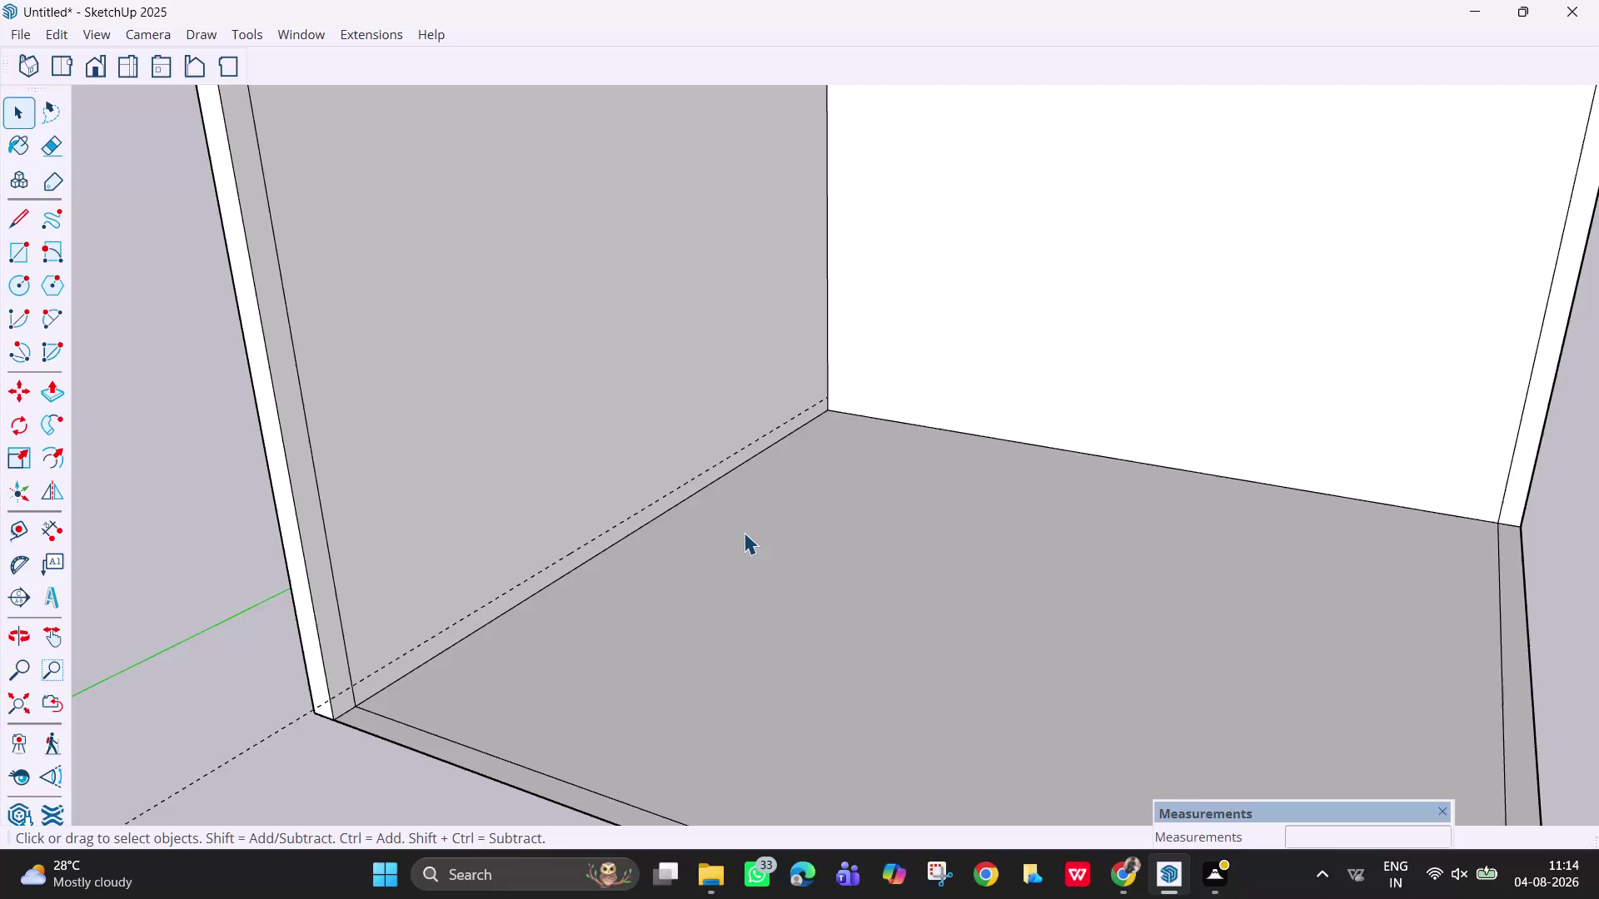
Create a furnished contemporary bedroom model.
Place a guide line 1' above the floor-level guide on the left wall.
middle_drag(743, 532, 636, 540)
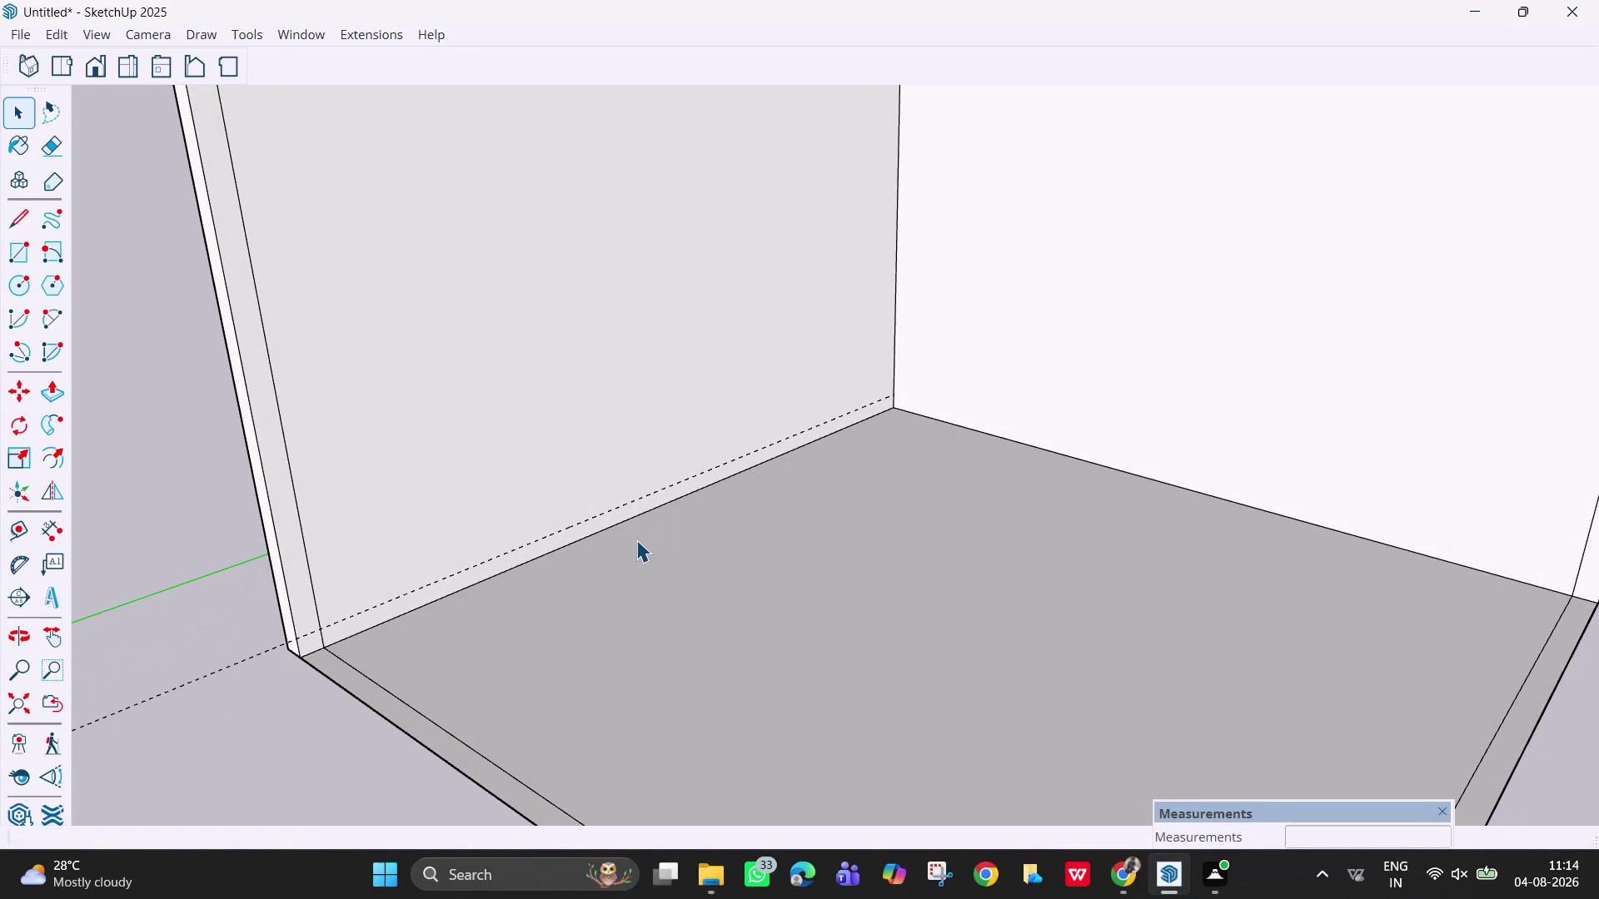
key(t)
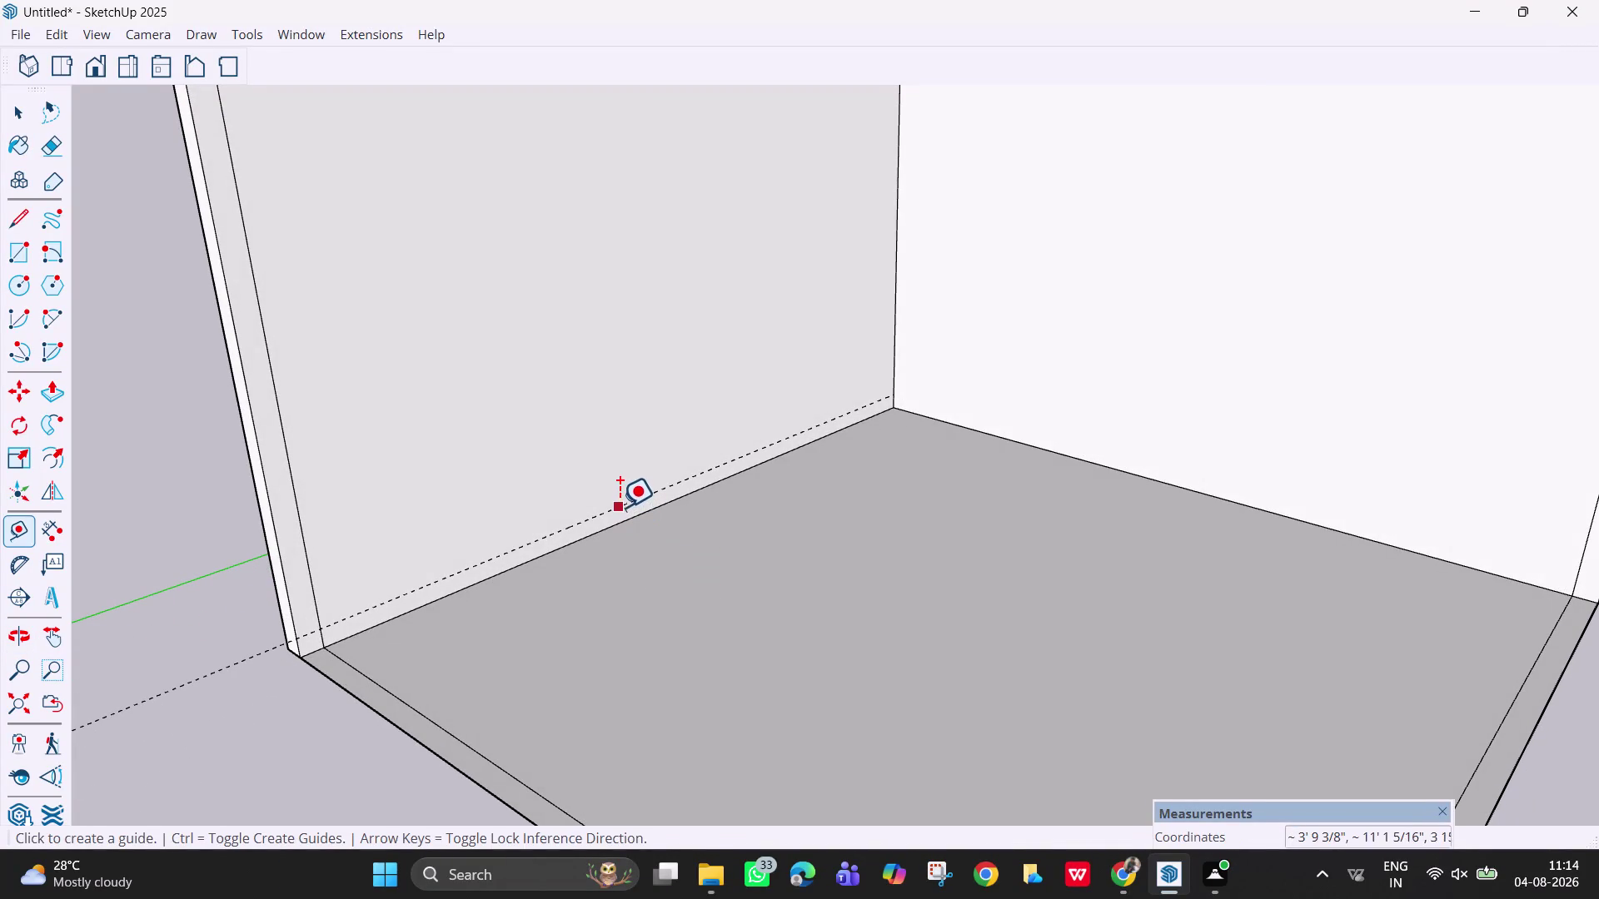
click(618, 506)
text(1)
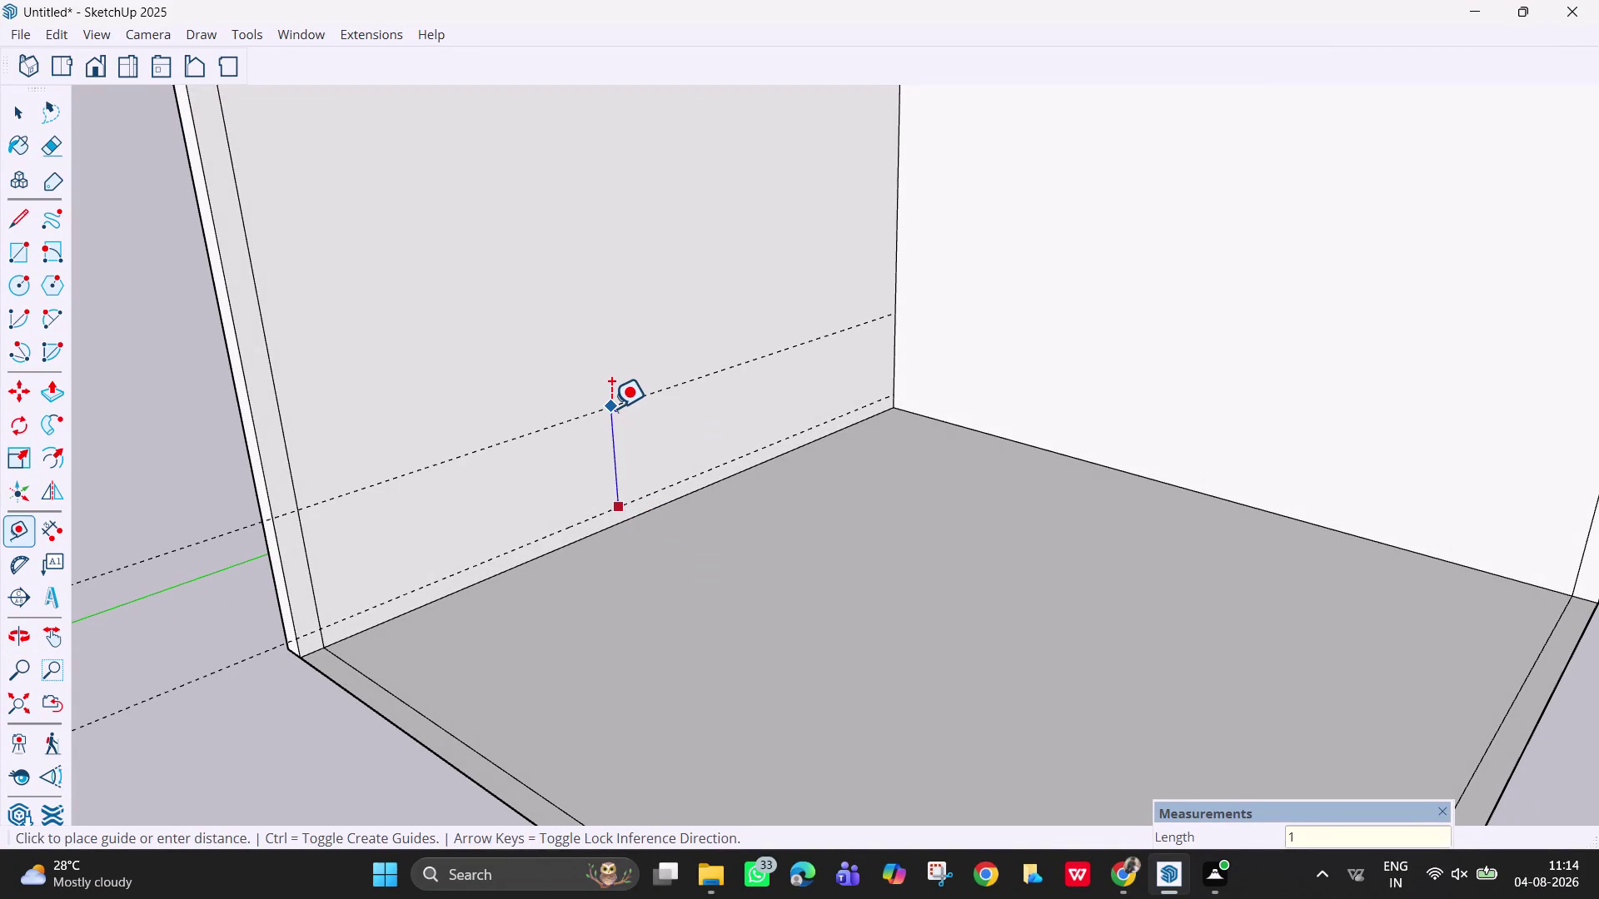
text(")
key(BackSpace)
key(apostrophe)
key(Return)
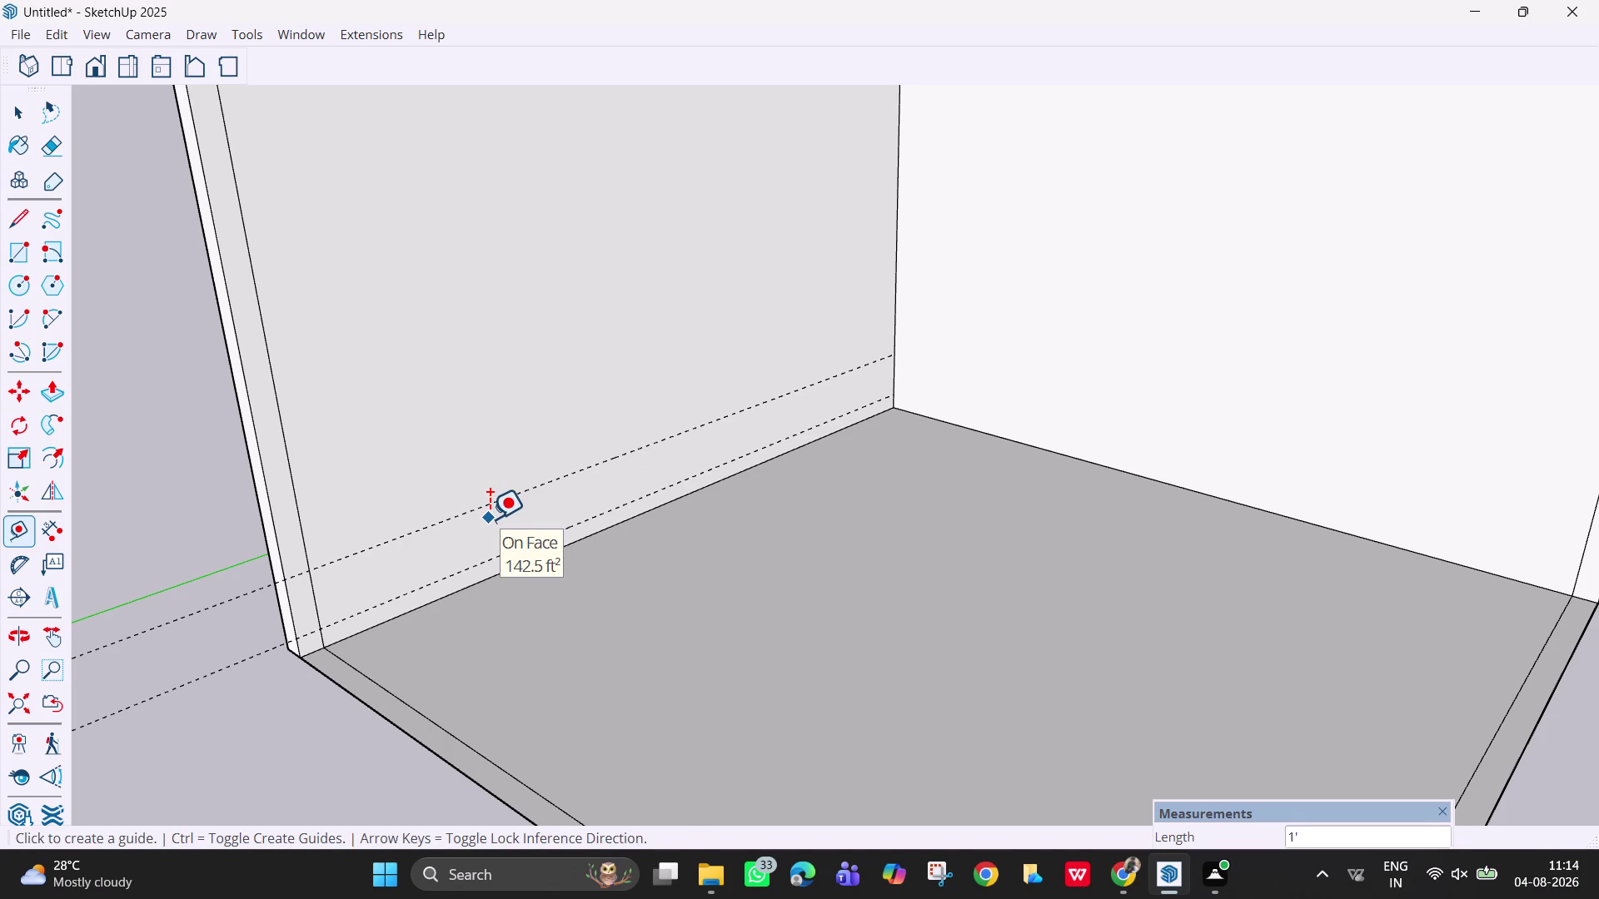
middle_drag(513, 534, 557, 433)
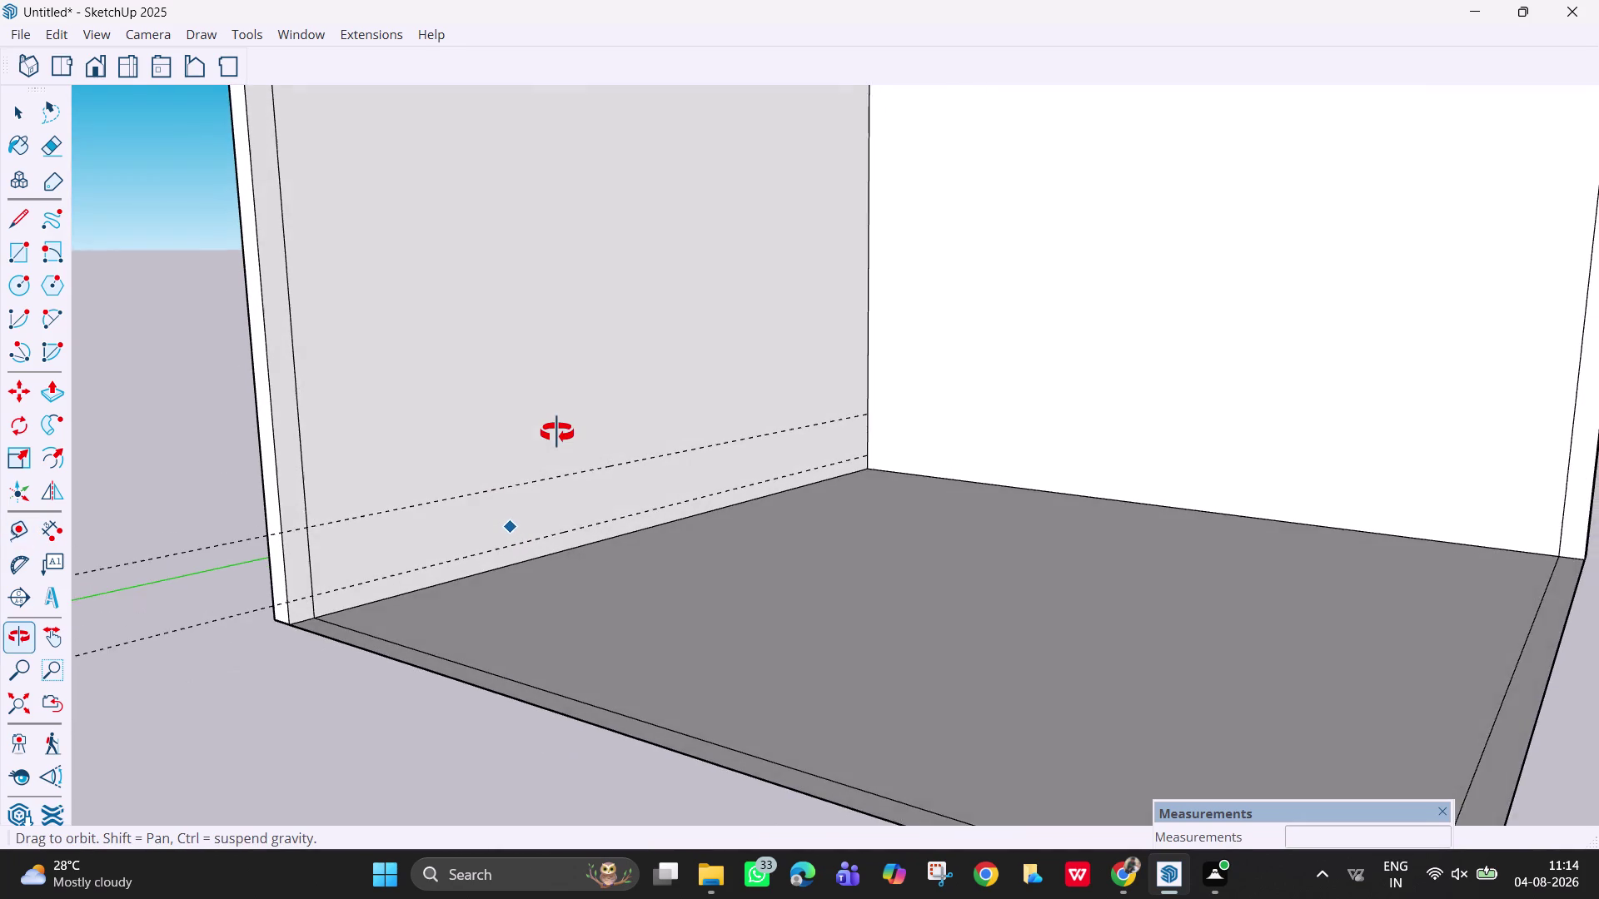
middle_drag(557, 433, 530, 424)
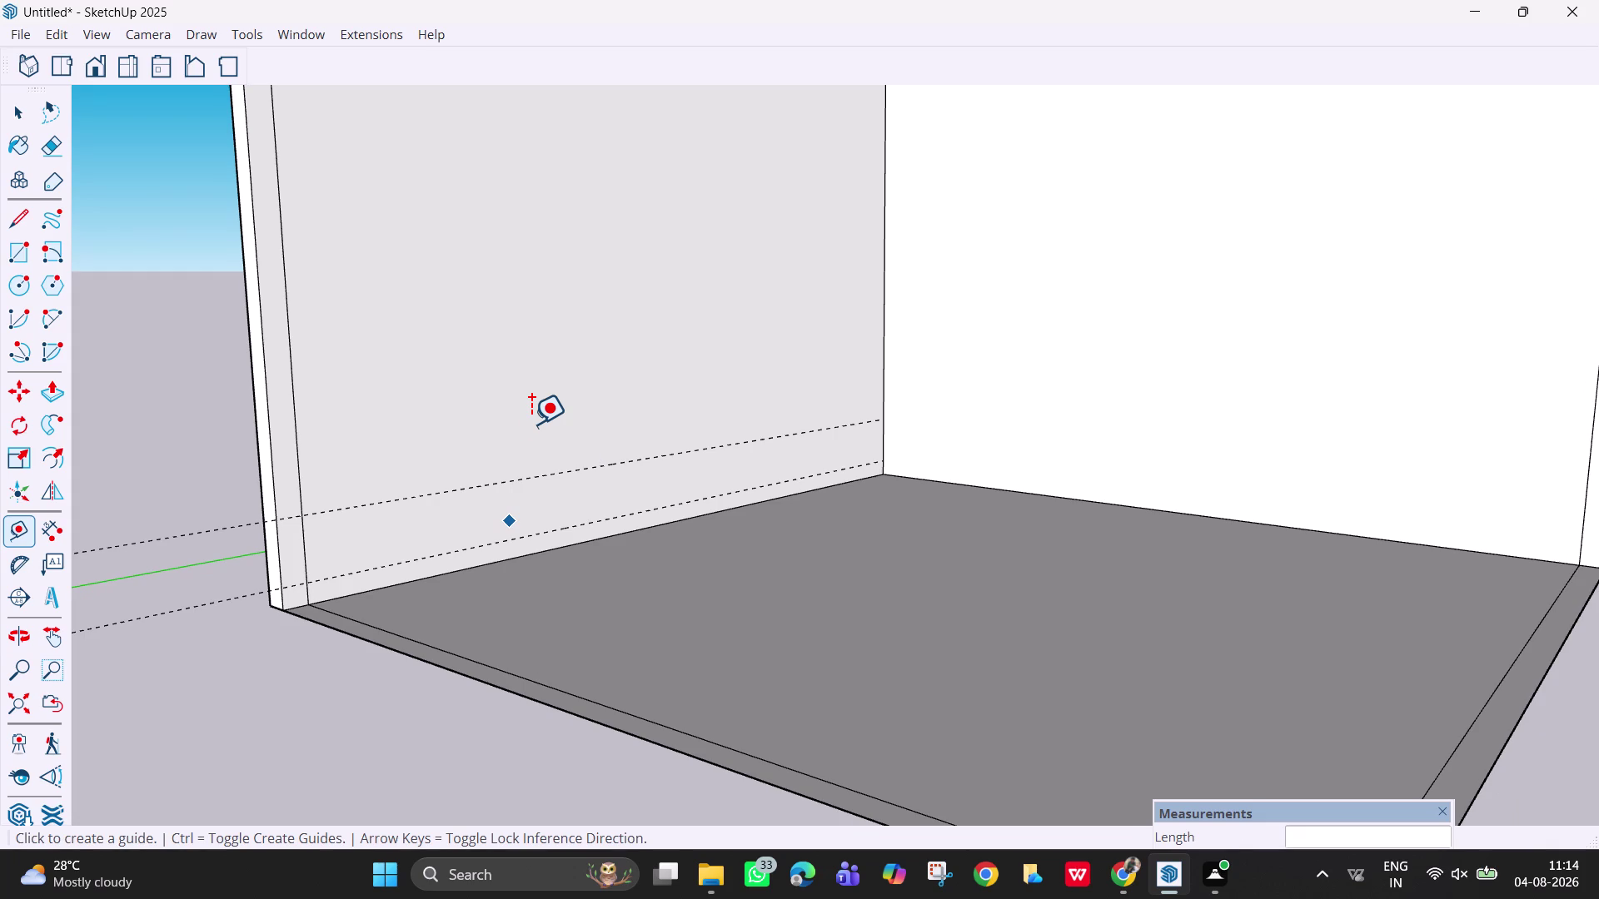
key(Escape)
Draw a thin rectangle along the base of the left wall.
key(r)
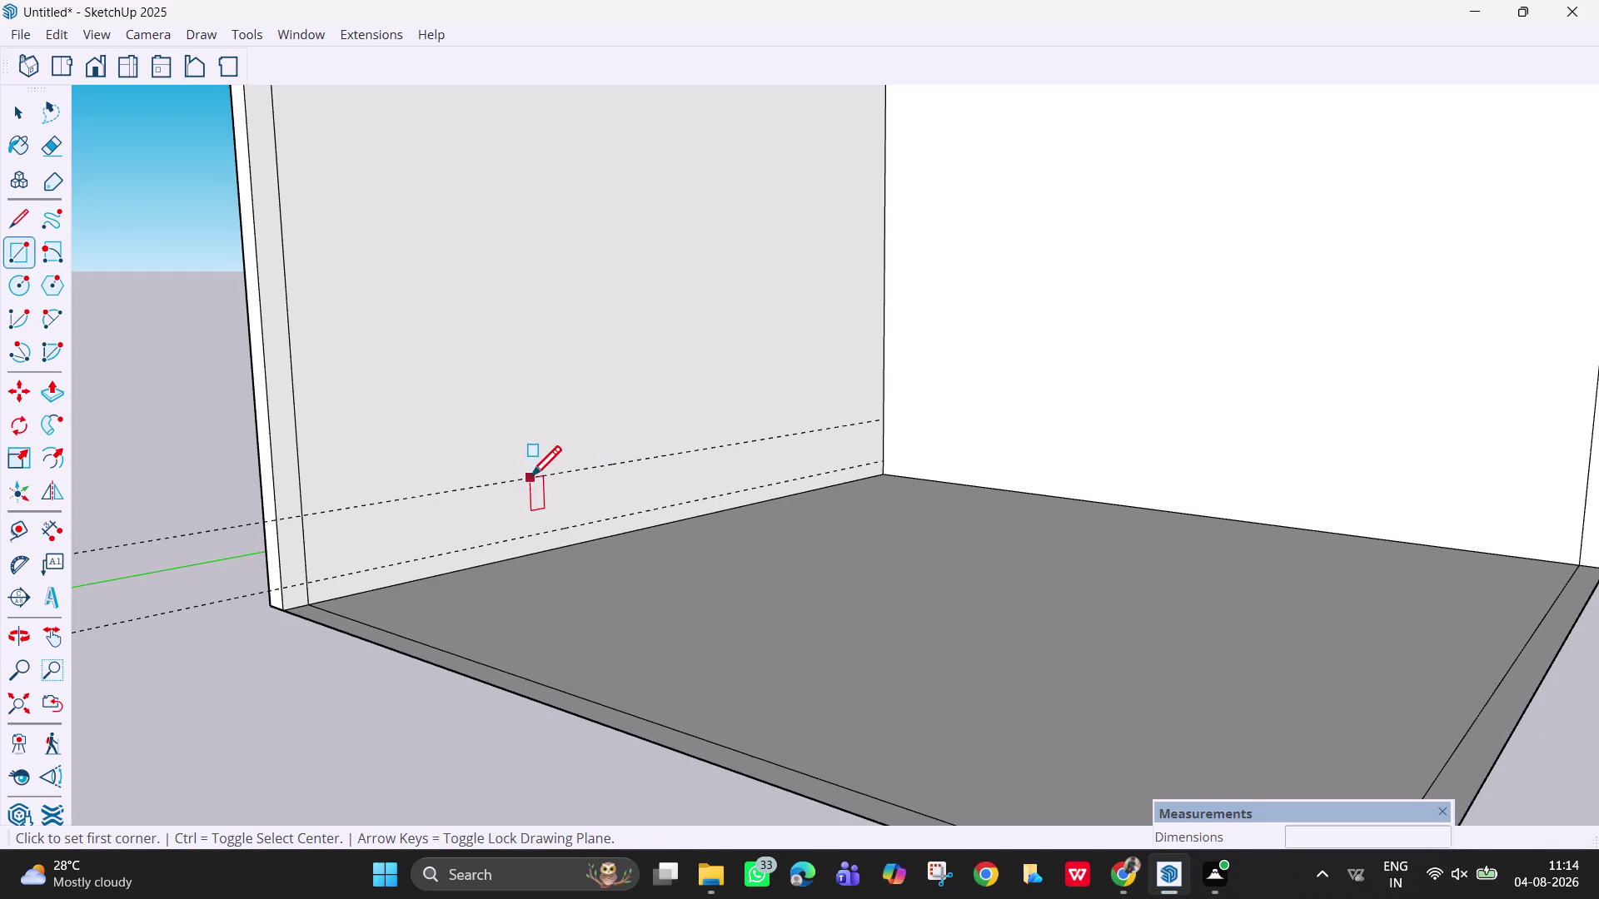
click(310, 585)
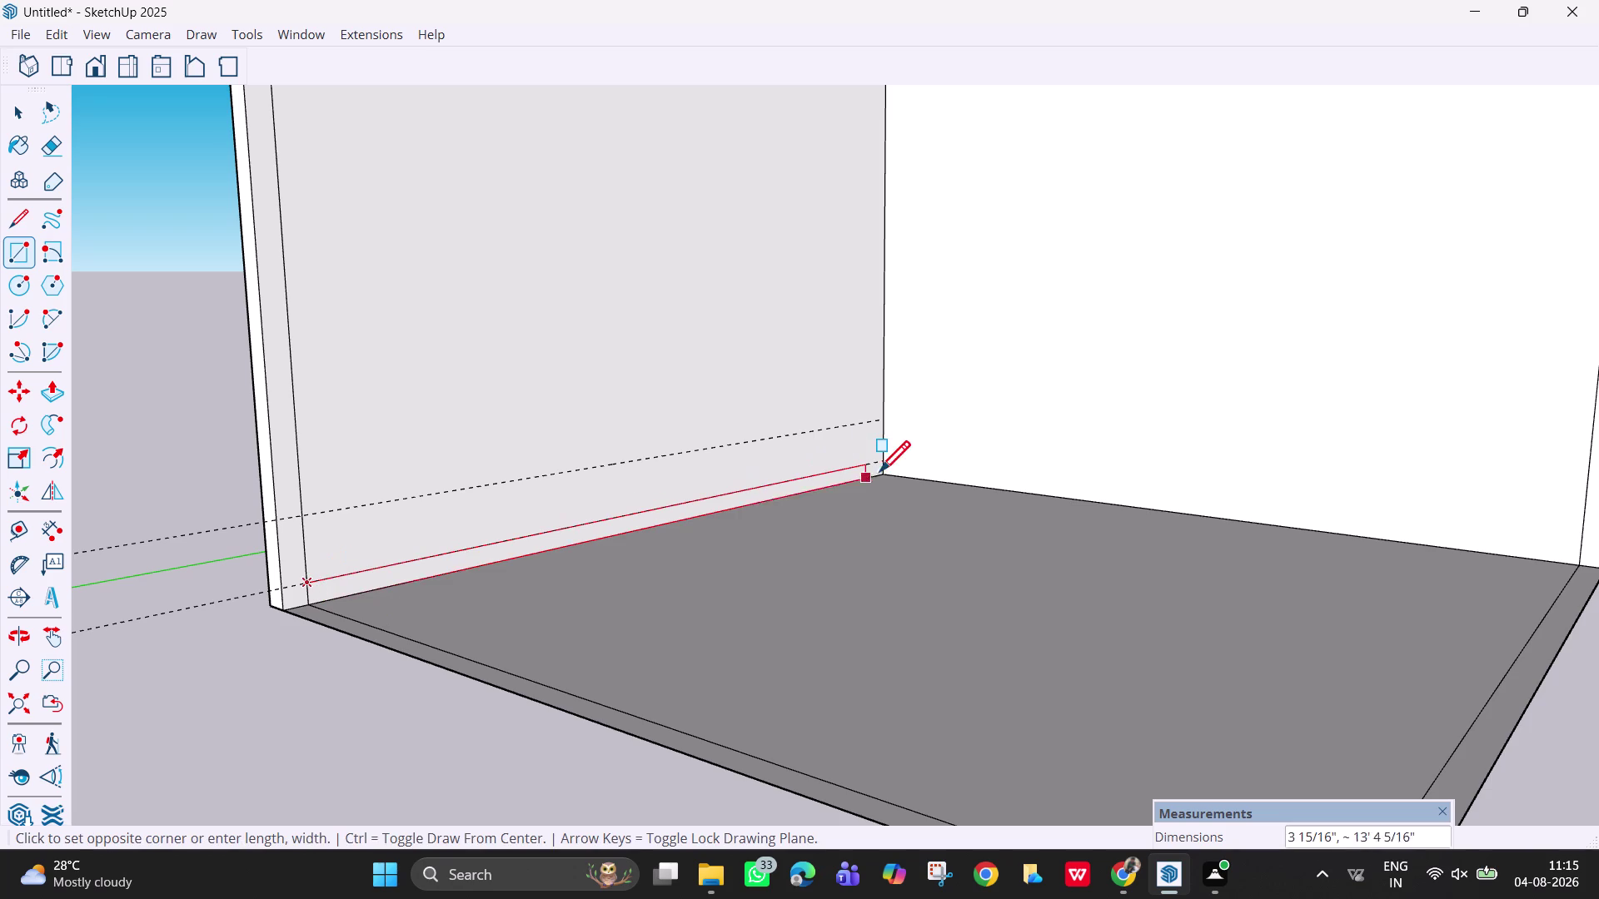
click(885, 475)
key(space)
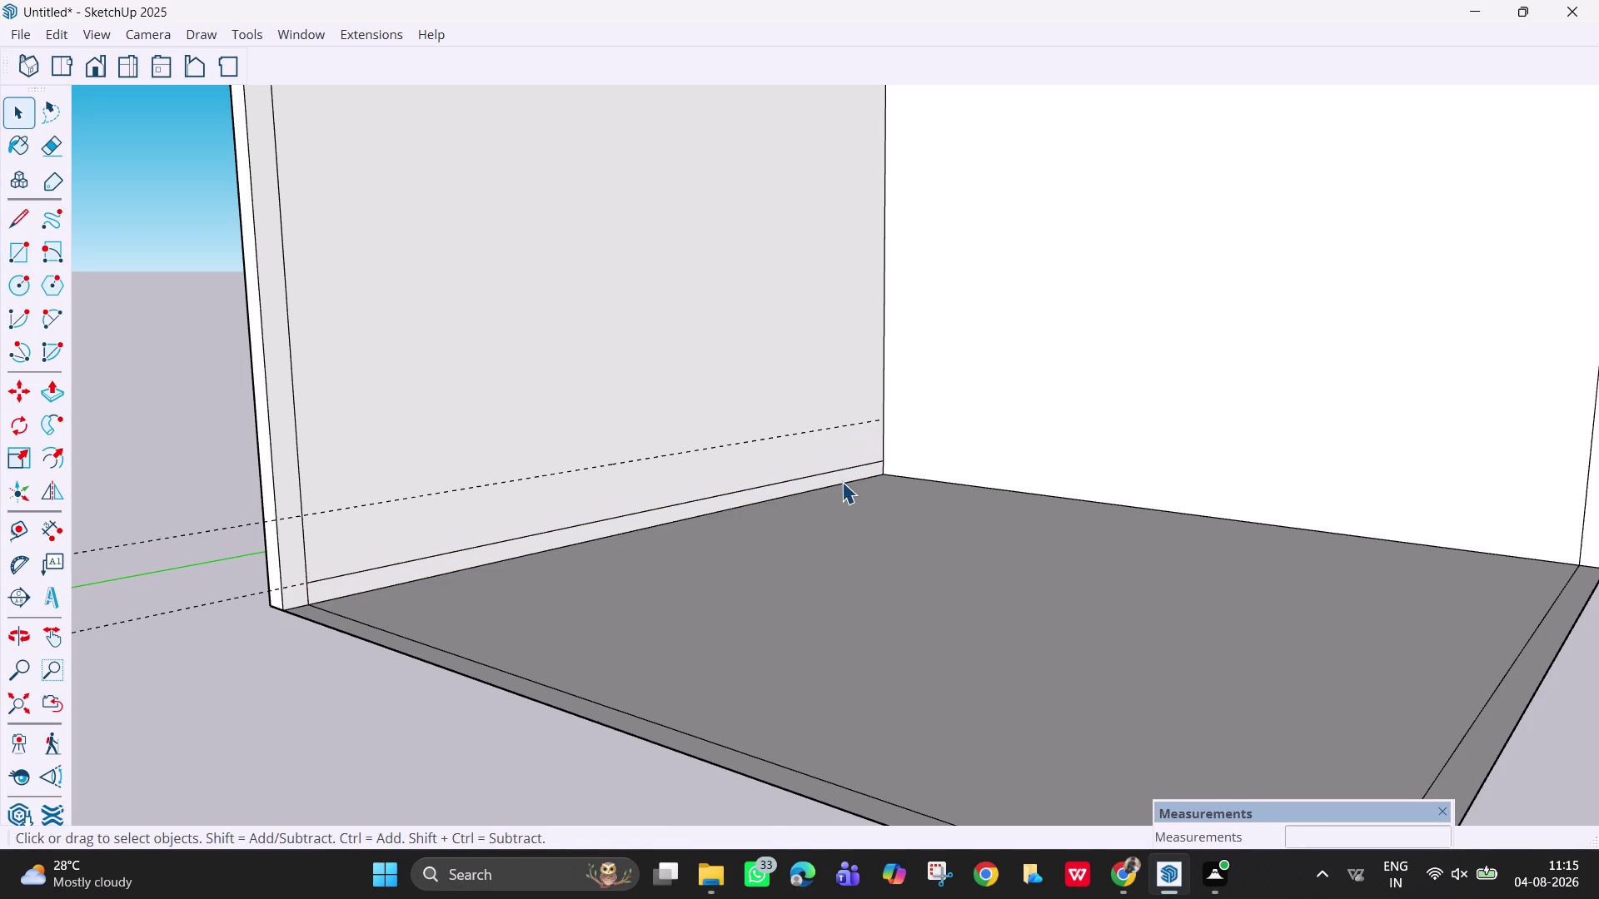
Push/Pull the strip out 1'5" to form a ledge.
key(p)
click(828, 475)
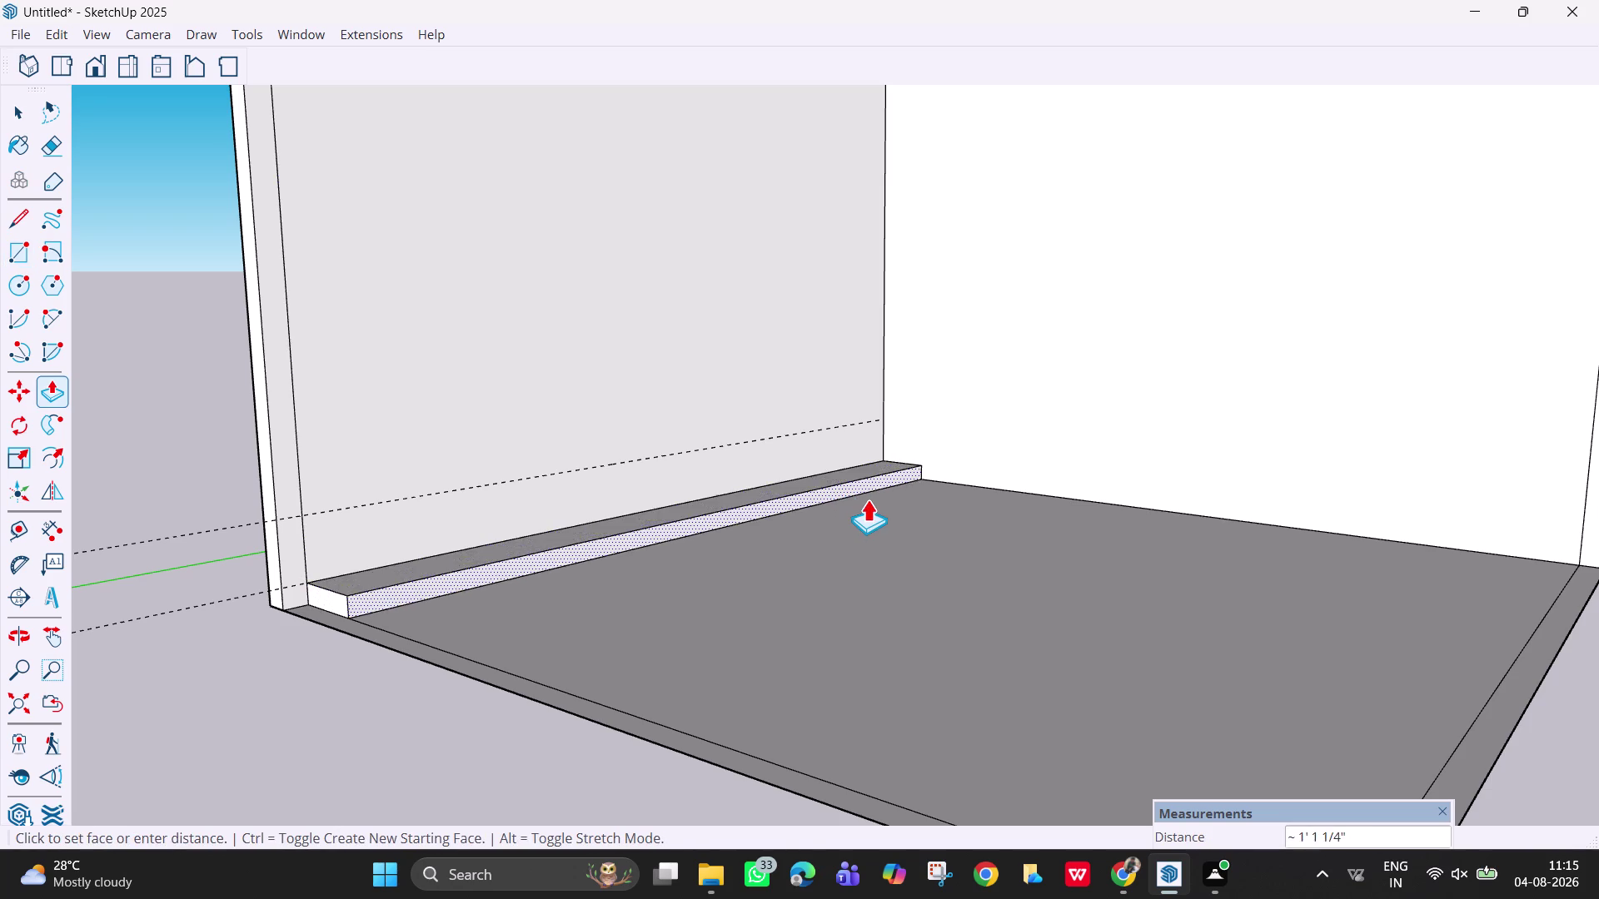
middle_drag(878, 505, 968, 548)
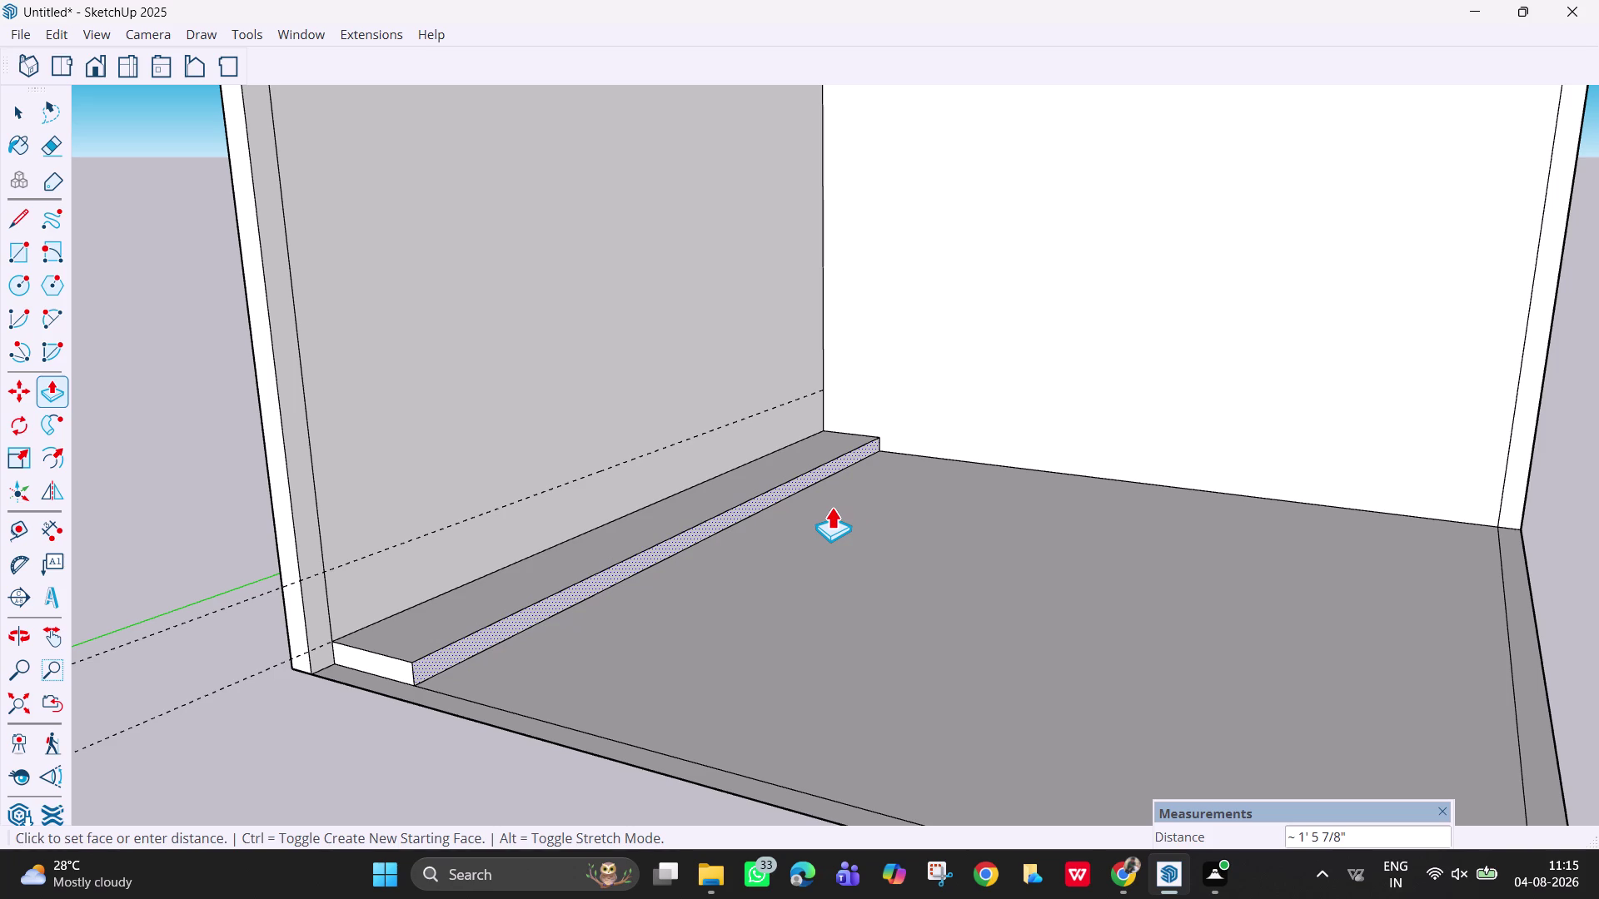
text(1)
text('5")
key(Return)
middle_drag(596, 548, 605, 649)
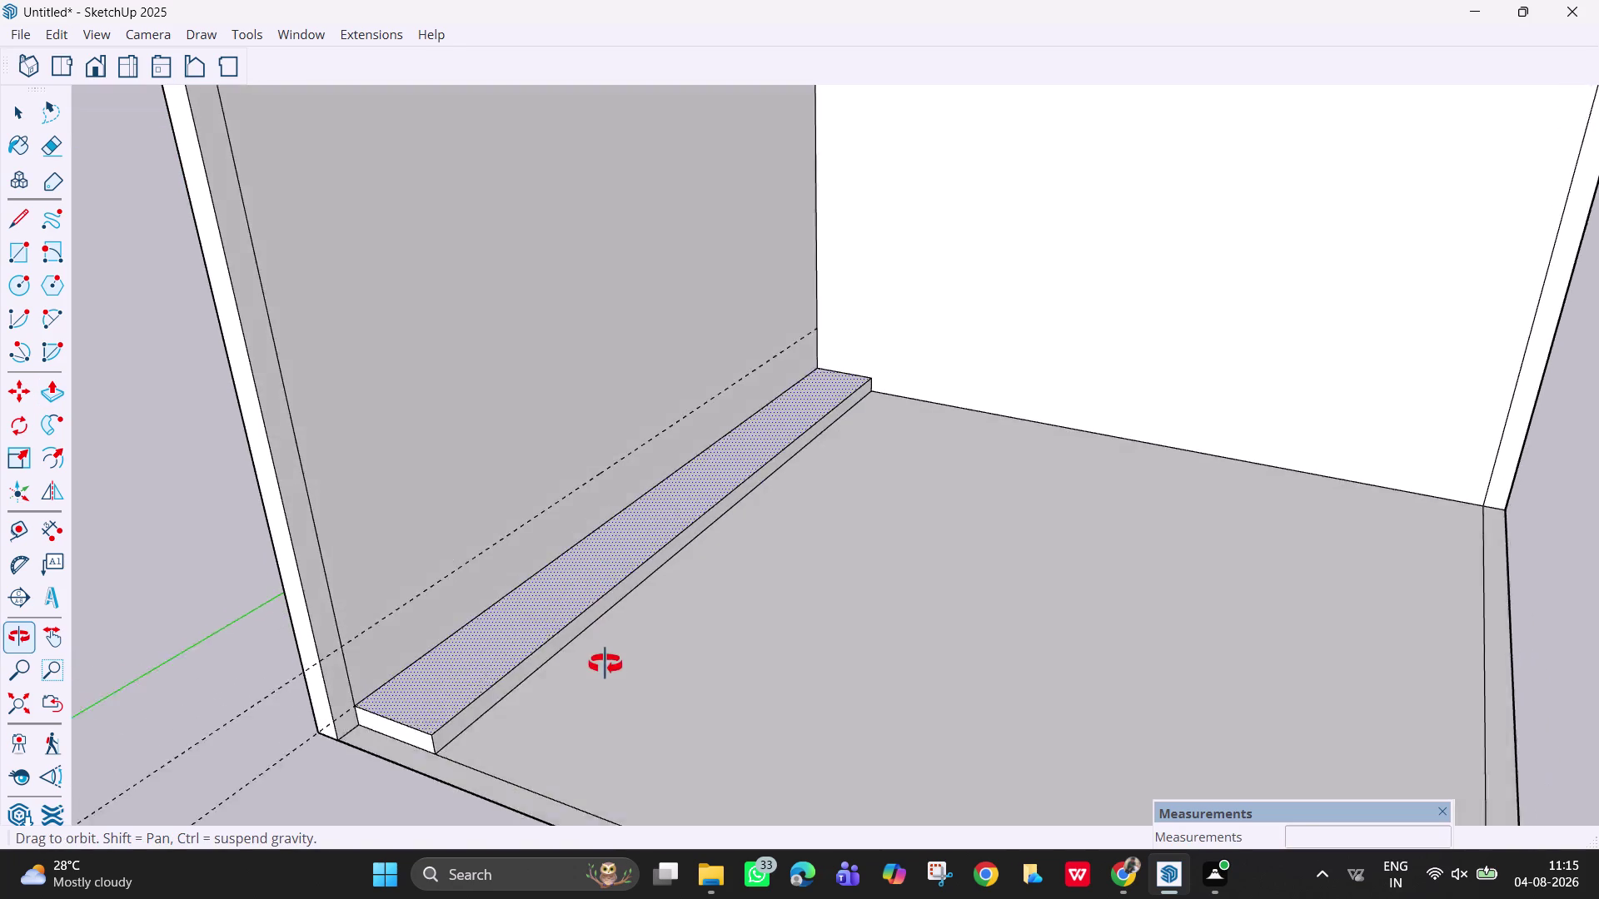
middle_drag(605, 649, 735, 626)
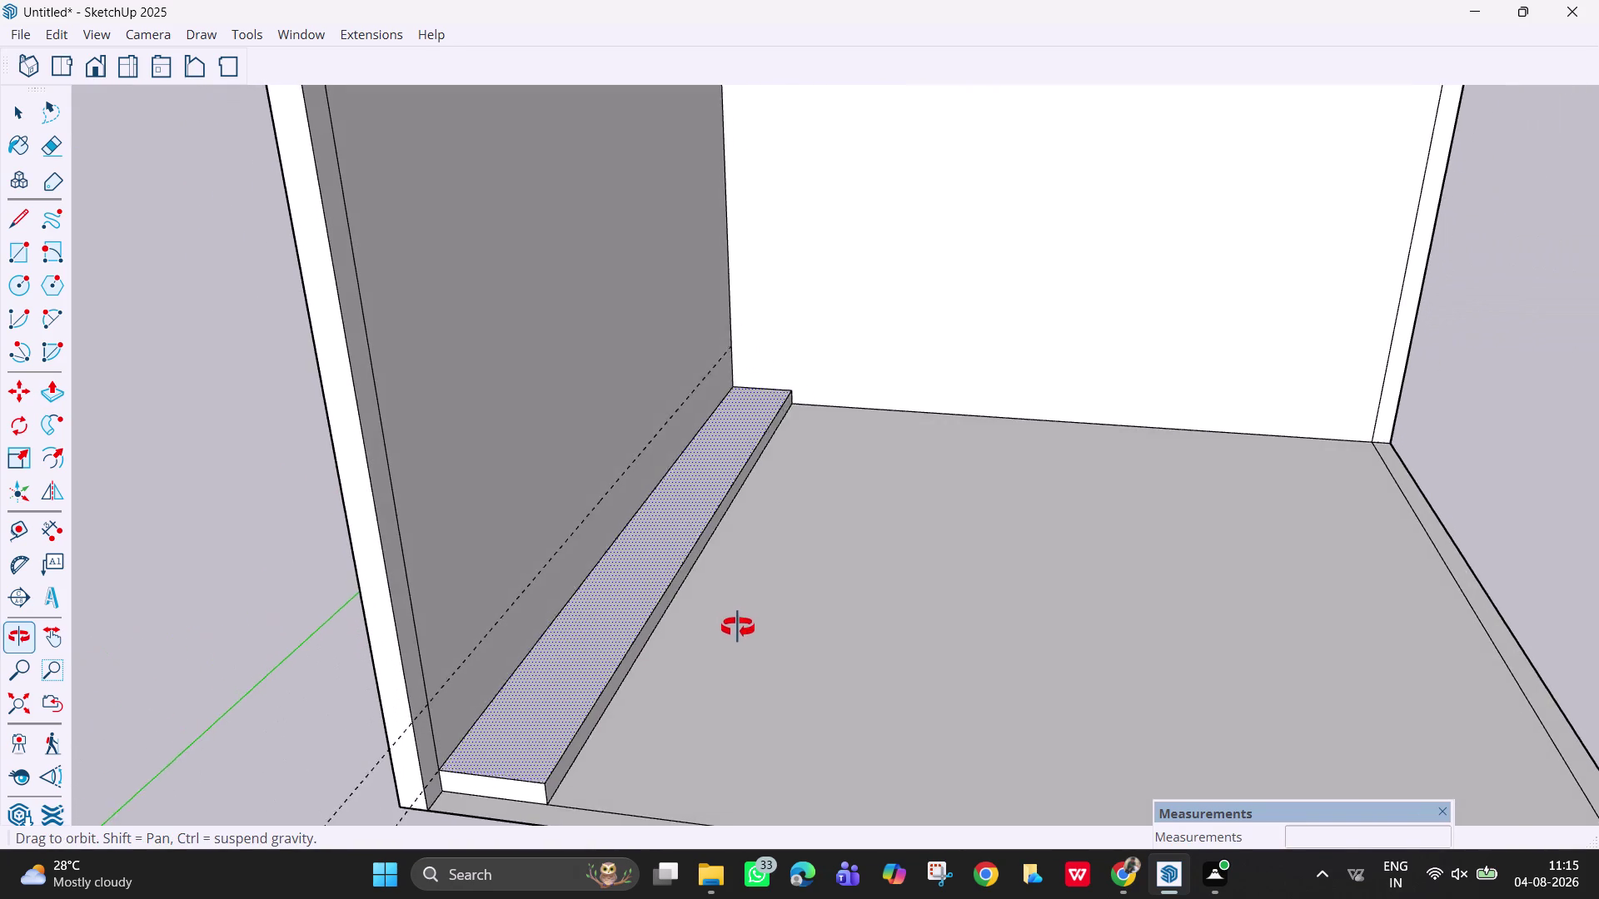
middle_drag(735, 625, 740, 629)
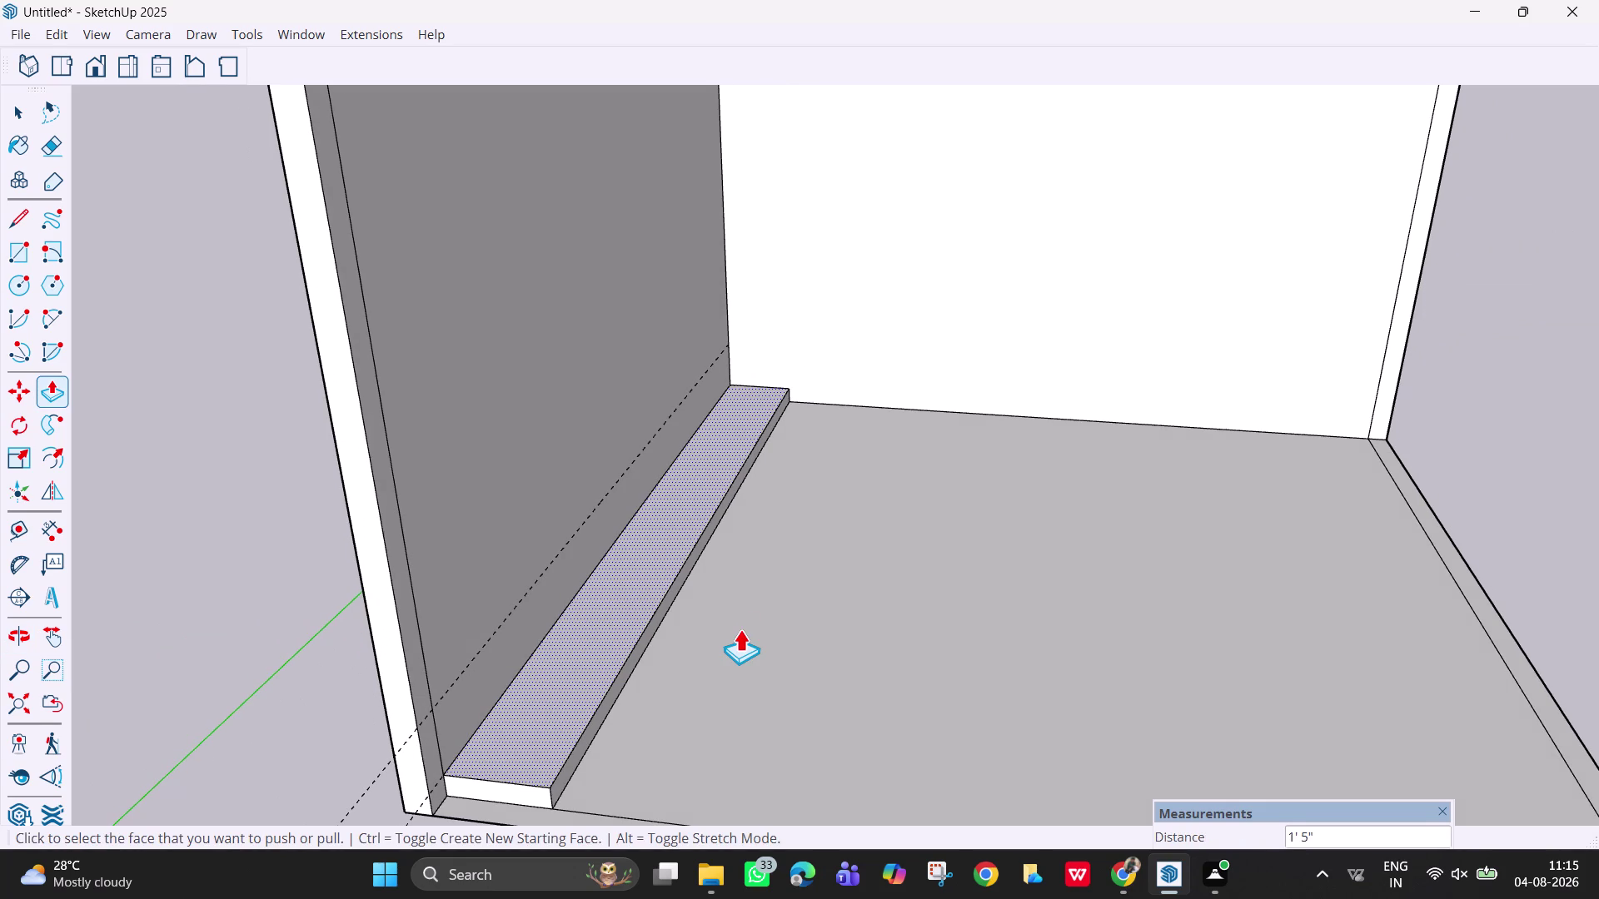
middle_drag(694, 616, 593, 573)
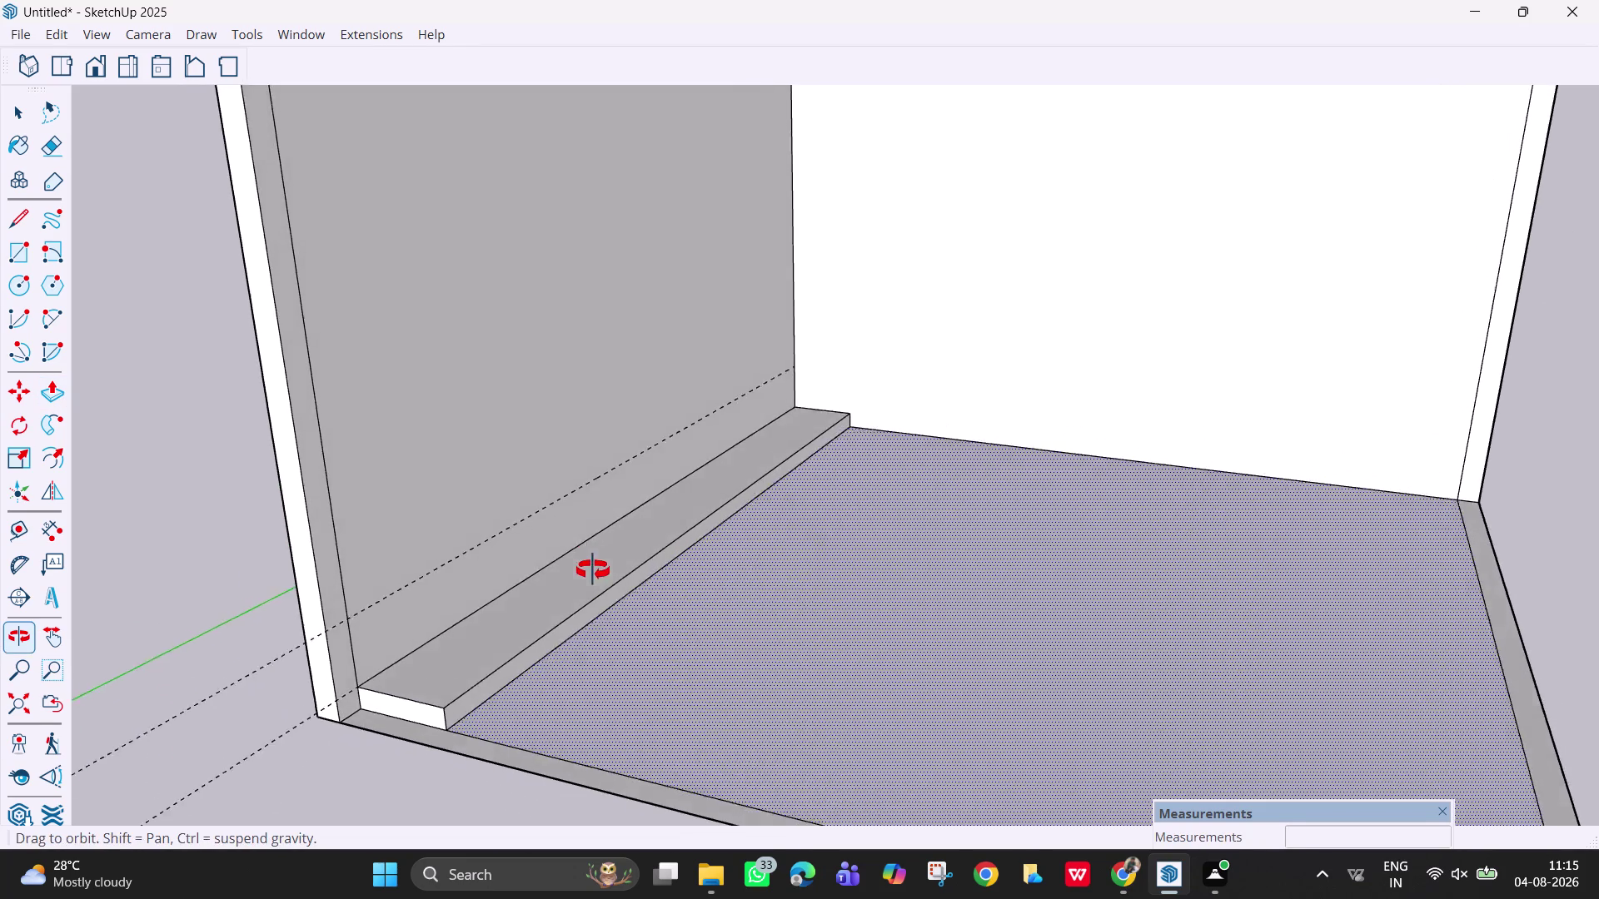
middle_drag(593, 573, 590, 538)
key(Escape)
Draw a wall strip above the ledge and pull it flush with the ledge front.
key(r)
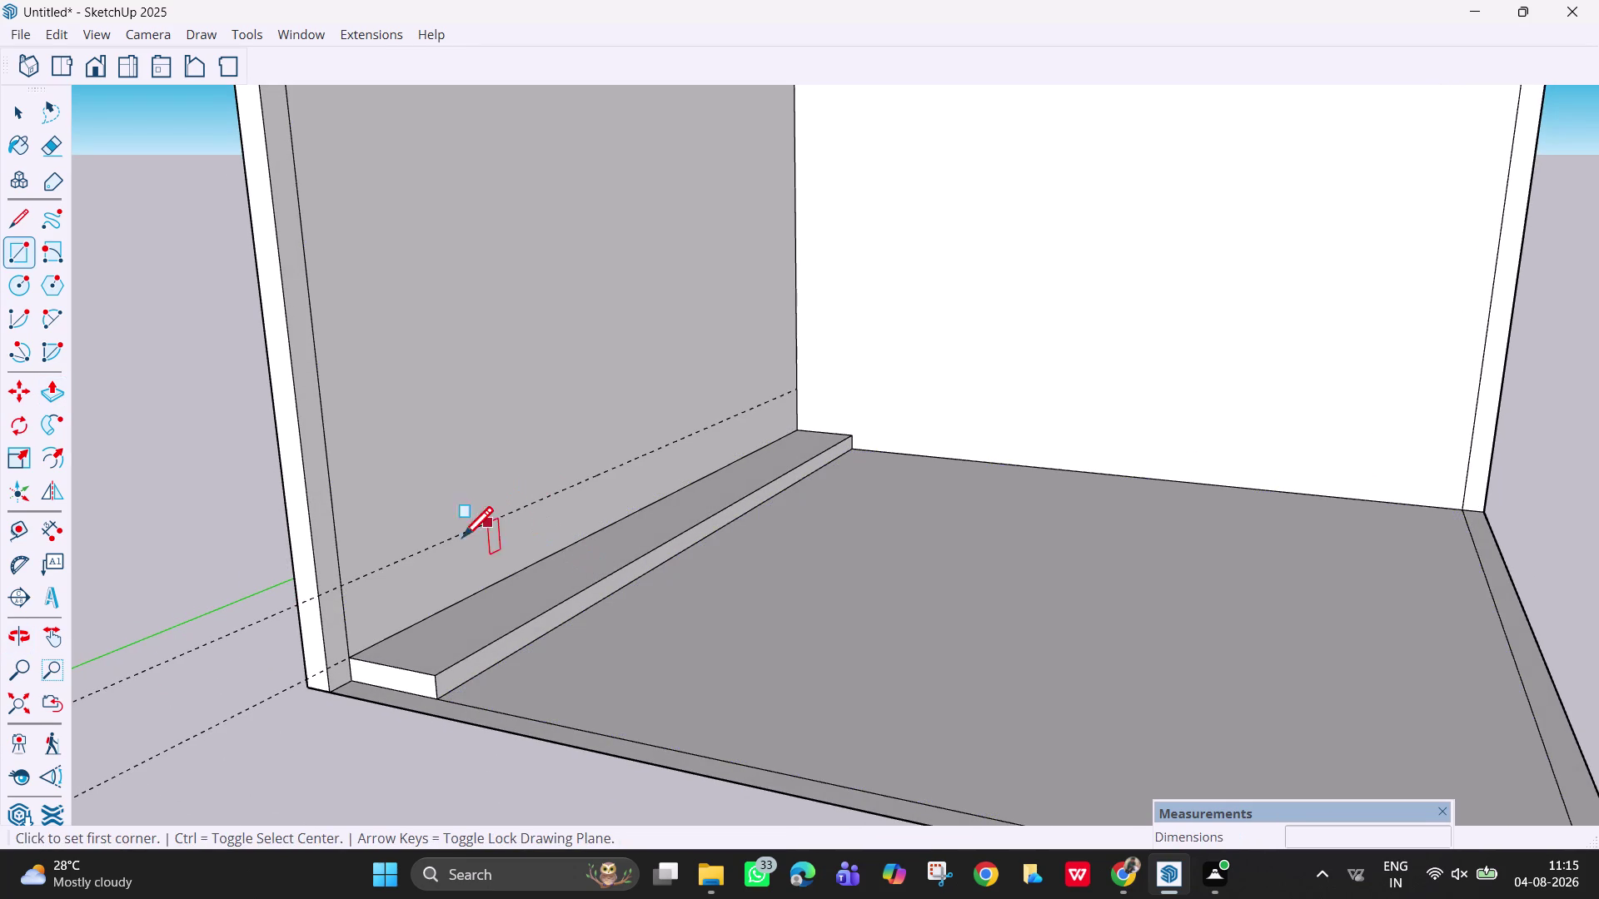
click(343, 591)
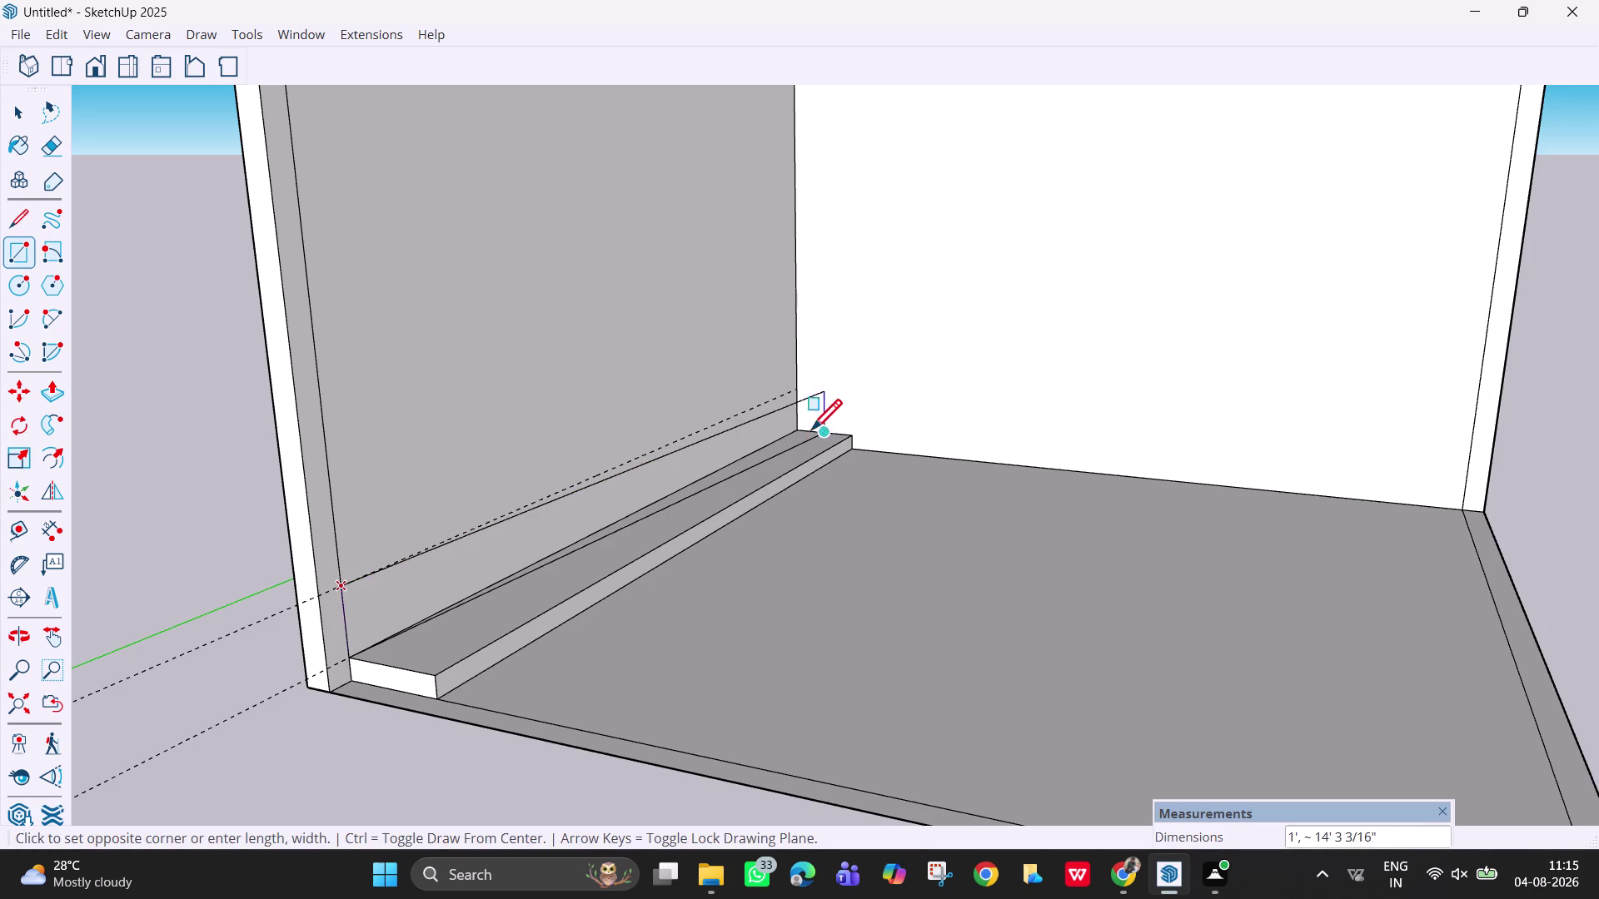
click(797, 429)
key(space)
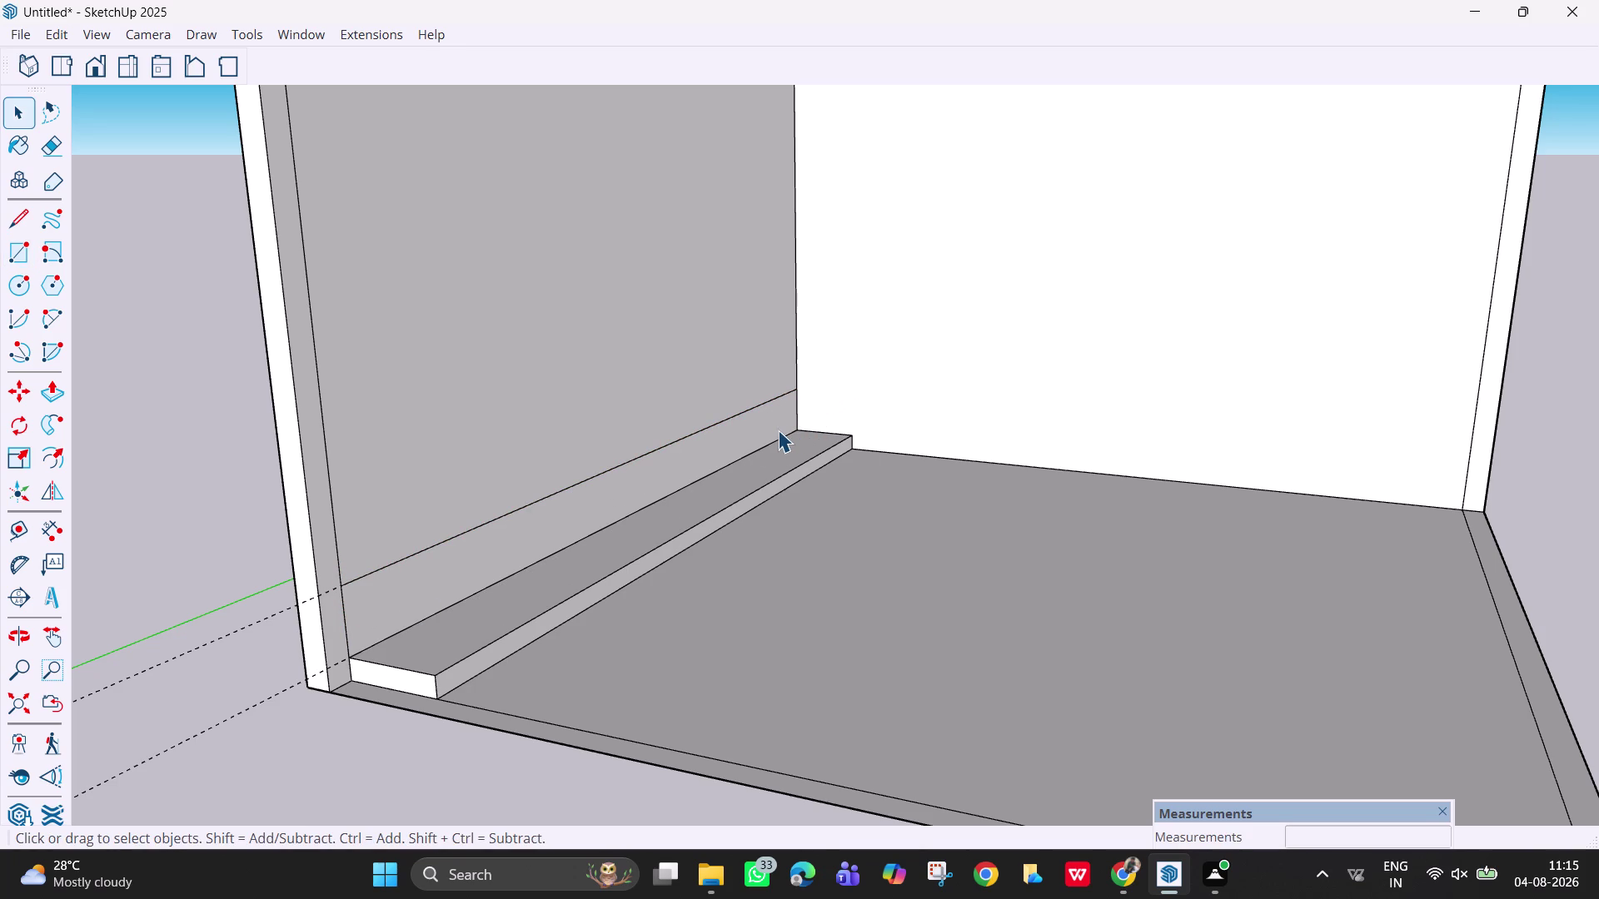
key(p)
click(735, 424)
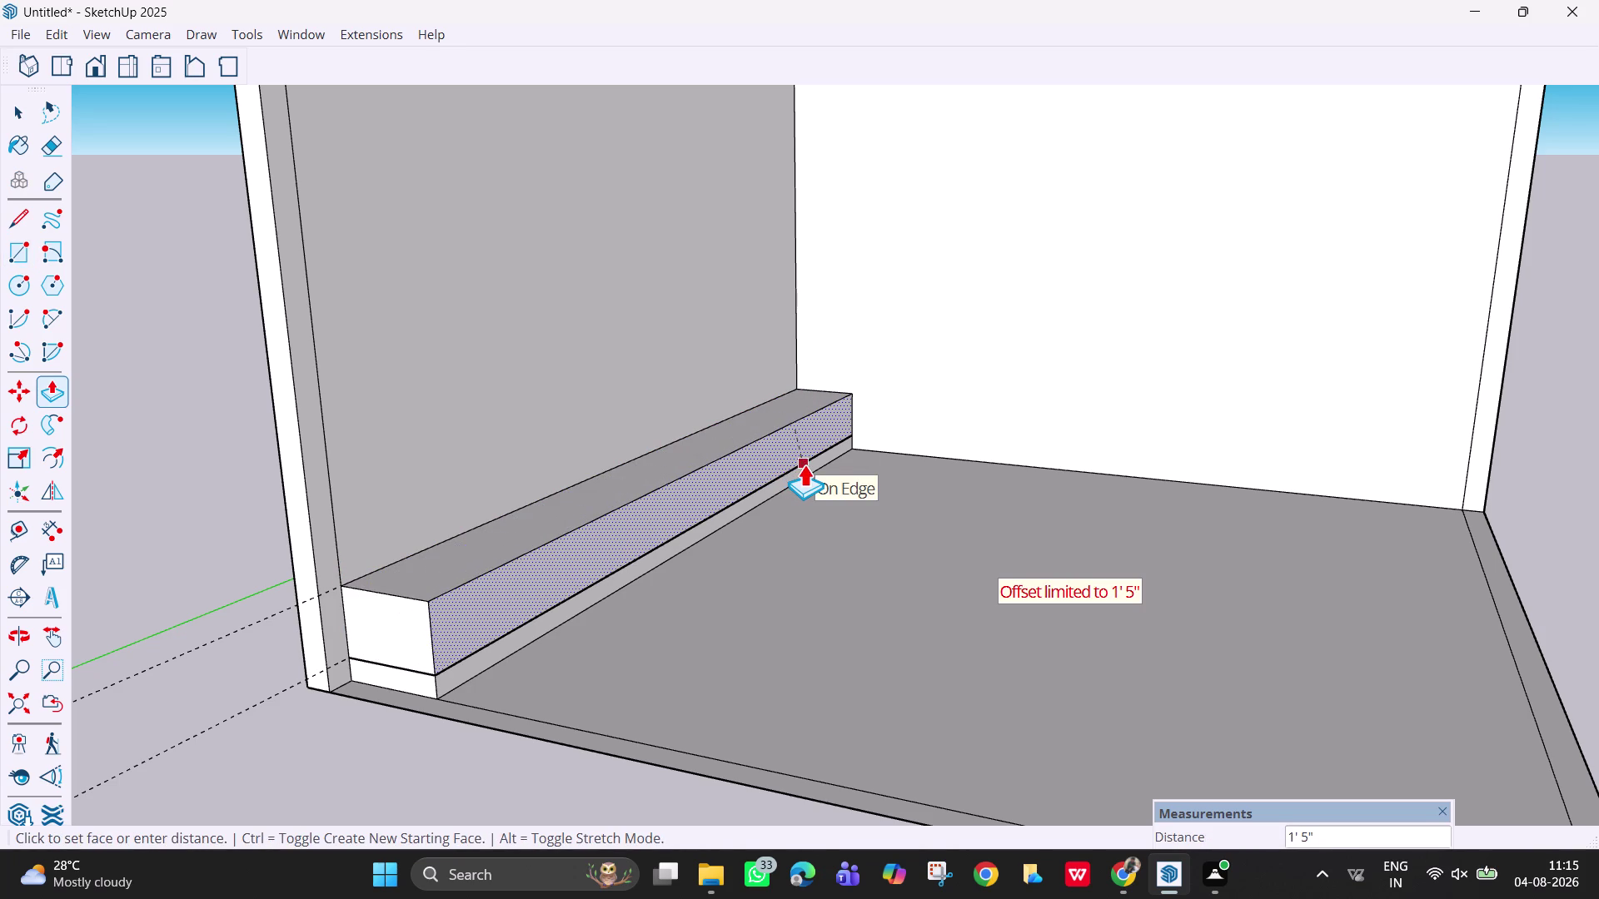
click(804, 463)
middle_drag(569, 621, 629, 633)
key(Escape)
key(space)
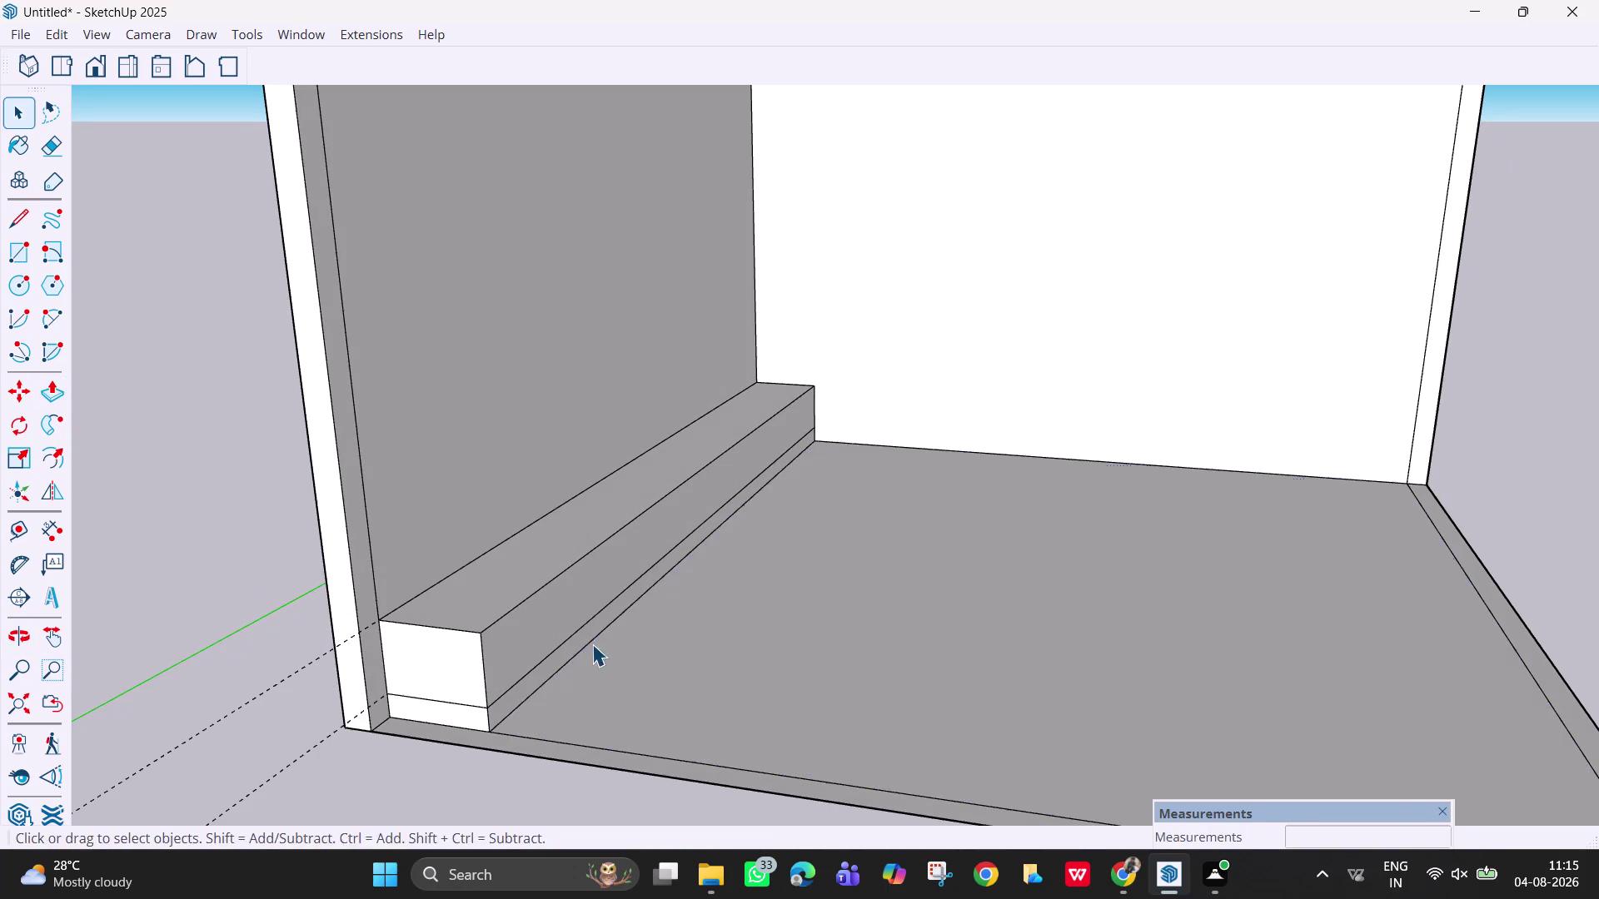
Push the ledge's front face slightly inward beneath the block.
middle_drag(564, 661, 552, 572)
key(p)
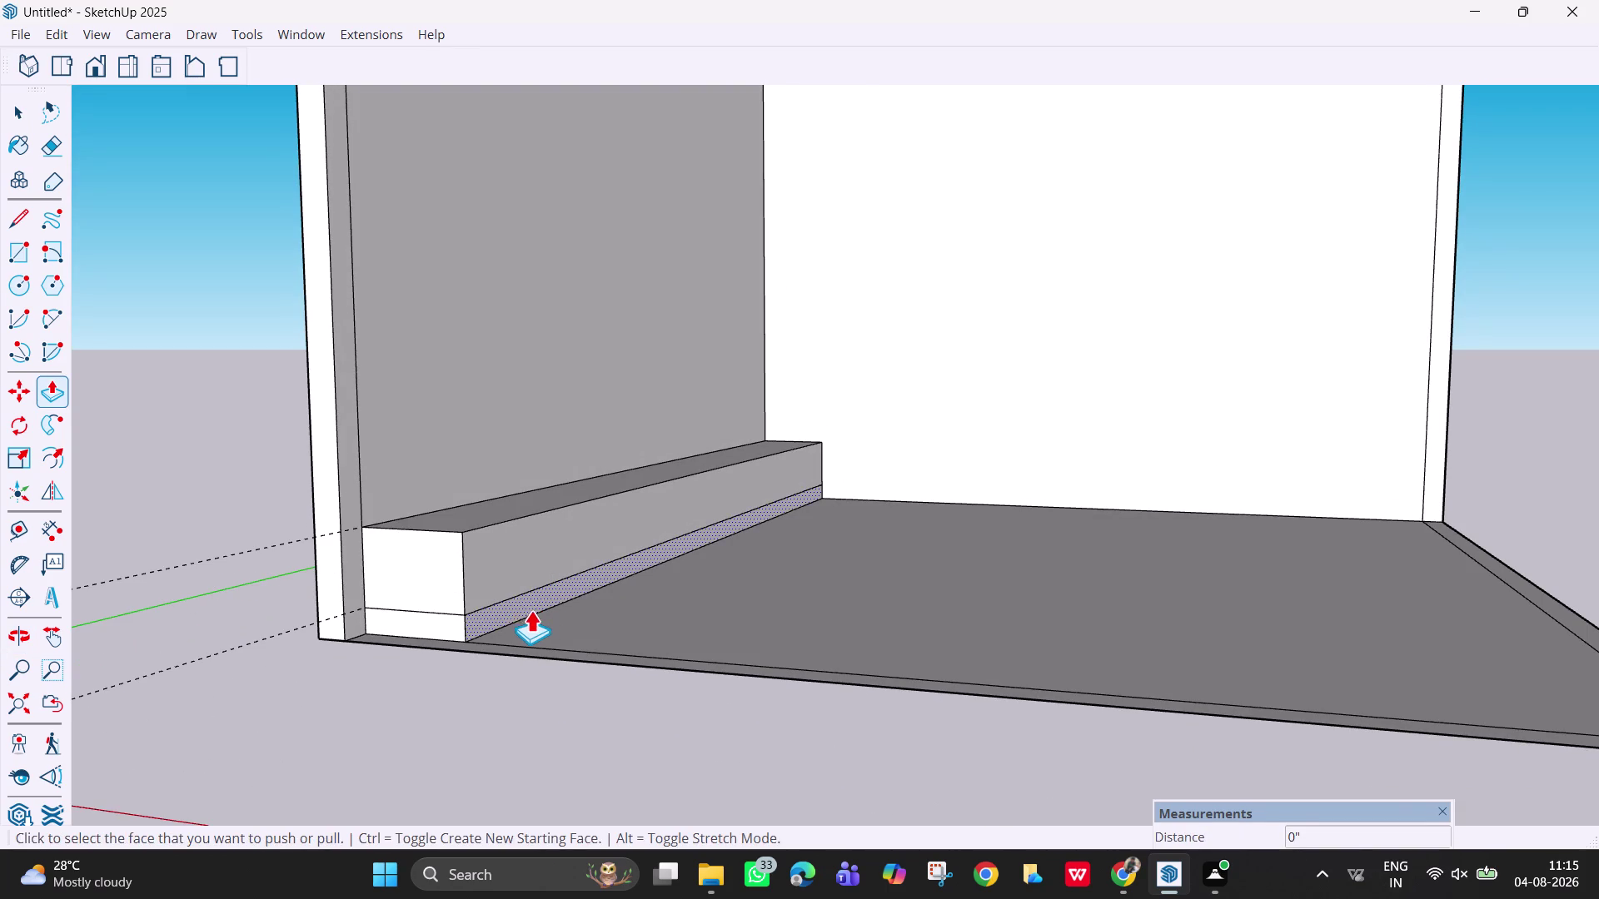
click(522, 605)
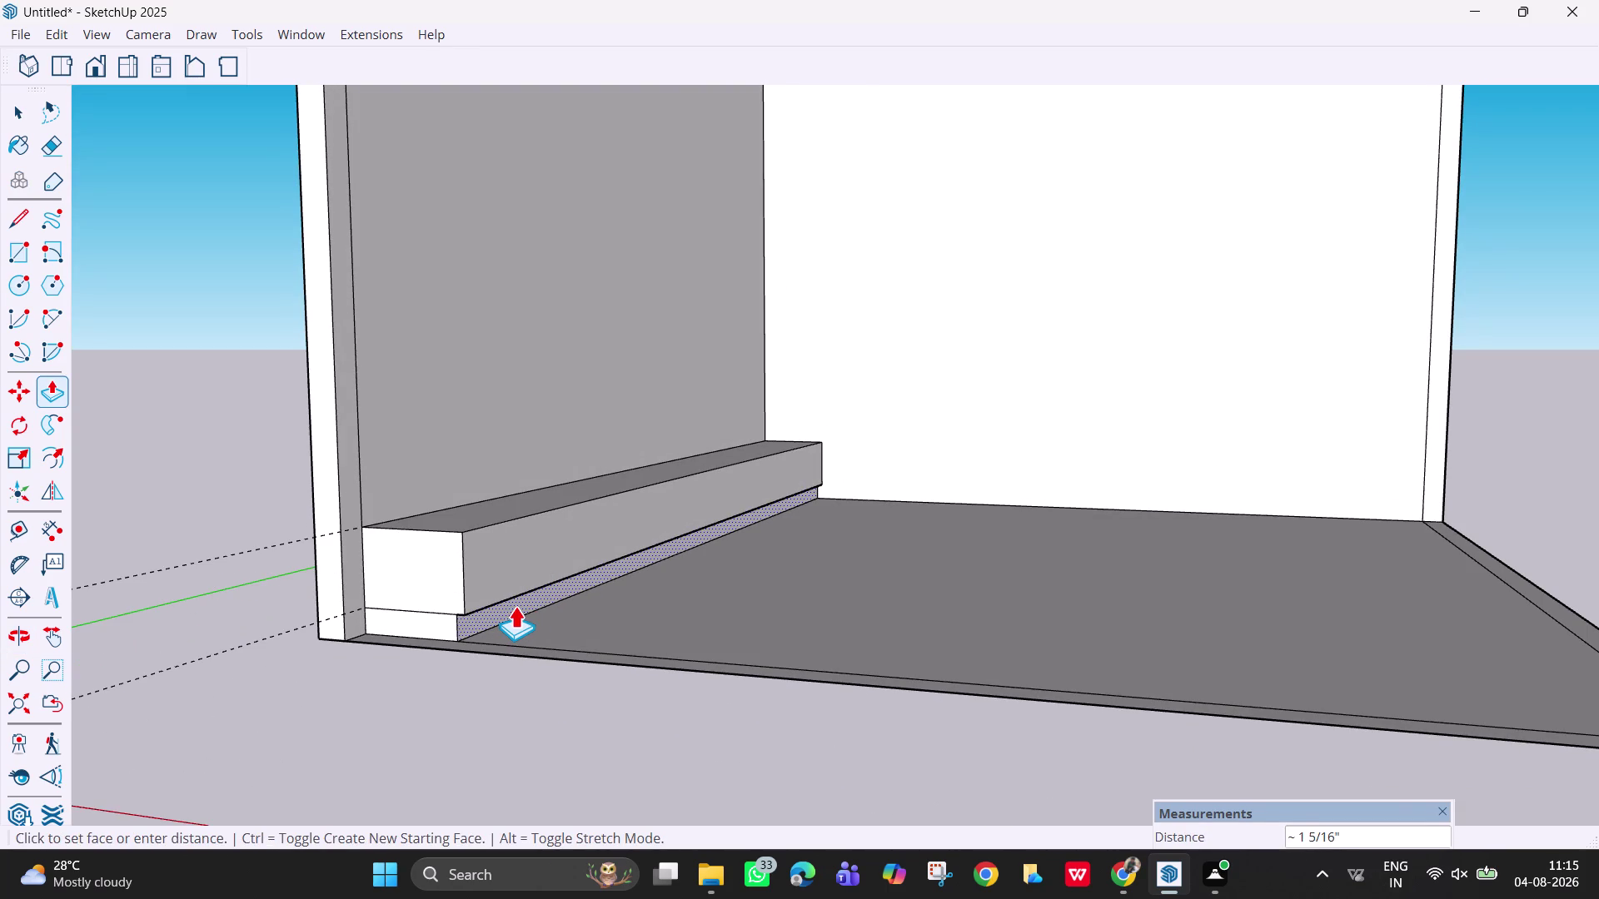
click(514, 606)
middle_drag(939, 357, 878, 478)
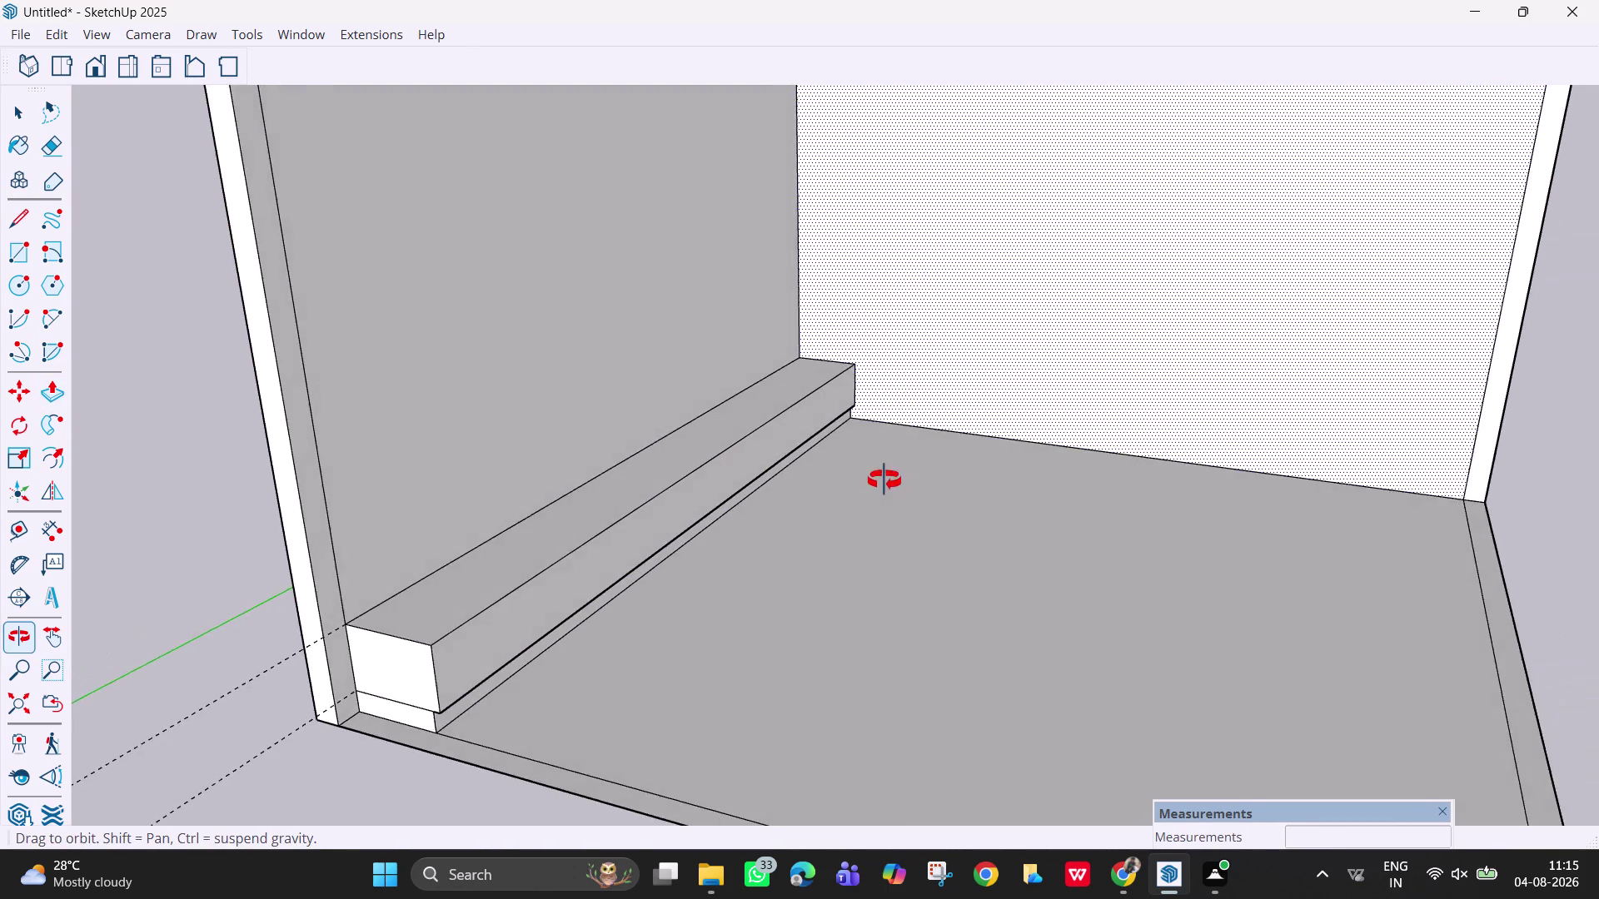
scroll(down, 3)
middle_drag(844, 490, 874, 505)
key(Escape)
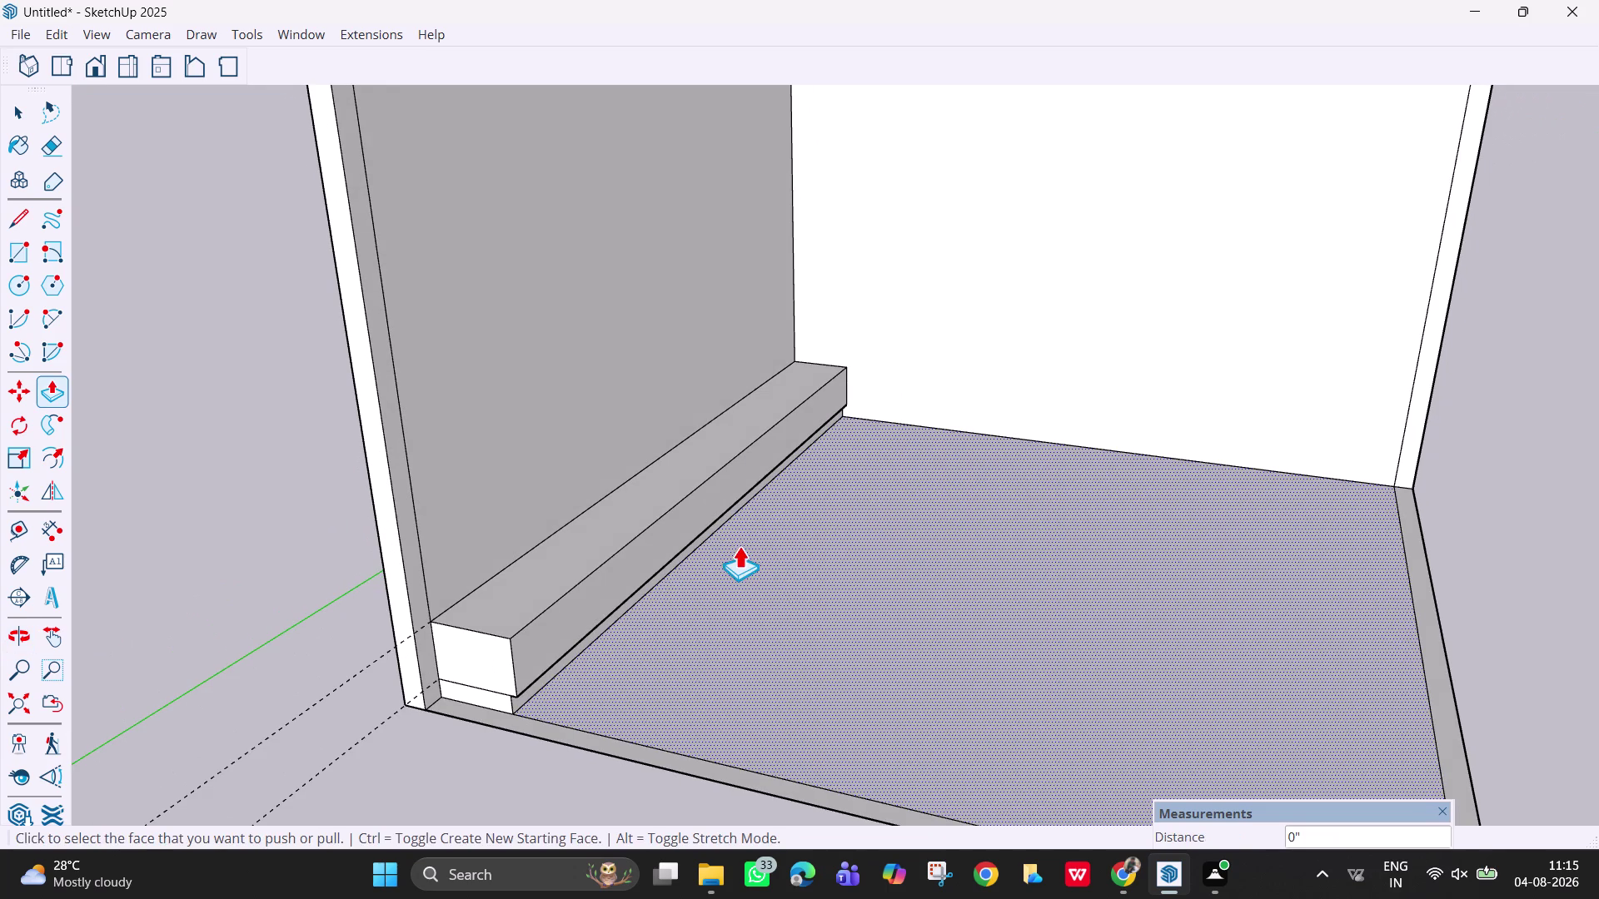
middle_drag(692, 578, 706, 603)
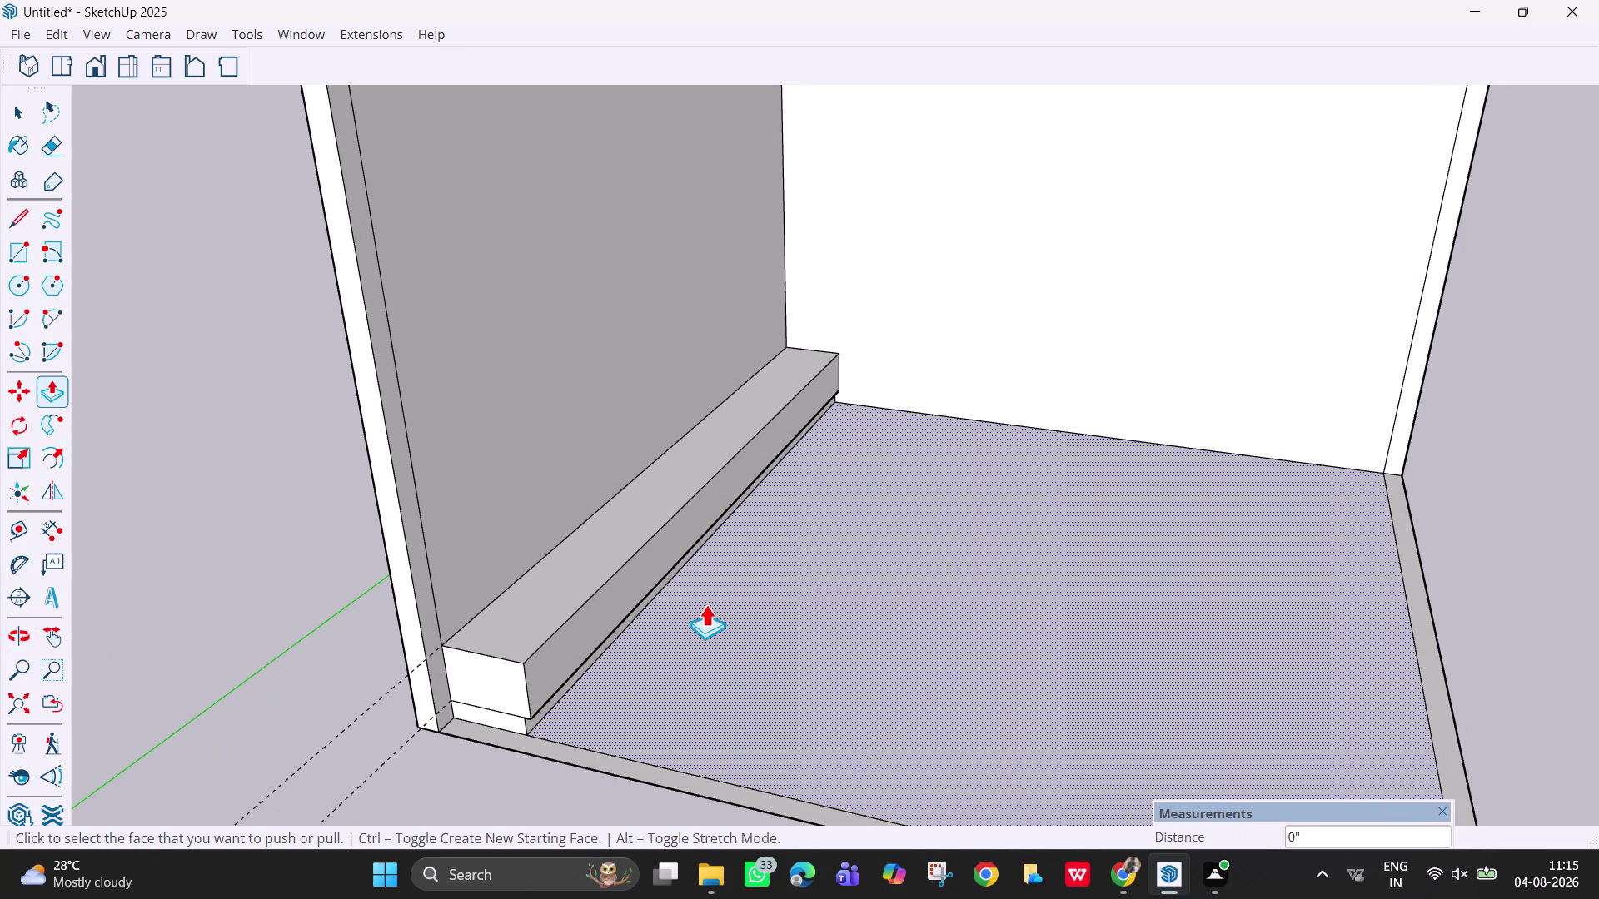
scroll(up, 3)
middle_drag(716, 611, 824, 604)
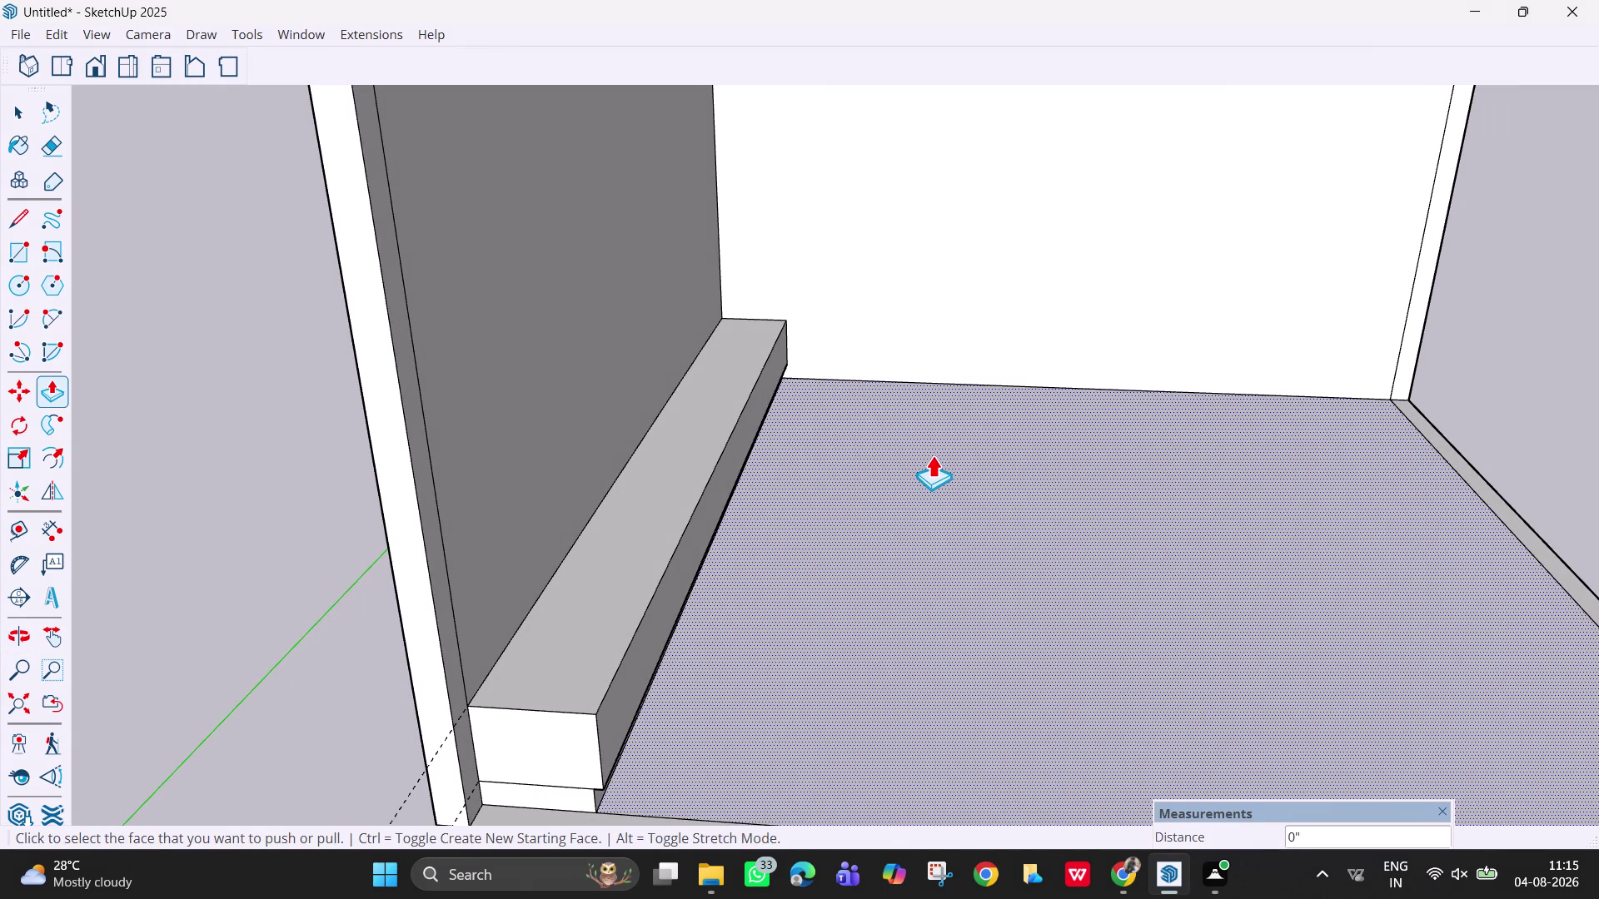
scroll(down, 3)
middle_drag(1362, 179, 1350, 174)
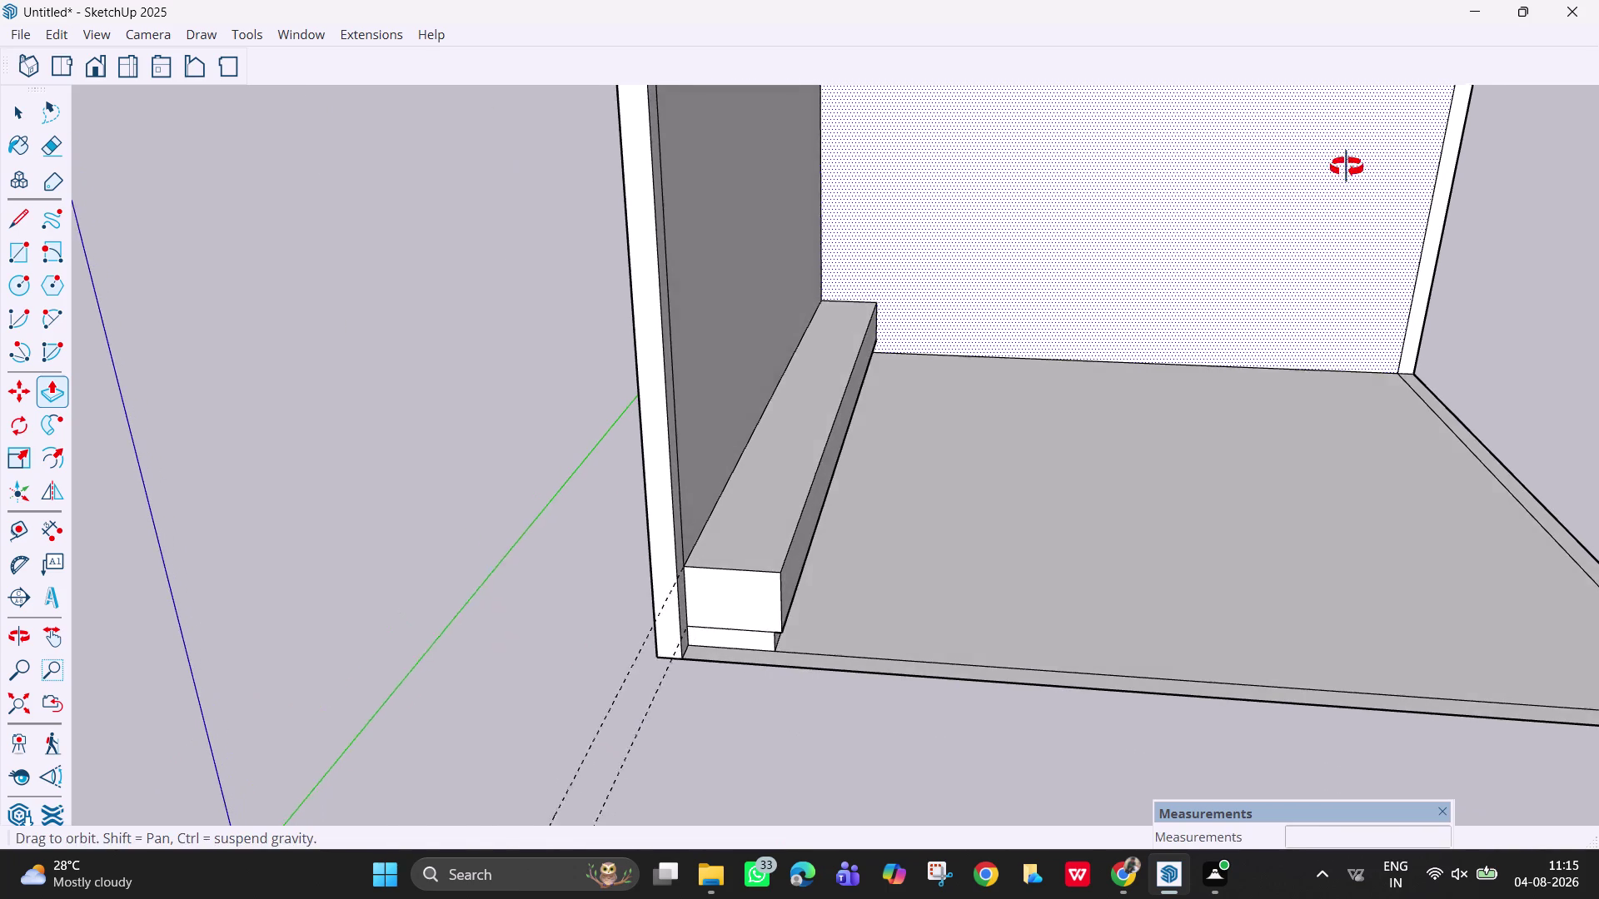
middle_drag(1350, 174, 1344, 166)
middle_click(1319, 306)
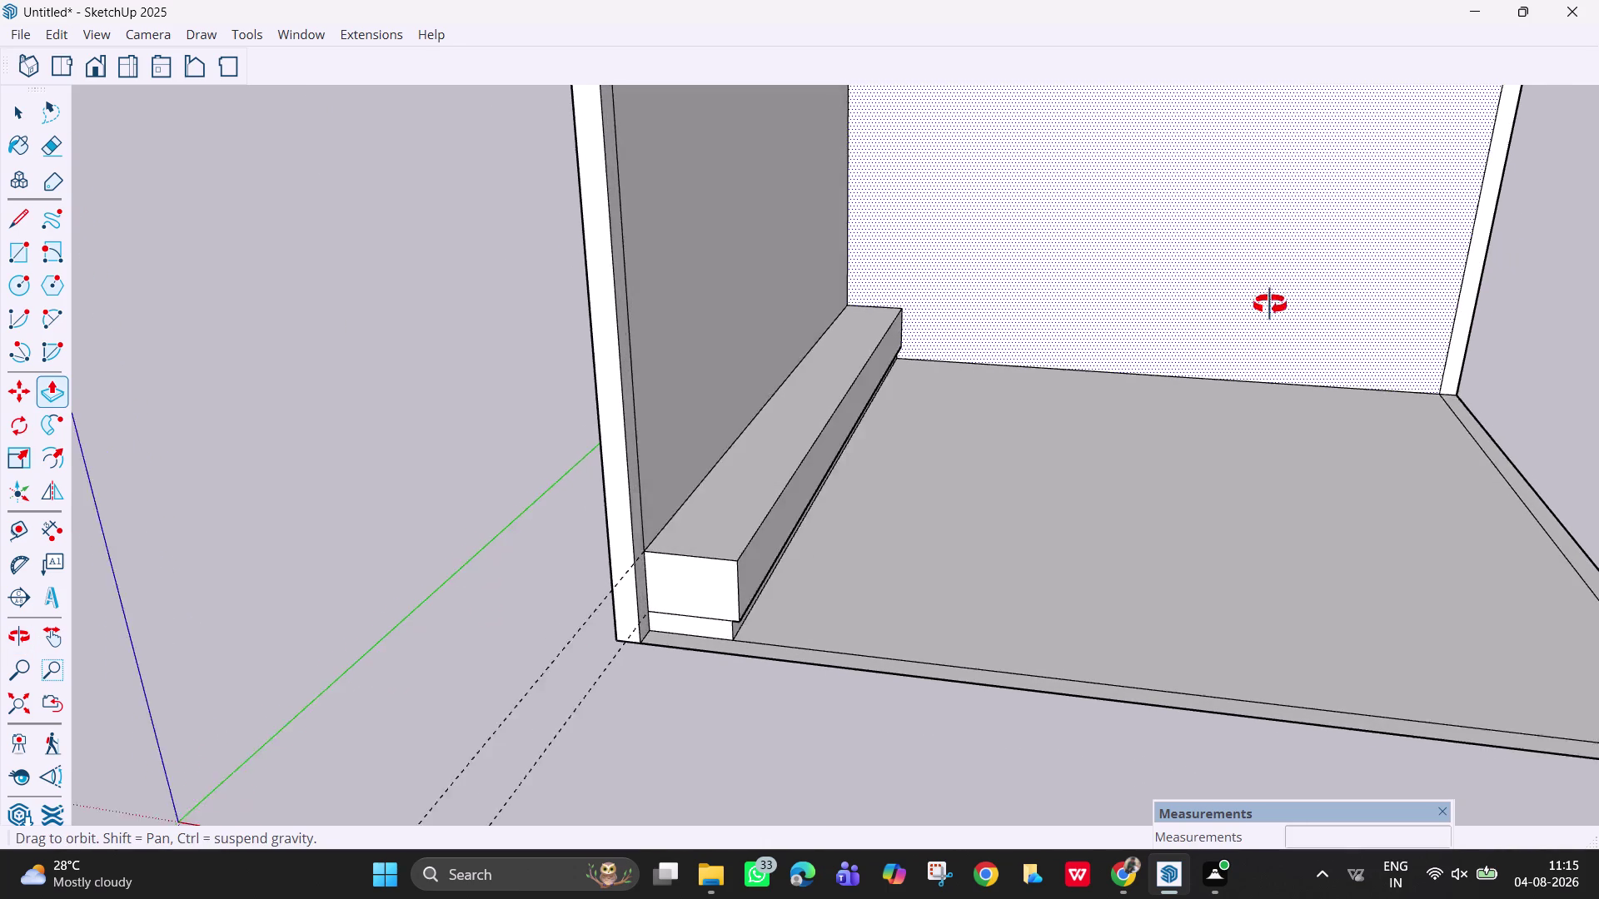
scroll(down, 3)
key(space)
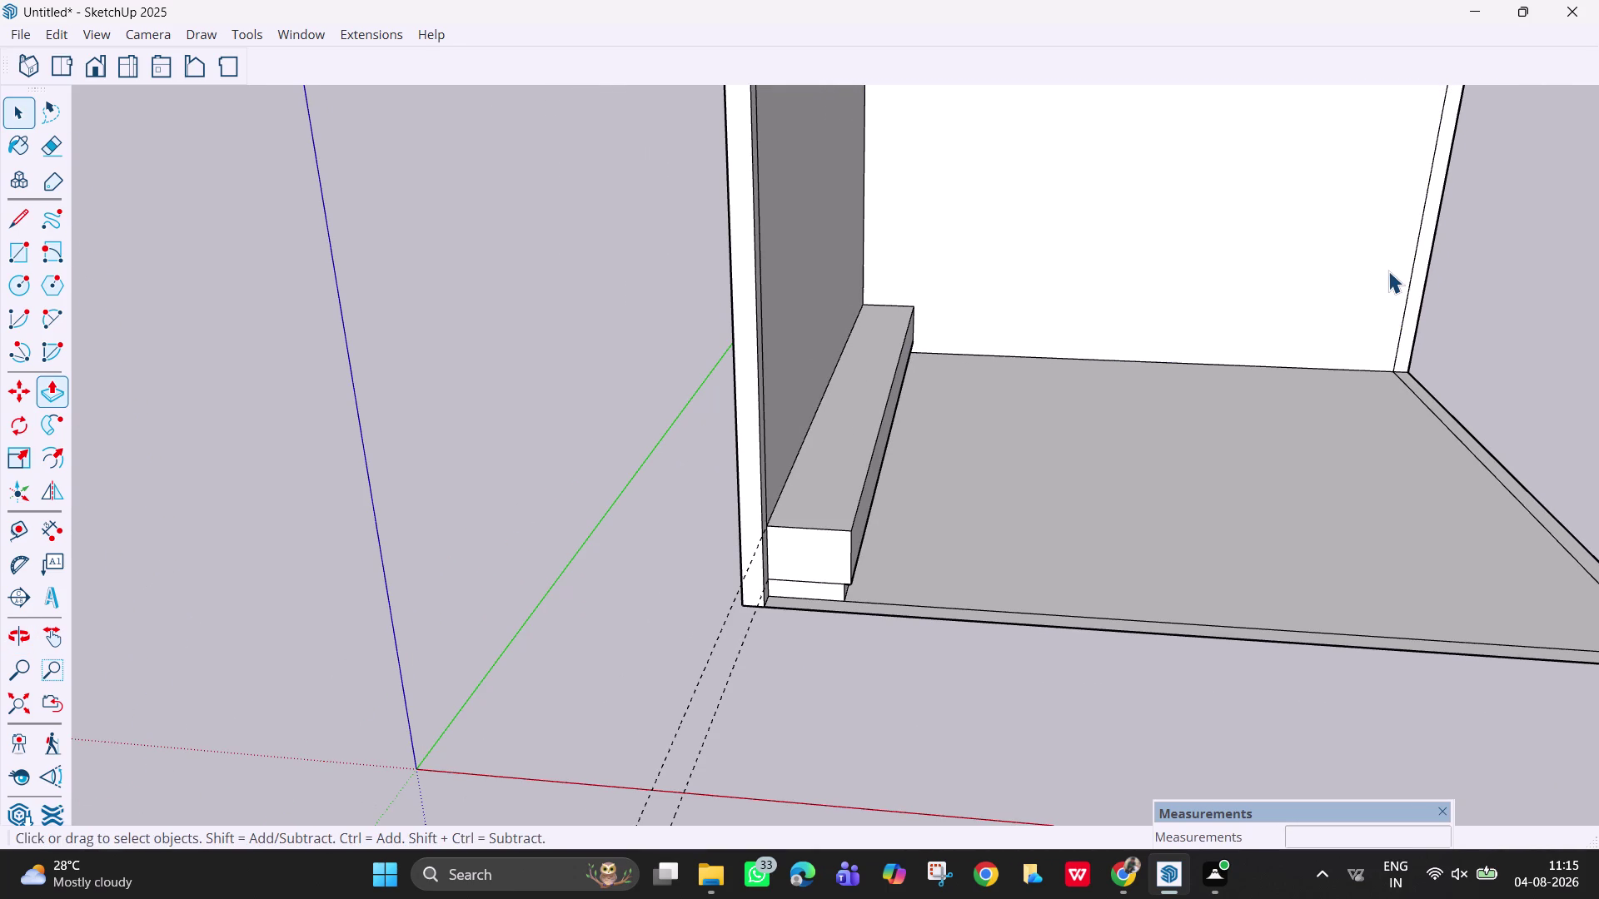
key(h)
drag(1392, 269, 1193, 418)
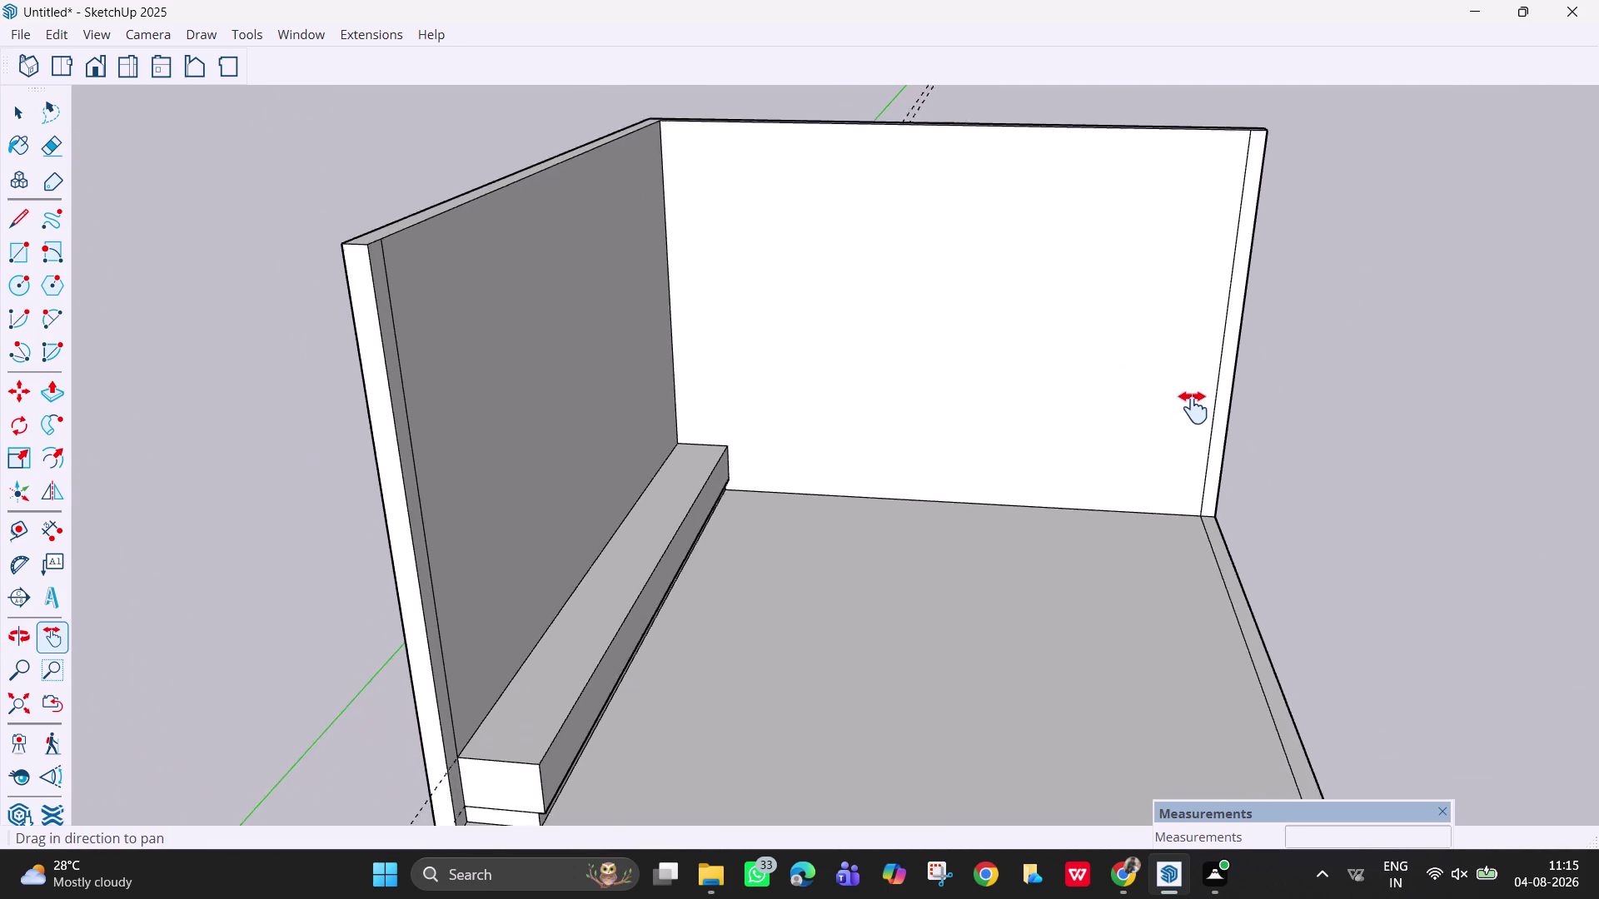
drag(1193, 418, 1173, 396)
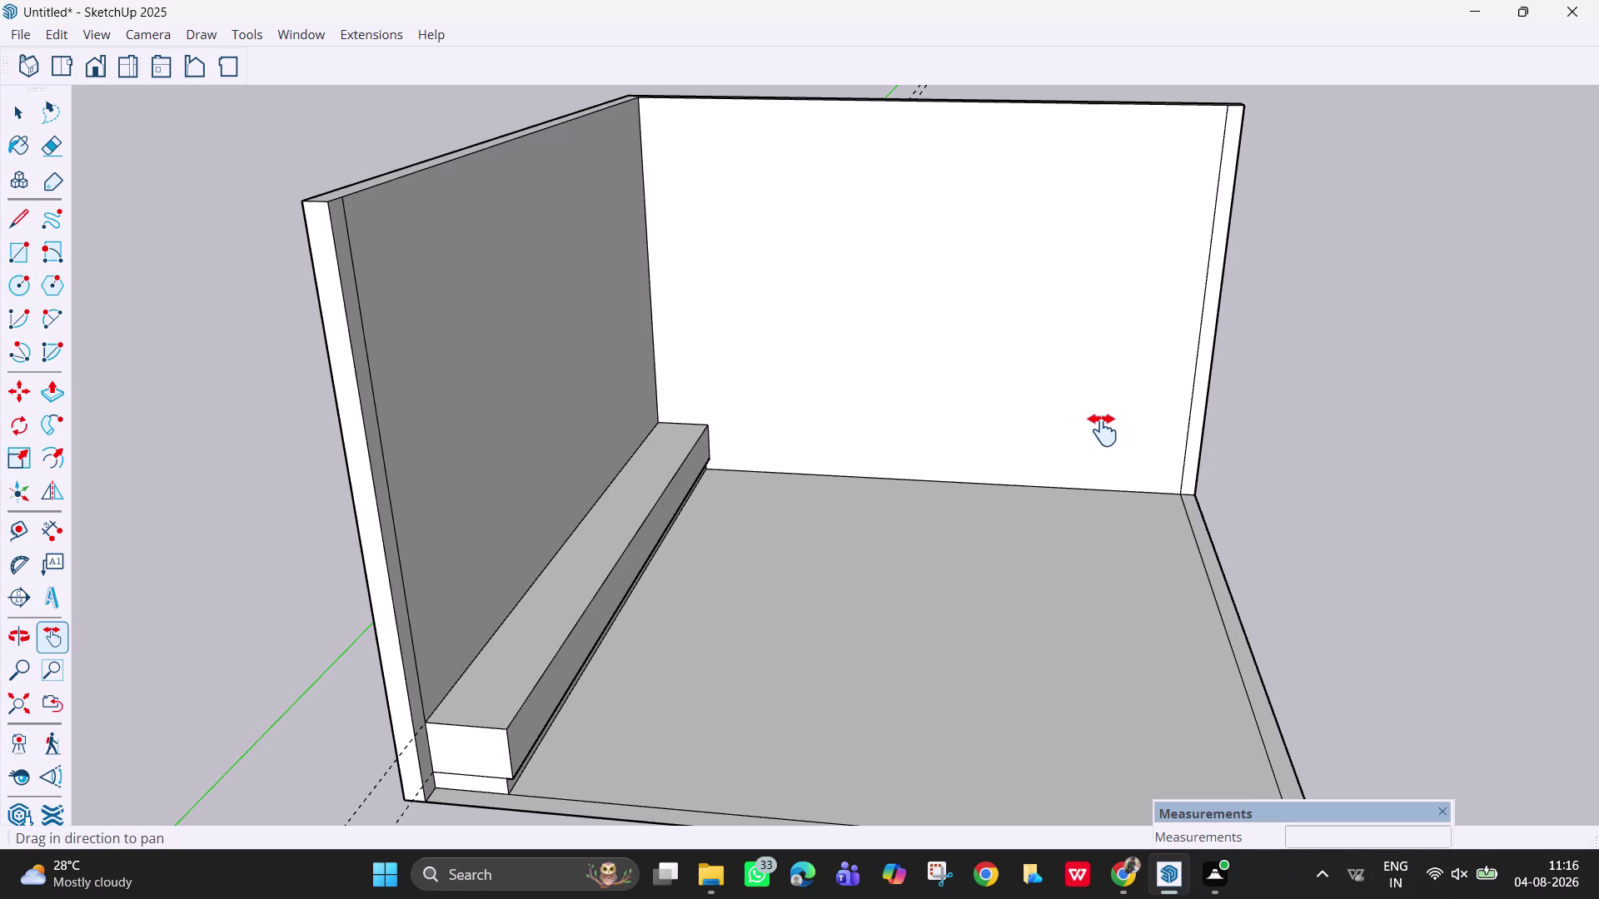
key(space)
key(Escape)
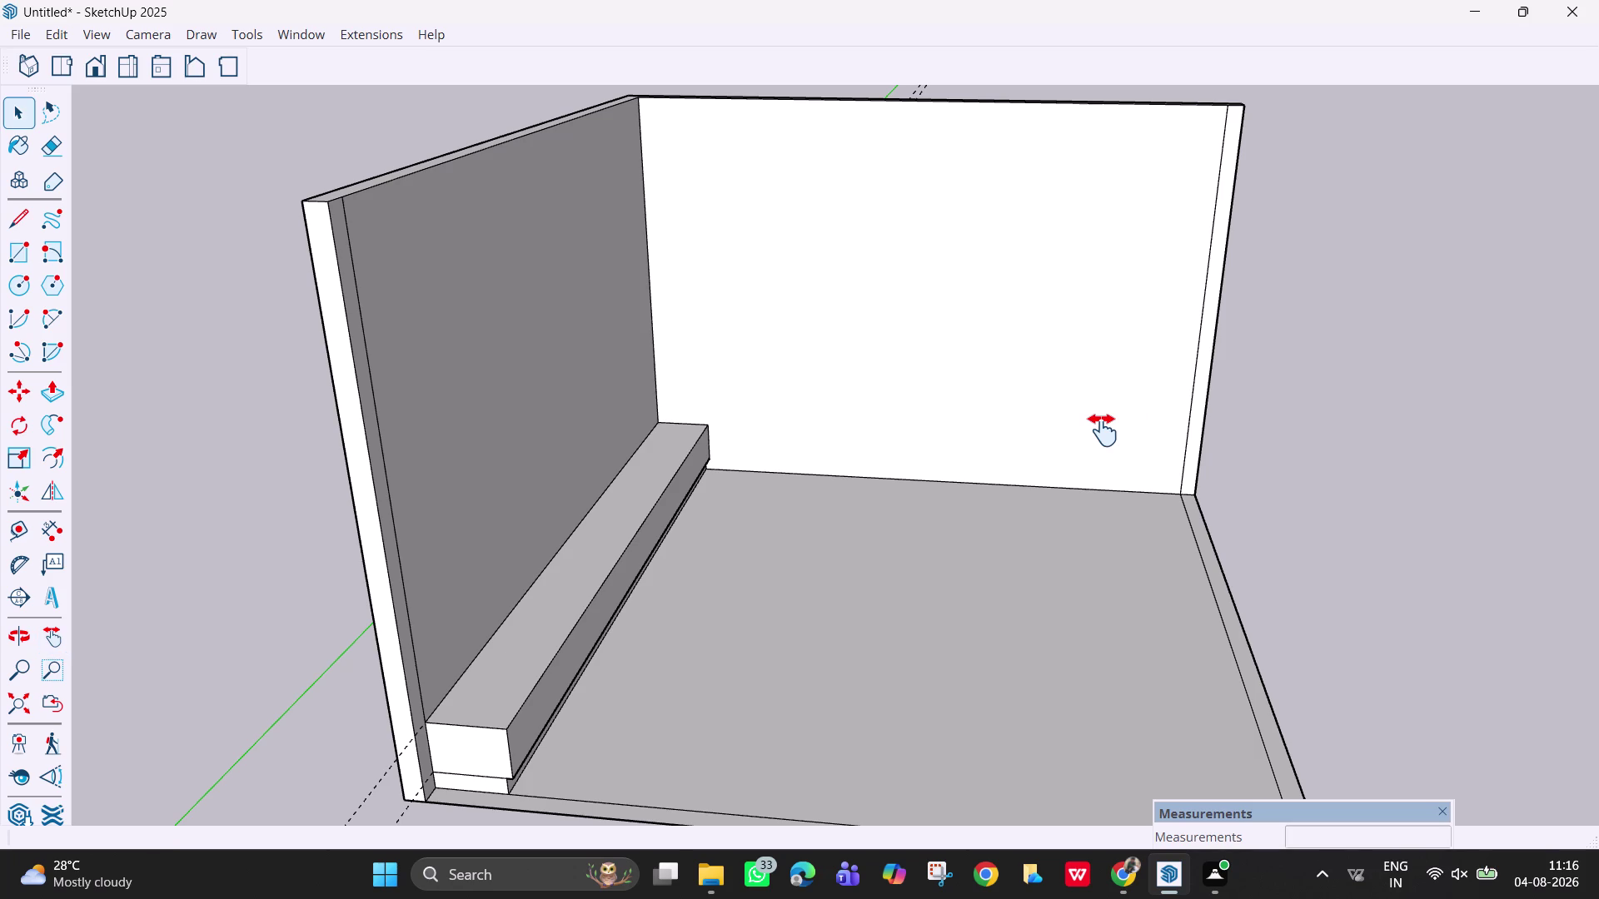
key(Escape)
key(Escape)
key(space)
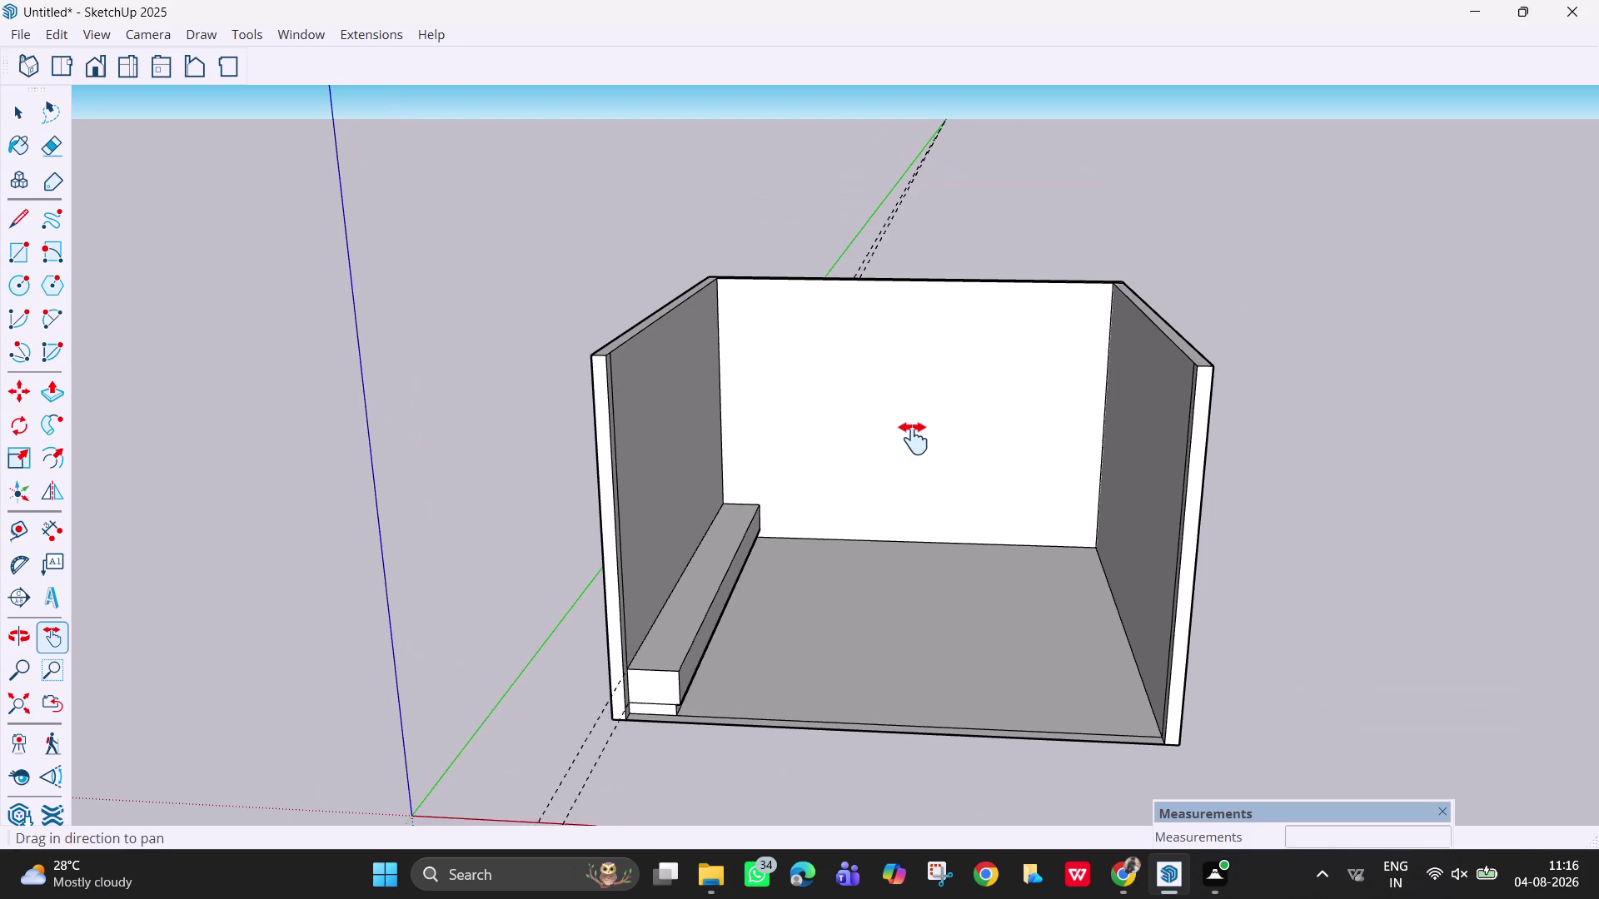
drag(915, 439, 914, 438)
scroll(down, 3)
middle_drag(874, 754, 871, 791)
scroll(up, 3)
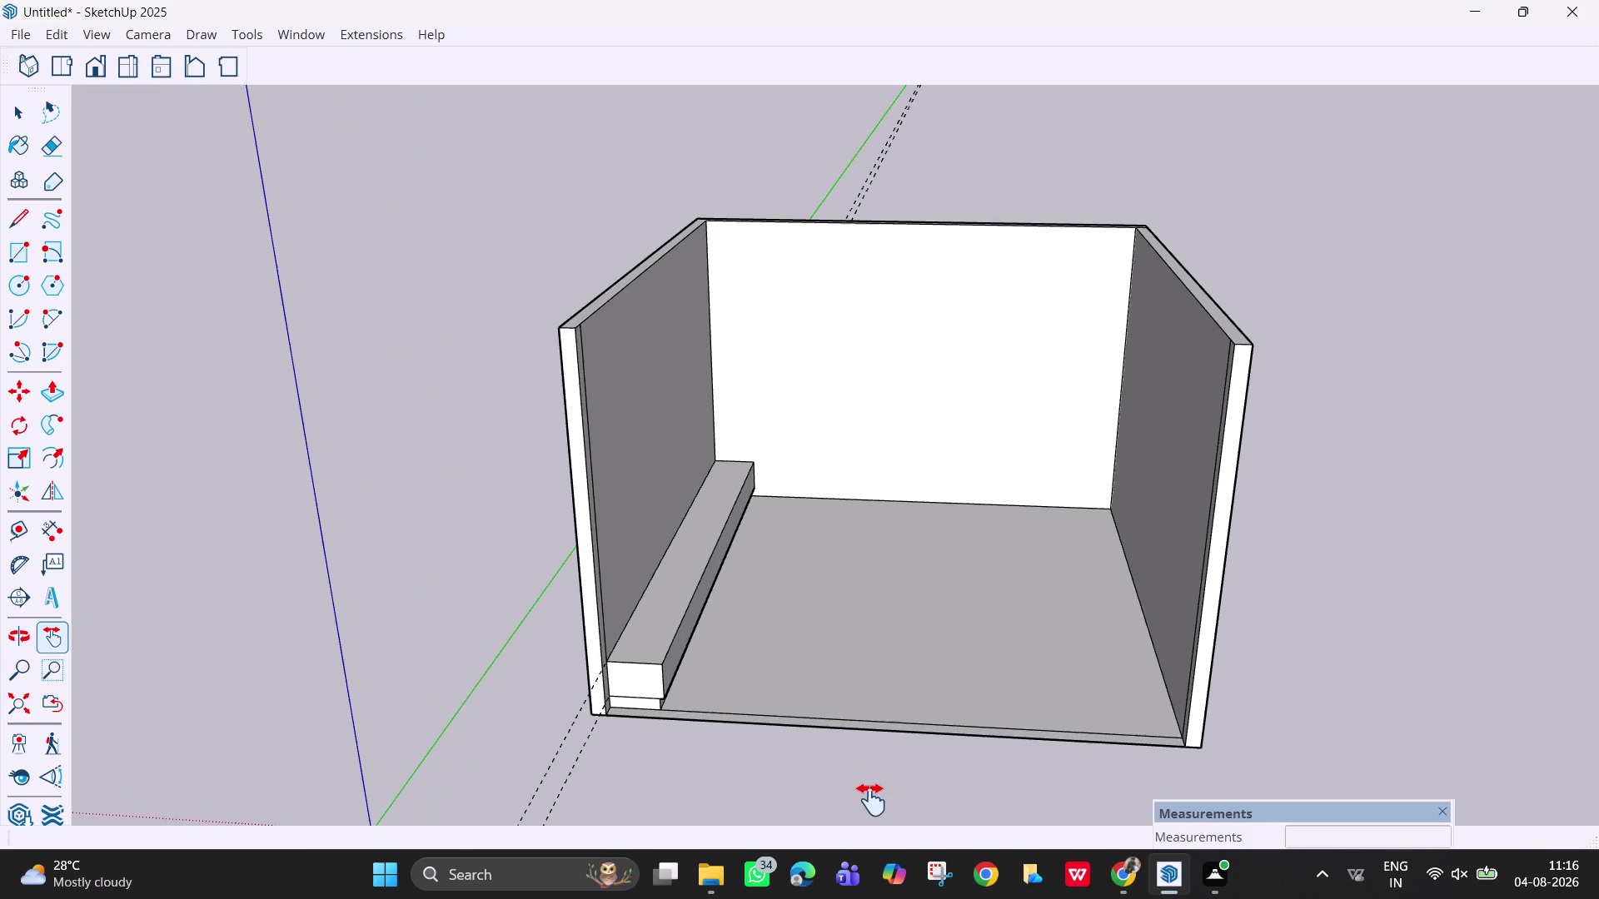
scroll(up, 3)
scroll(up, 3)
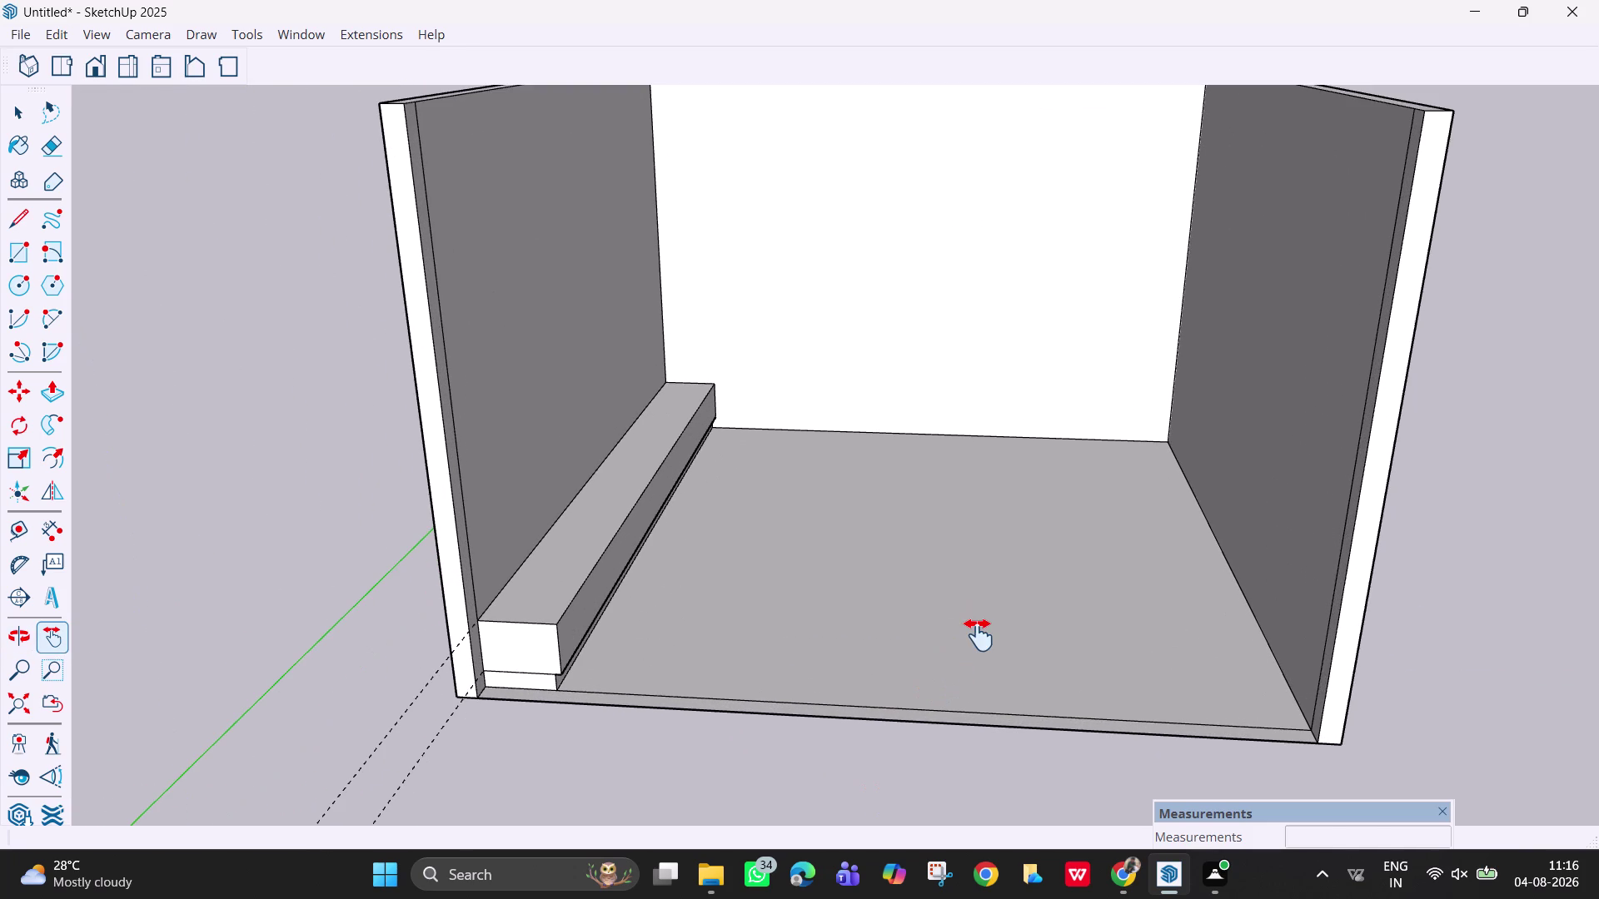
key(Escape)
middle_drag(967, 400, 926, 425)
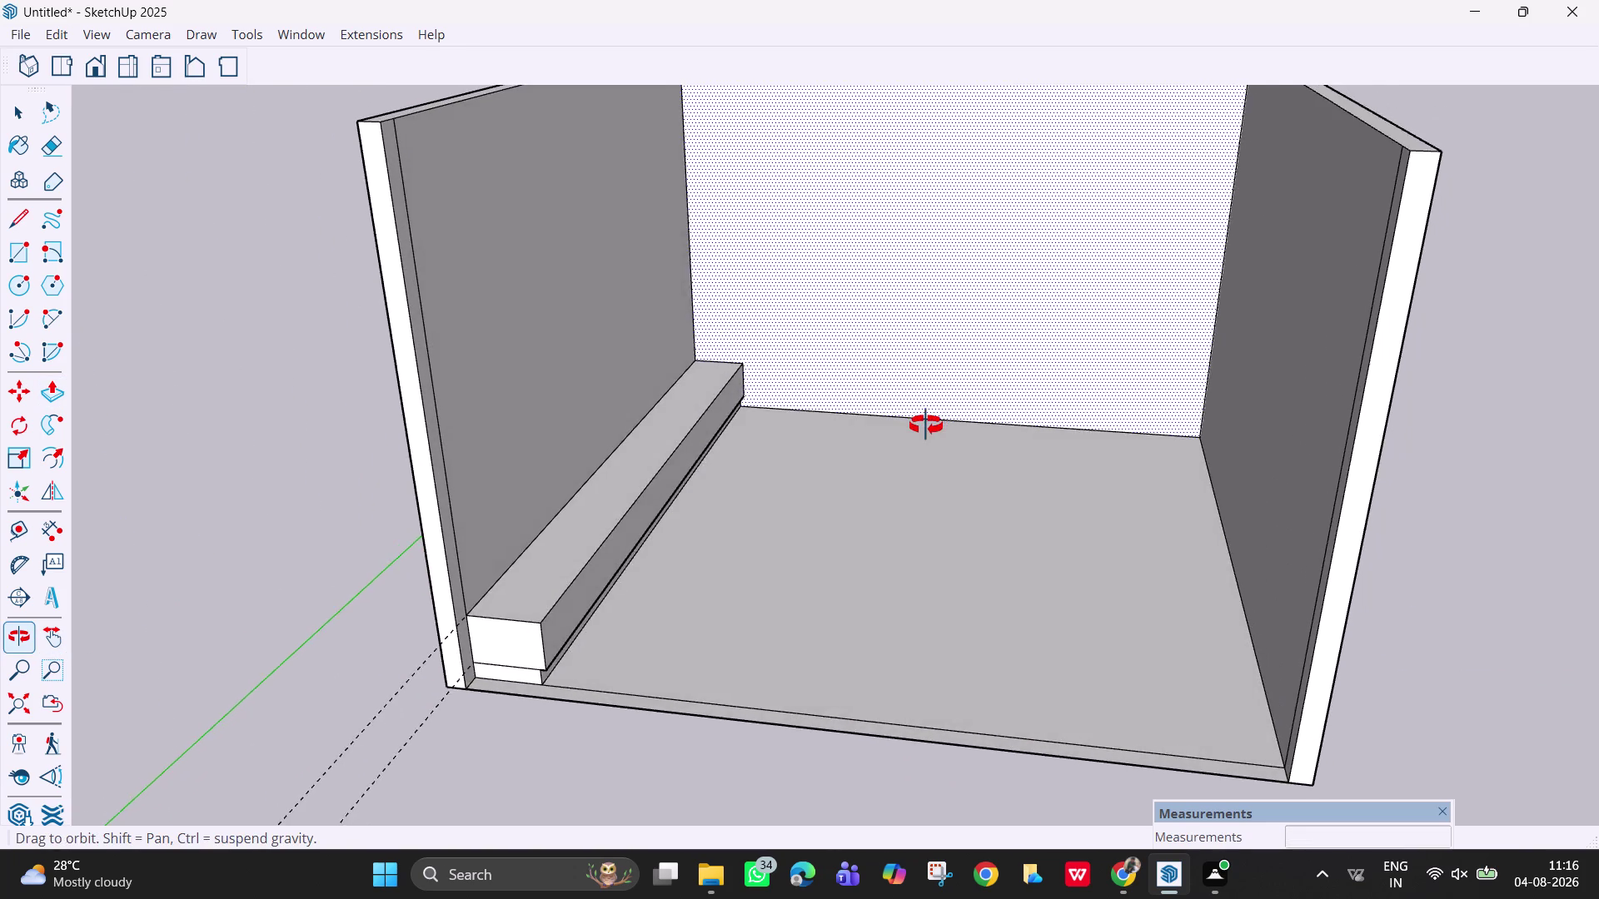
middle_drag(926, 426, 973, 426)
middle_click(972, 427)
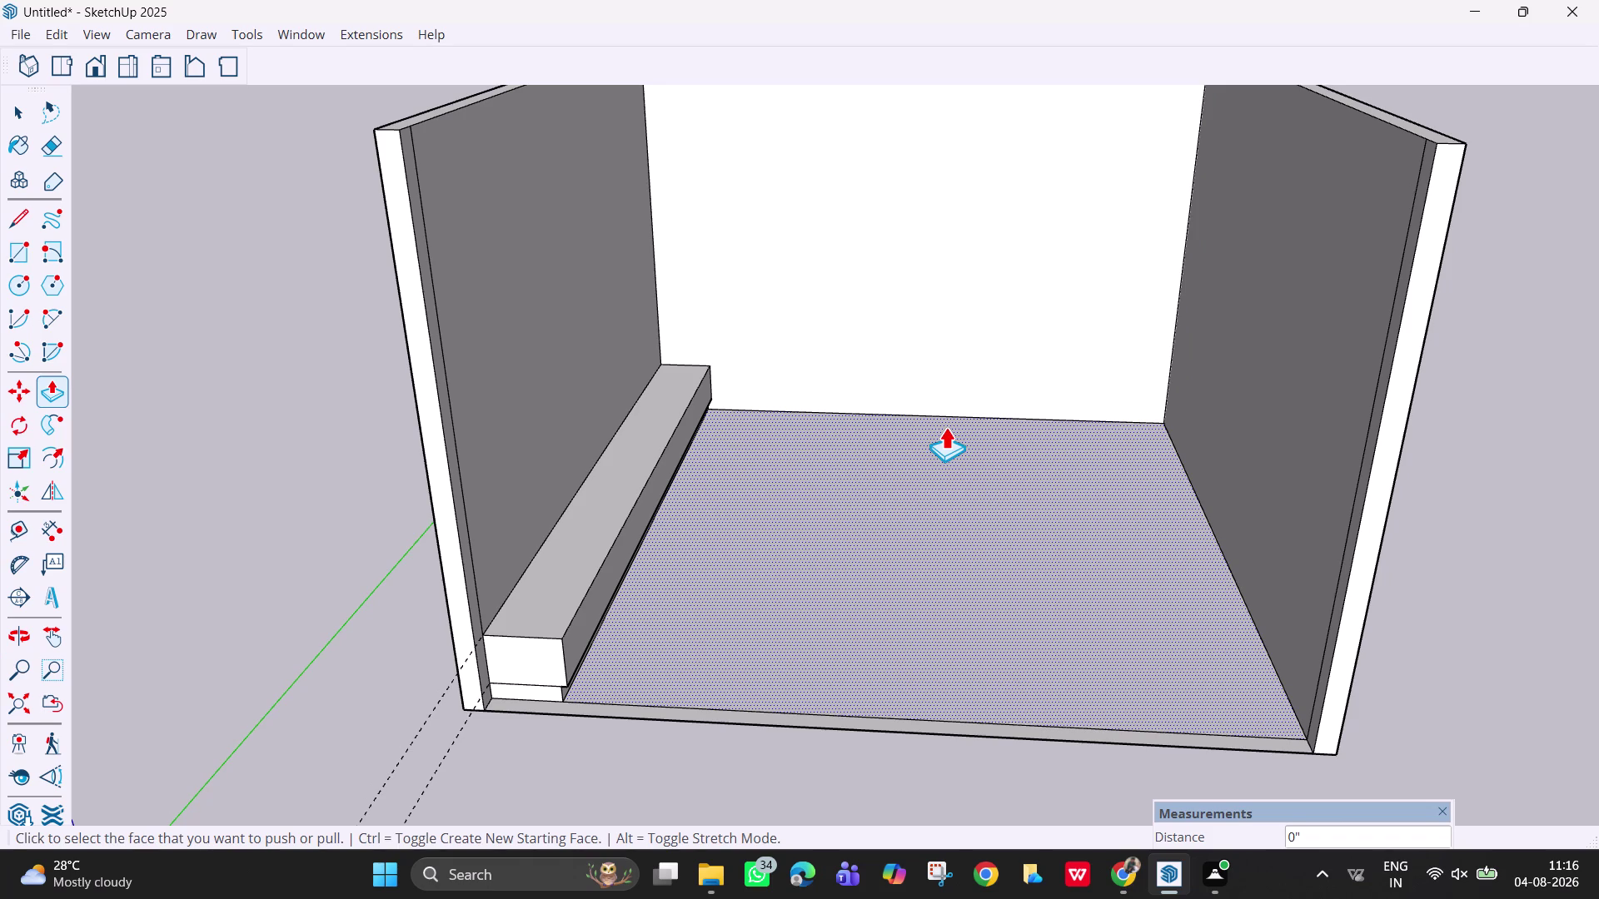
key(Escape)
key(space)
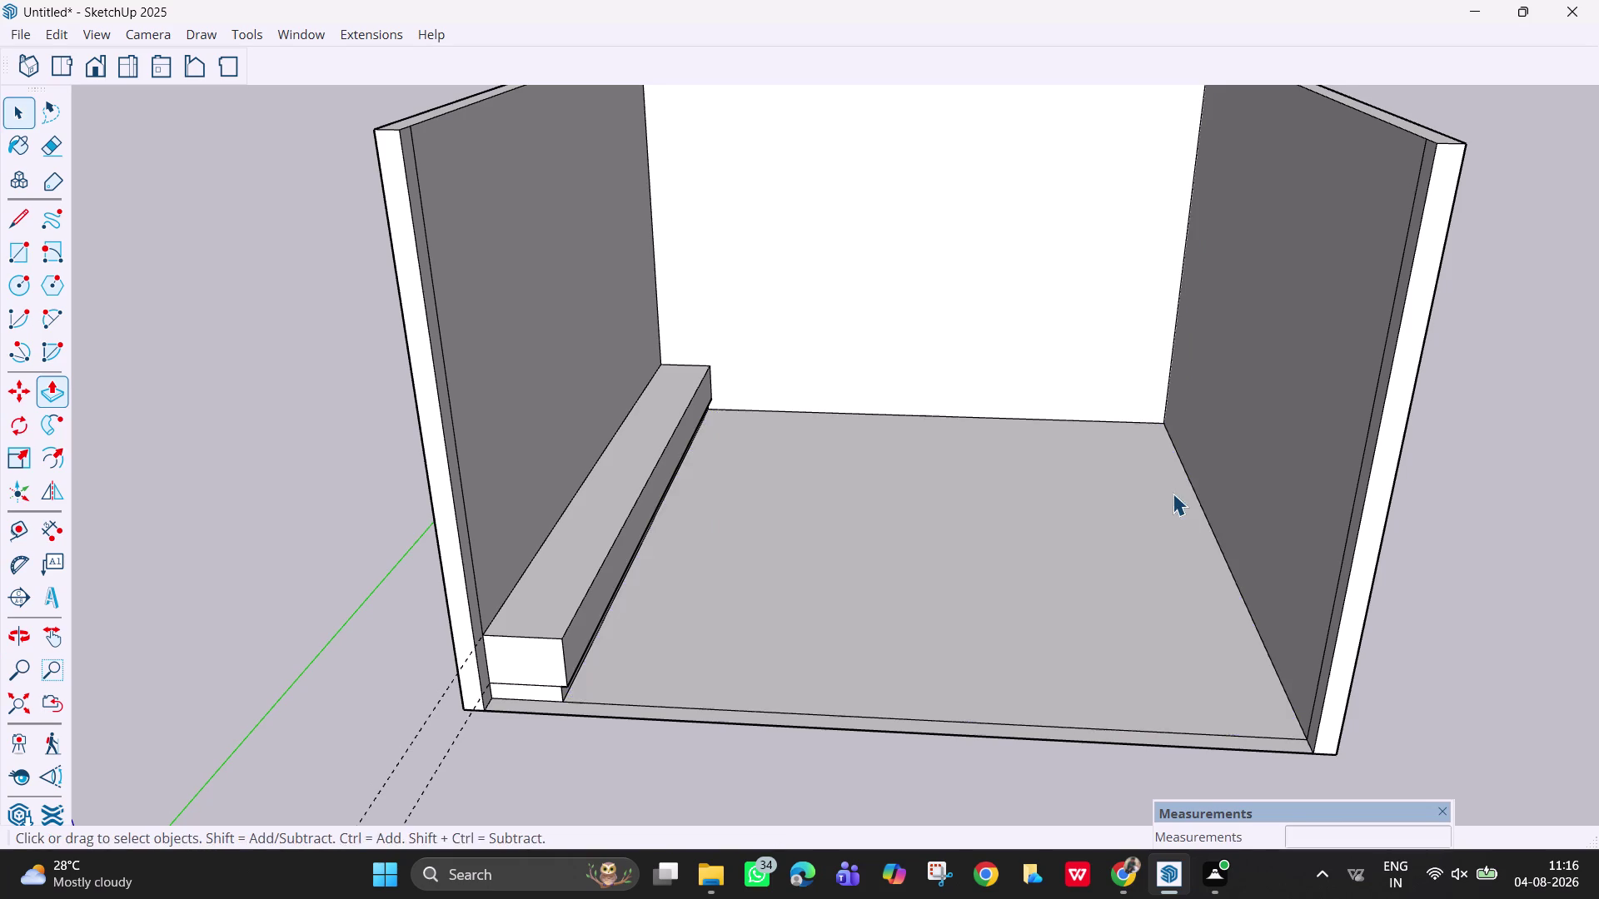
middle_drag(1179, 496, 1306, 544)
middle_drag(1200, 472, 1228, 476)
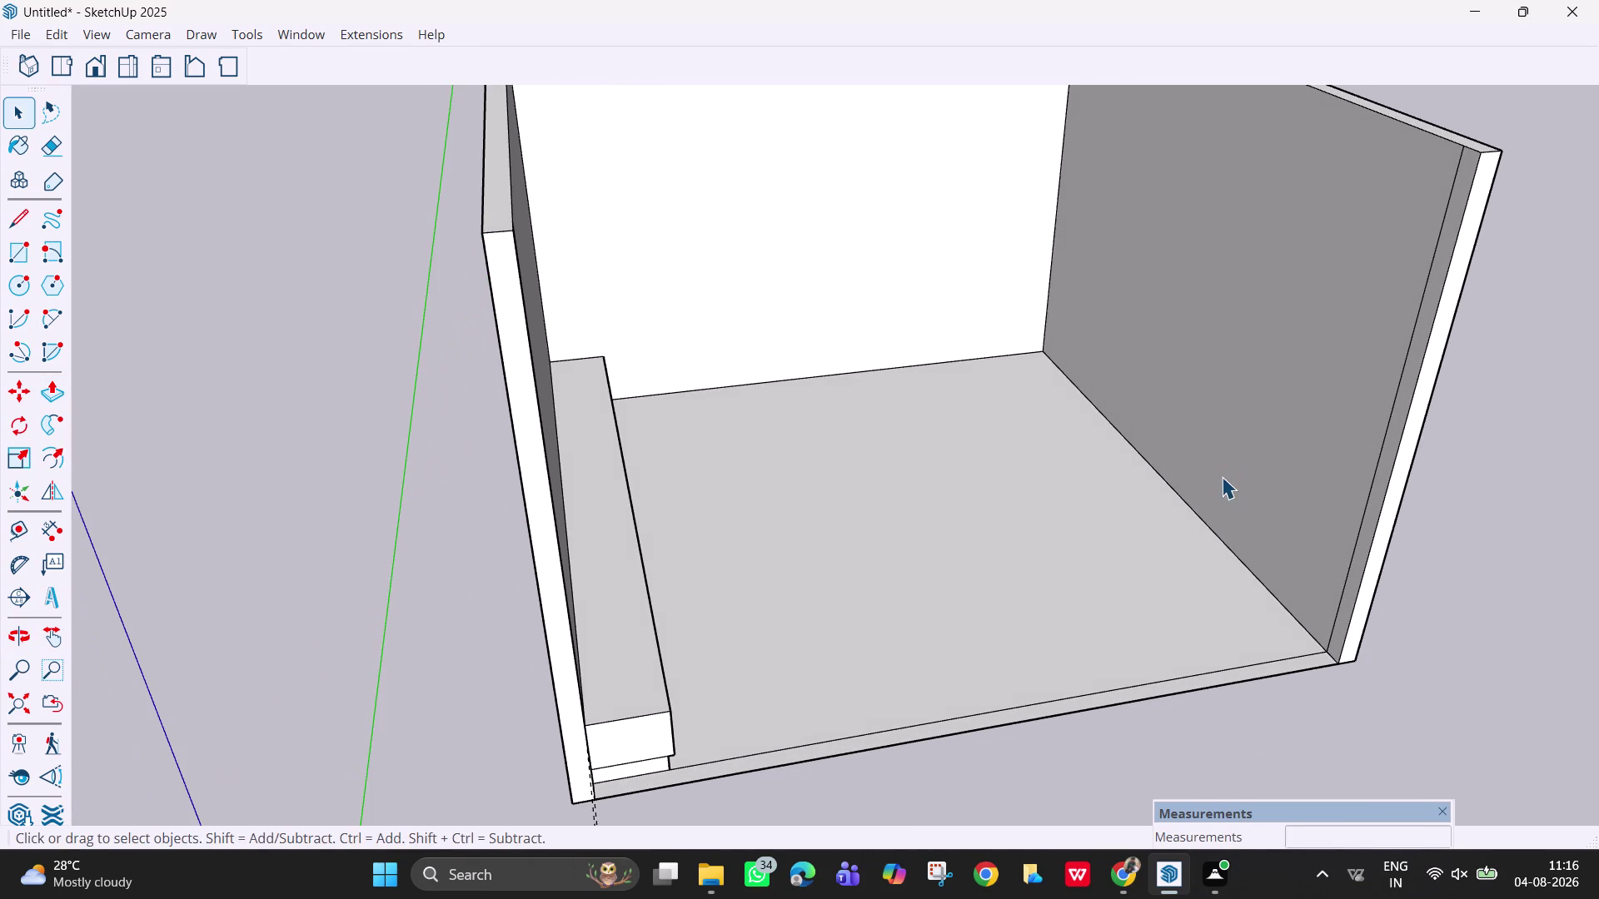
middle_drag(1210, 493, 1317, 484)
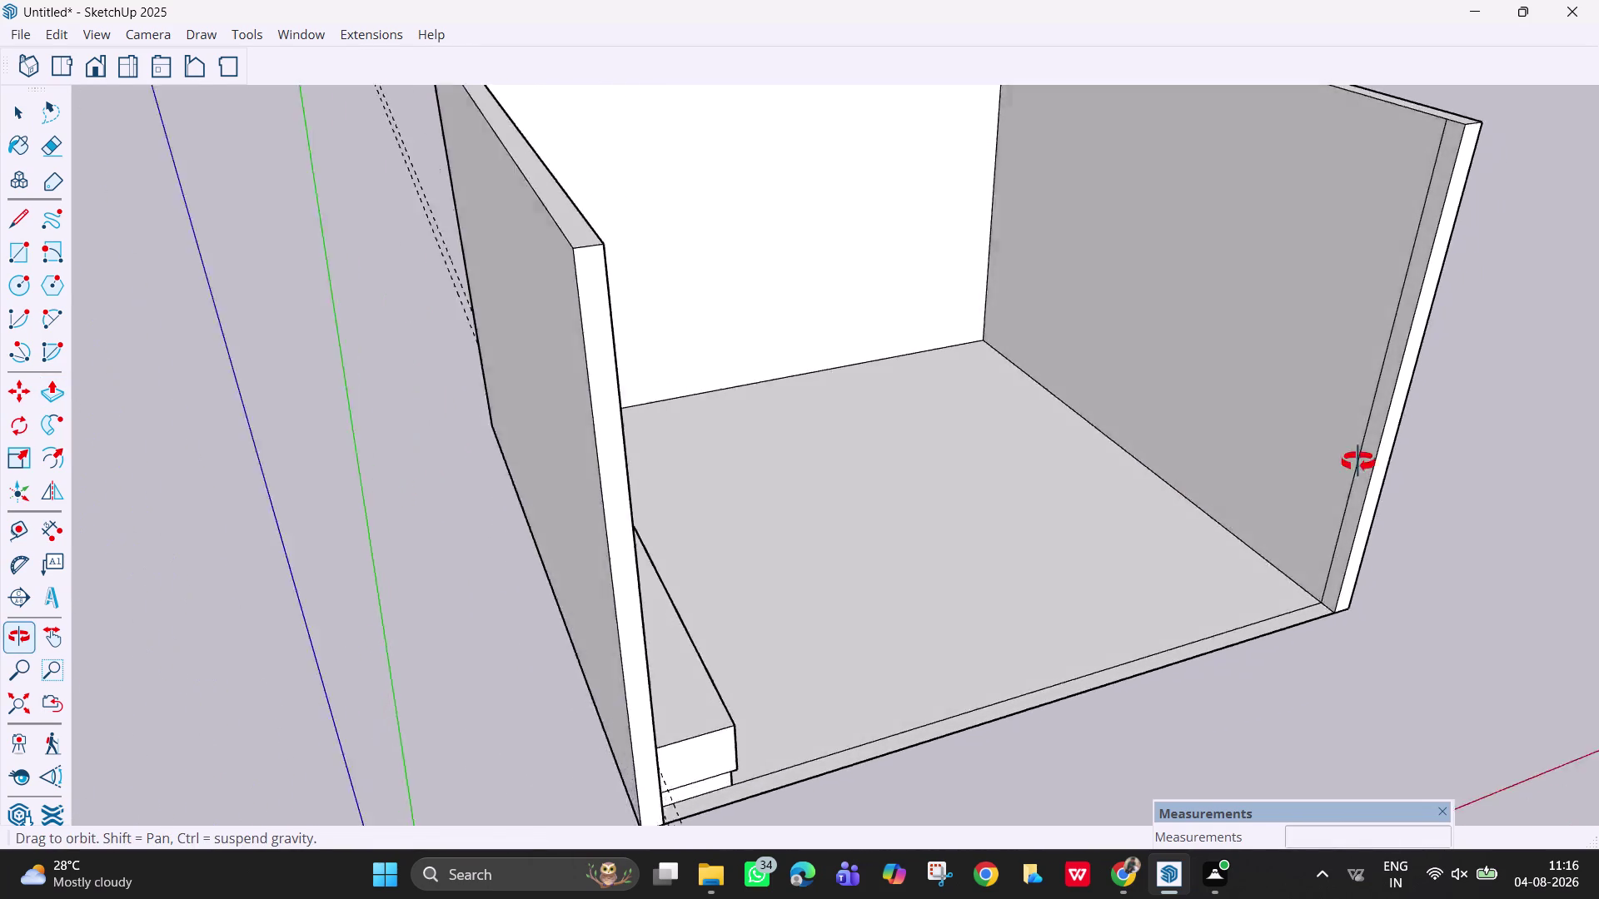
middle_drag(1317, 484, 1340, 451)
scroll(down, 3)
middle_click(1186, 356)
scroll(up, 3)
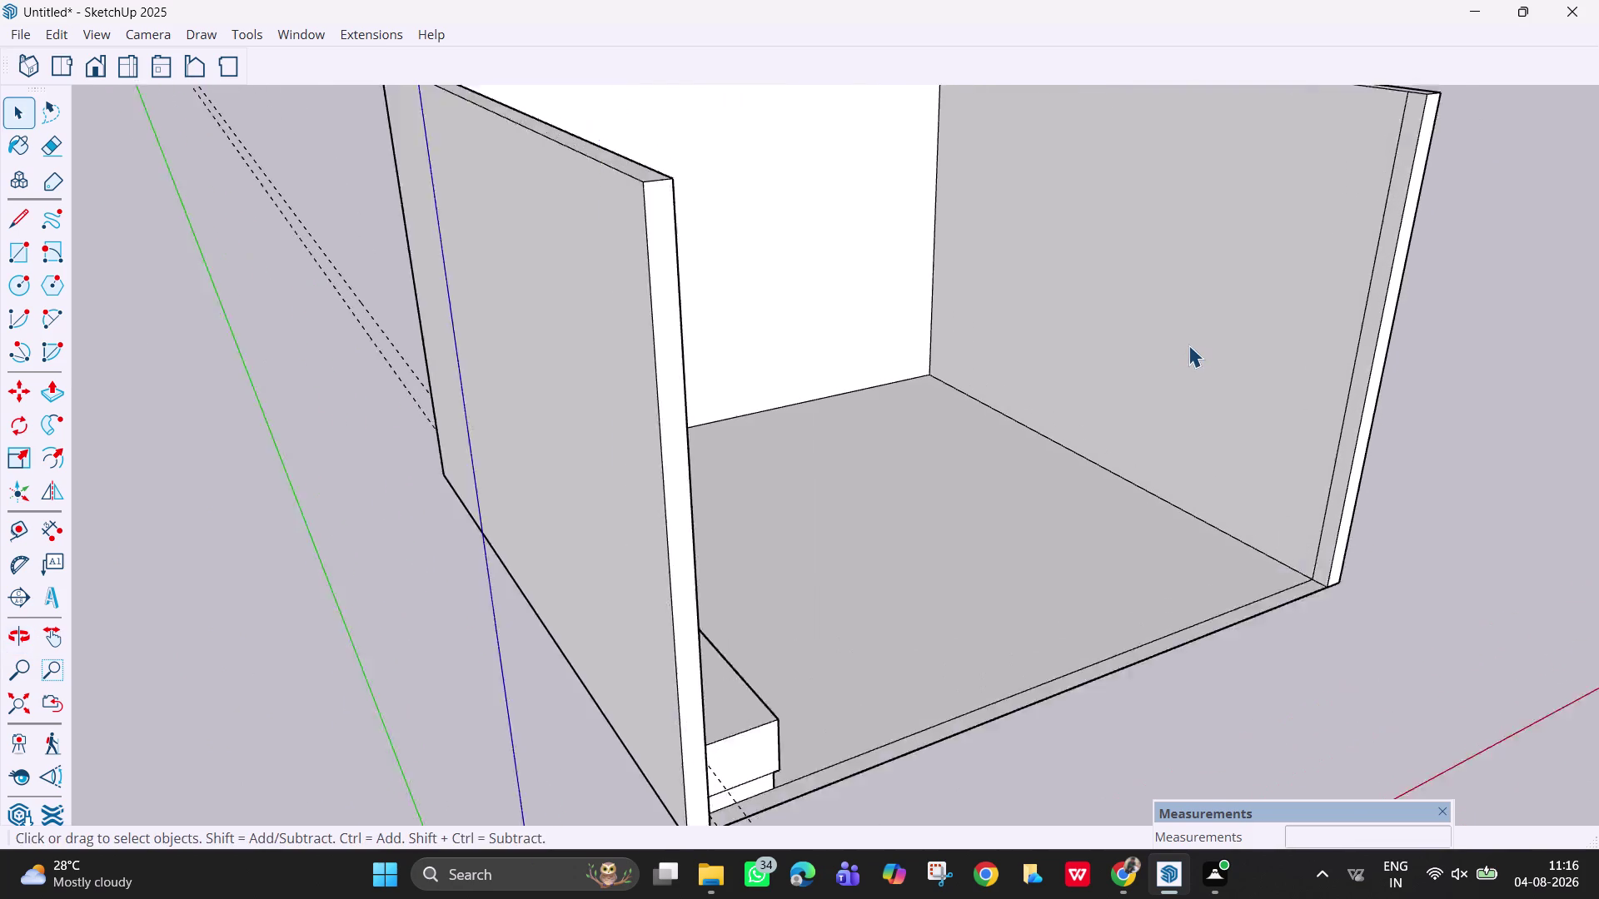
scroll(up, 3)
middle_drag(1195, 346, 1225, 347)
scroll(down, 3)
middle_drag(910, 575, 663, 586)
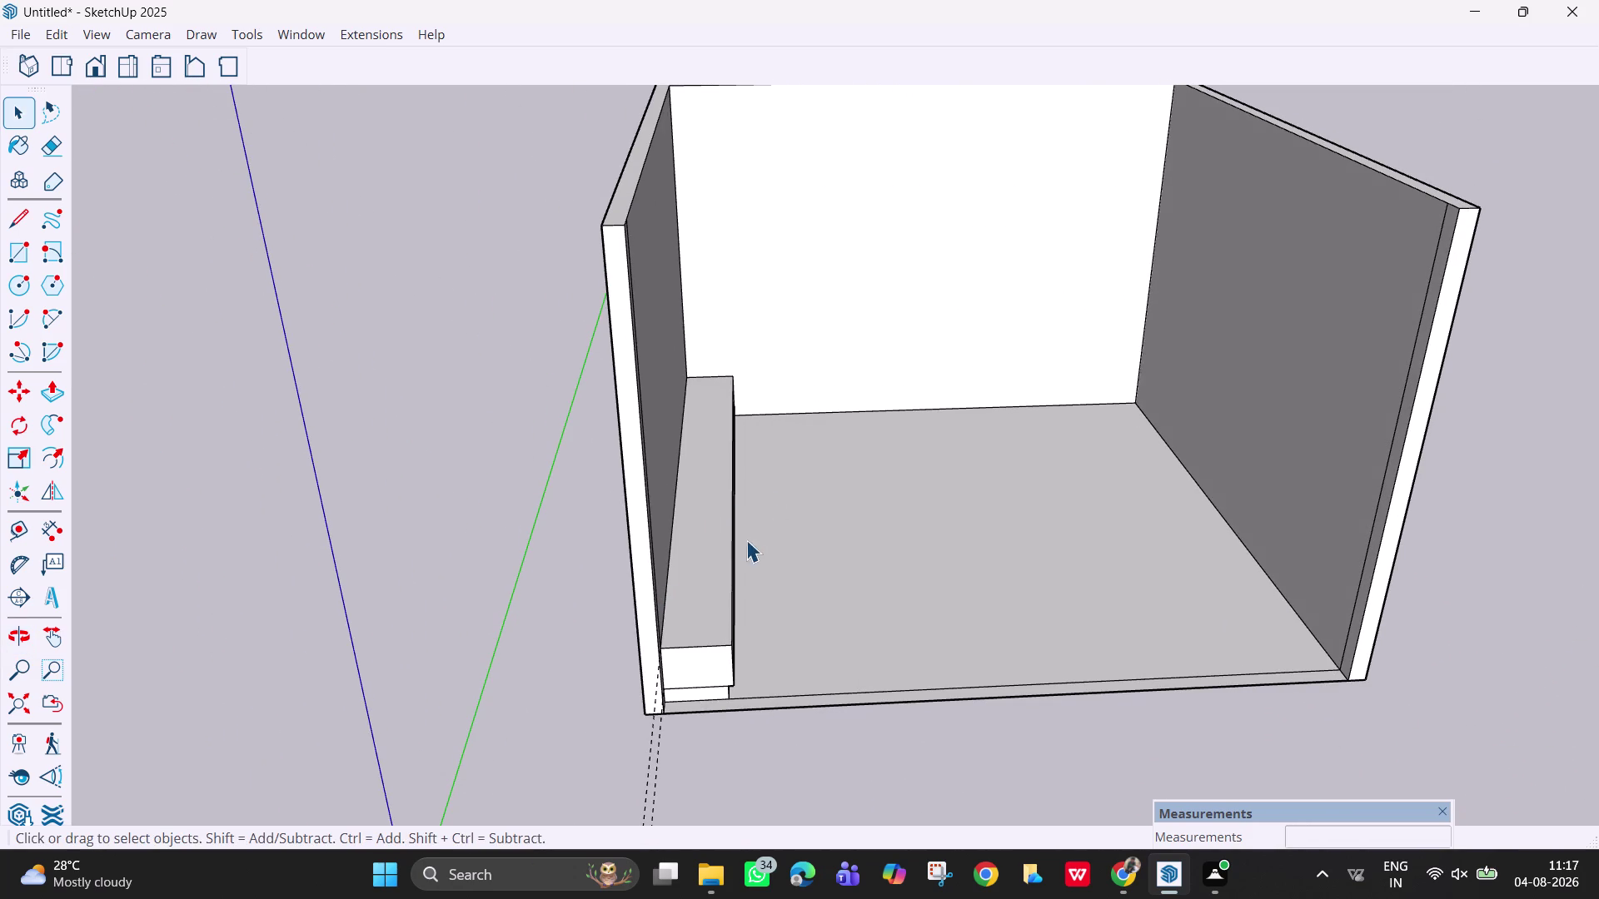
Select a stray wall strip beside the room and hide it.
click(730, 563)
drag(717, 570, 584, 555)
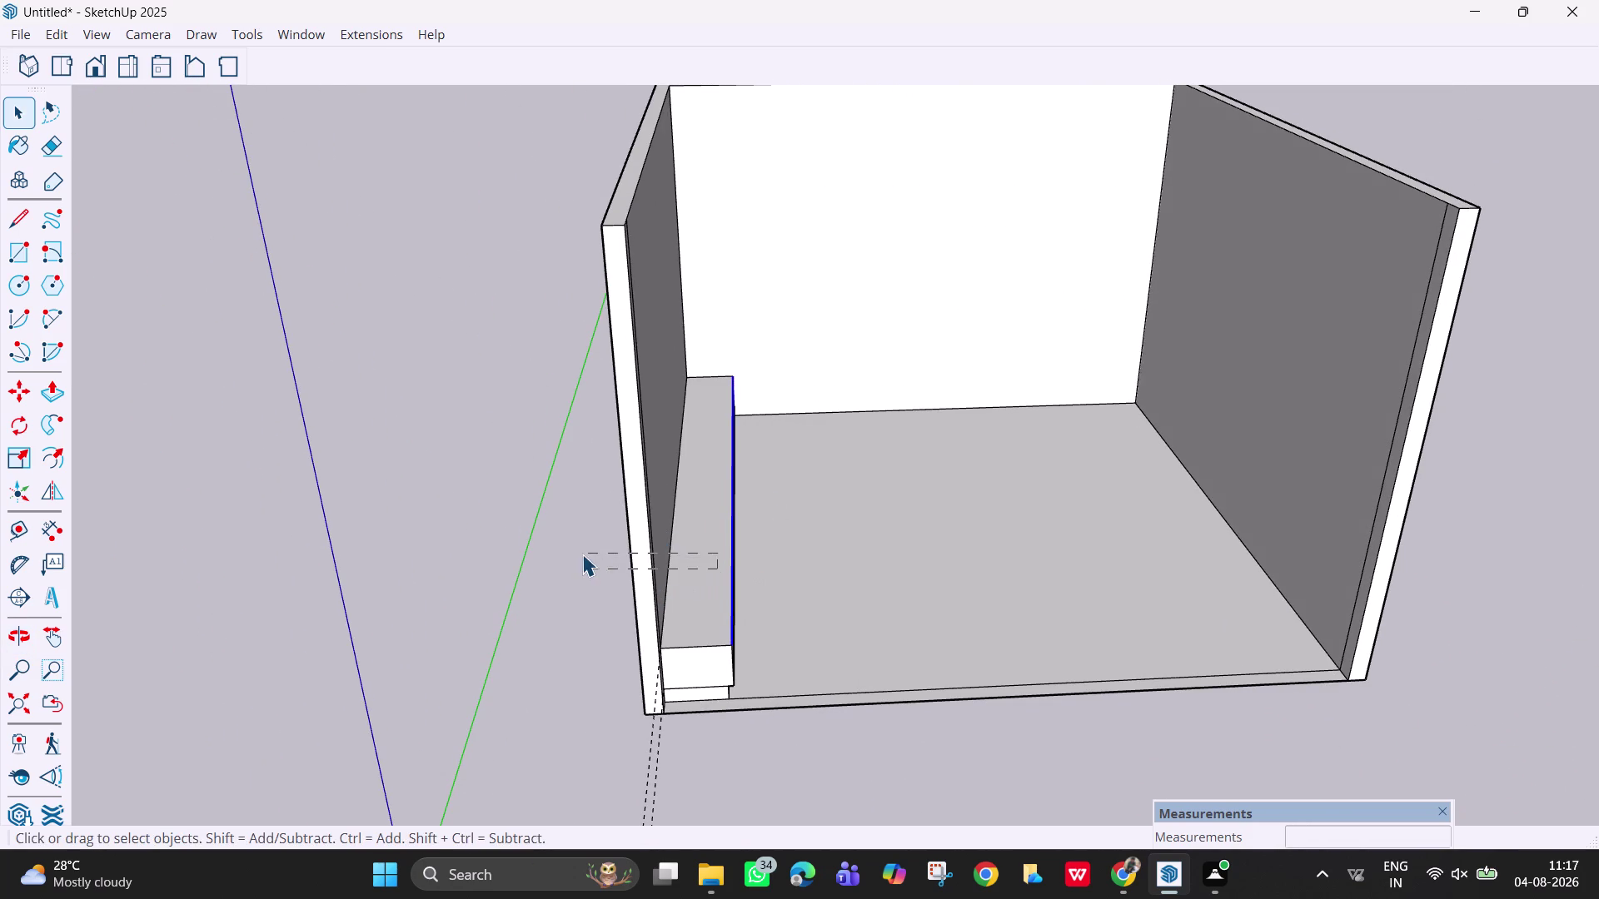
drag(584, 554, 582, 553)
right_click(652, 551)
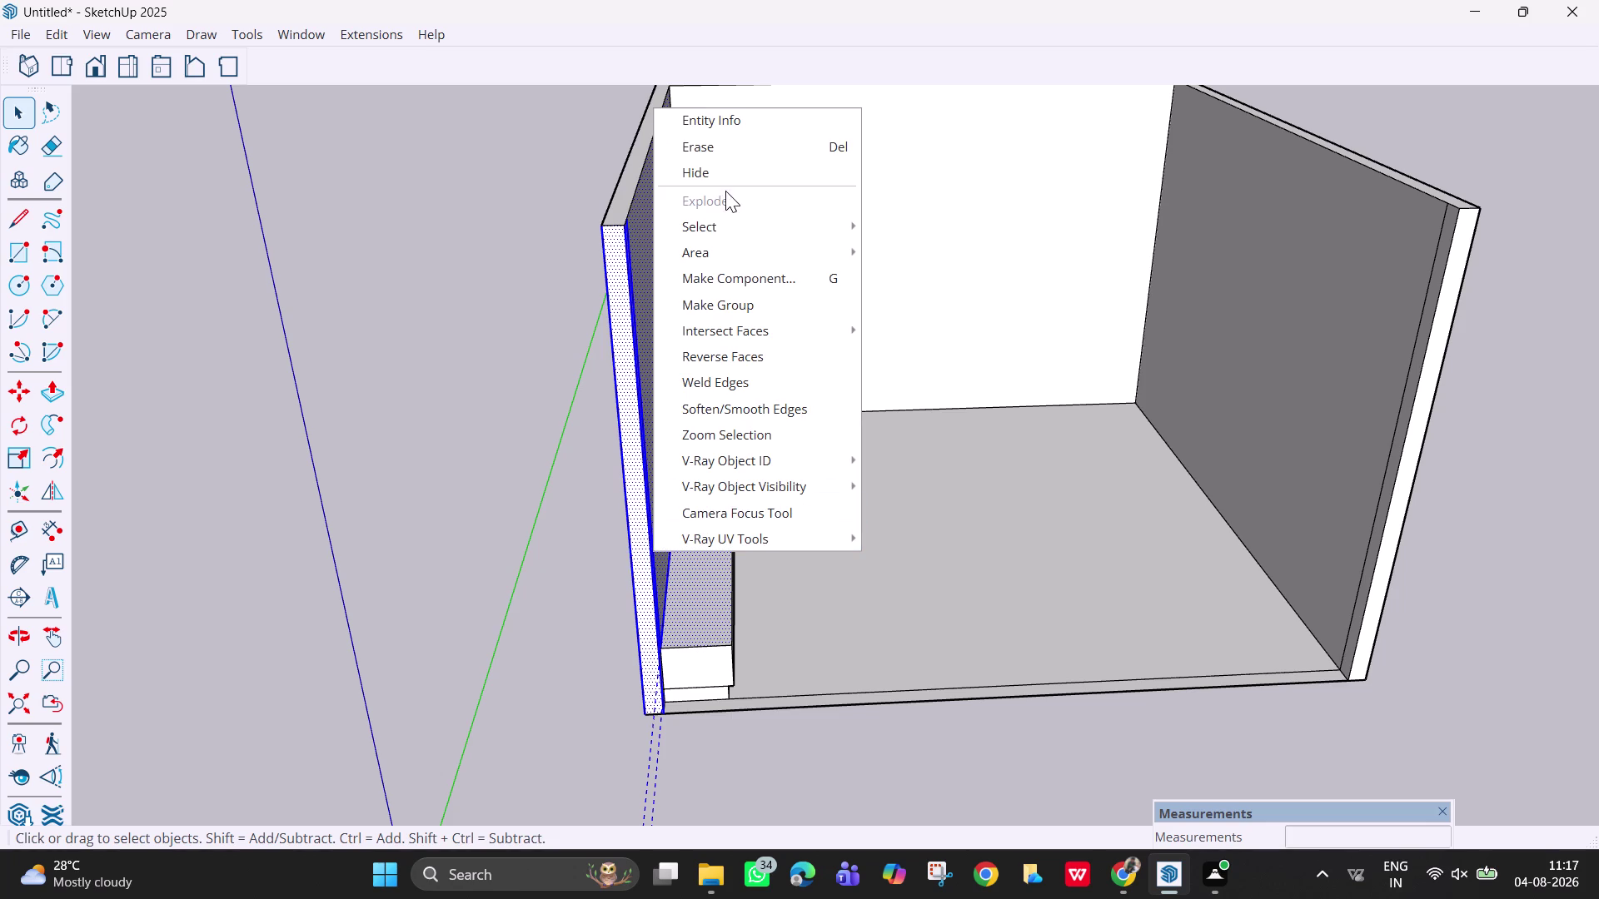
click(727, 176)
drag(757, 595, 685, 594)
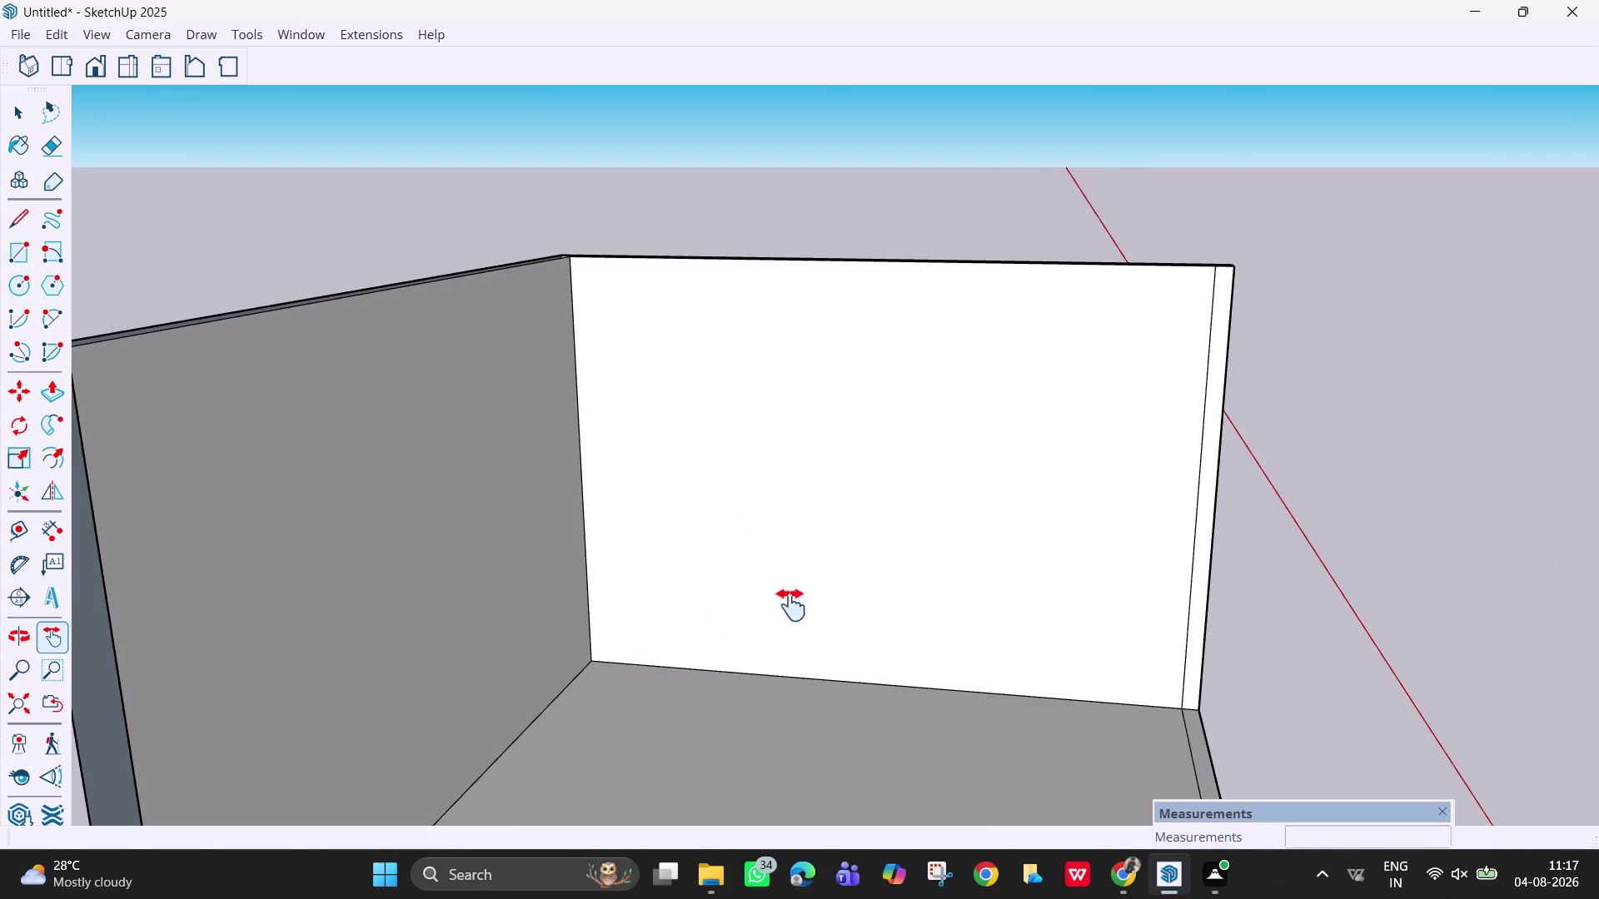
Place a too-small 10mm guide on the back wall, then undo it.
key(t)
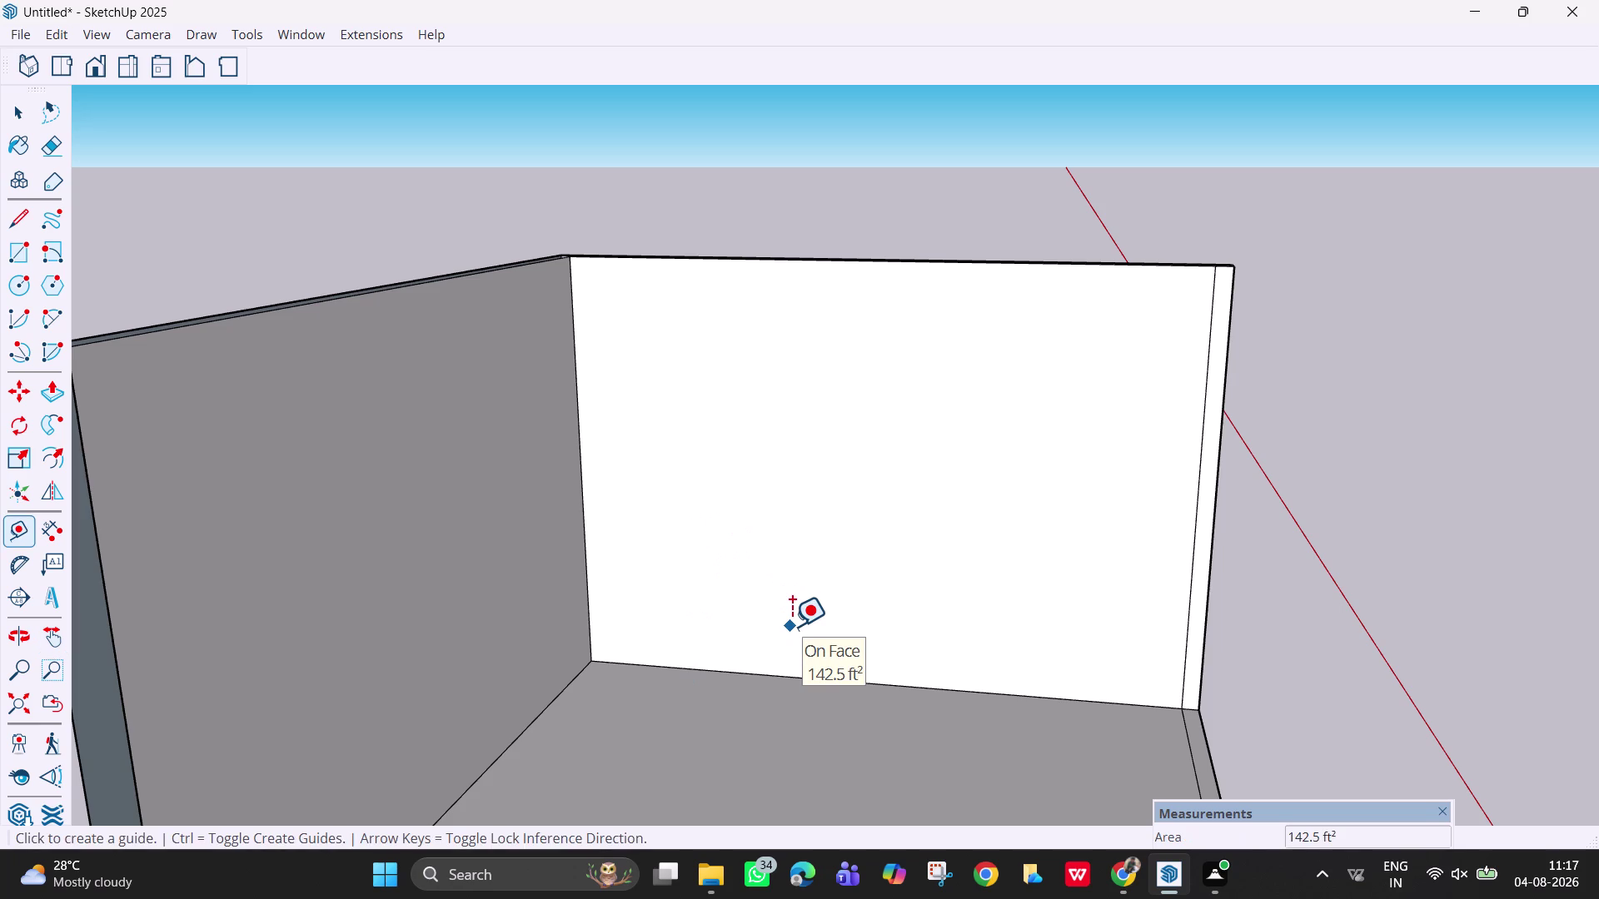
click(790, 678)
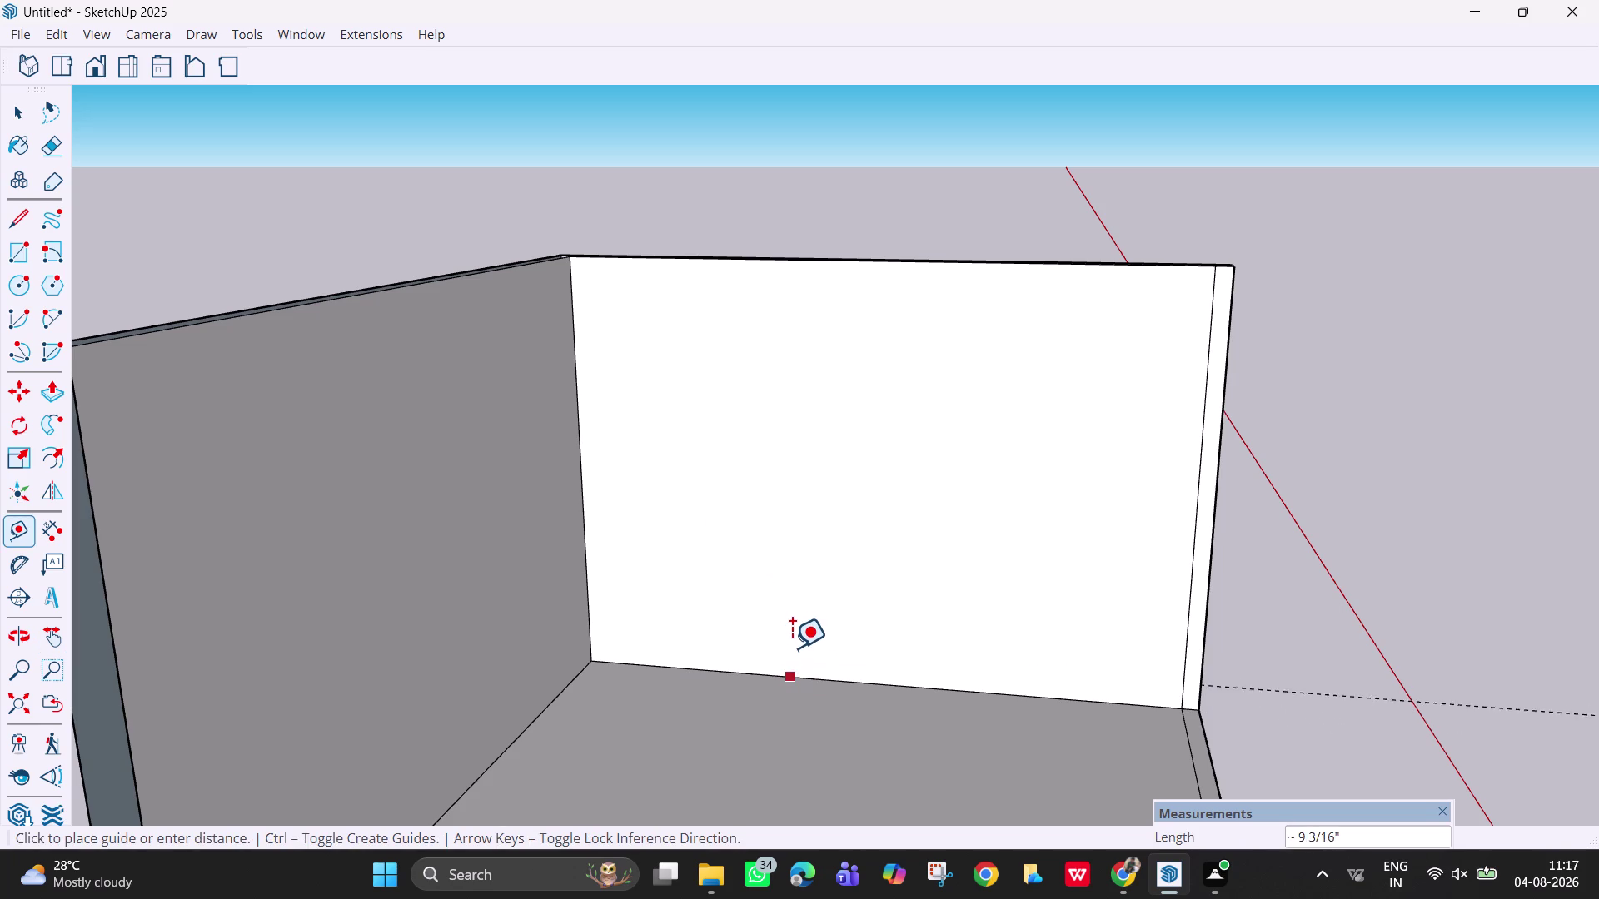
text(10)
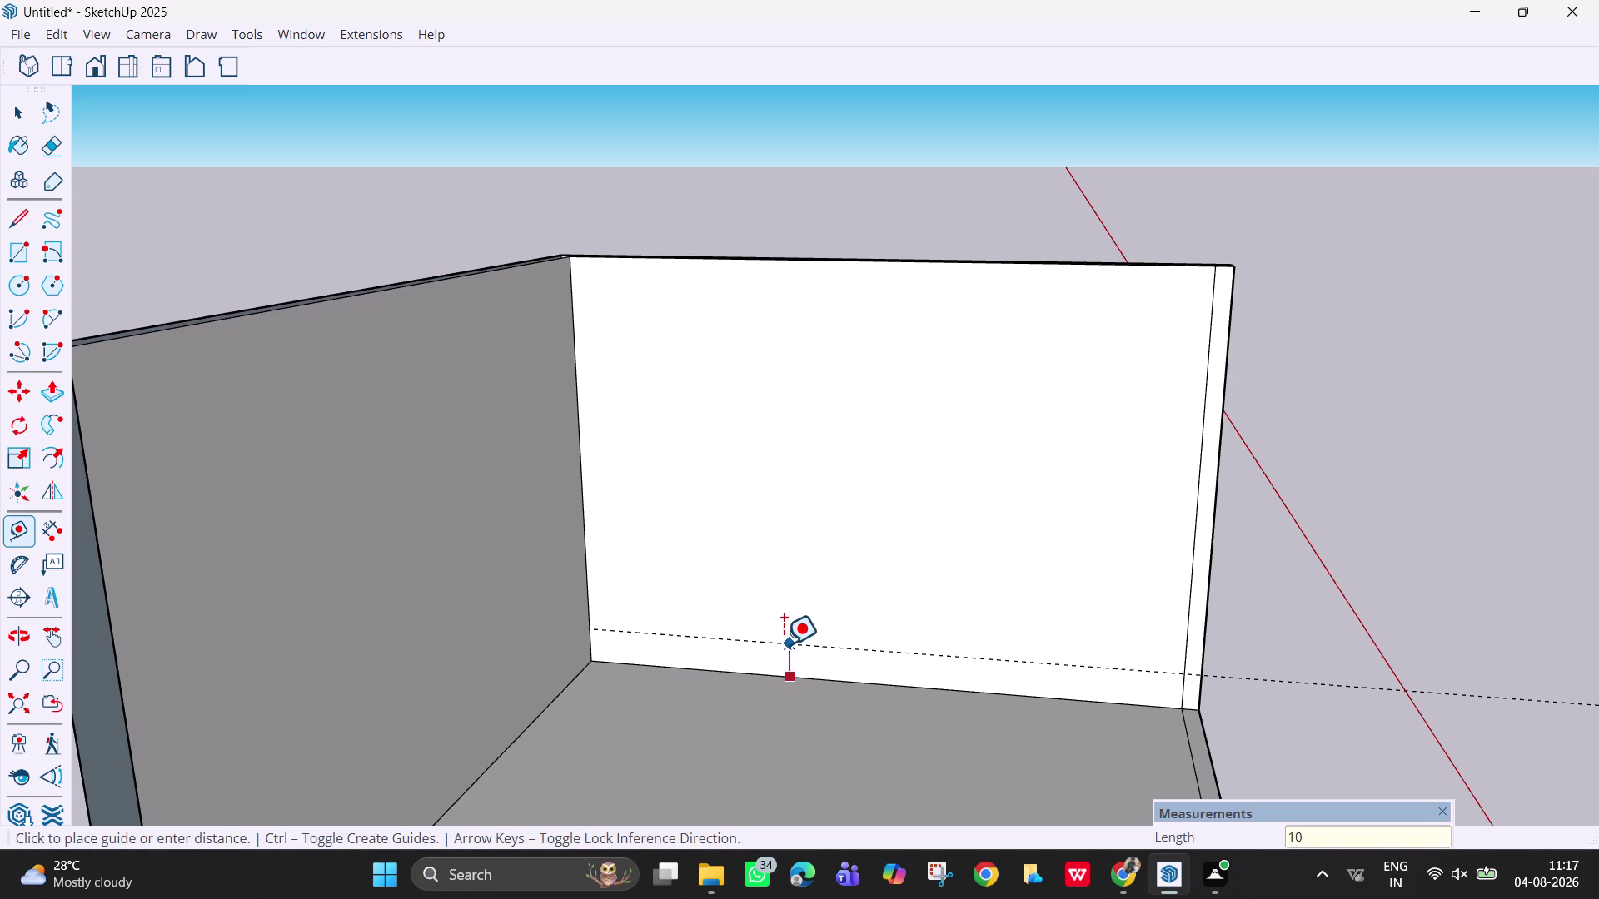
text(mmm)
key(BackSpace)
key(Return)
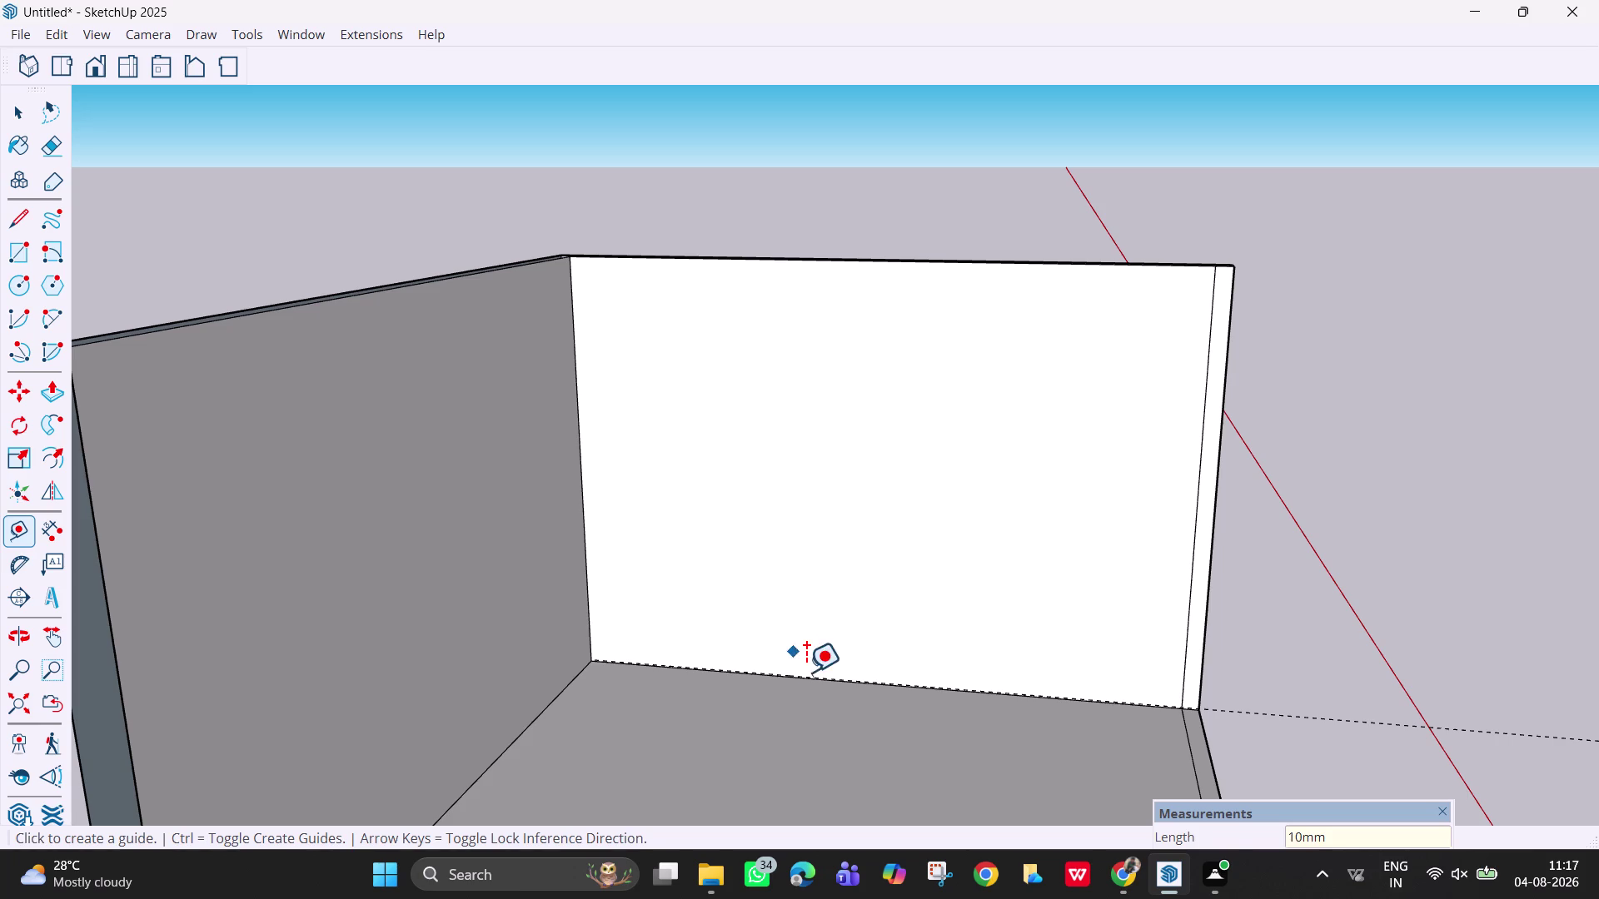
middle_drag(805, 672, 649, 654)
scroll(up, 3)
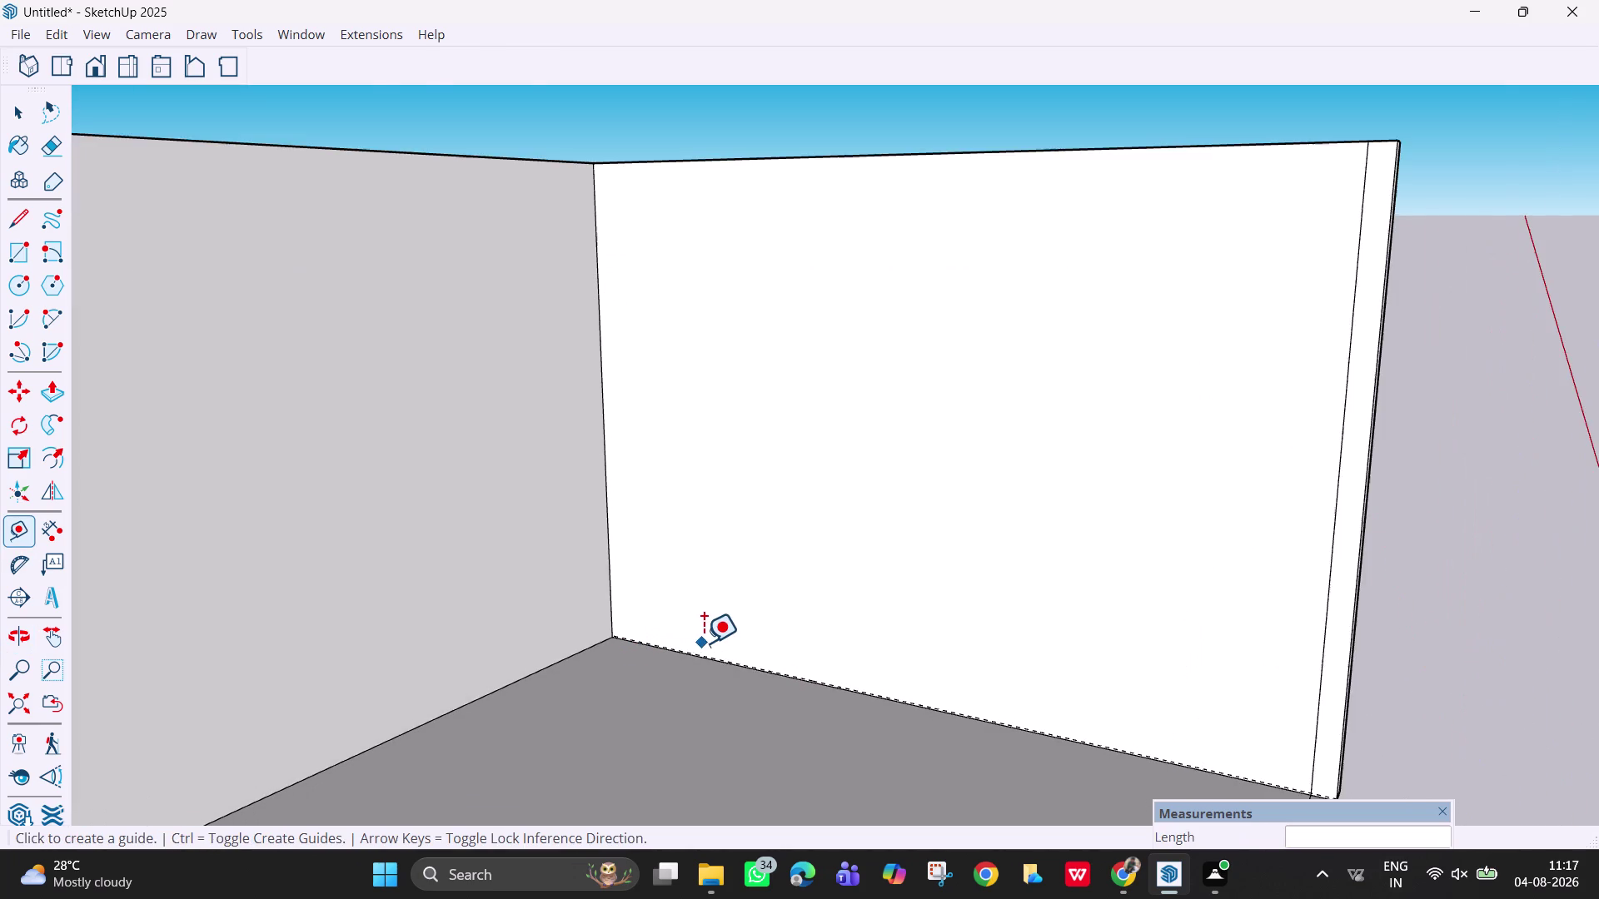
scroll(up, 3)
key(Escape)
key(ctrl+z)
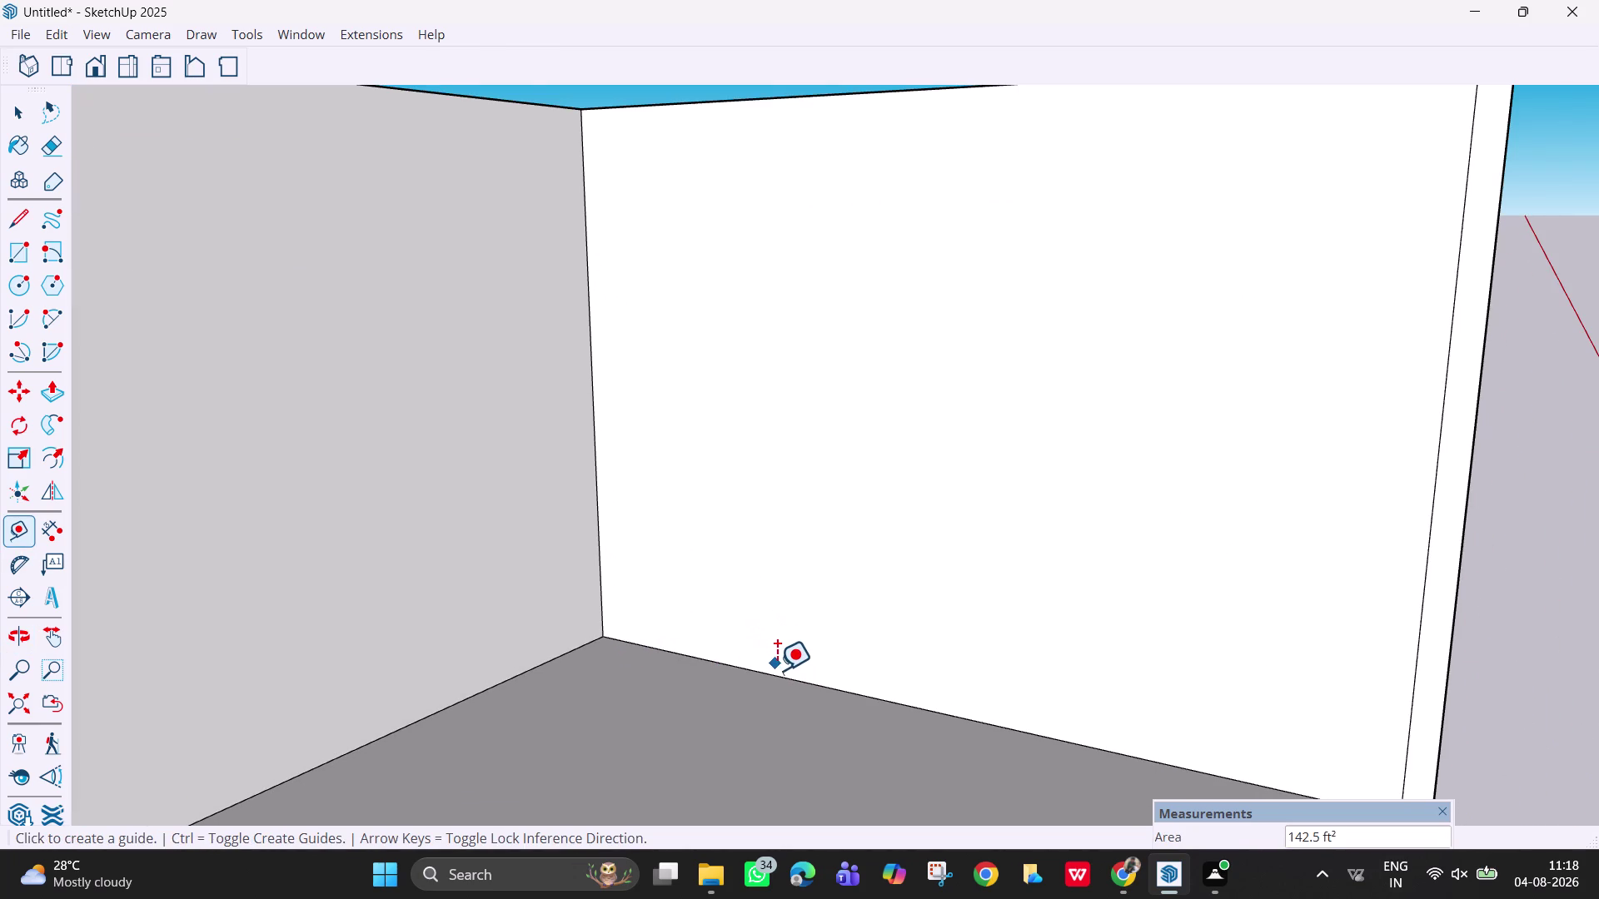
Place a guide 100mm above the back wall's bottom edge.
click(779, 675)
text(1)
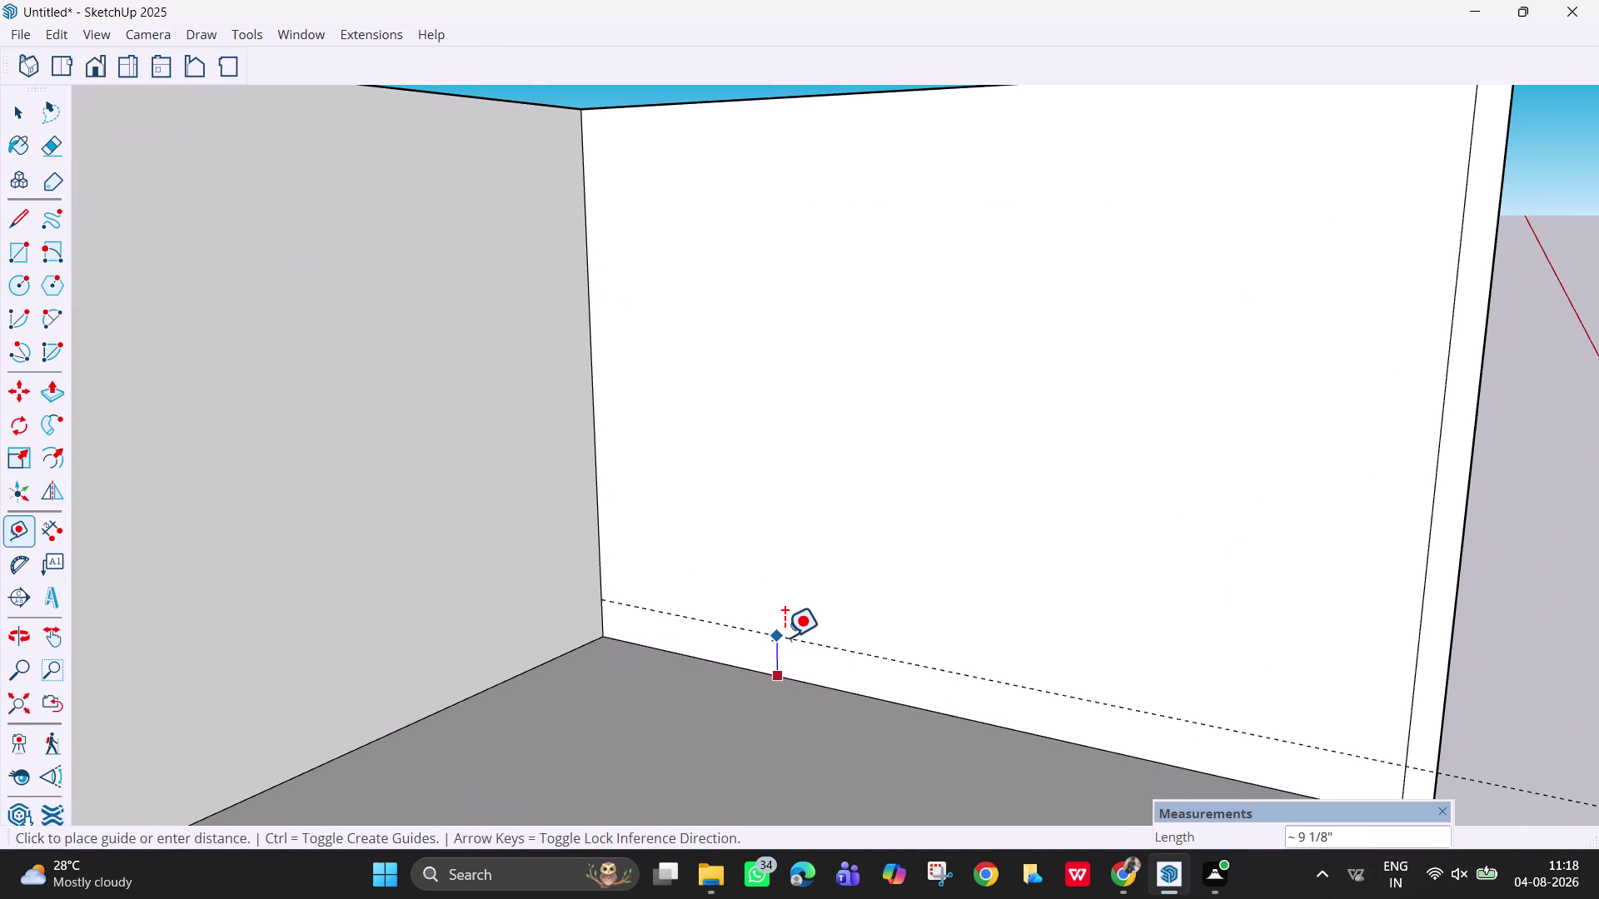
text(00)
text(mm)
key(Return)
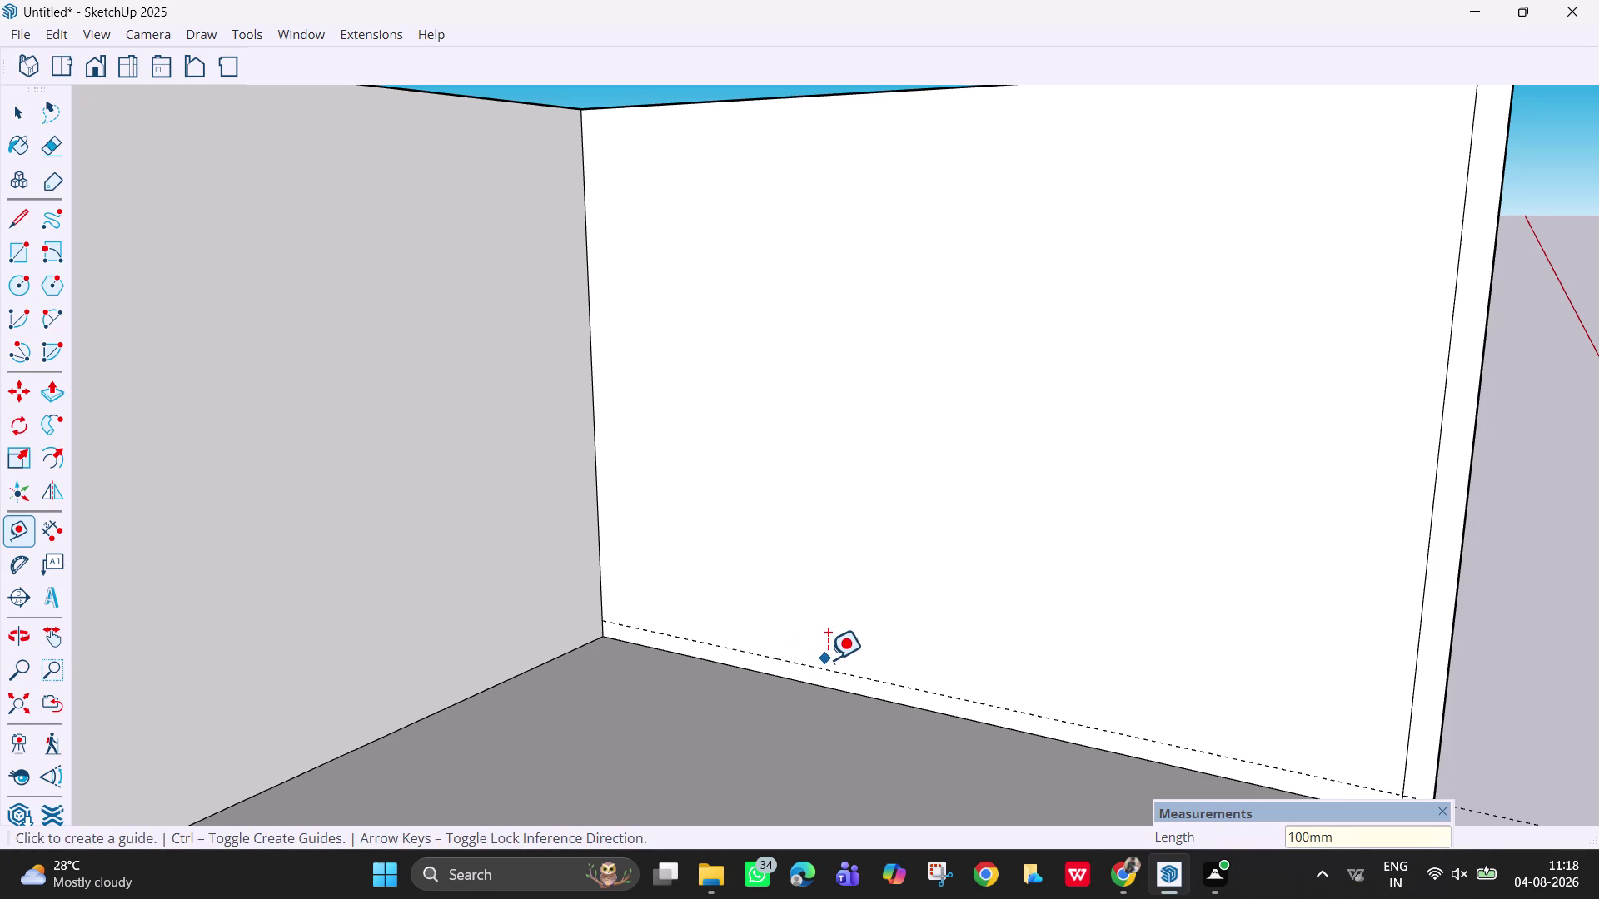
Place a second guide 8'6" above the 100mm guide.
click(832, 672)
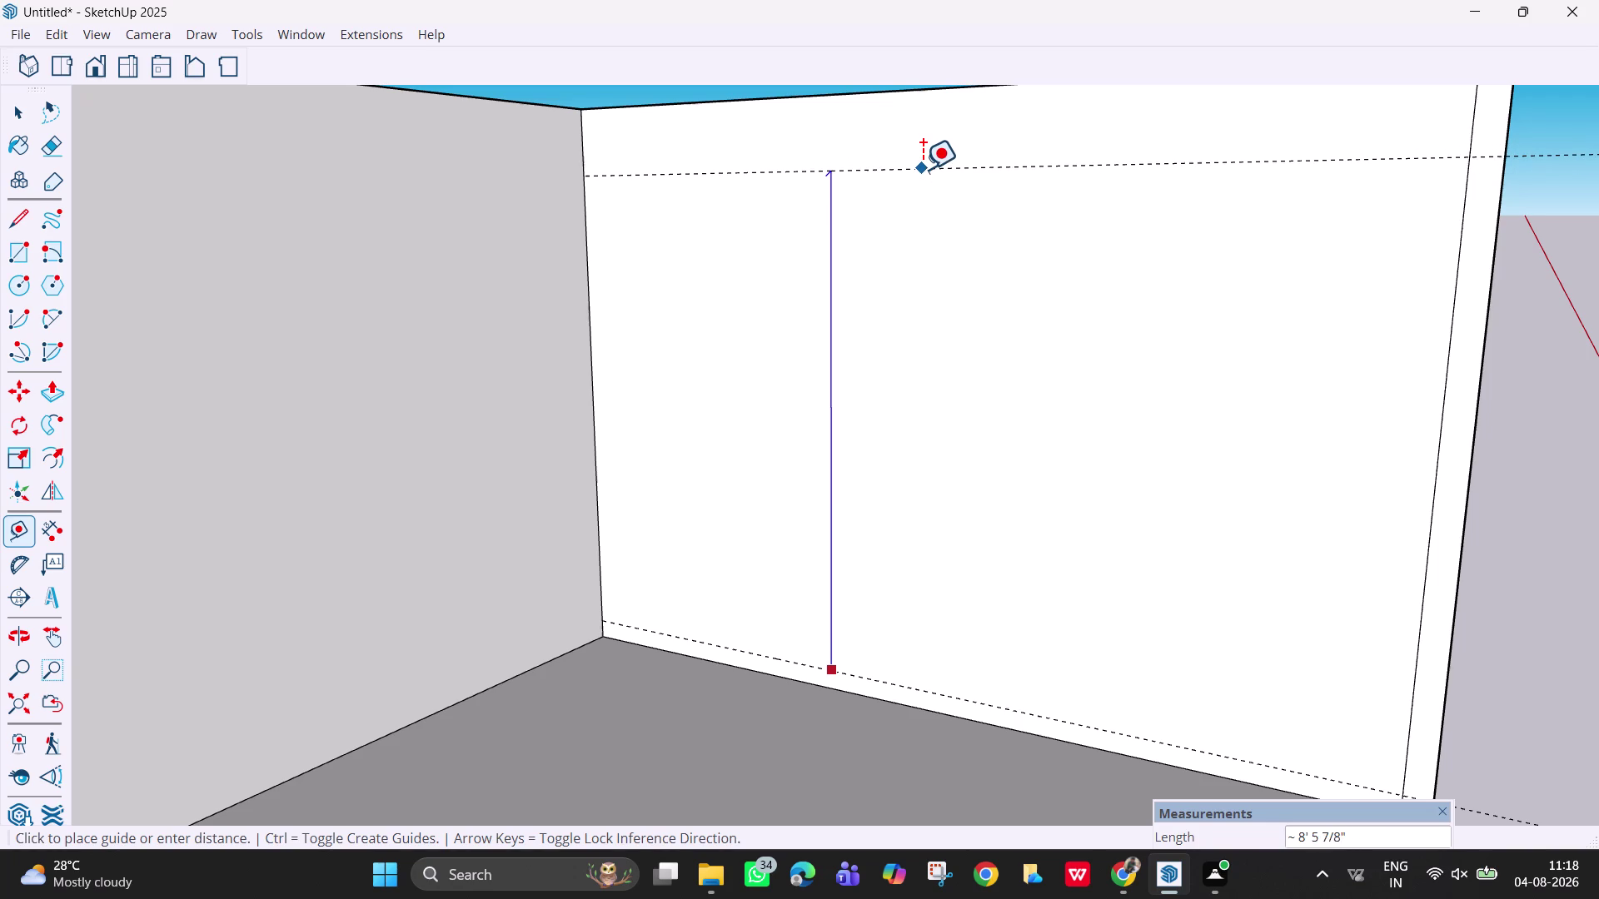
key(8)
key(apostrophe)
text(6")
key(Return)
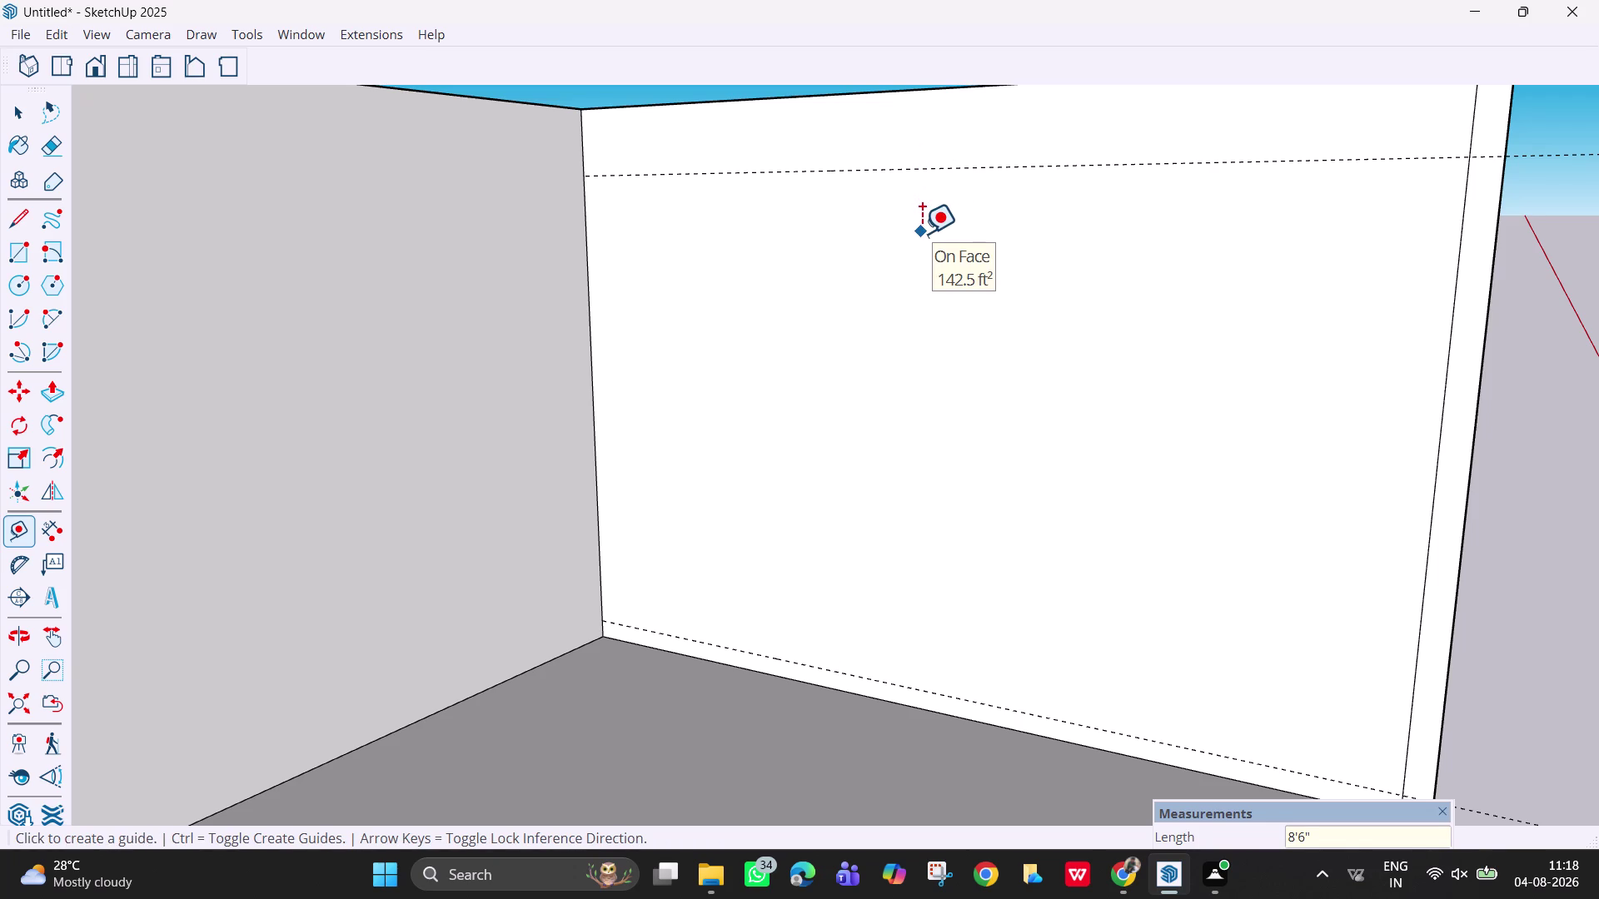
scroll(down, 3)
Orbit the room to view the guided back wall at an angle.
middle_drag(906, 236, 692, 304)
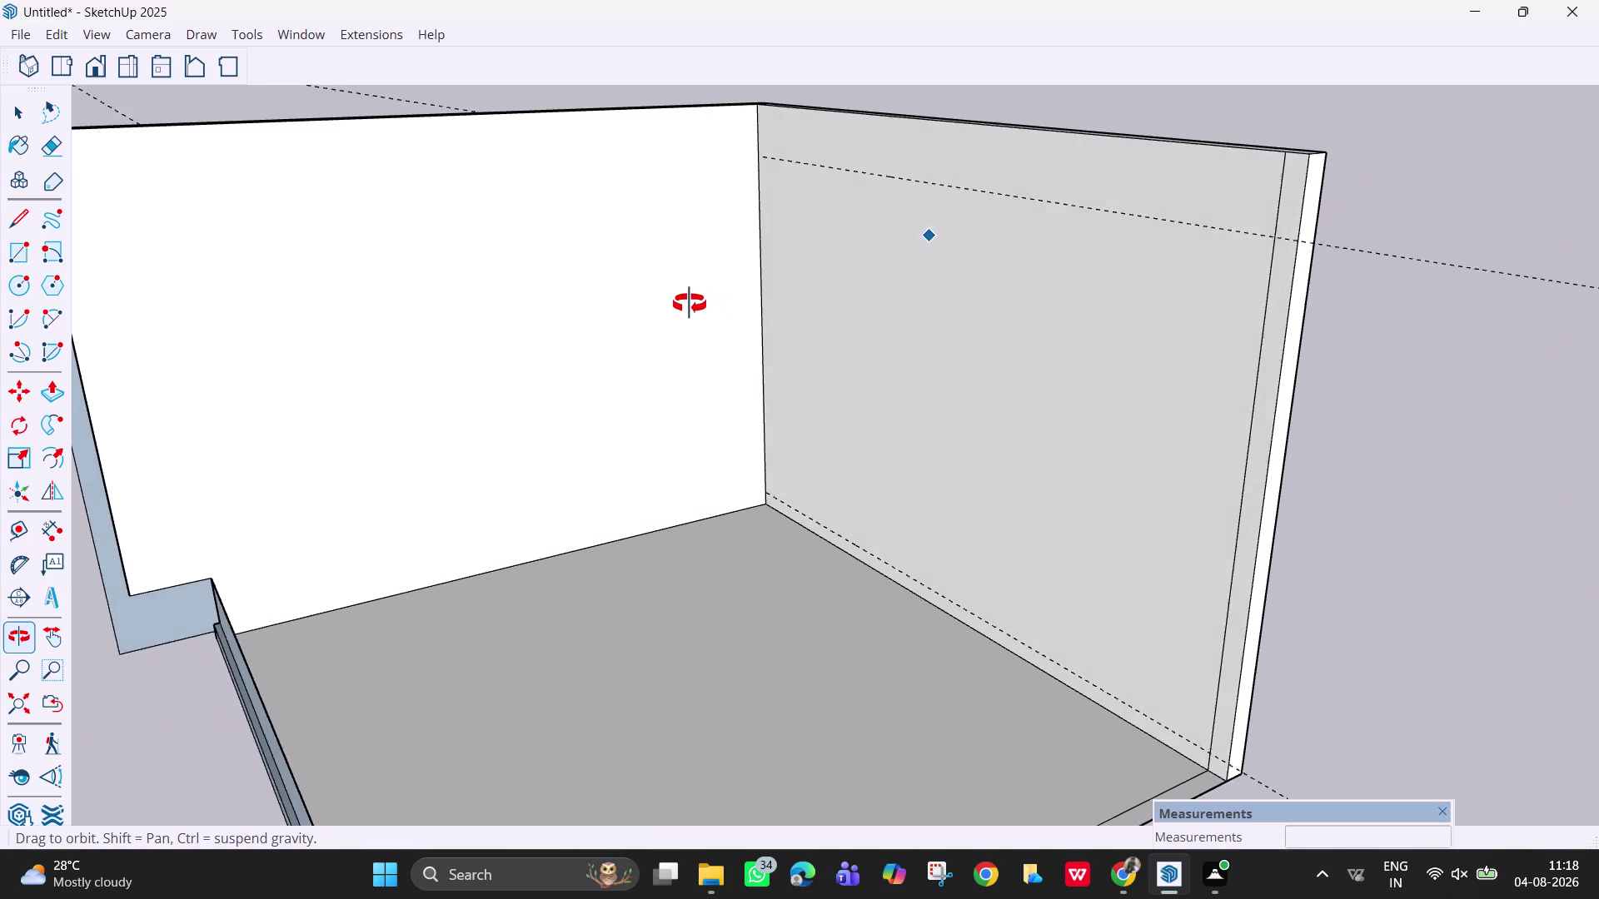
middle_drag(692, 303, 684, 304)
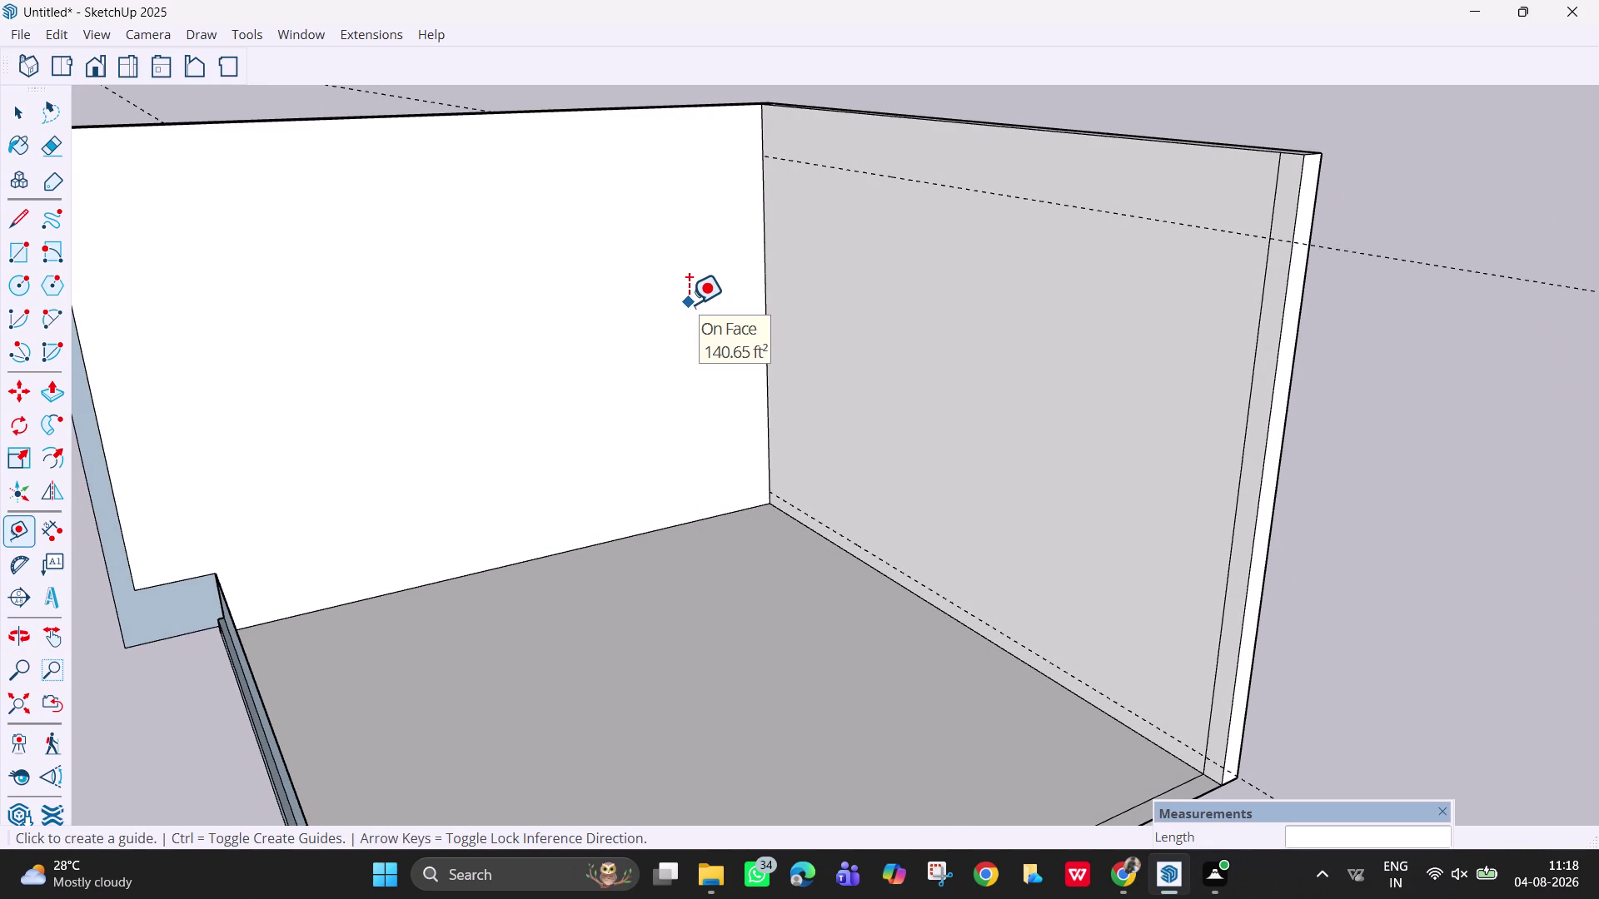
scroll(up, 3)
middle_click(688, 304)
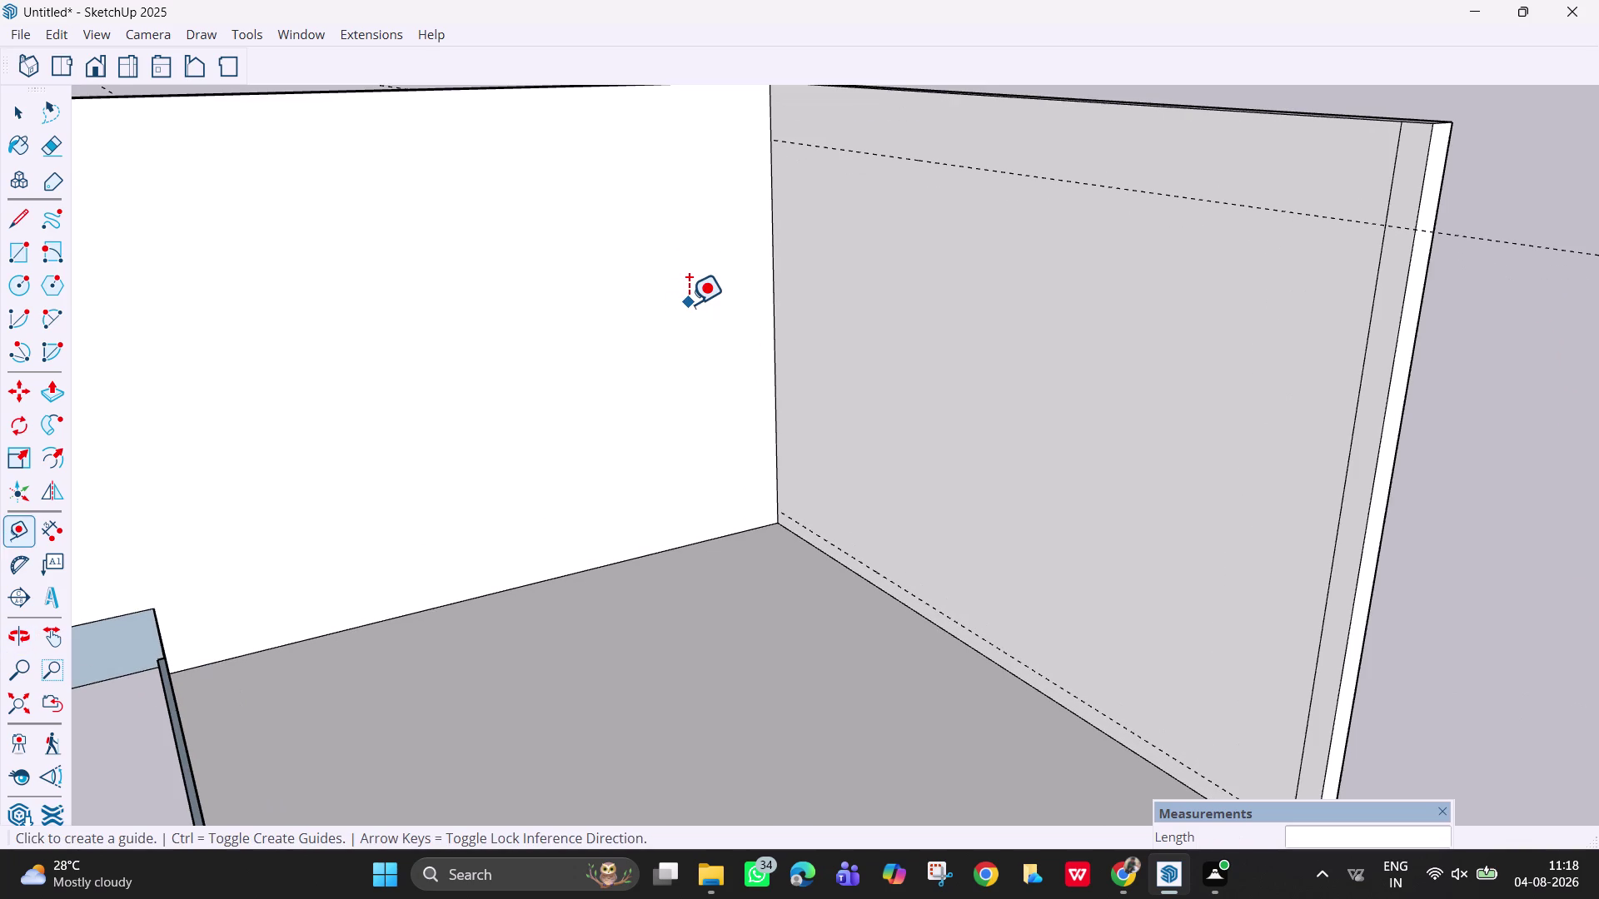
scroll(down, 3)
middle_drag(688, 304, 631, 287)
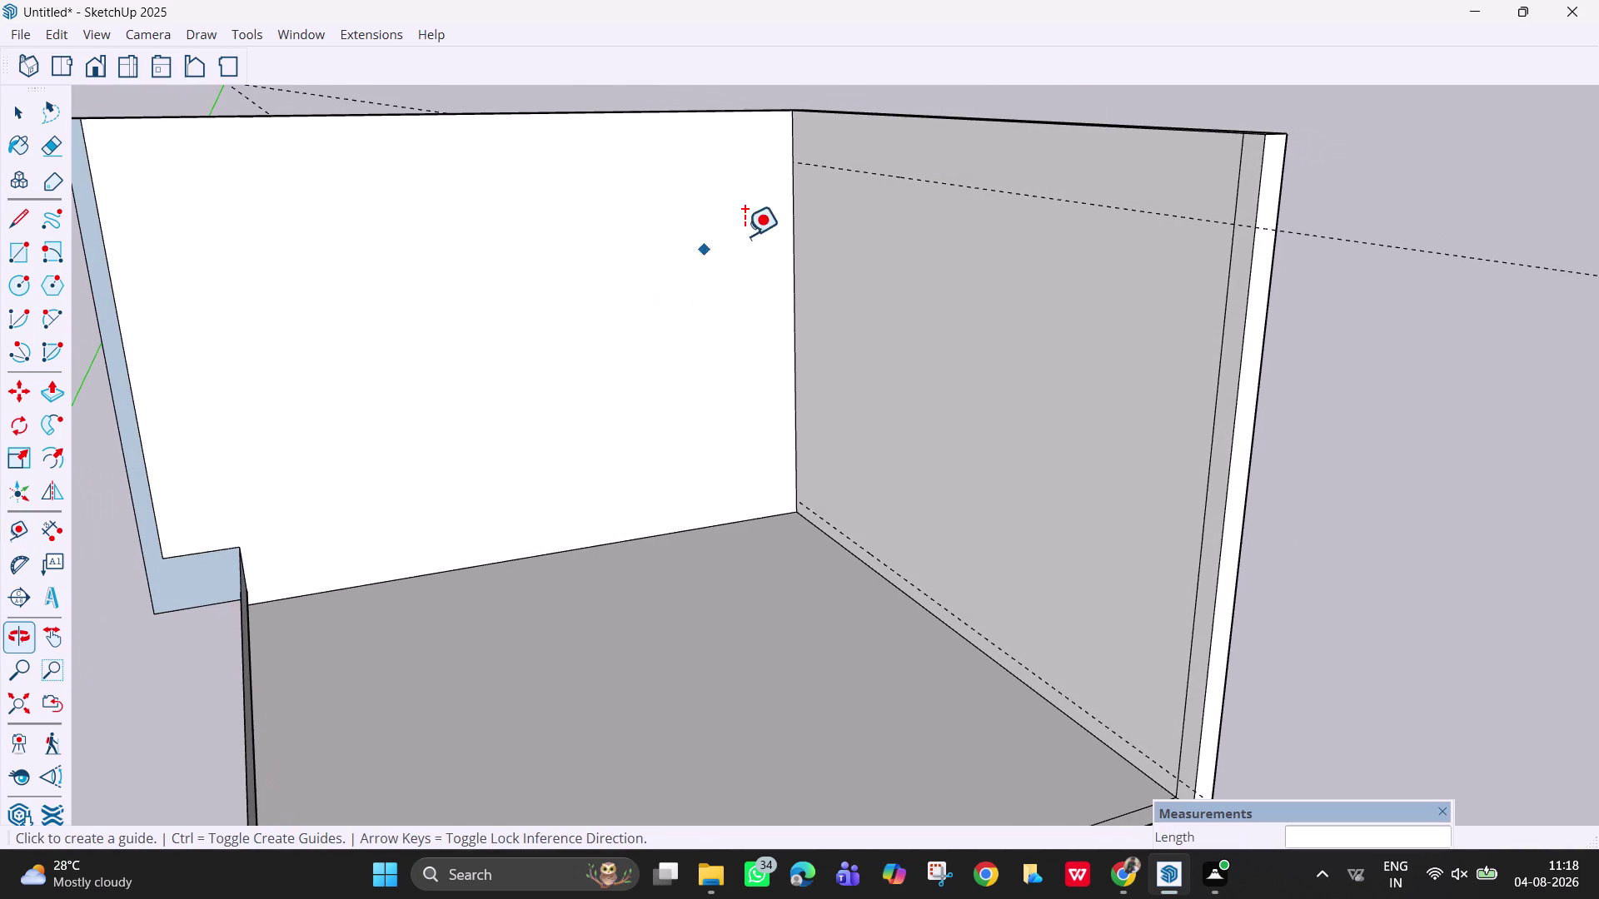
key(Escape)
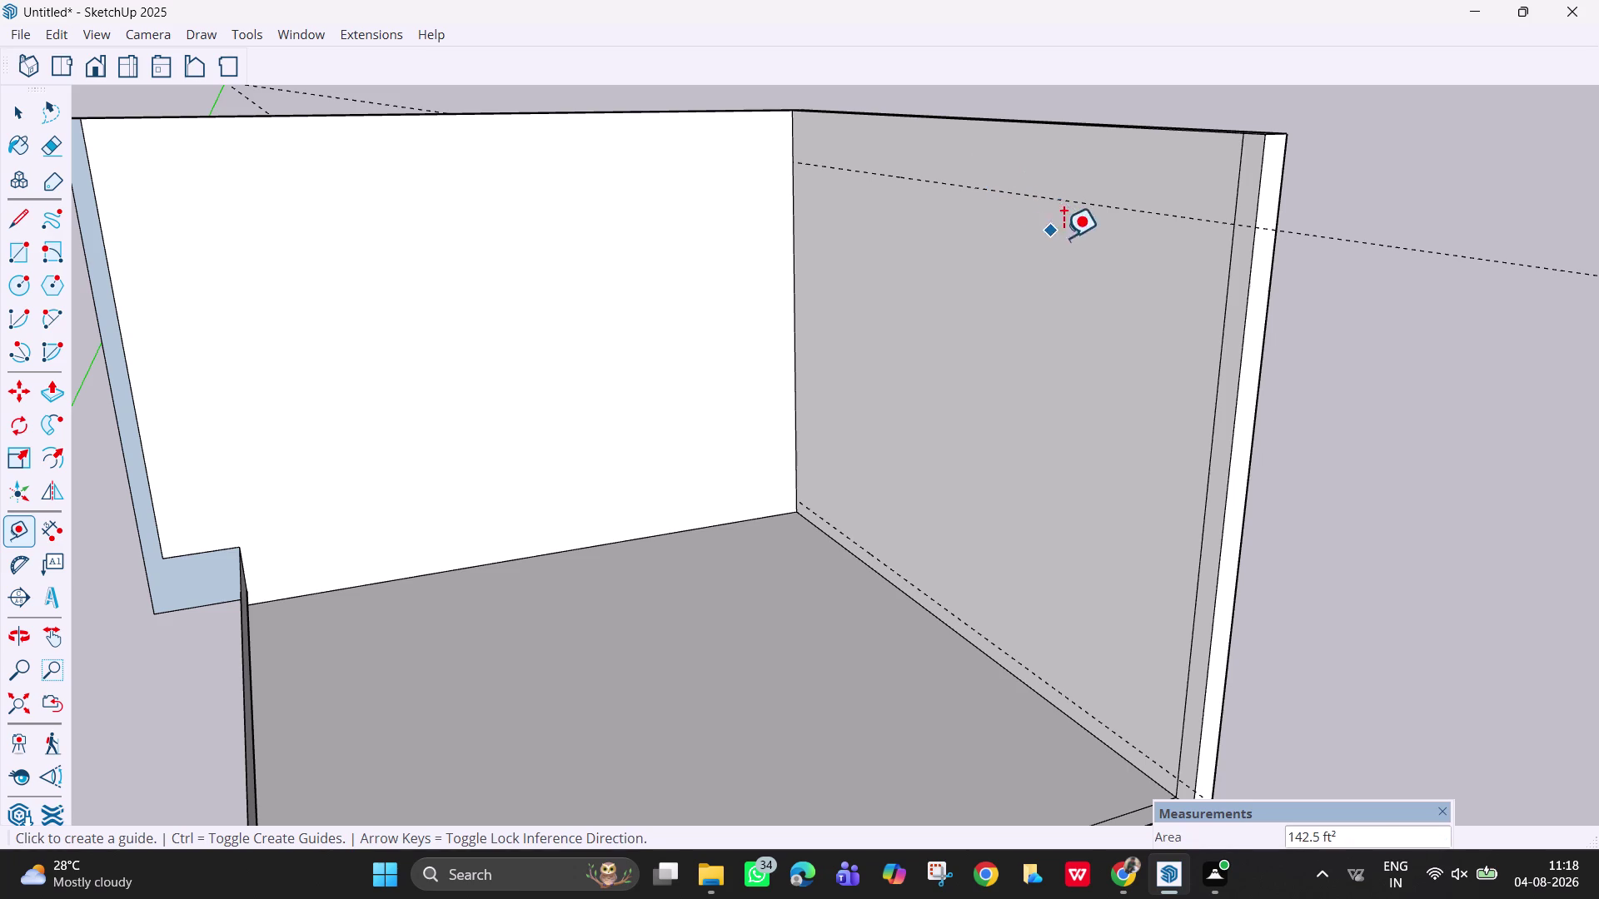
Drag a new guide from the upper guide to just below the wall's top edge.
middle_drag(1064, 237, 1150, 249)
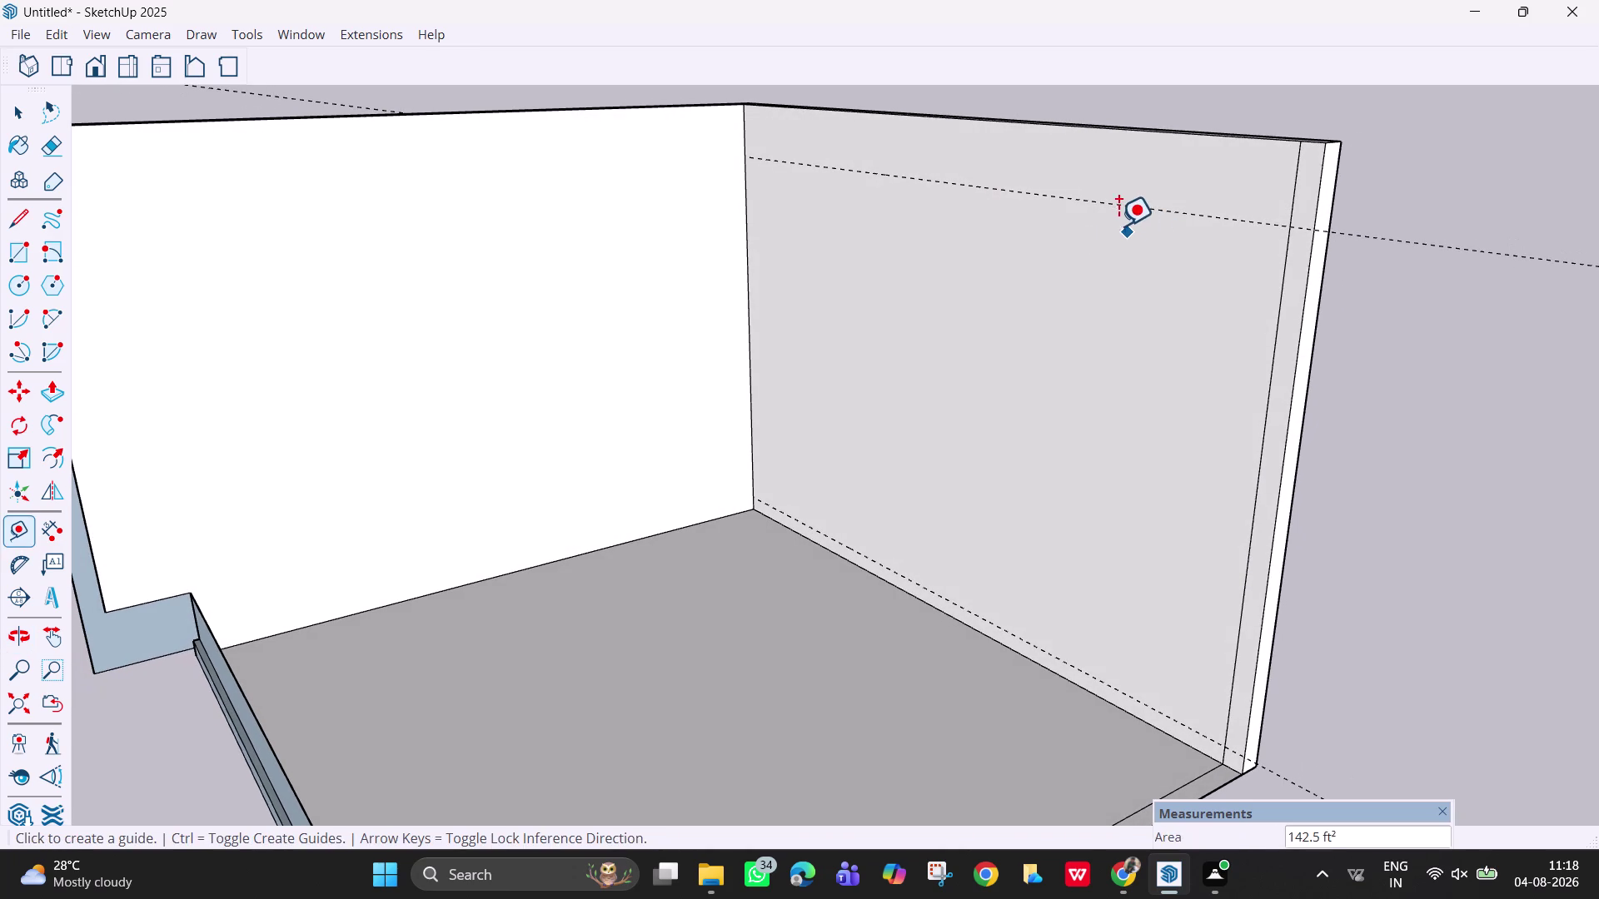
key(Escape)
key(space)
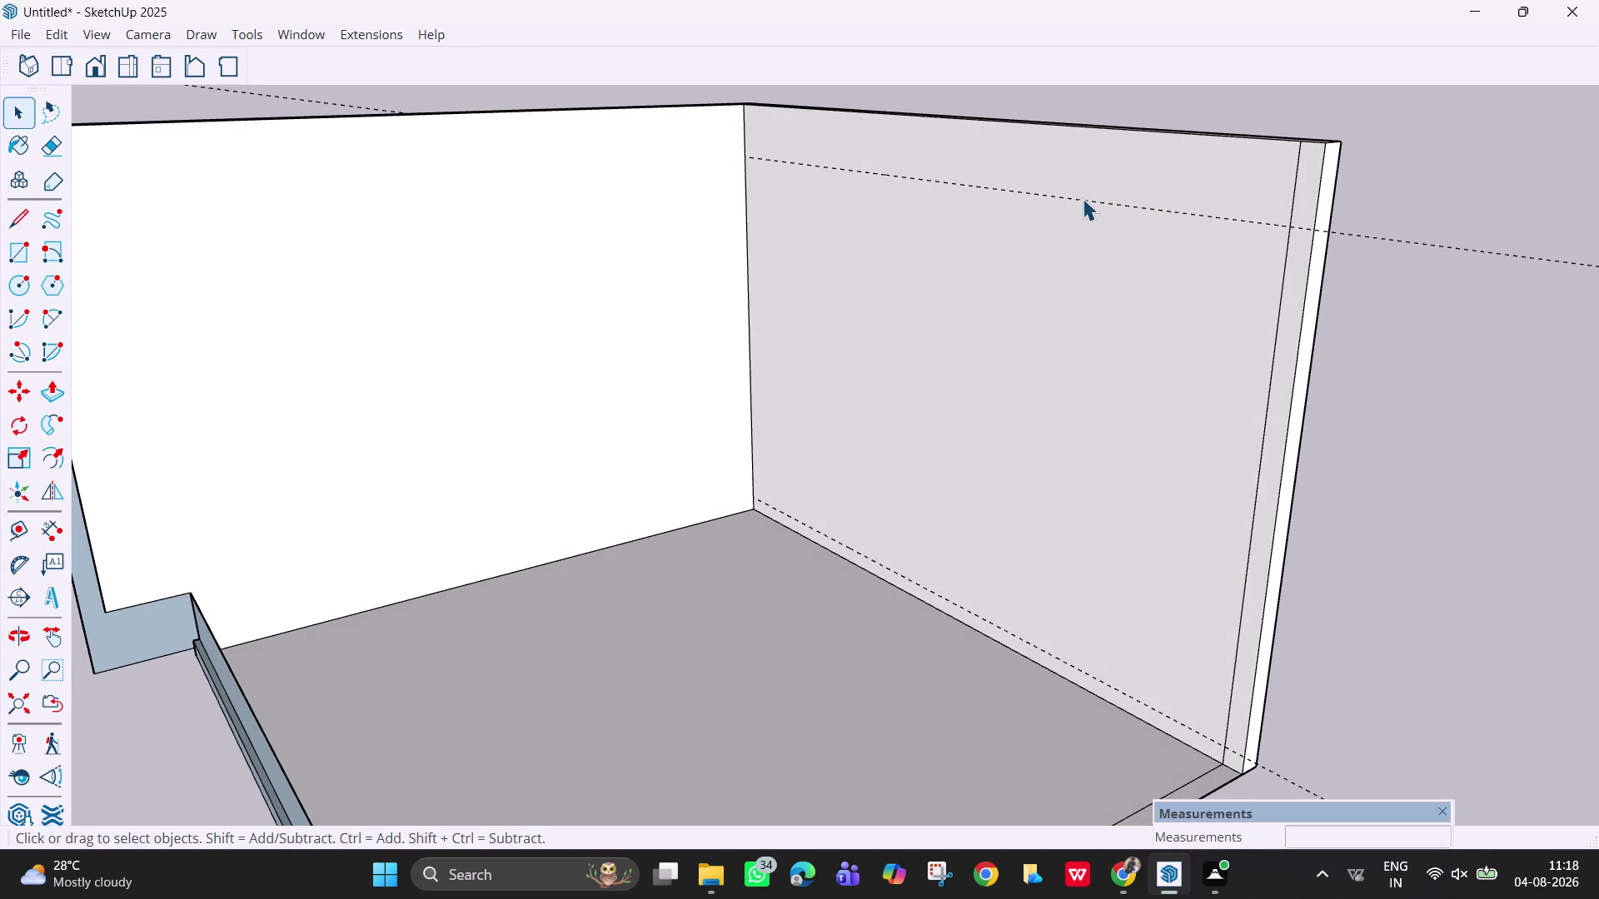
key(space)
key(t)
click(1082, 198)
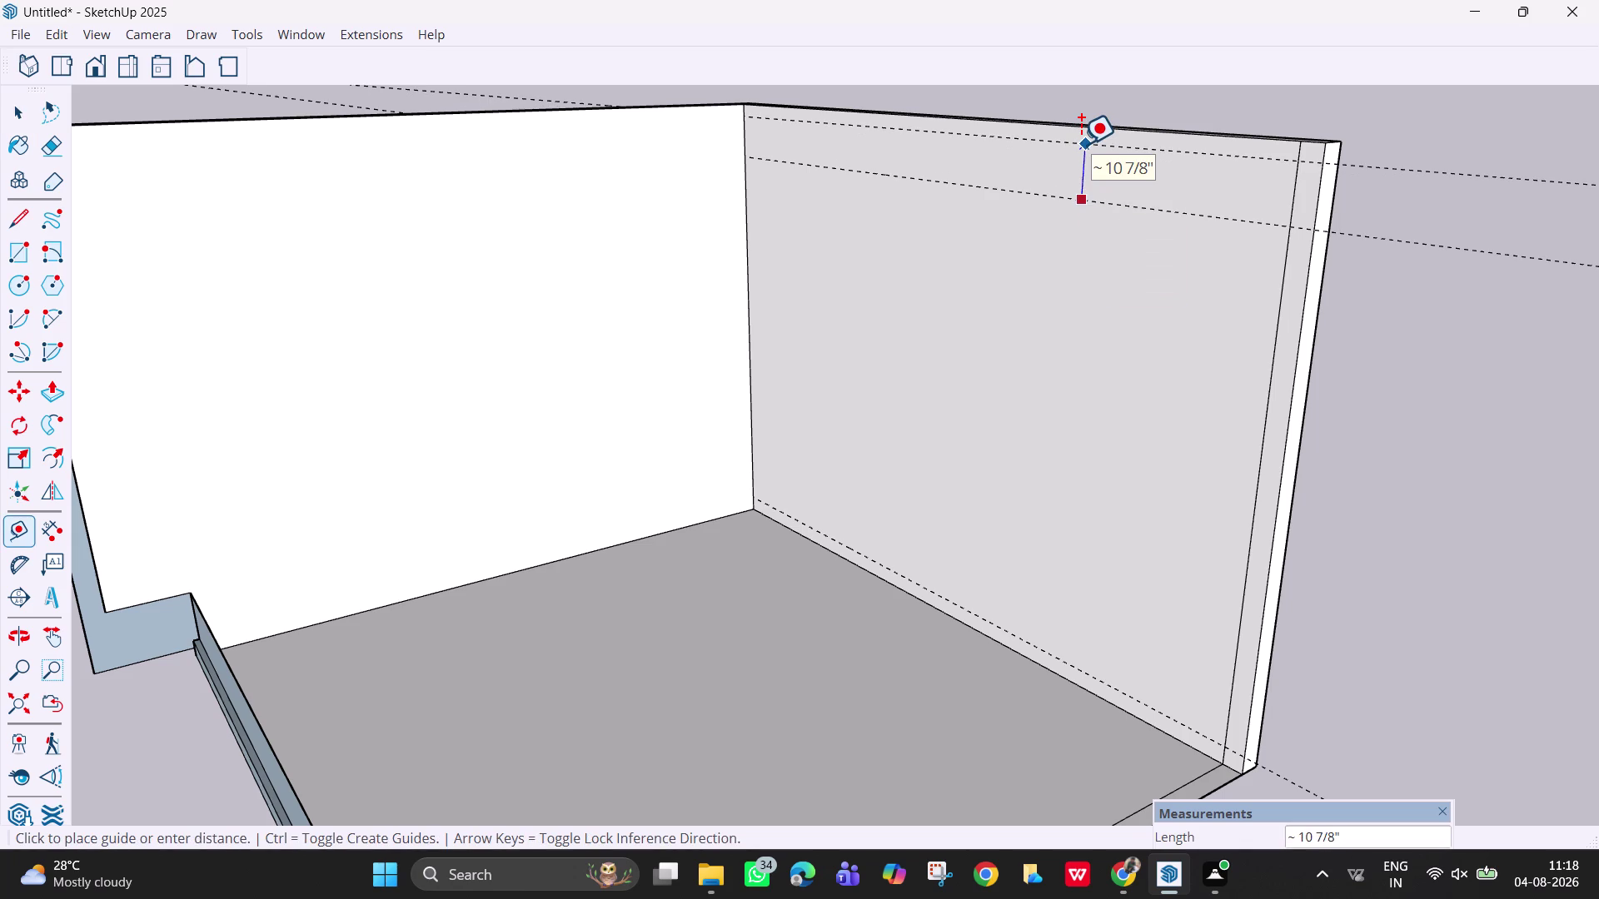
click(1080, 144)
key(Escape)
key(space)
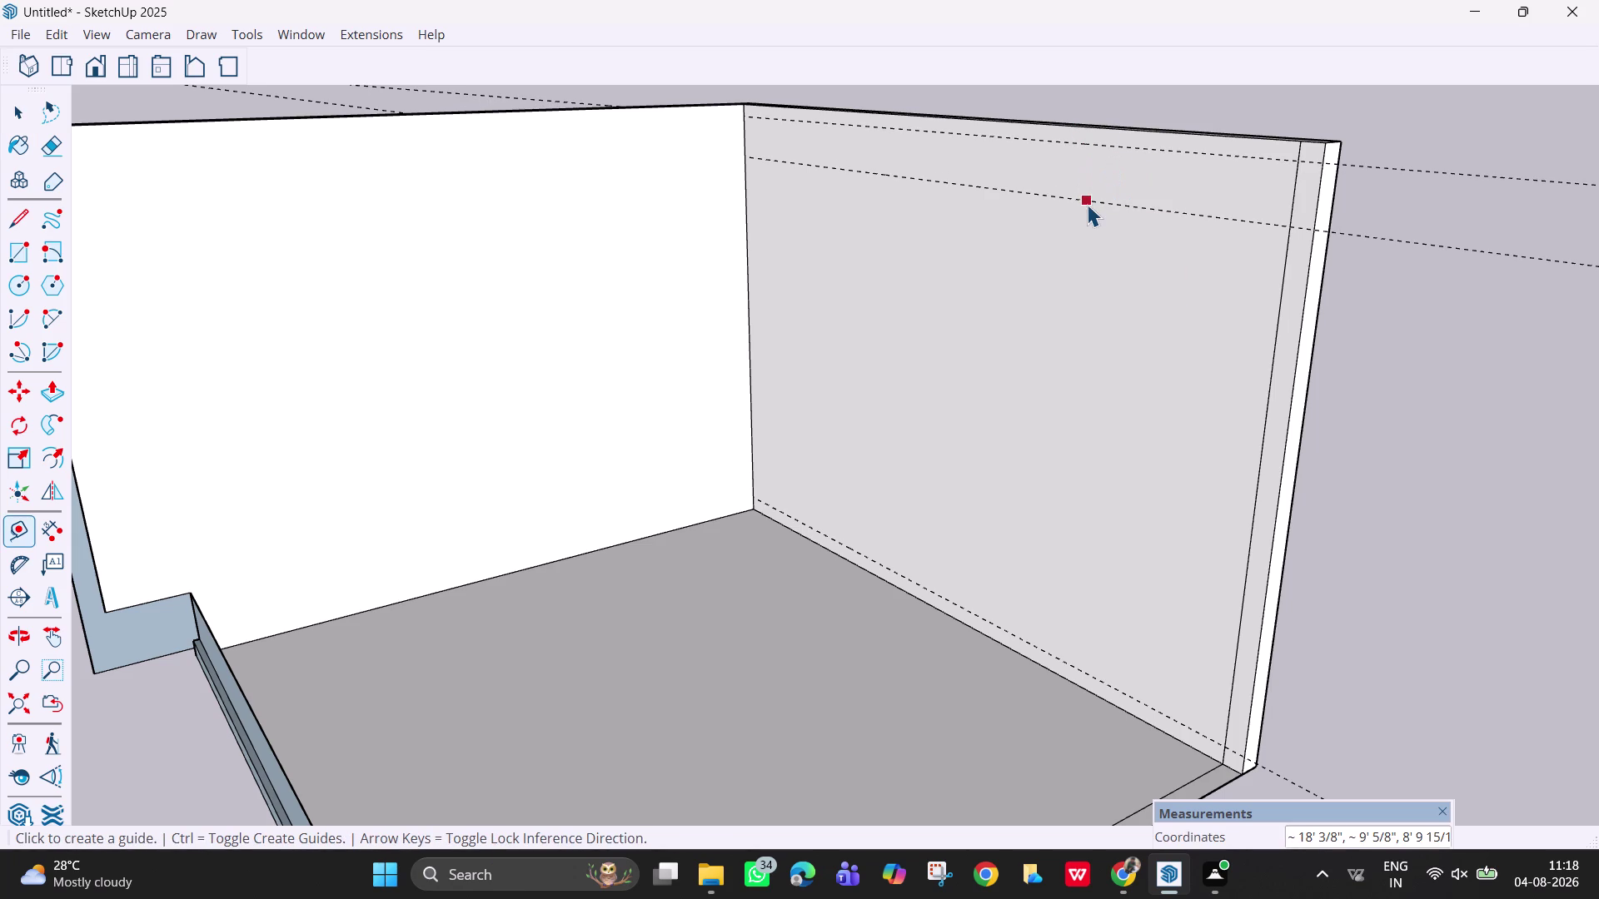
key(e)
drag(1399, 224, 1406, 248)
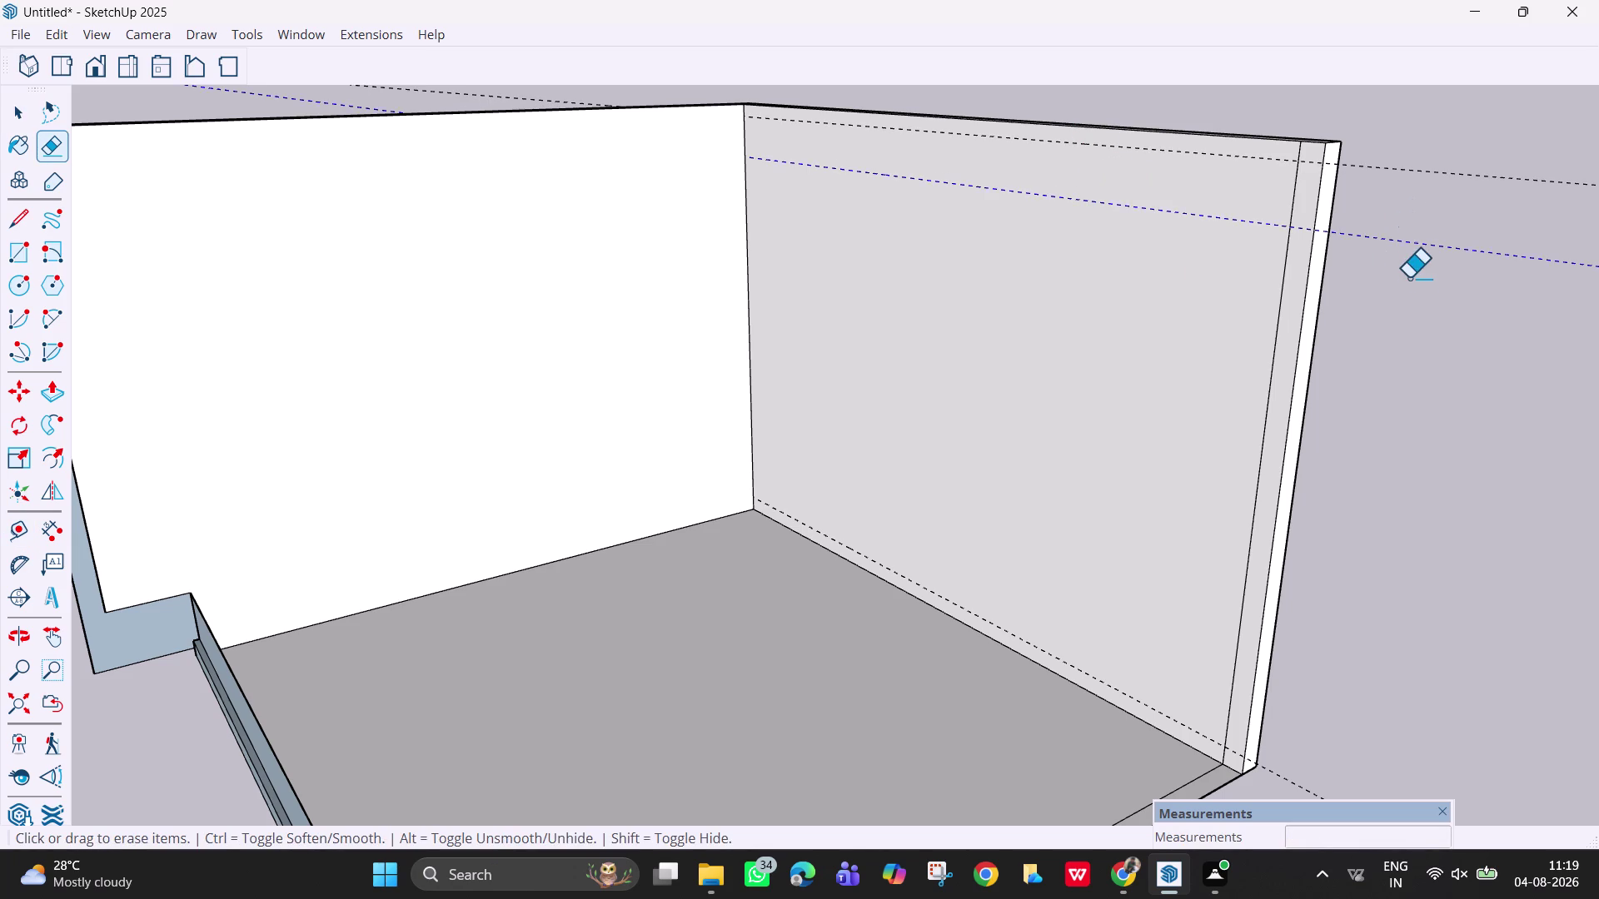
drag(1405, 248, 1410, 291)
scroll(down, 3)
middle_drag(1008, 291, 1087, 311)
key(Escape)
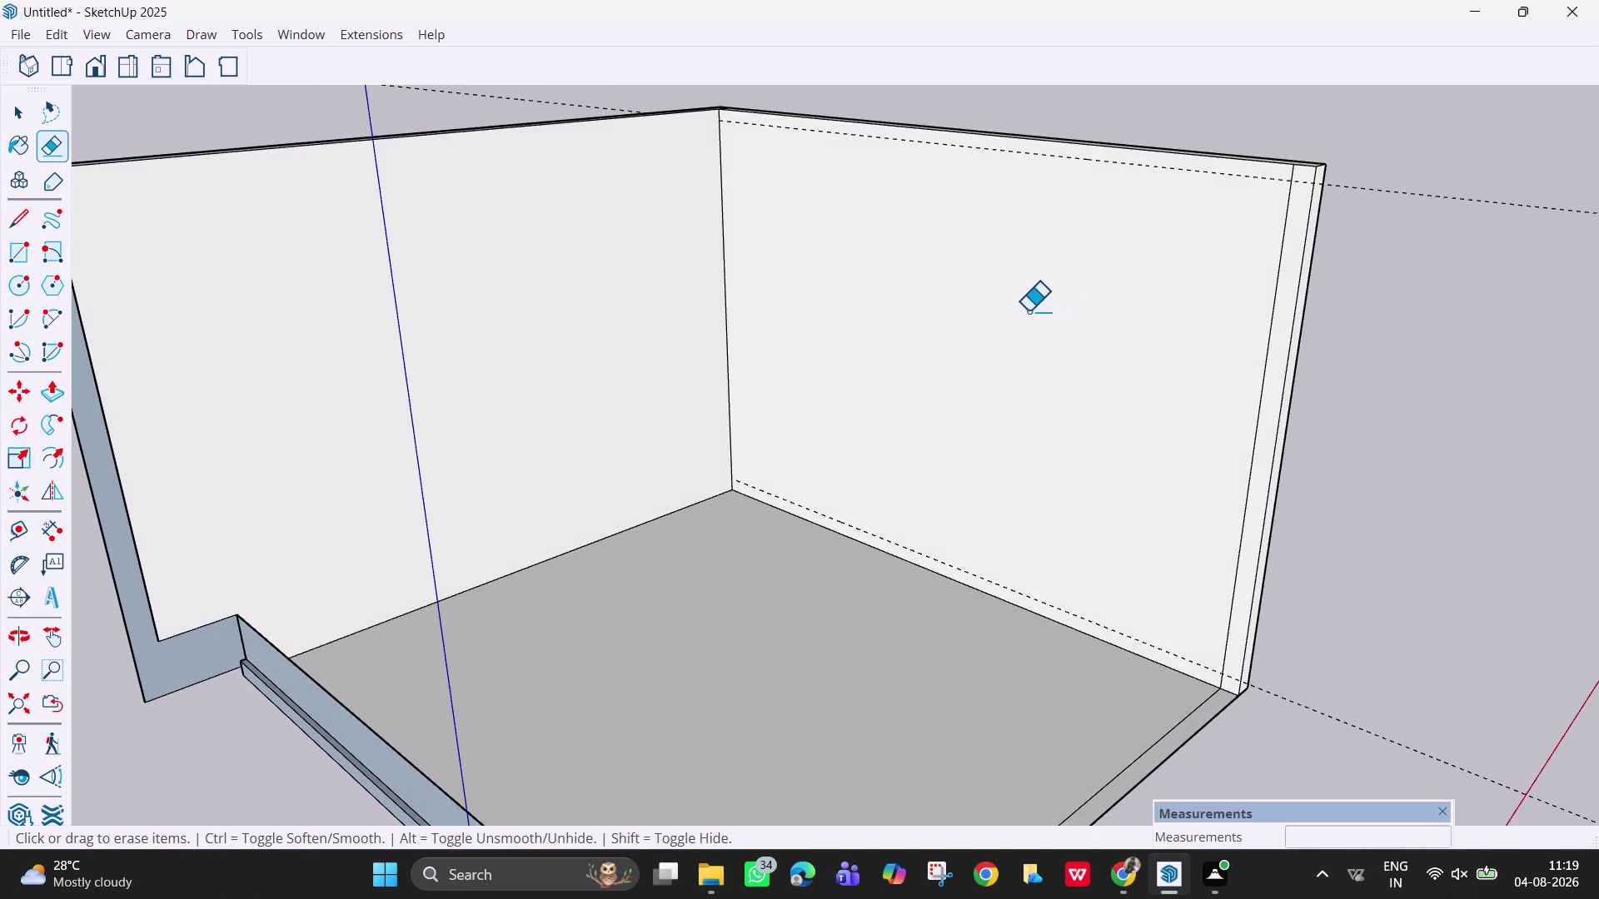
scroll(down, 3)
middle_drag(947, 402, 957, 407)
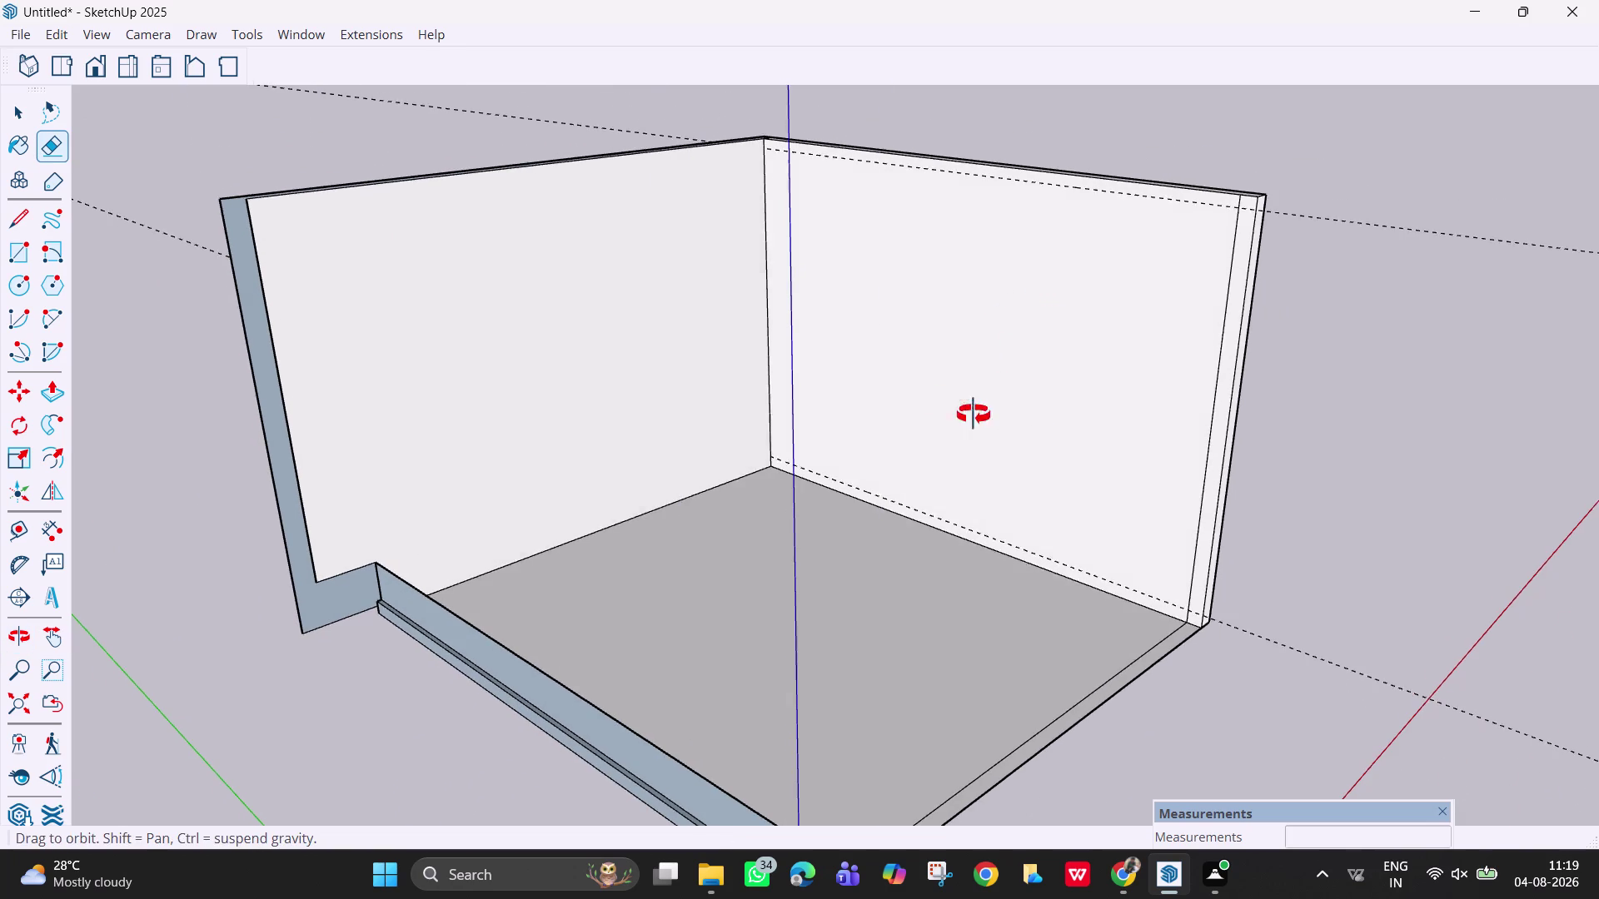
middle_drag(958, 407, 1135, 410)
key(space)
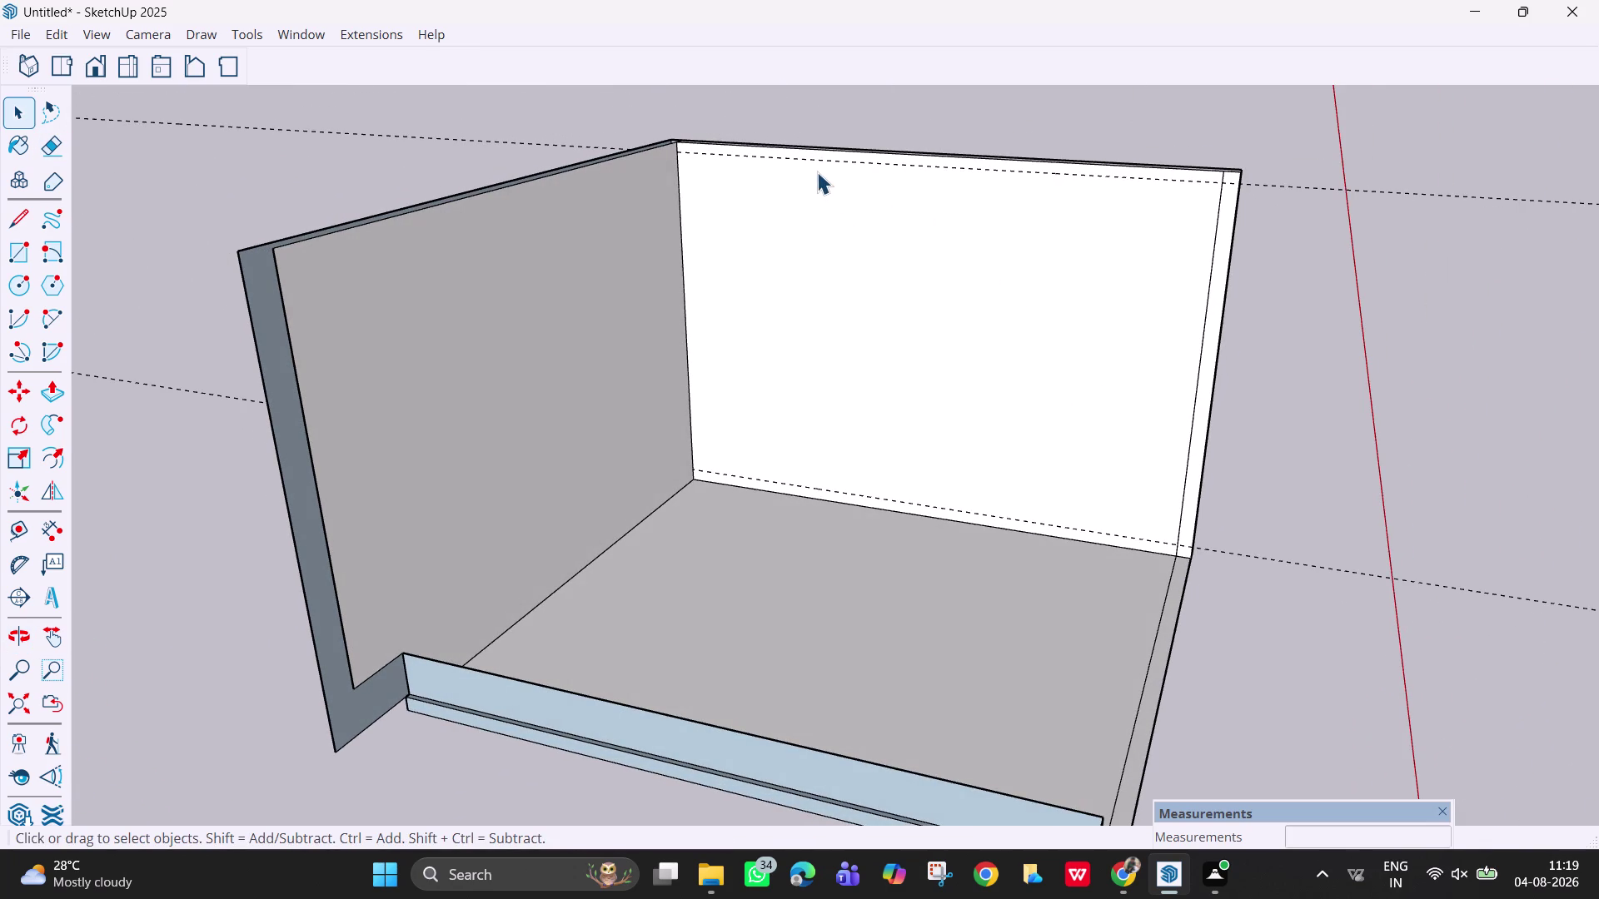
Place a vertical guide 6" in from the back wall's left edge, replacing a 1' attempt.
key(r)
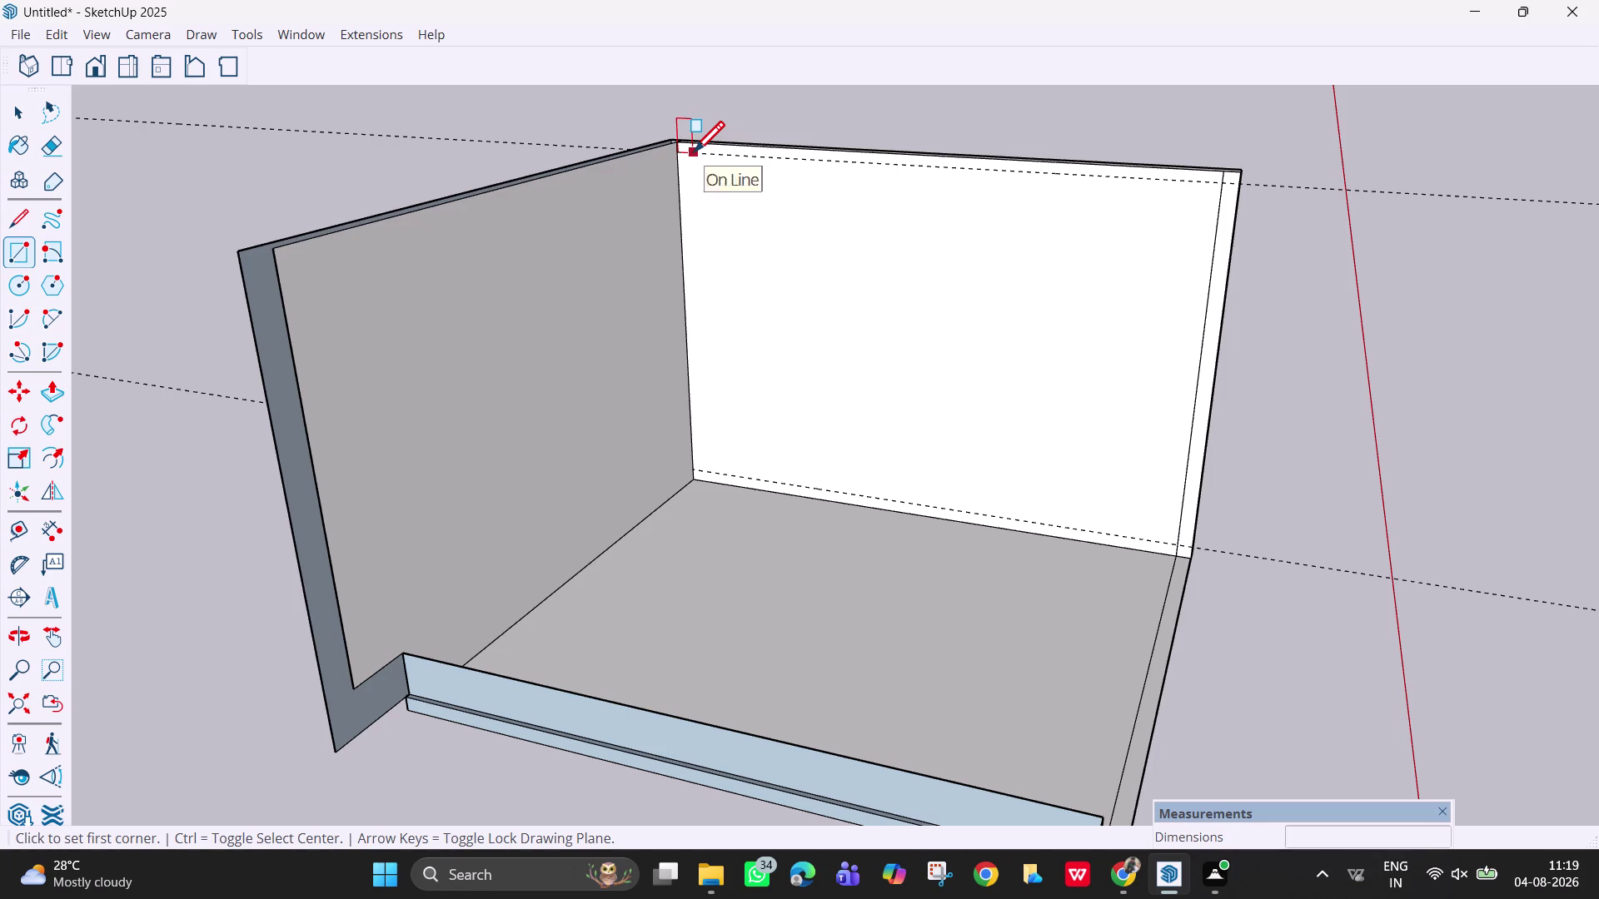
key(Escape)
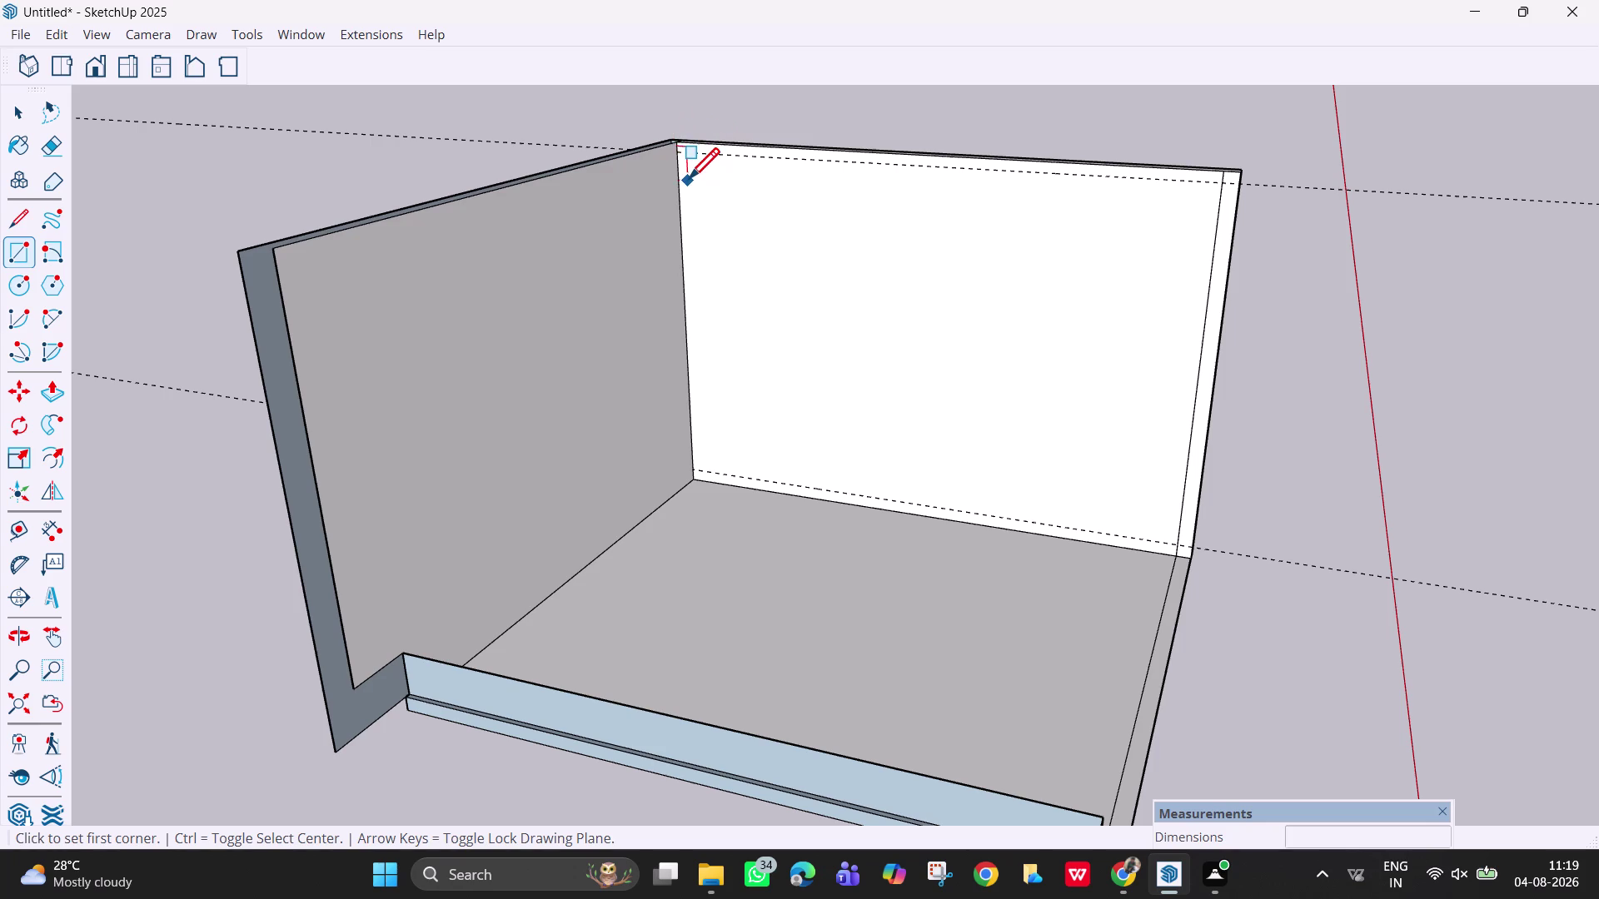
key(space)
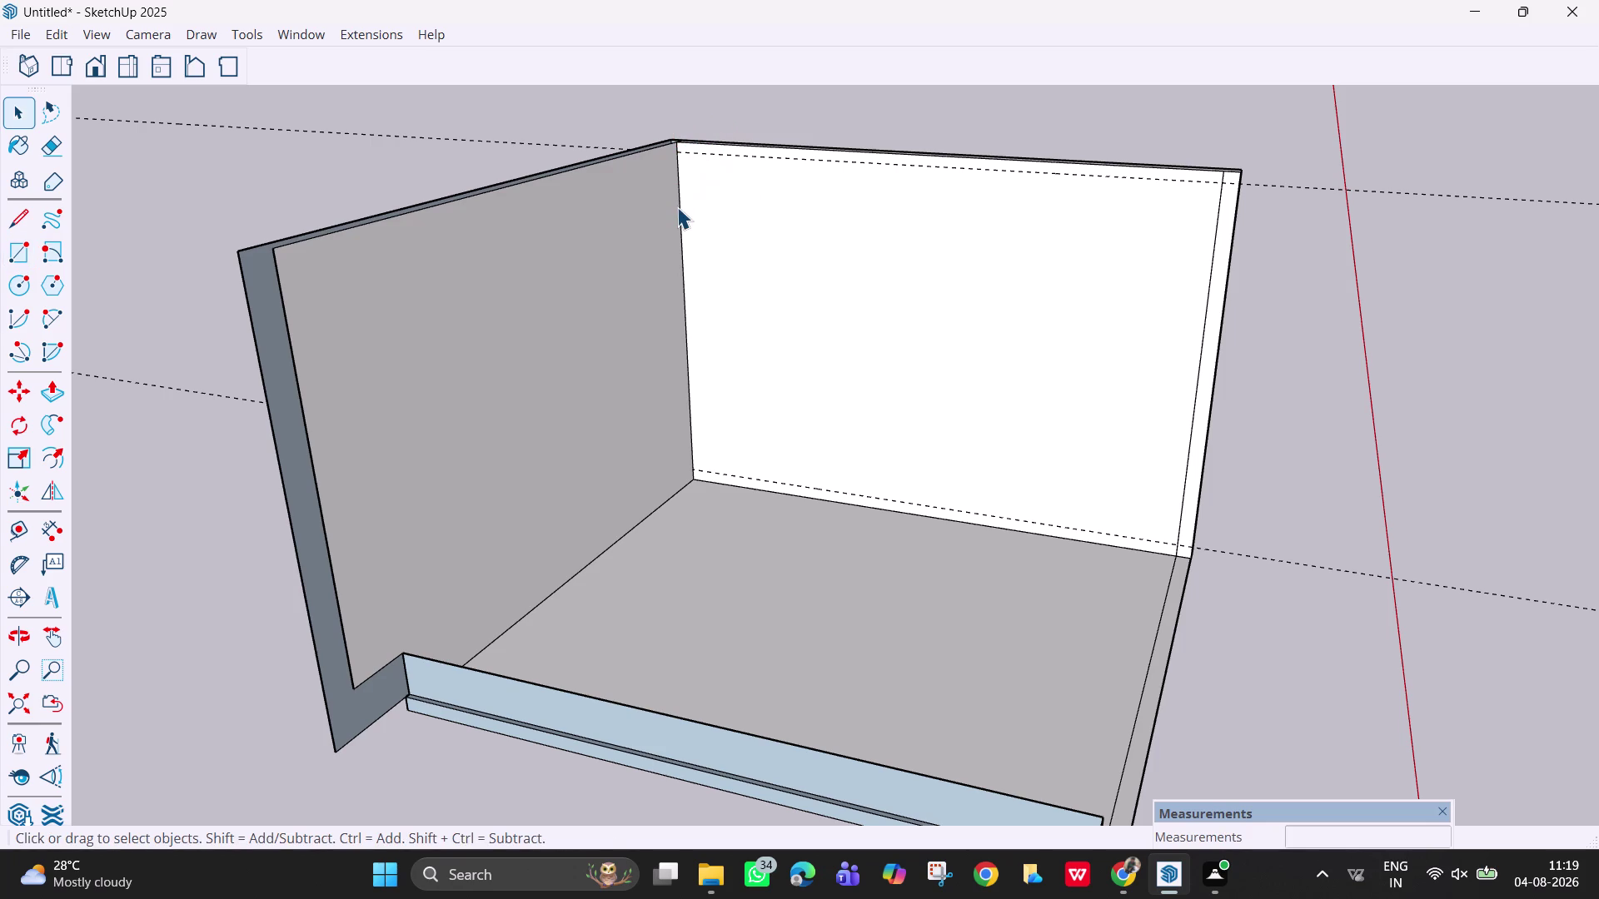
key(t)
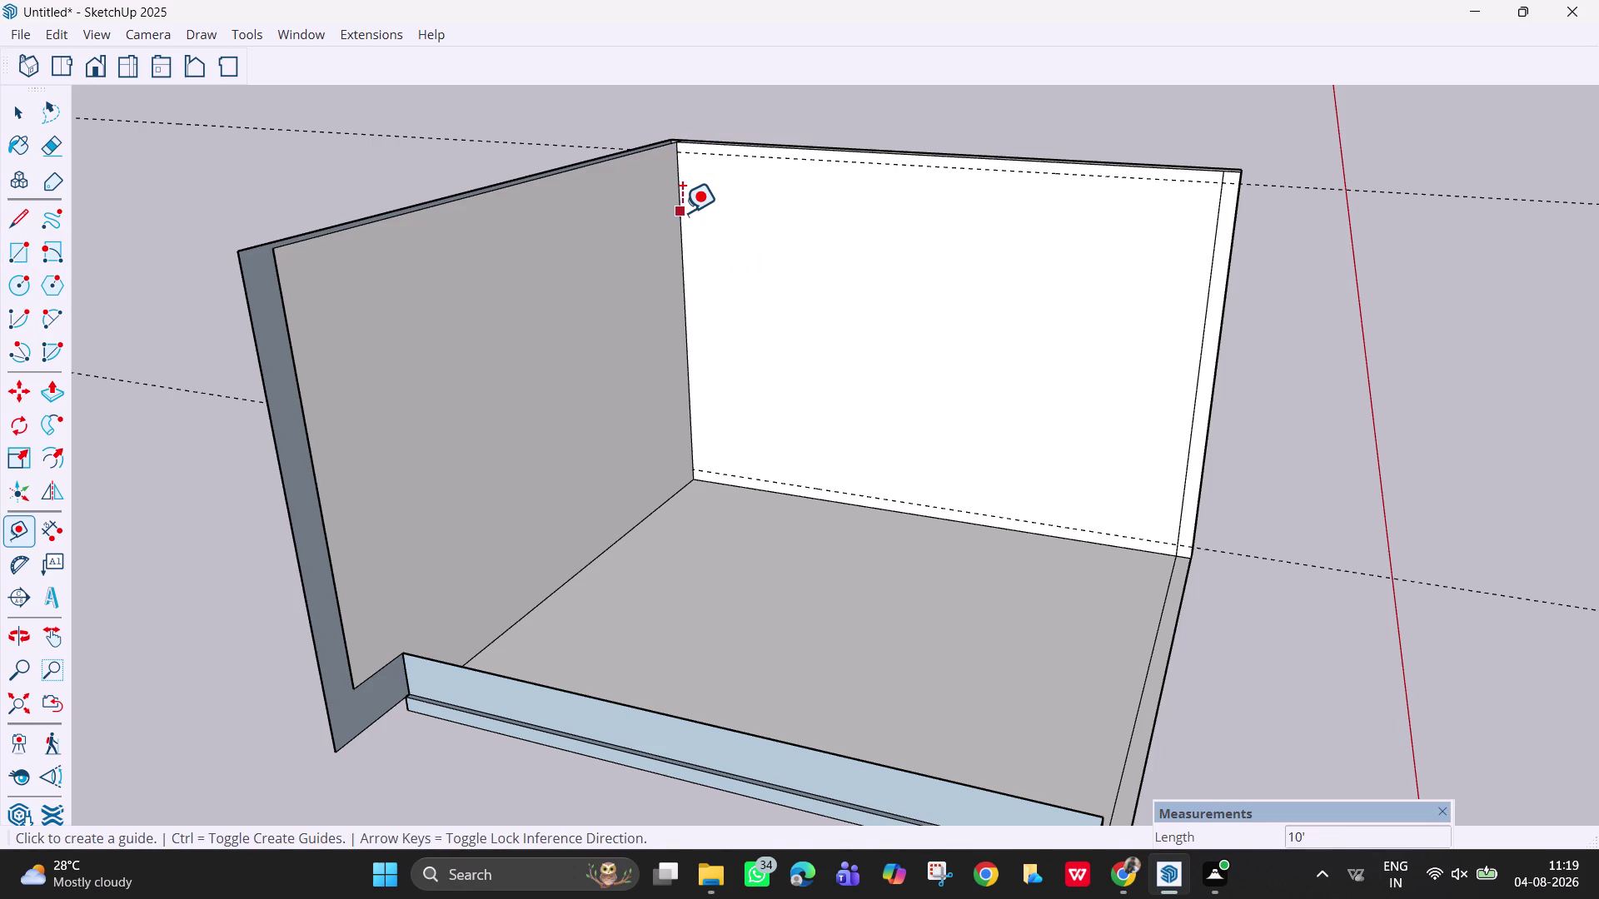
click(675, 213)
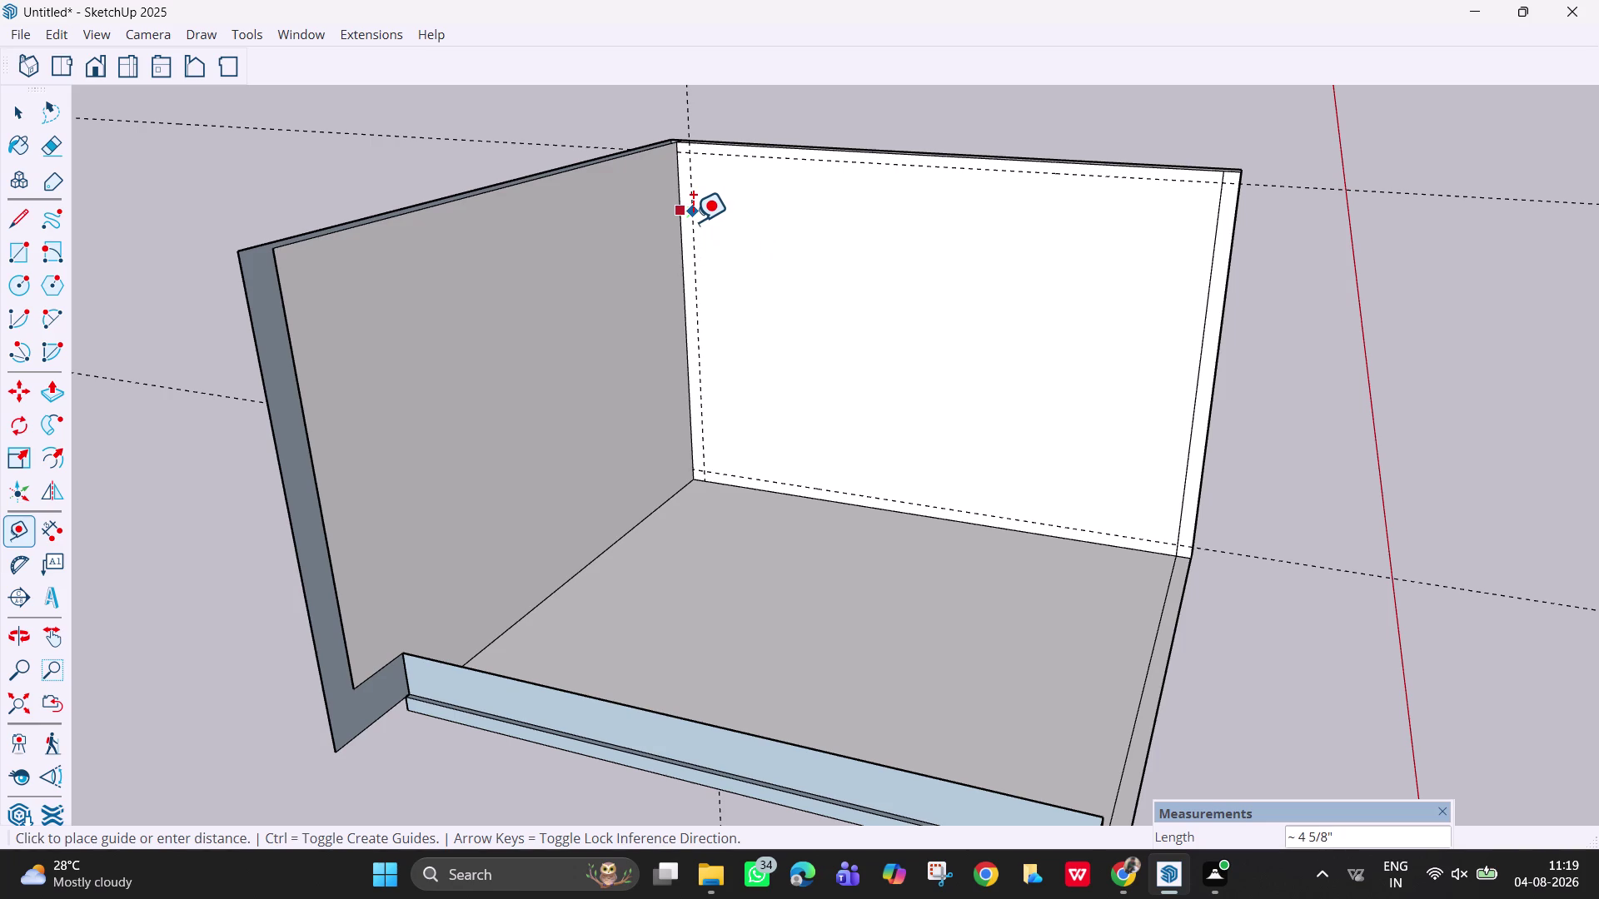
text(1')
key(Return)
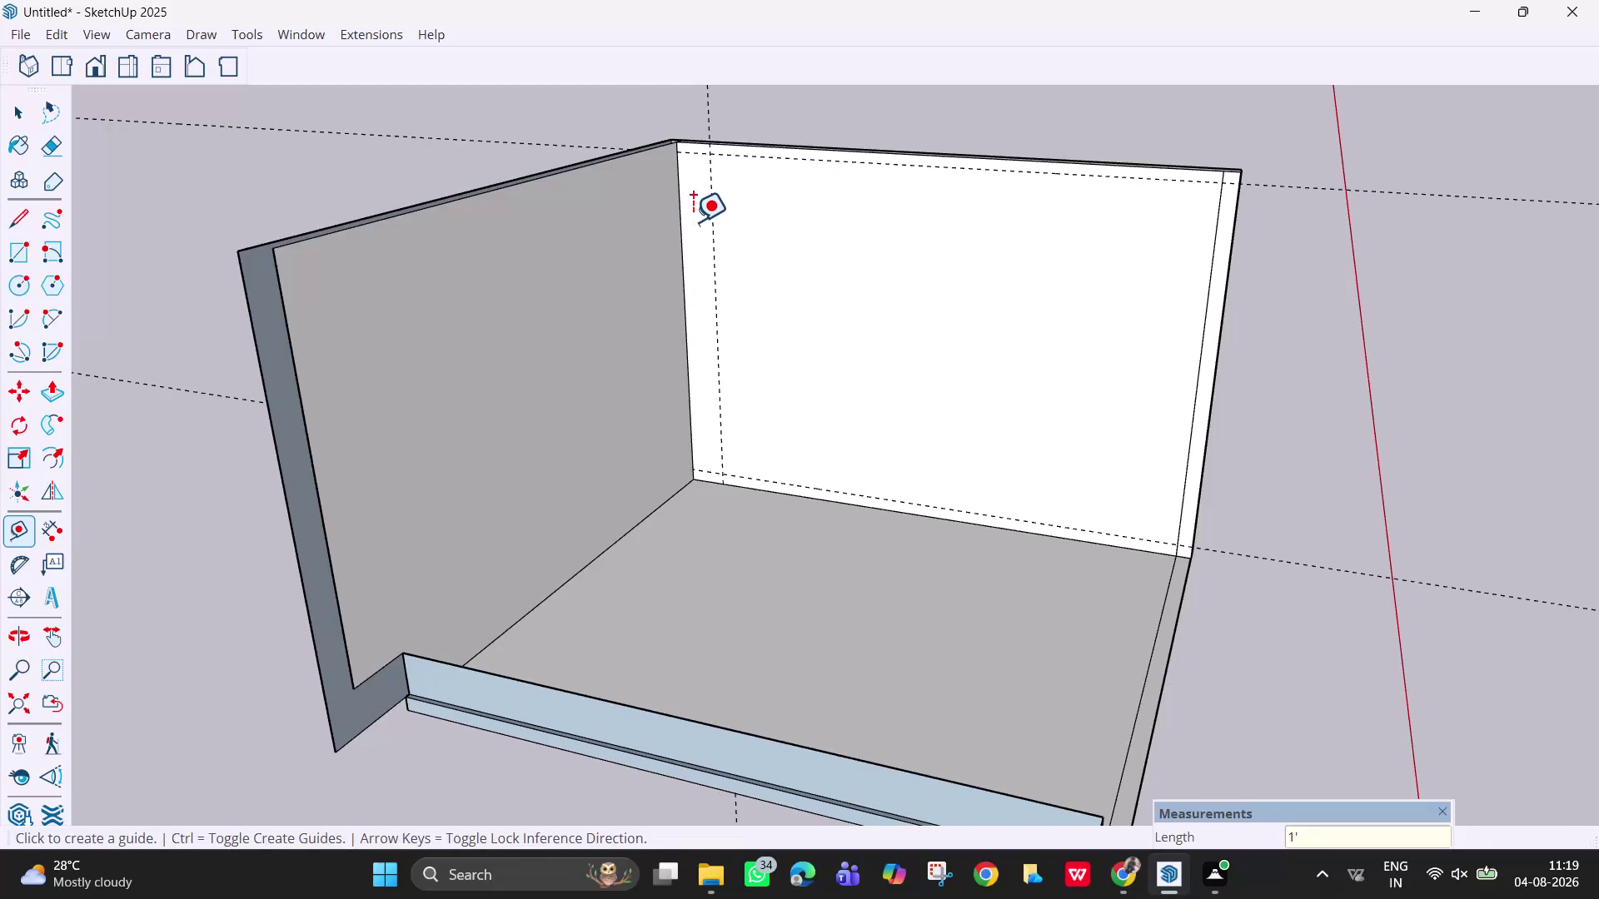
key(ctrl+z)
click(684, 221)
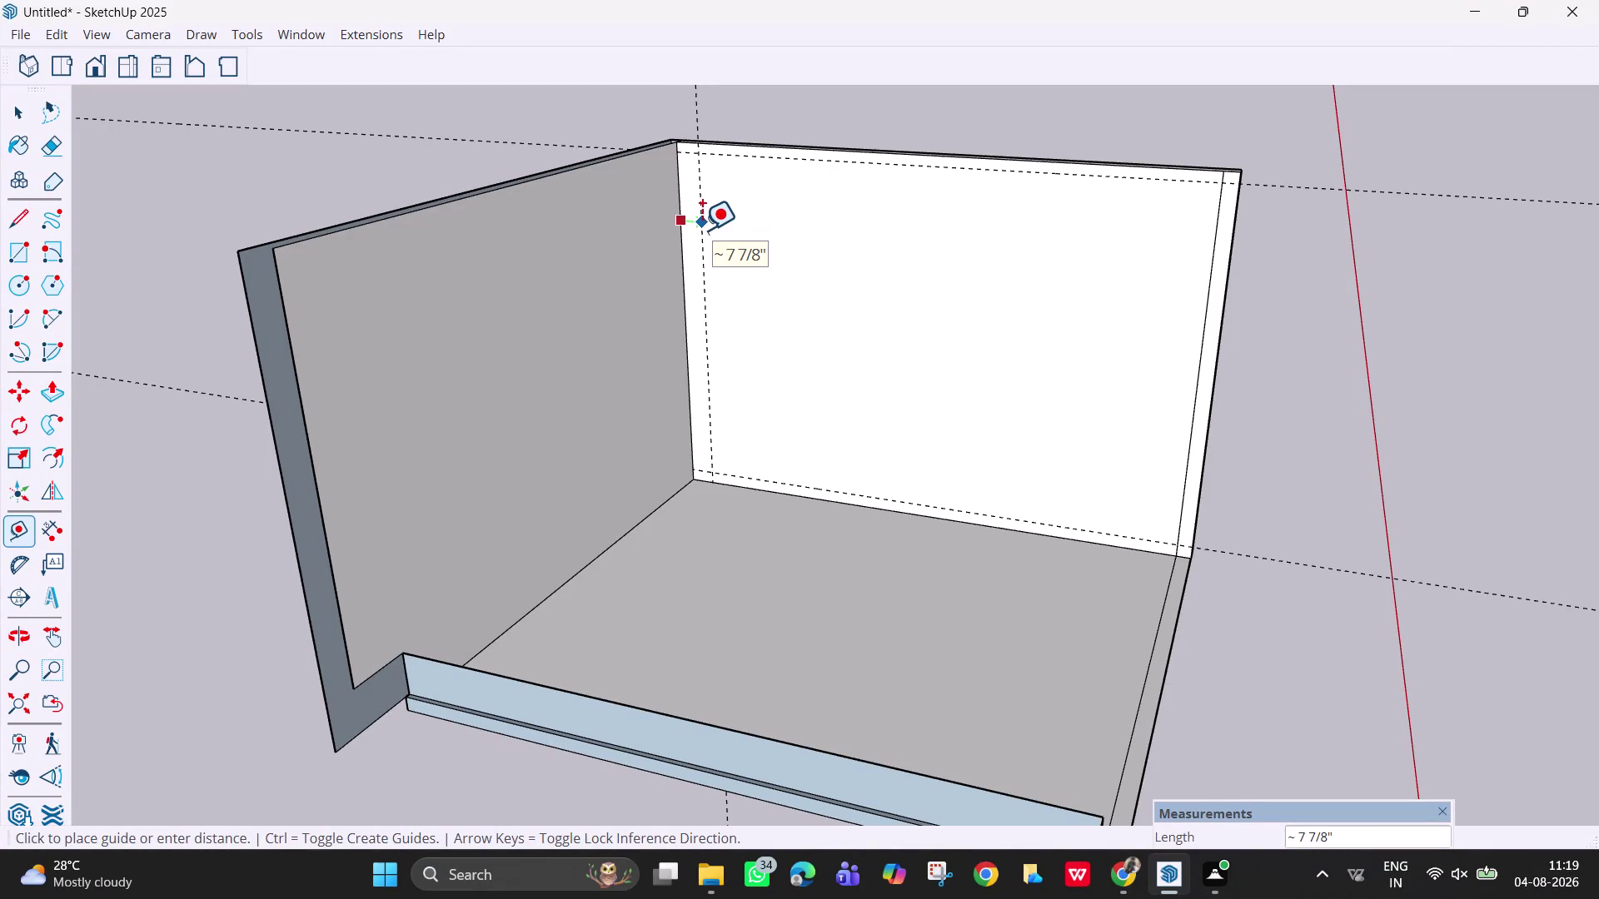
key(6)
key(BackSpace)
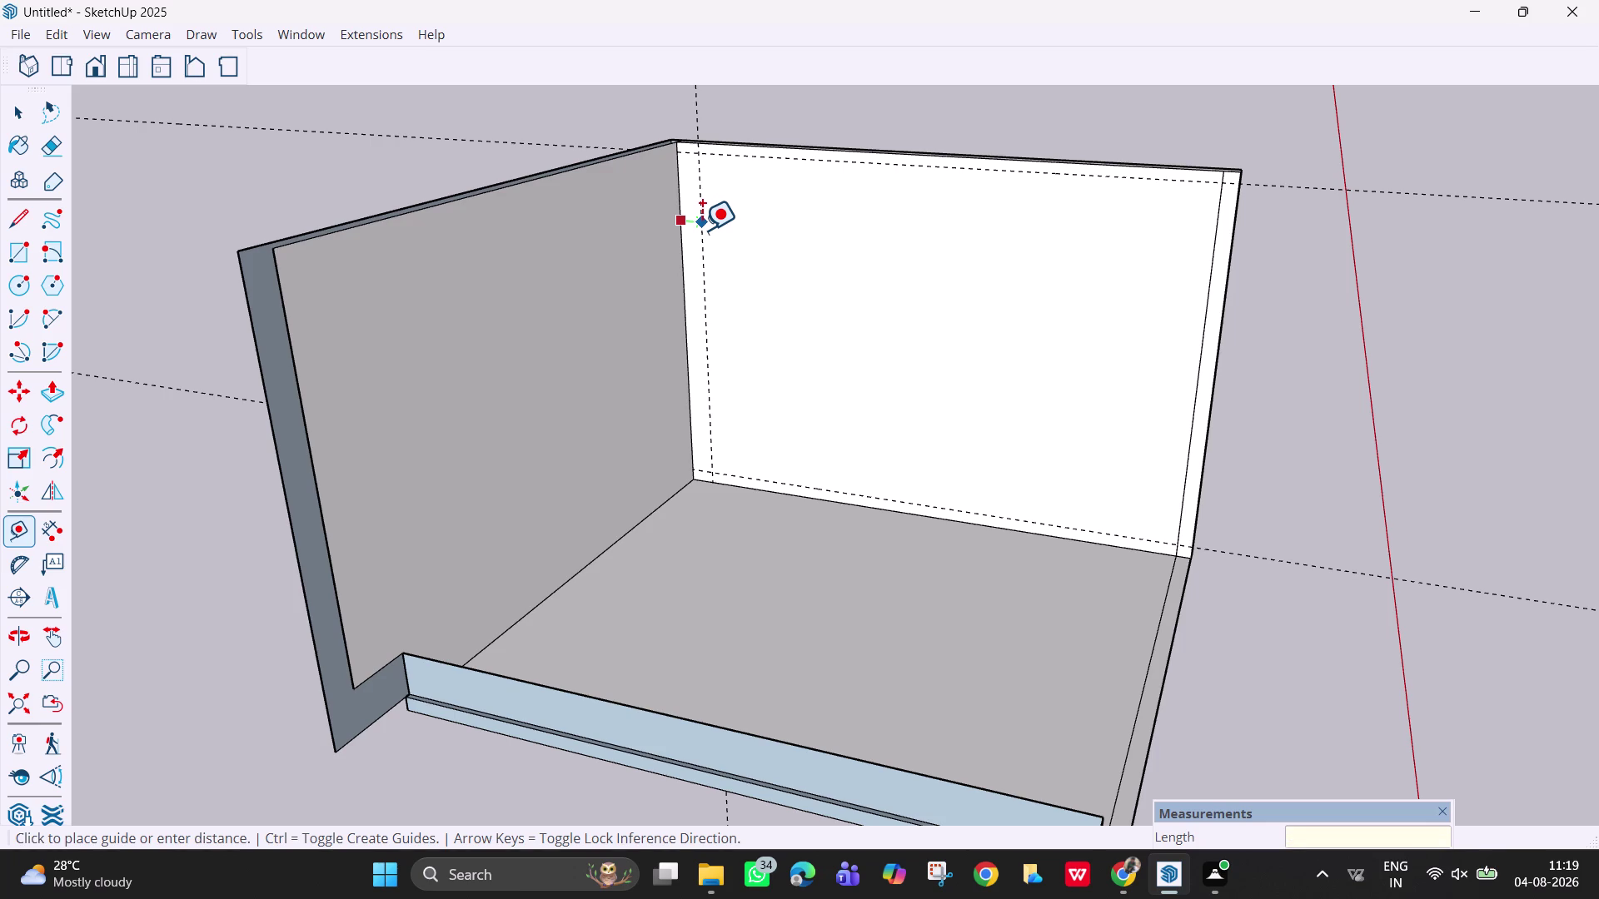
key(6)
key(shift+quotedbl)
key(Return)
Place a vertical guide 6" in from the back wall's right edge.
middle_drag(707, 298, 560, 313)
middle_drag(831, 429, 655, 420)
middle_drag(917, 417, 786, 419)
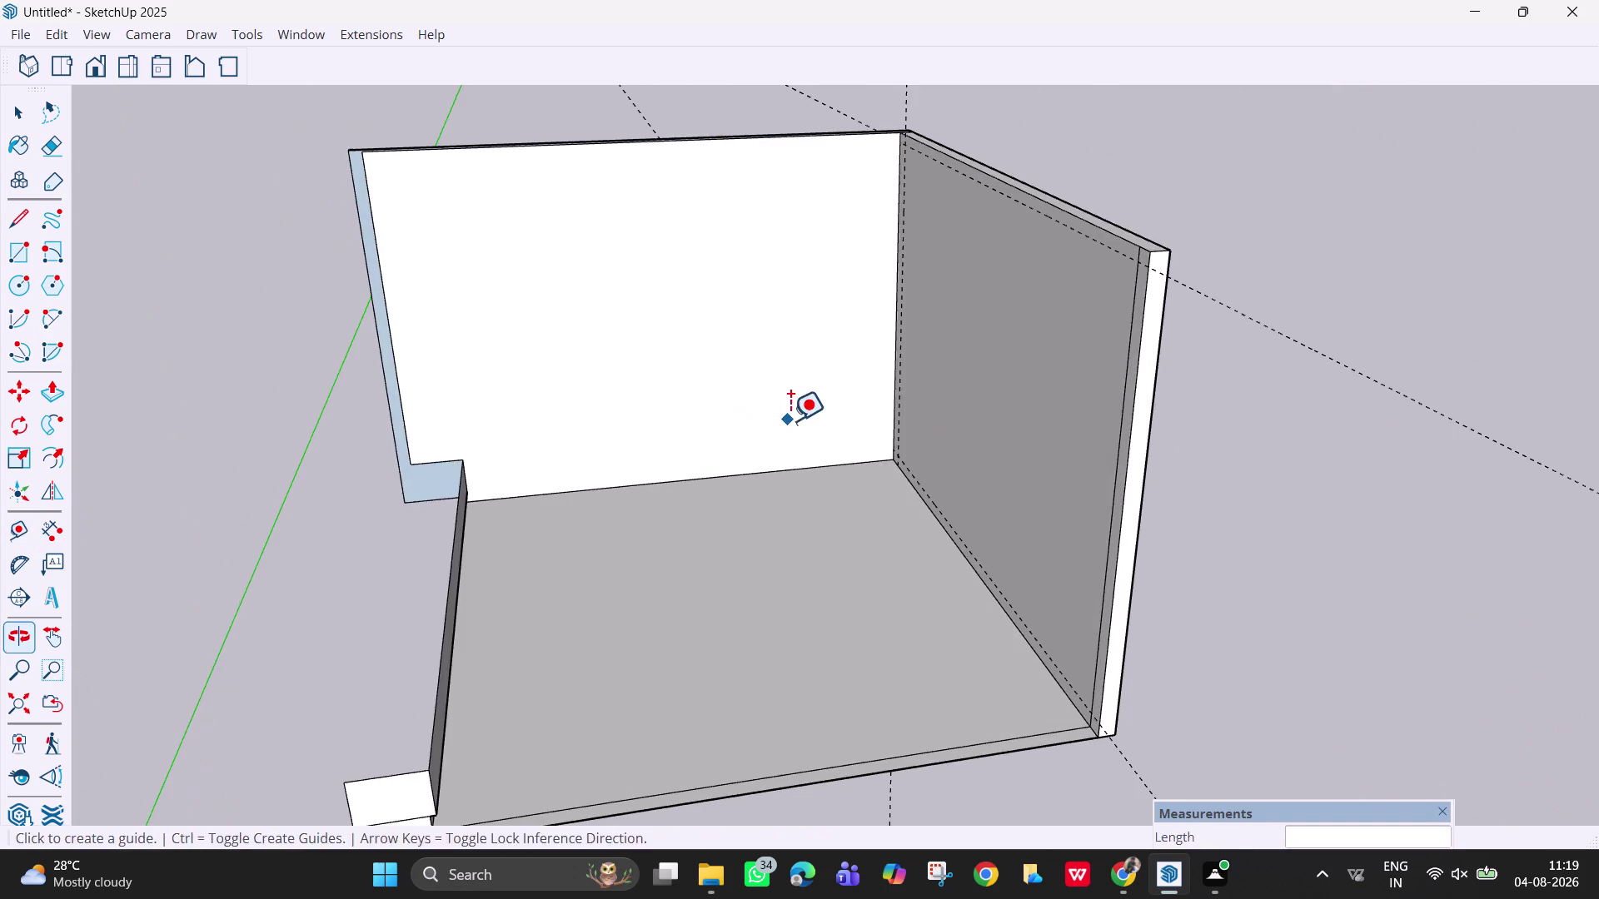
middle_drag(798, 423, 1237, 433)
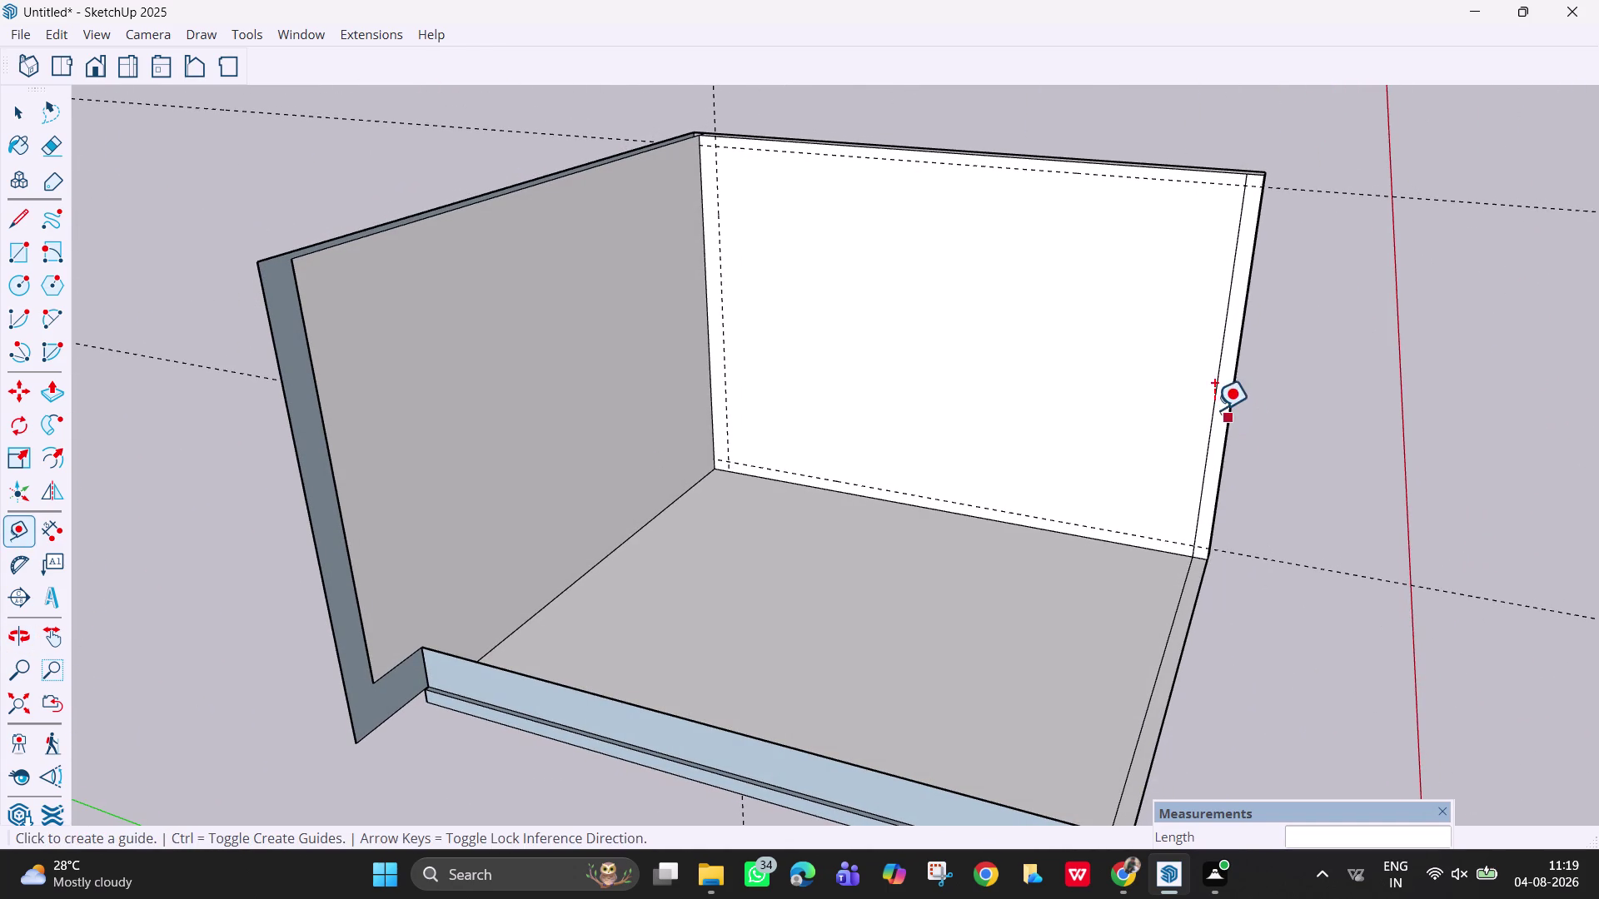
click(1209, 397)
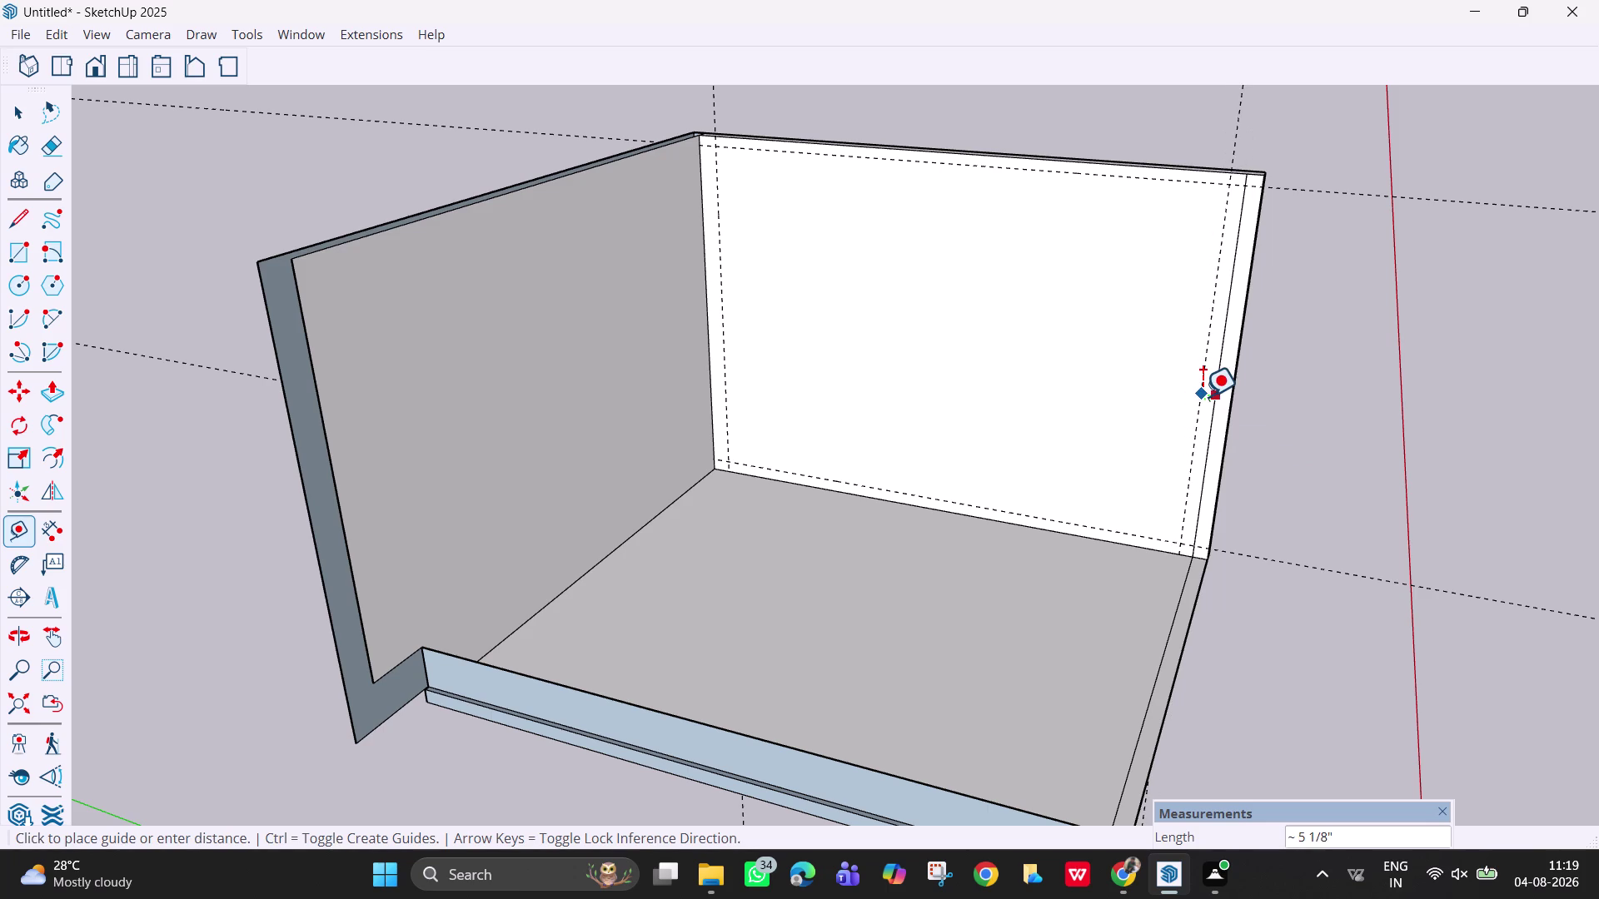
text(6)
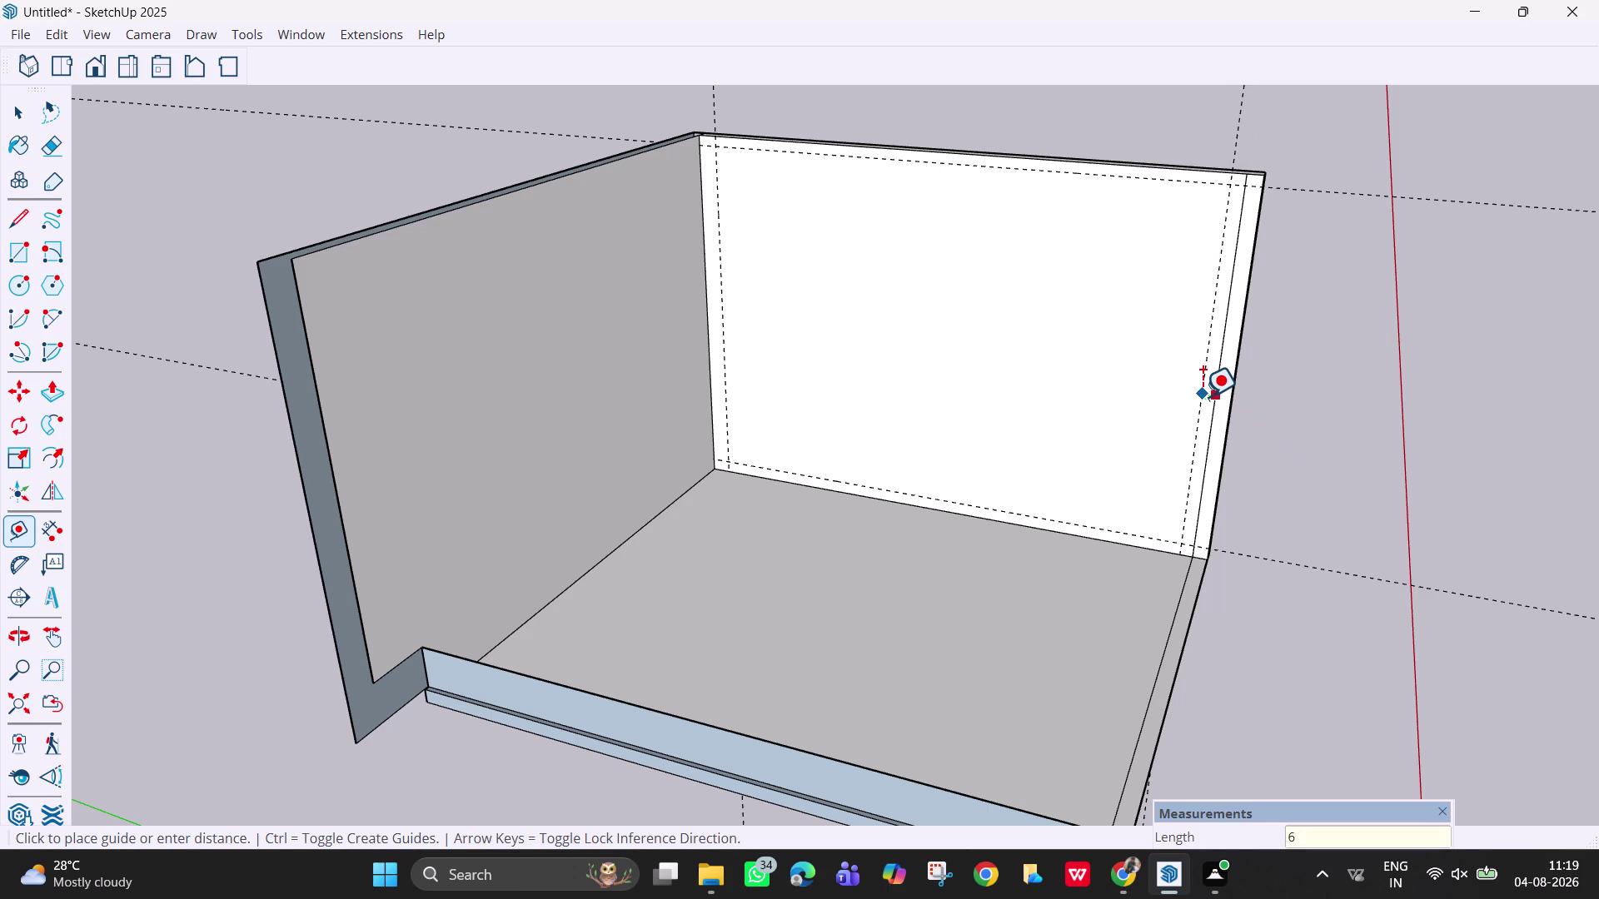
text(")
key(Return)
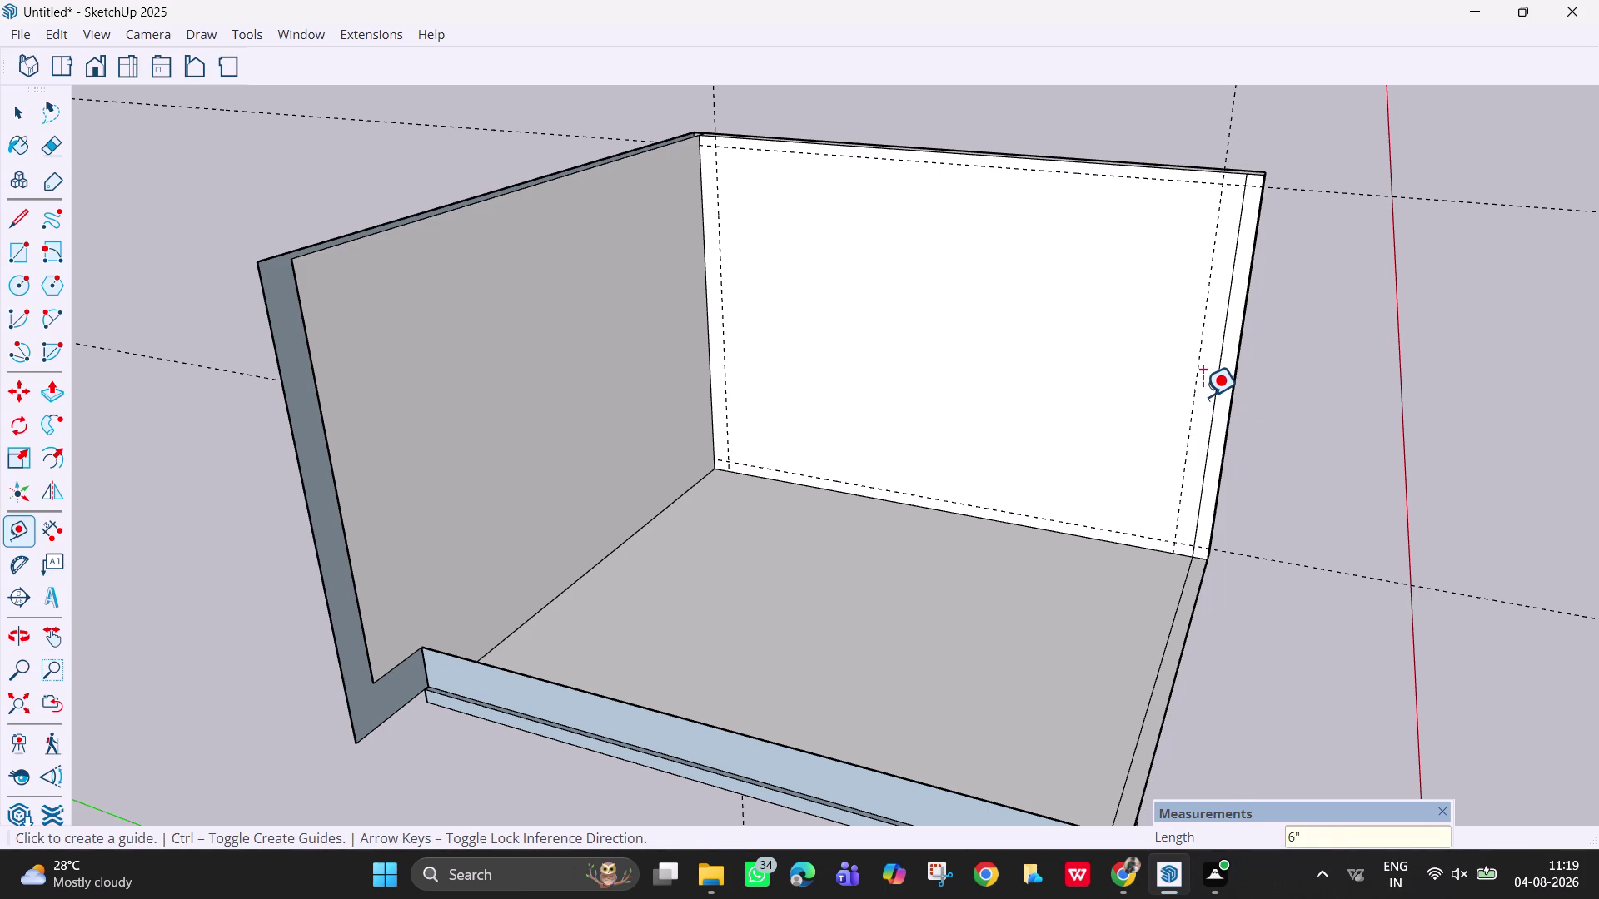
key(Escape)
Draw a rectangle from the top-left to the bottom-right guide crossing.
key(r)
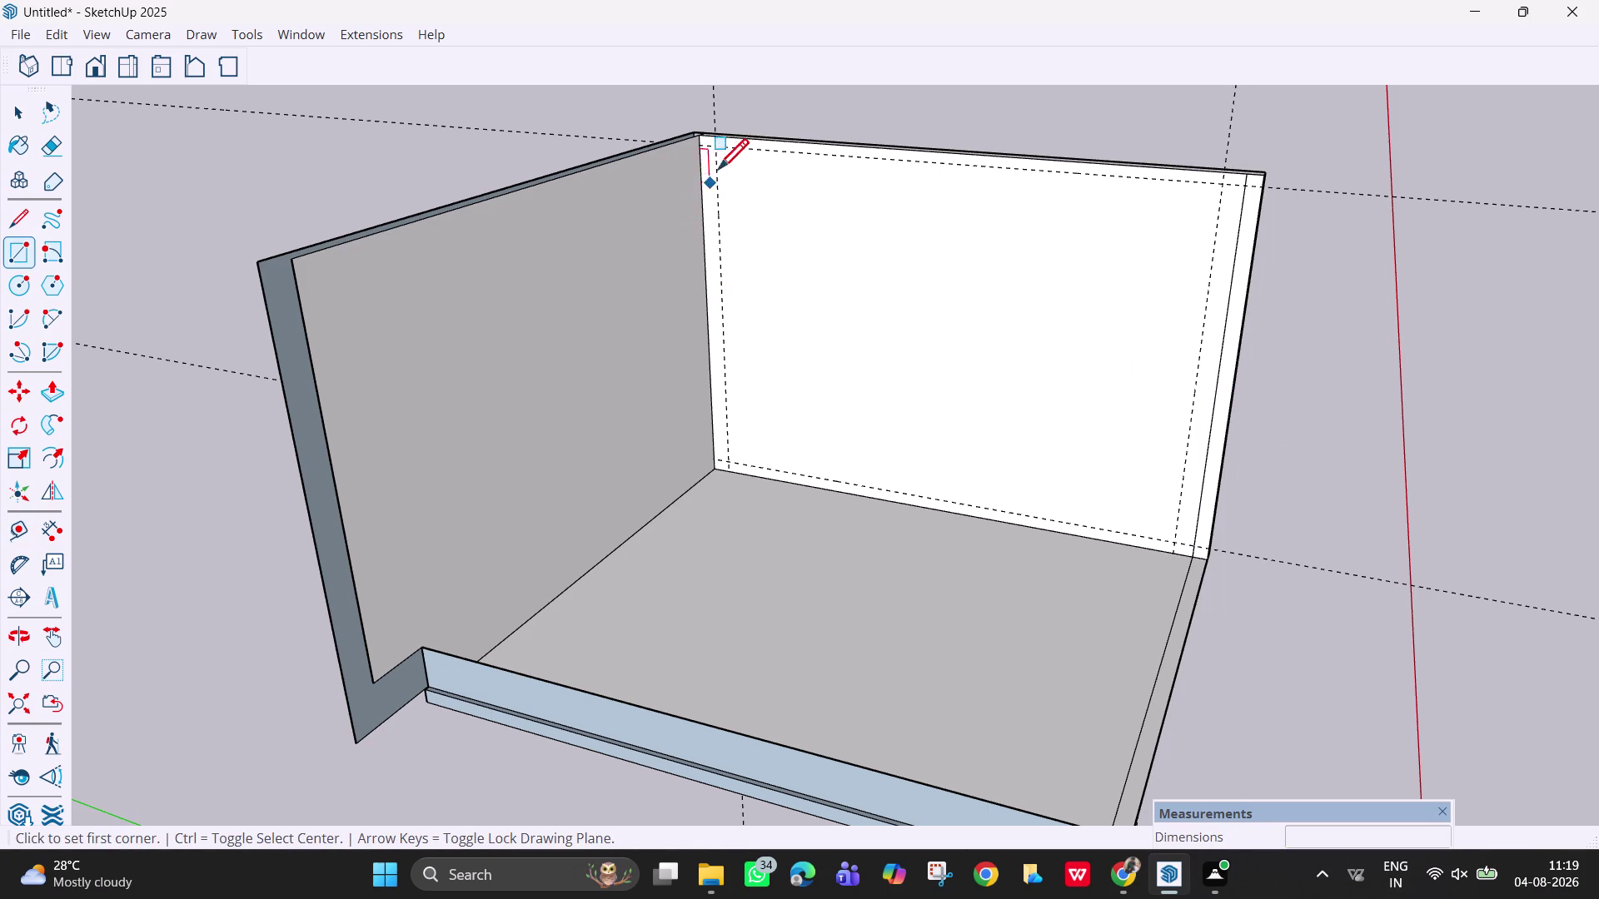
click(718, 150)
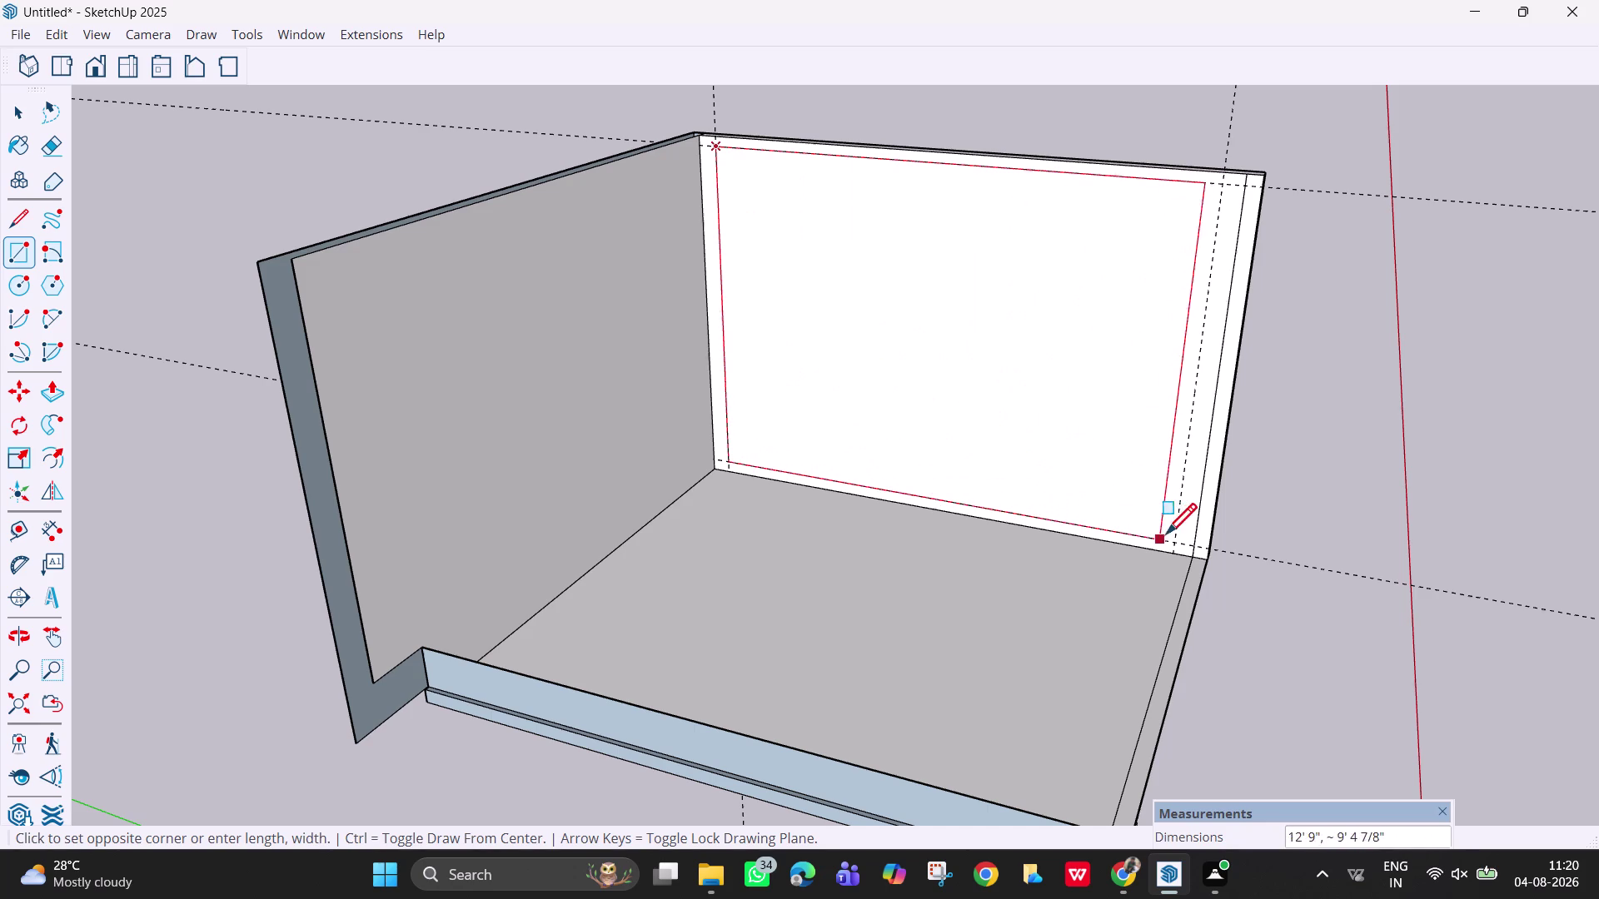
click(1174, 538)
key(Escape)
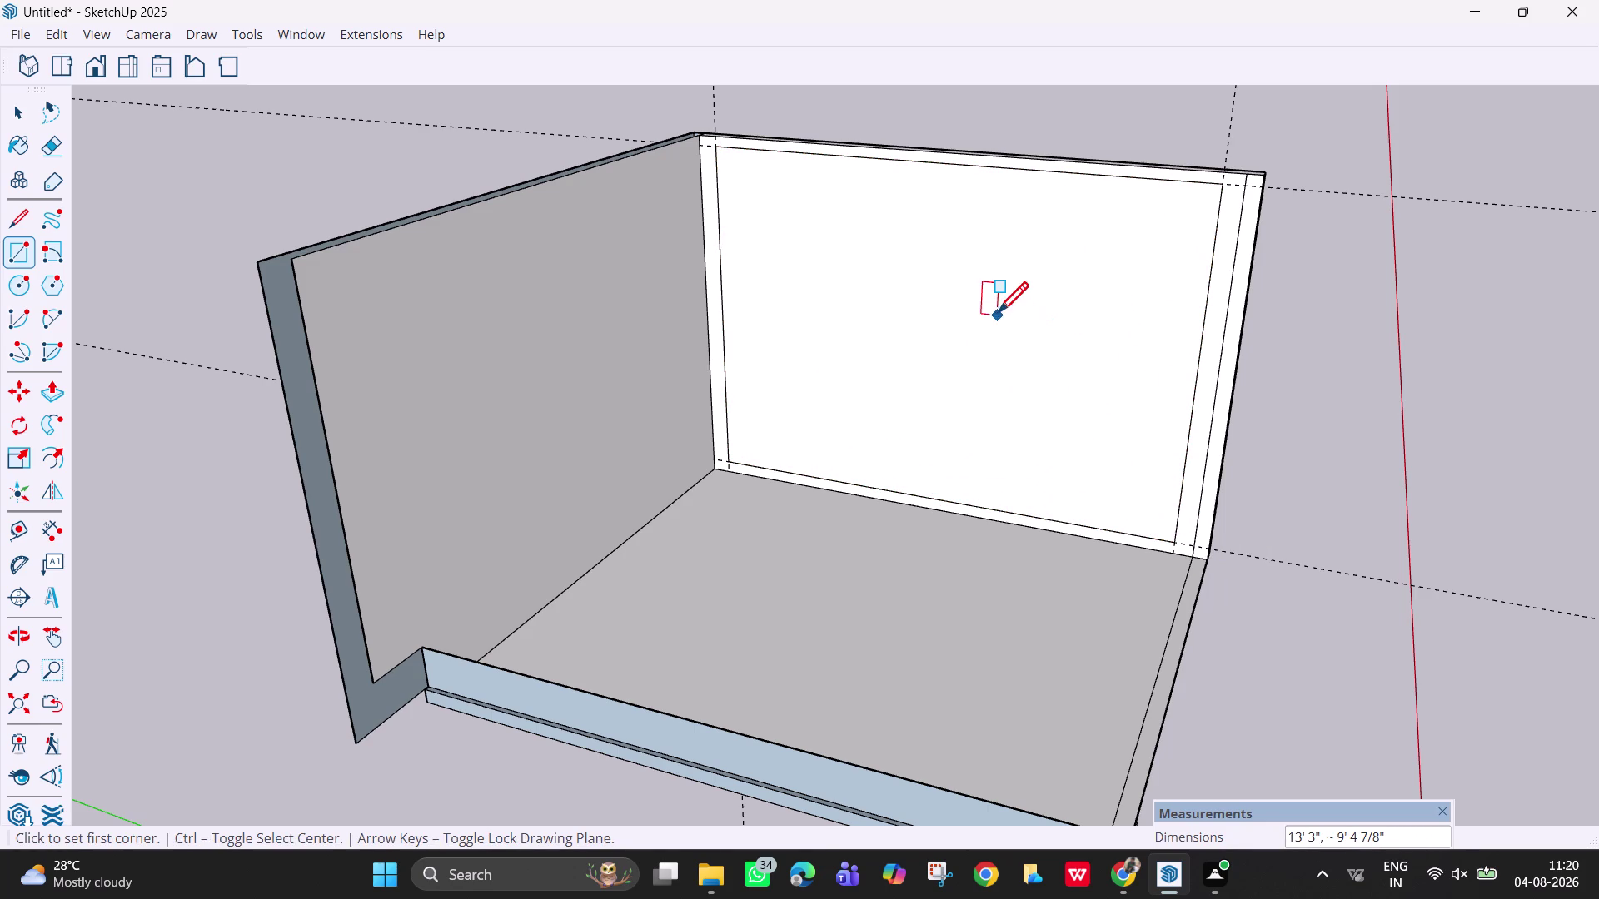
Select the panel's top edge and choose Divide from its context menu.
middle_drag(910, 334, 1007, 303)
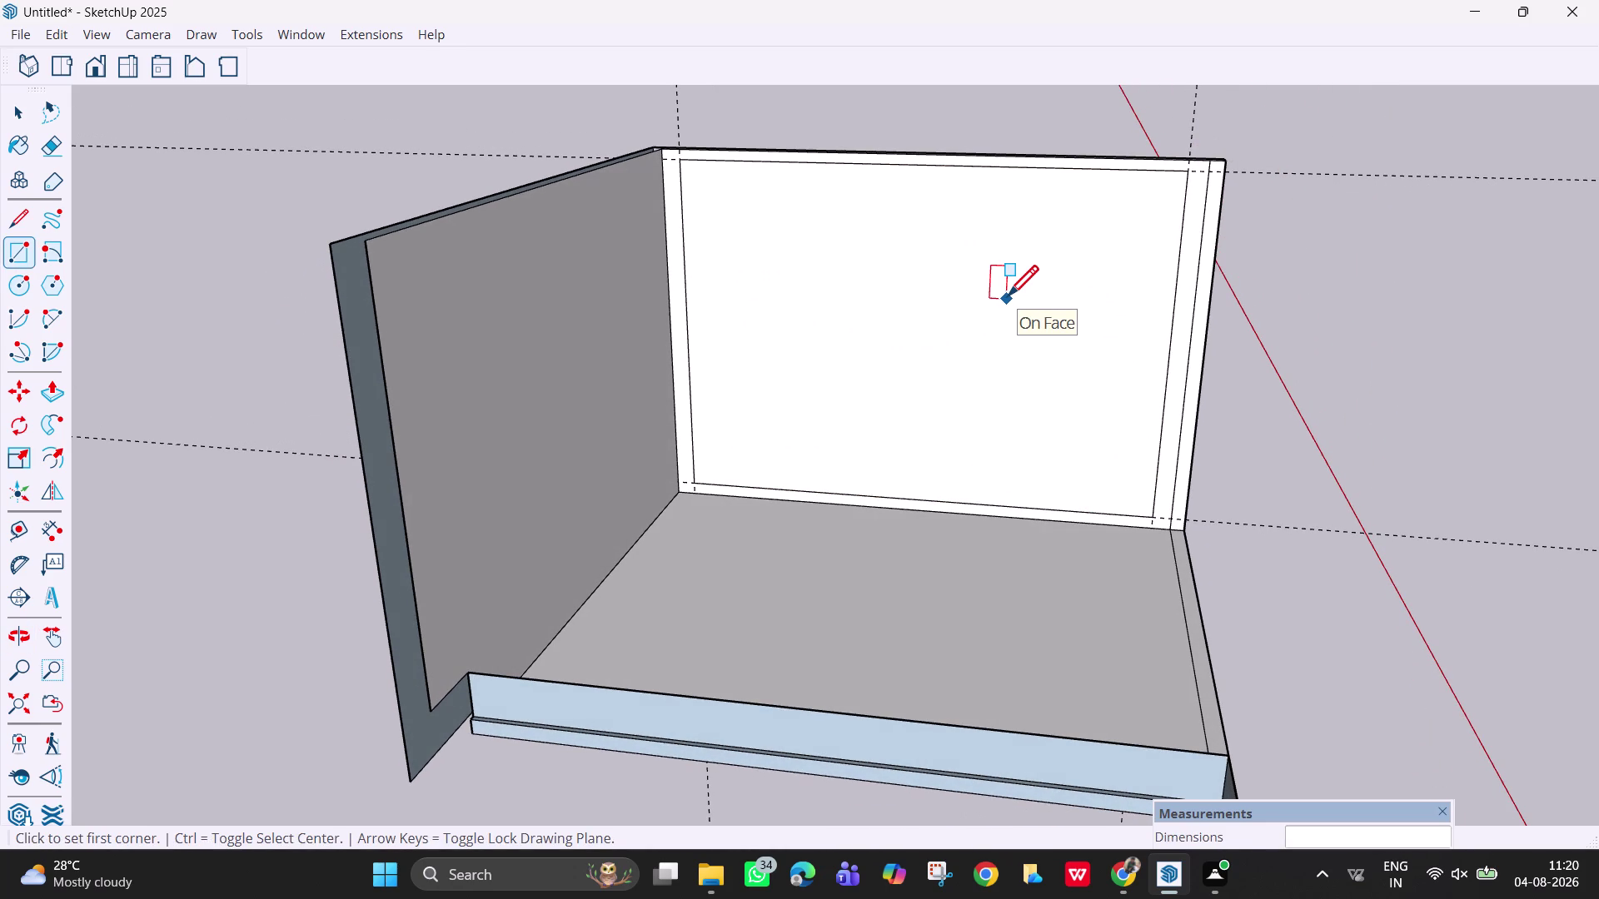
key(space)
click(912, 165)
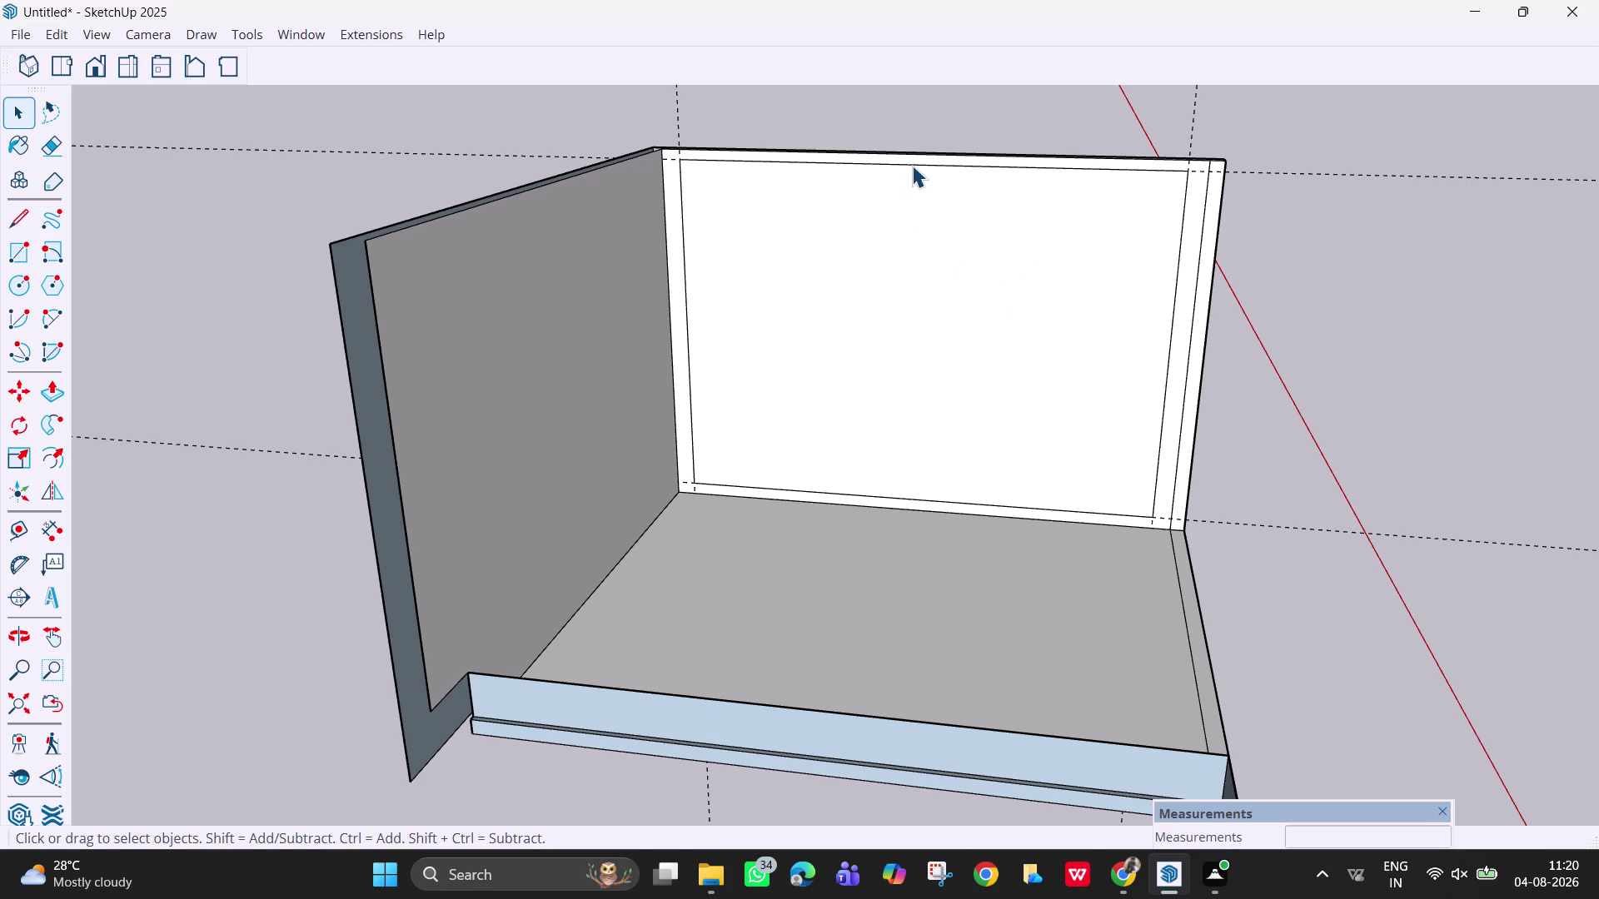
right_click(912, 165)
click(973, 353)
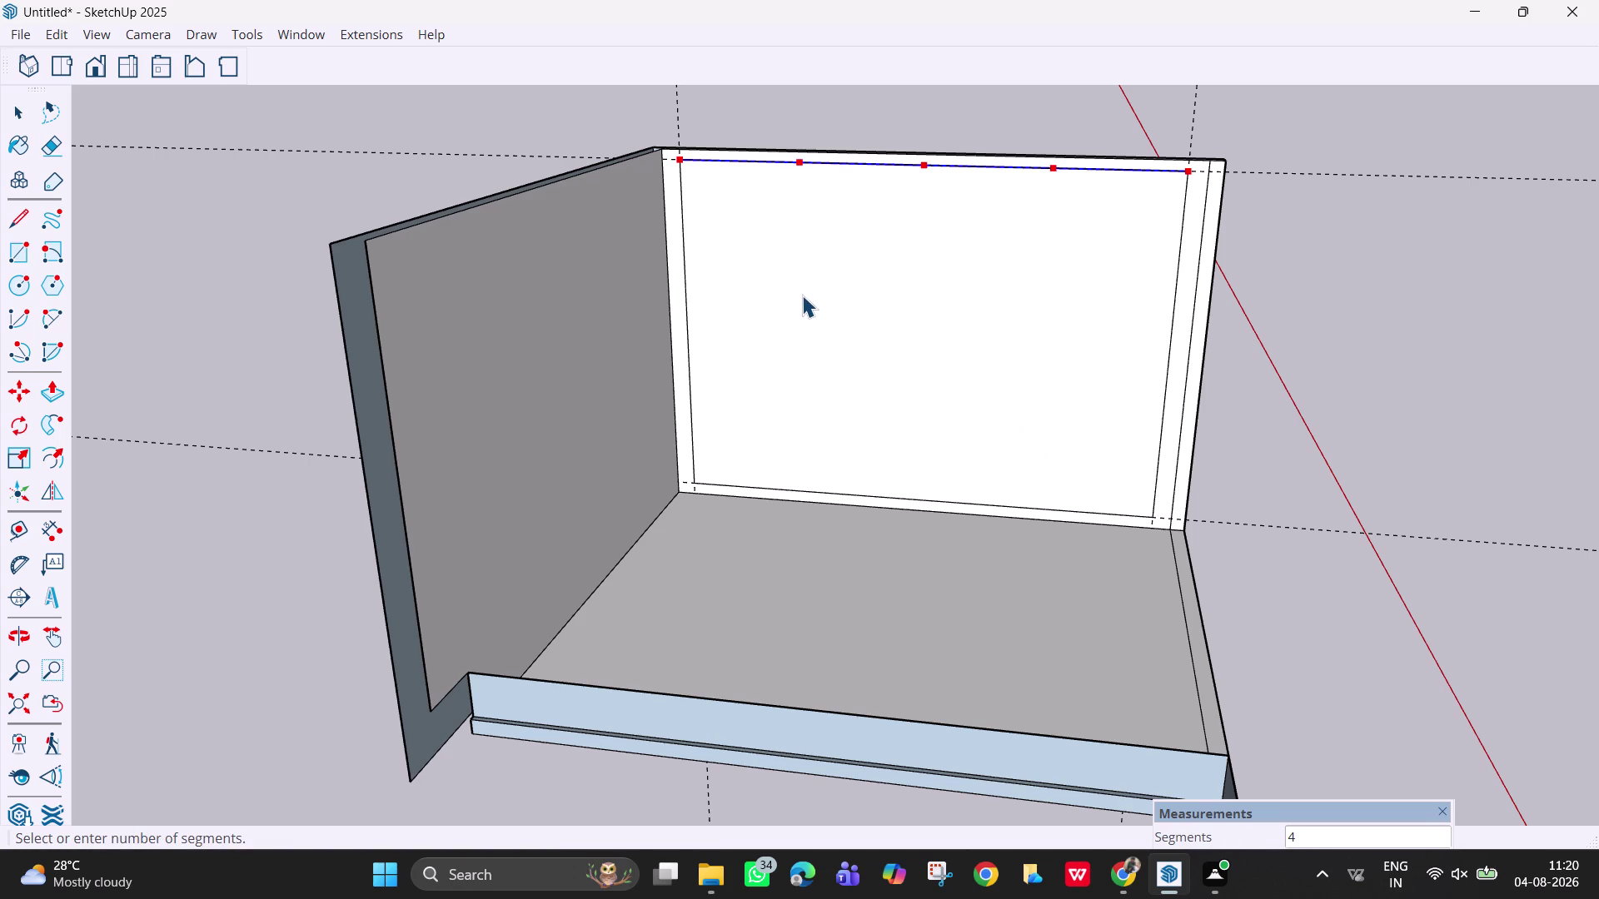
Divide the panel's top edge into four equal segments.
click(802, 295)
key(Escape)
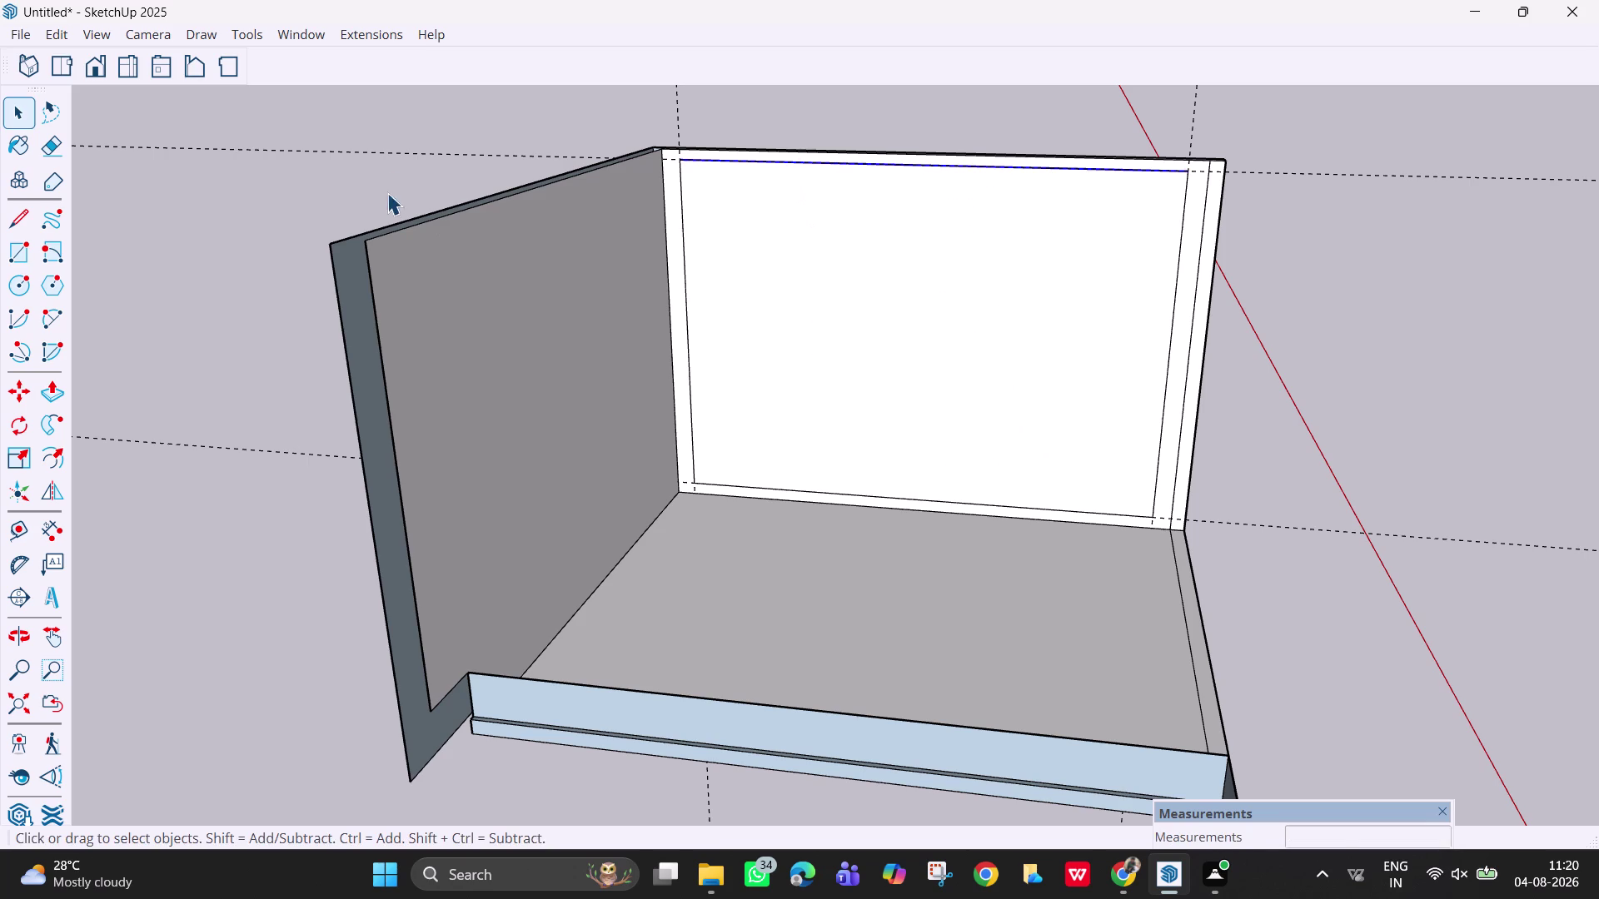
click(383, 170)
click(736, 160)
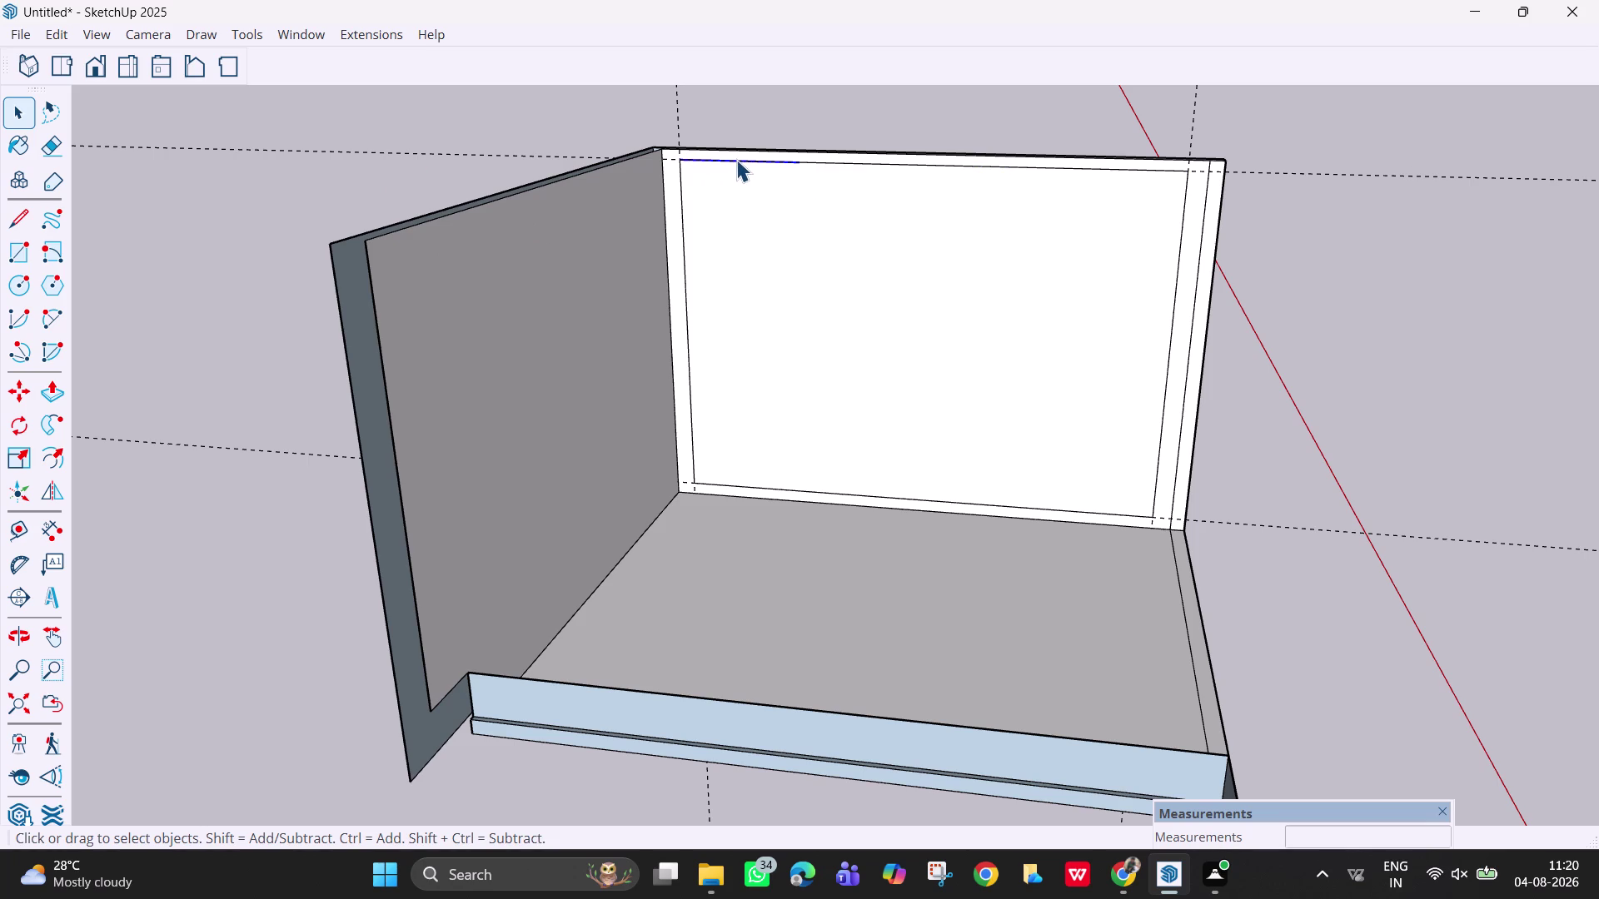
key(Escape)
Place three vertical guides at the top edge's division points.
key(t)
click(680, 222)
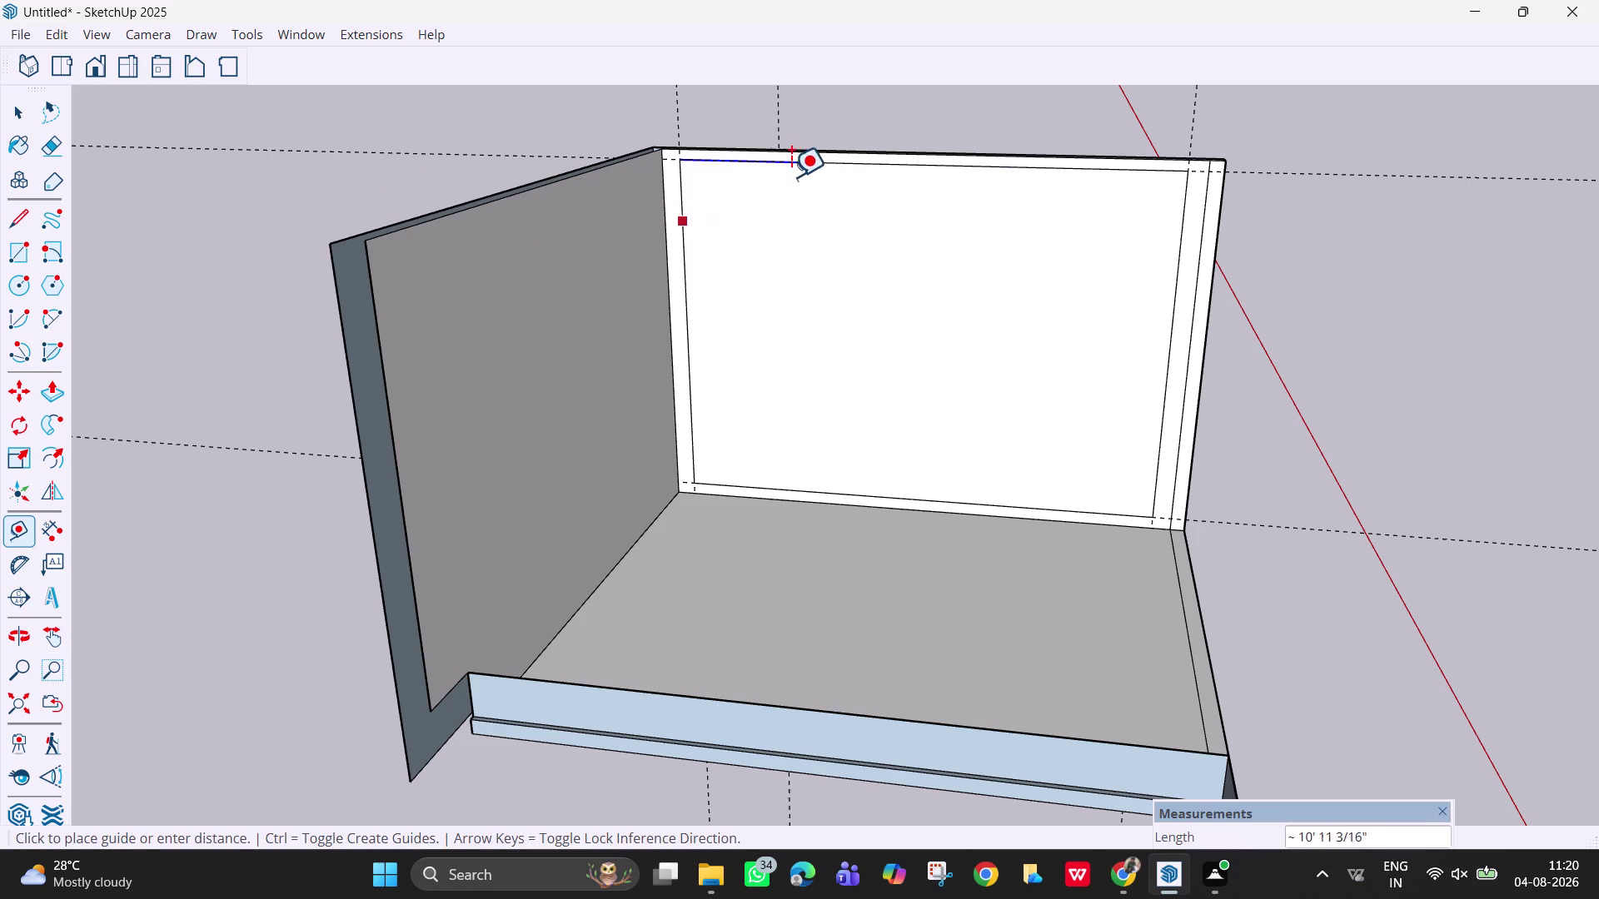
click(800, 164)
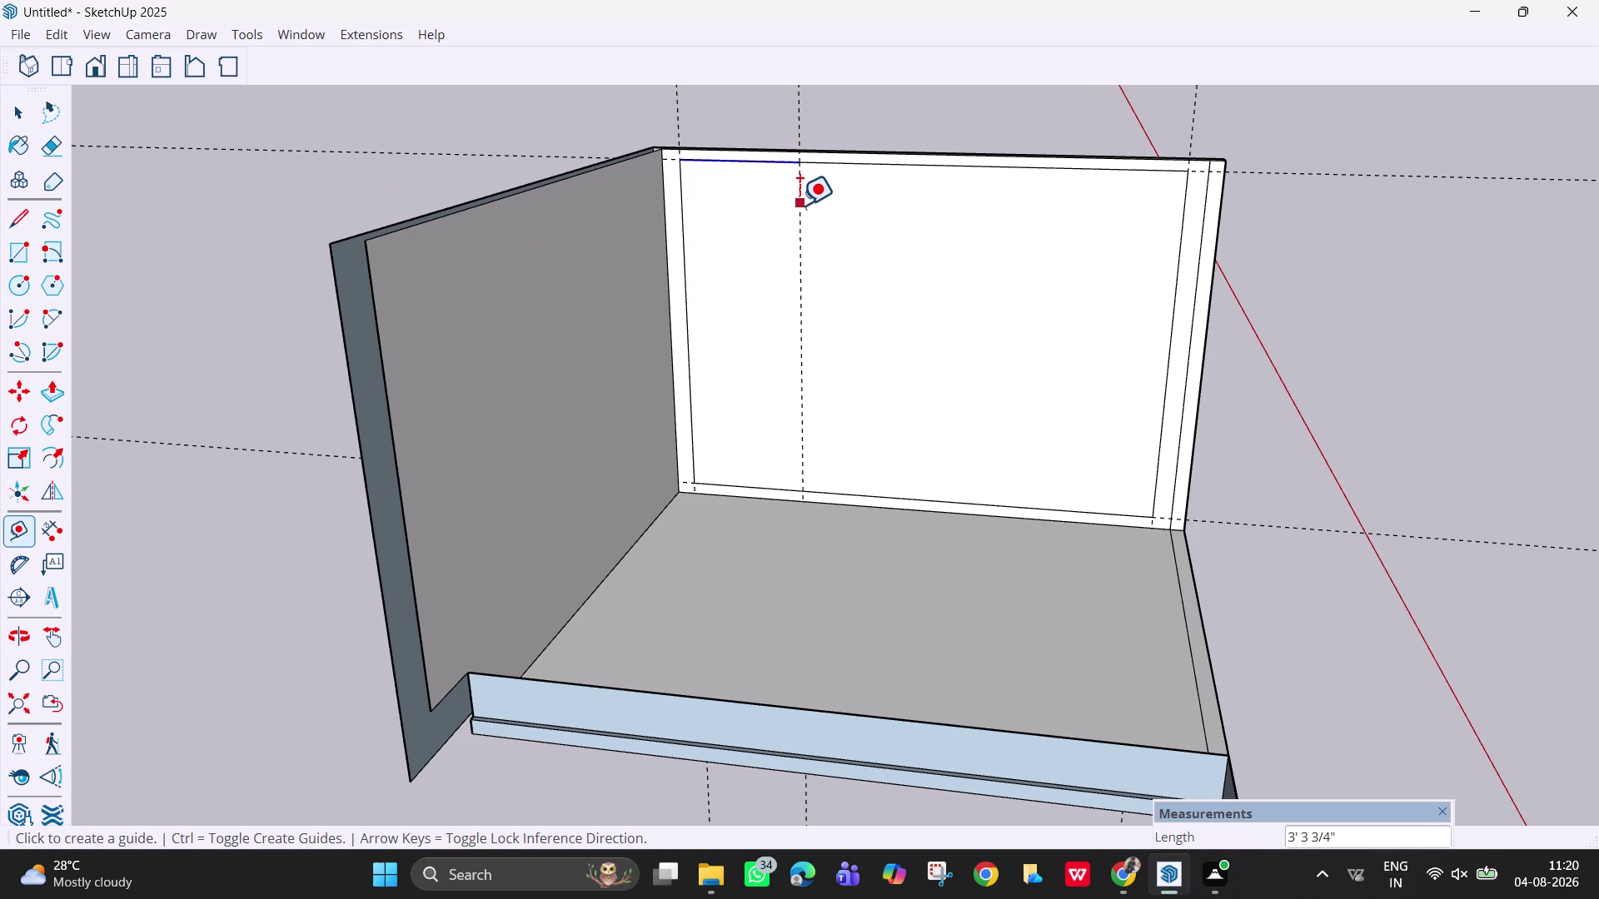
click(799, 205)
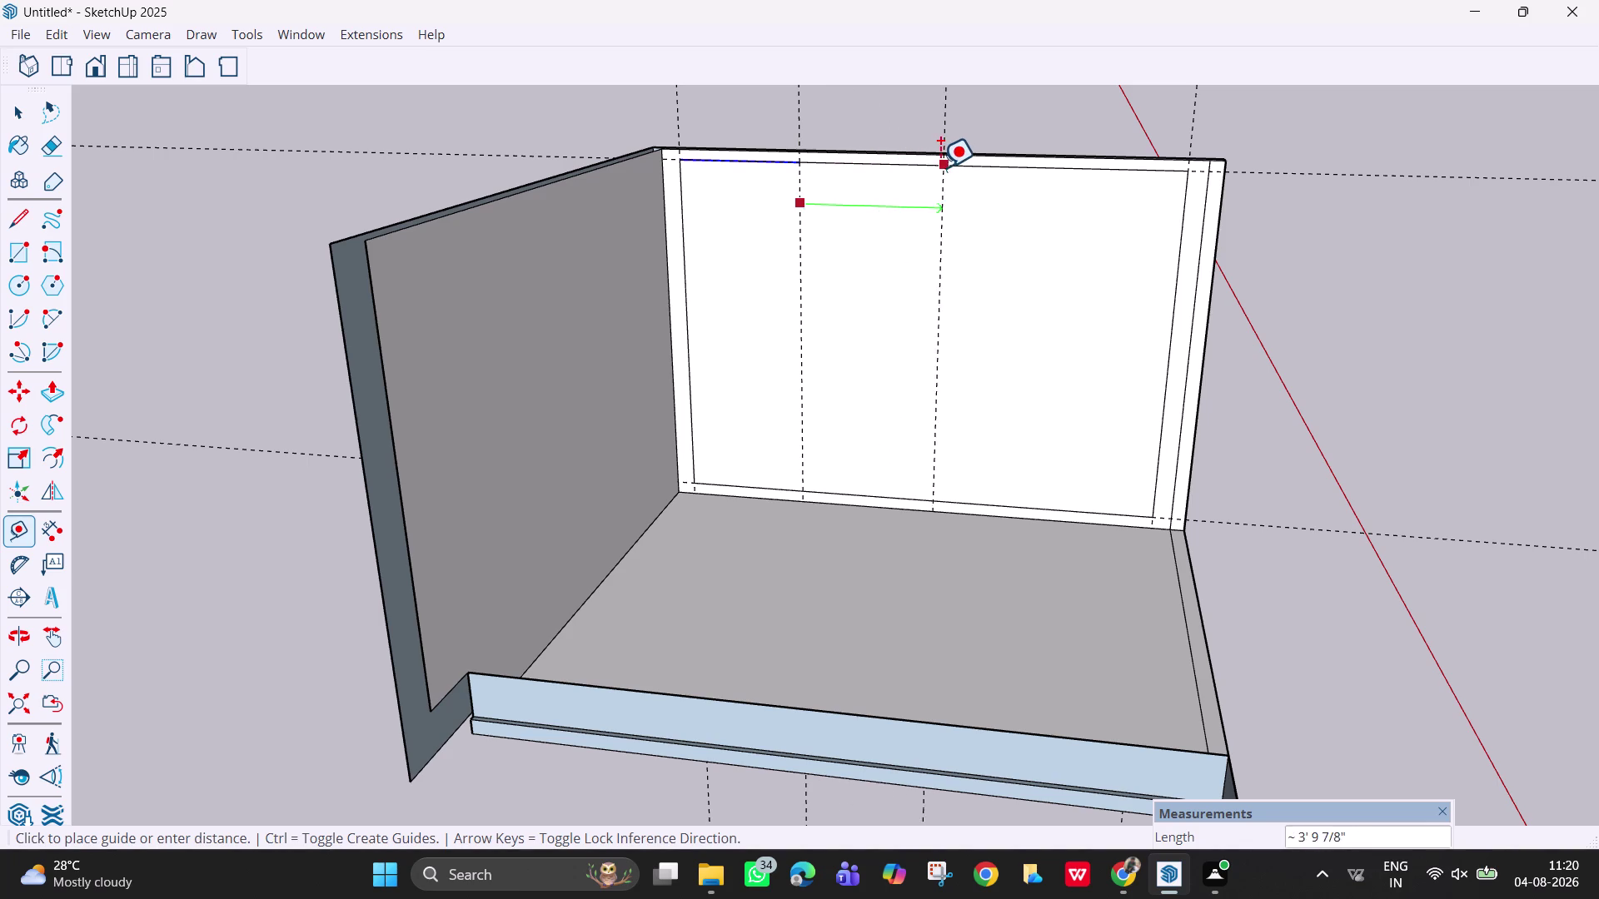
click(927, 168)
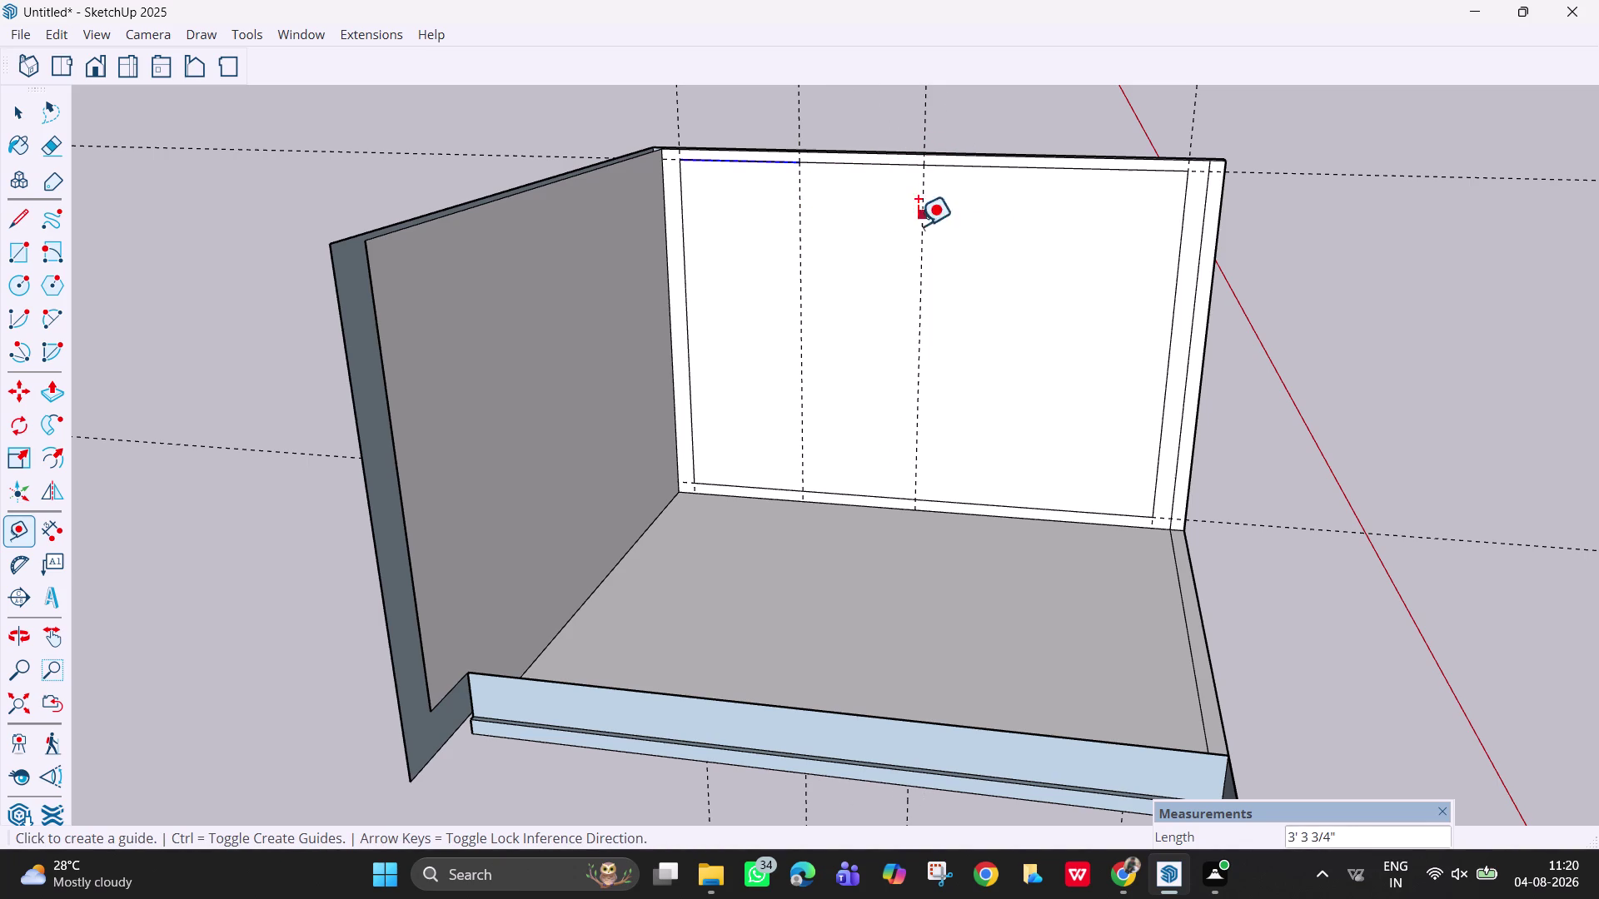
click(918, 248)
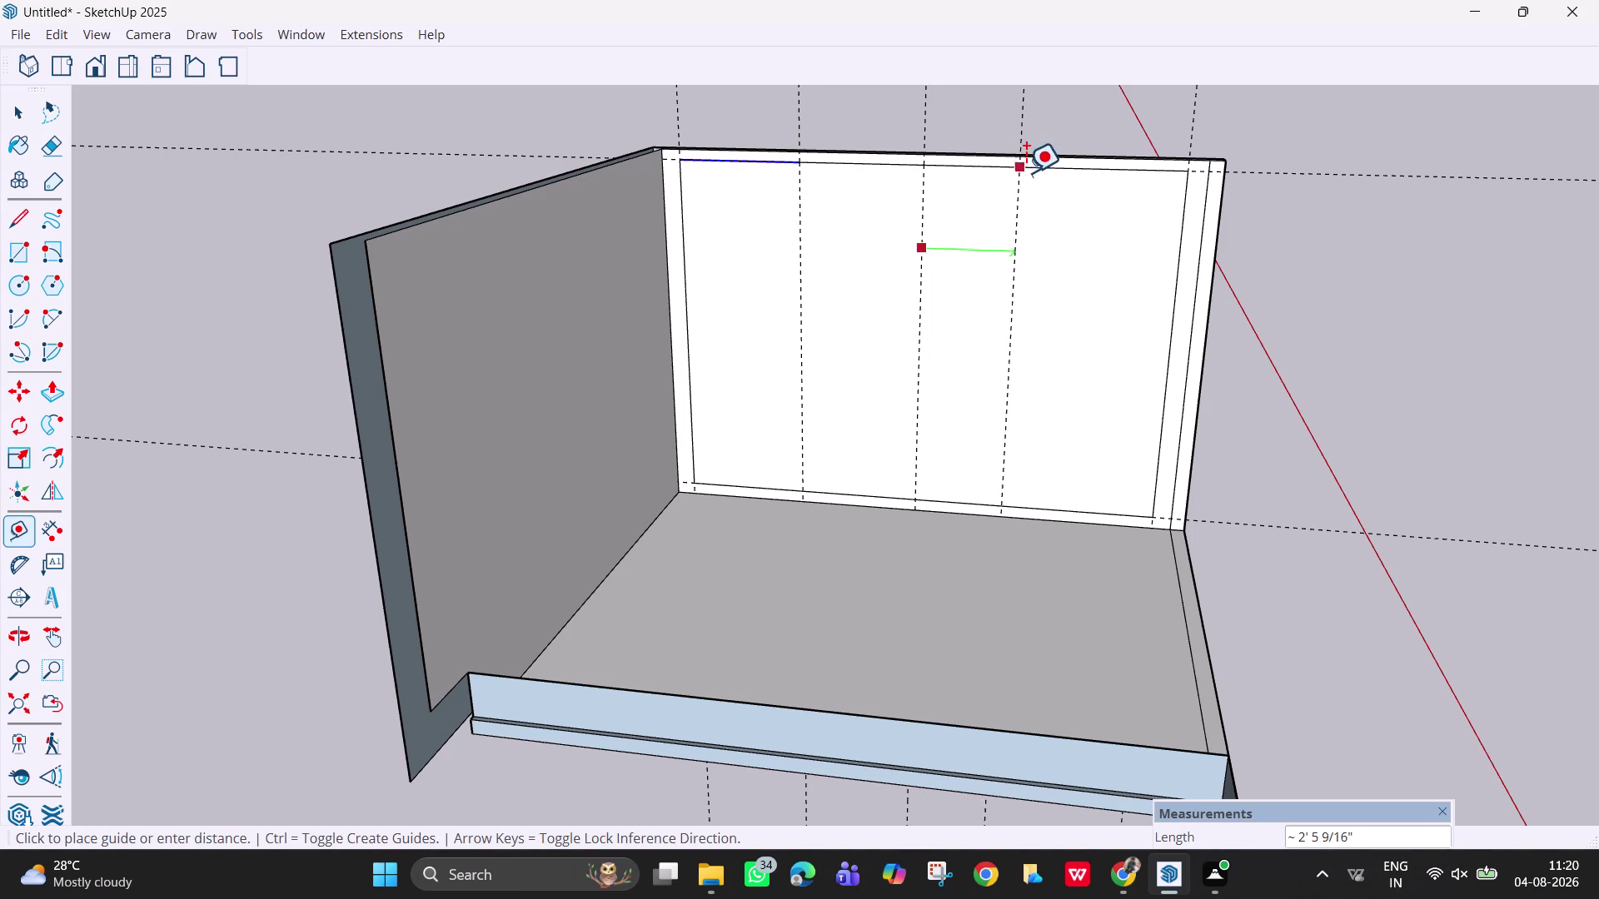
click(1050, 166)
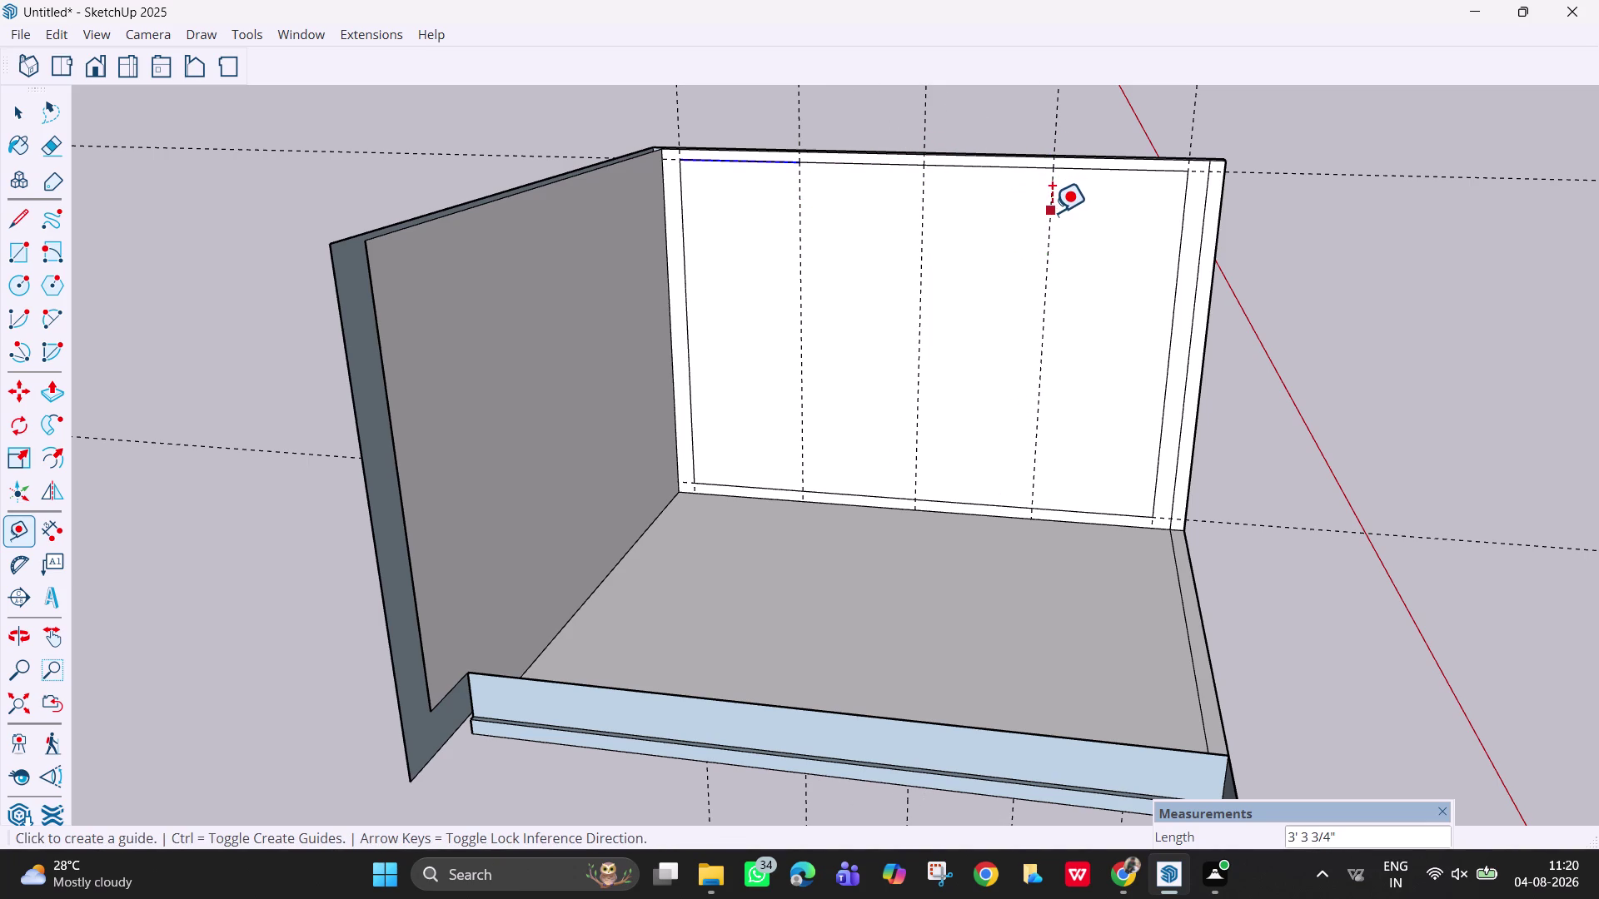
click(1050, 213)
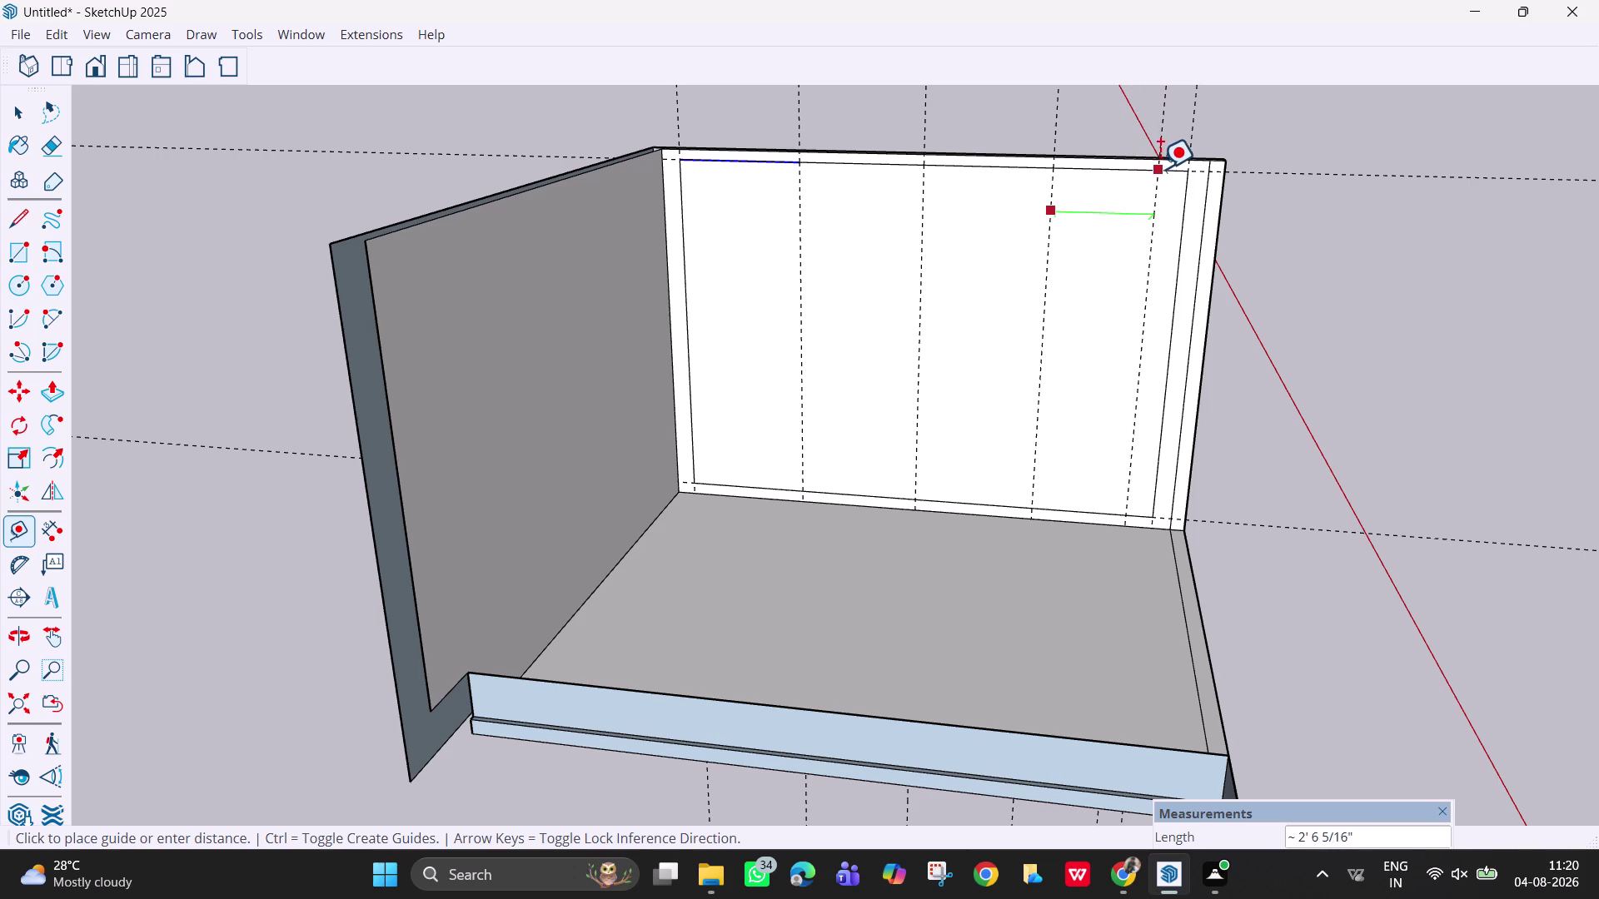
Exit guide placement and orbit the view back toward the back wall.
middle_drag(1057, 250, 1045, 193)
middle_drag(1040, 195, 1043, 208)
key(Escape)
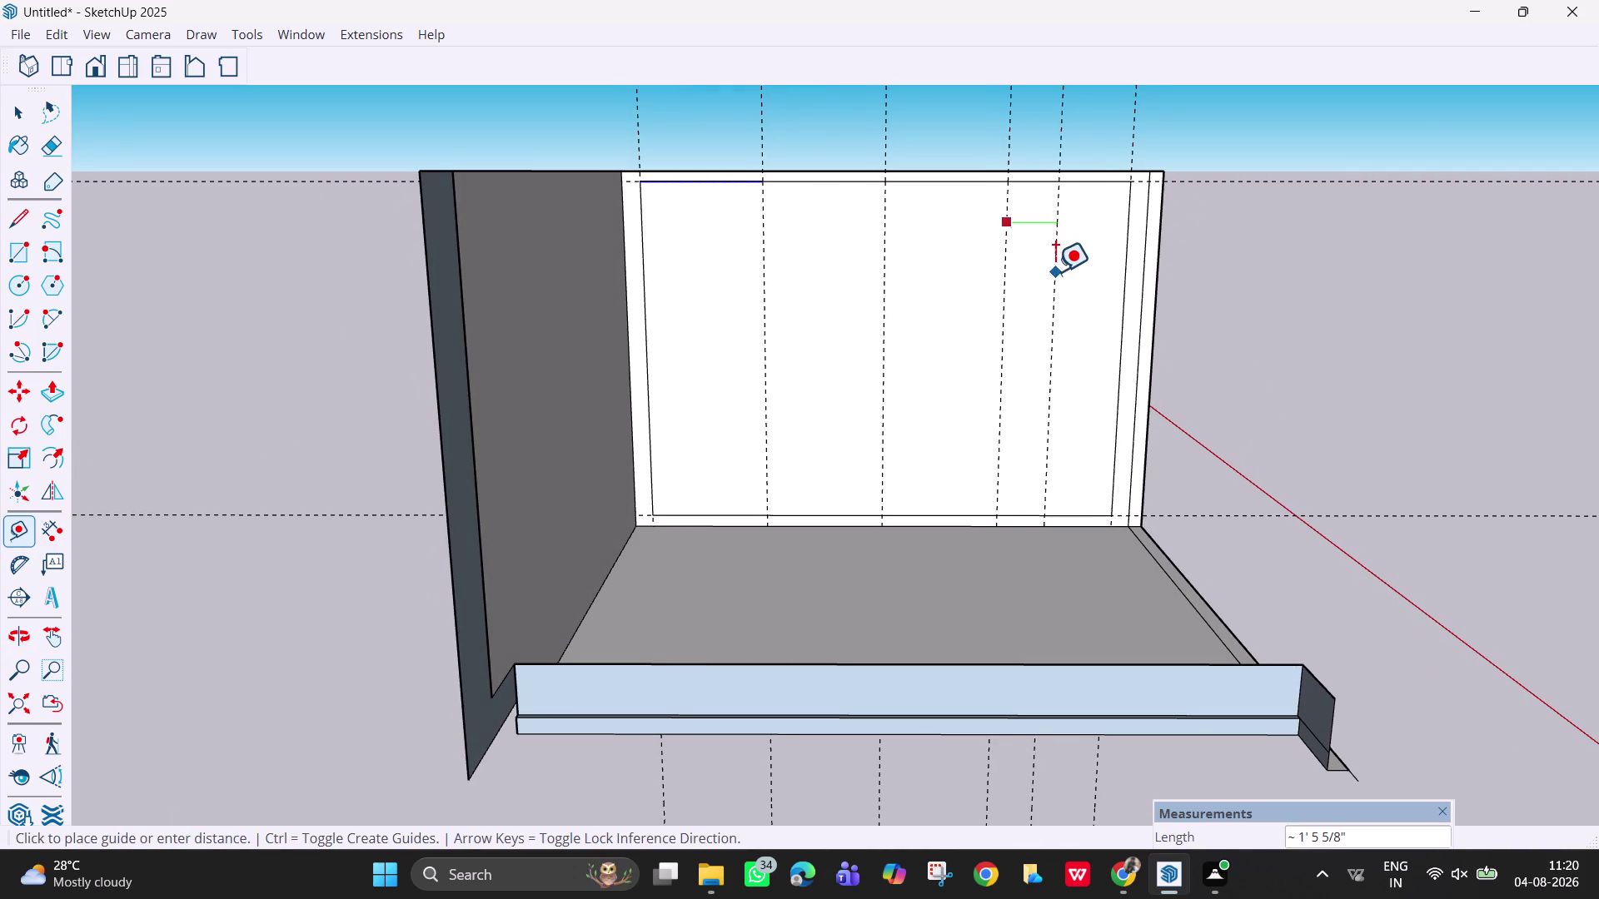
key(space)
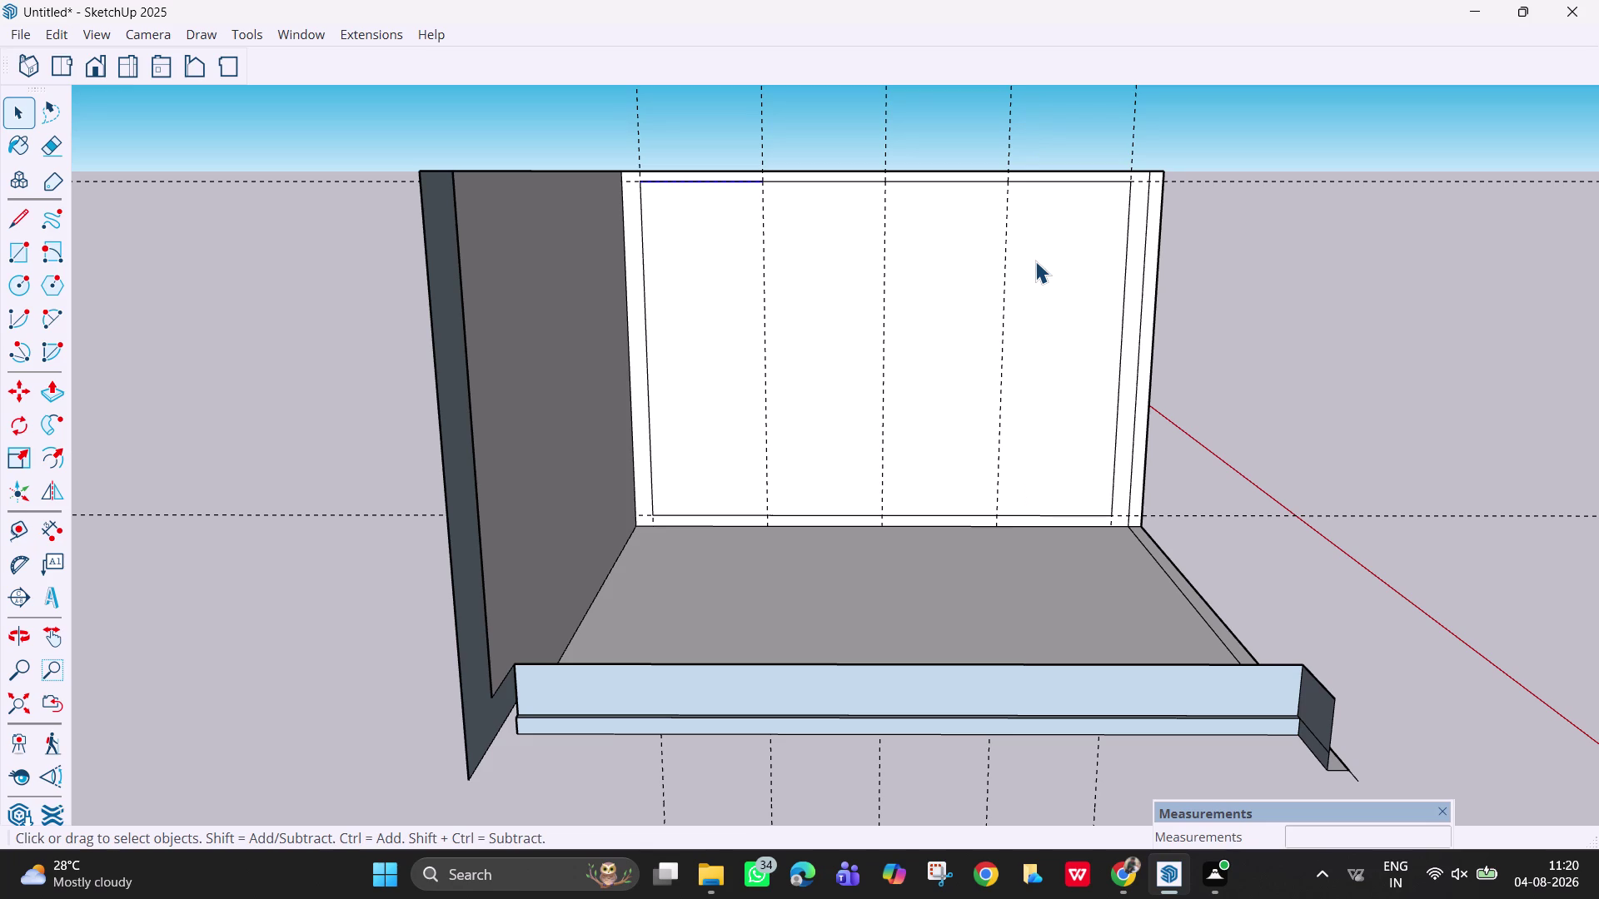
scroll(down, 3)
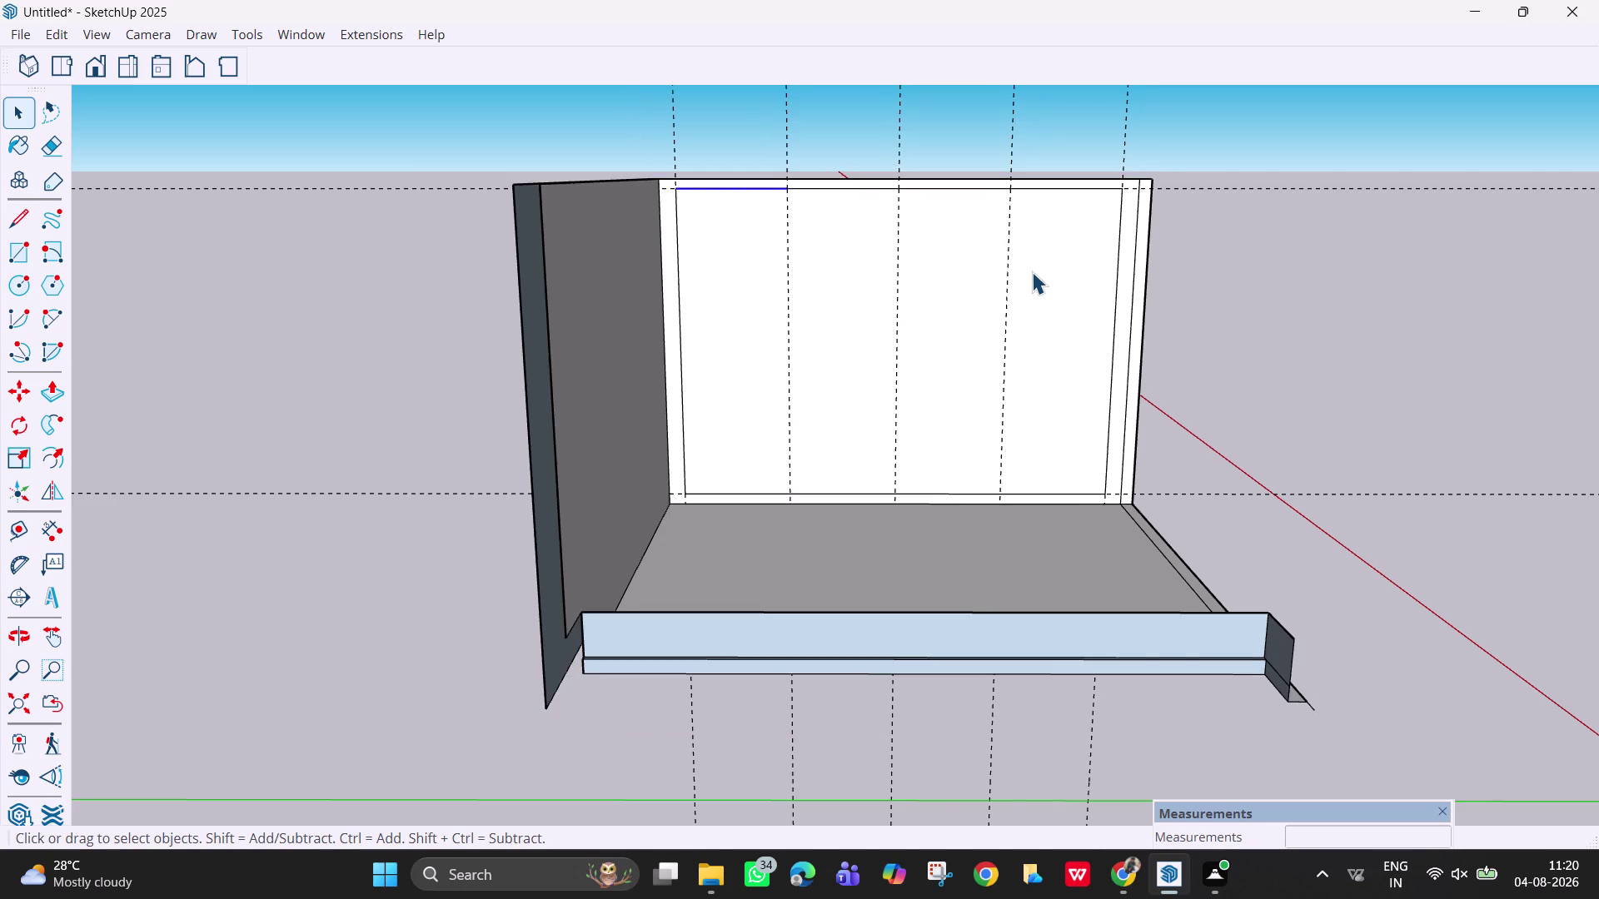
middle_drag(1031, 273, 846, 349)
key(Escape)
scroll(up, 3)
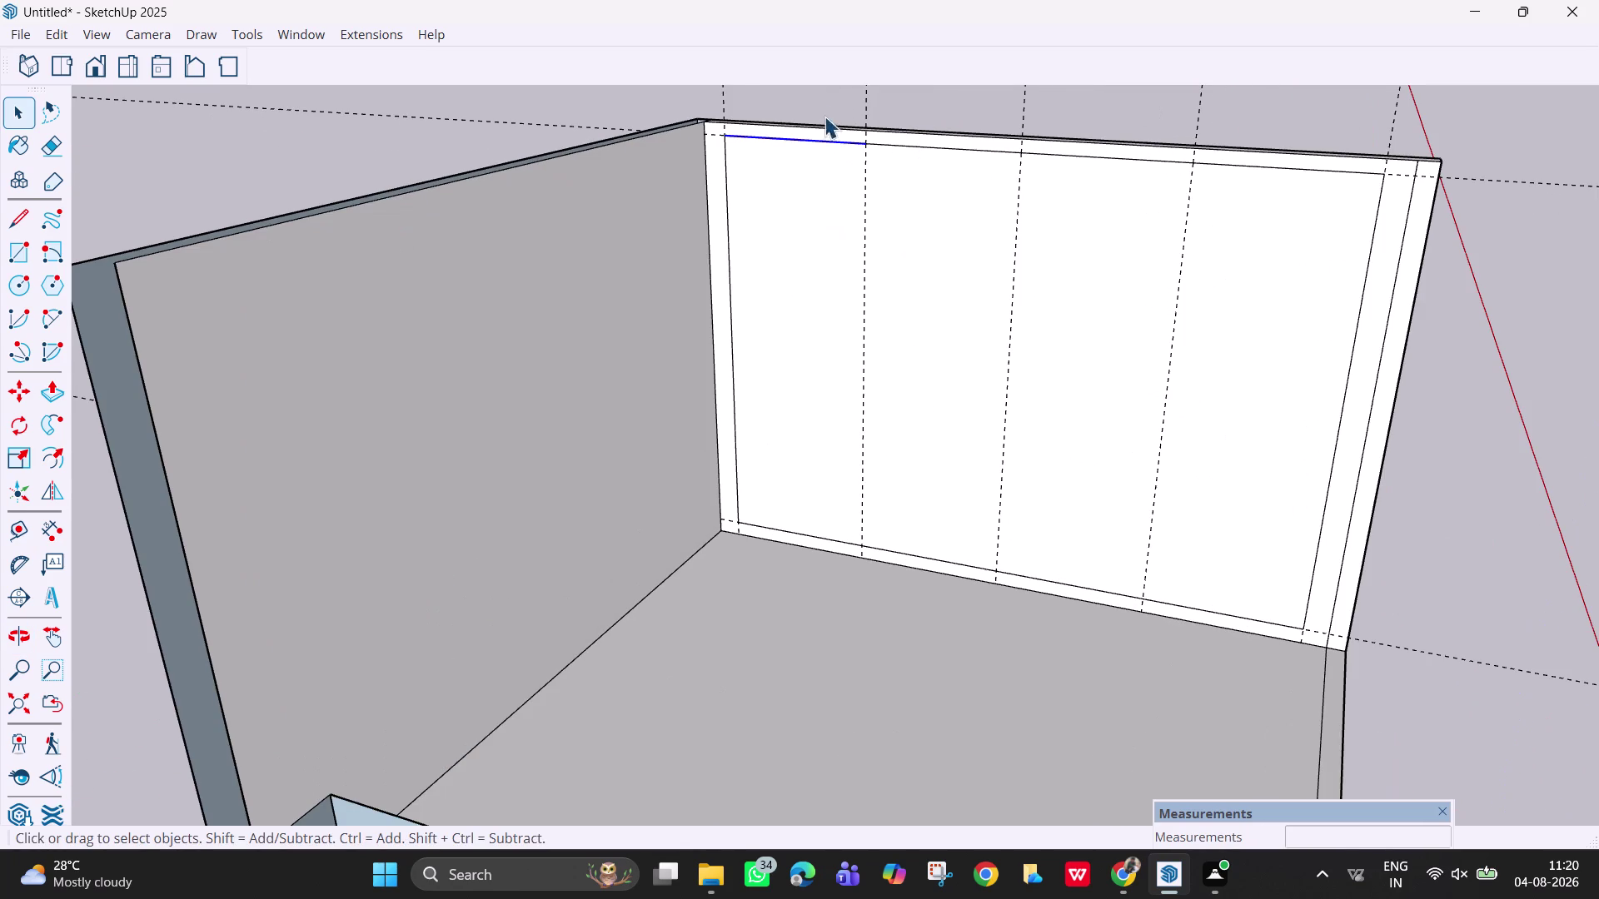
Draw top-to-bottom lines along the three guides, splitting the panel into four faces.
click(840, 106)
middle_drag(879, 471, 1029, 426)
text(l)
key(space)
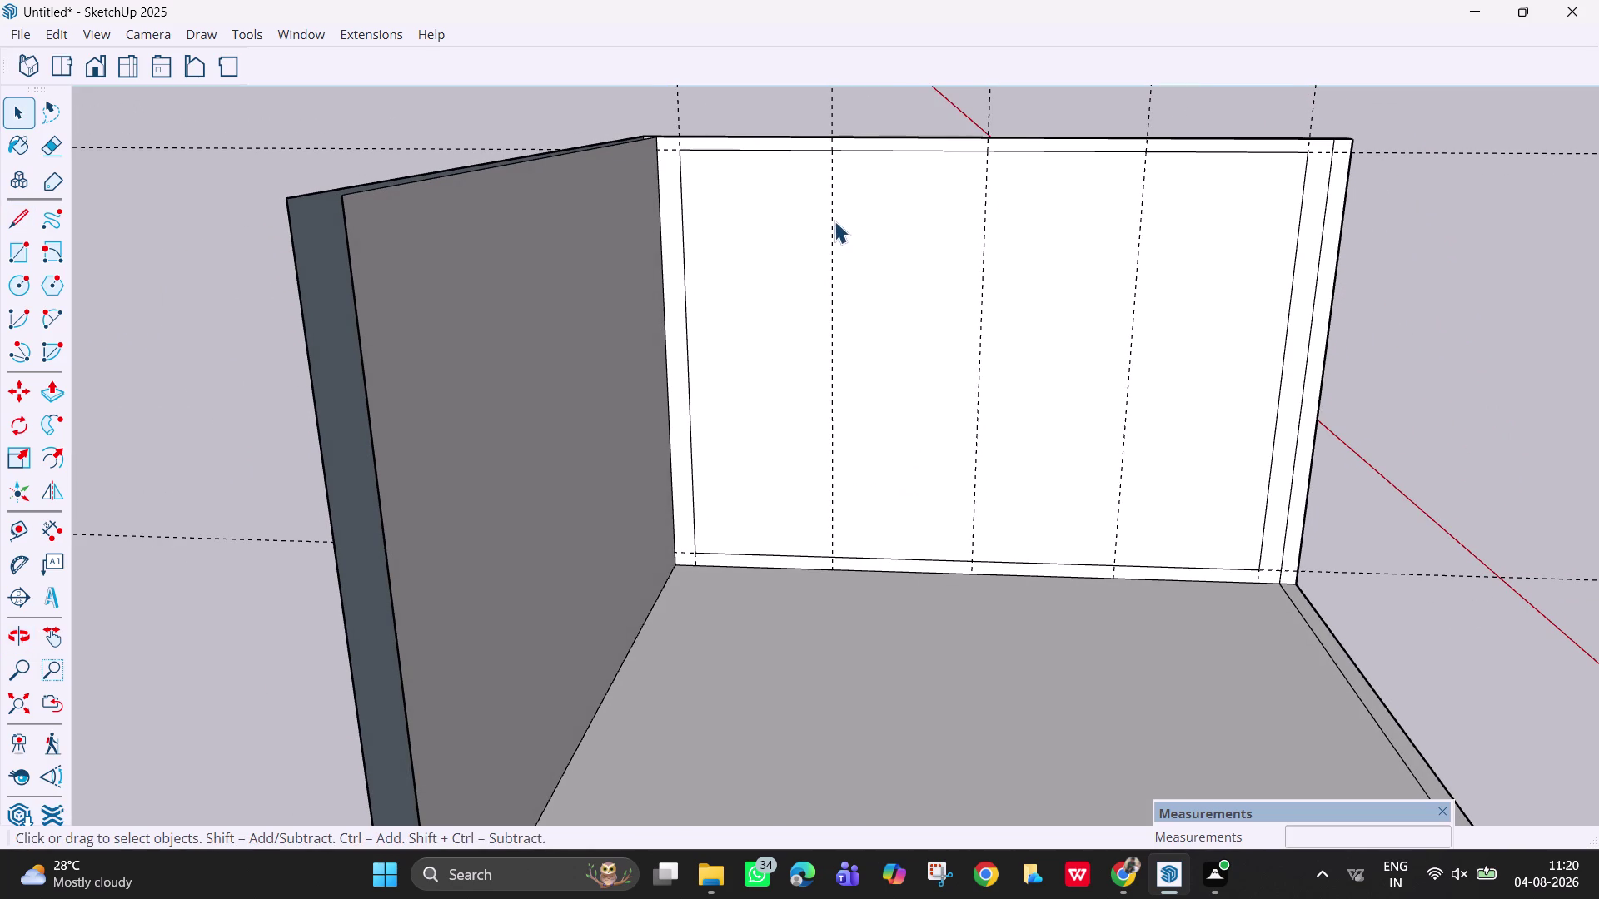
key(l)
click(829, 152)
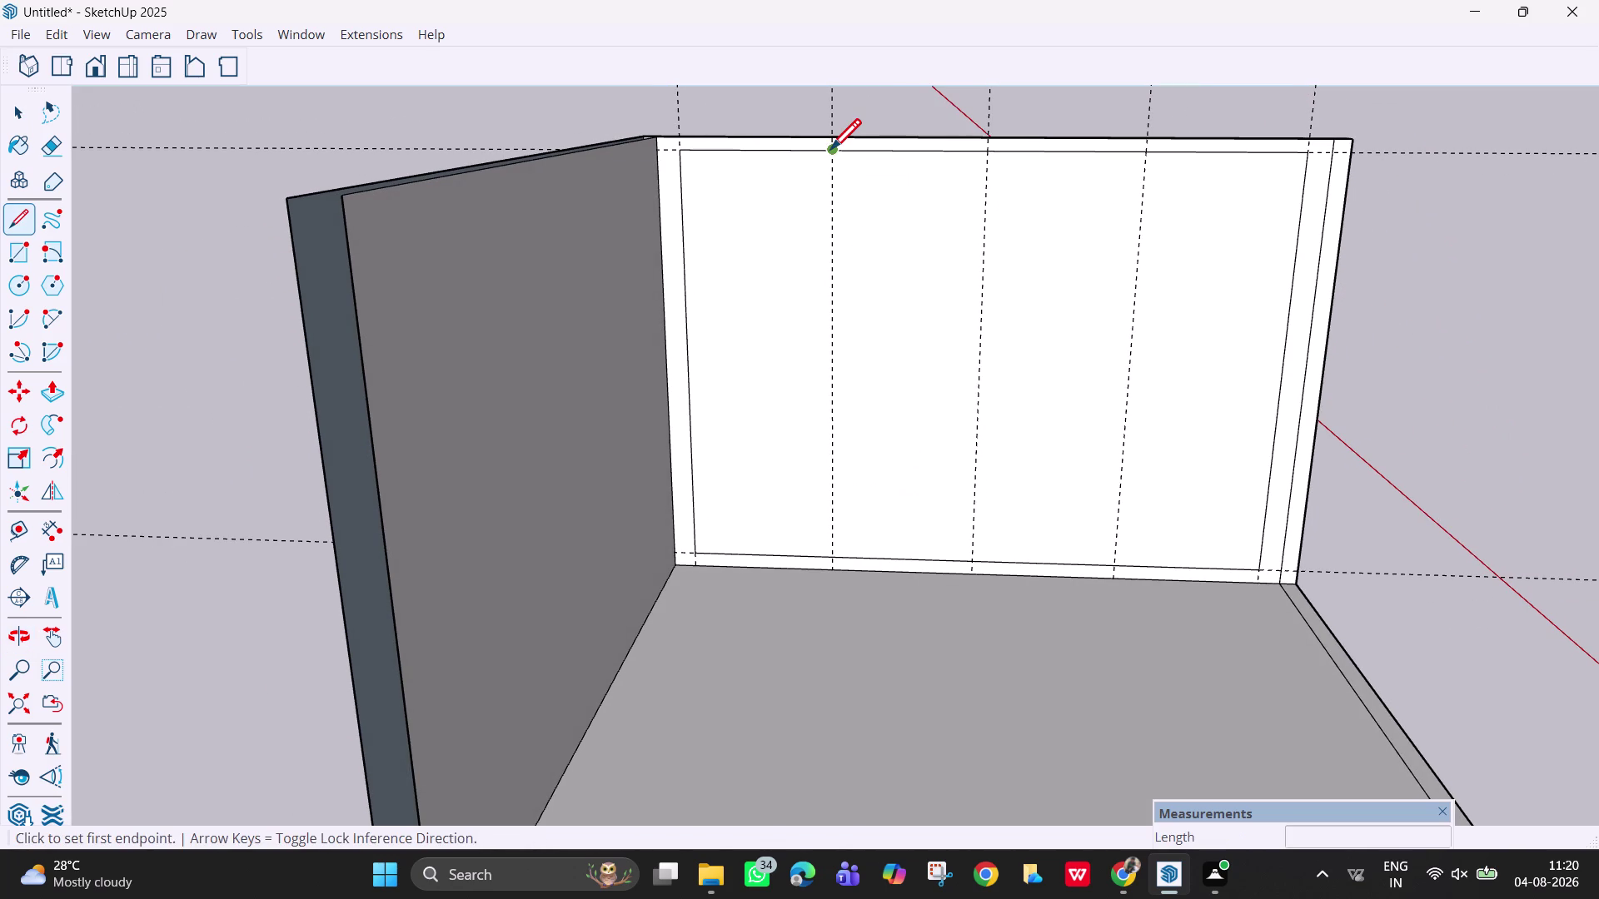
click(840, 559)
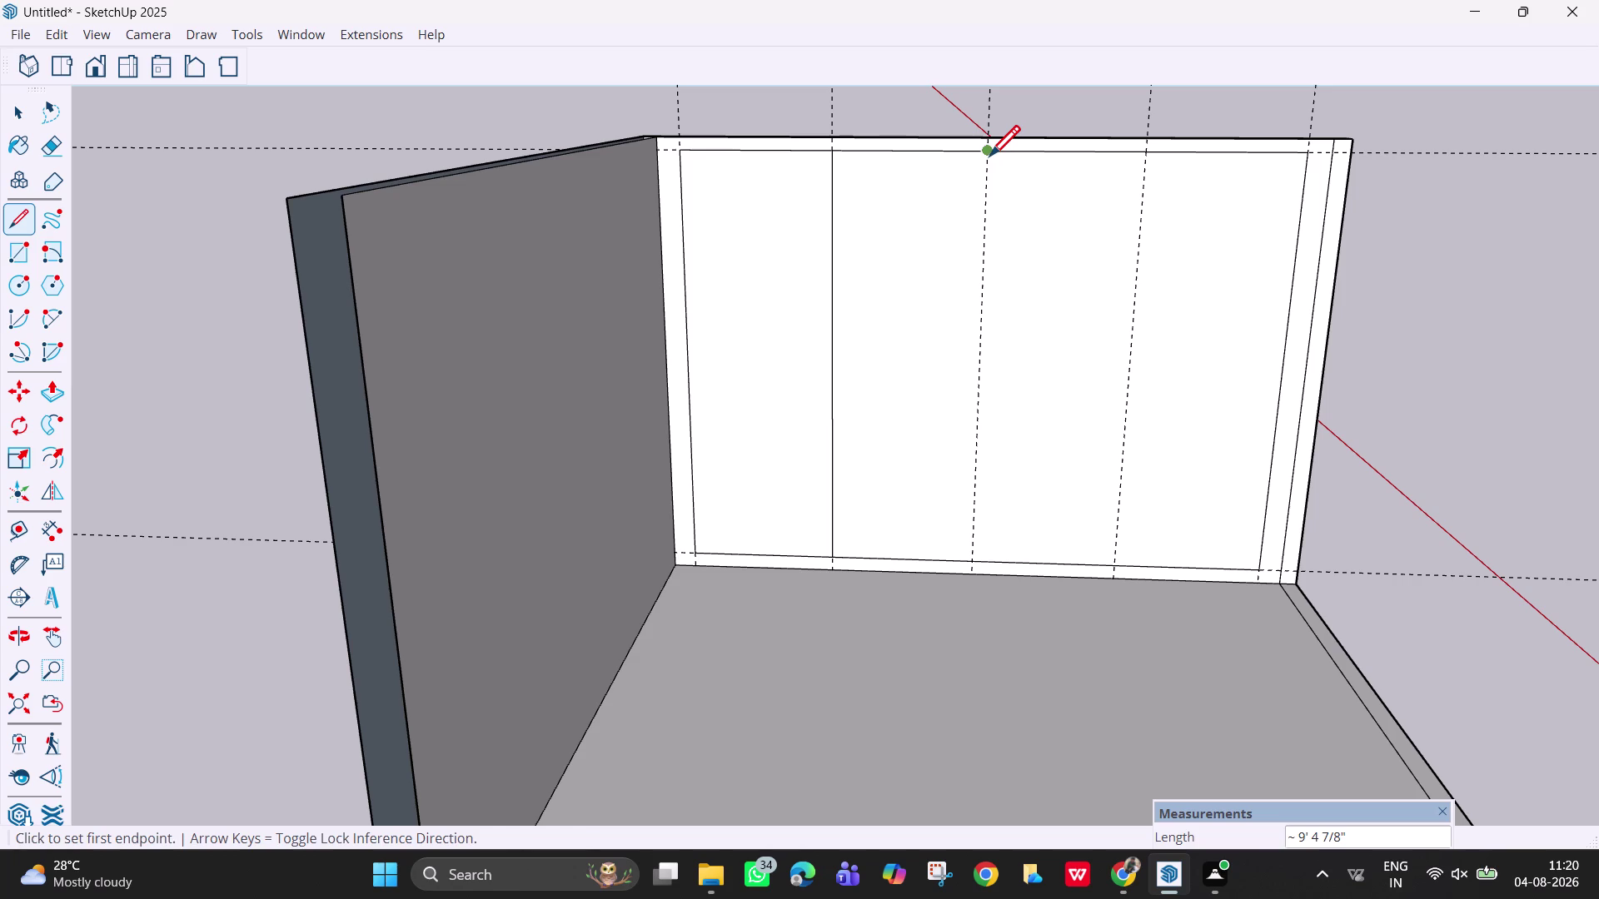
click(988, 159)
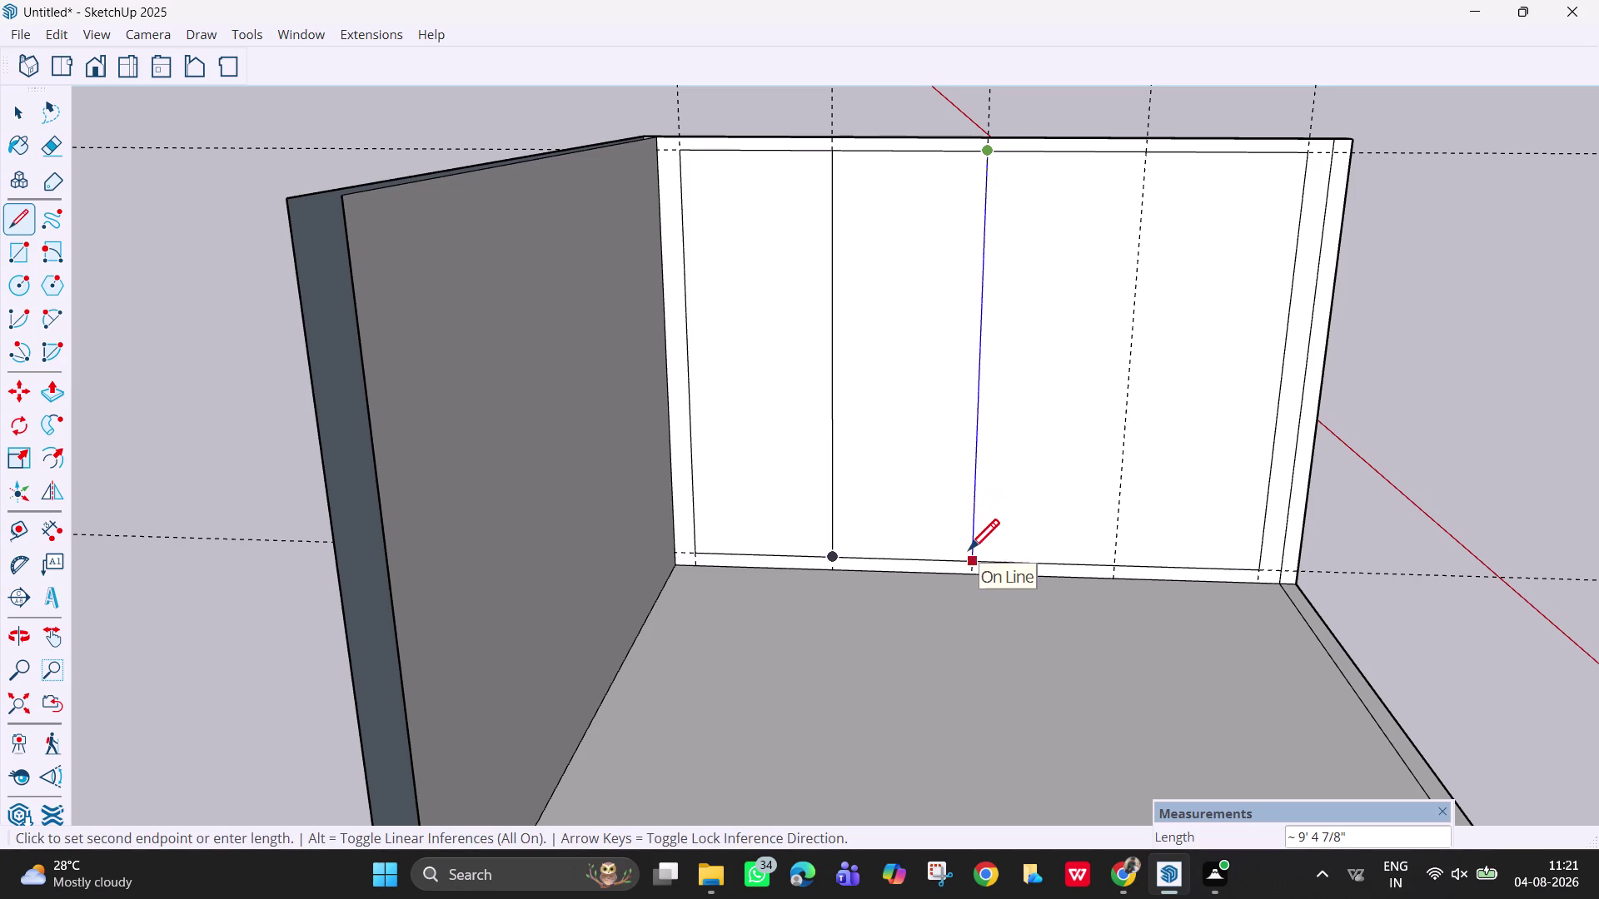
click(972, 561)
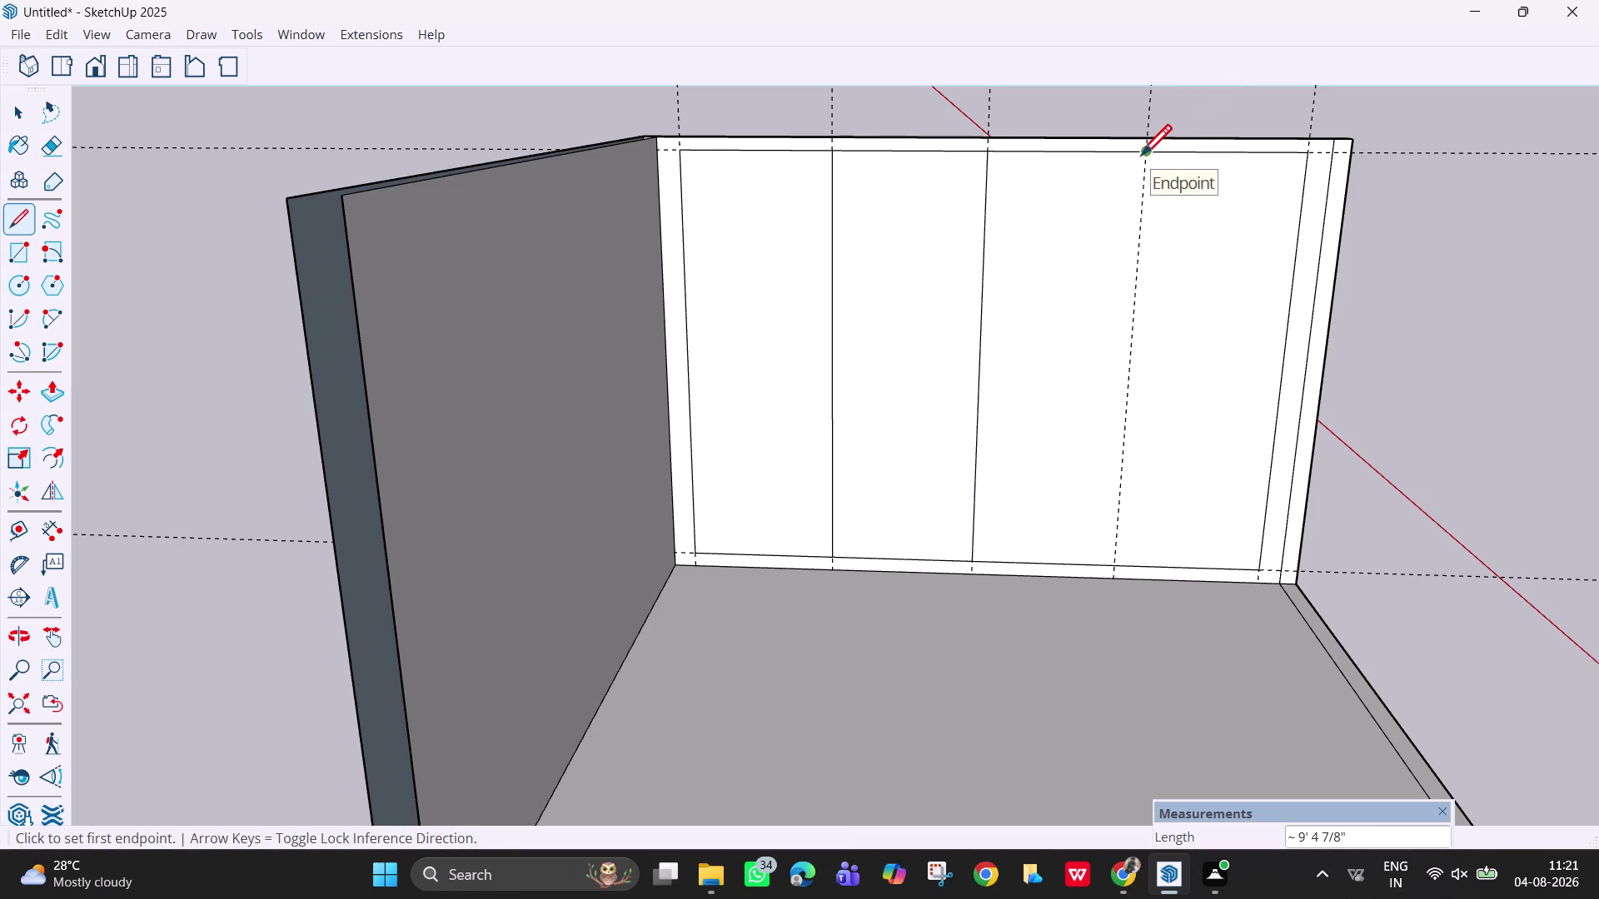
click(1143, 152)
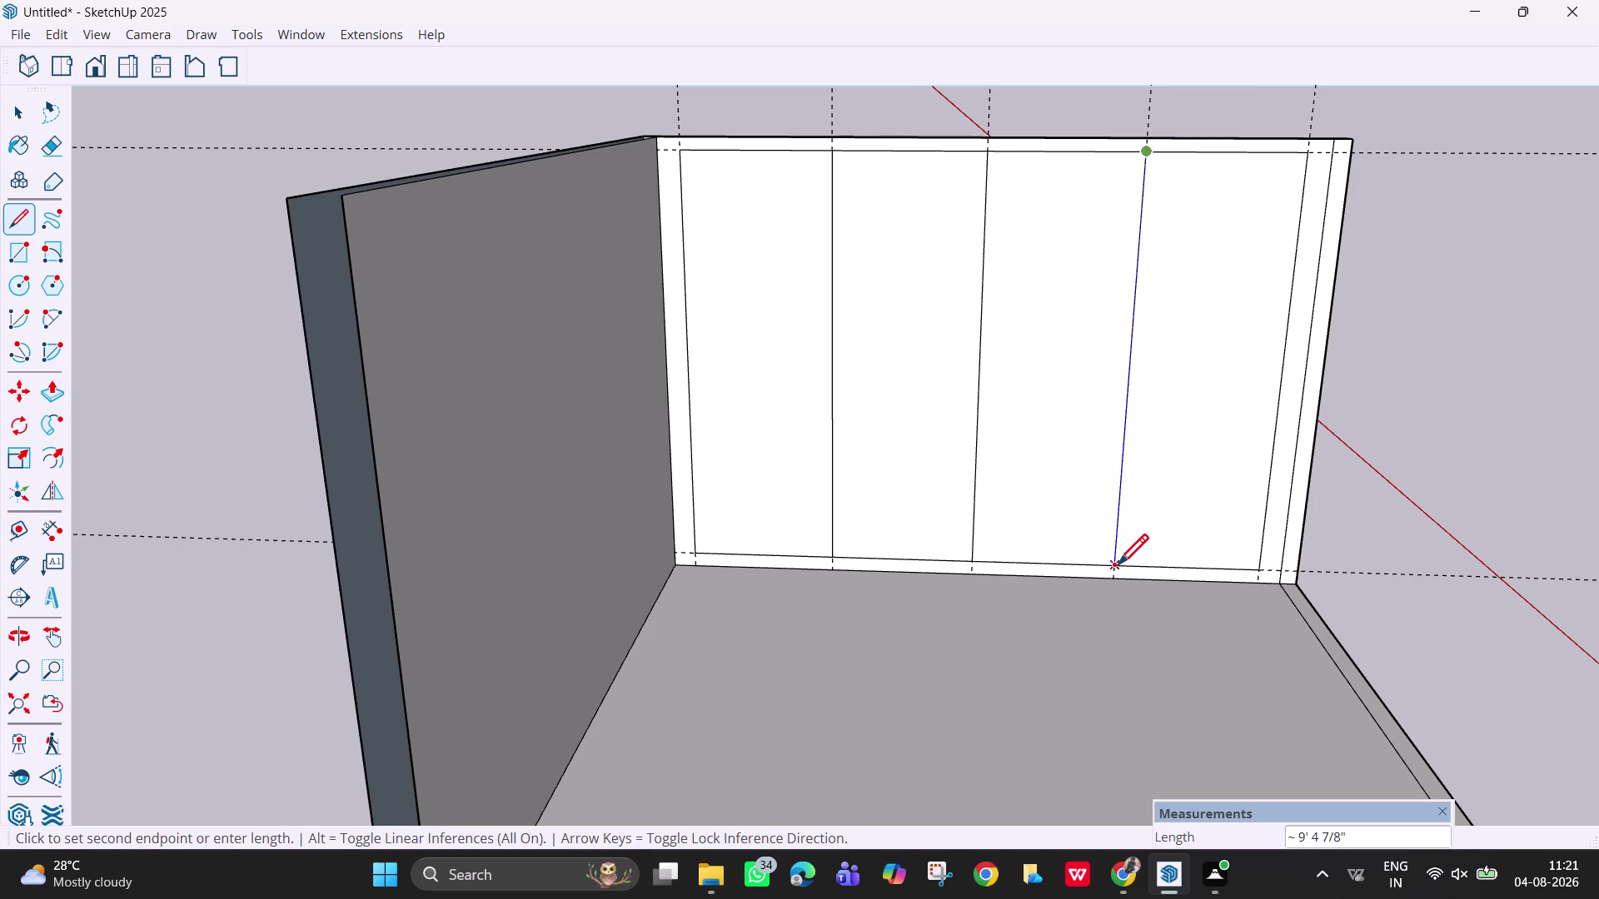
click(1117, 568)
key(space)
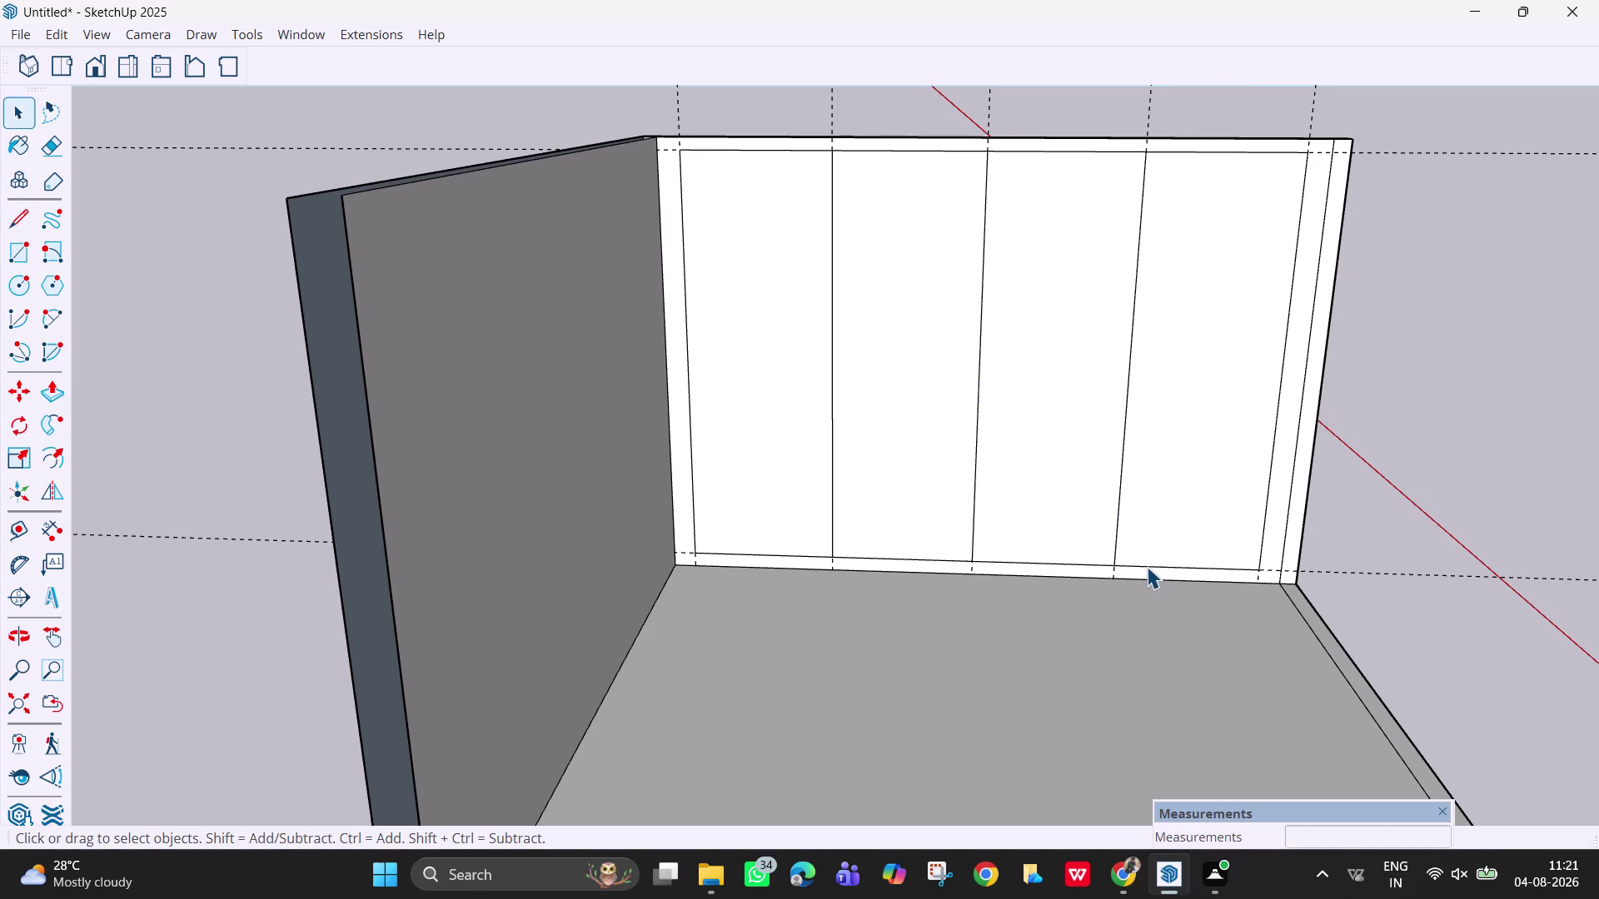
Select a panel section and the bottom edges of the columns.
click(1146, 565)
click(1100, 562)
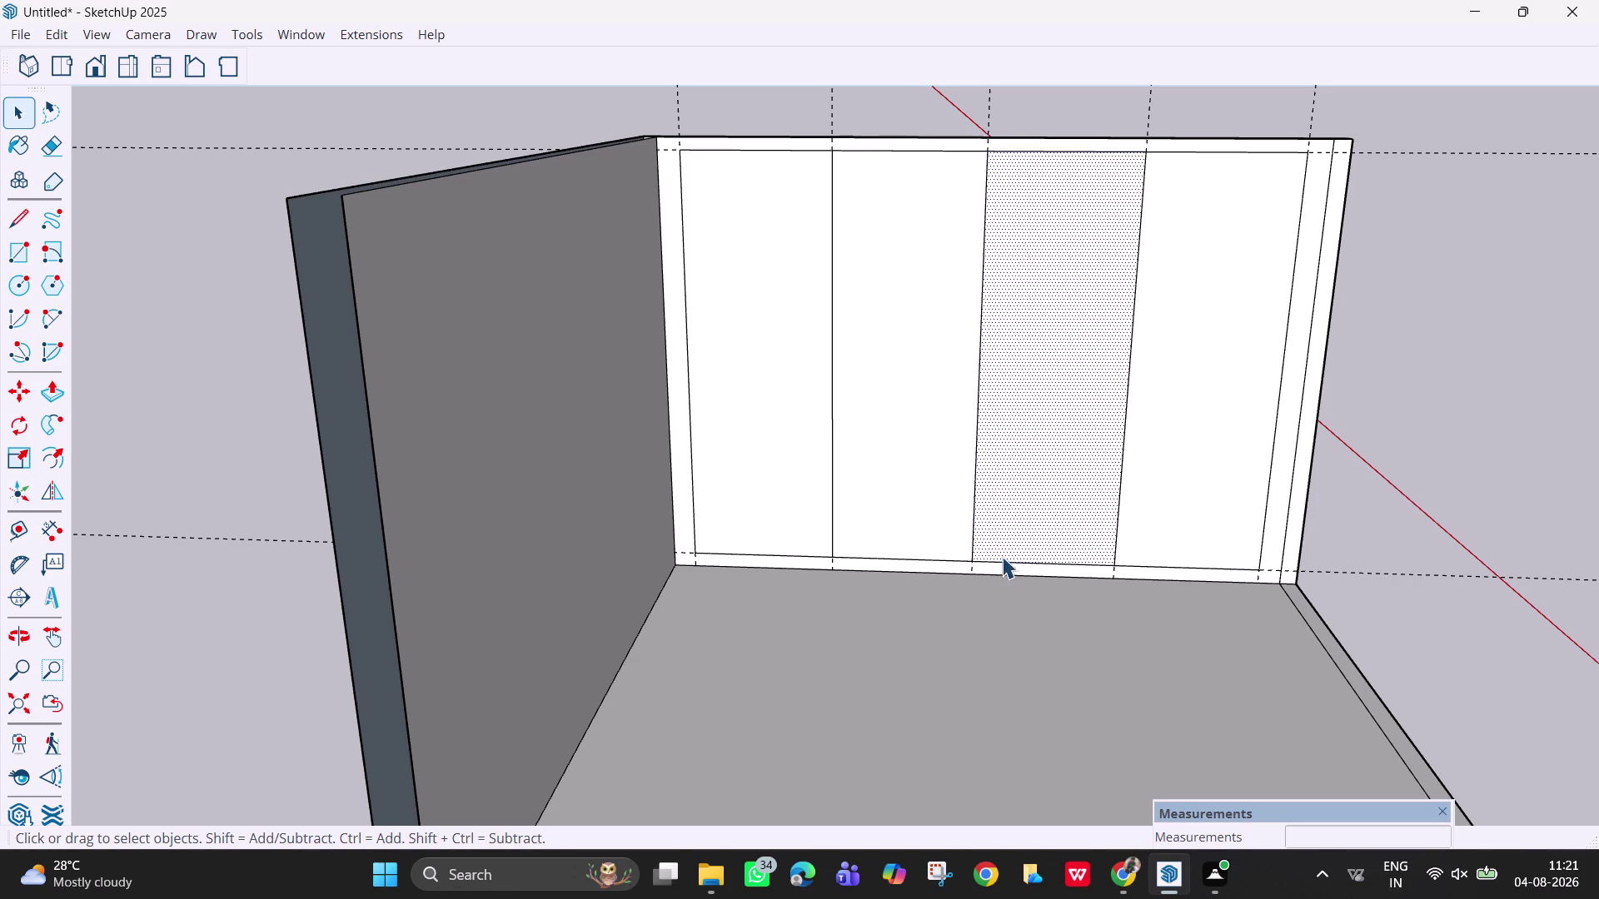
click(978, 560)
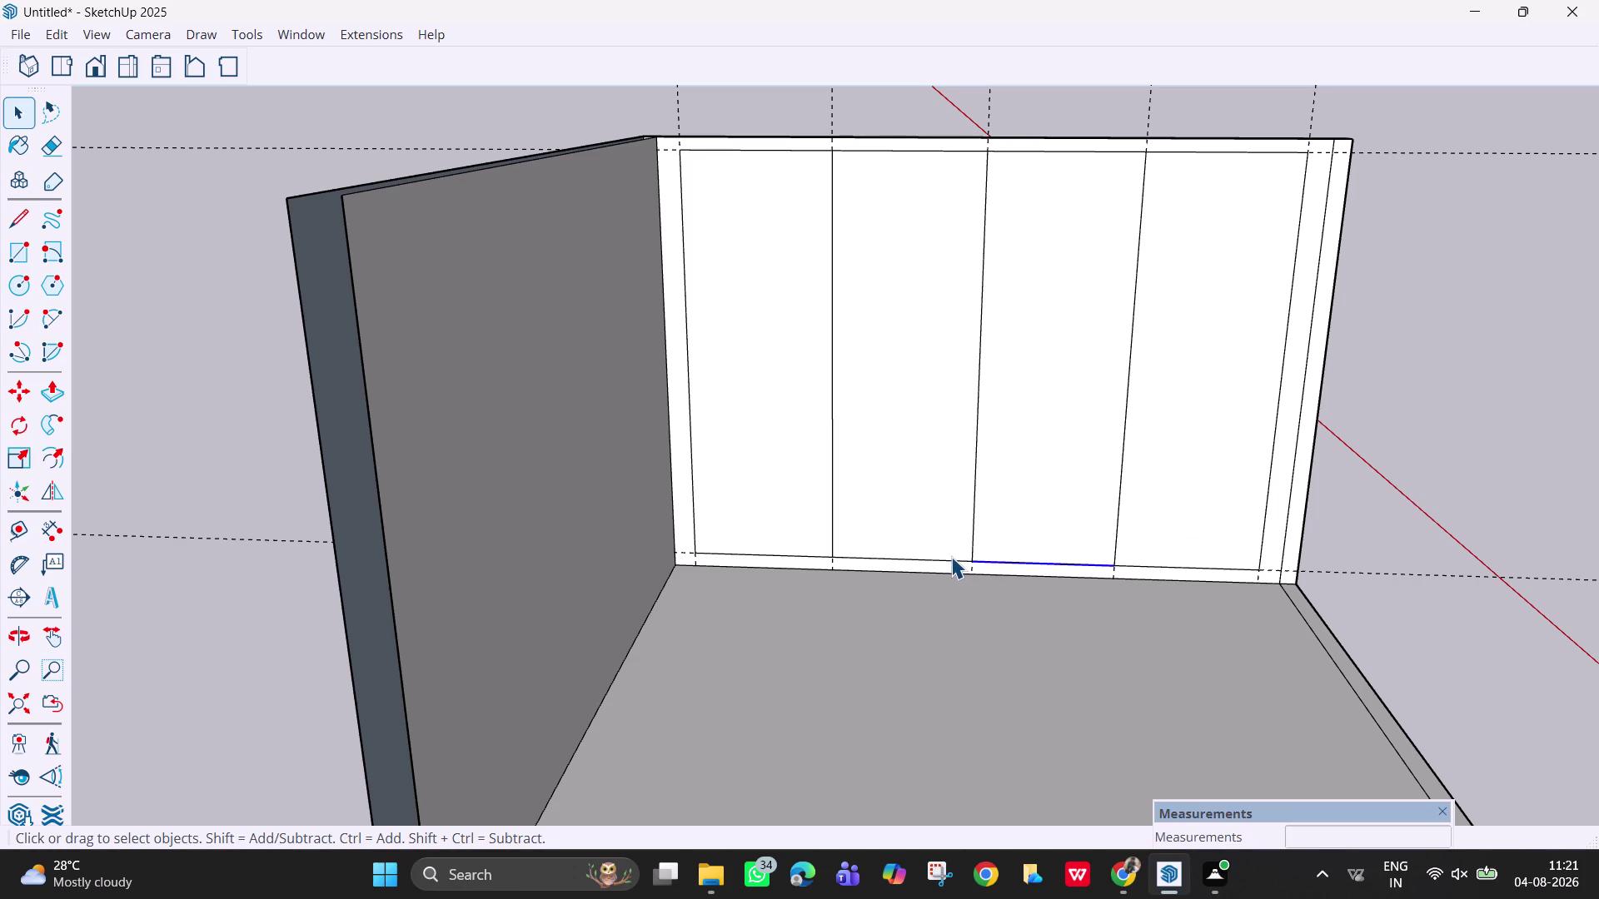
click(951, 557)
click(956, 559)
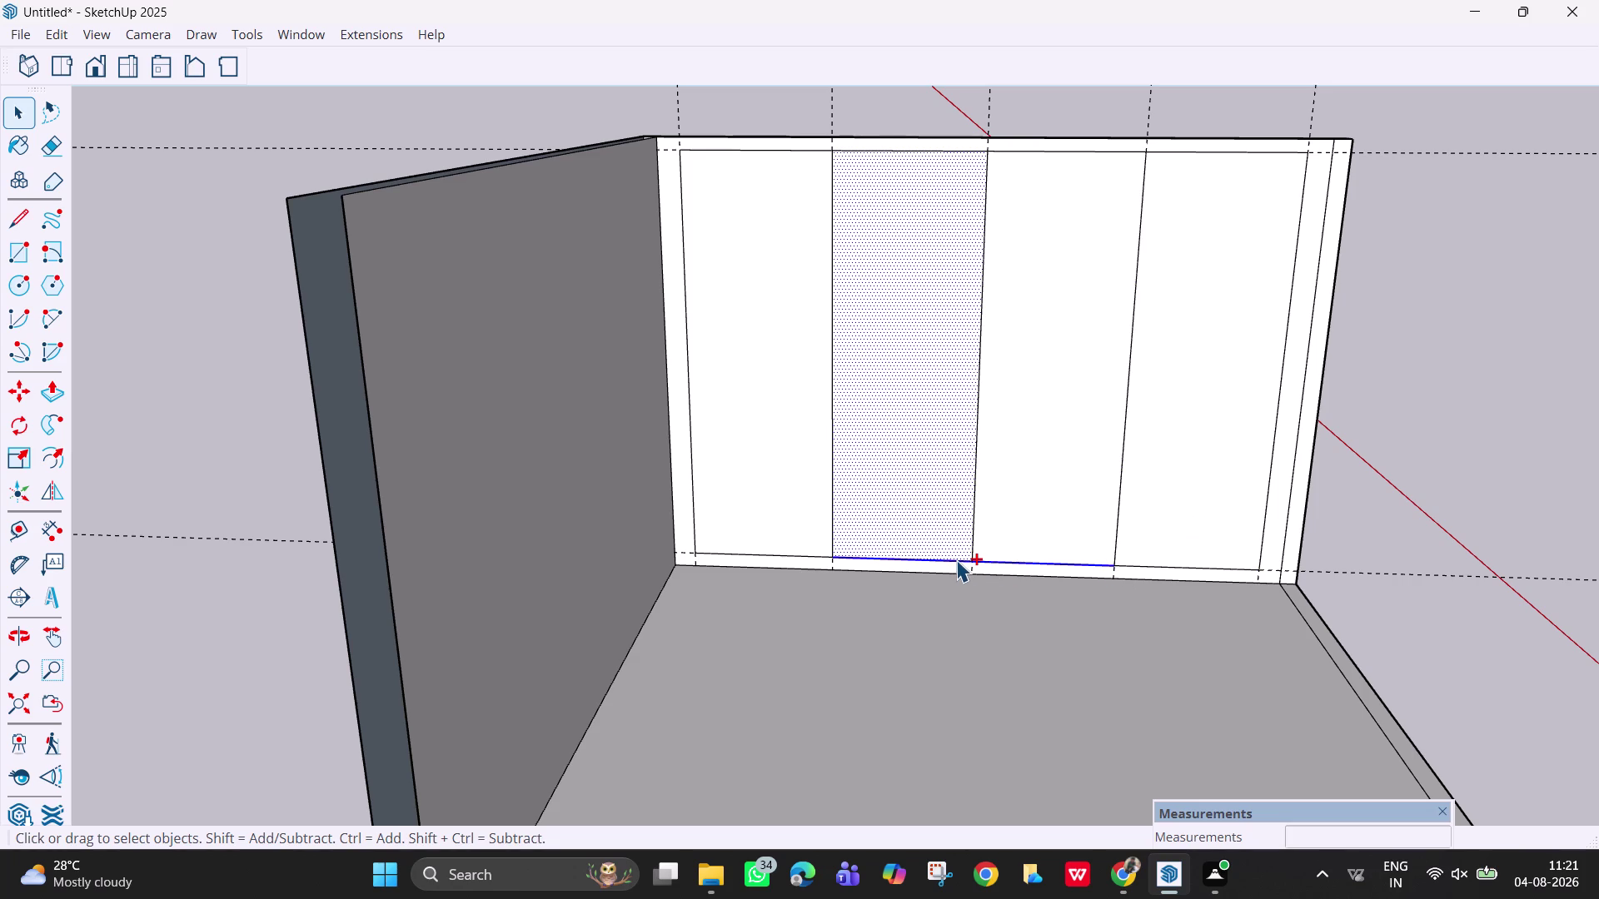
click(1130, 565)
click(790, 554)
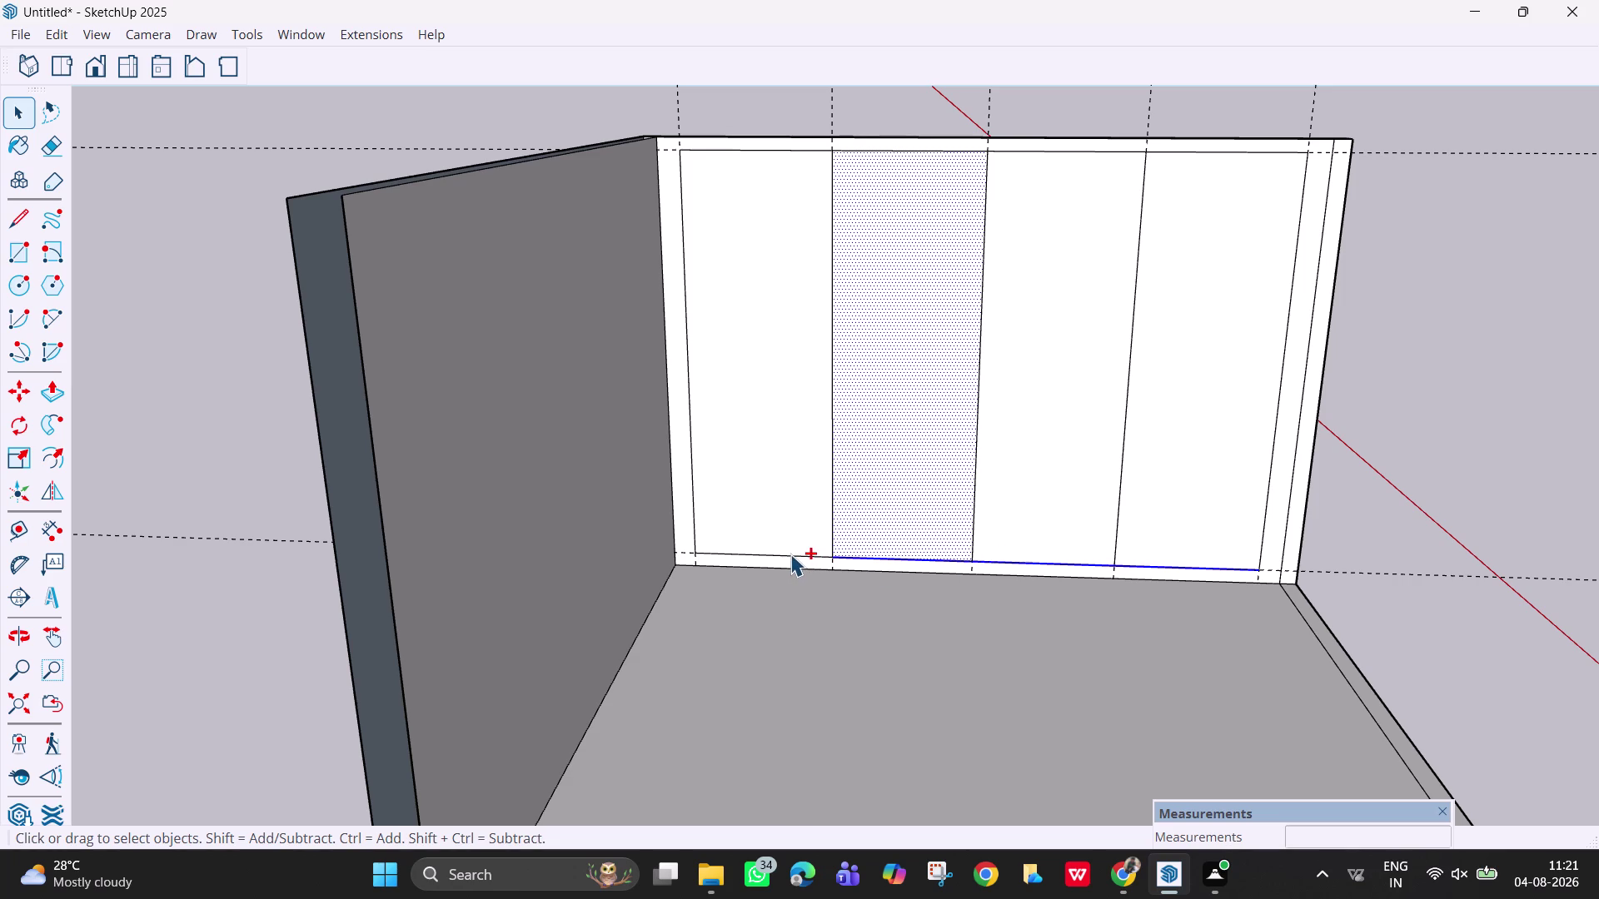
Select all four bottom edge segments of the panel.
click(796, 556)
click(1486, 370)
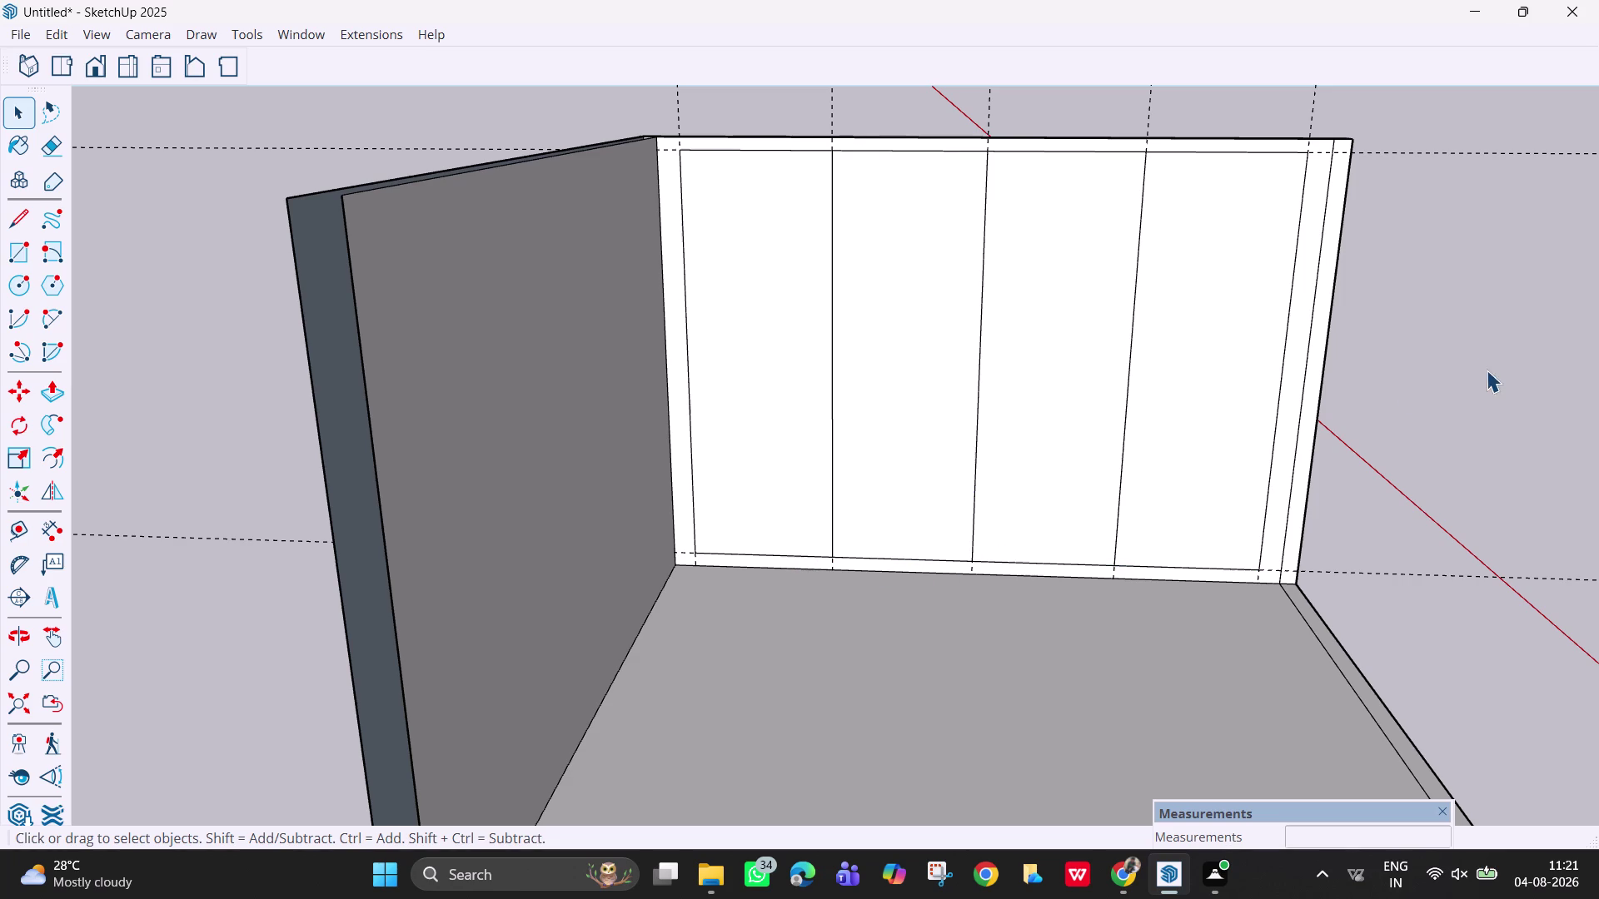
click(807, 554)
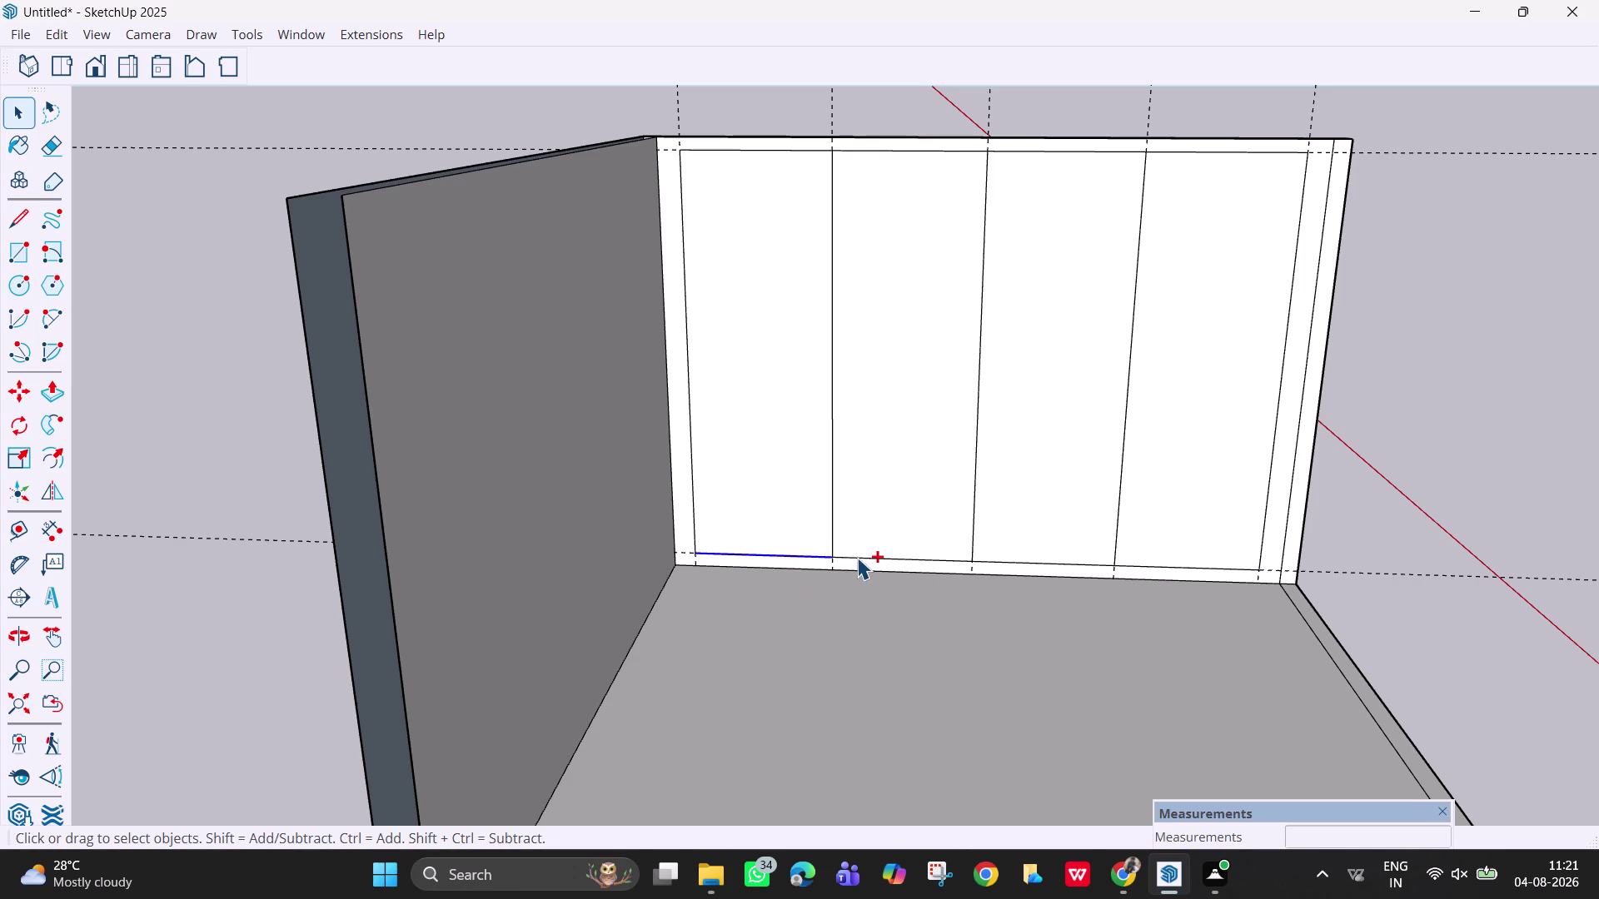
click(859, 557)
click(997, 562)
click(1155, 566)
Copy the selected bottom edges 6 mm upward with Move.
key(m)
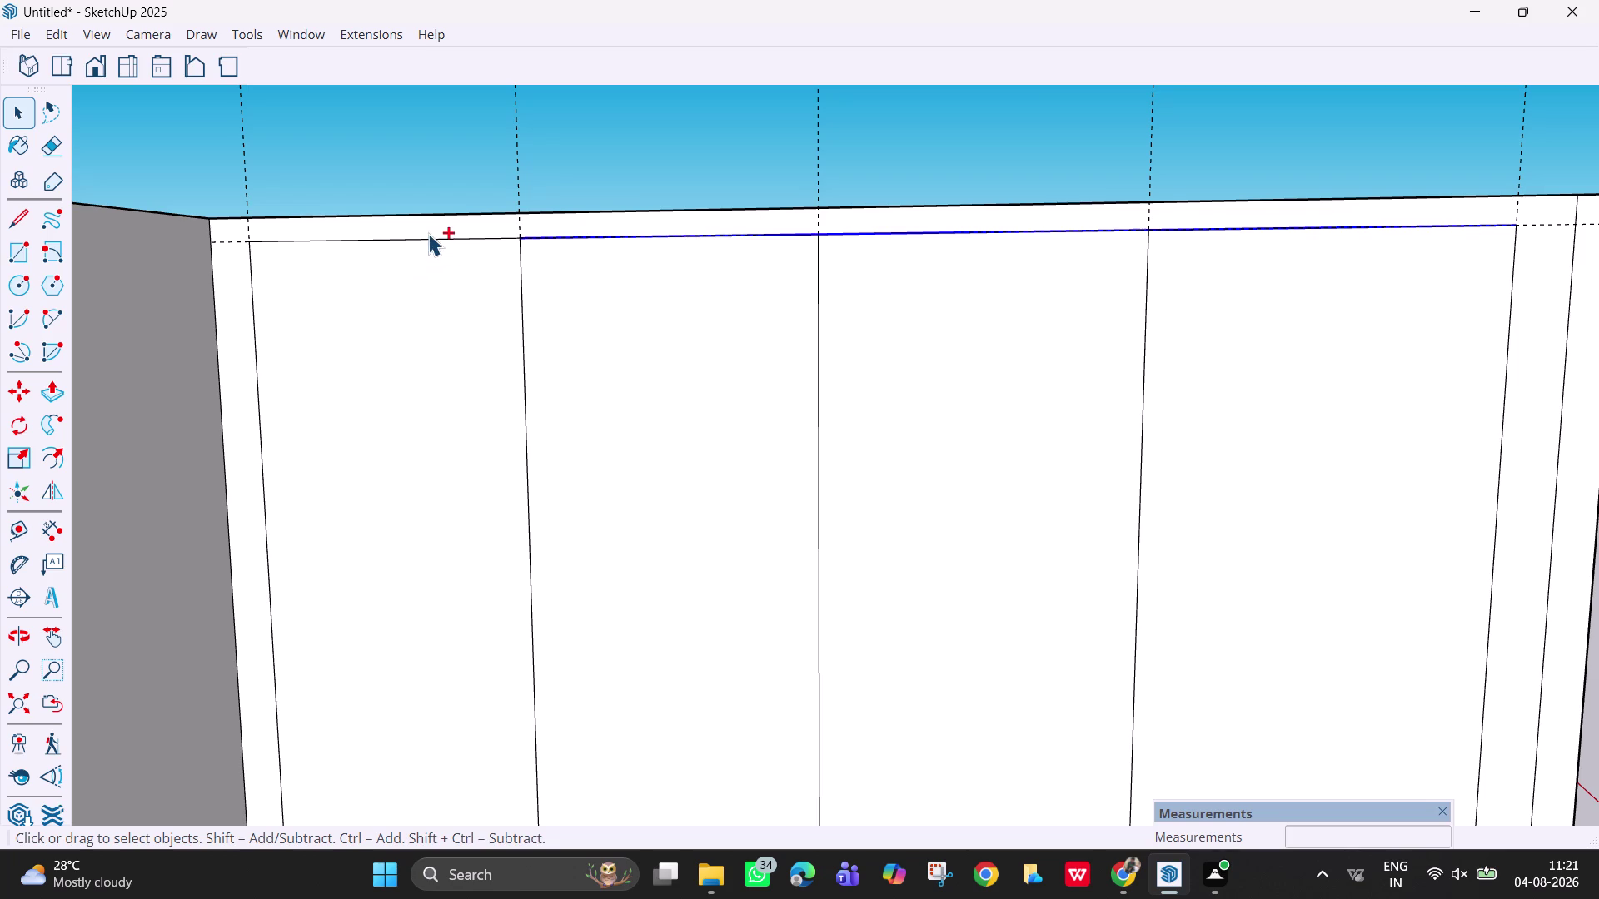
Select all four top edge segments of the panel.
click(439, 238)
Copy the selected top edges 6 mm downward and return to Select.
key(m)
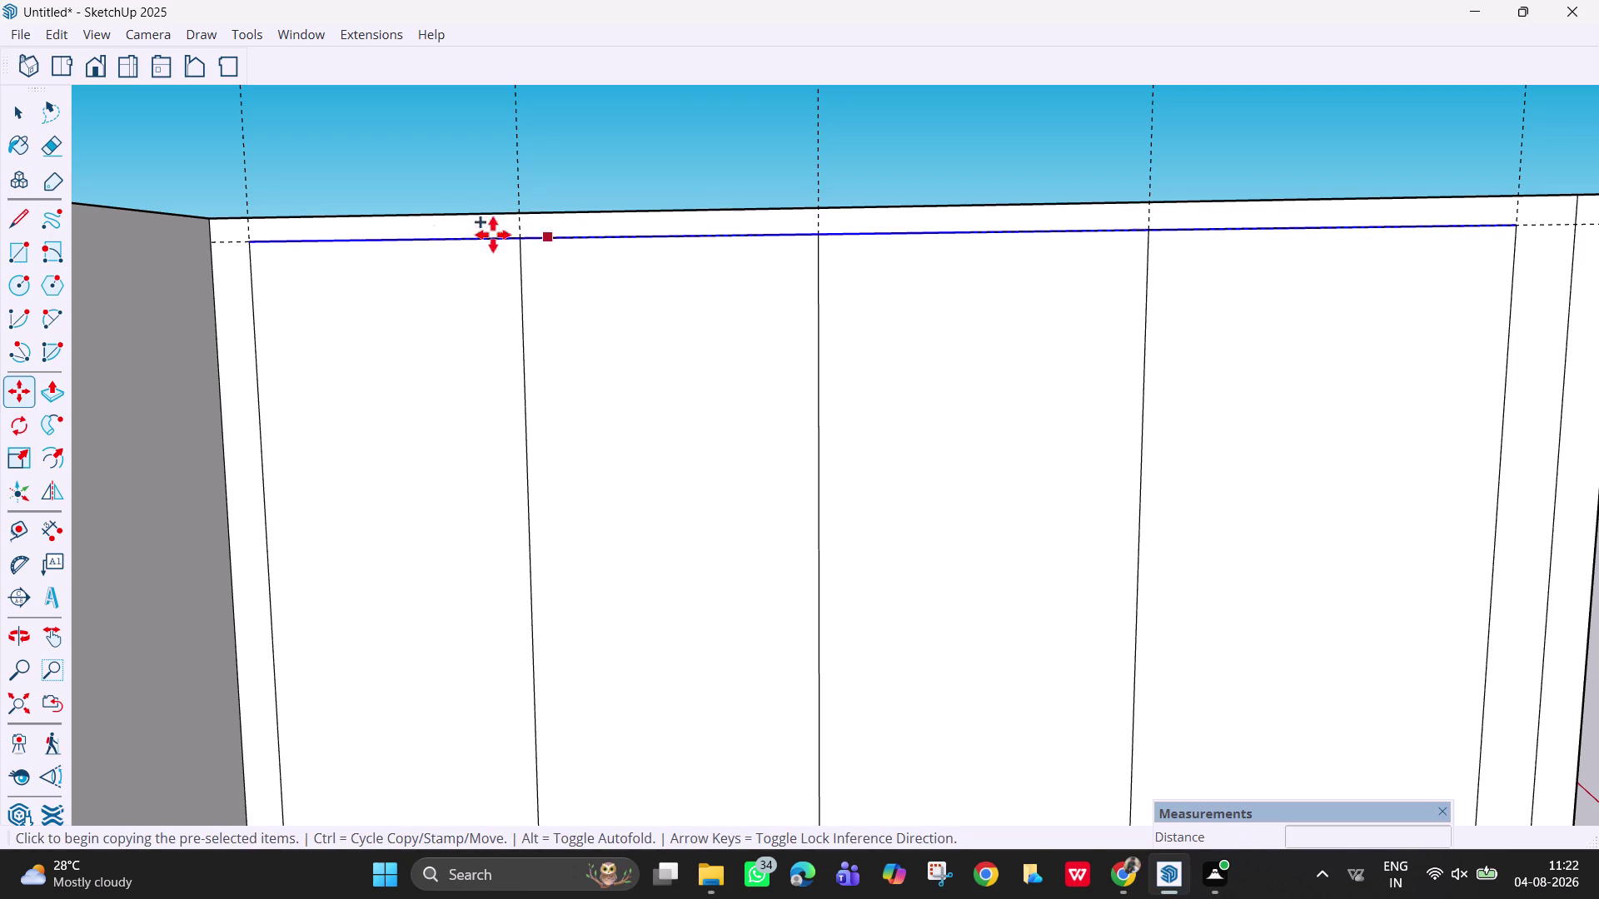
click(247, 243)
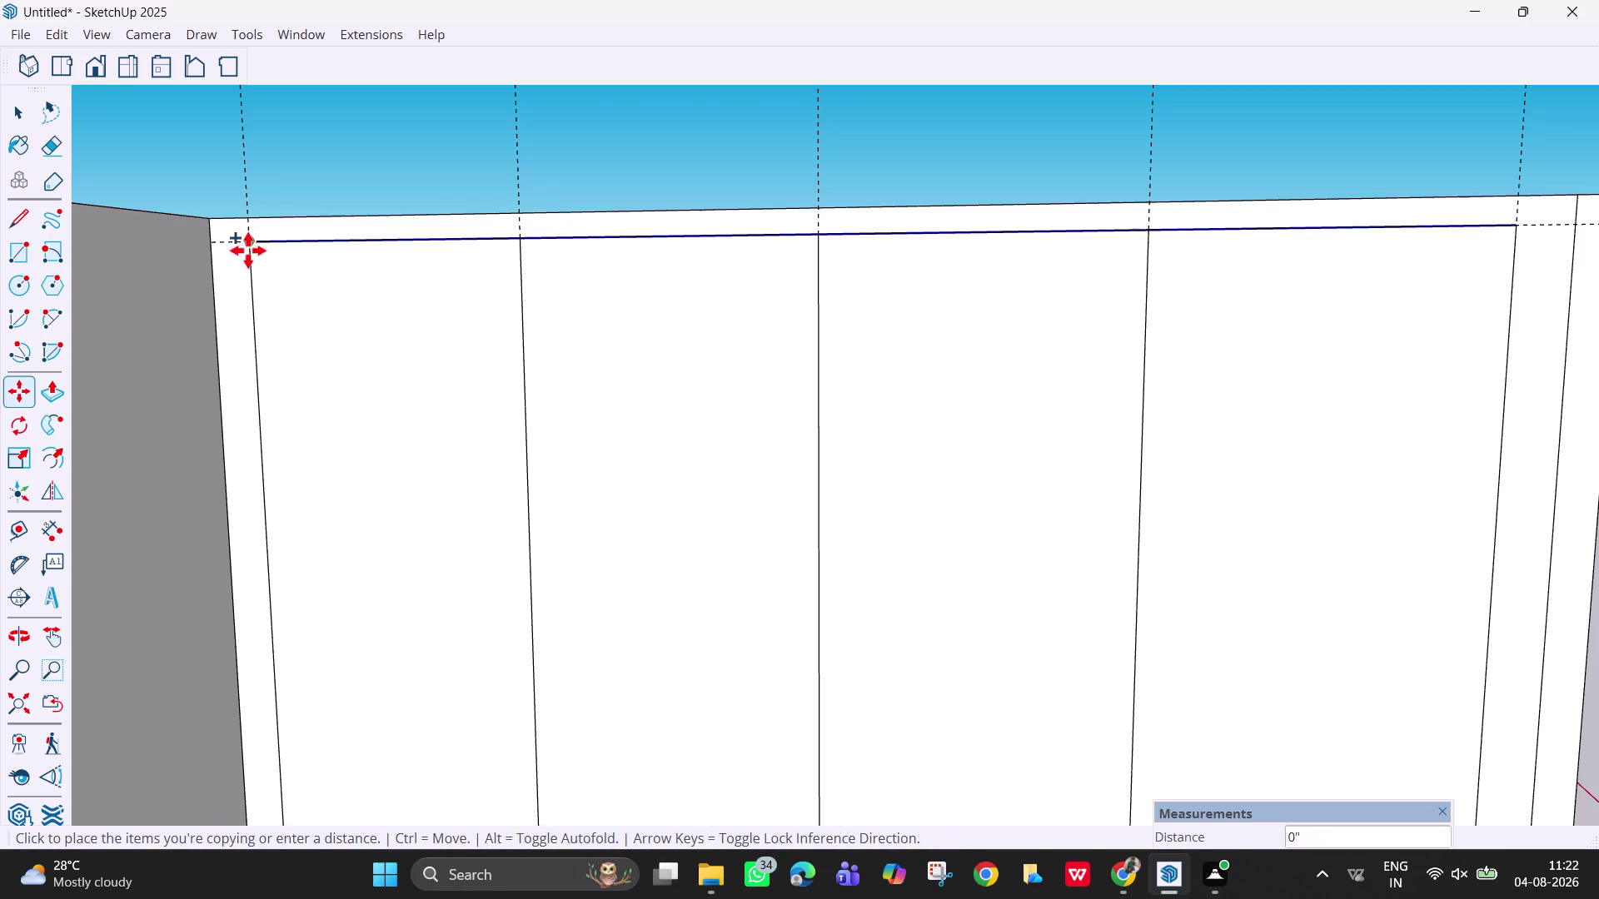
text(6m)
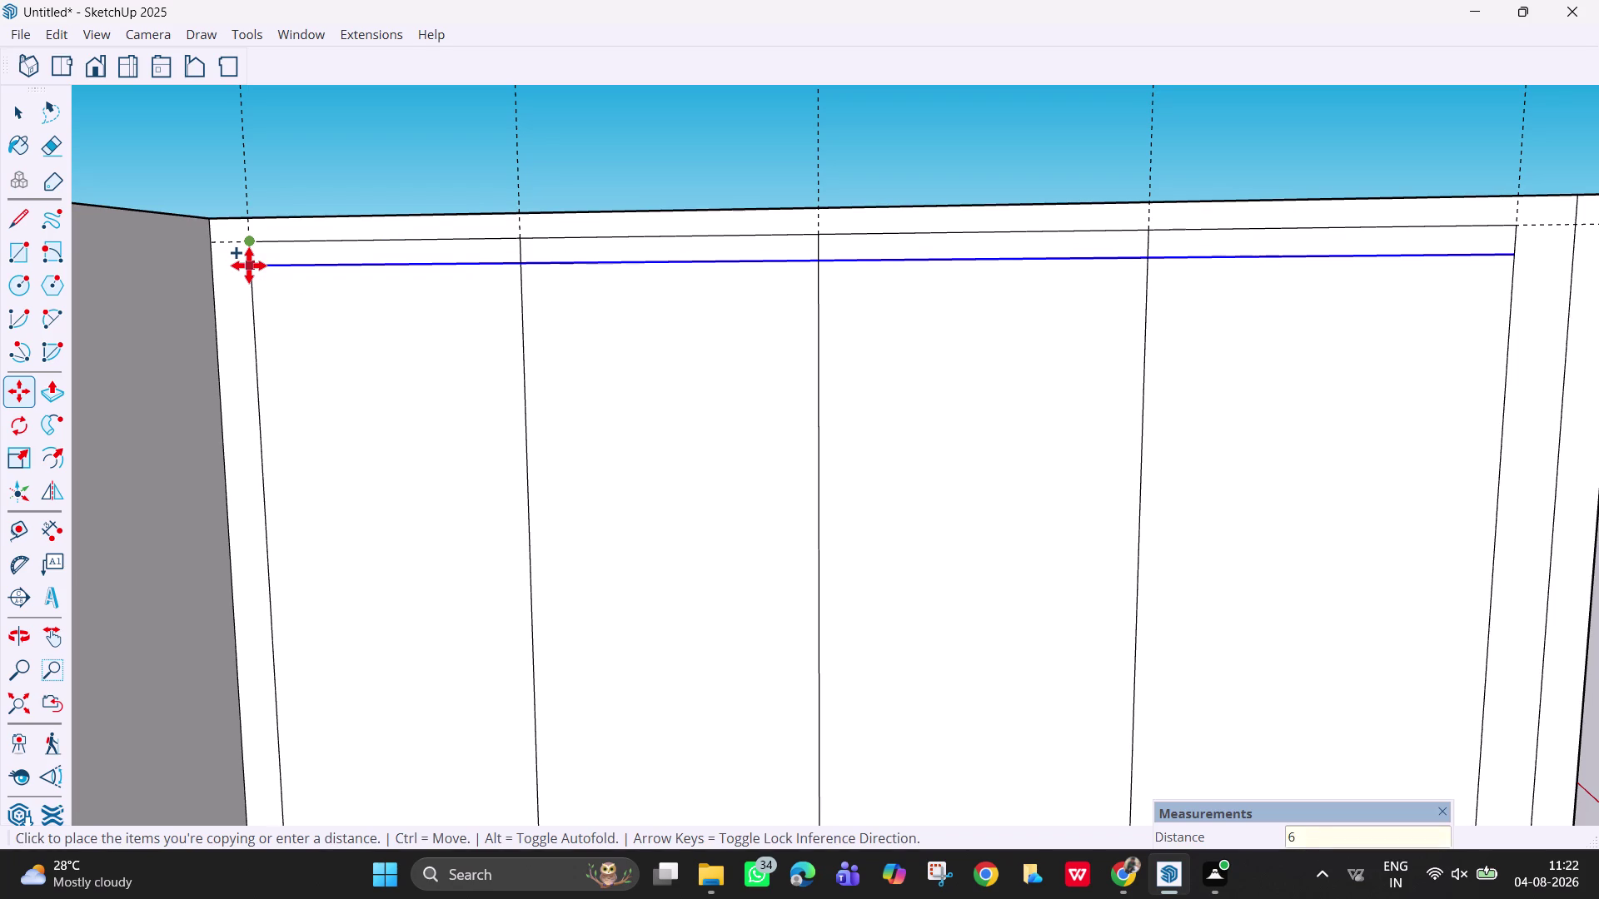
text(mm)
key(BackSpace)
key(Return)
key(Escape)
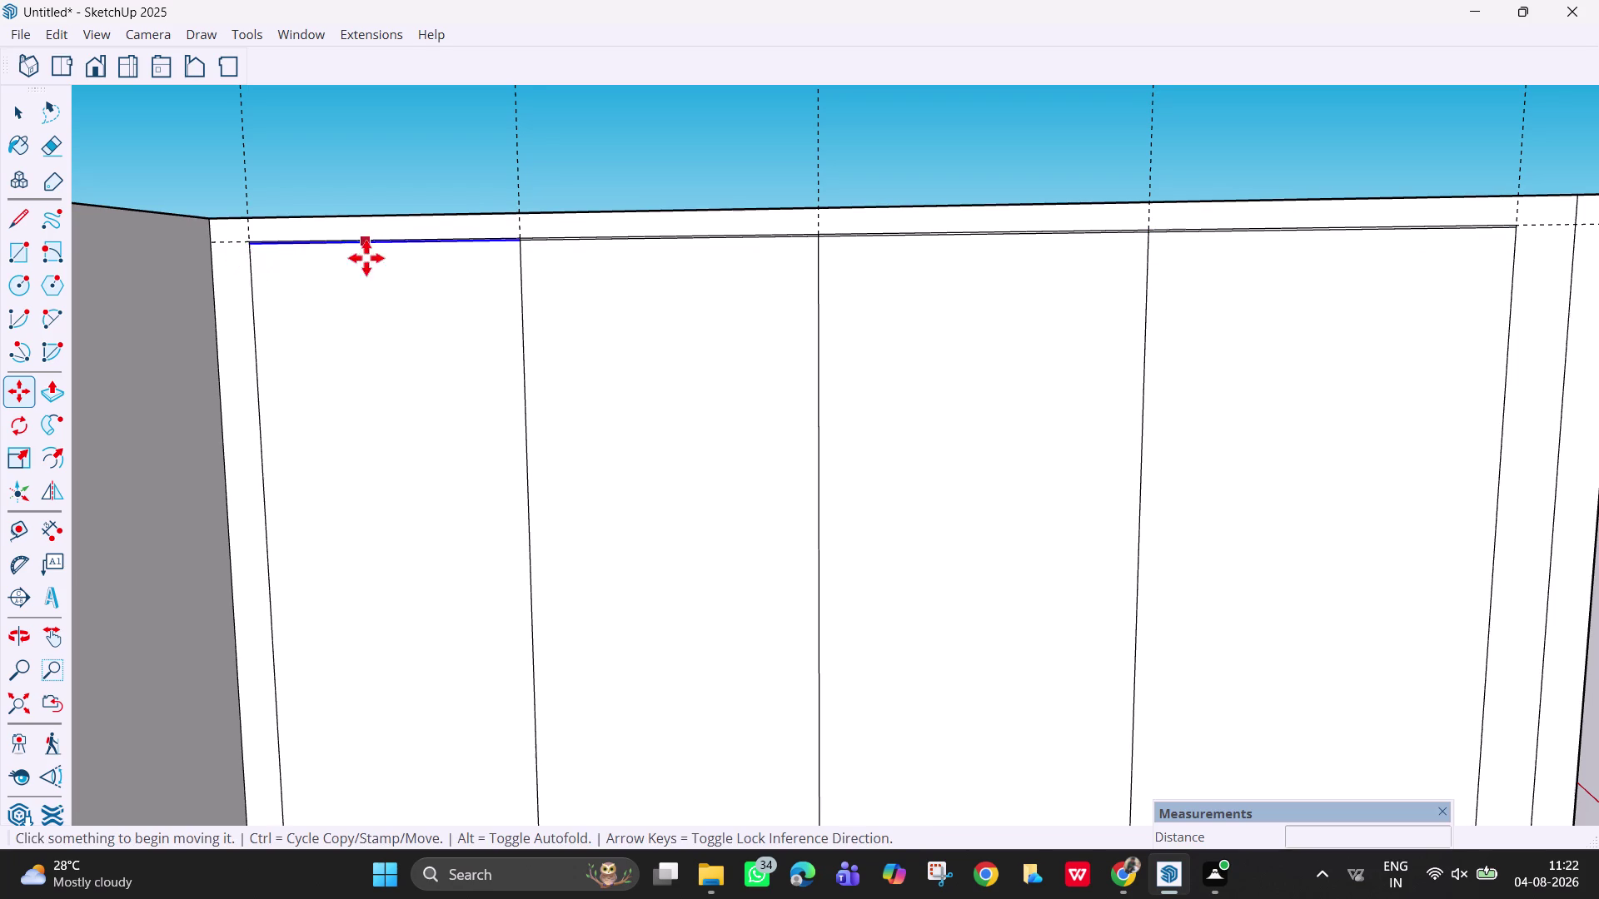
scroll(up, 3)
key(space)
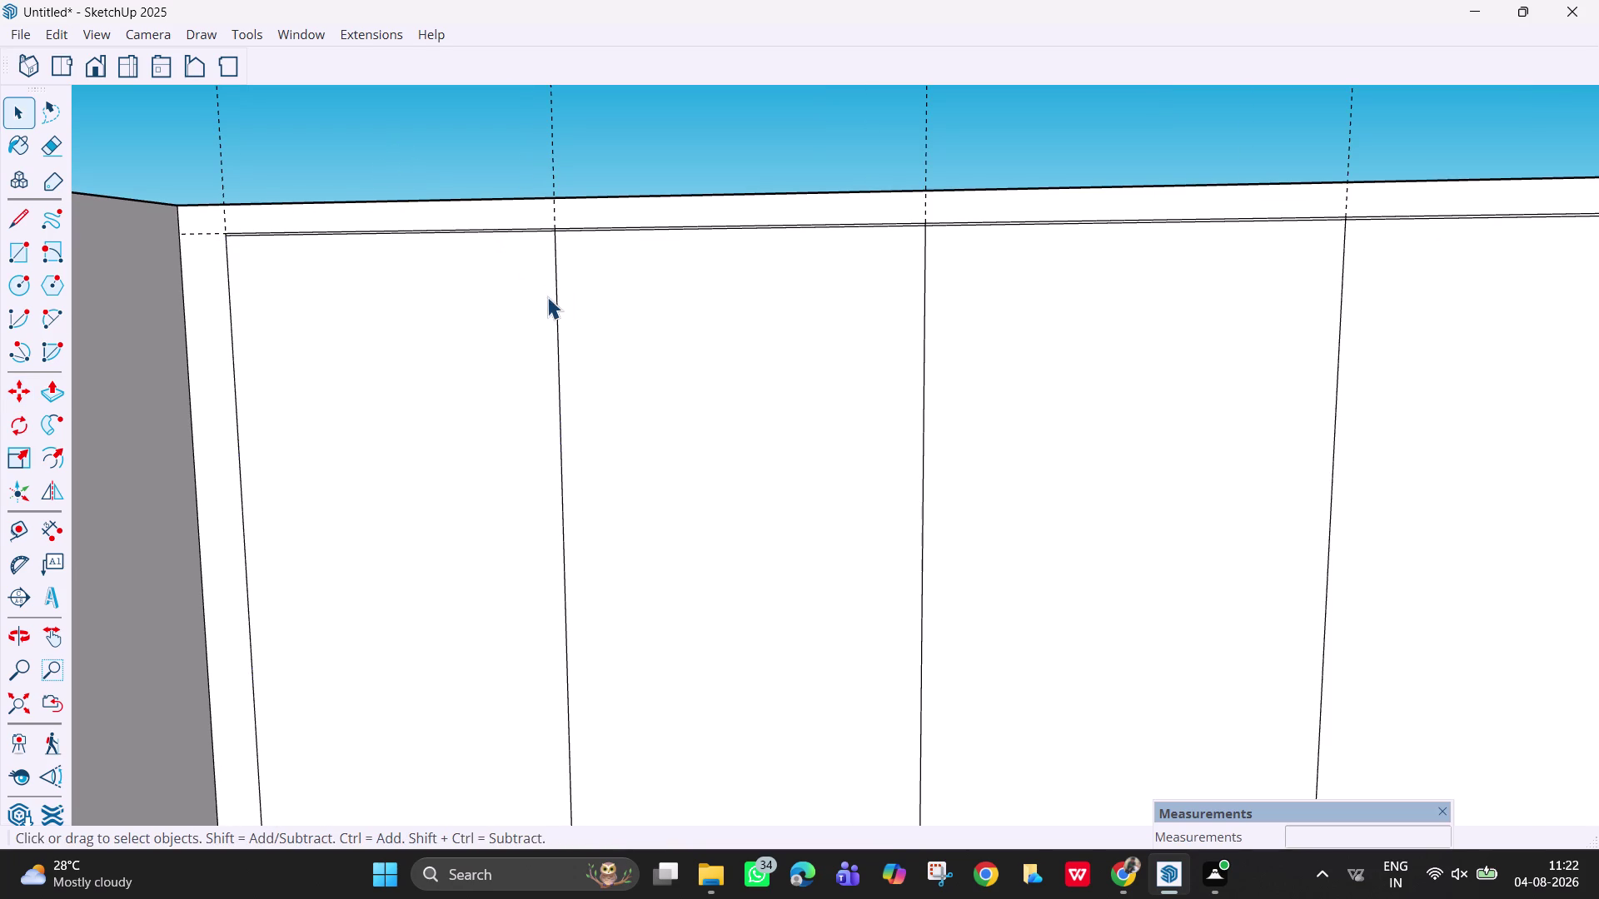
Copy the first vertical divider line 6 mm beside itself.
click(557, 302)
middle_drag(557, 294, 637, 348)
key(m)
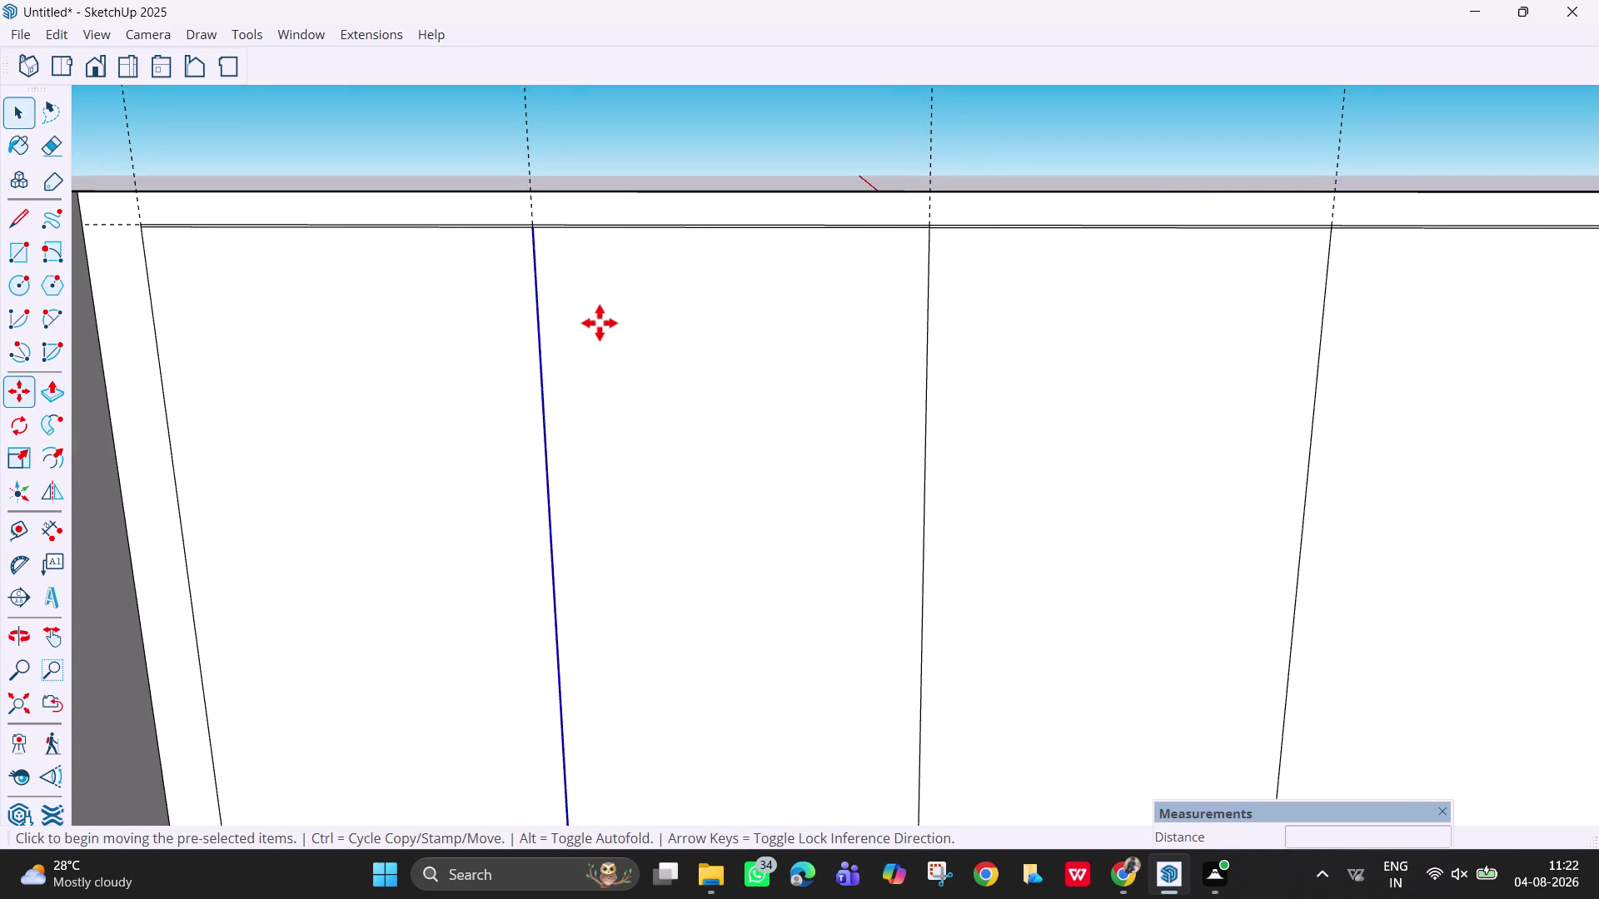
click(535, 227)
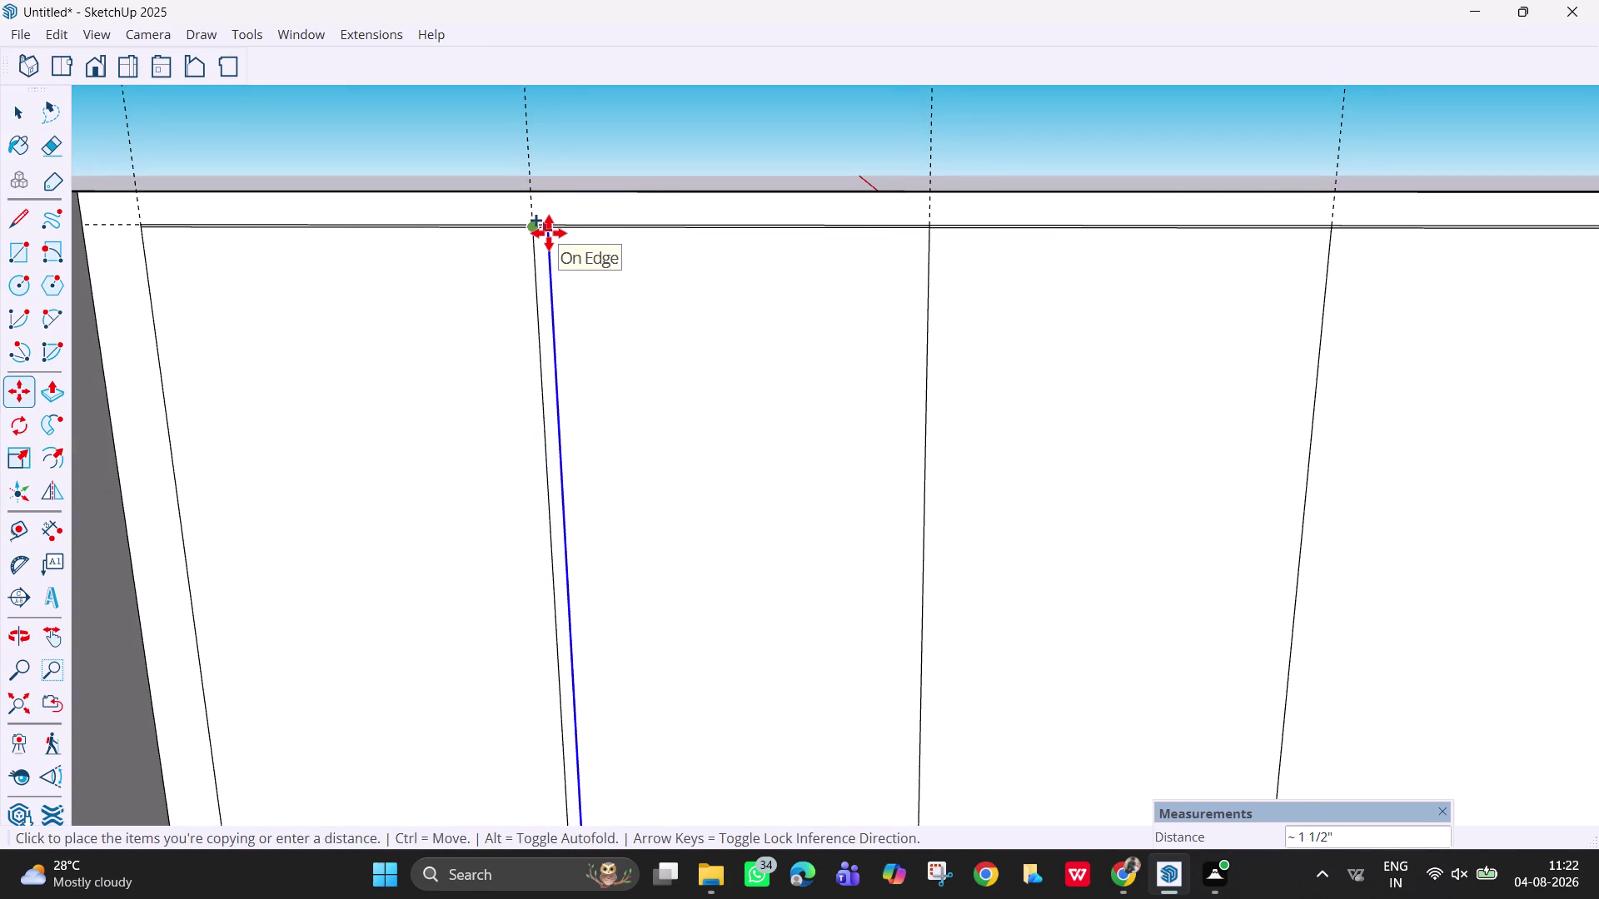
key(6)
text(mm)
key(Return)
key(Escape)
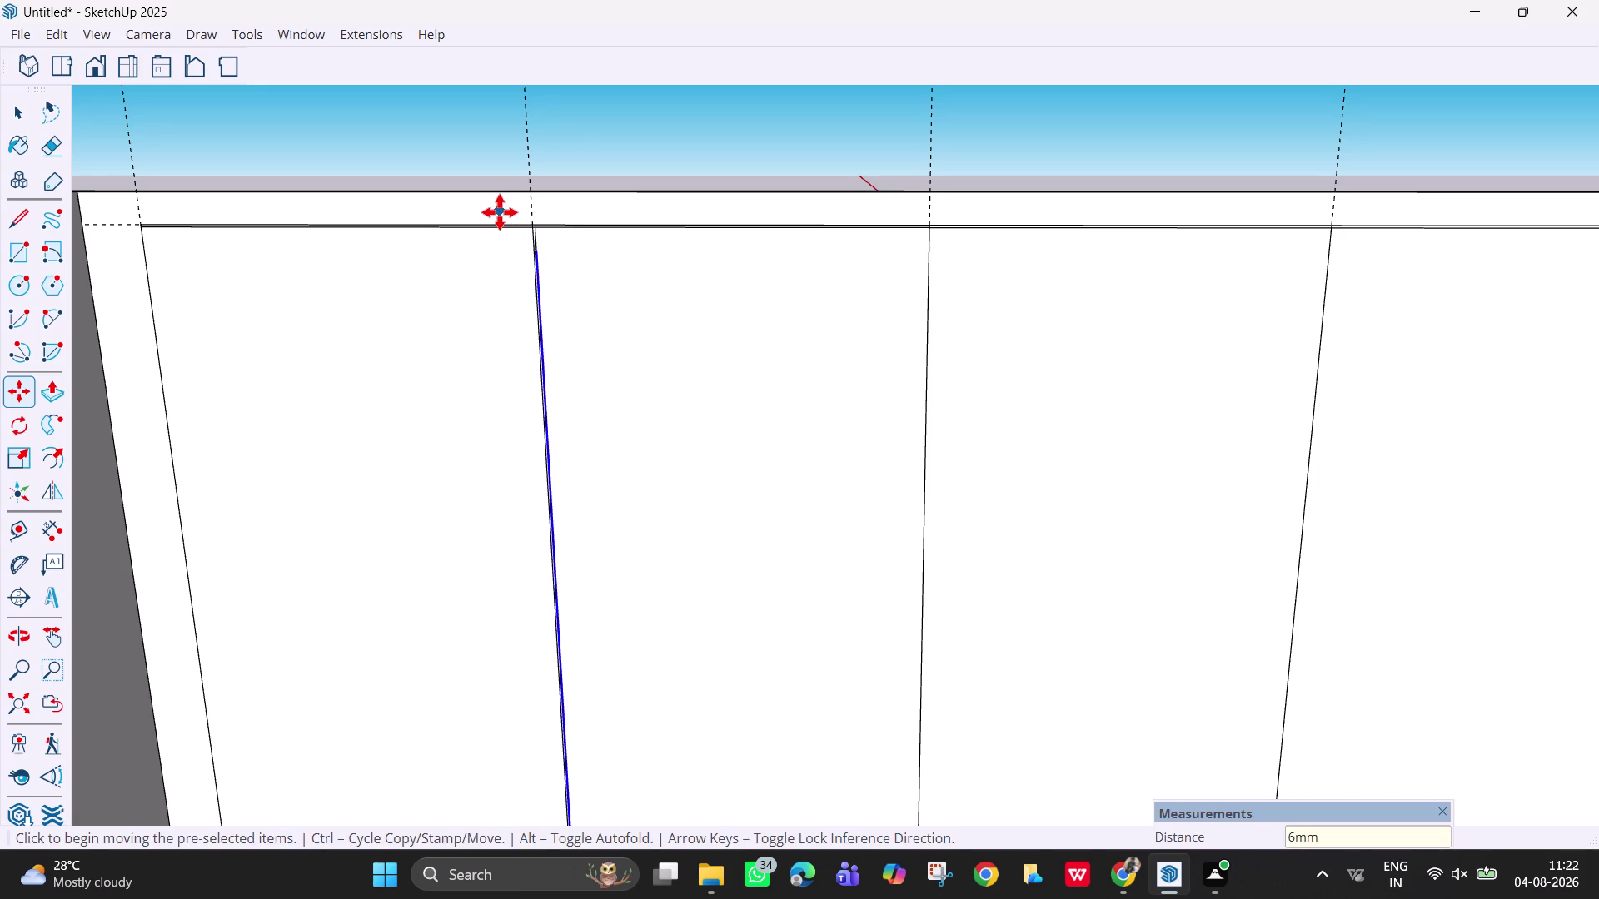
Abandon an unfinished copy of the divider and delete the selected line.
key(space)
scroll(up, 3)
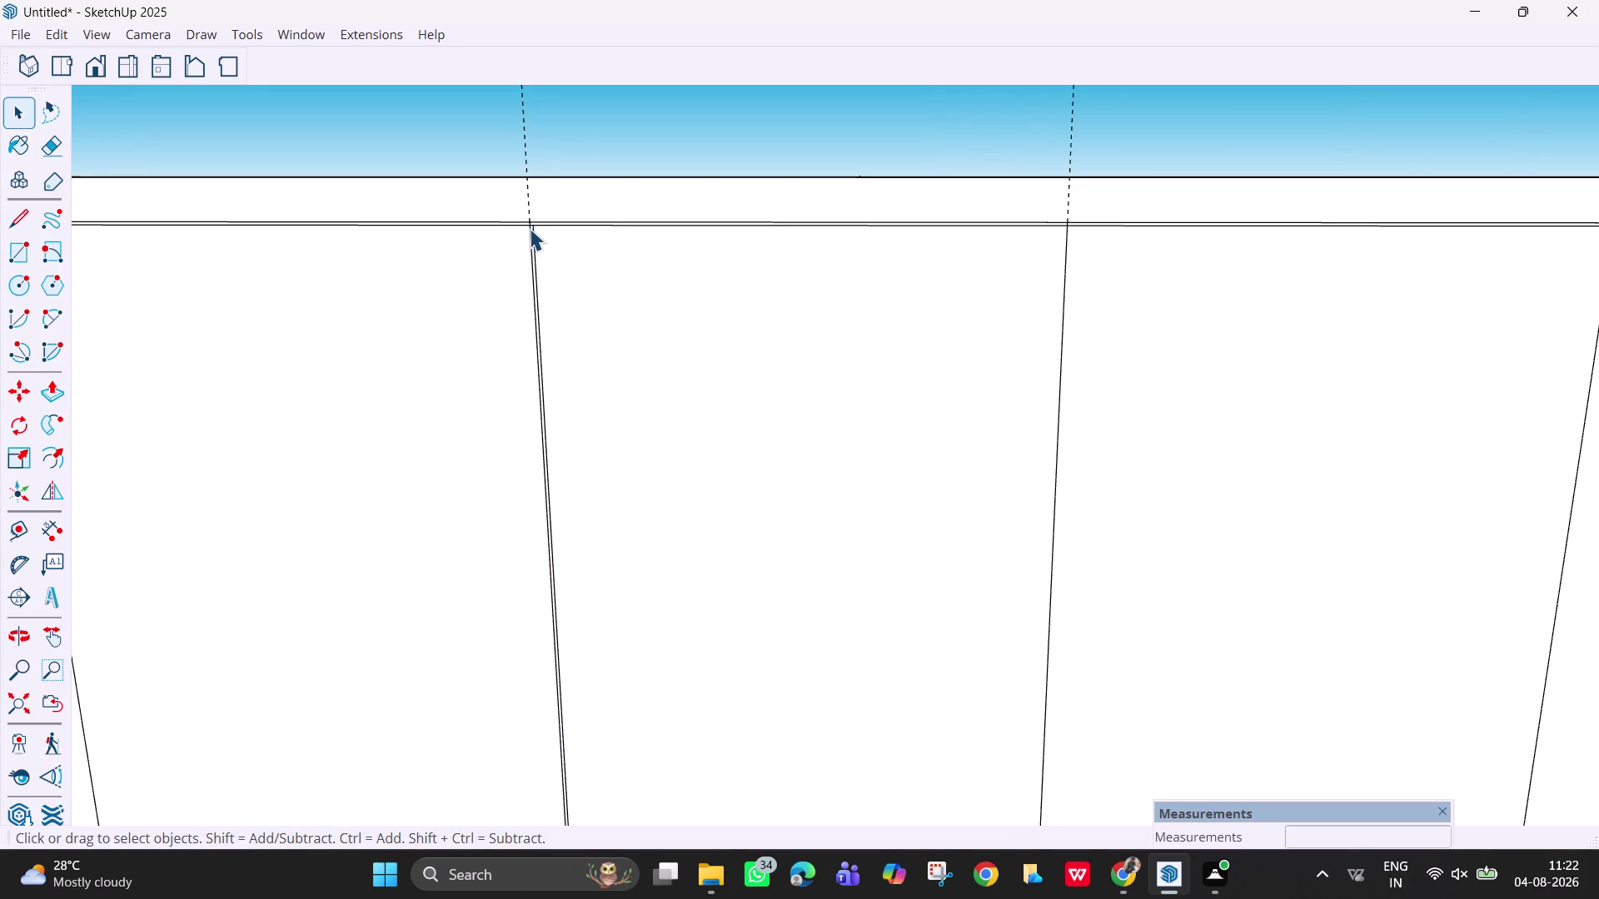
click(533, 235)
key(m)
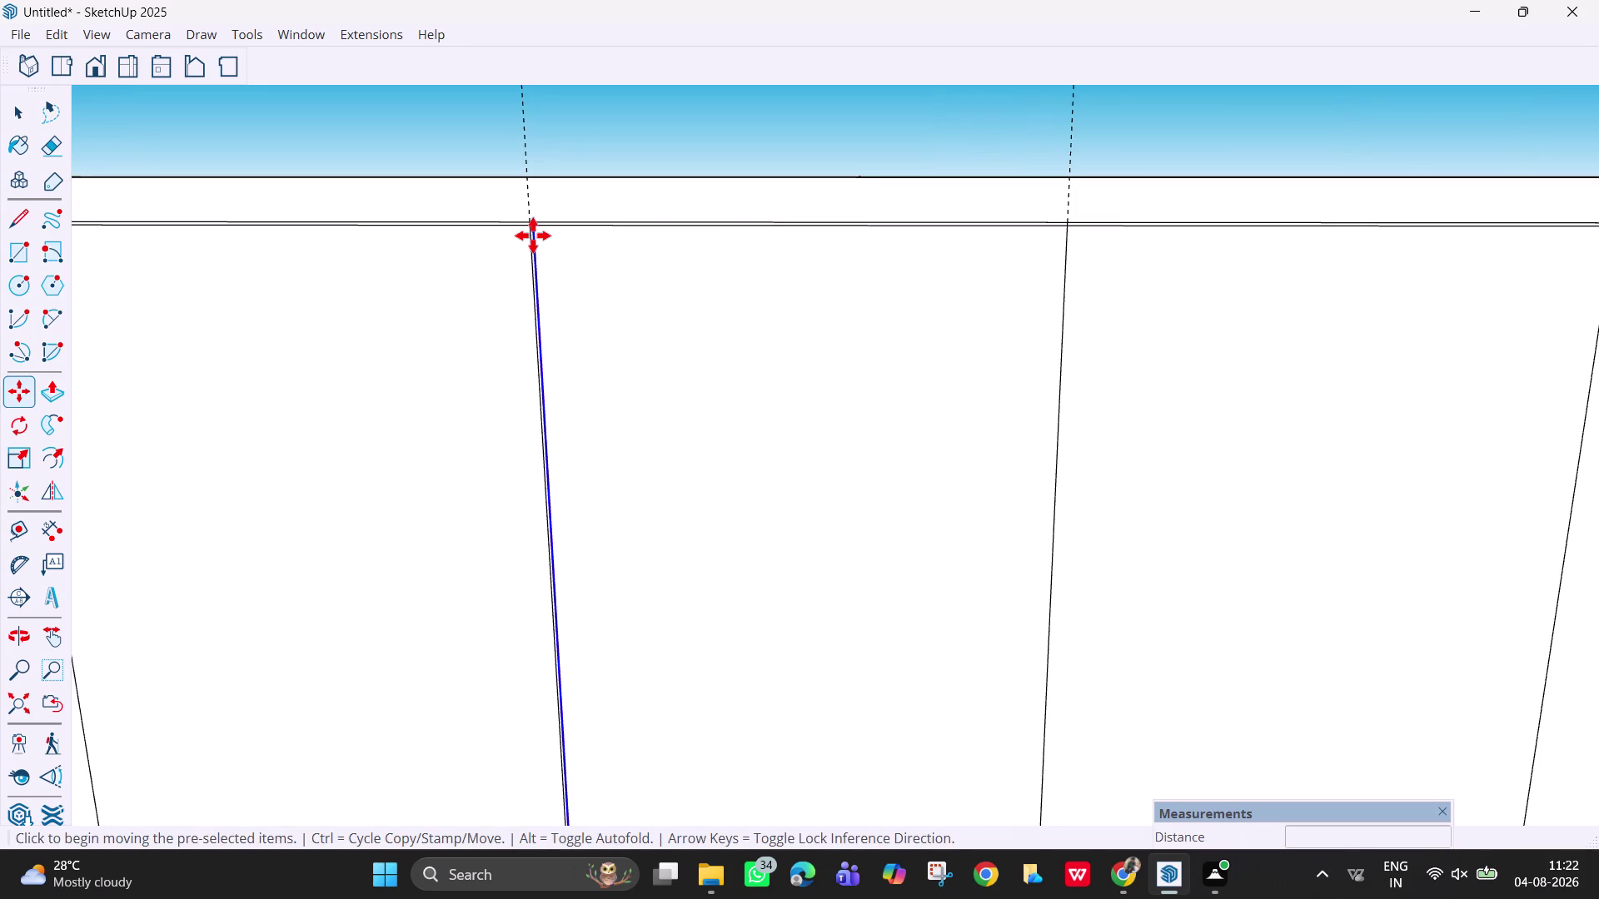
click(536, 223)
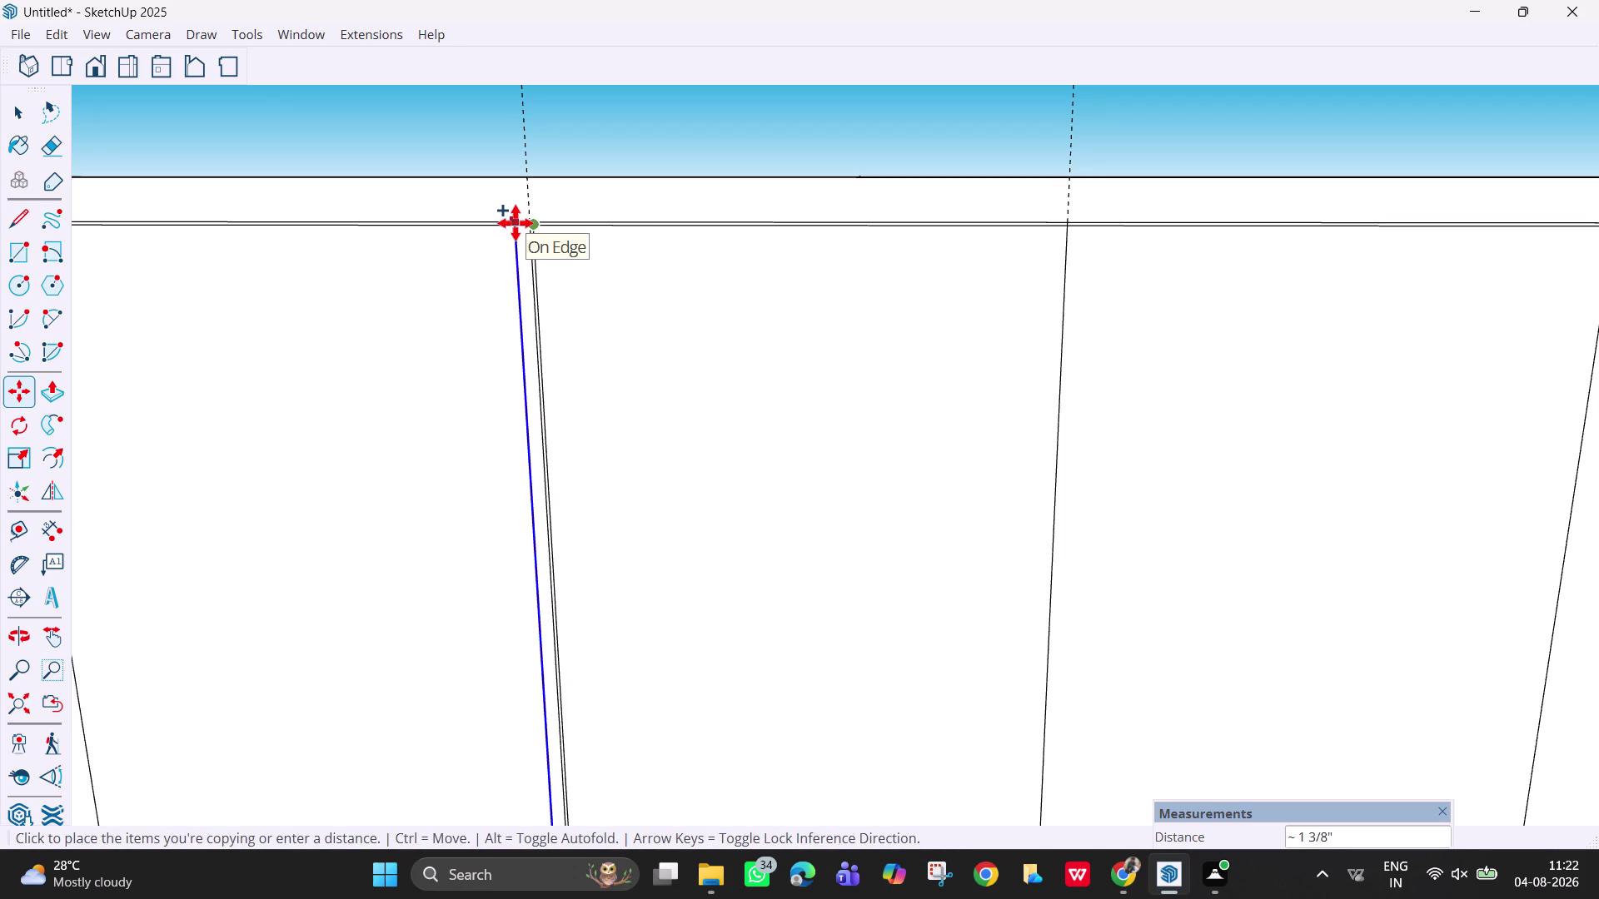
key(Escape)
scroll(up, 3)
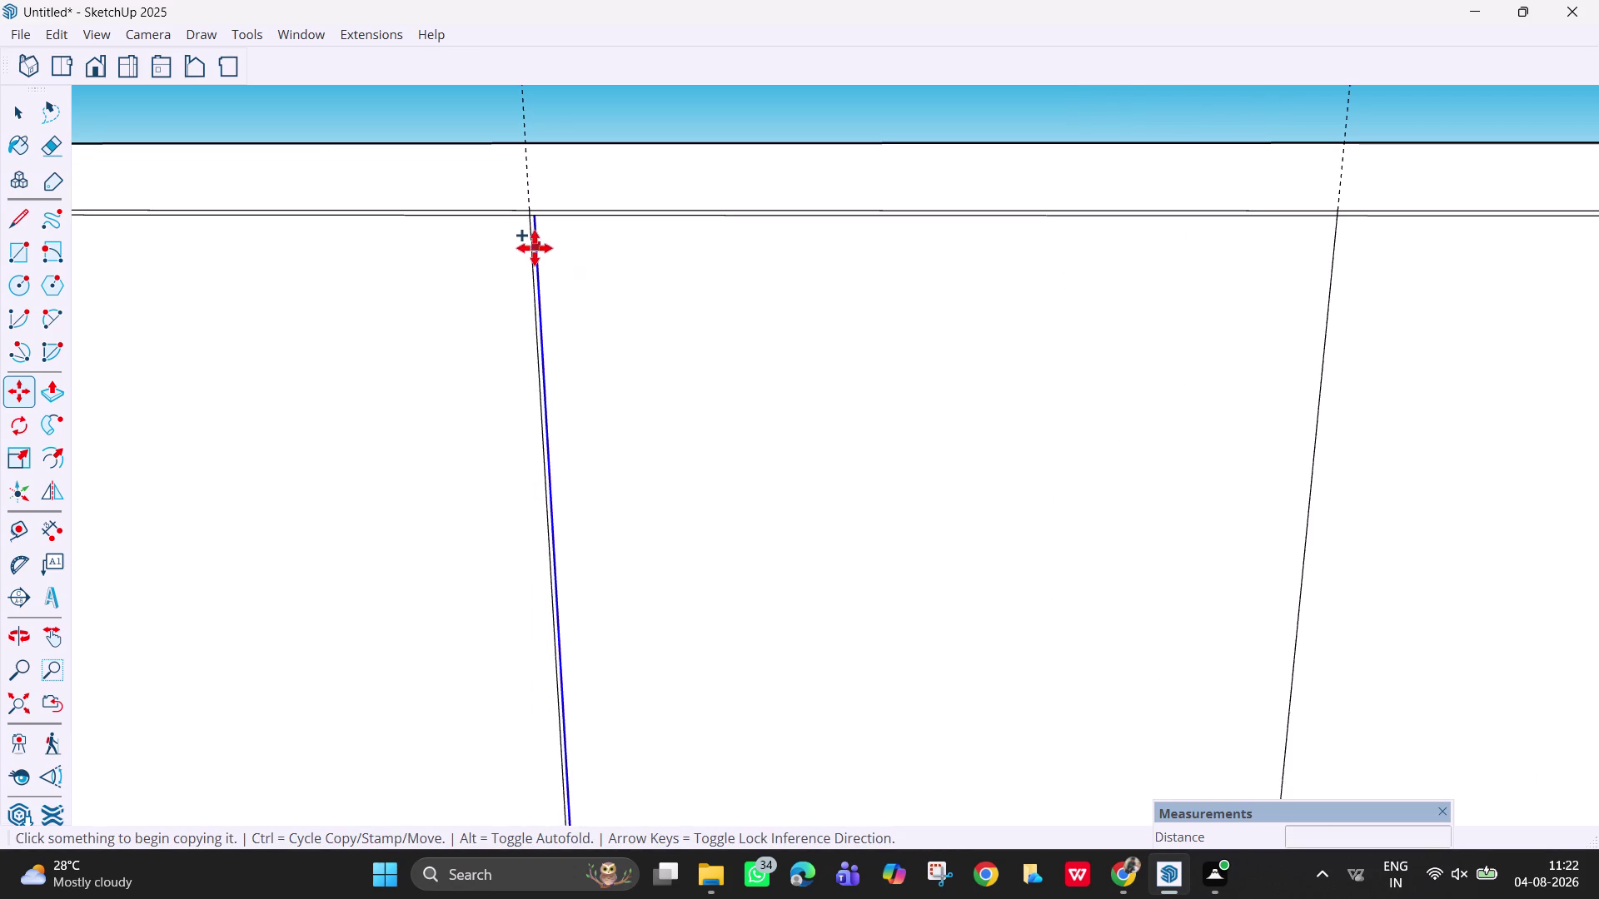
key(space)
click(534, 249)
key(Delete)
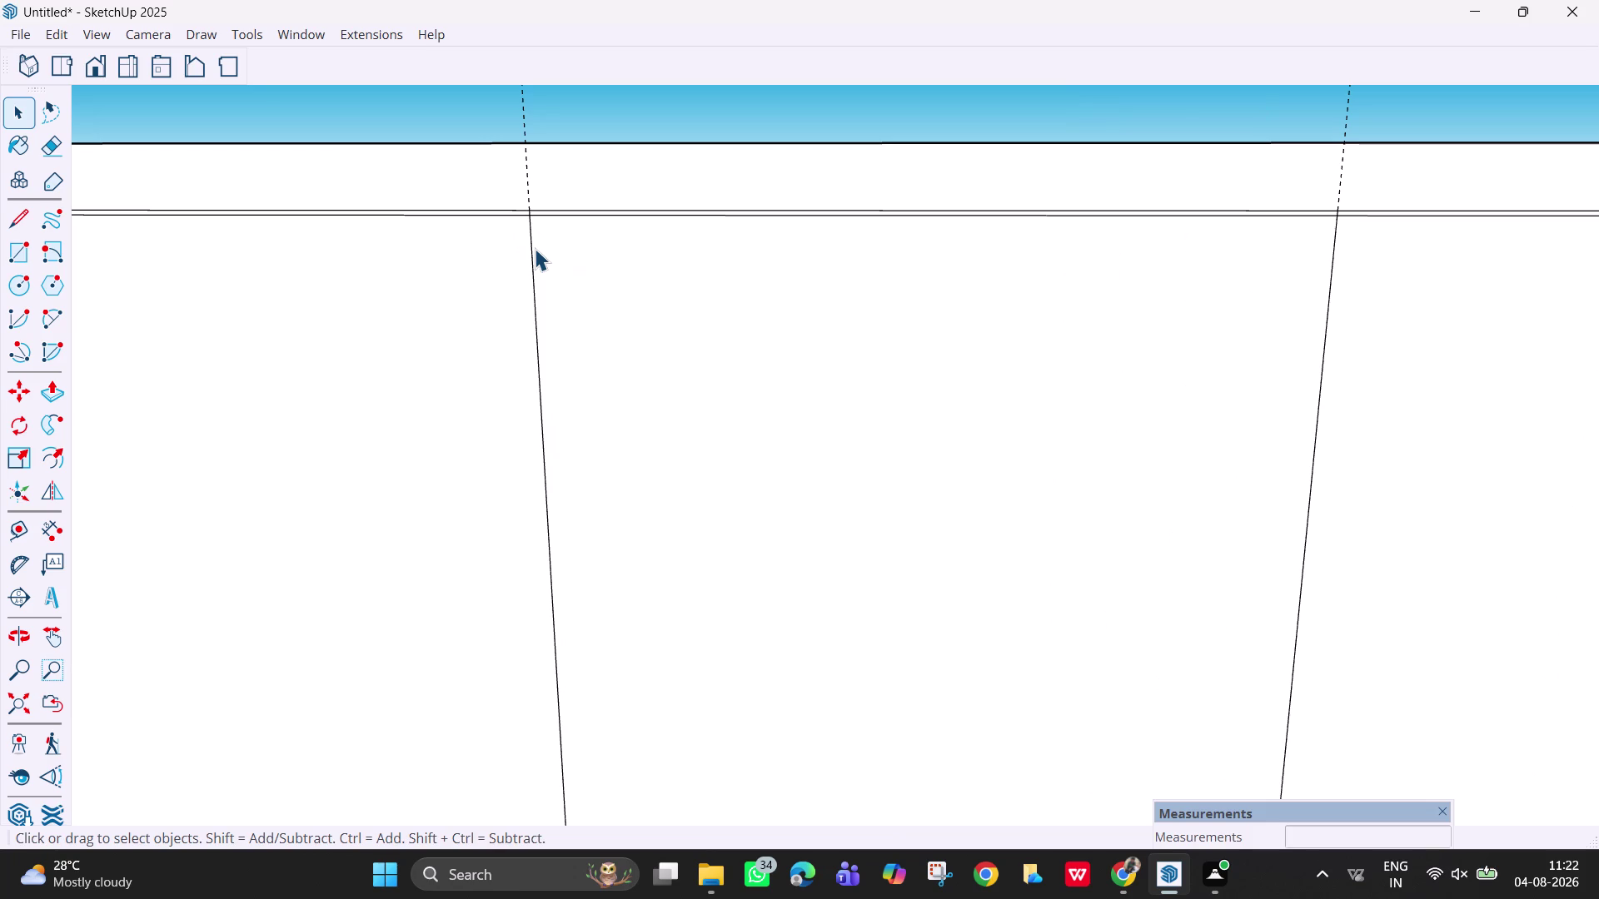
Copy the vertical divider again with a 3 mm offset.
click(530, 246)
key(m)
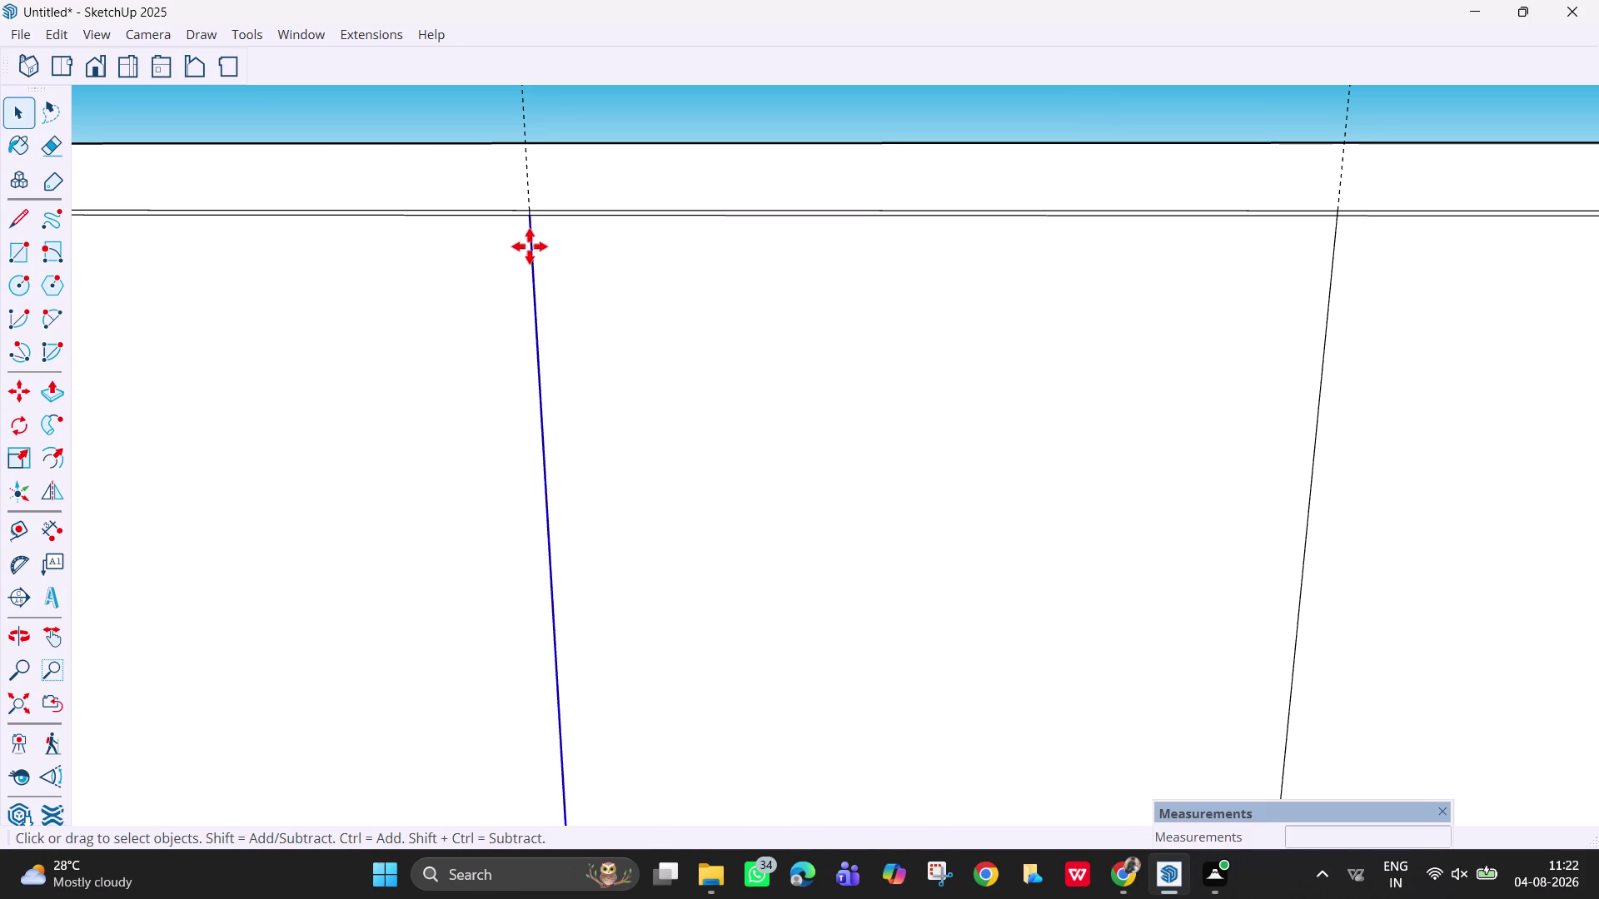
click(528, 218)
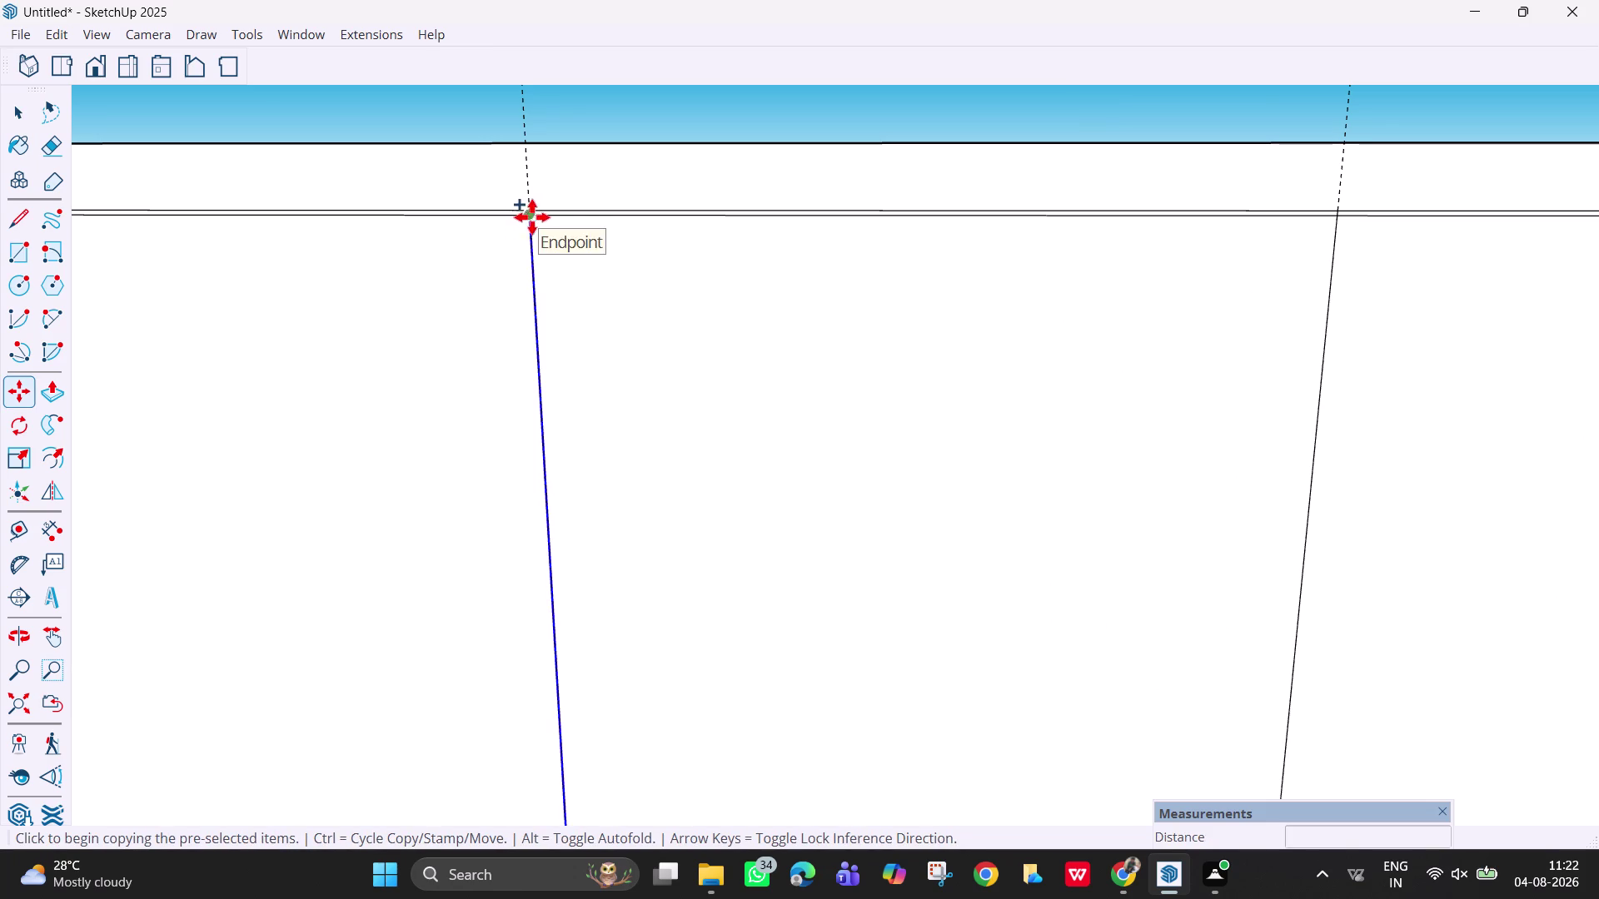
key(3)
text(m)
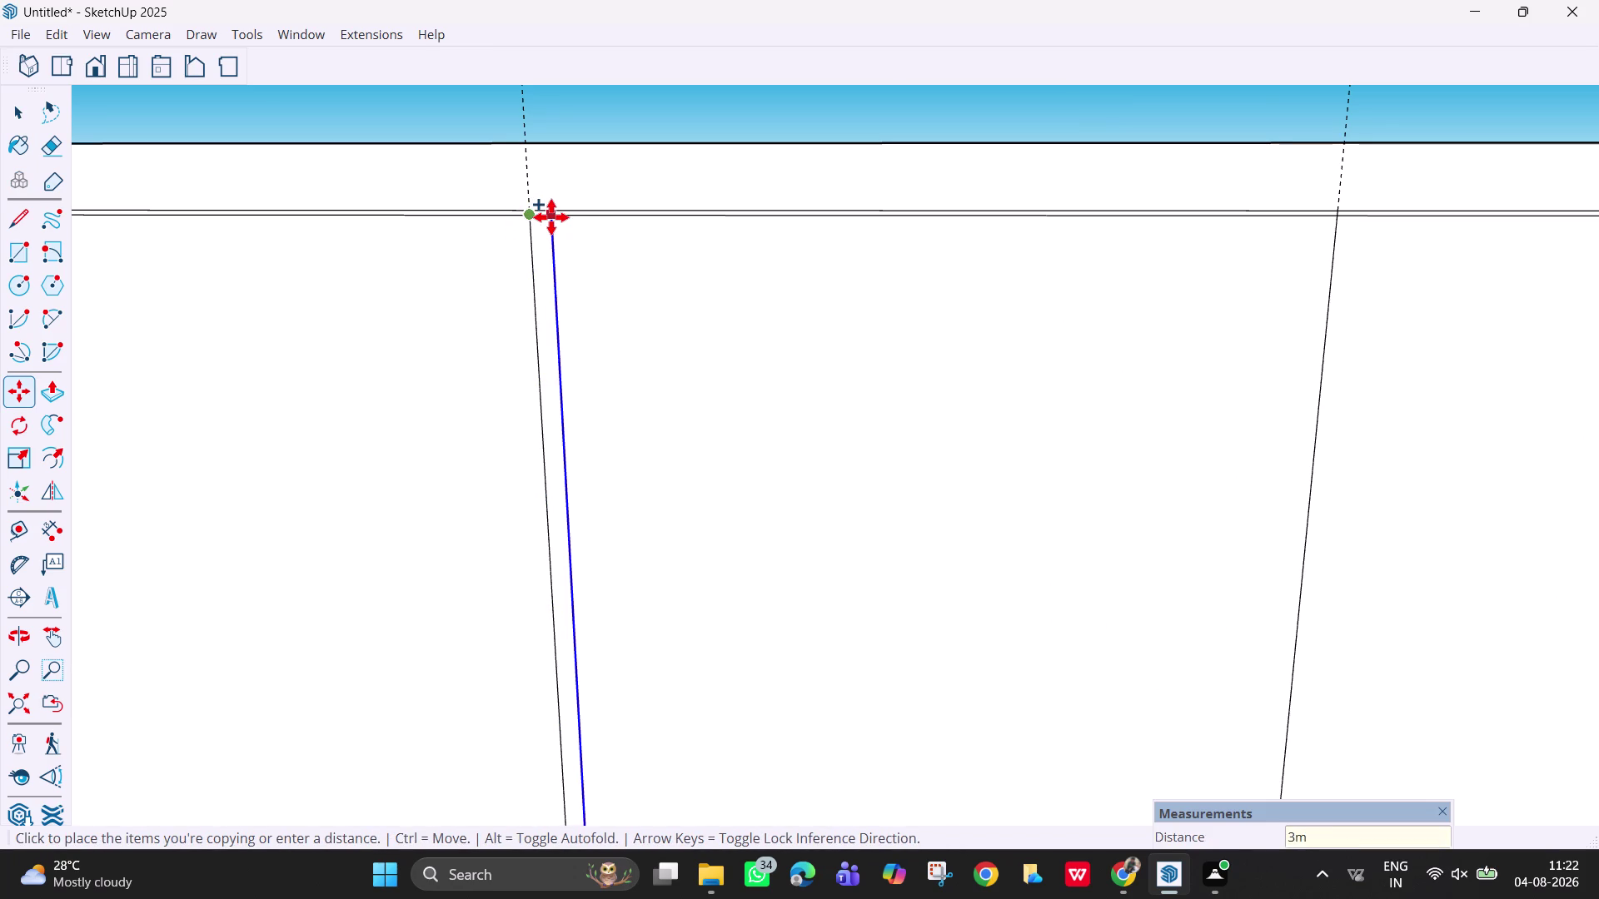
text(m)
key(Return)
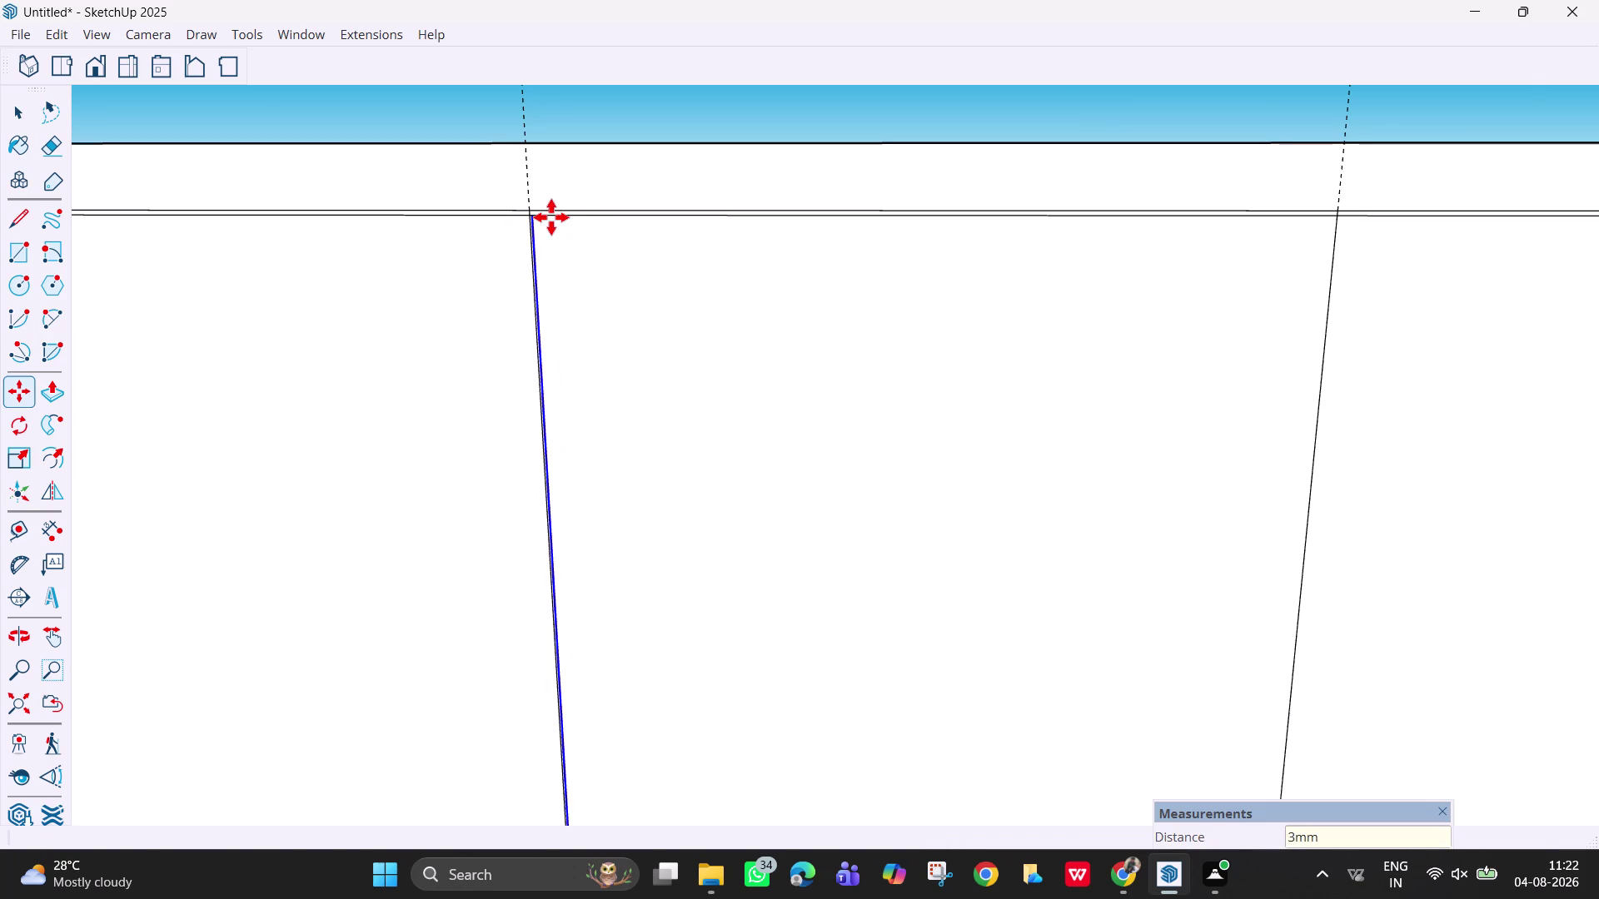
scroll(up, 3)
middle_drag(557, 219, 615, 253)
Add a 6 mm offset copy beside the first divider.
key(space)
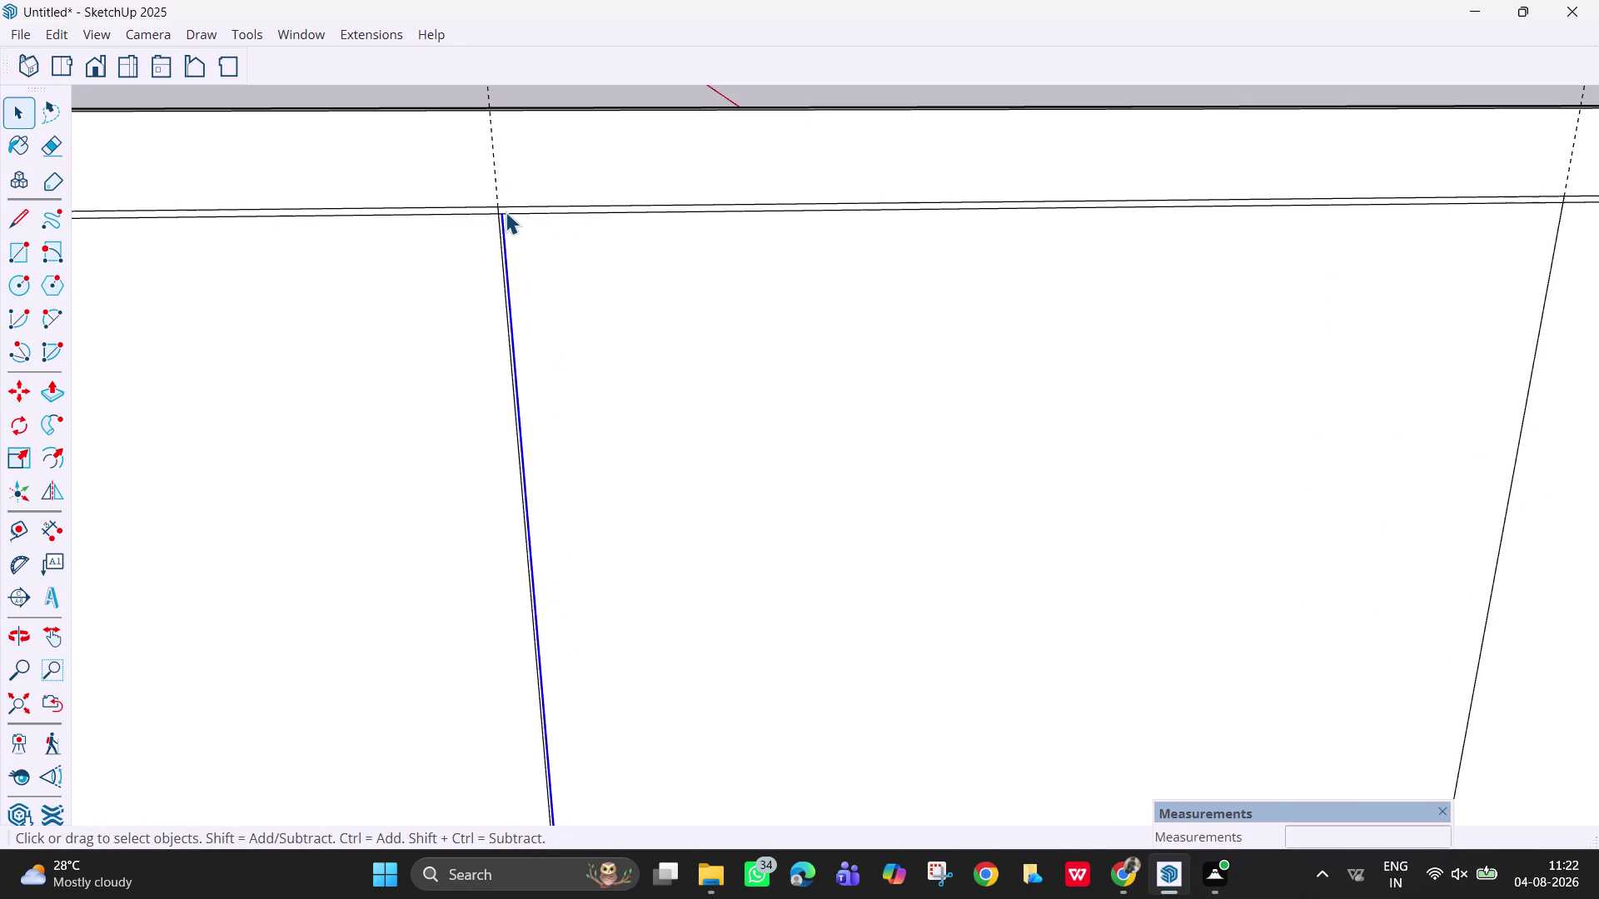
key(m)
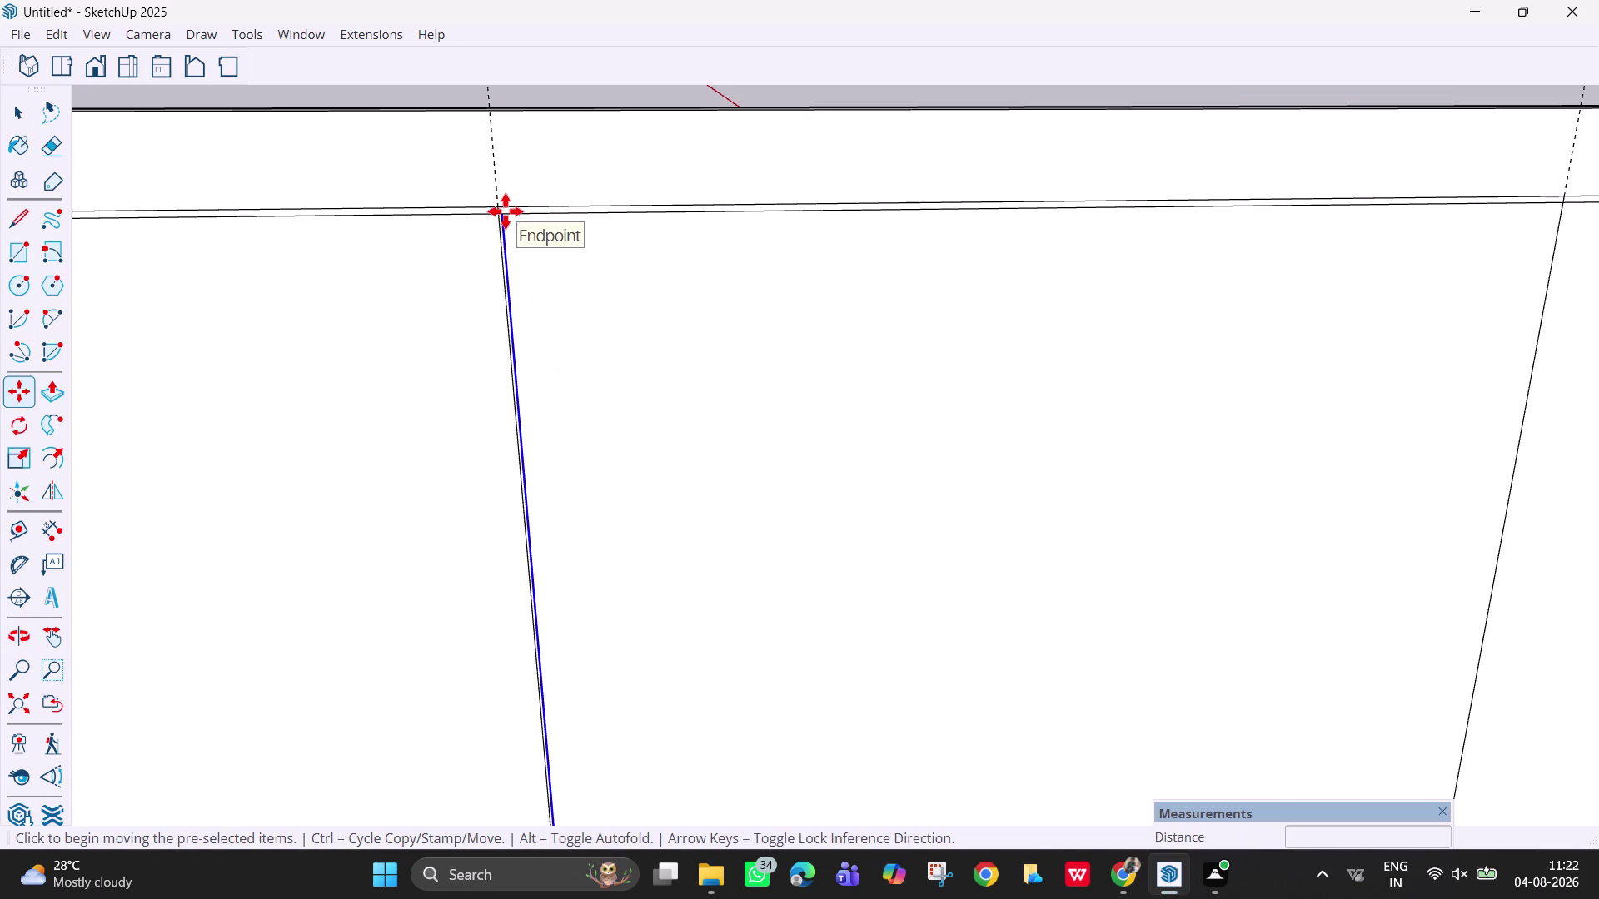
click(502, 213)
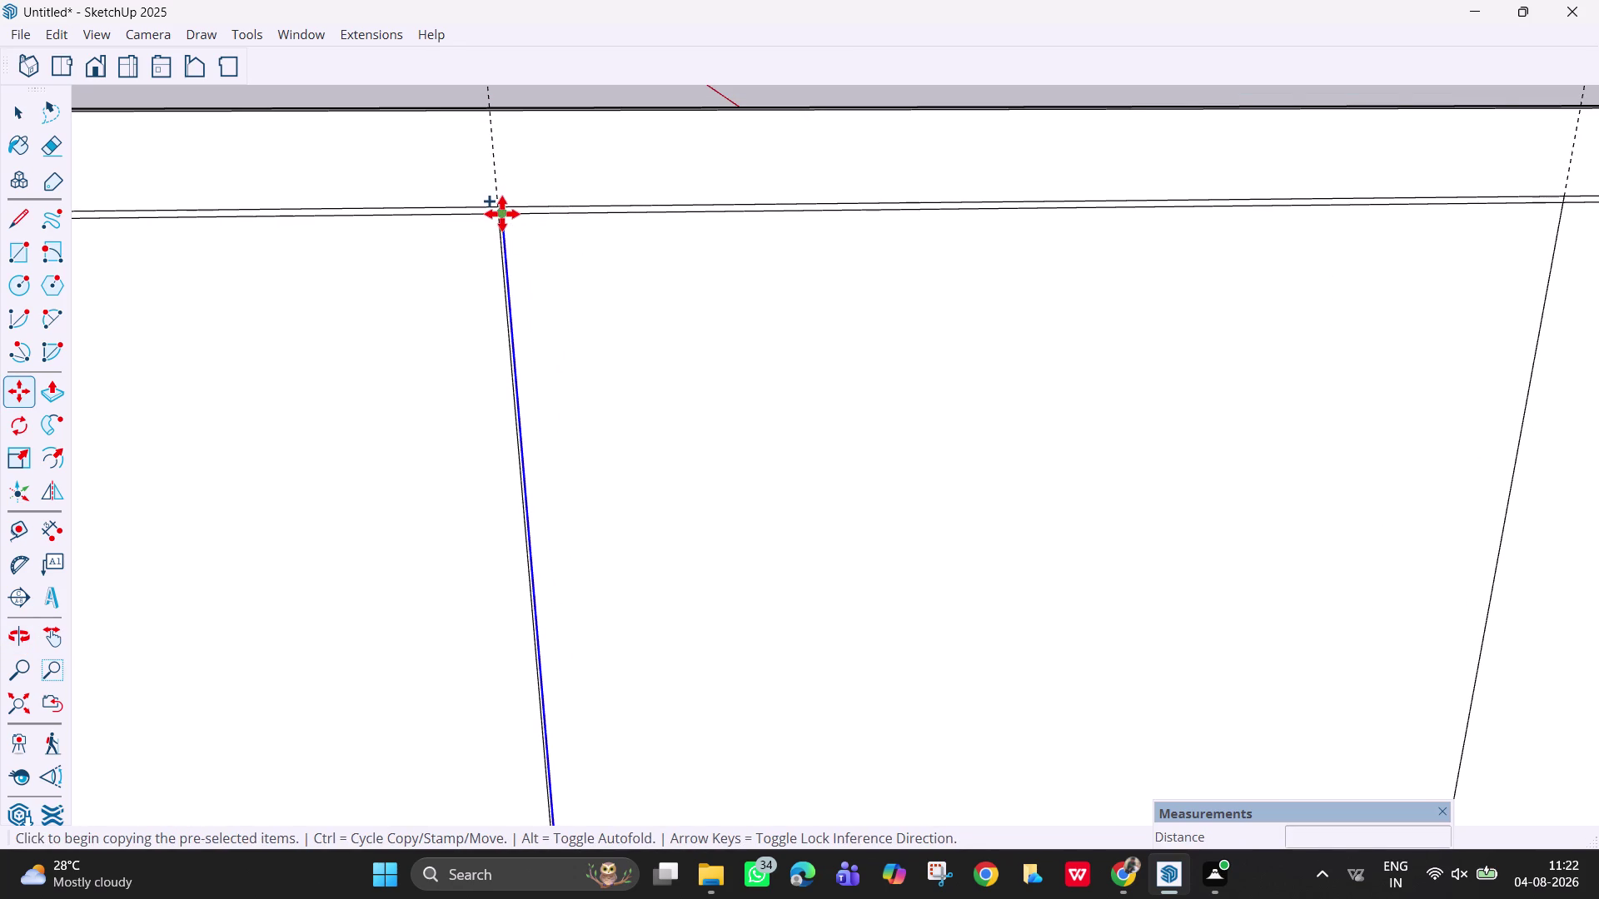
text(6m)
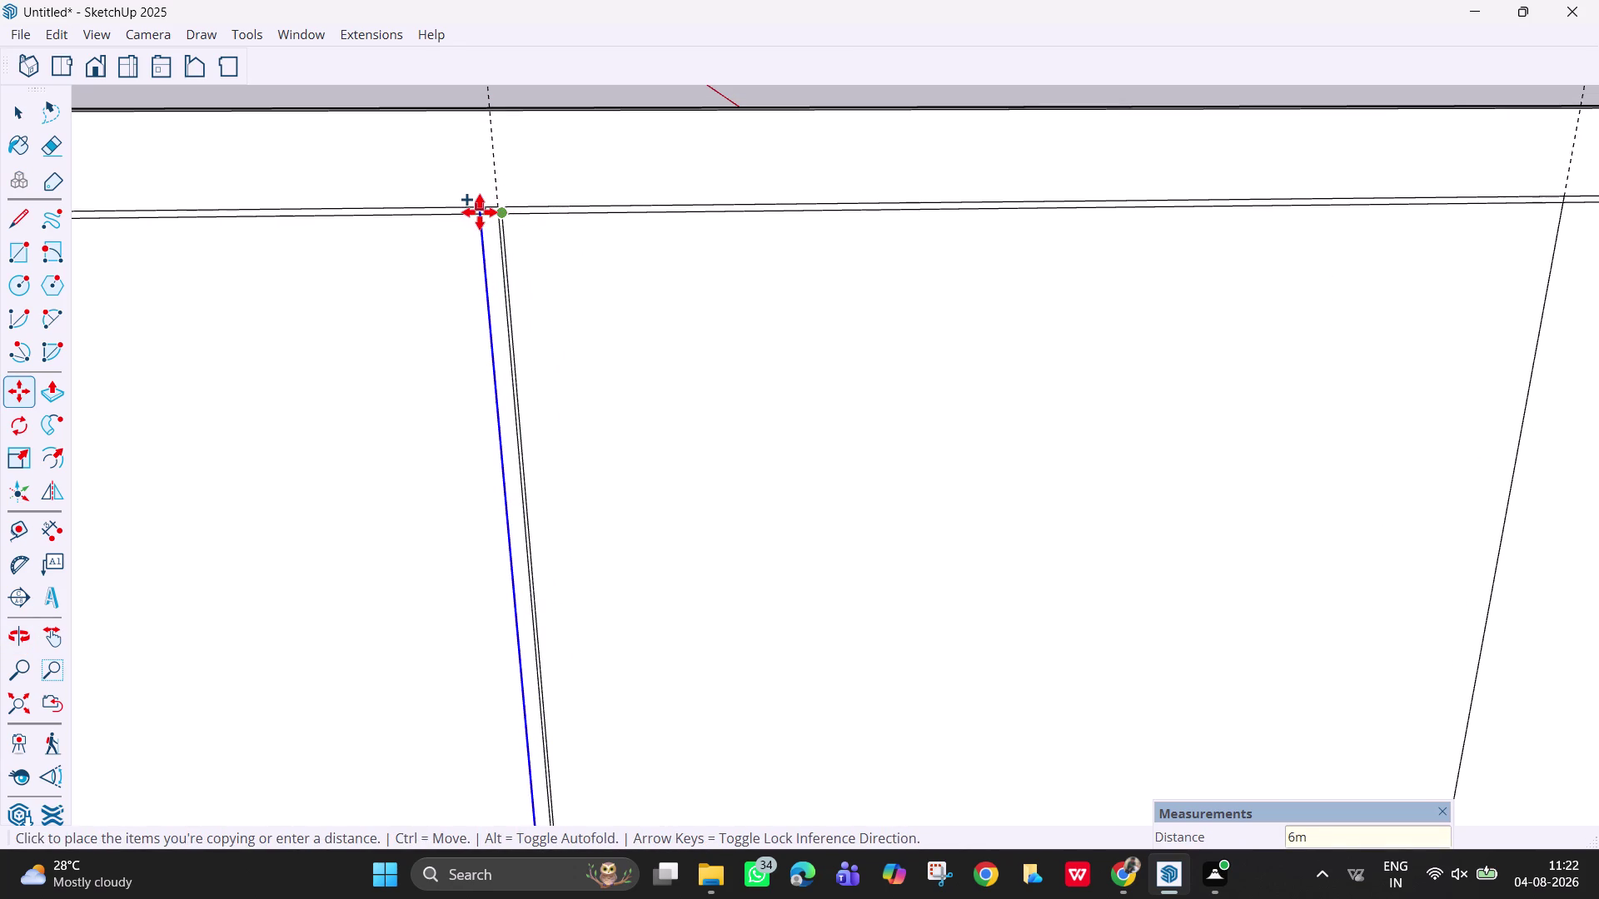
text(m)
key(Return)
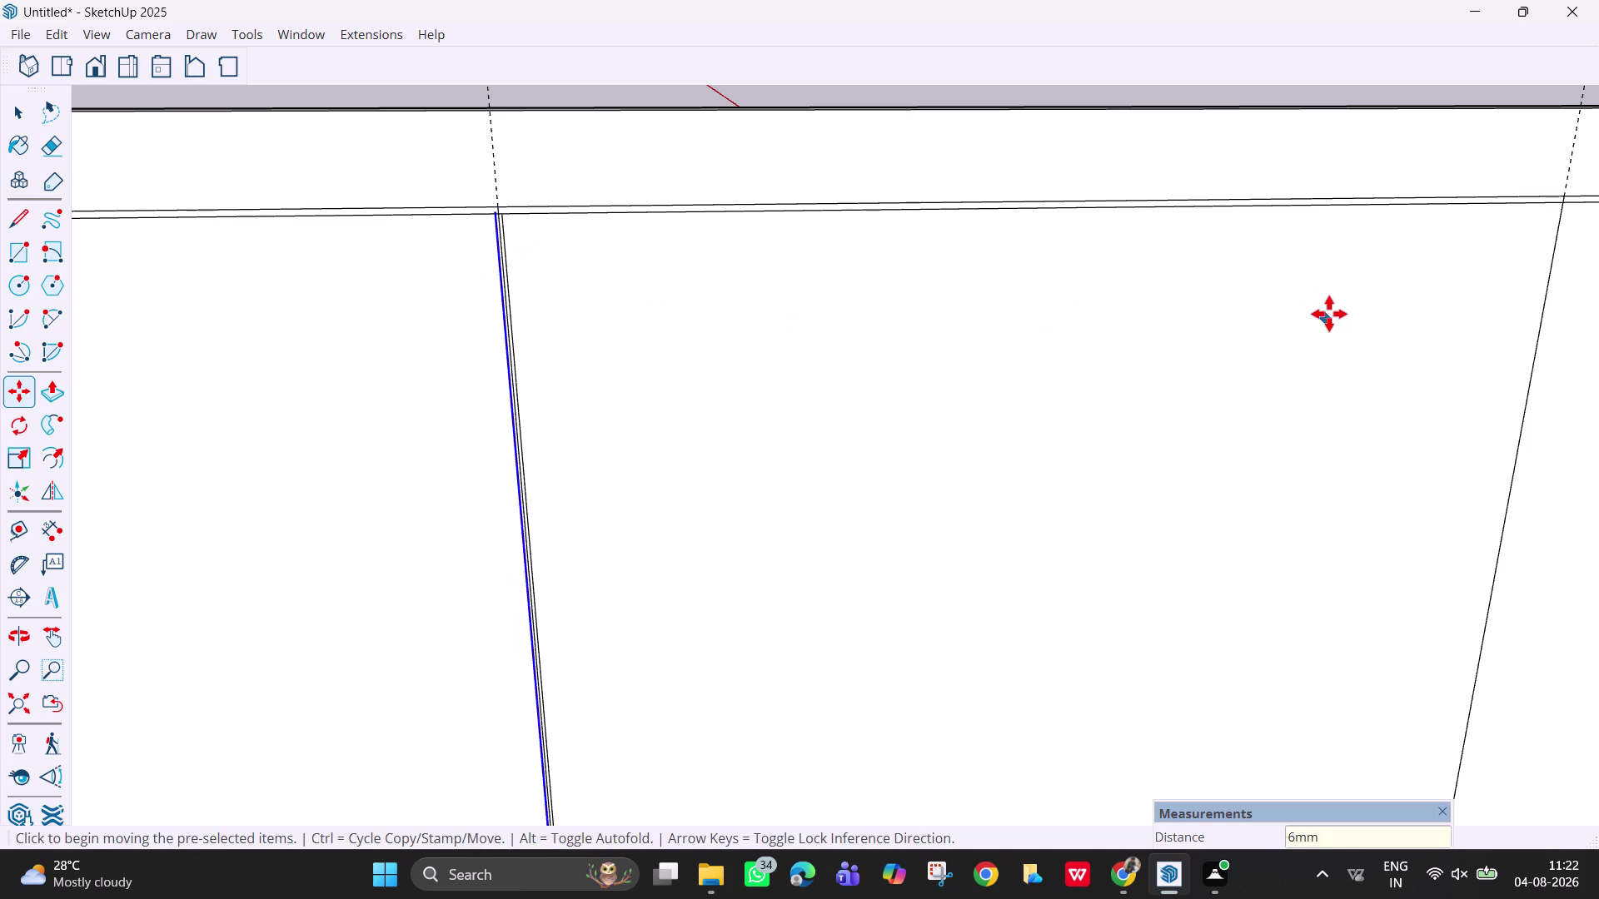
Copy the second vertical divider 3 mm beside itself.
key(space)
middle_drag(1339, 279, 1286, 264)
scroll(down, 3)
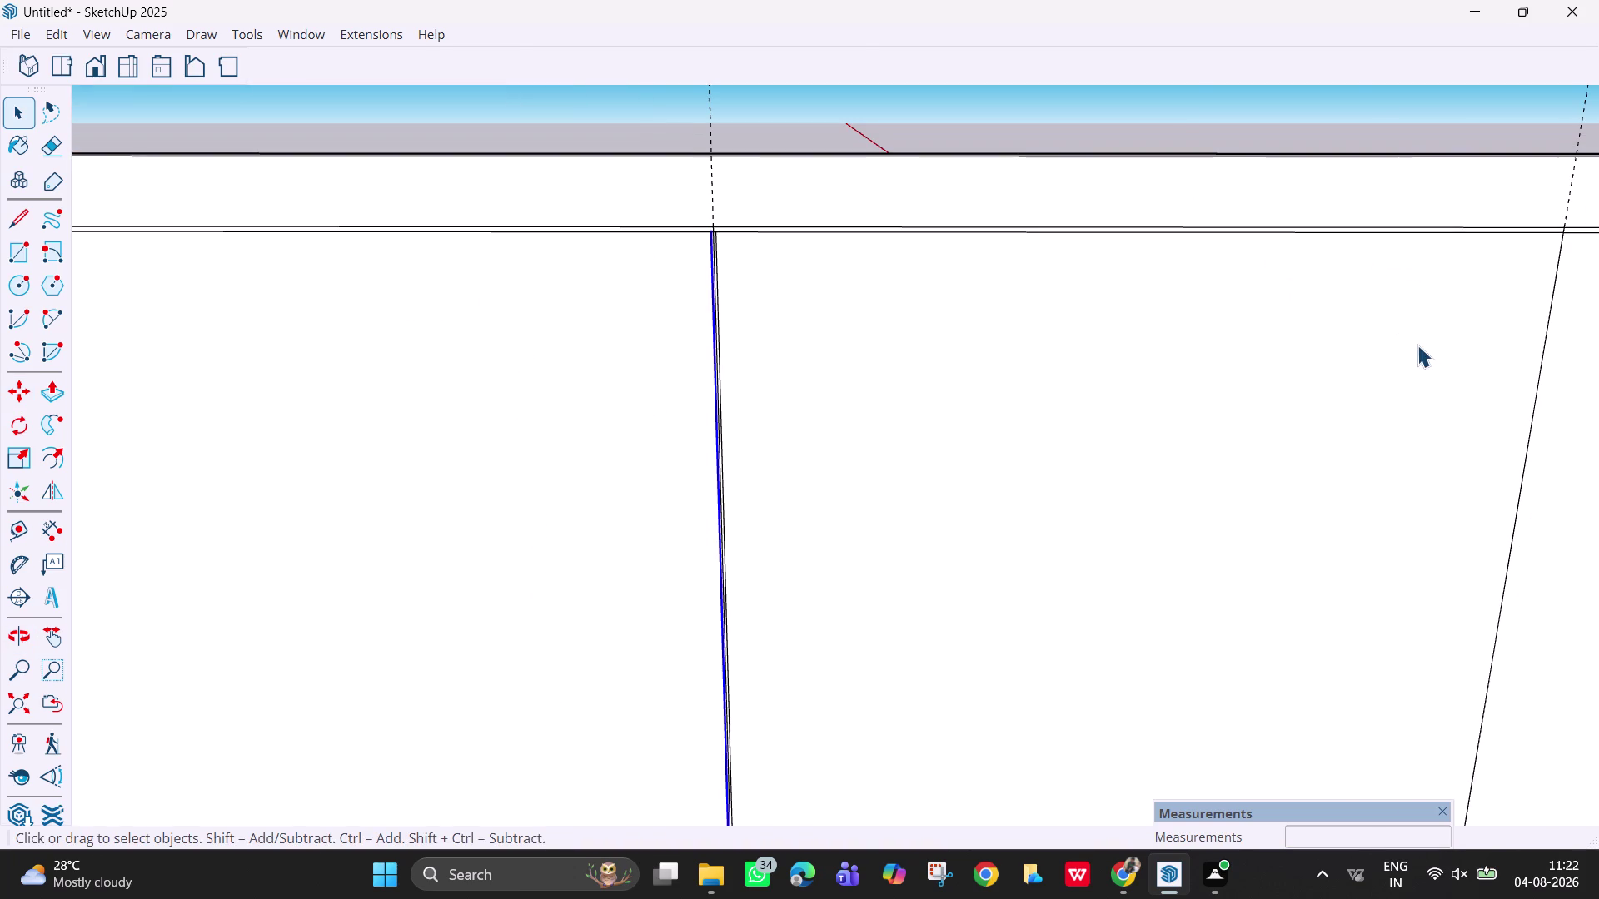
key(h)
drag(1352, 364, 935, 327)
key(space)
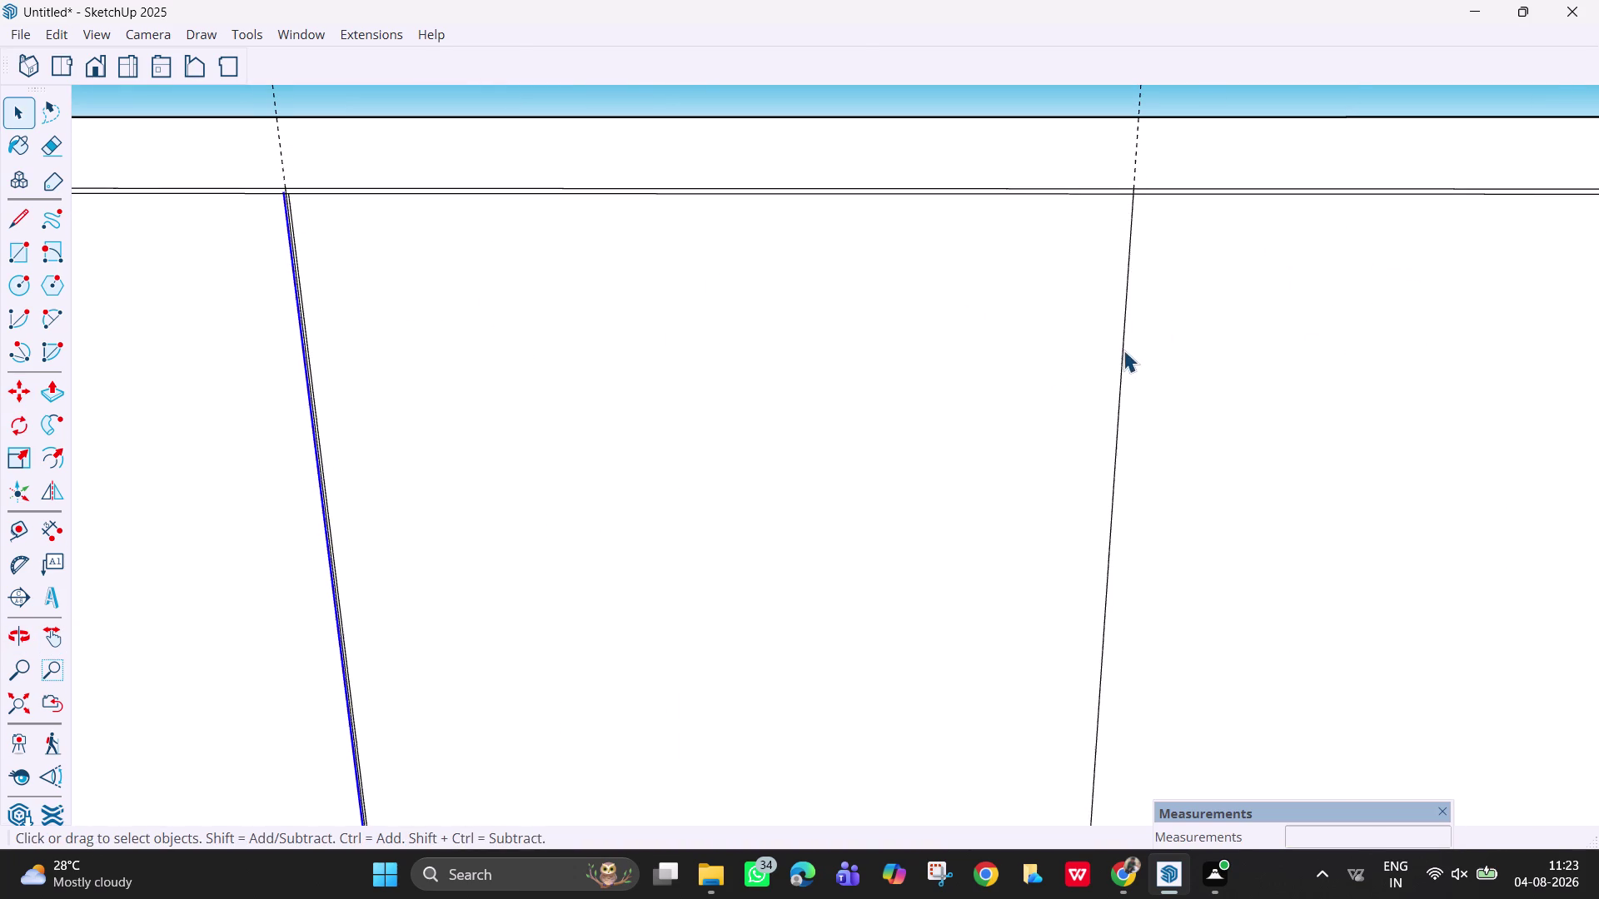
click(1122, 349)
key(m)
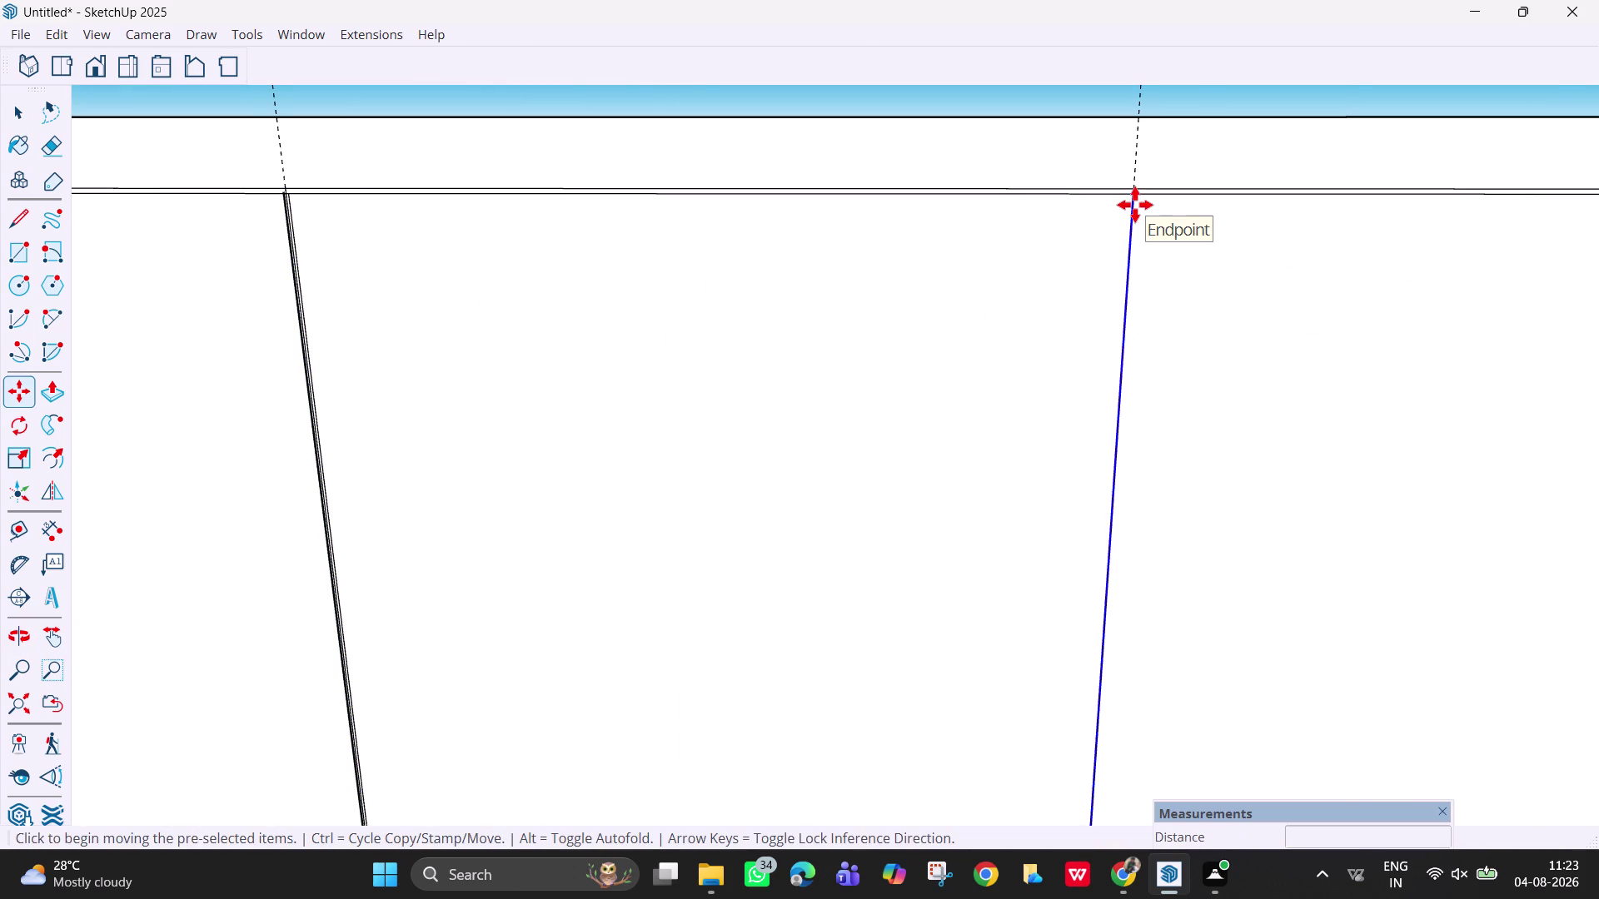
click(1135, 193)
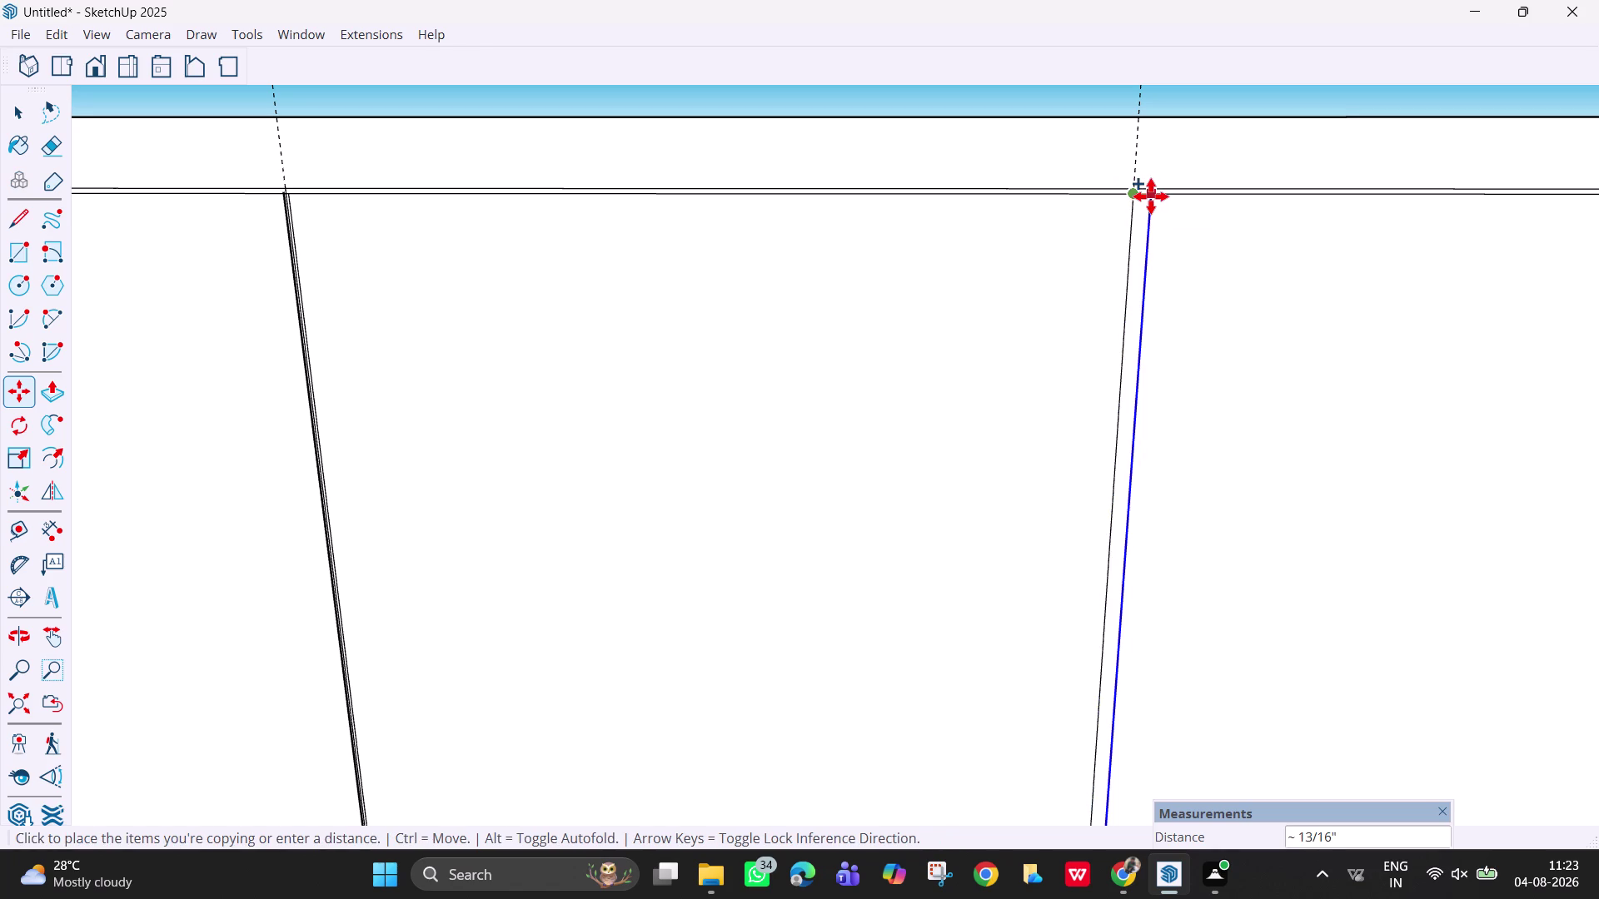
text(3,)
key(BackSpace)
text(mm)
key(Return)
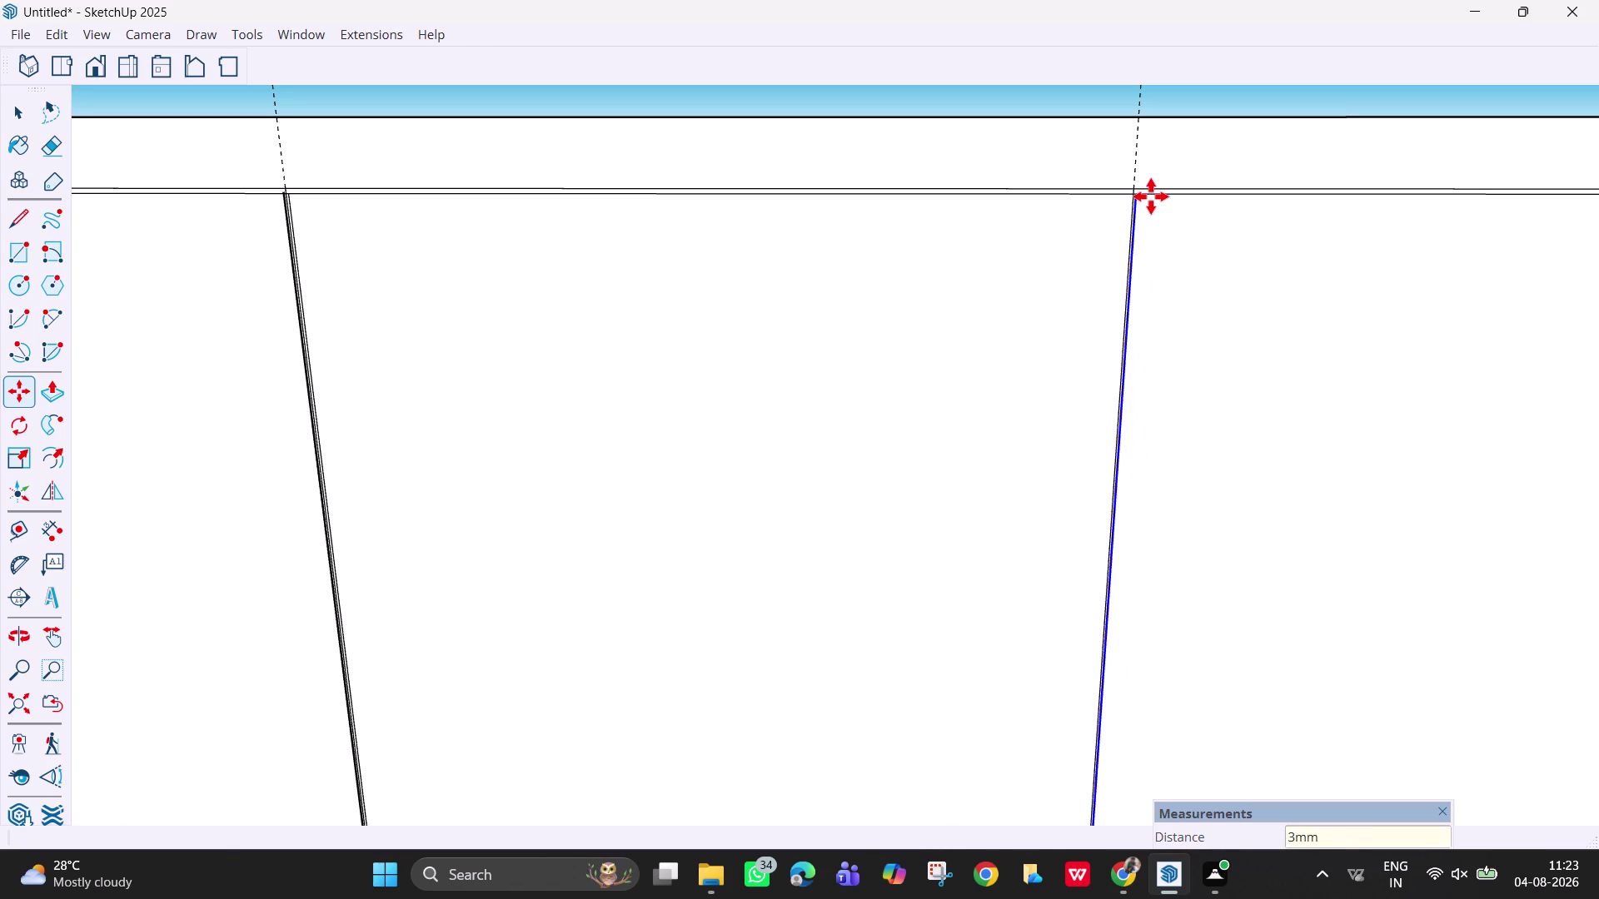
Add another copy of the second divider at a 6 mm offset.
scroll(up, 3)
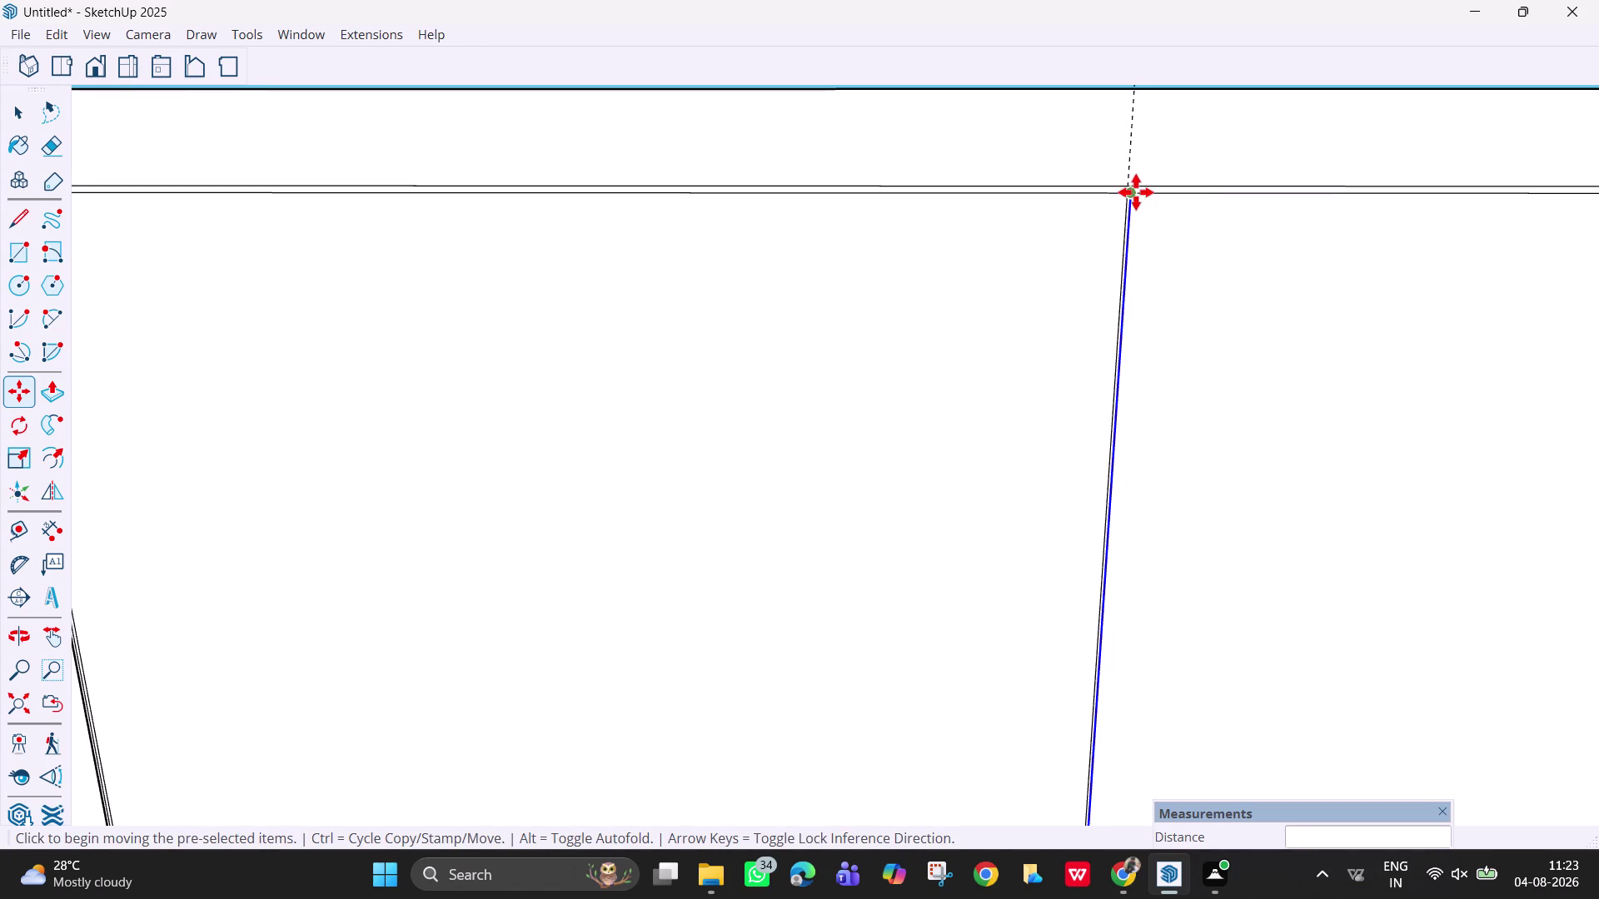
click(1131, 194)
text(6)
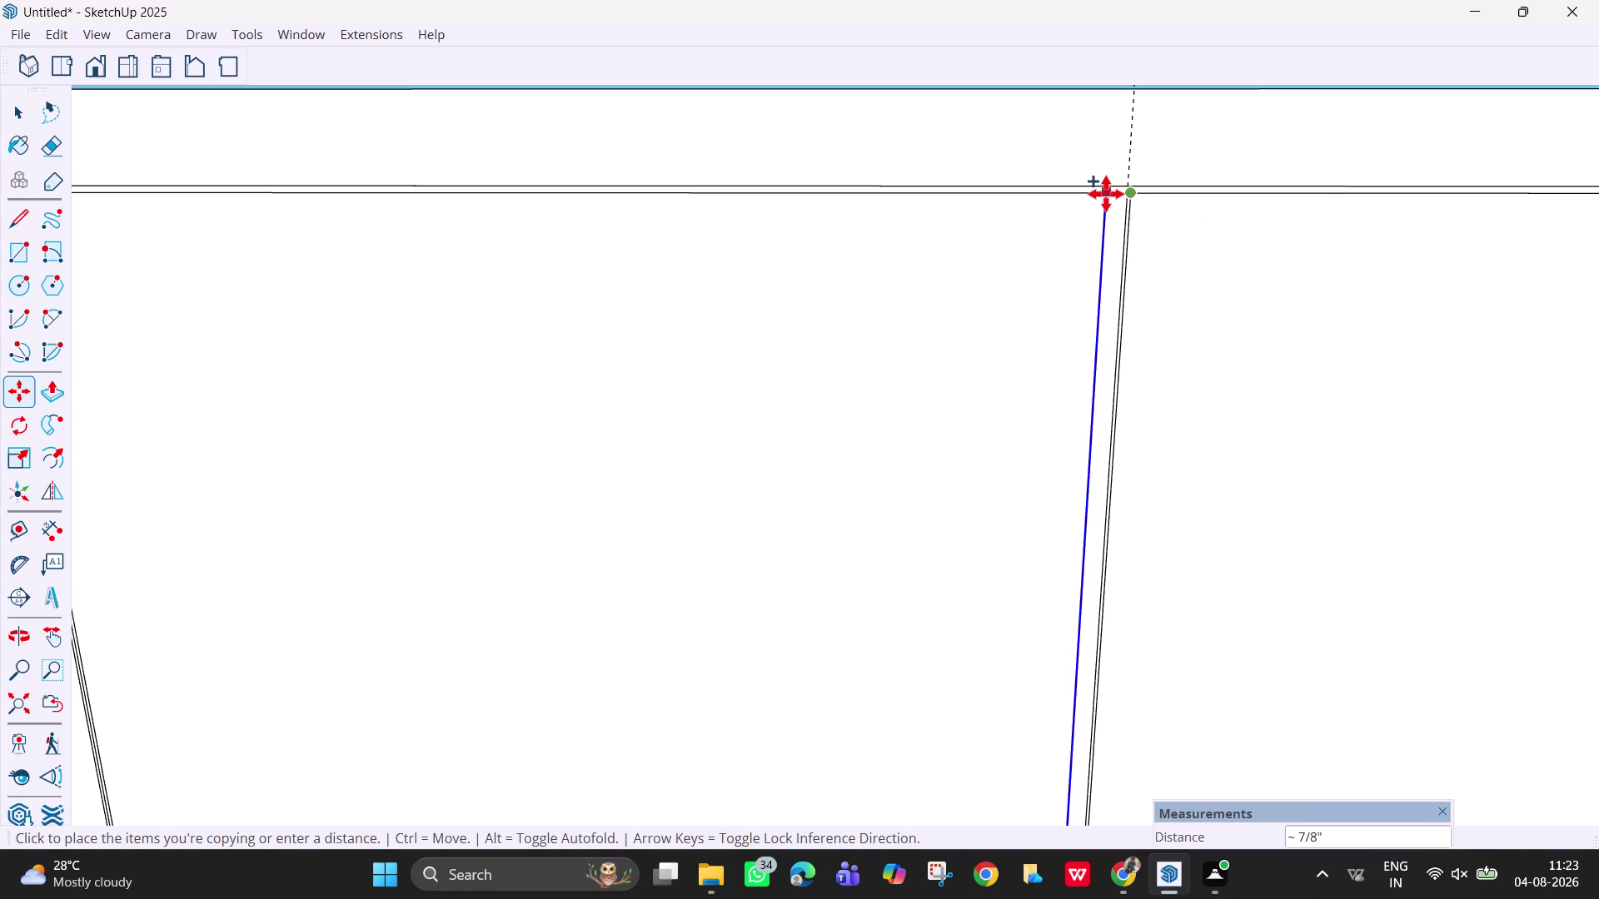
text(mm)
key(Return)
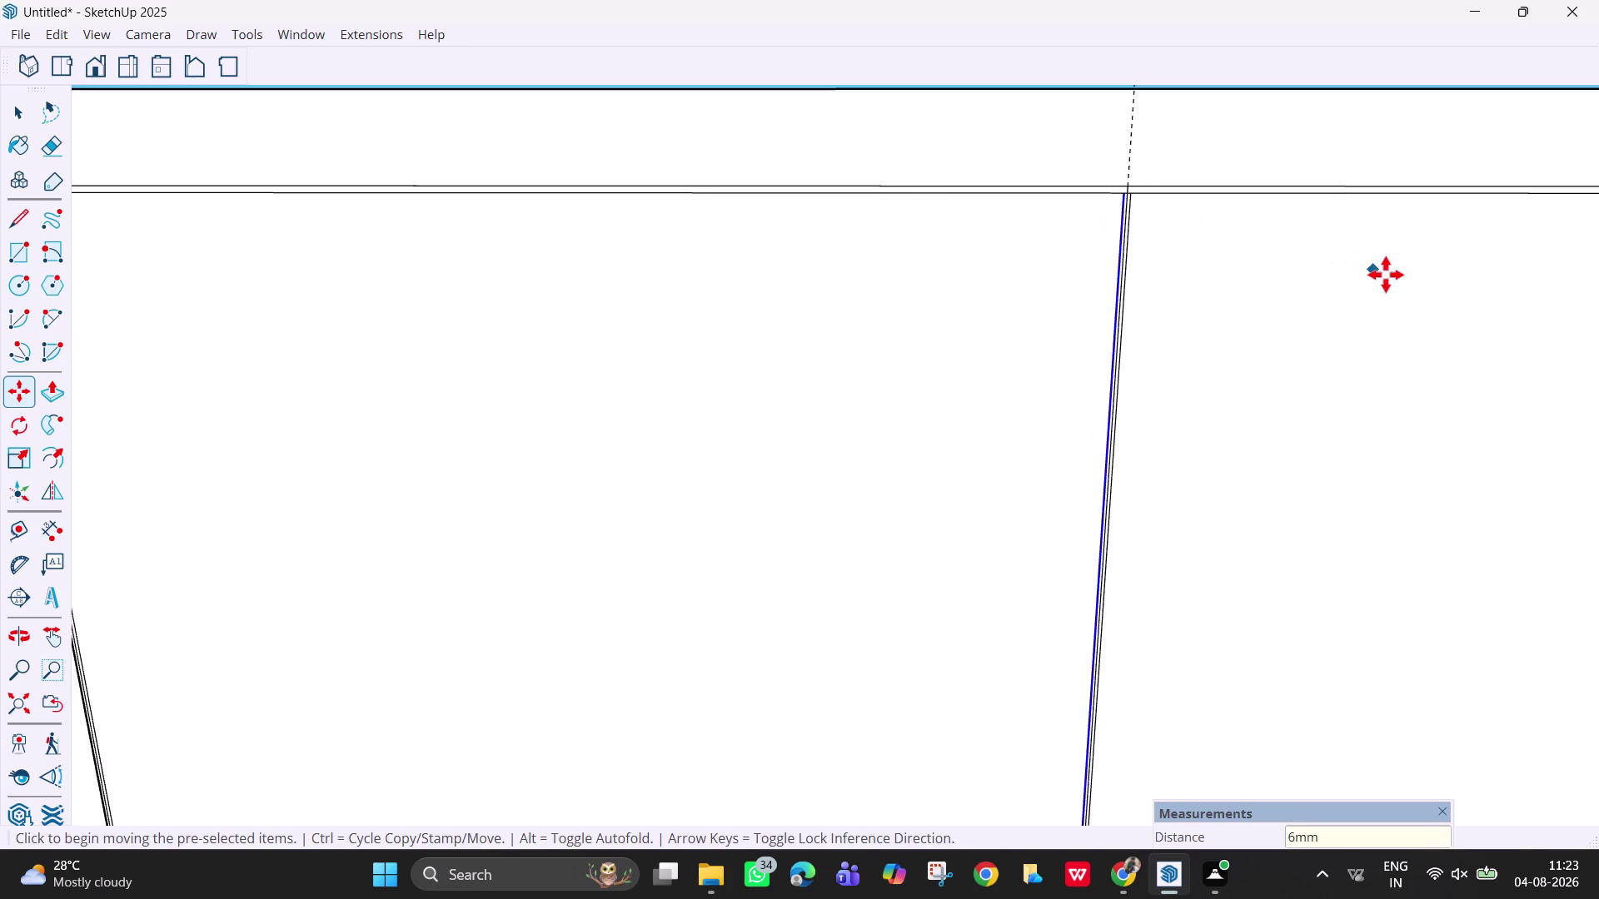
Copy the next vertical division line 3 mm beside itself.
key(Escape)
scroll(down, 3)
key(h)
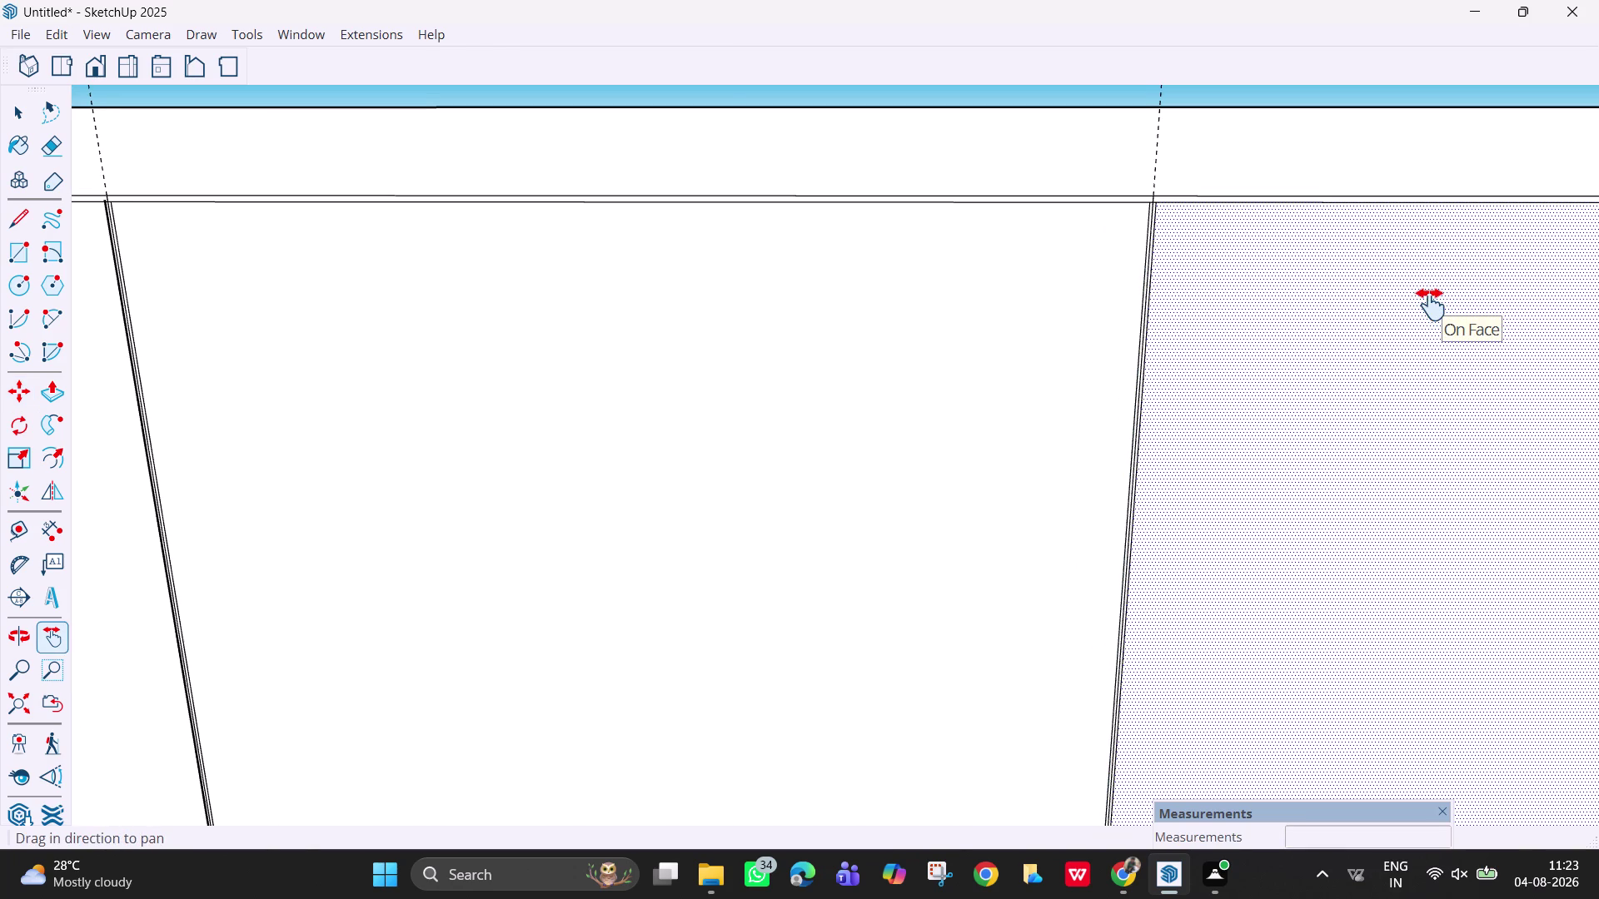
middle_drag(1430, 305, 1420, 305)
drag(1427, 309, 627, 311)
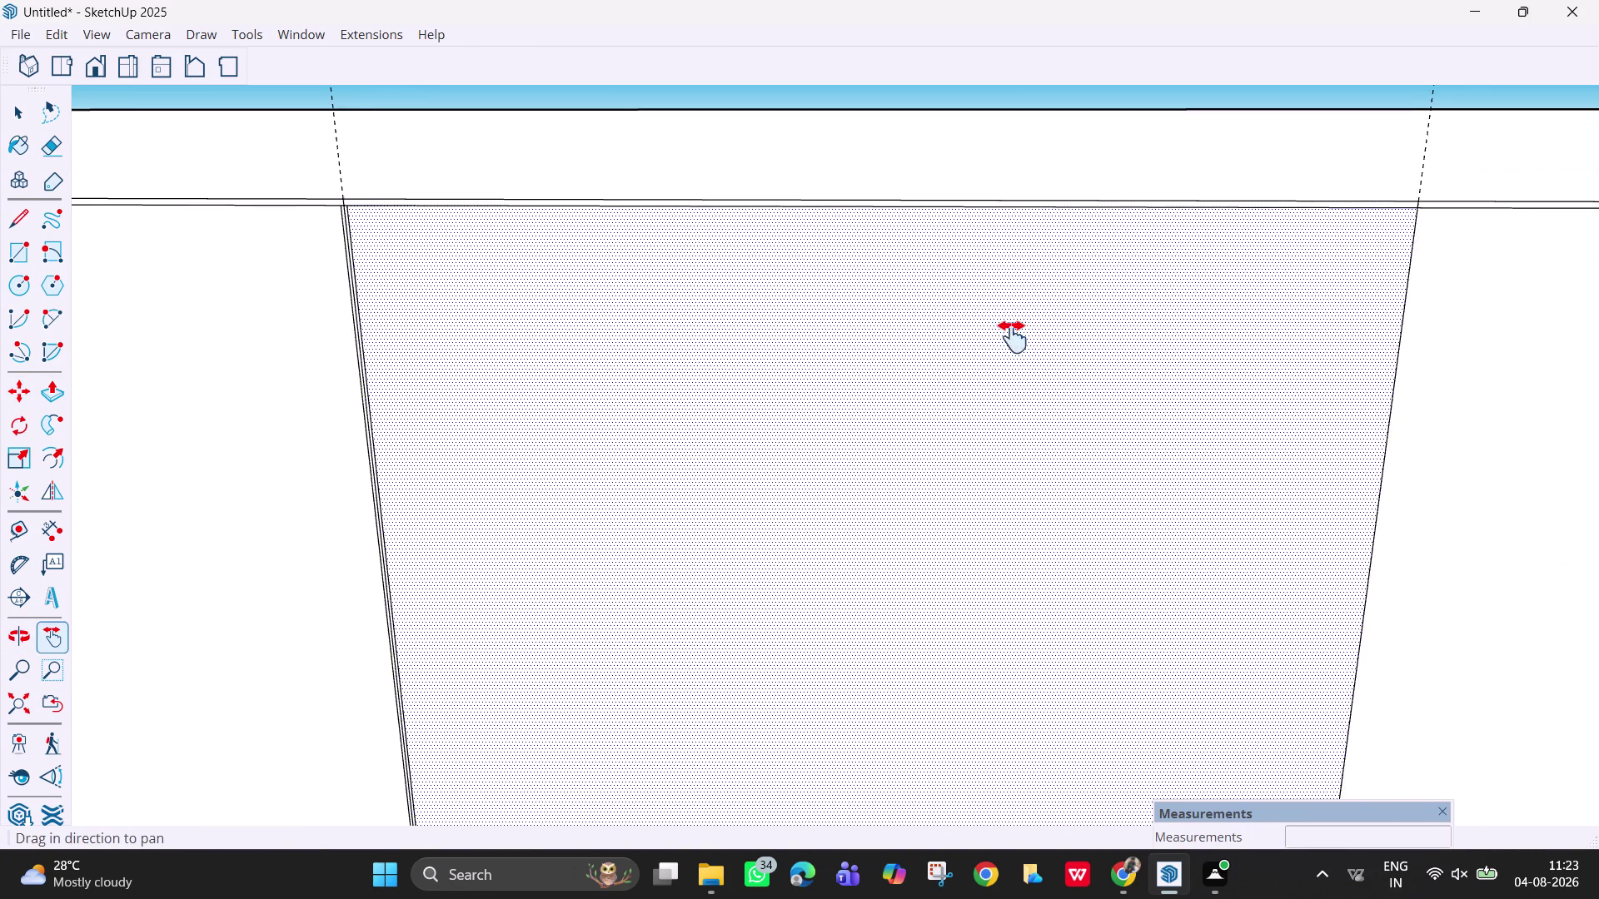
drag(1176, 333, 919, 325)
key(space)
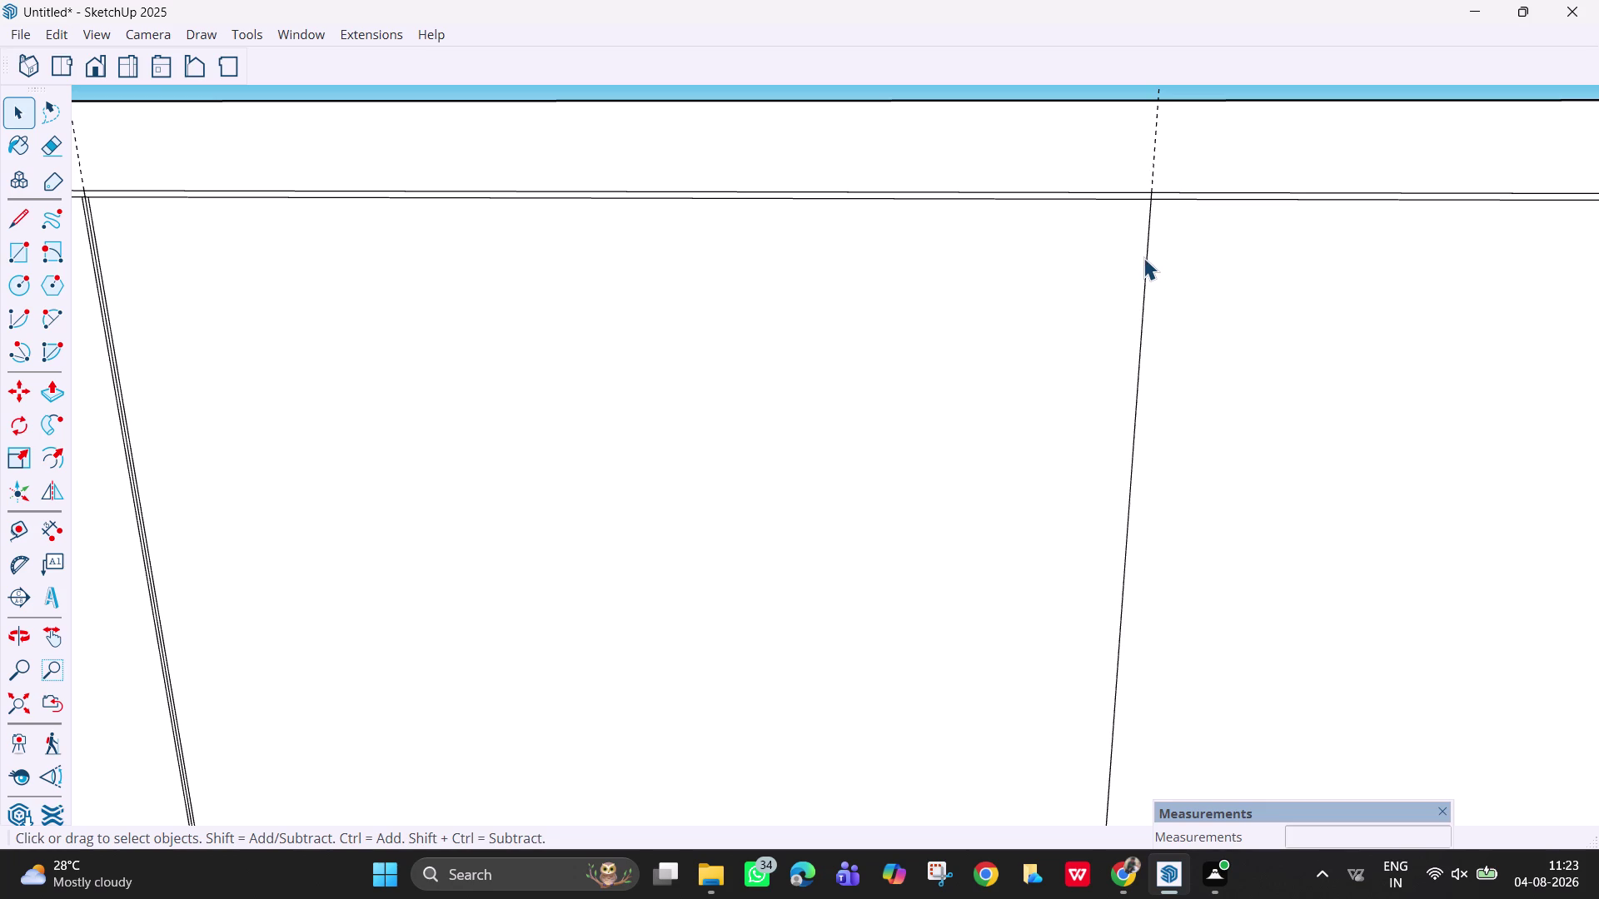
click(1145, 256)
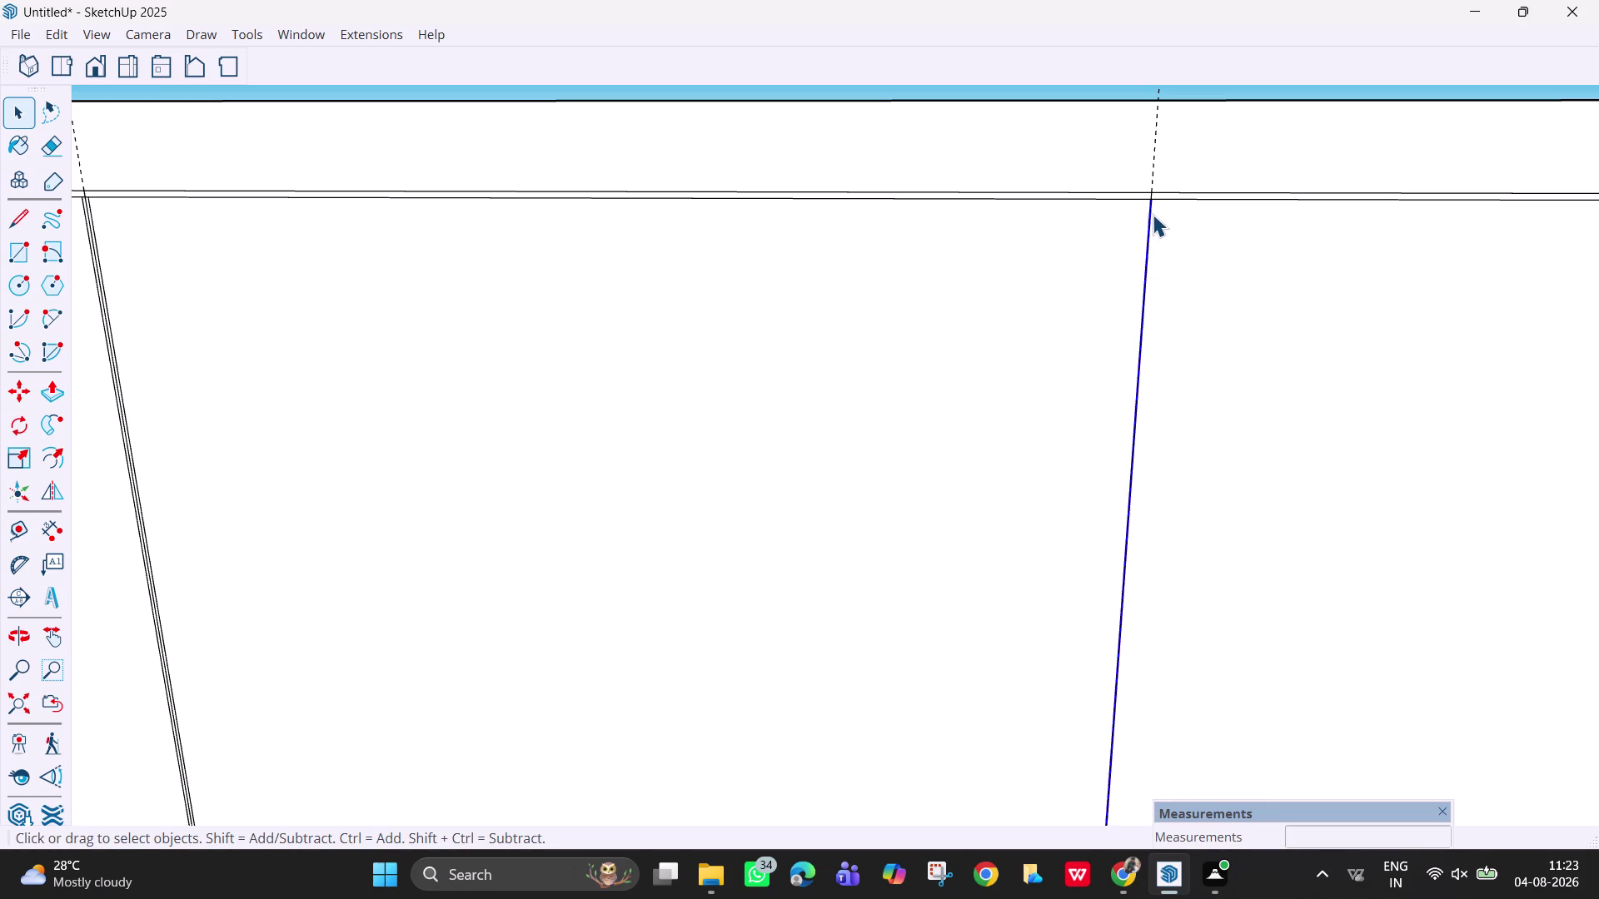
key(m)
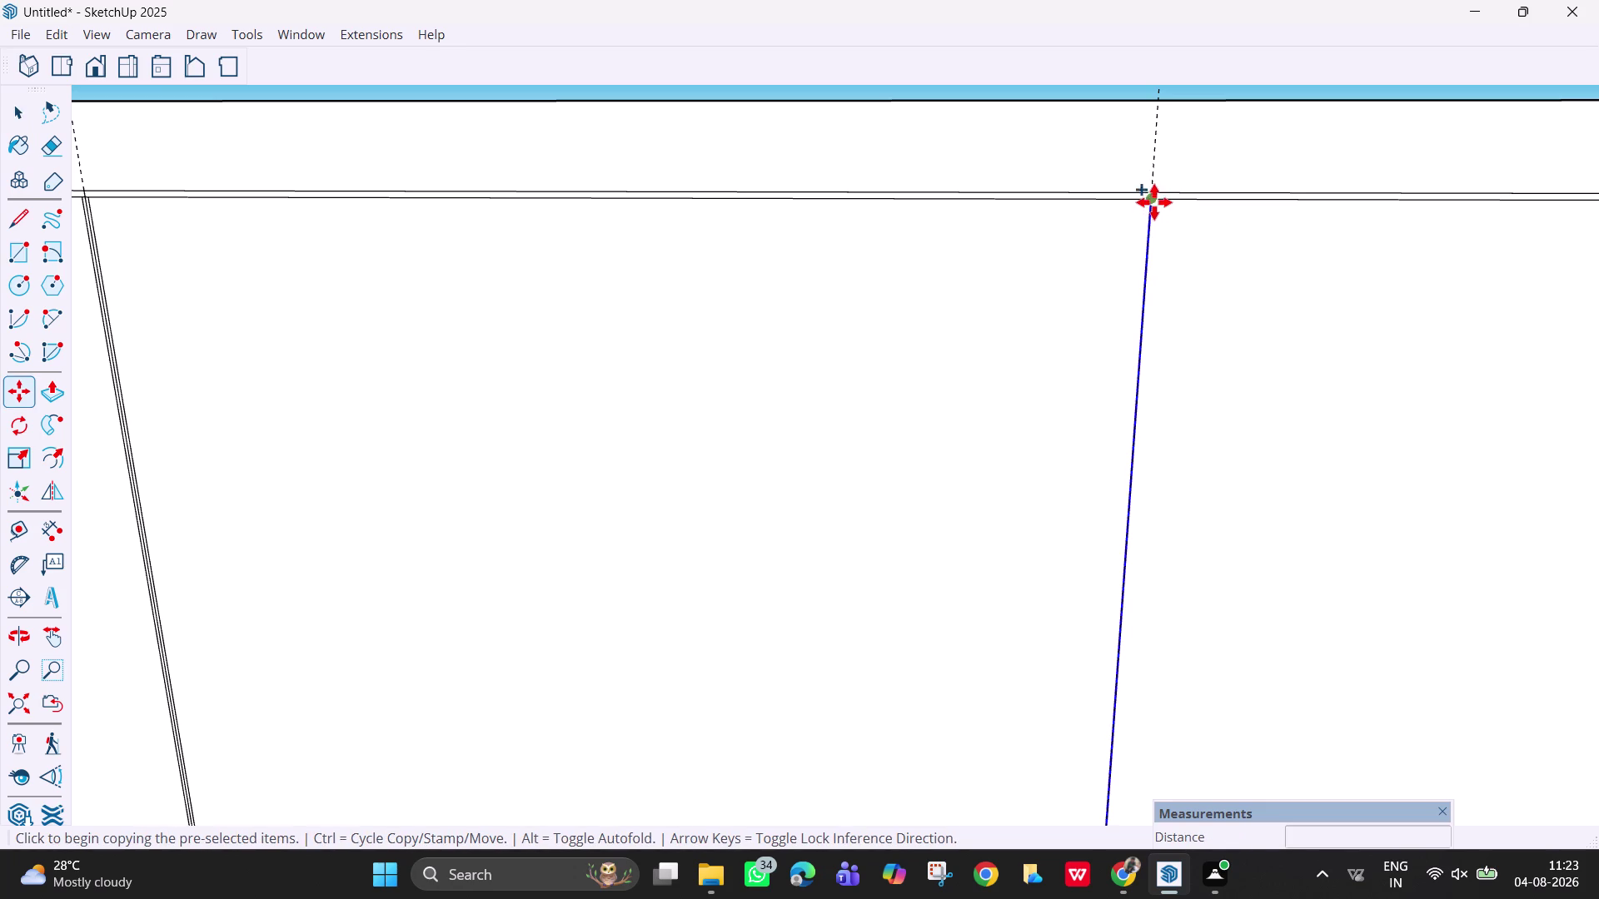
click(1154, 197)
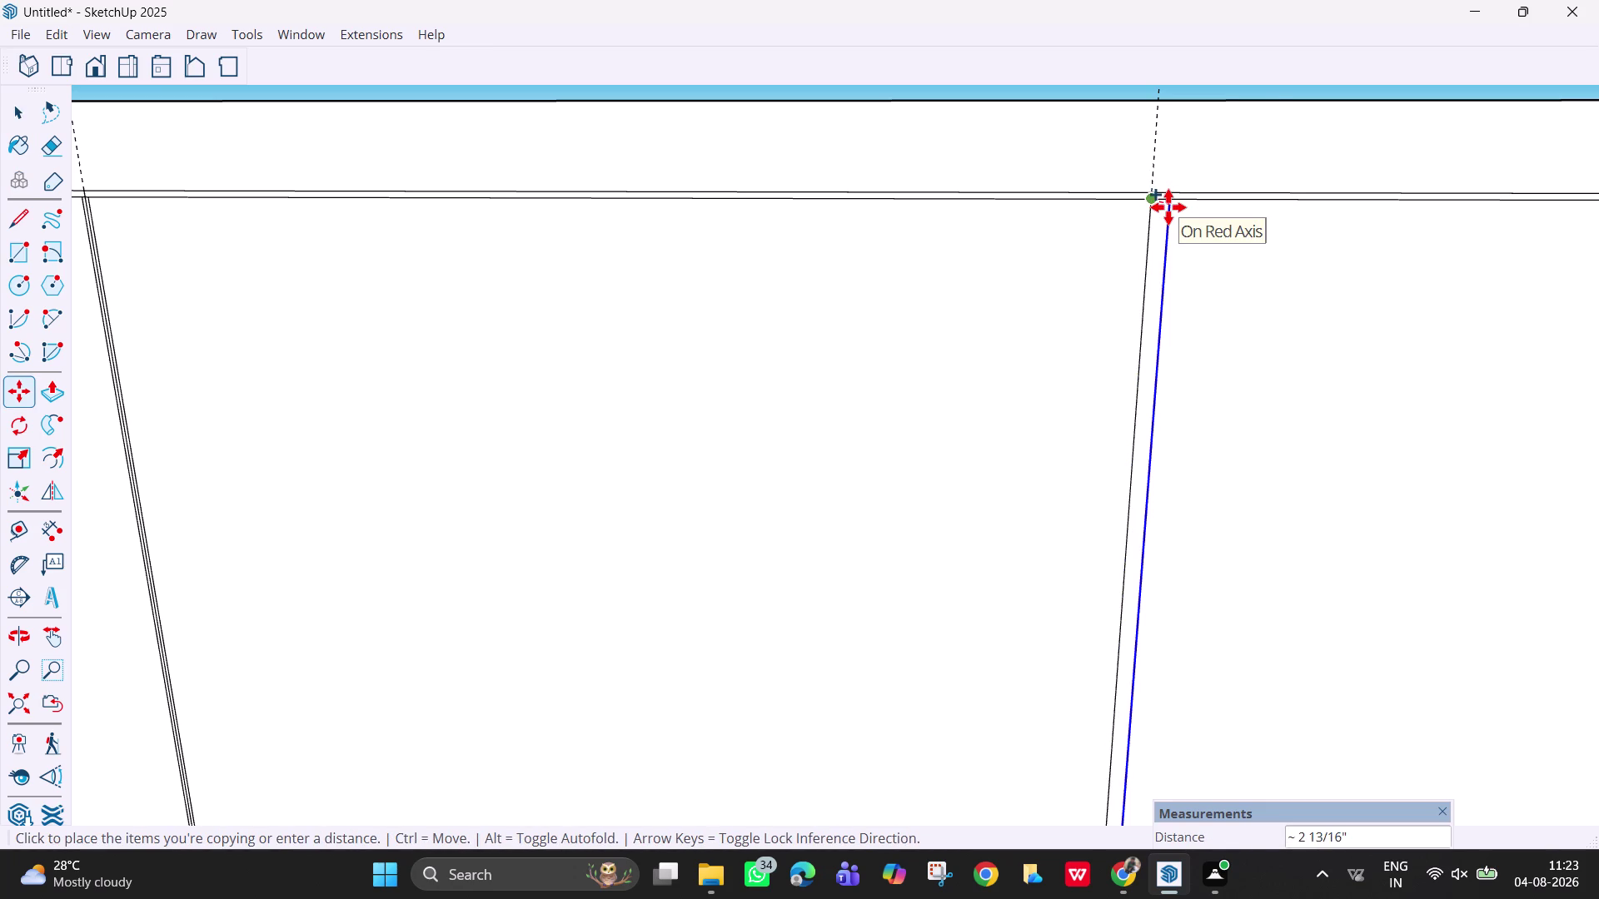
key(3)
text(mm)
key(Return)
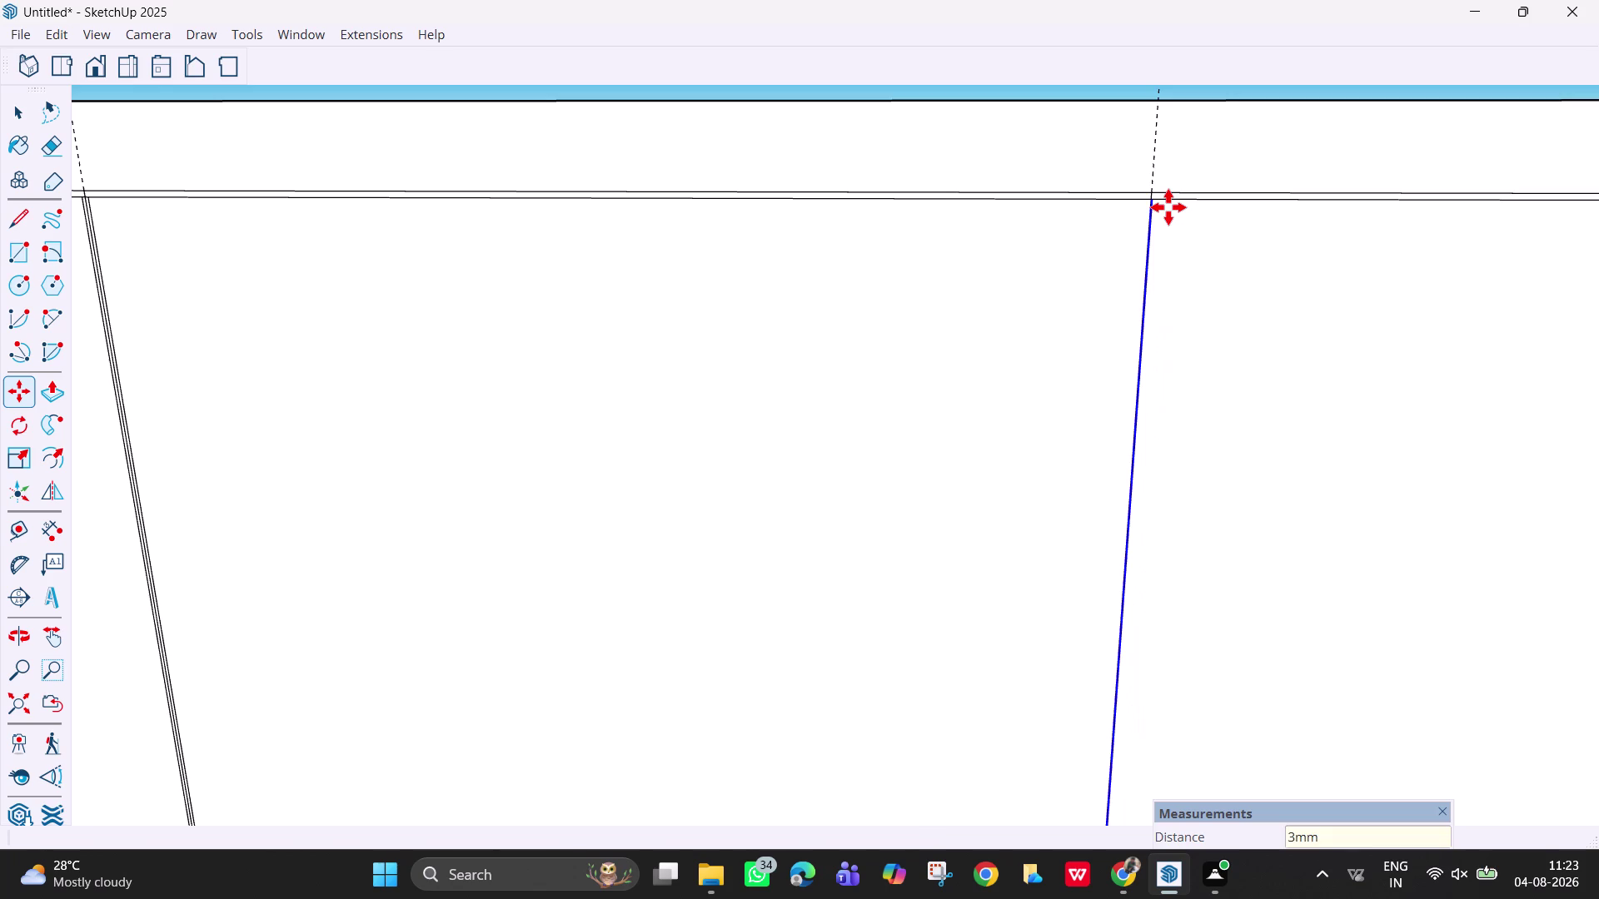
Undo the 3 mm copy of that division line.
scroll(up, 3)
middle_drag(1161, 208, 1114, 212)
scroll(up, 3)
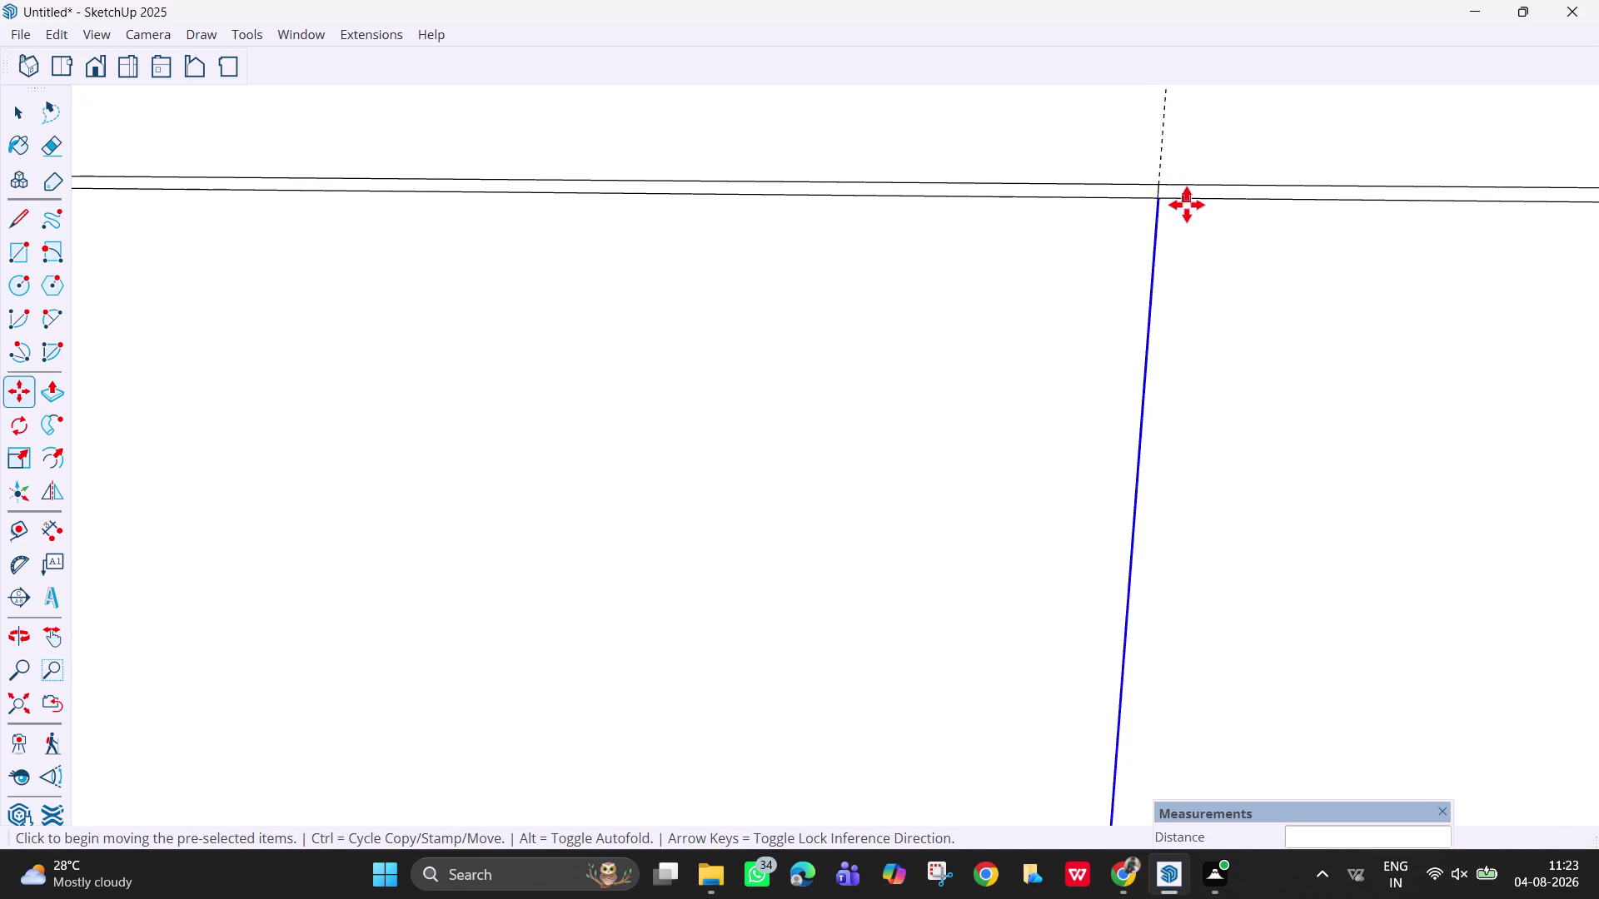
key(Escape)
key(Escape)
key(ctrl+z)
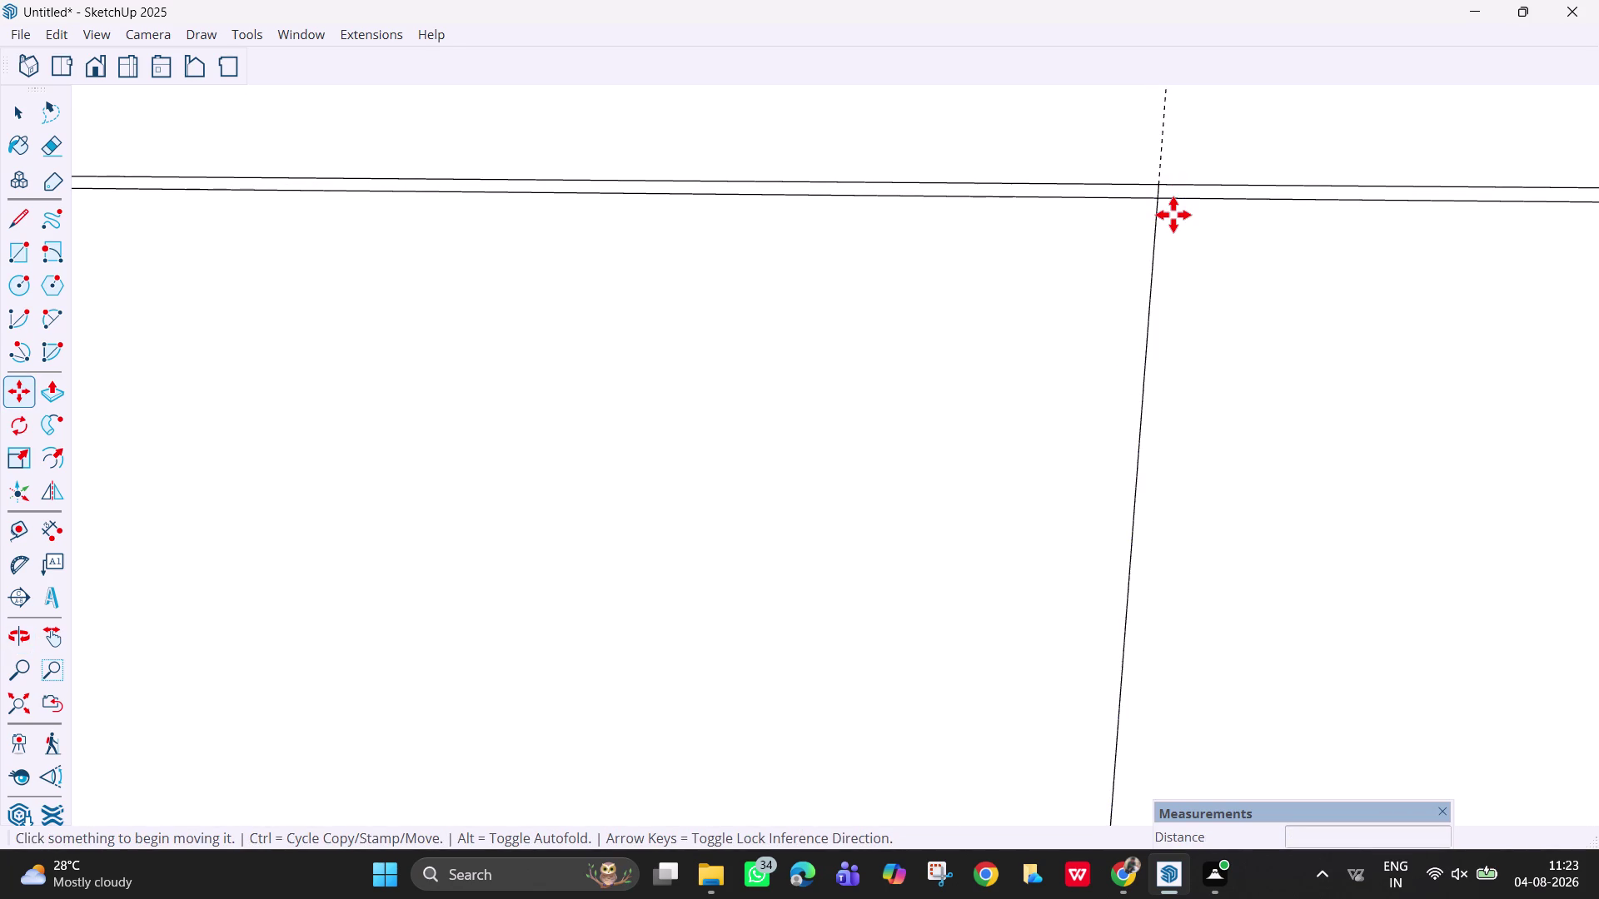
Redo the division line's copies at 3 mm and 6 mm offsets.
key(space)
click(1155, 211)
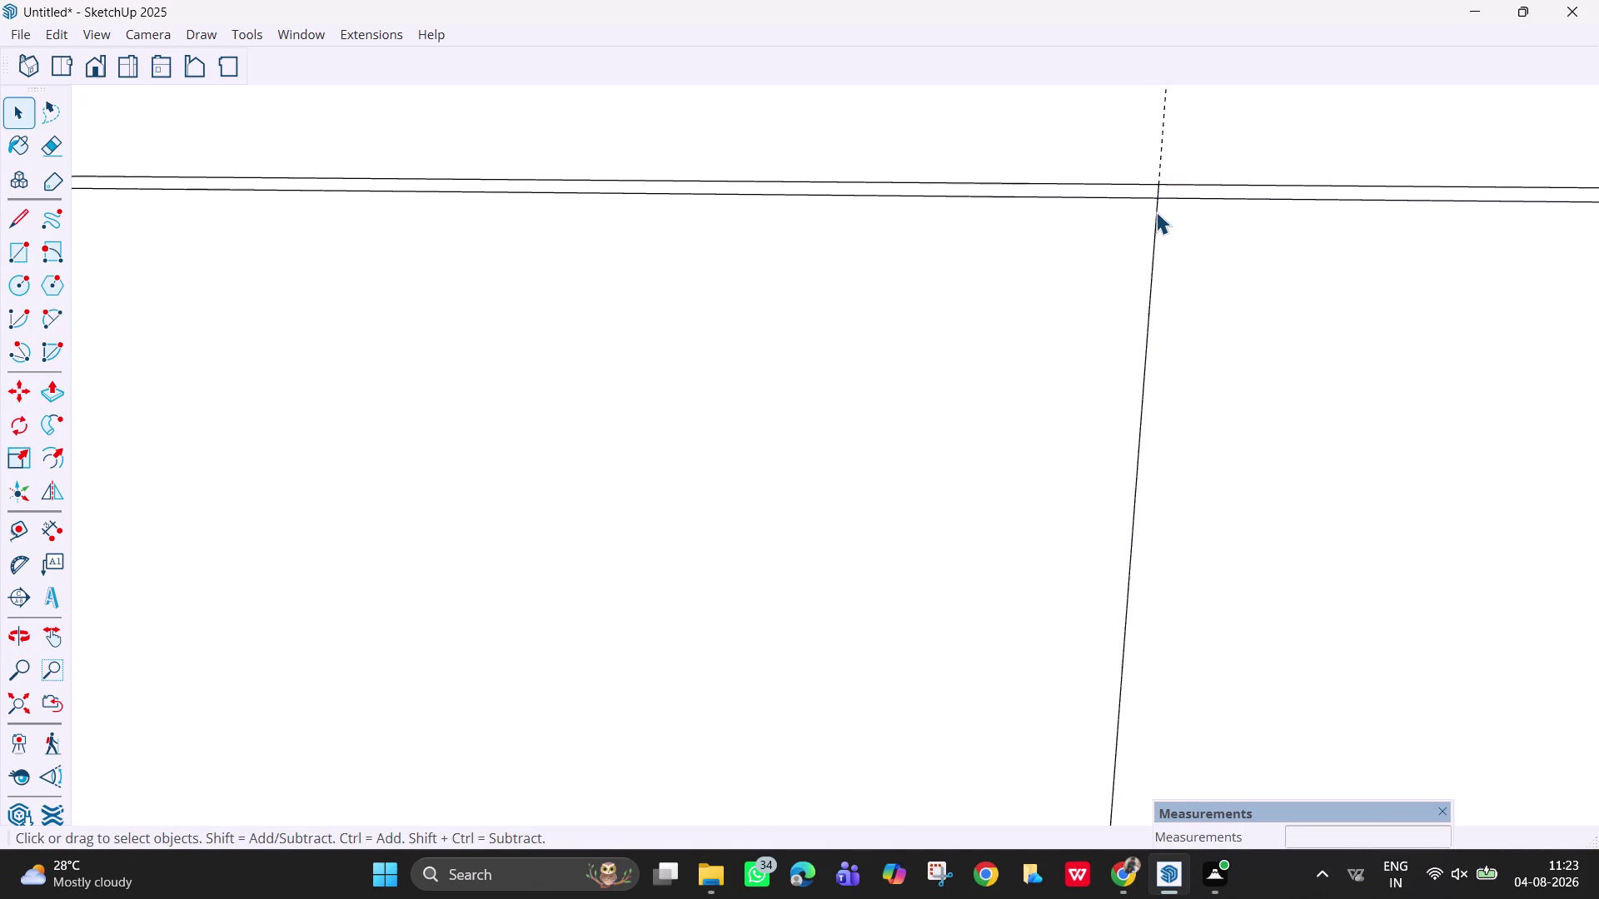
key(m)
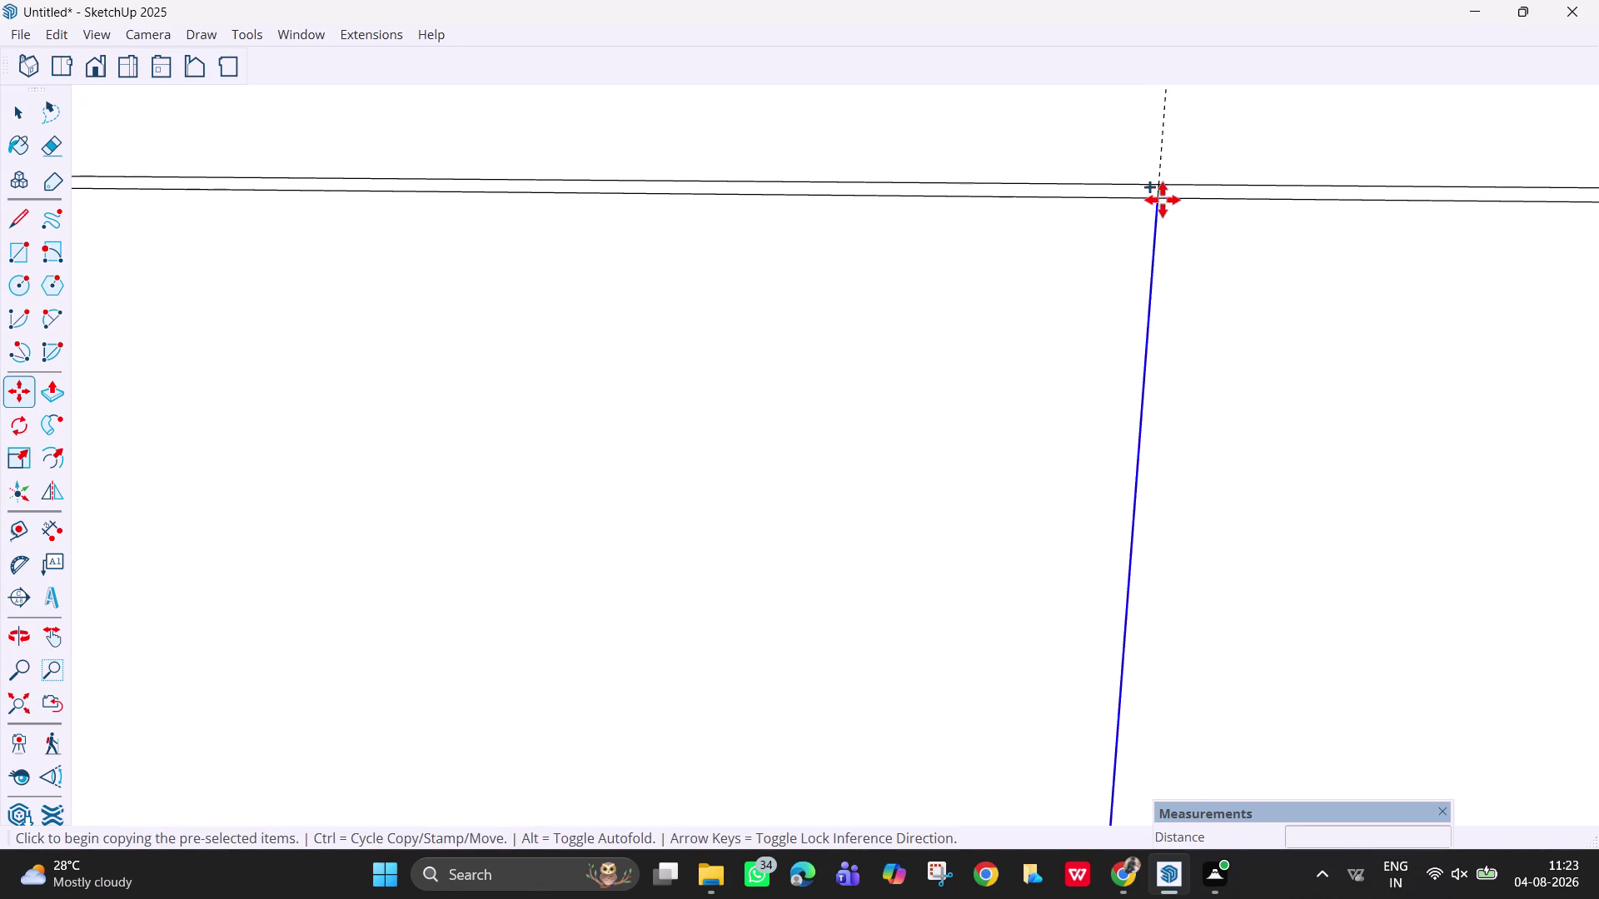
click(1156, 197)
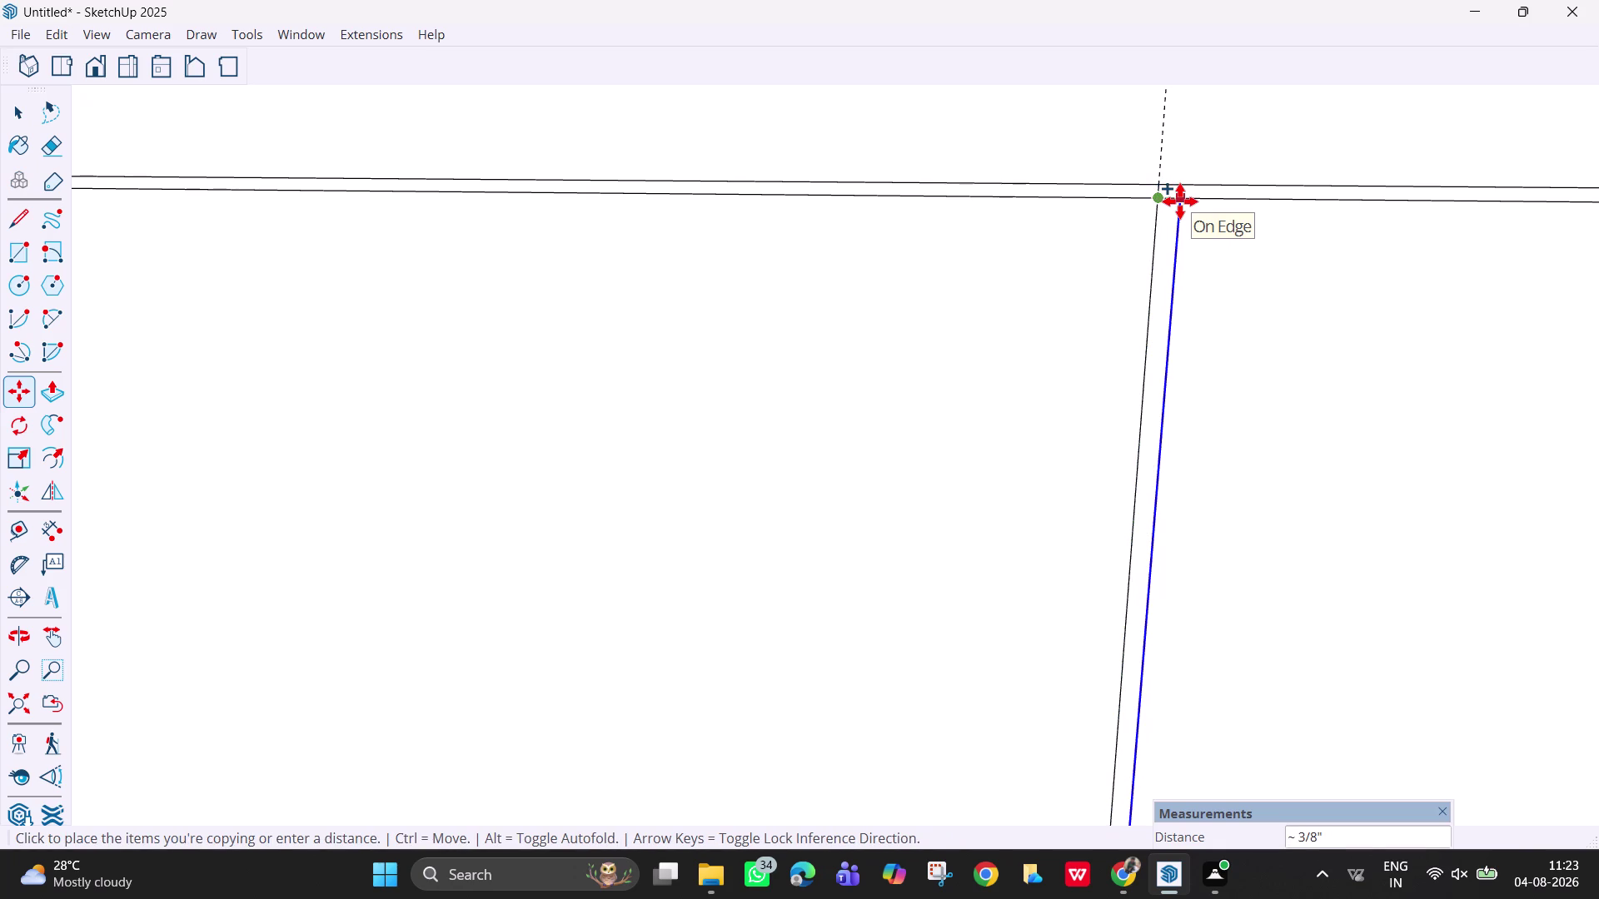
text(3mm)
key(Return)
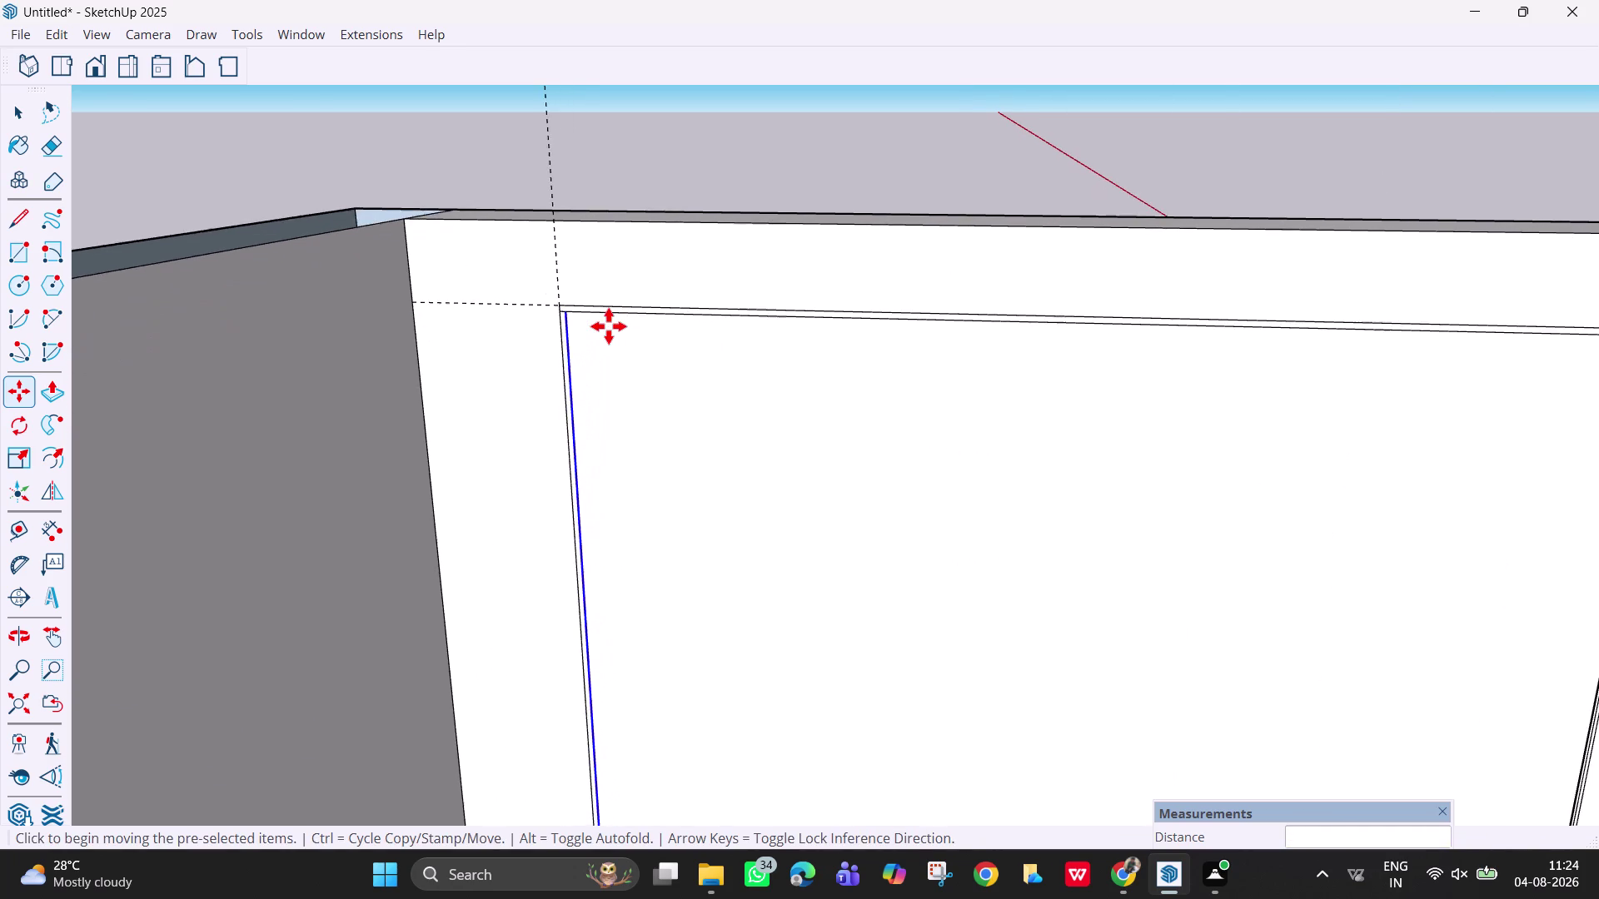
Copy the panel's left side edge 6 mm beside itself.
scroll(up, 3)
key(Escape)
scroll(up, 3)
scroll(up, 3)
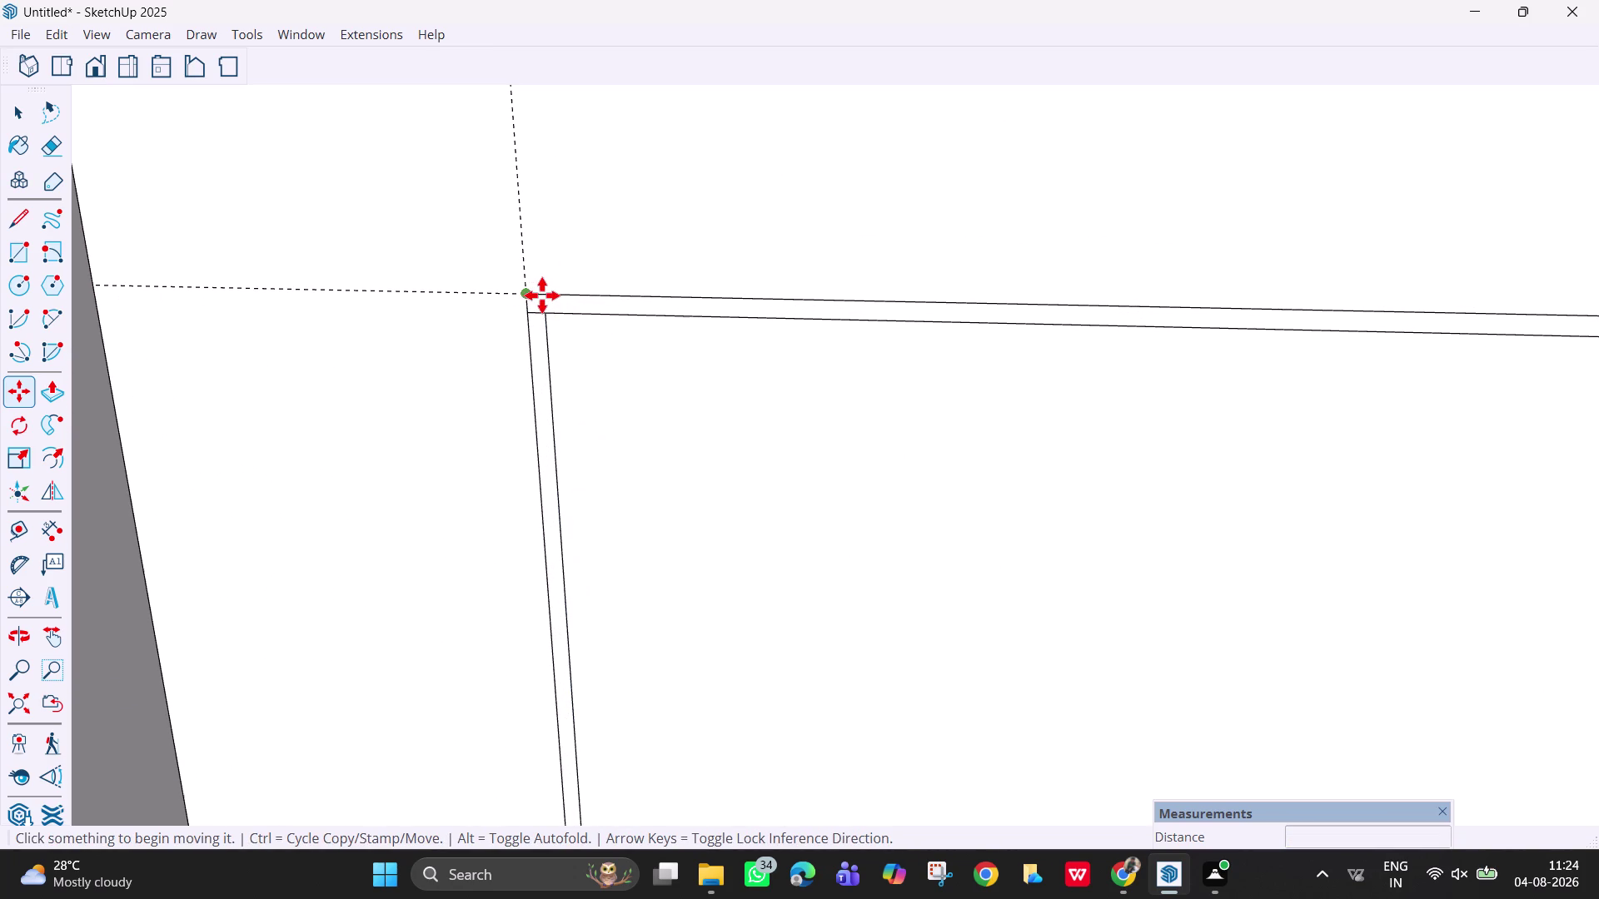
Erase the stray edges where the first vertical divider meets the panel's top edge.
key(e)
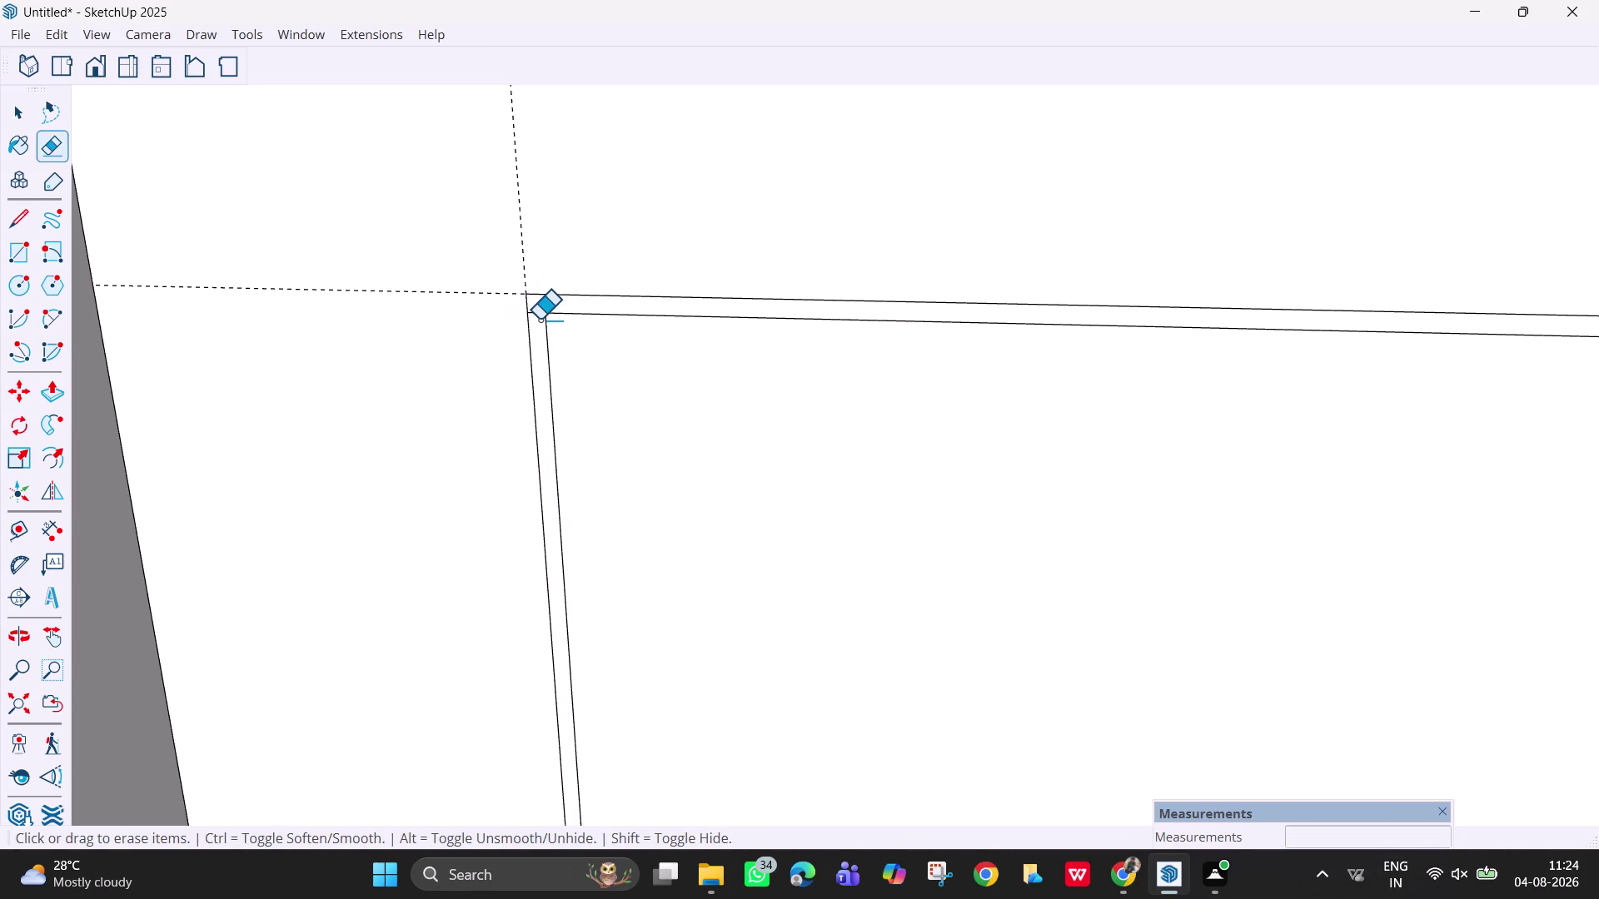
click(535, 315)
scroll(down, 3)
scroll(down, 3)
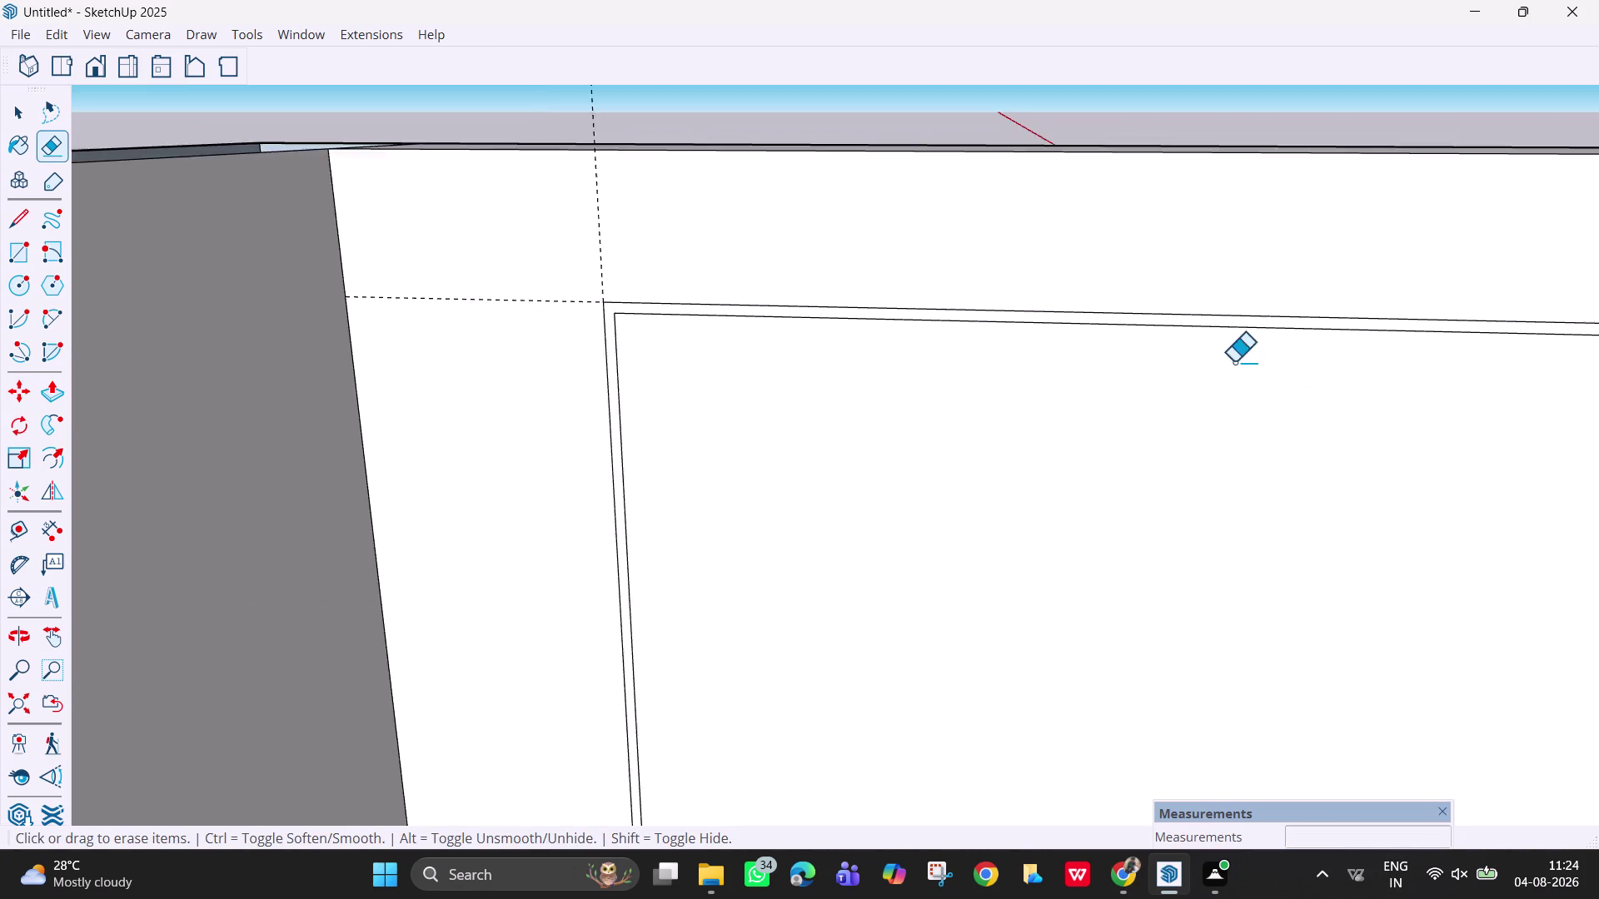
scroll(down, 3)
key(h)
drag(1397, 475, 496, 436)
drag(1492, 349, 1370, 327)
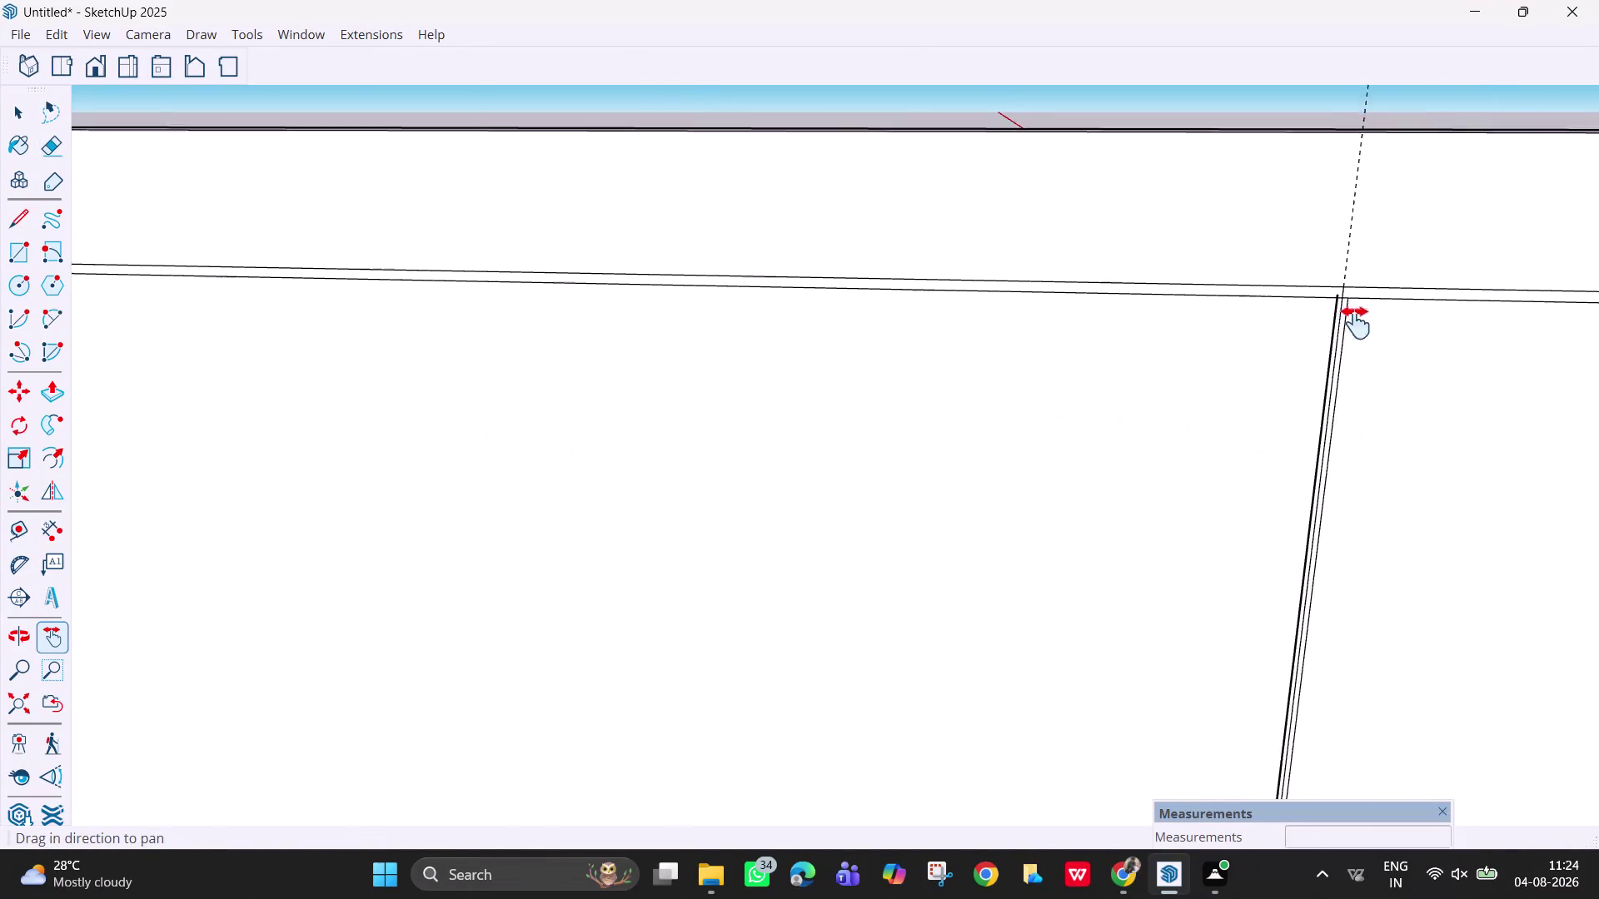
drag(1370, 328, 1319, 319)
scroll(up, 3)
scroll(up, 3)
drag(1385, 324, 1346, 324)
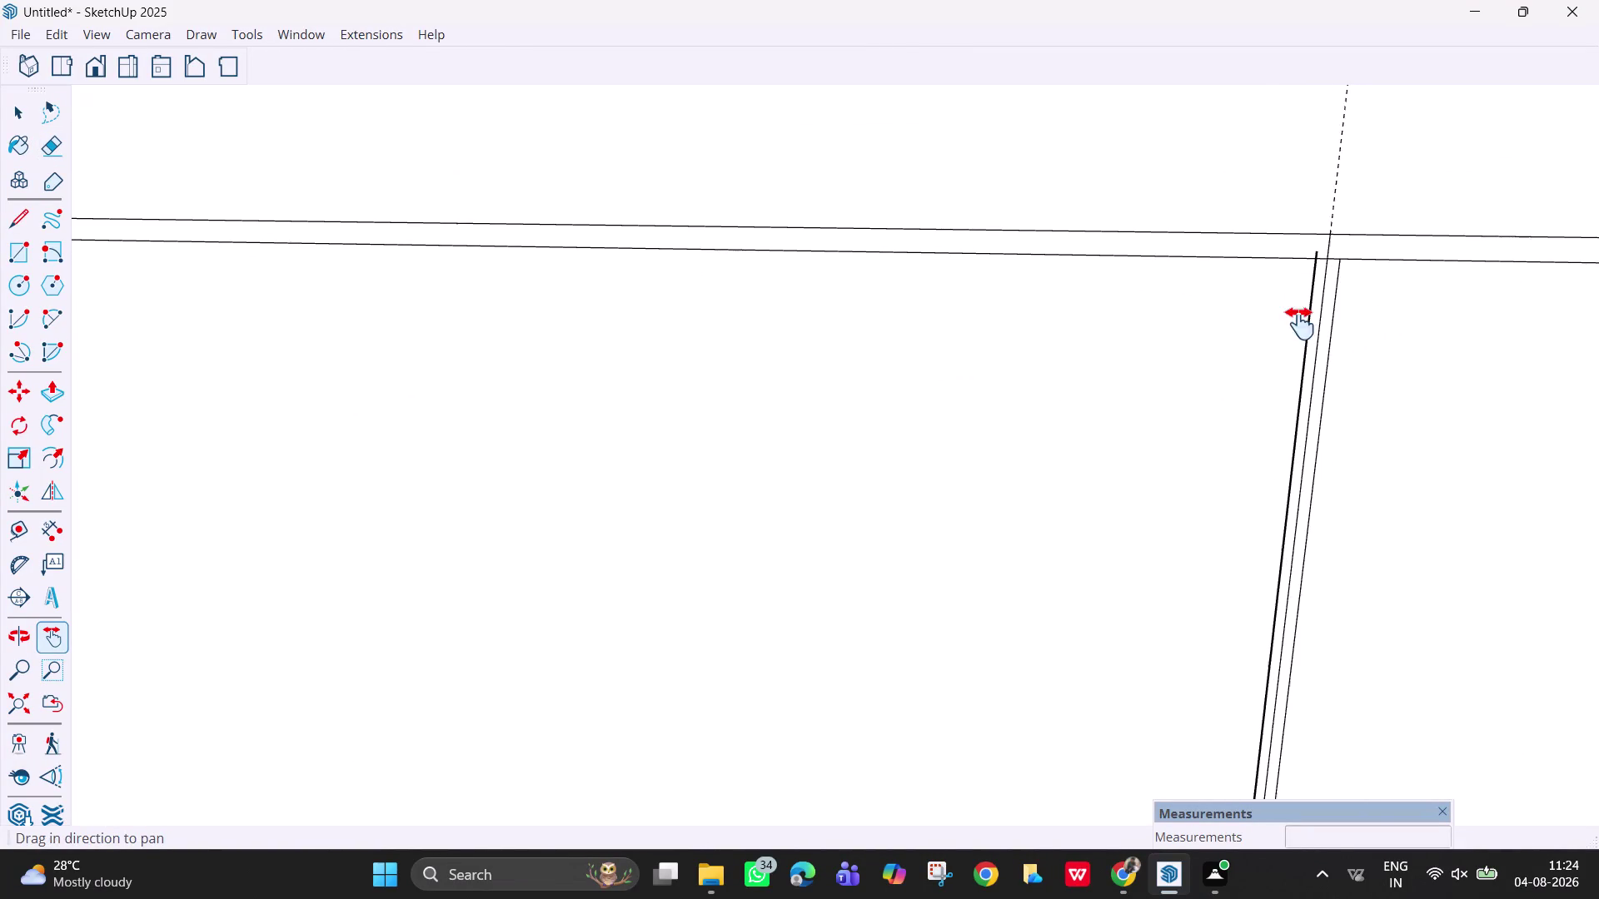
drag(1345, 324, 1280, 323)
scroll(up, 3)
key(r)
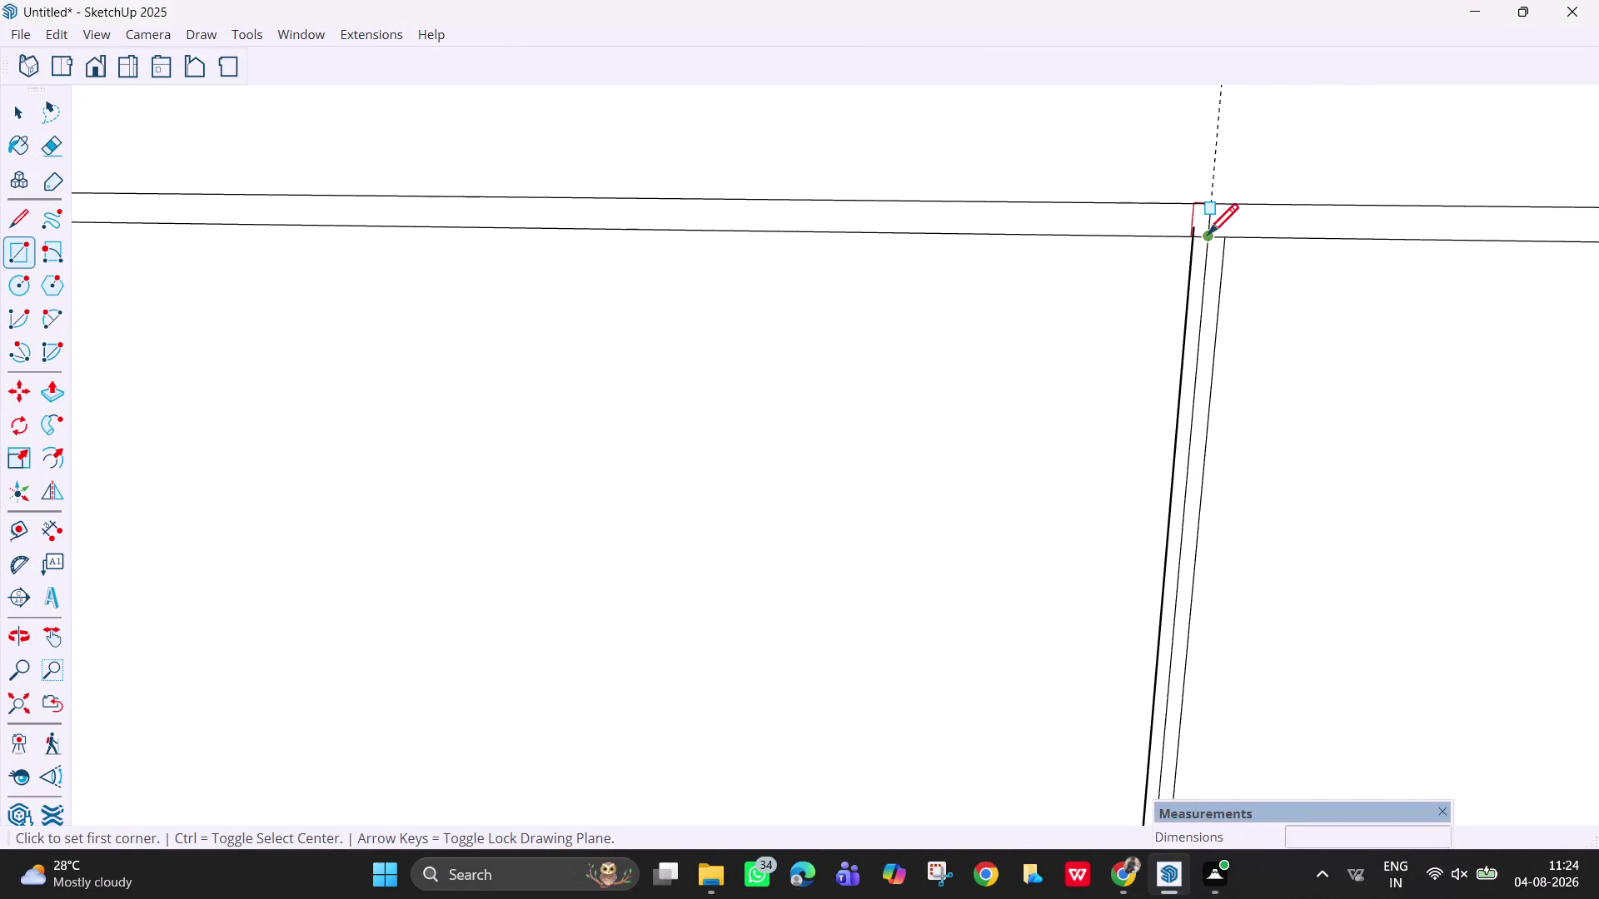
key(e)
click(1190, 229)
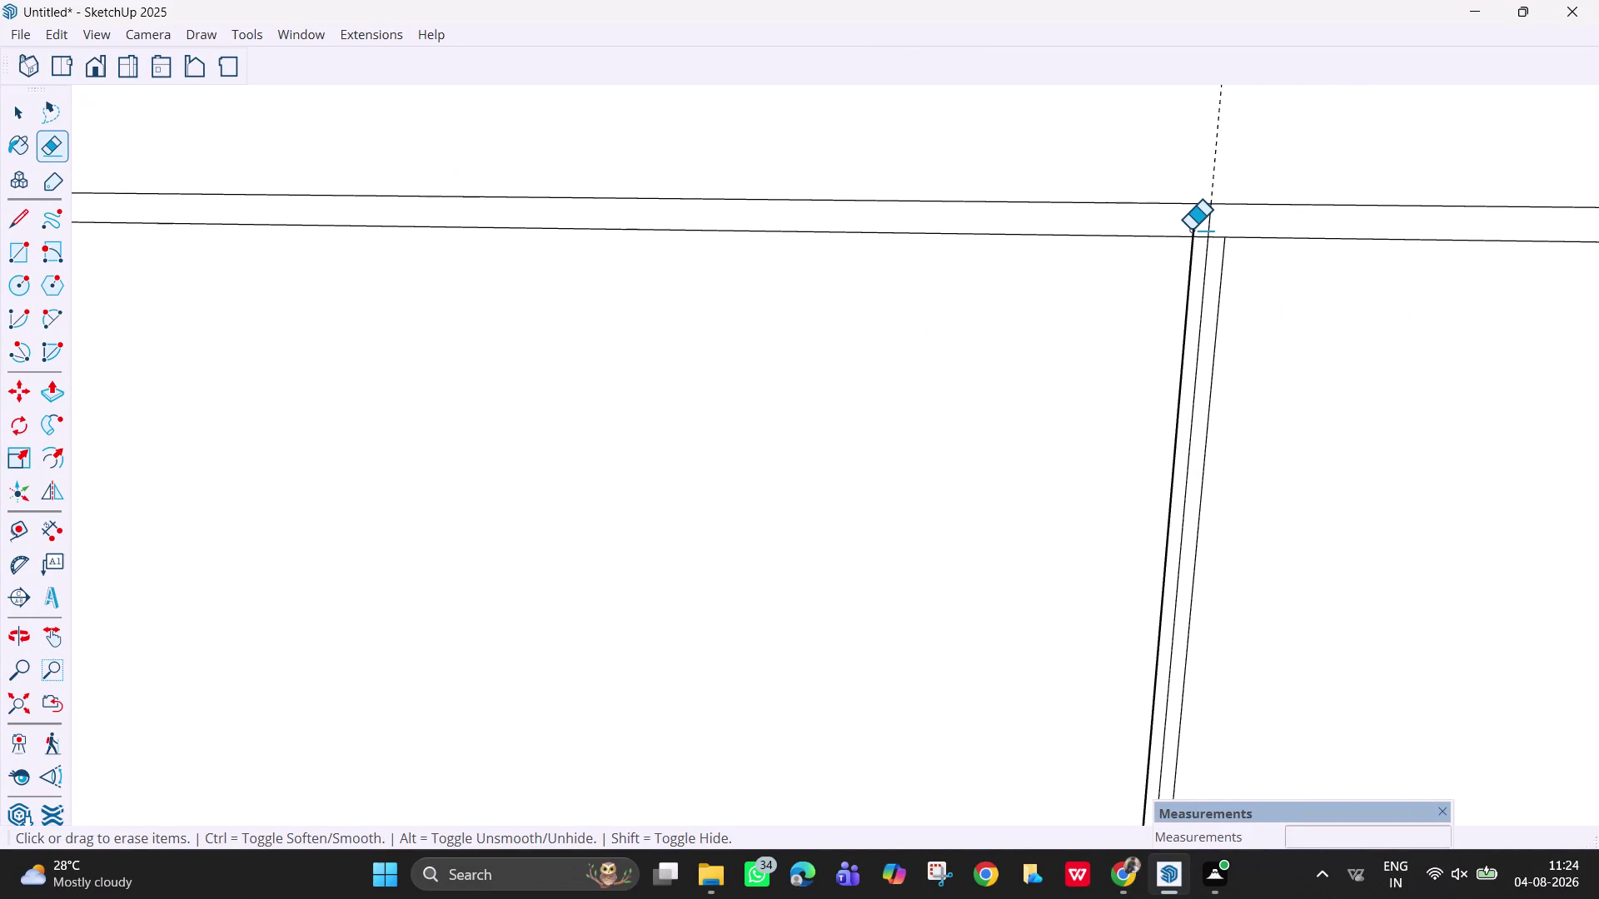
click(1193, 229)
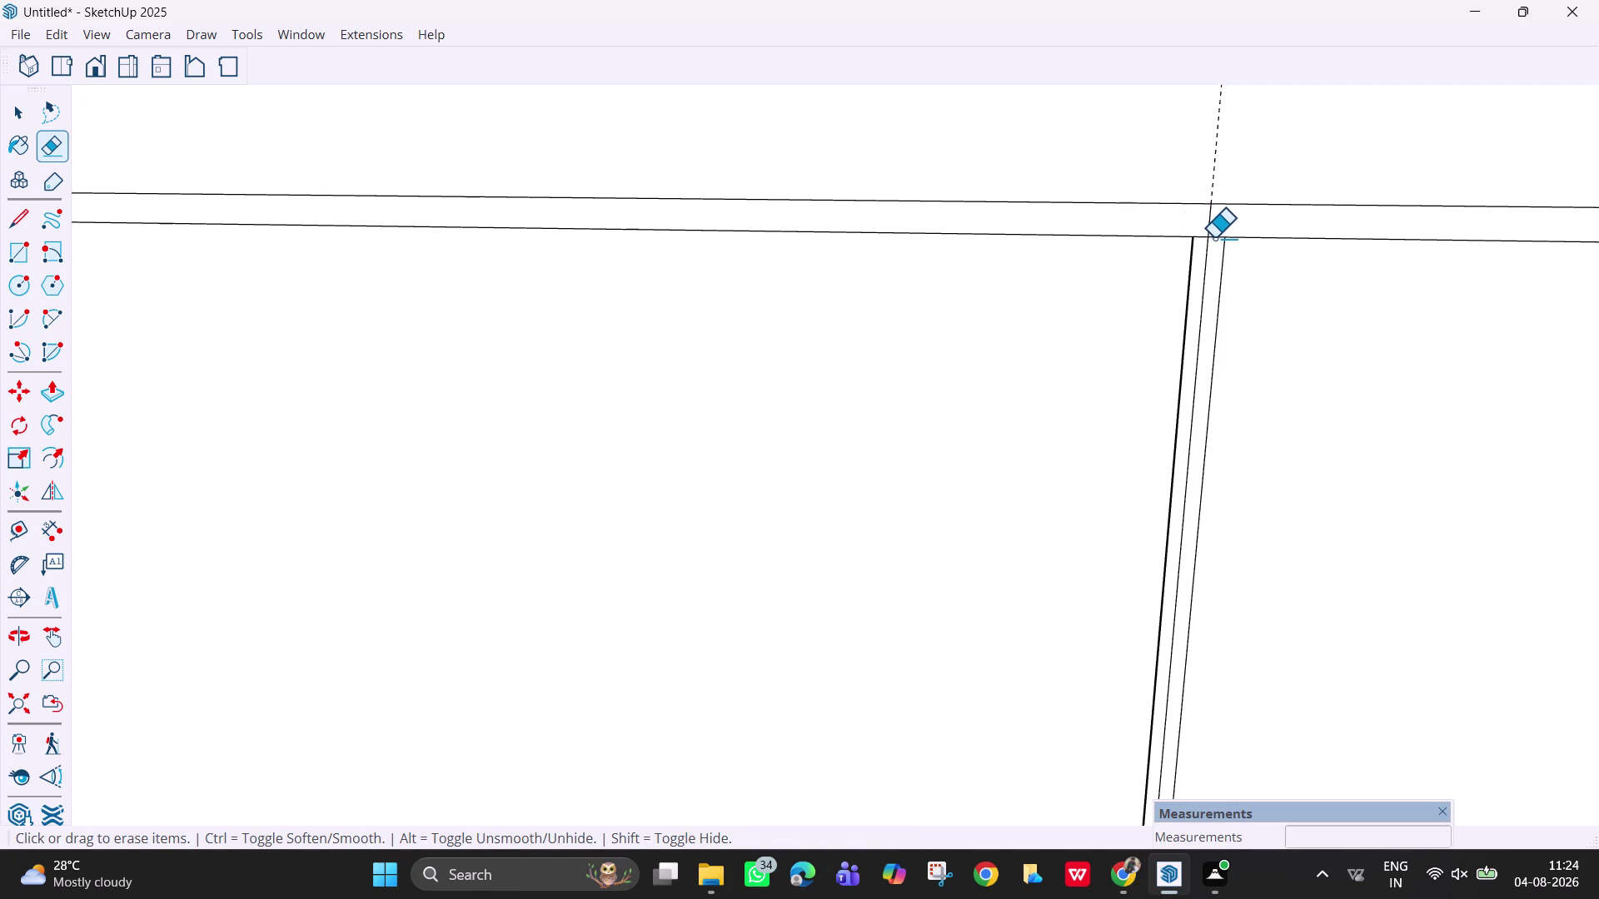
click(1214, 237)
click(1204, 236)
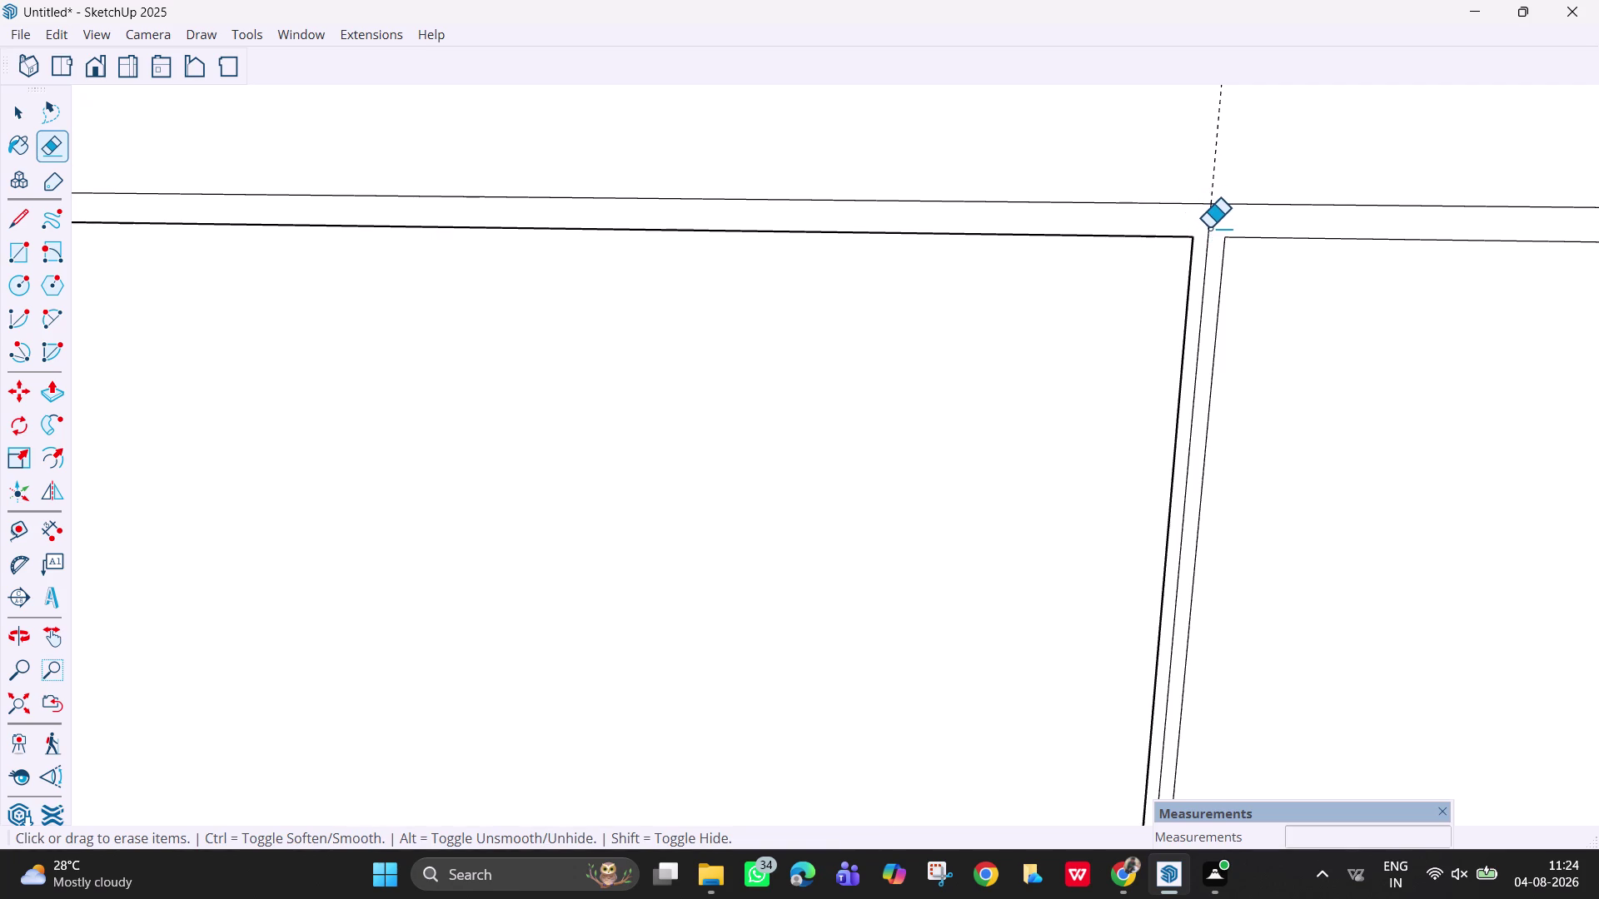
click(1209, 228)
Erase the short edges across the second divider's top junction.
scroll(down, 3)
scroll(down, 3)
scroll(down, 3)
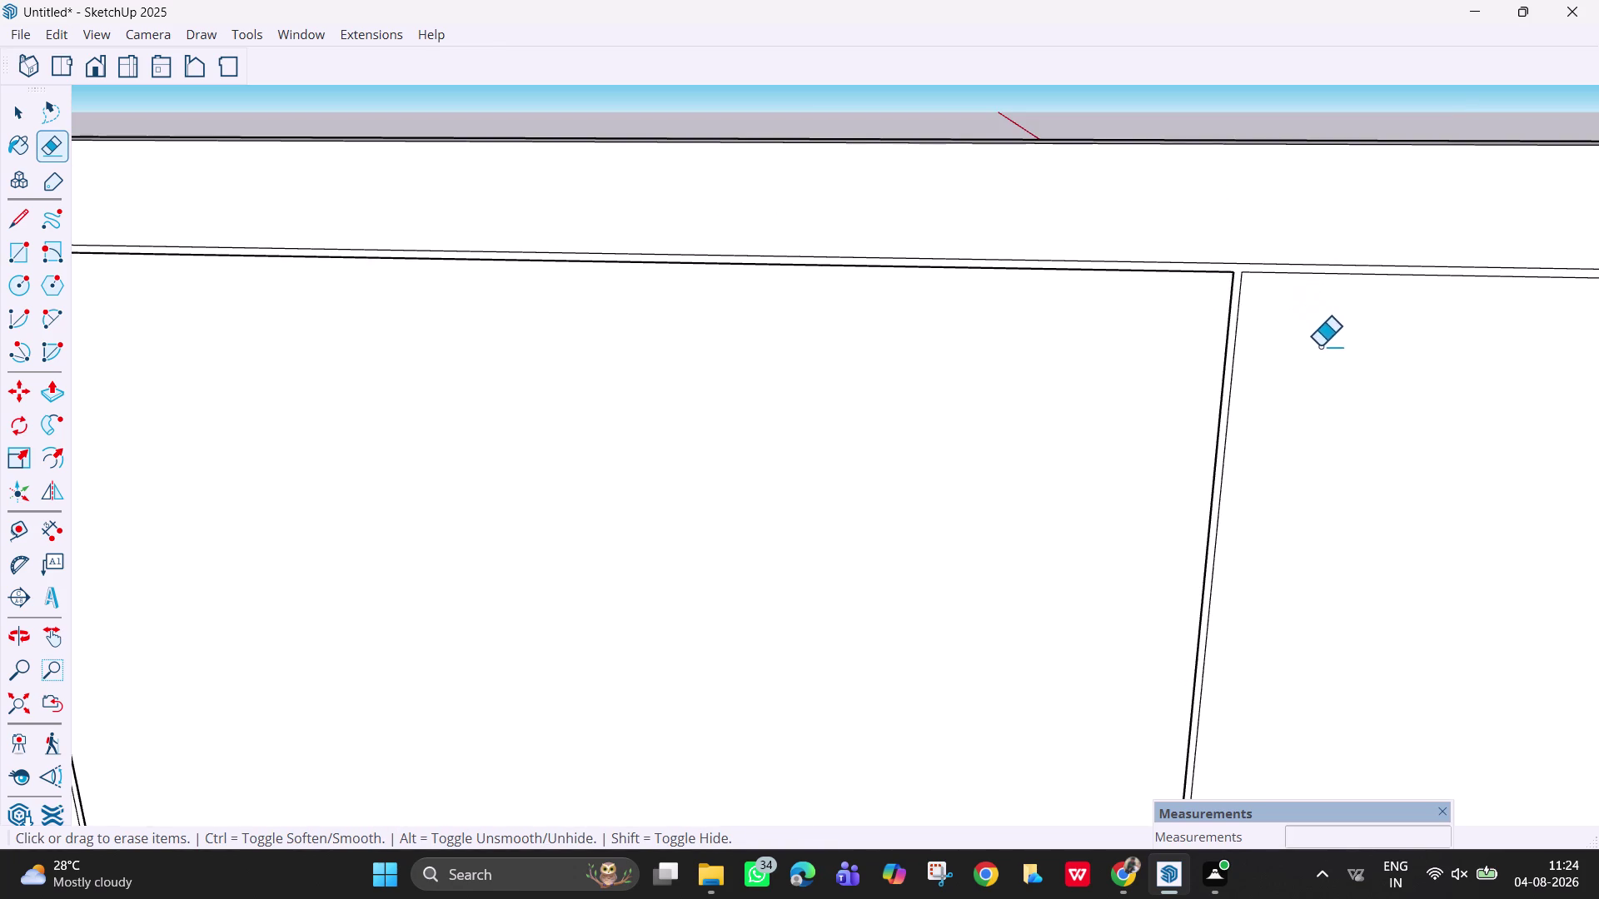
key(h)
drag(1327, 359, 849, 317)
drag(1440, 281, 1041, 303)
drag(1527, 301, 960, 323)
drag(1564, 309, 1325, 283)
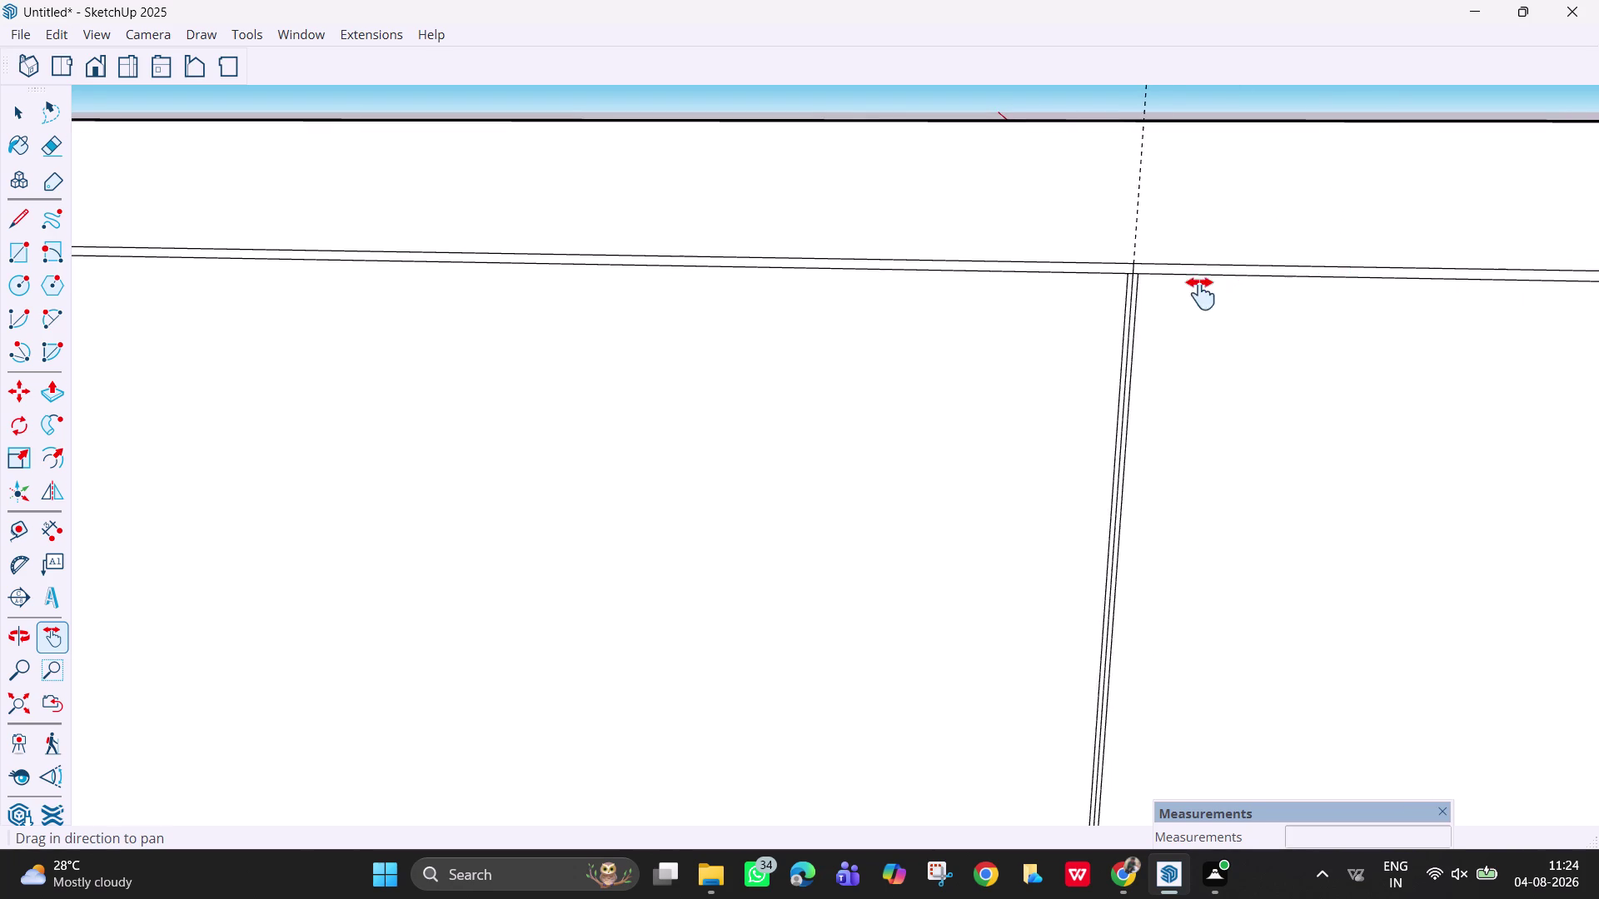
scroll(up, 3)
key(e)
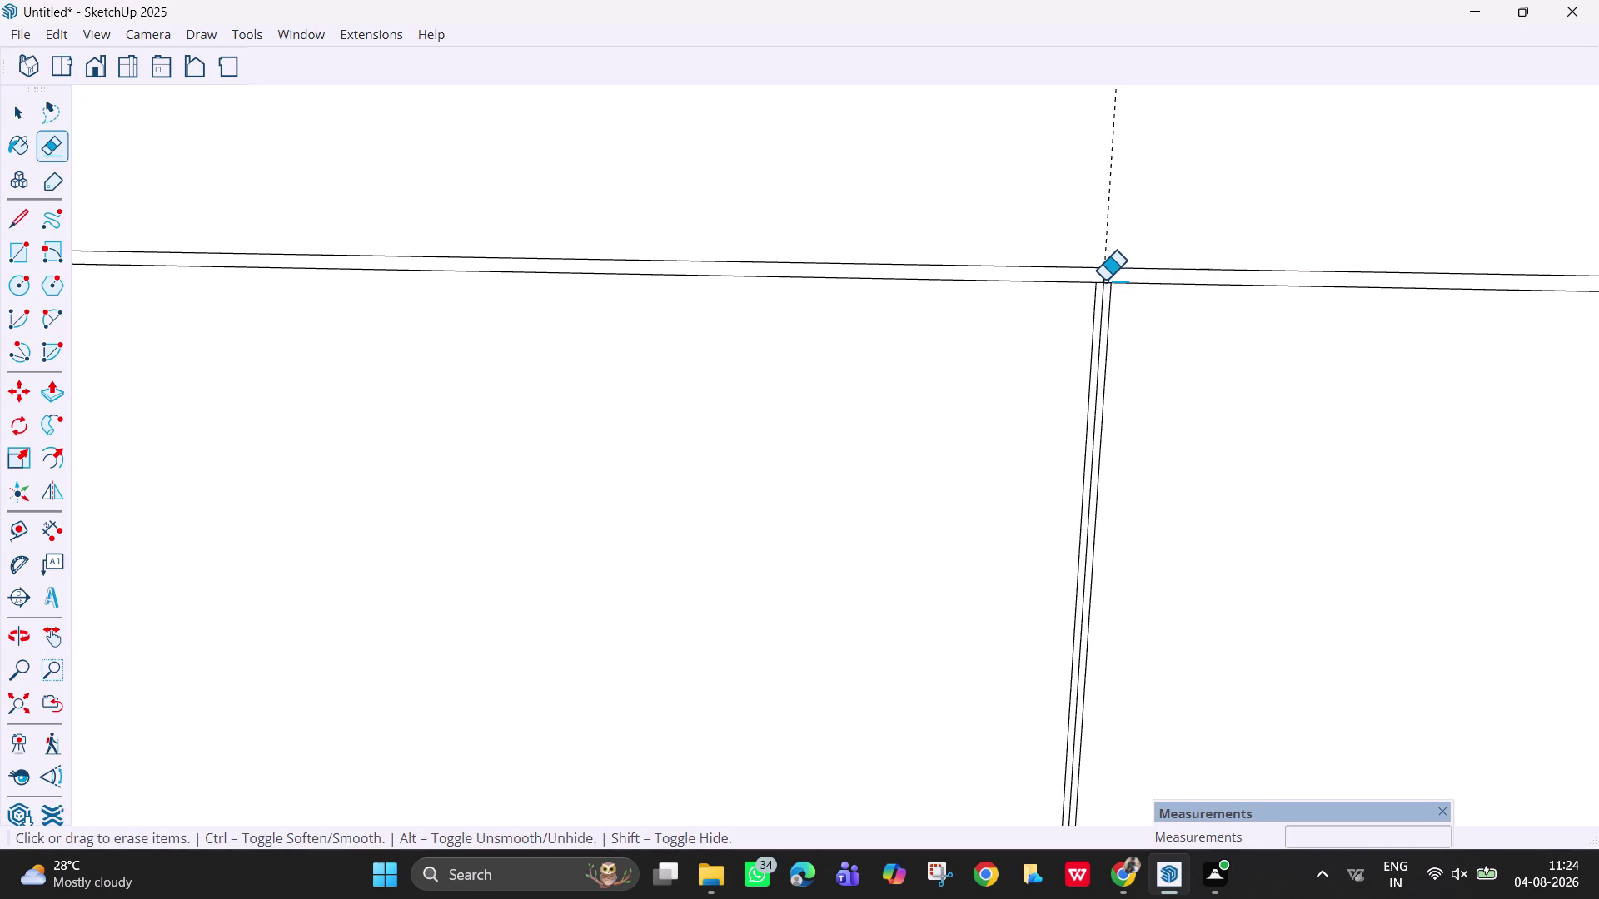
click(1105, 277)
click(1105, 284)
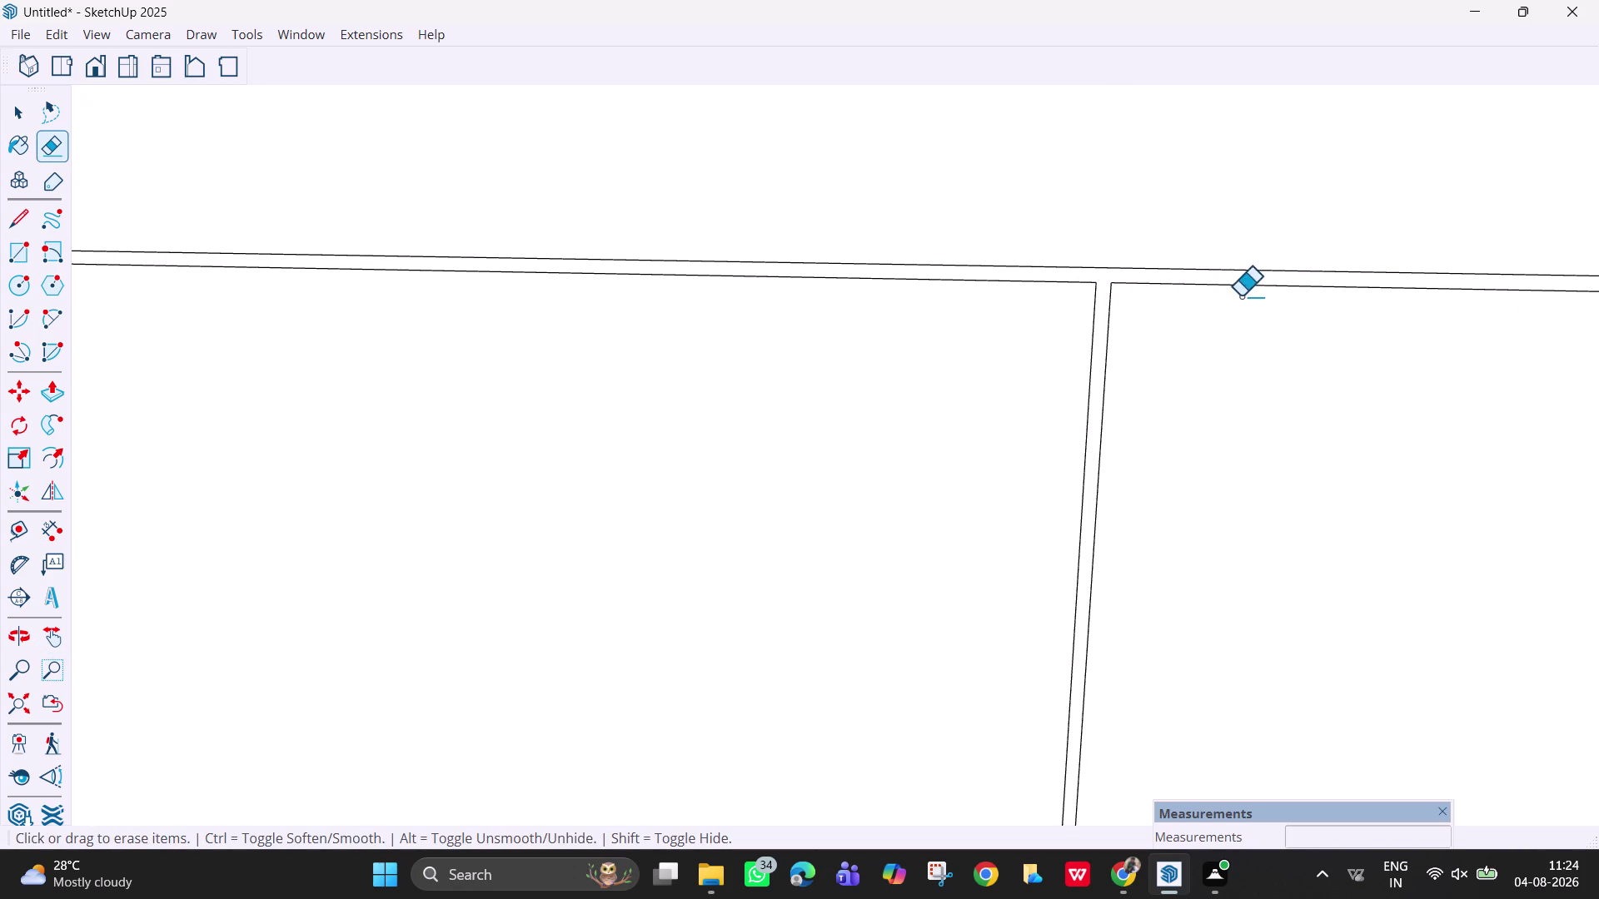
Erase the short and stray edges at the third divider's top junction.
scroll(down, 3)
key(h)
drag(1362, 429, 973, 390)
drag(1425, 411, 661, 470)
drag(1487, 341, 820, 402)
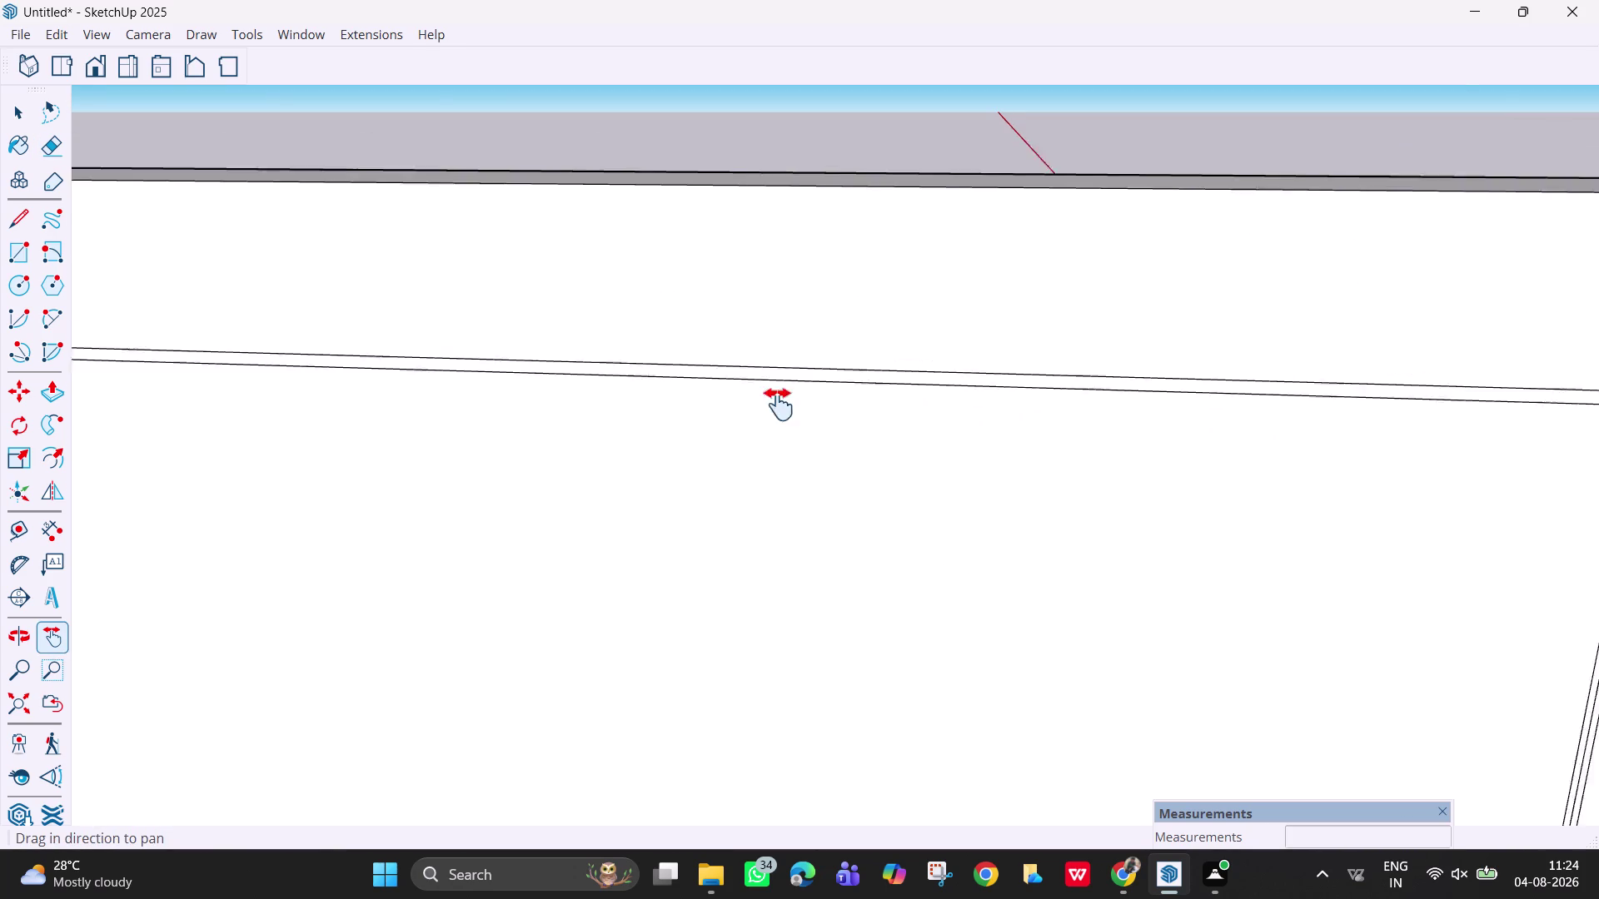
drag(820, 402, 778, 405)
drag(1183, 548, 861, 417)
scroll(up, 3)
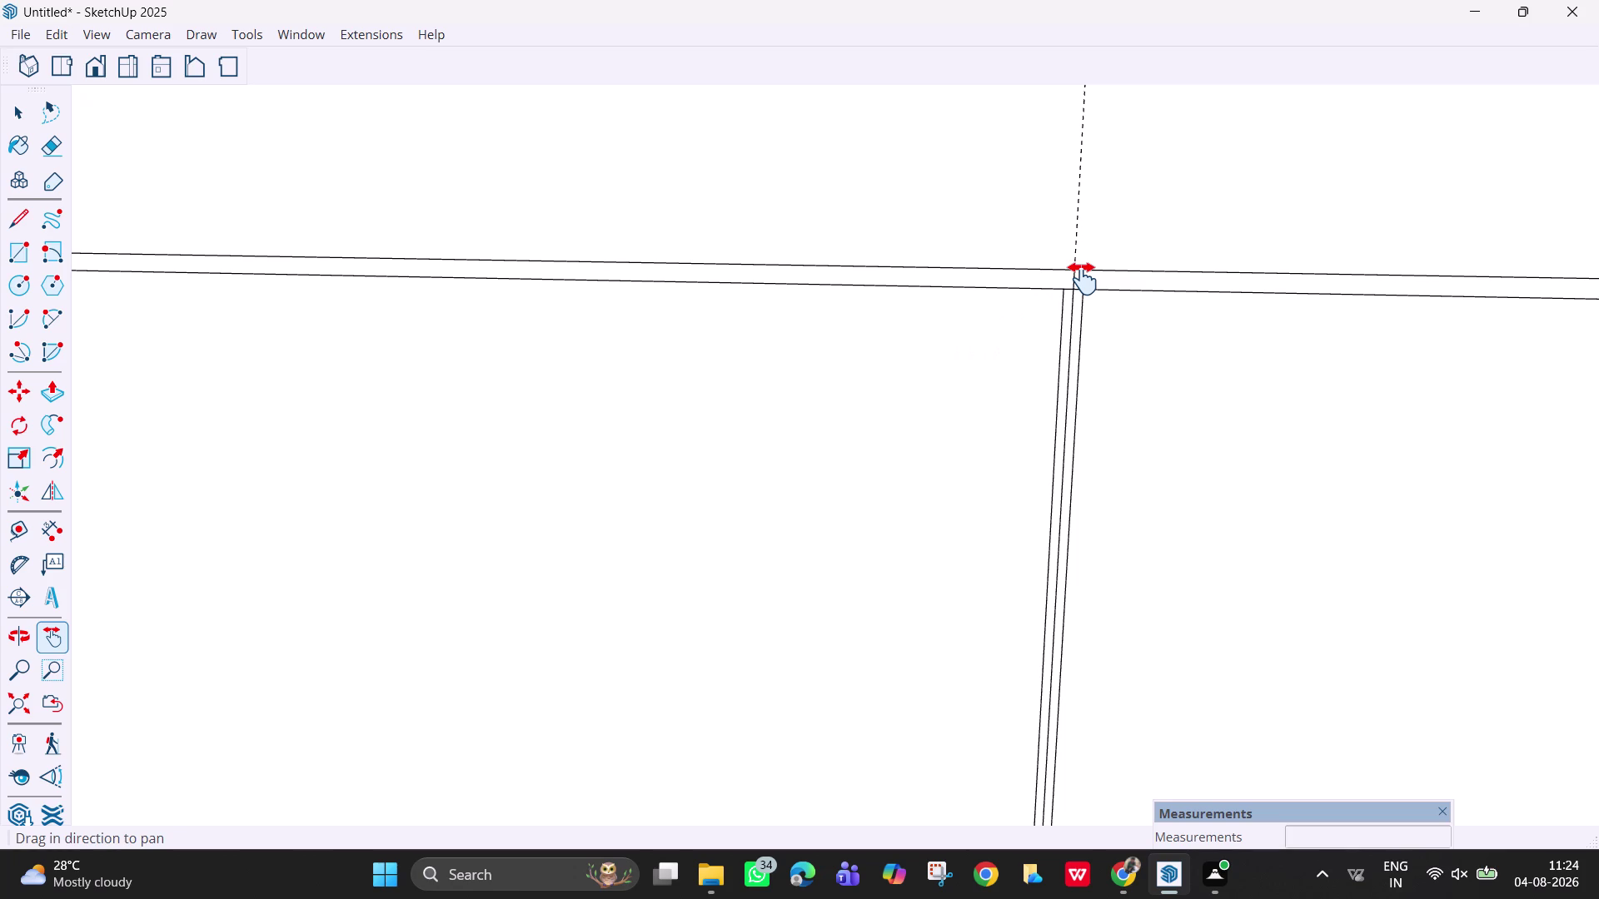
key(e)
click(1071, 286)
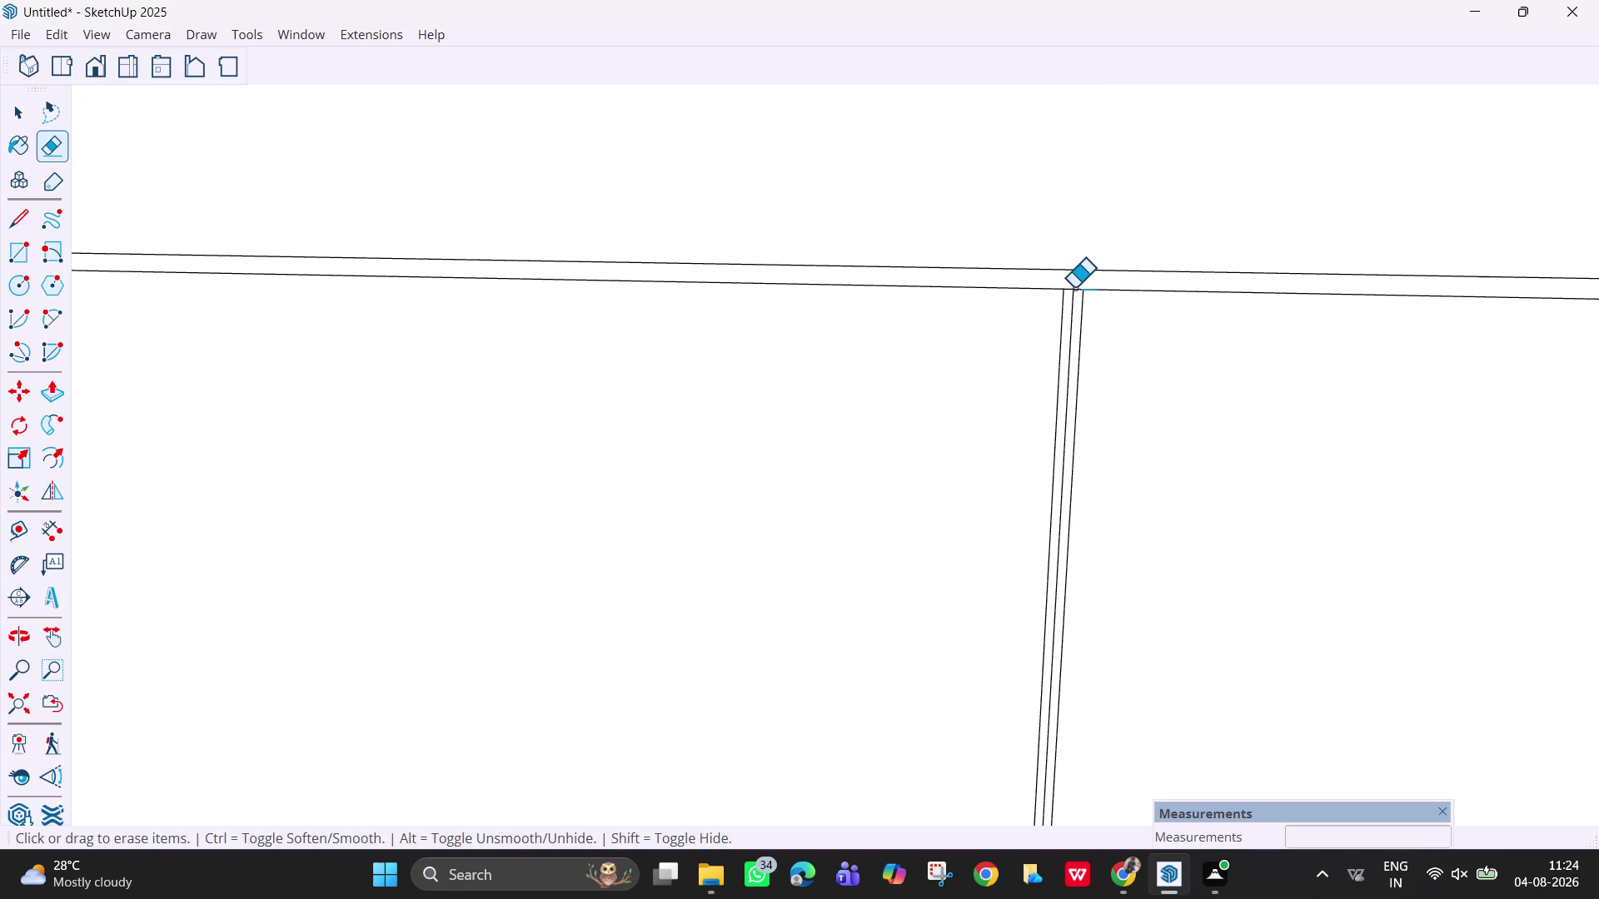
click(1071, 294)
click(1072, 287)
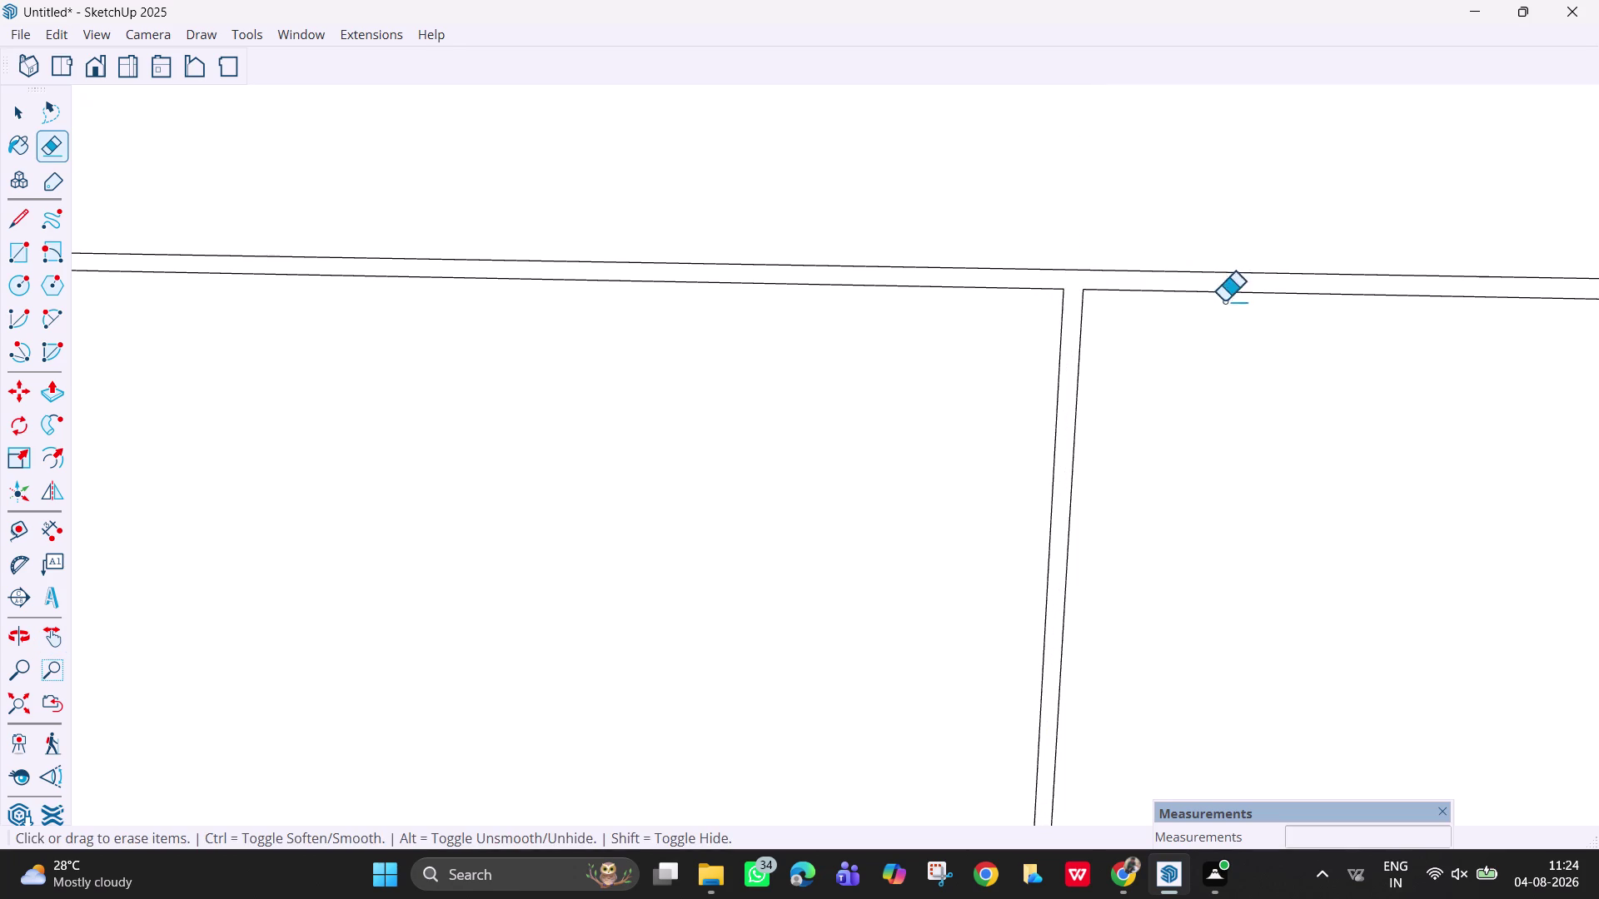
Erase the leftover overlapping edges at the panel's top-right corner, then zoom back out.
scroll(down, 3)
key(h)
drag(1269, 373, 980, 326)
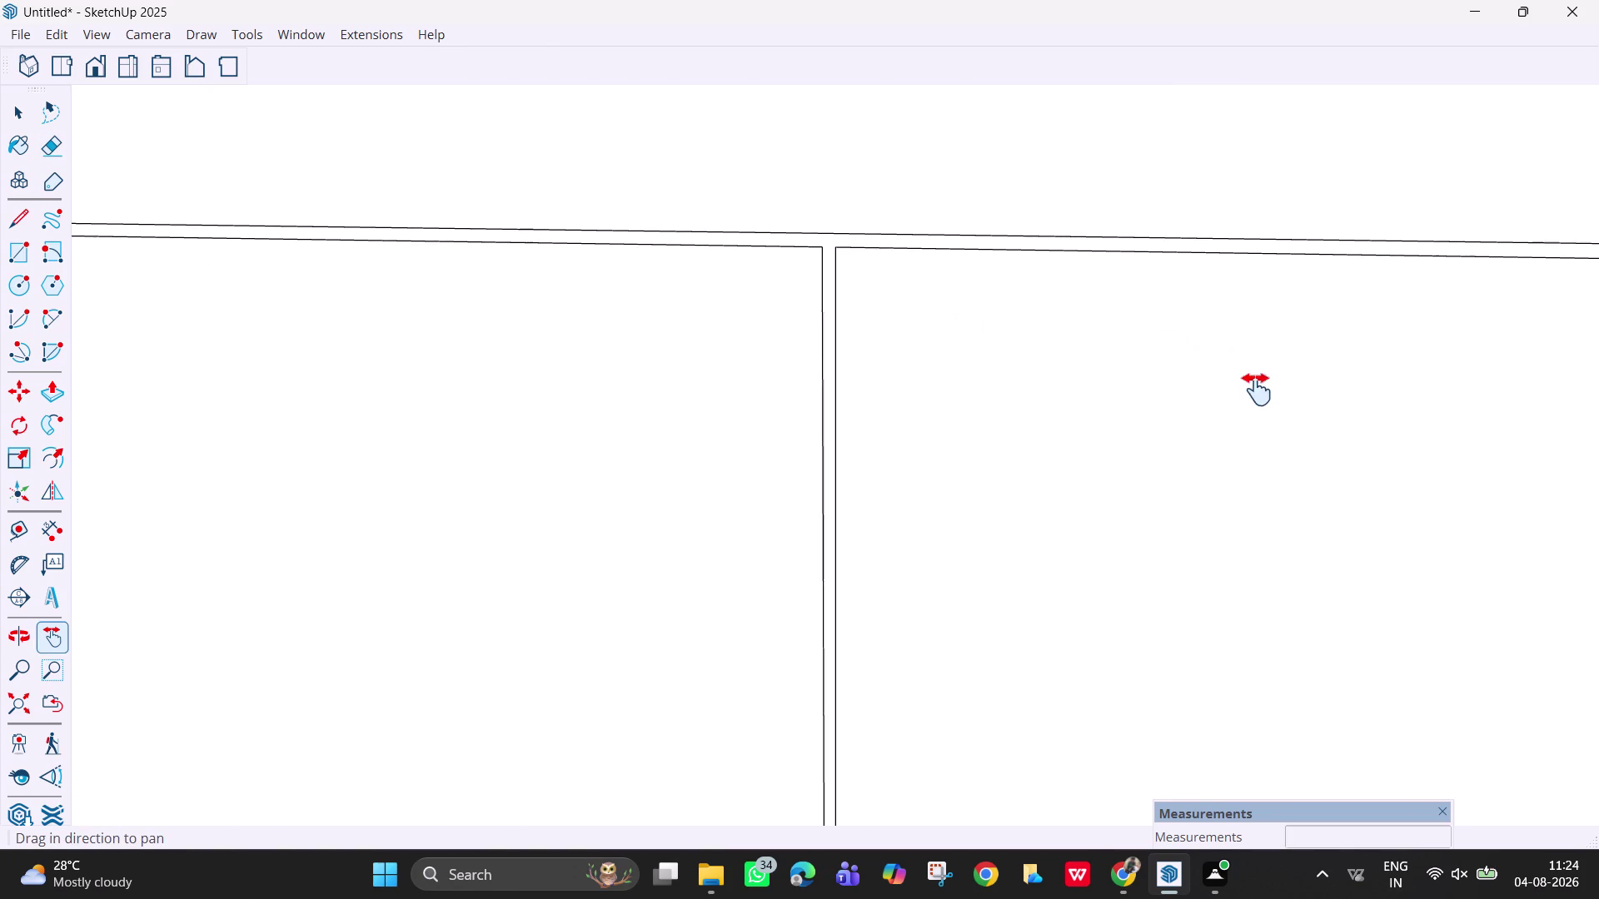
drag(1262, 391, 988, 337)
drag(1295, 374, 1020, 339)
drag(1256, 360, 911, 382)
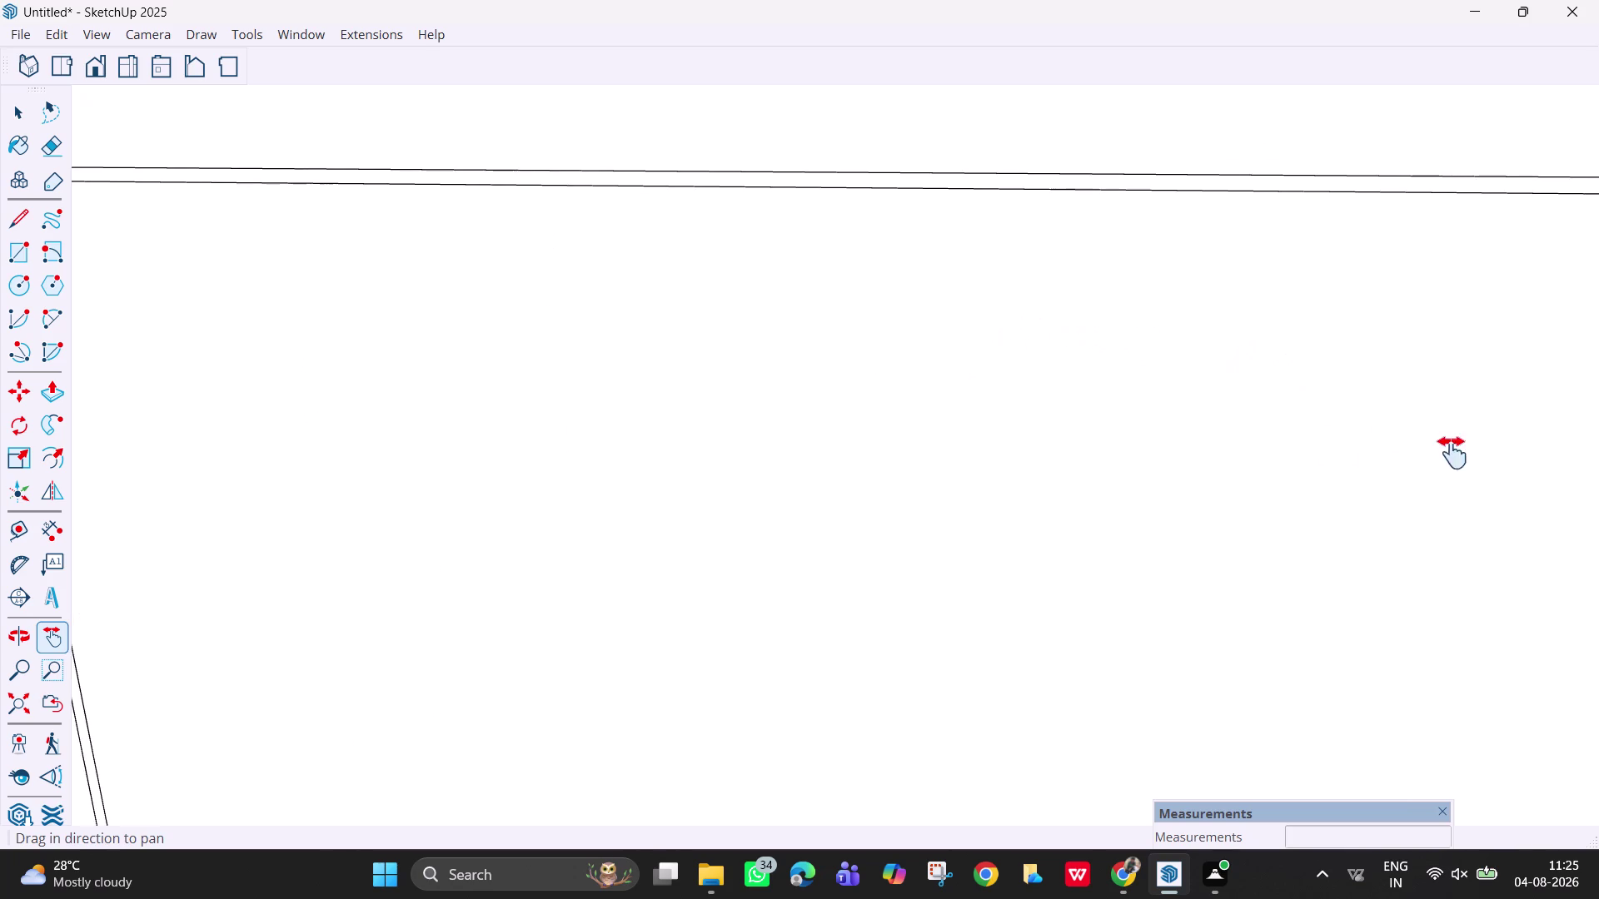
drag(1162, 402, 676, 407)
drag(1249, 374, 700, 379)
drag(1225, 401, 1109, 353)
scroll(up, 3)
middle_drag(1324, 187, 1319, 216)
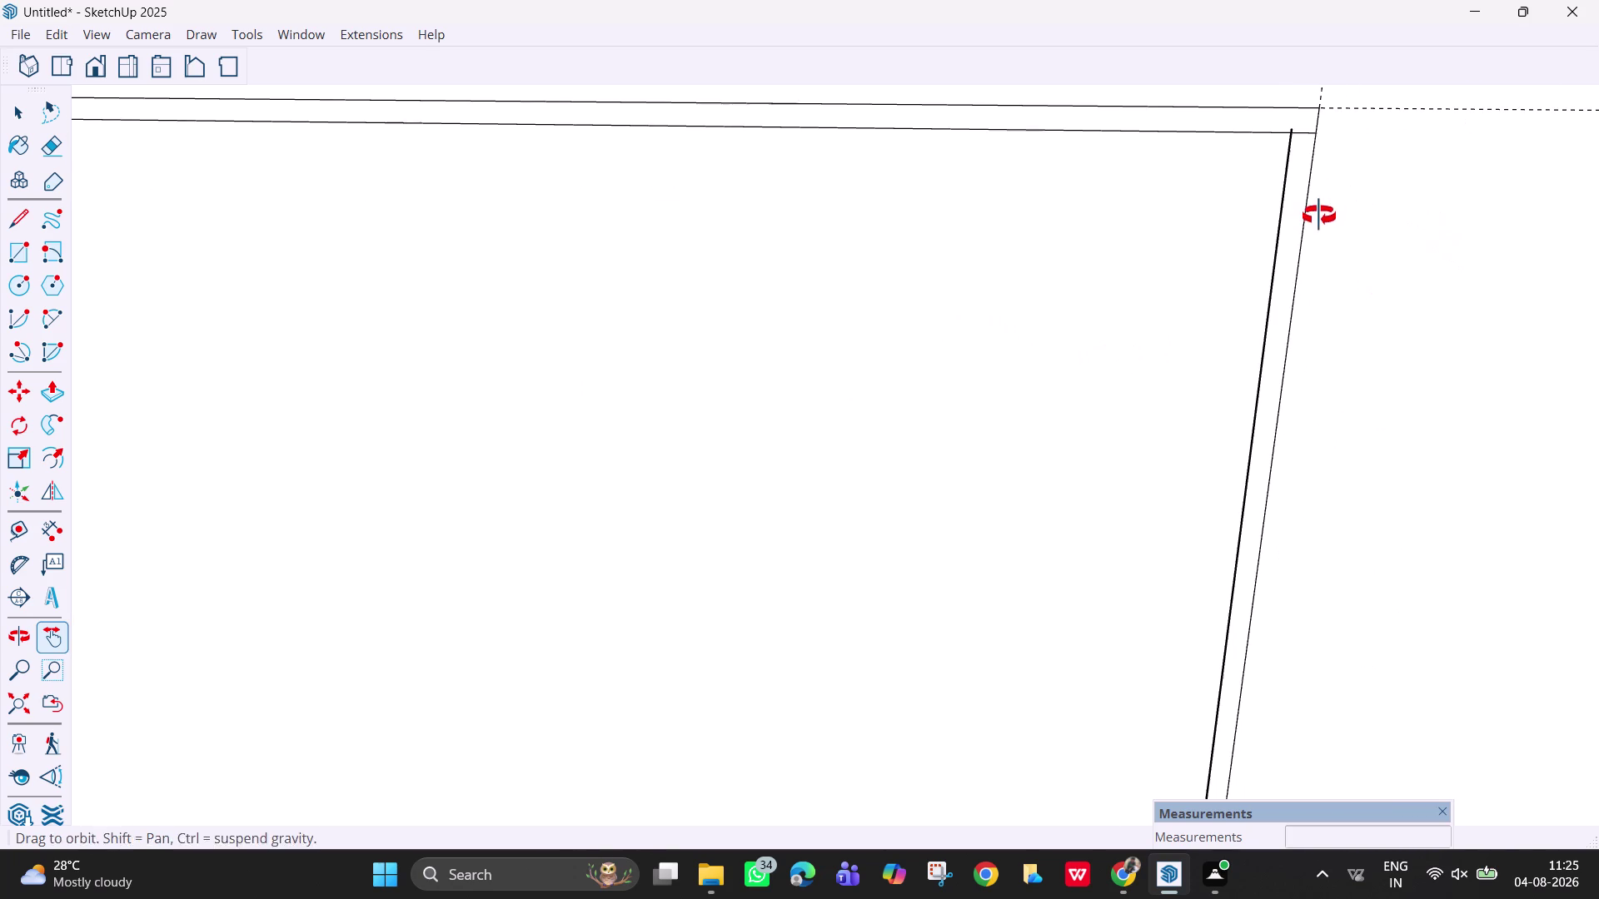
middle_drag(1319, 216, 1319, 216)
scroll(up, 3)
drag(1304, 222, 1289, 422)
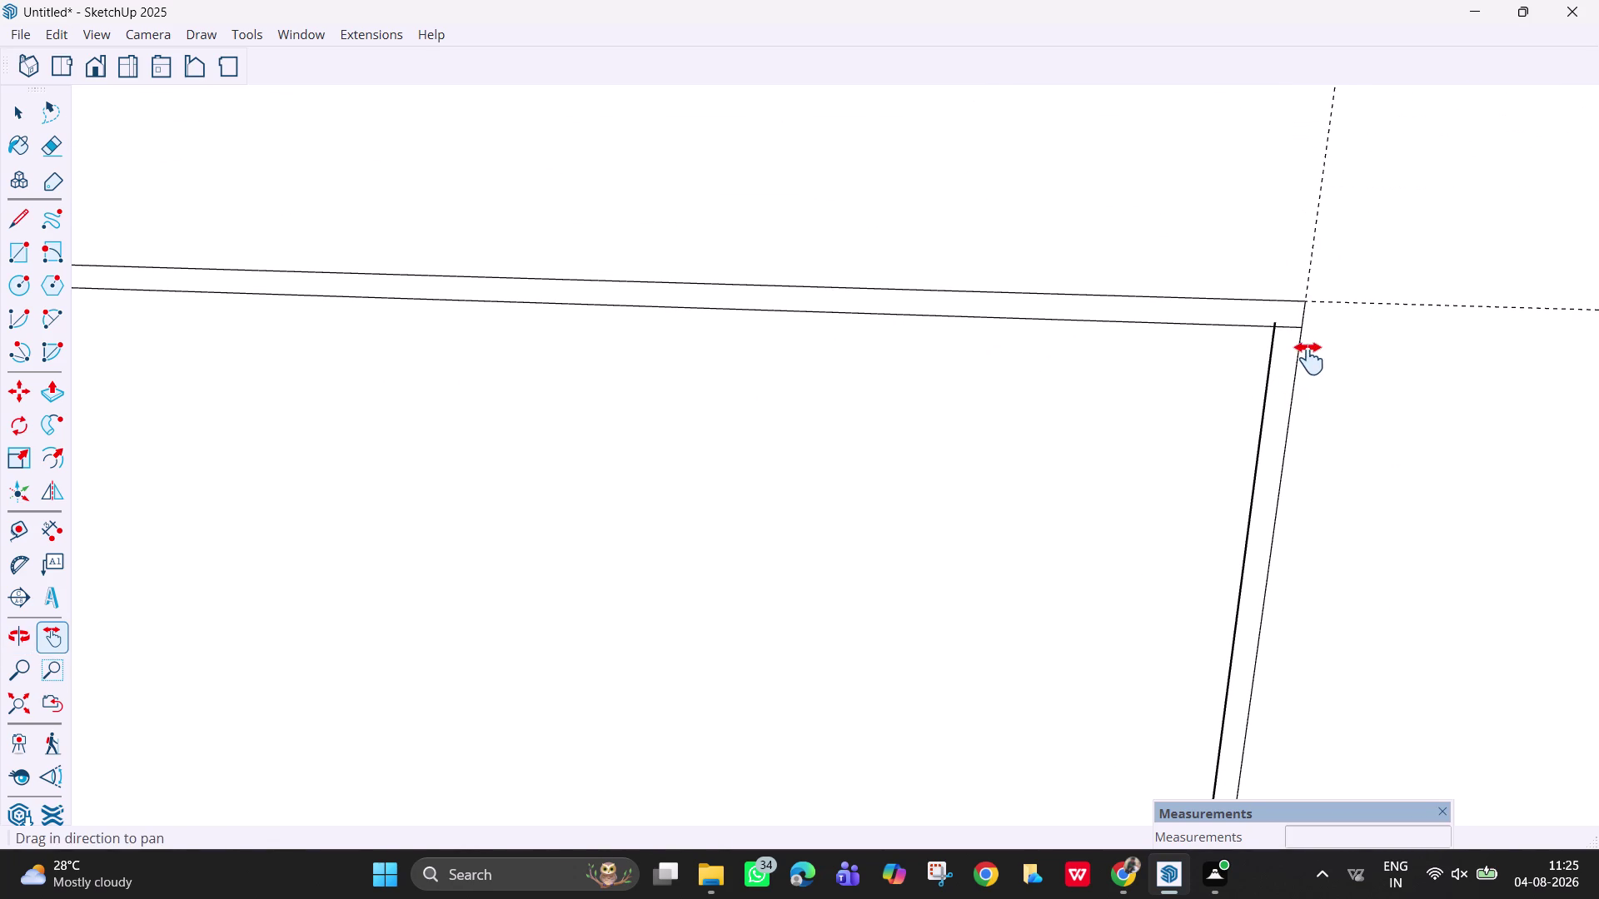
key(e)
click(1284, 325)
drag(1281, 320, 1282, 328)
scroll(up, 3)
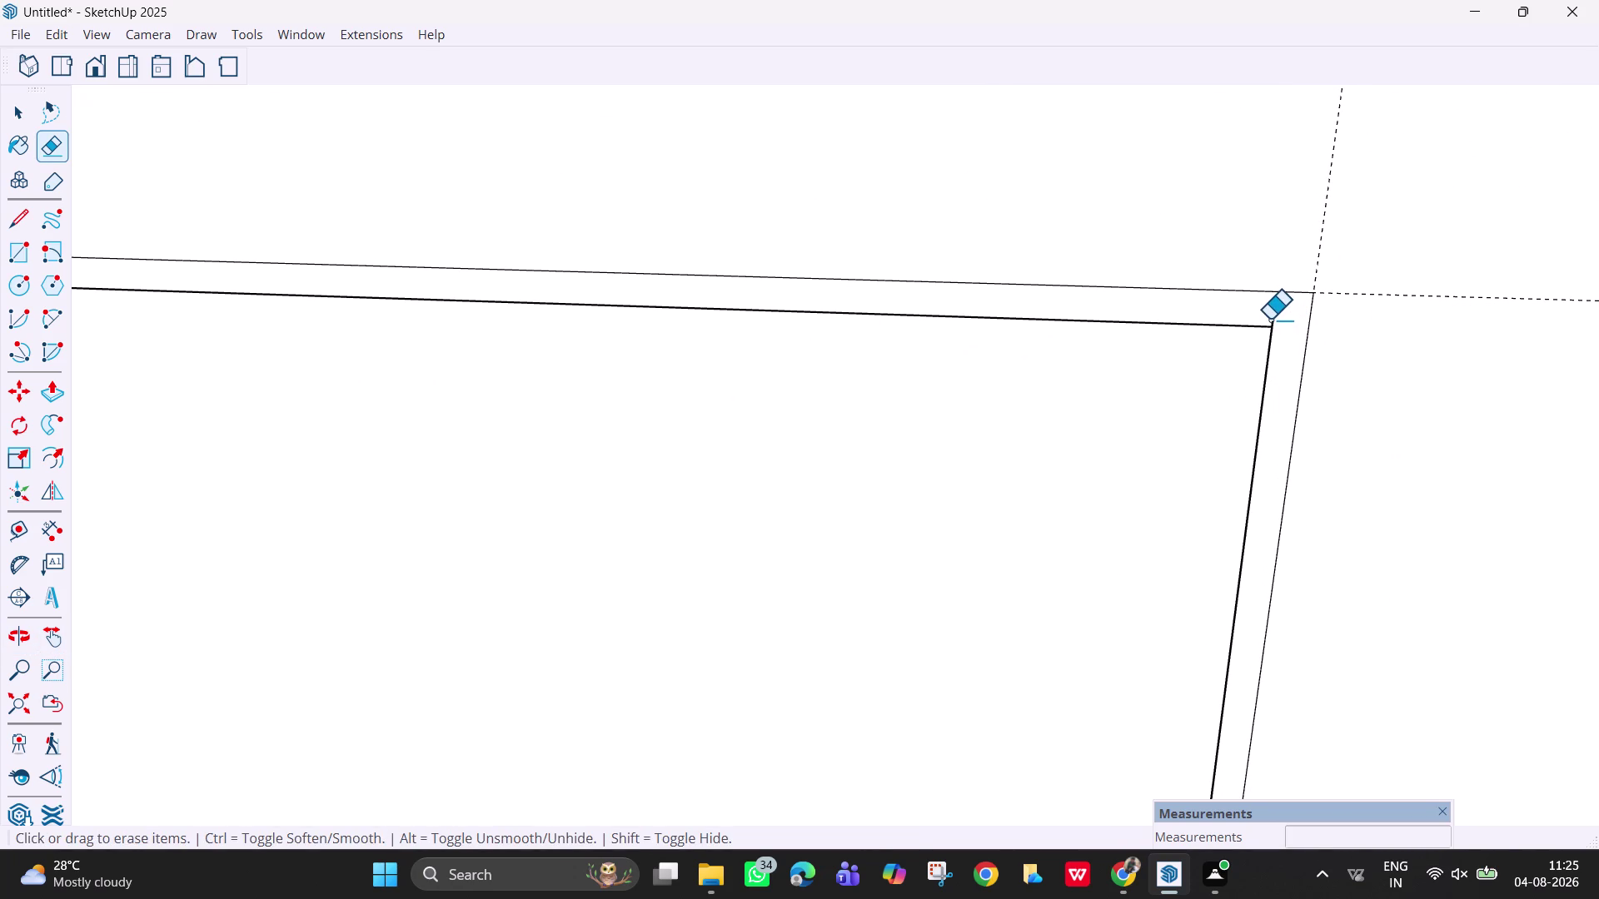
drag(1275, 322, 1262, 318)
scroll(down, 3)
scroll(down, 3)
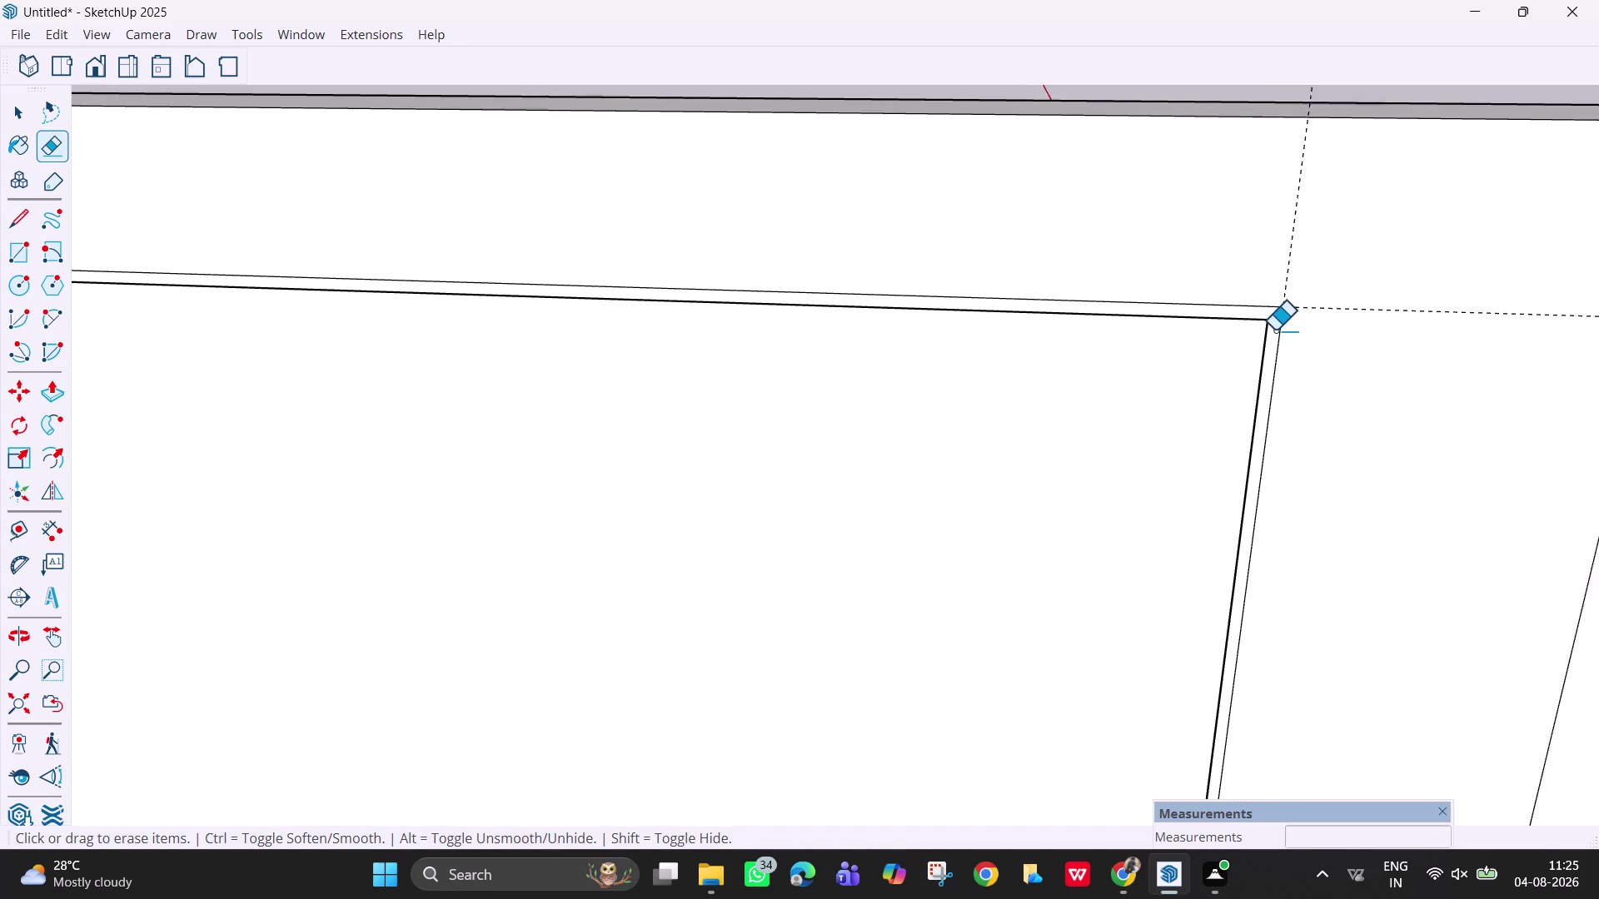
scroll(down, 3)
scroll(down, 3)
scroll(down, 3)
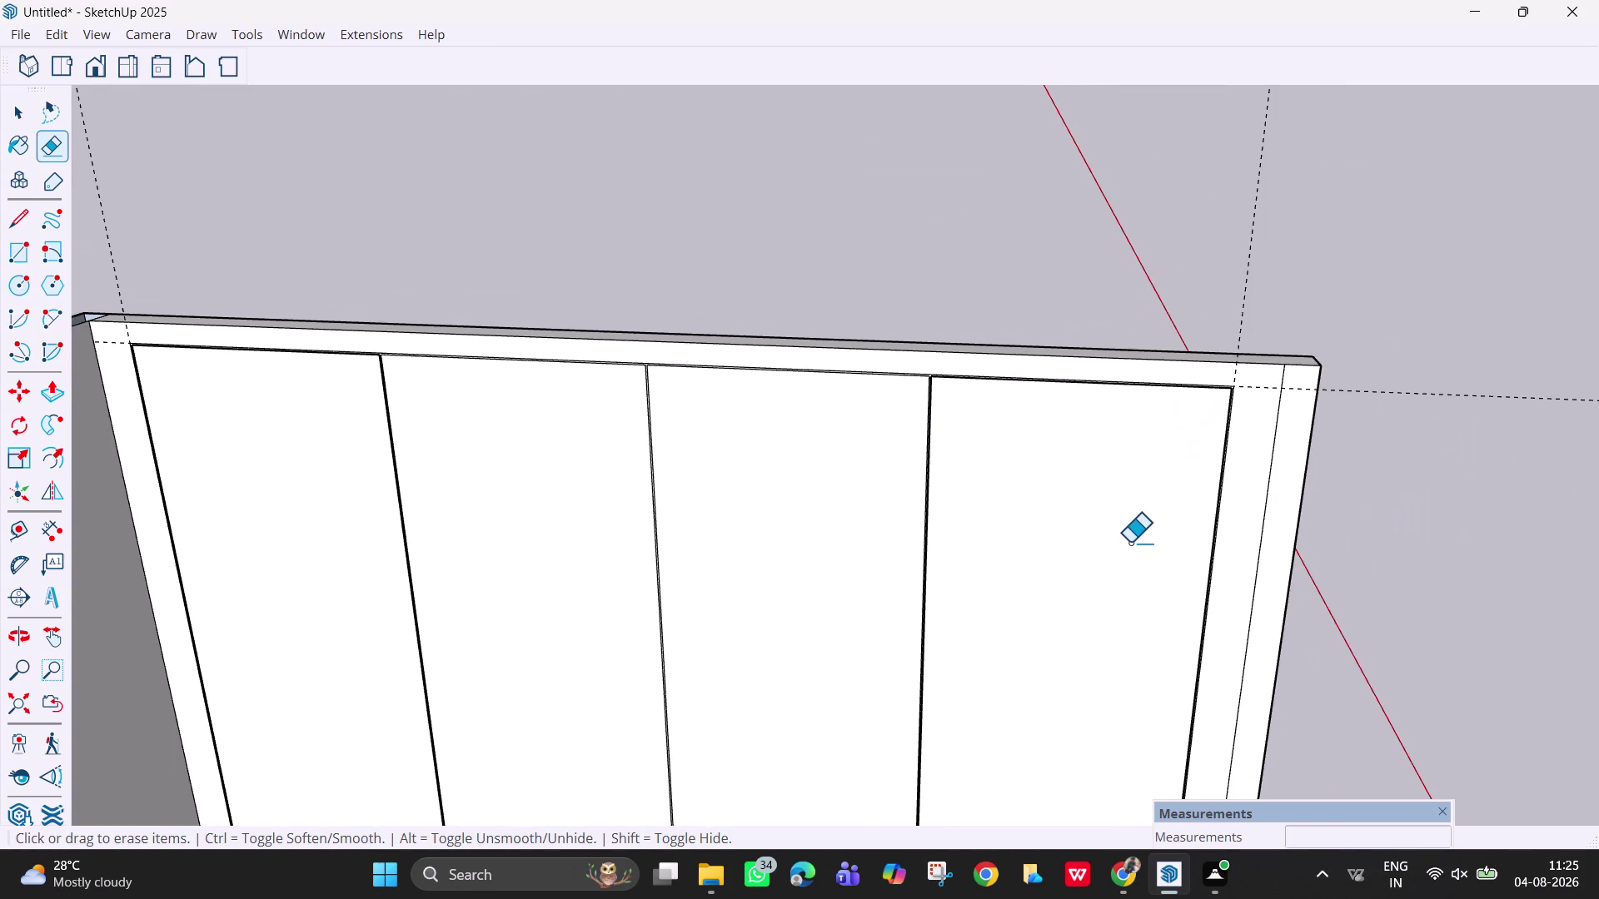
scroll(down, 3)
key(h)
drag(1028, 651, 1009, 259)
scroll(up, 3)
middle_drag(1085, 567, 1084, 489)
scroll(up, 3)
scroll(up, 3)
scroll(up, 3)
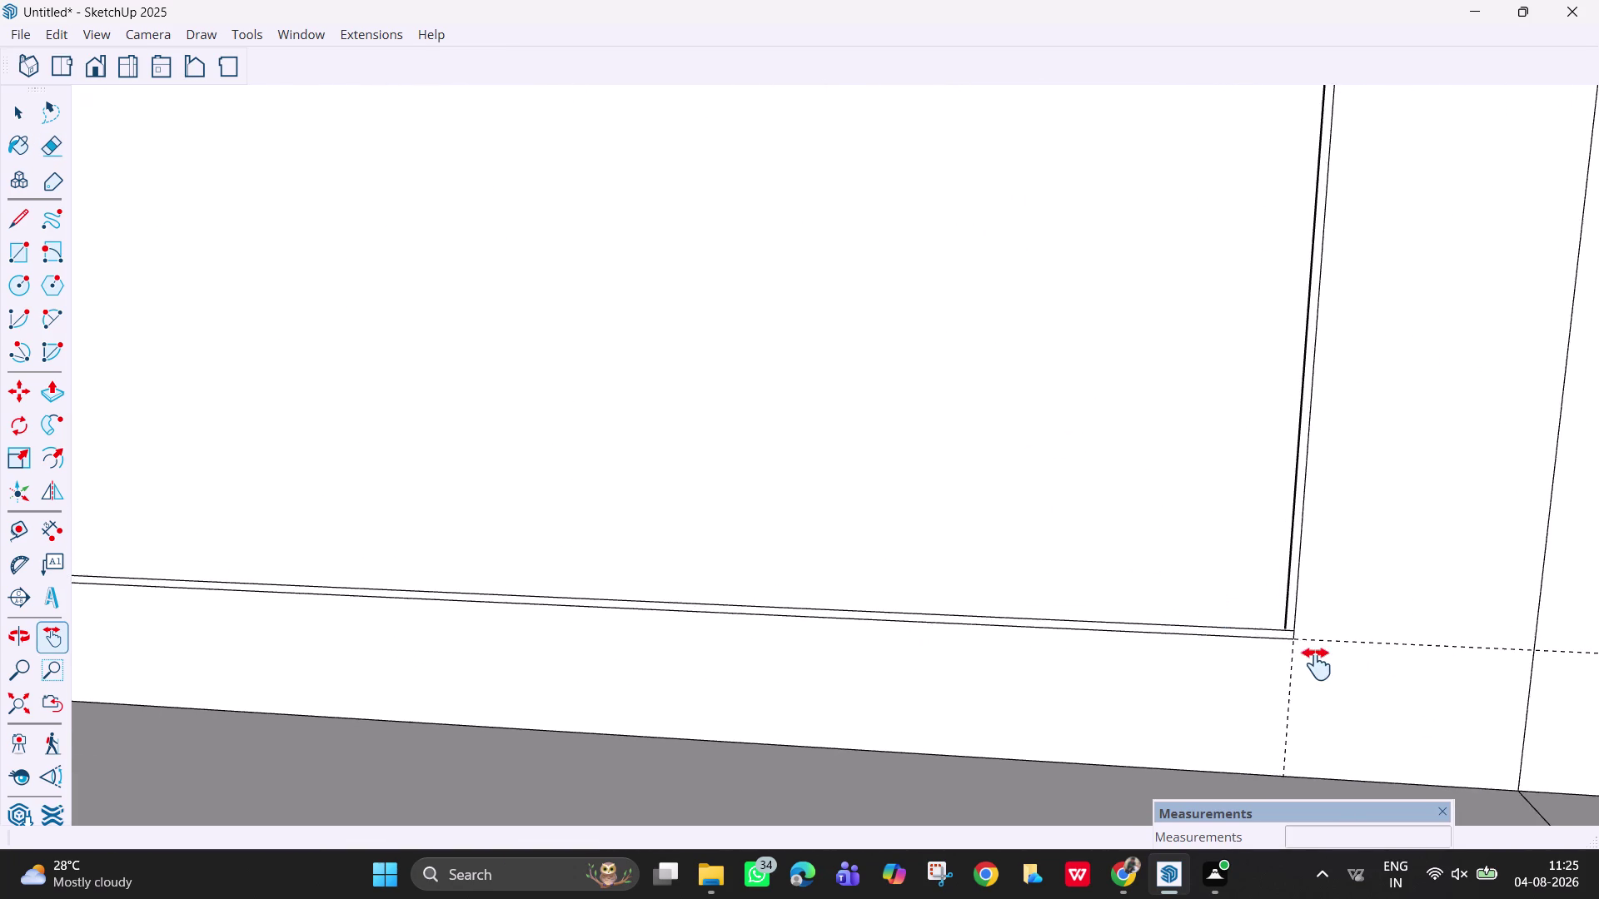
scroll(up, 3)
scroll(up, 3)
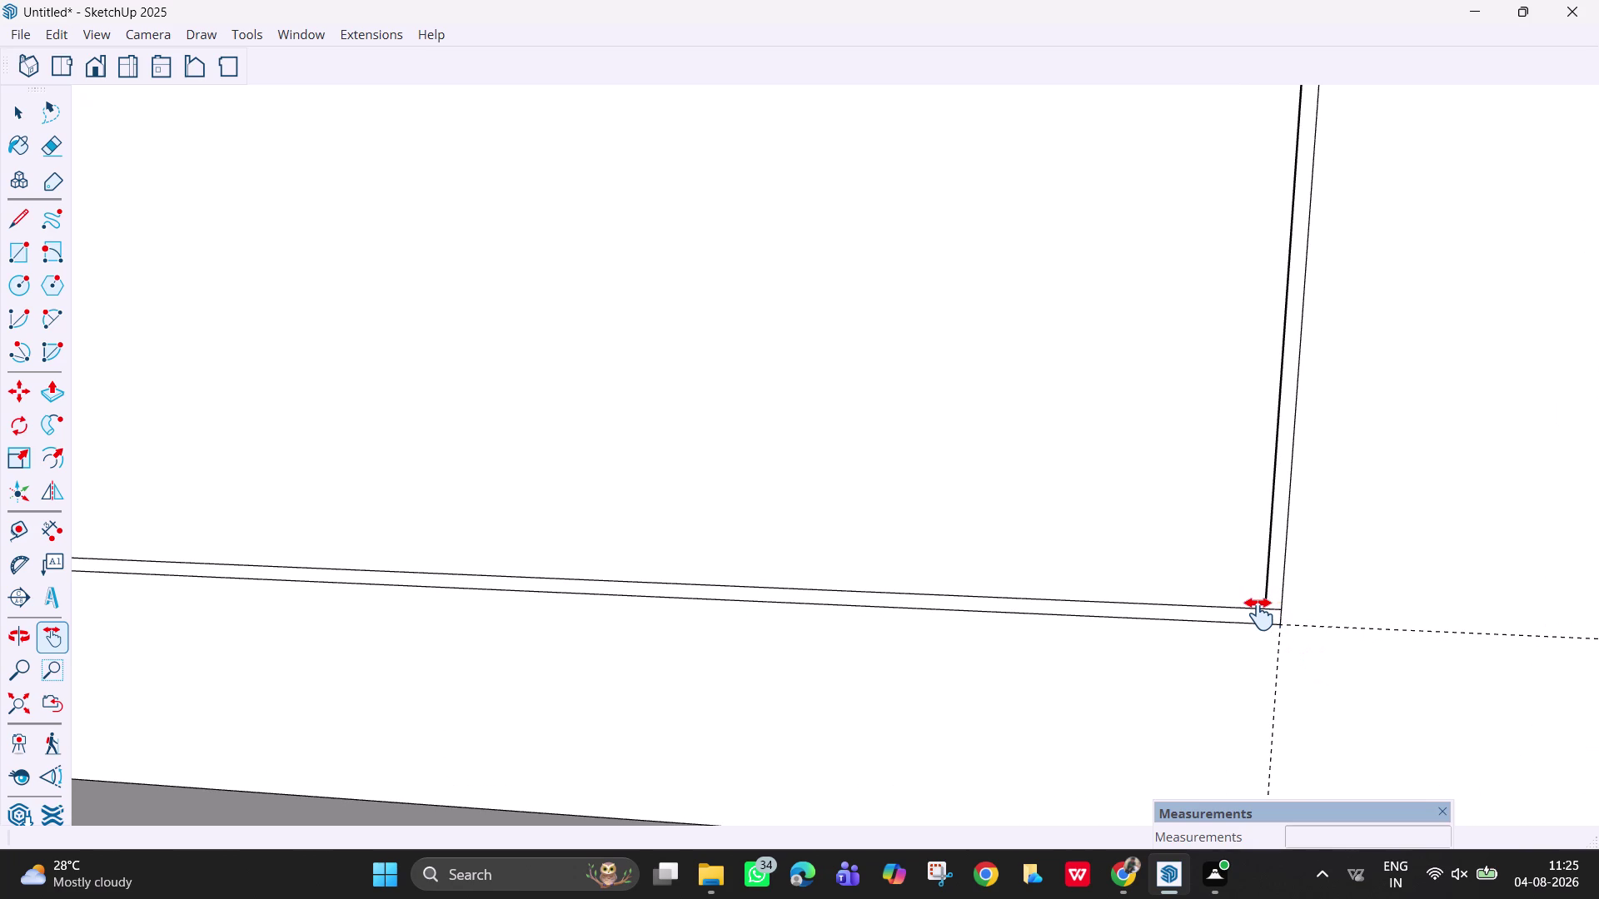
key(r)
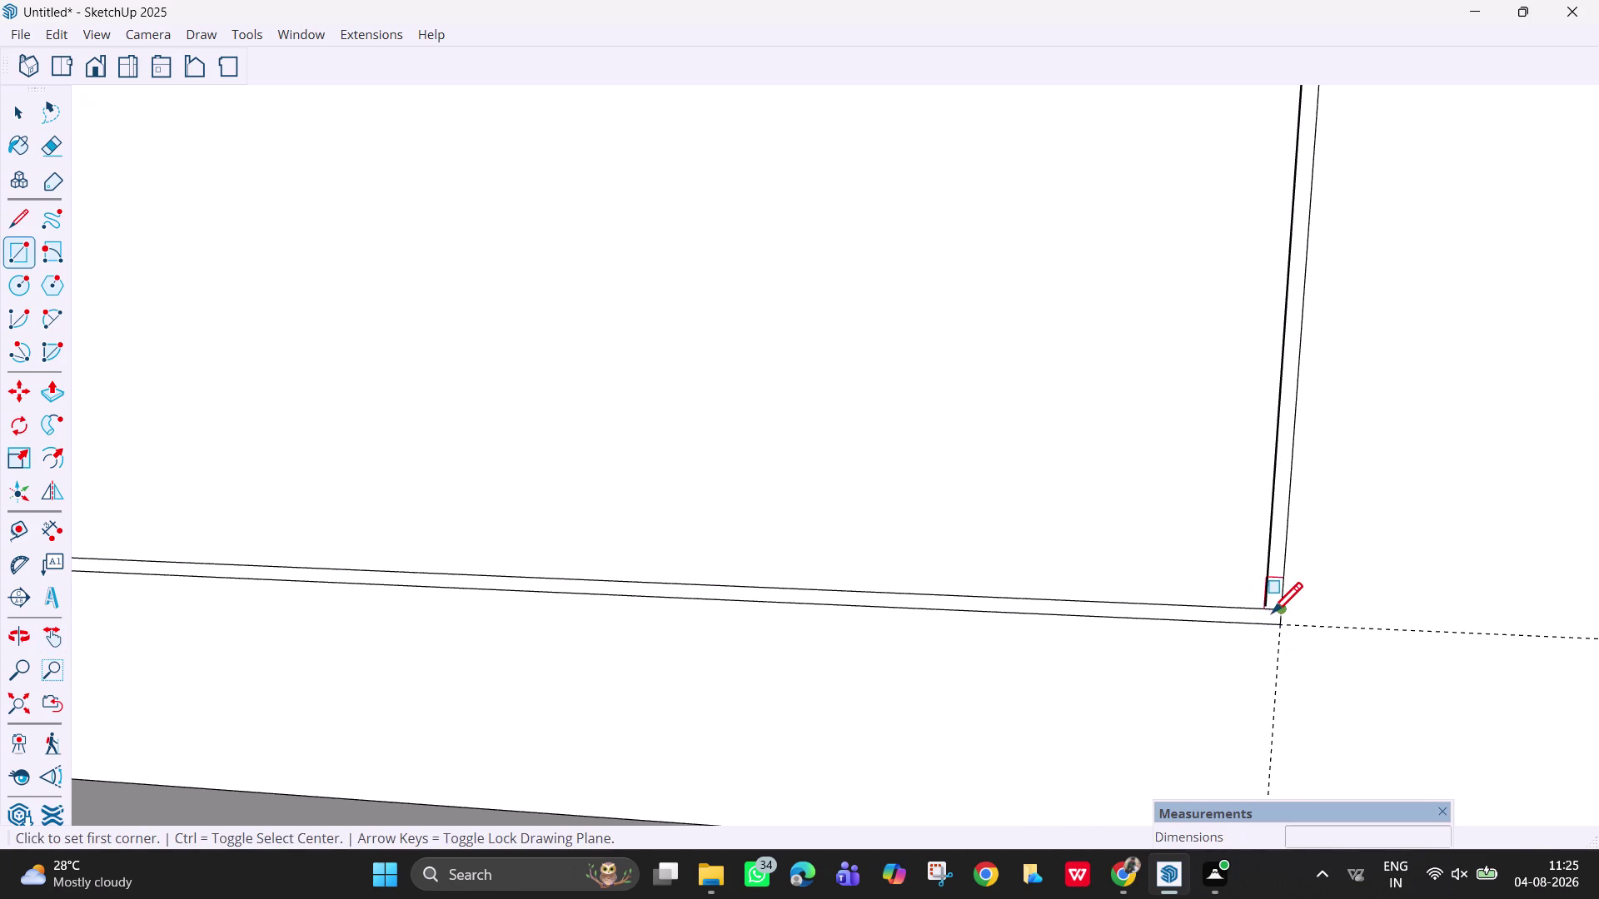
key(e)
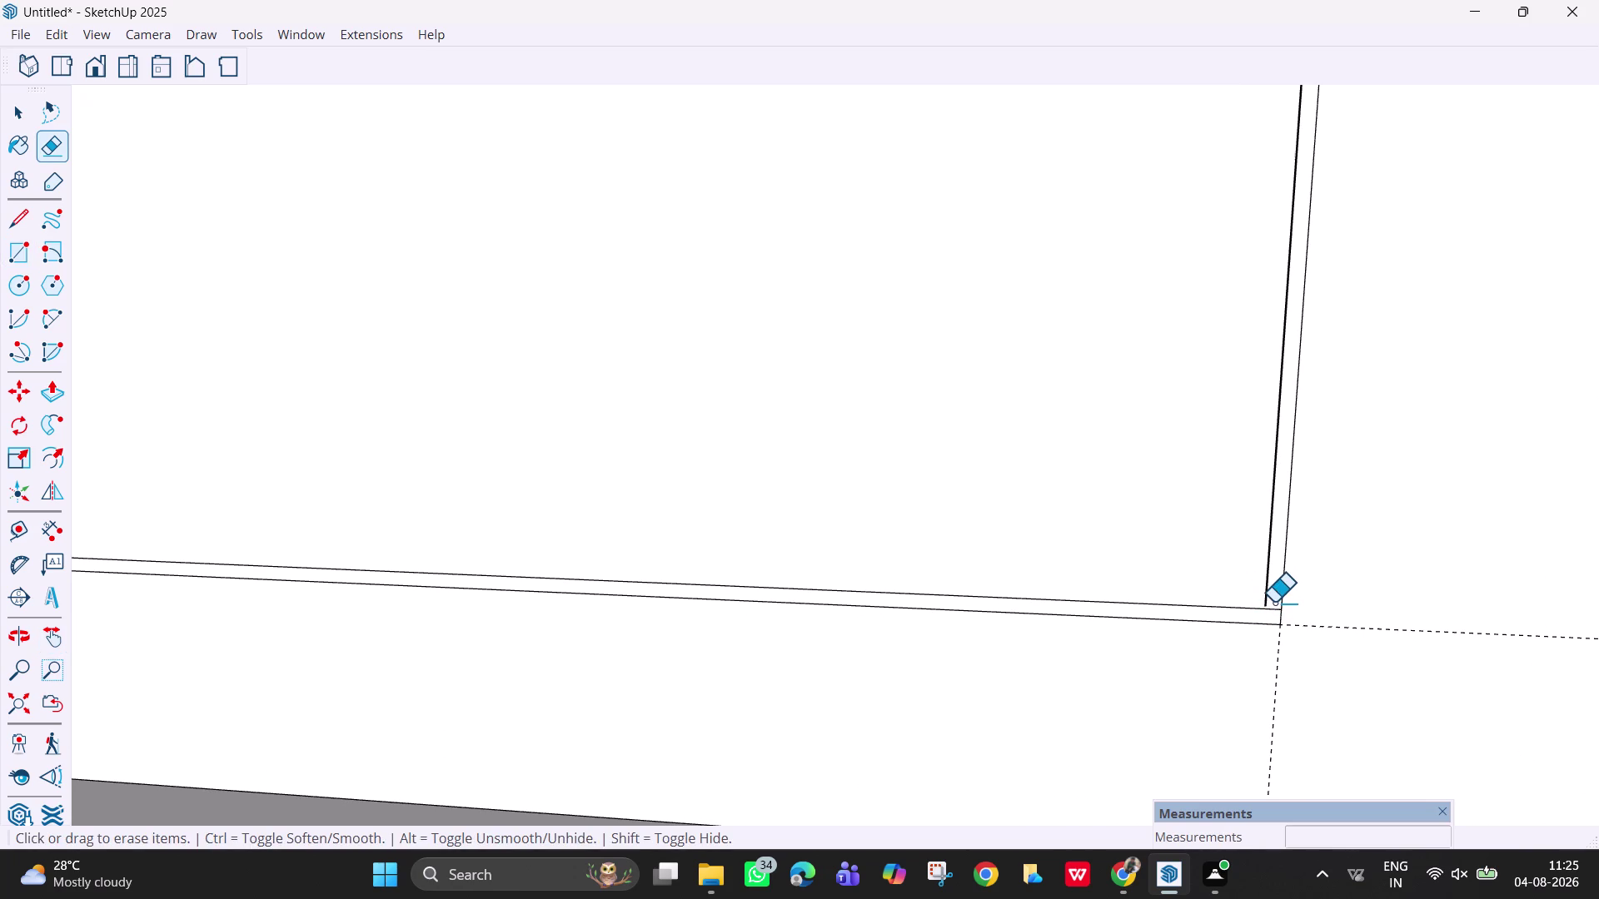
scroll(up, 3)
scroll(up, 3)
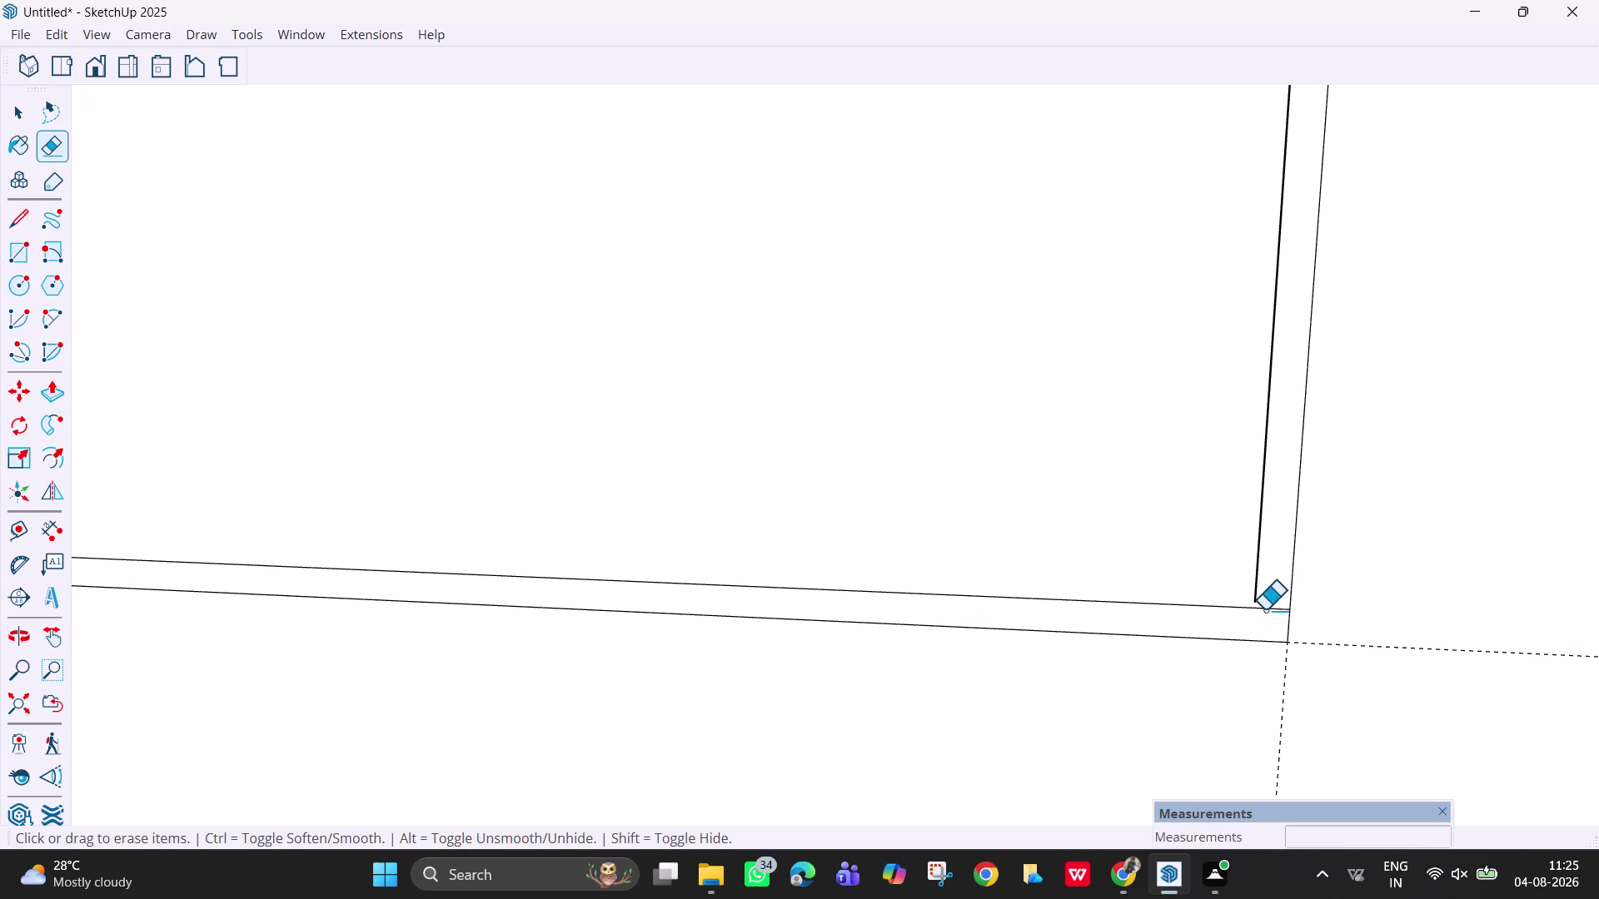
scroll(down, 3)
key(h)
drag(1279, 437, 1260, 841)
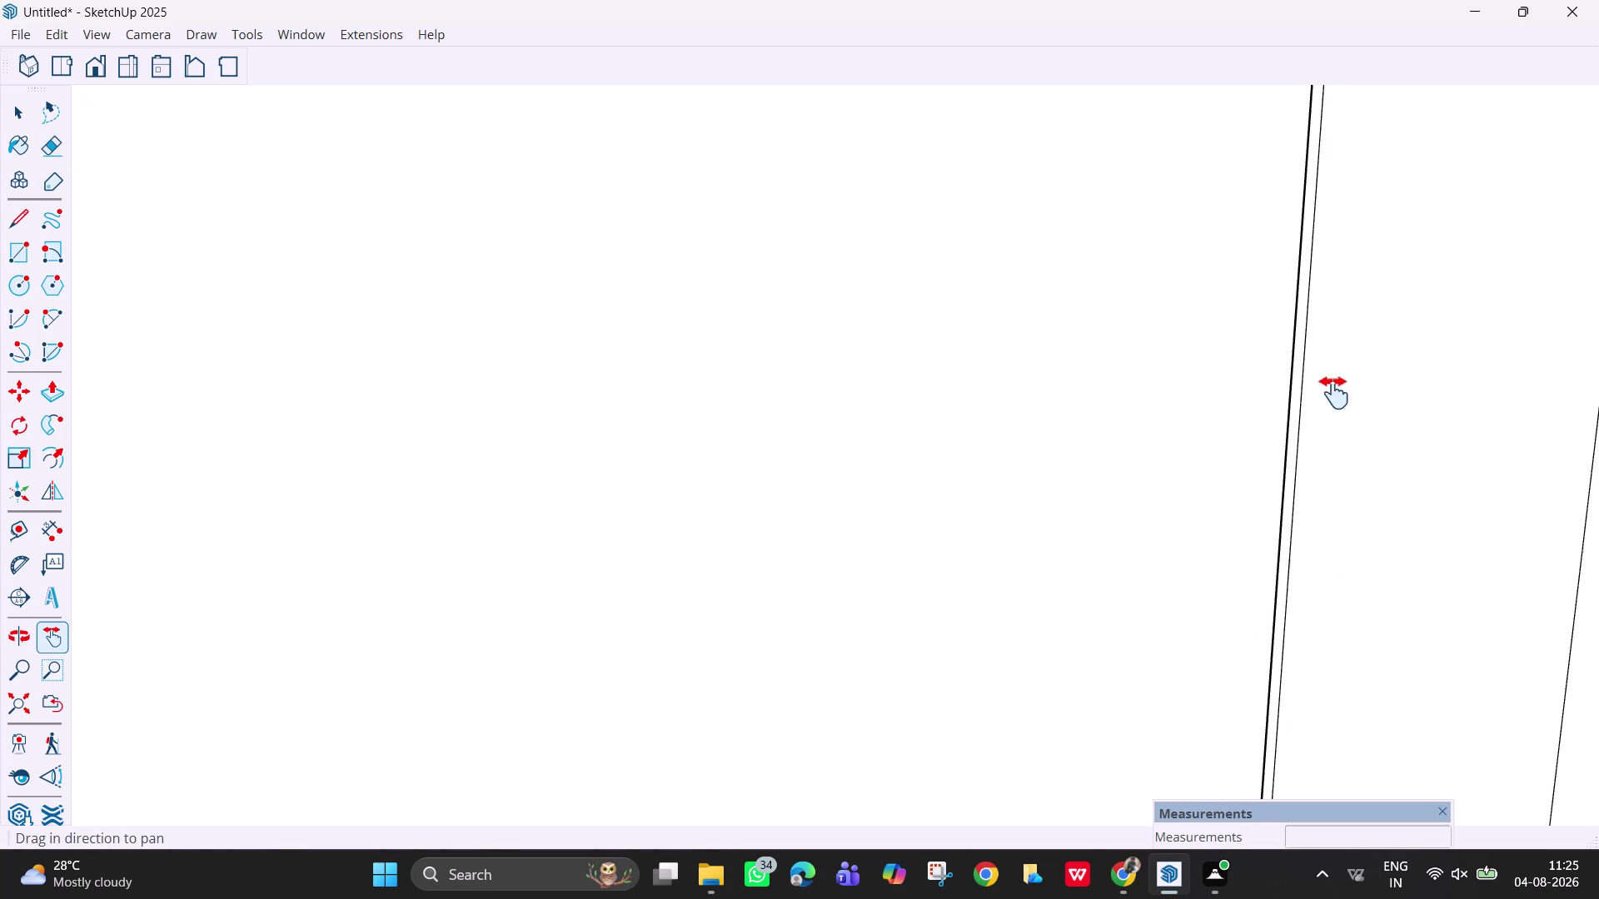
drag(1331, 381, 1289, 763)
drag(1366, 287, 1349, 658)
drag(1394, 274, 1376, 716)
drag(1403, 133, 1387, 536)
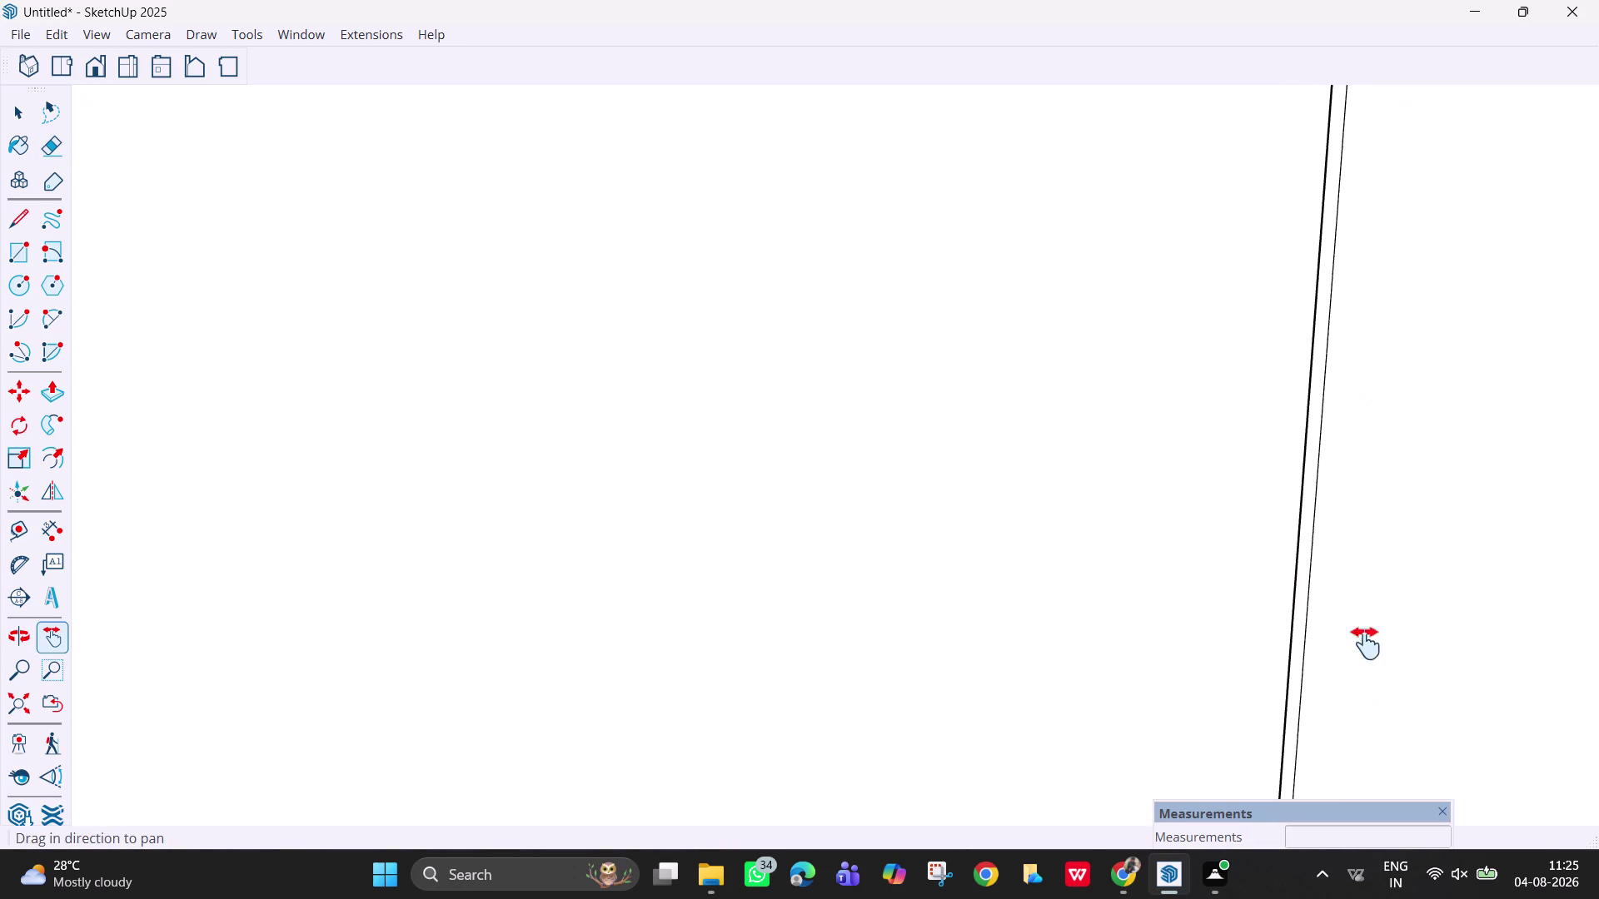
drag(1387, 536, 1350, 713)
drag(1441, 85, 1369, 568)
scroll(down, 3)
scroll(down, 3)
drag(1363, 161, 1365, 185)
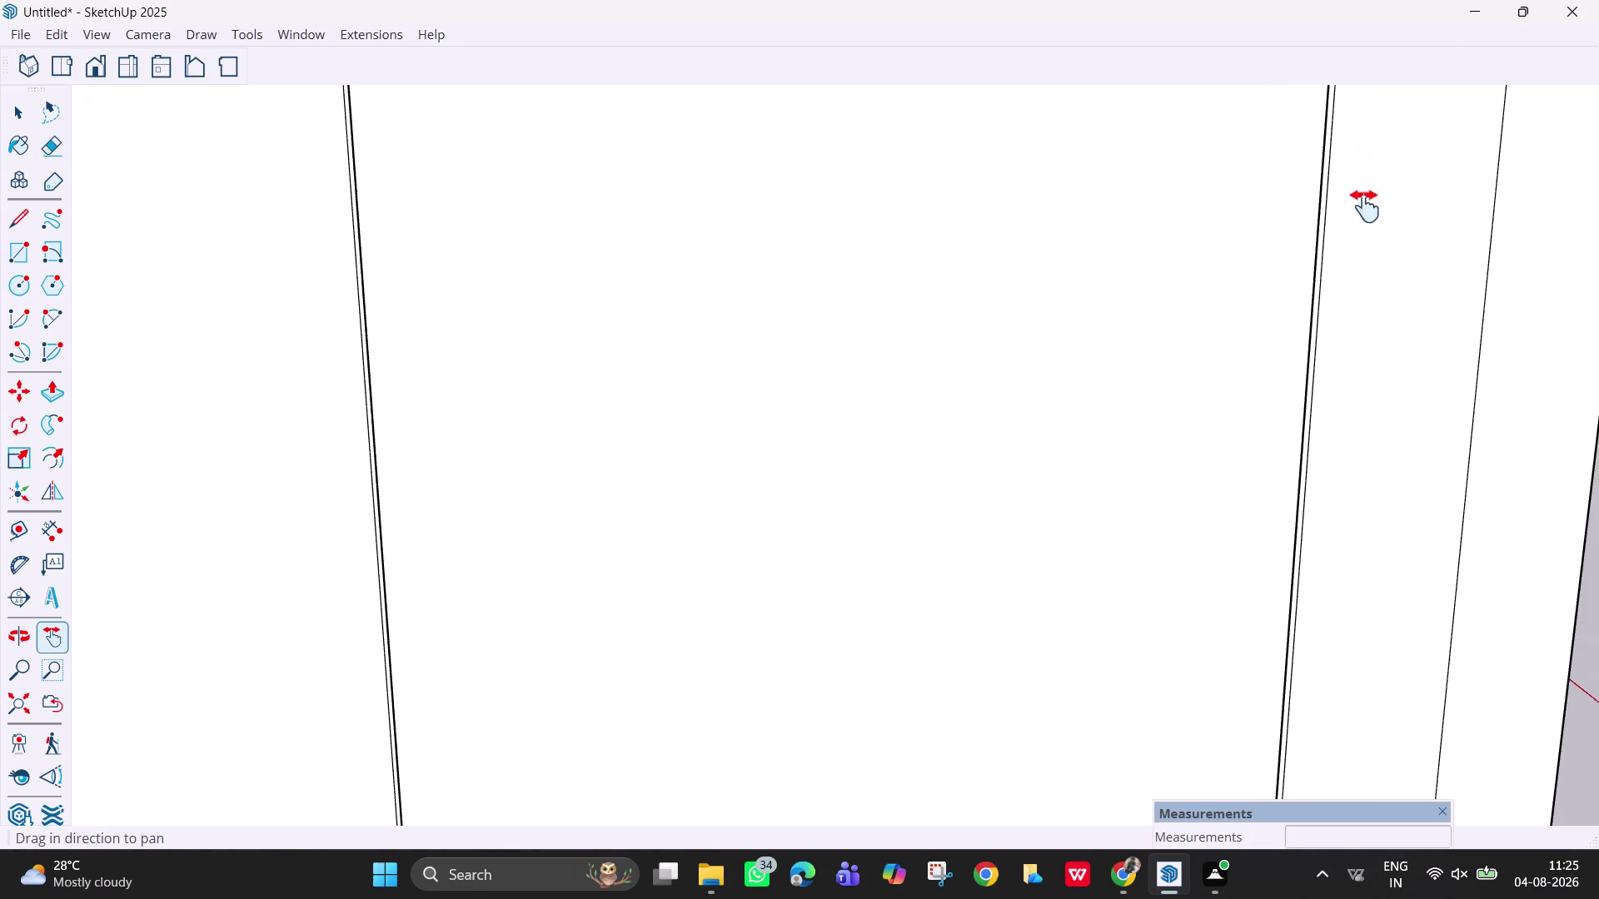
drag(1364, 185, 1307, 559)
middle_drag(1367, 290, 1355, 493)
scroll(down, 3)
middle_drag(1362, 482, 1362, 346)
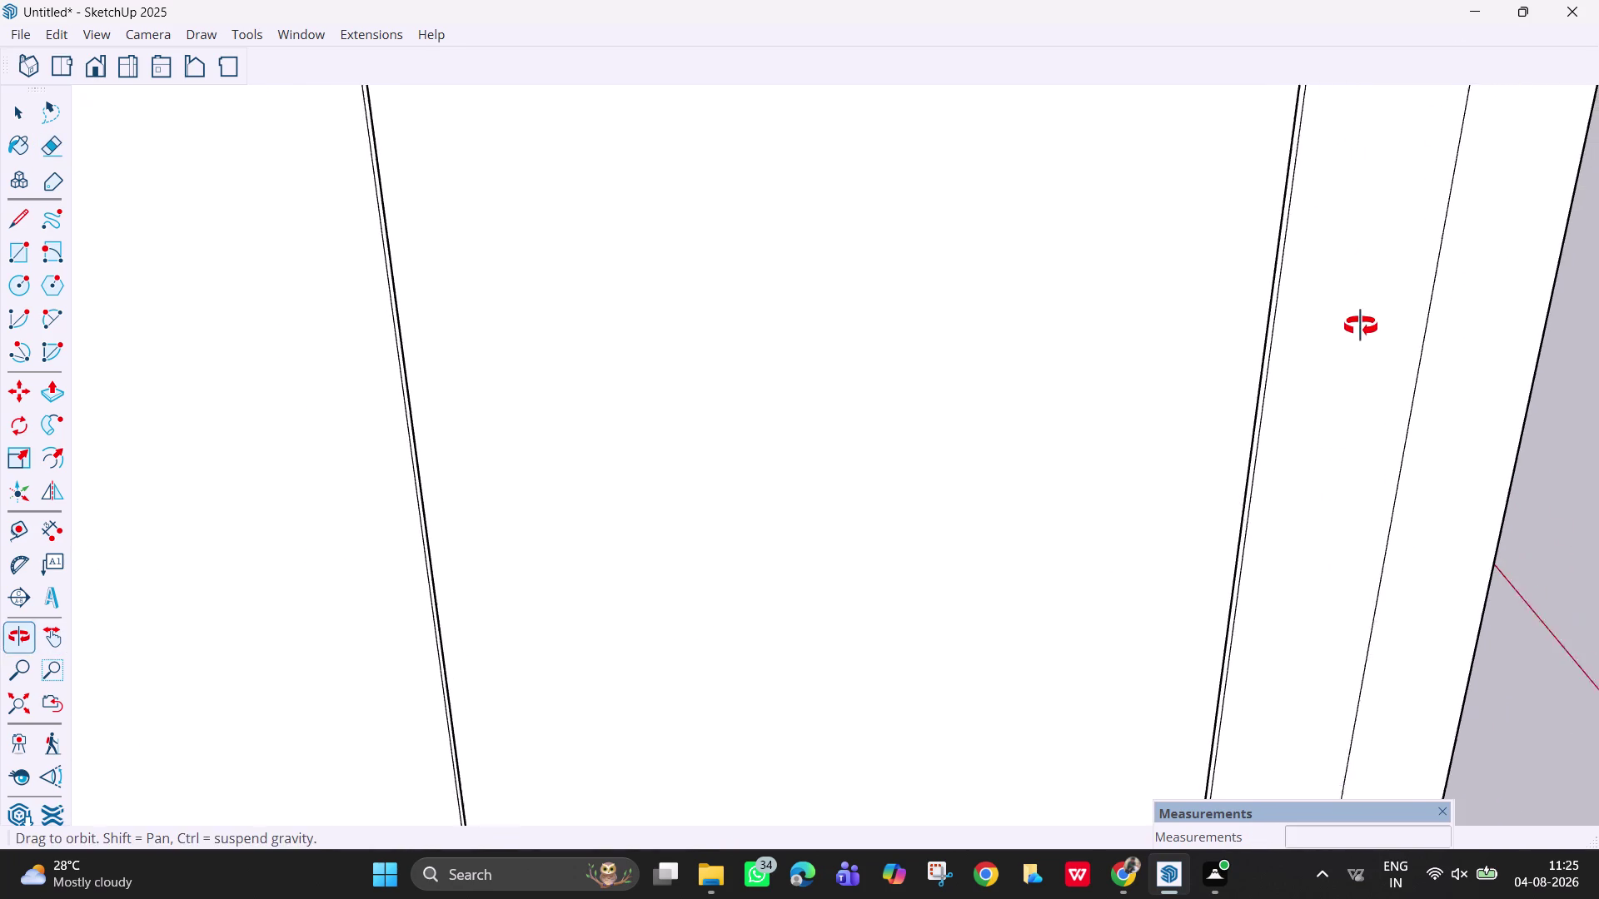
middle_drag(1362, 346, 1359, 322)
drag(1350, 115, 1264, 818)
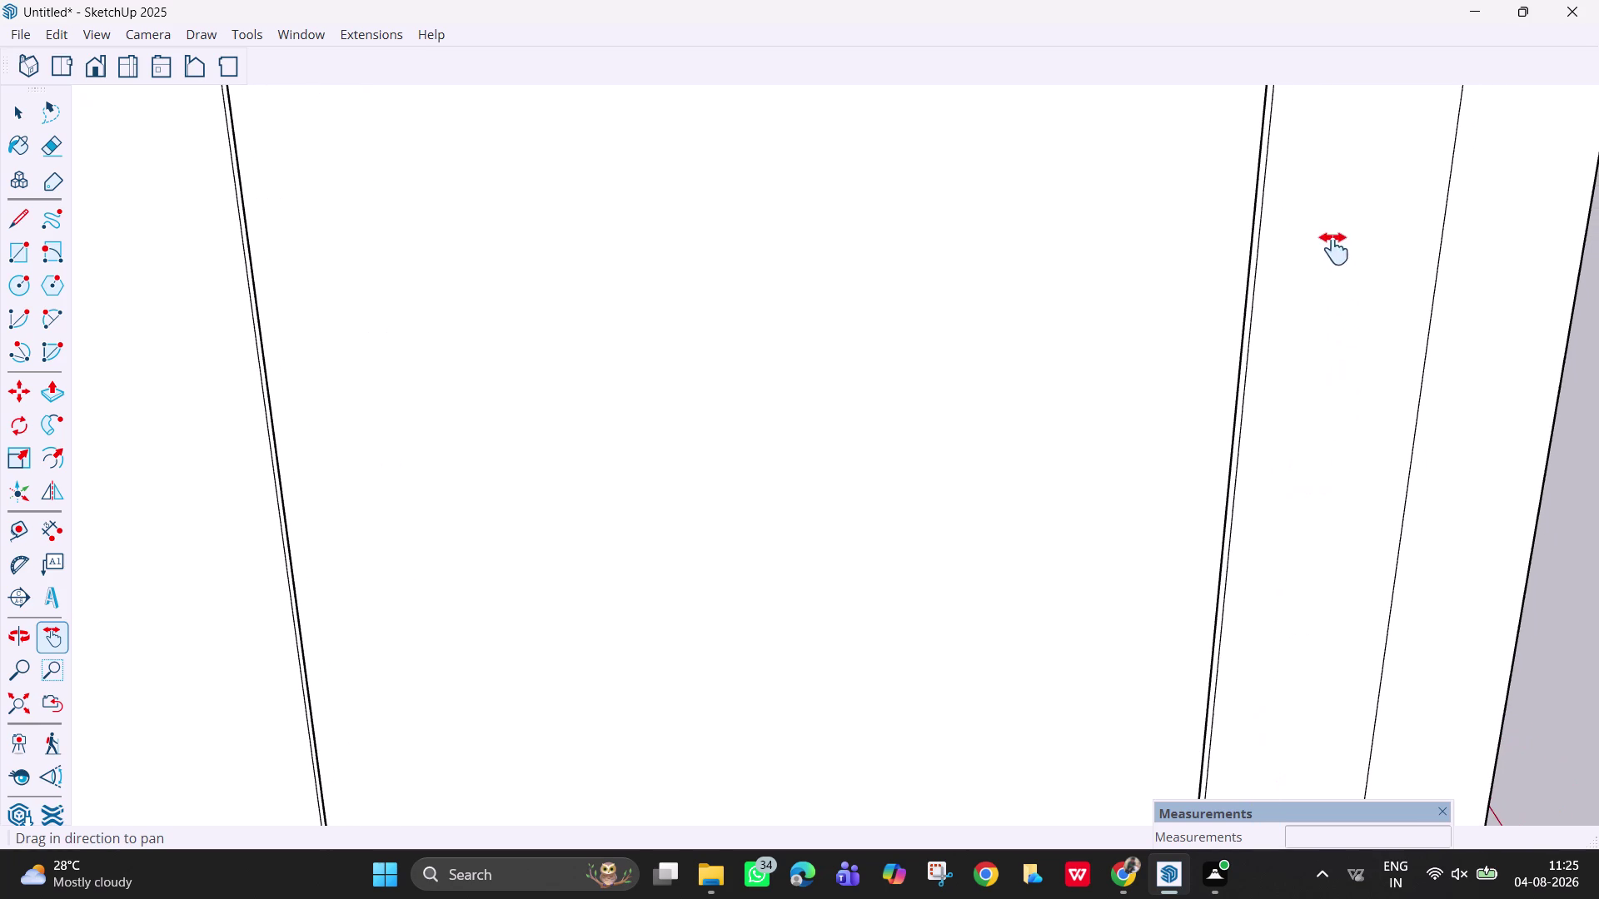
drag(1328, 222, 1309, 763)
scroll(up, 3)
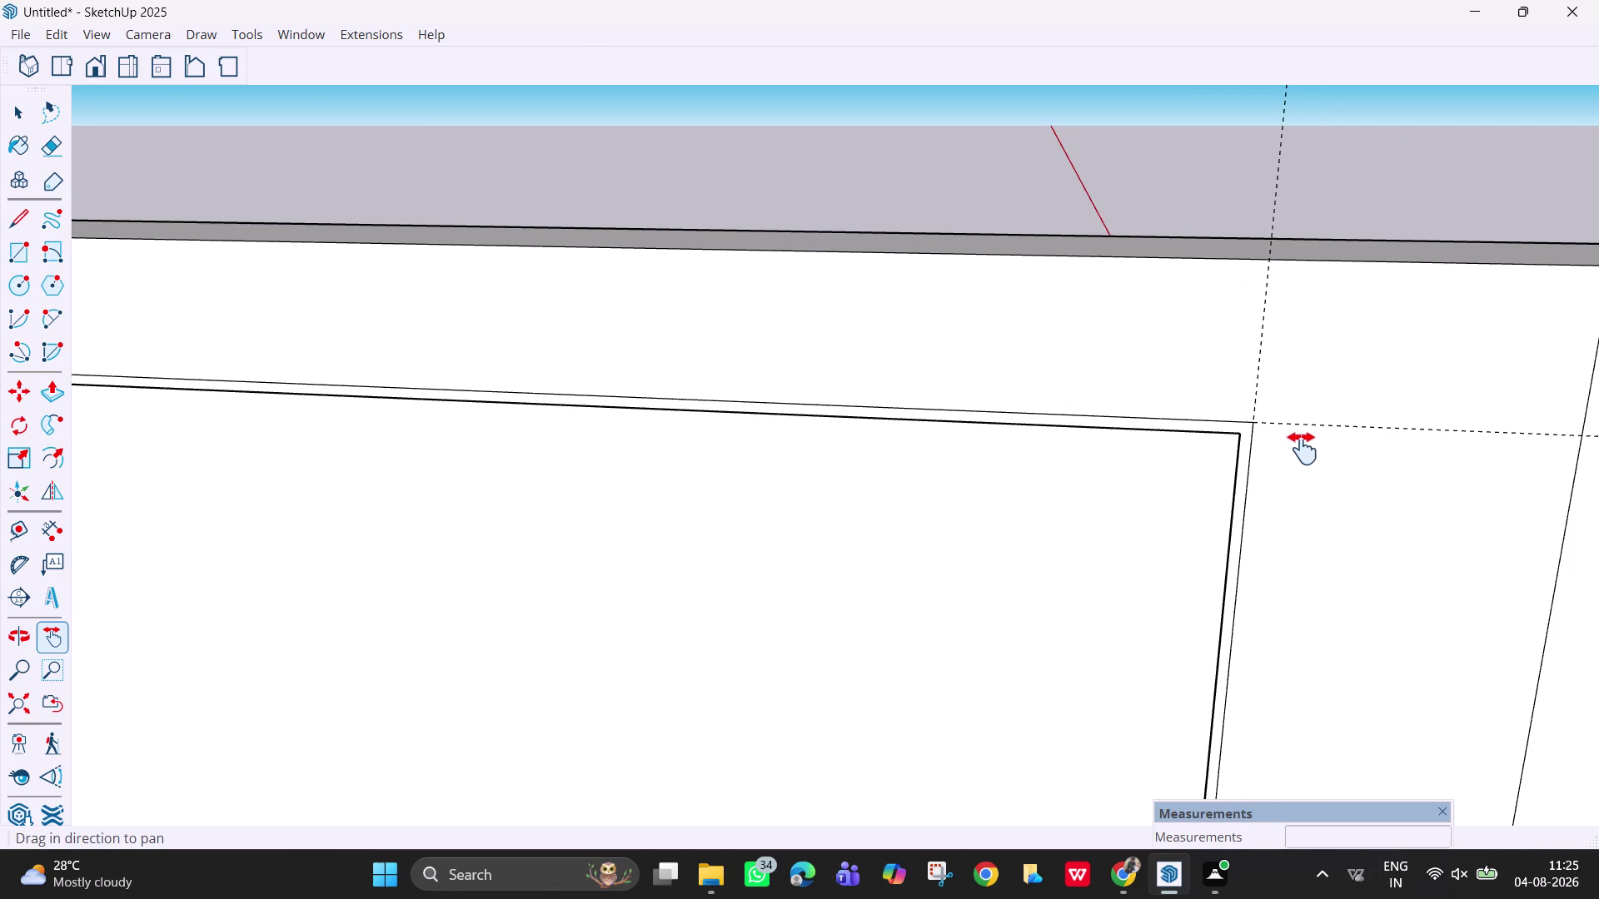
scroll(up, 3)
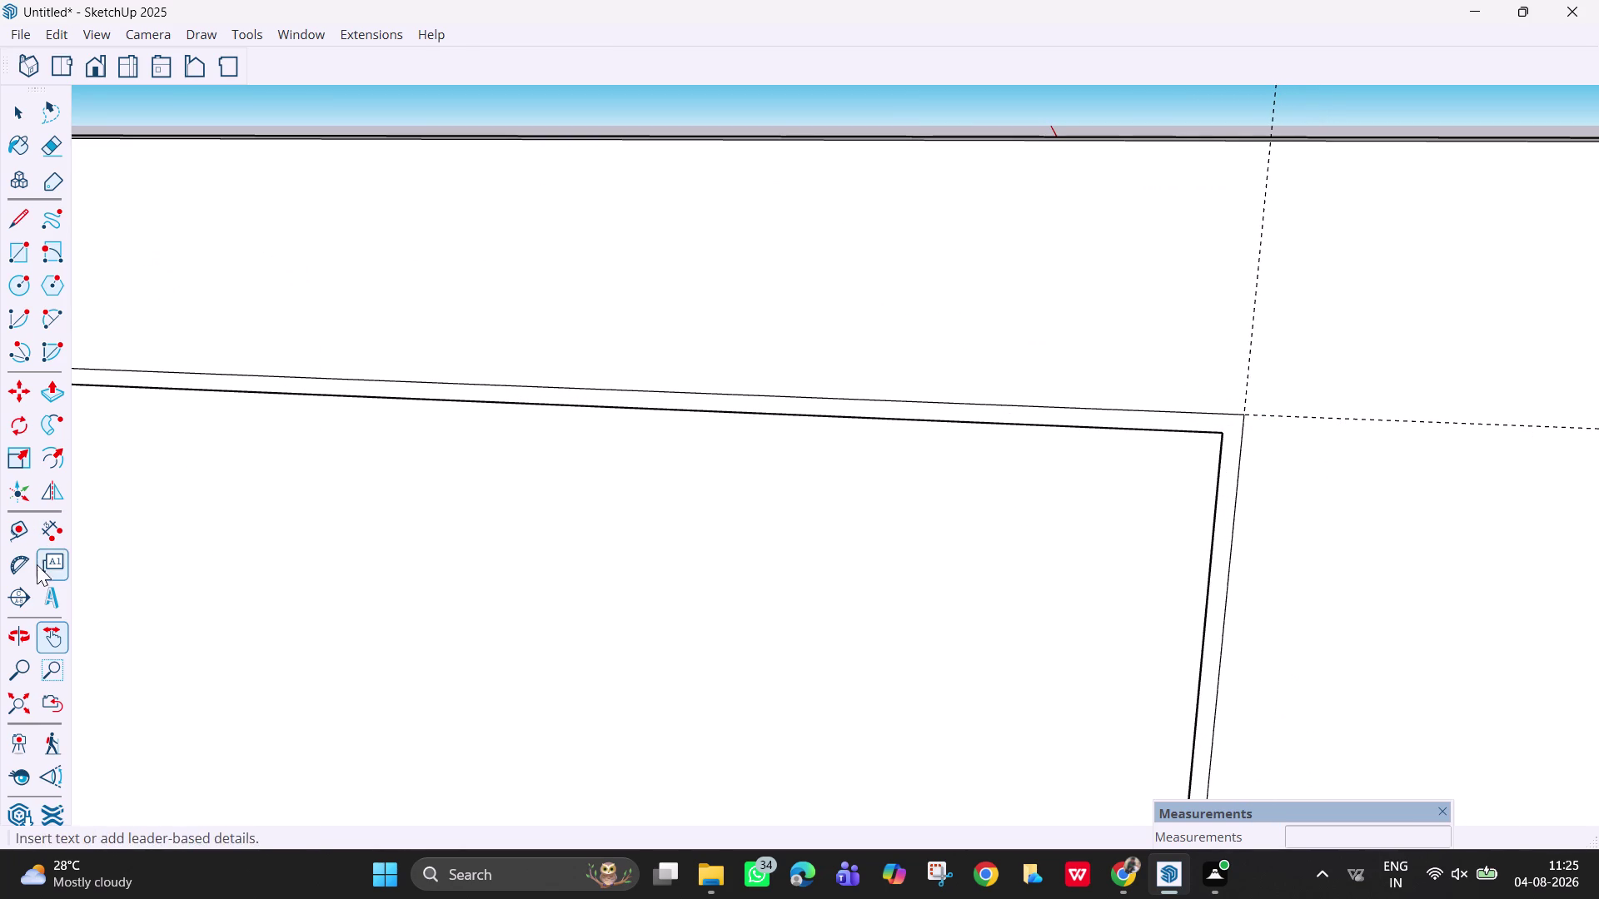
click(42, 534)
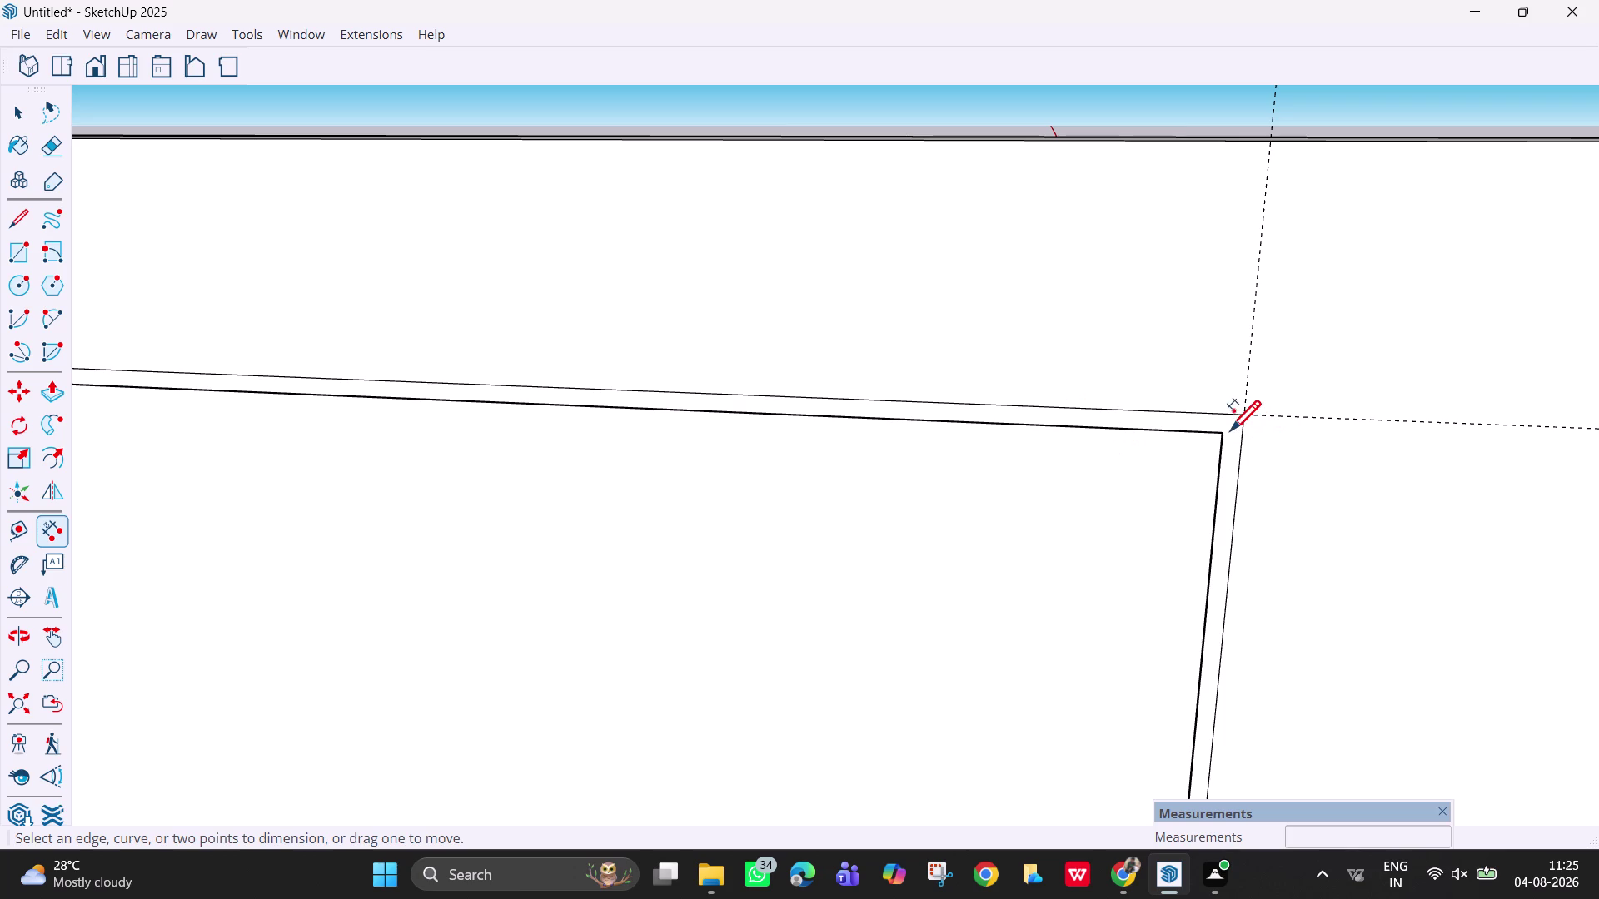
click(1225, 434)
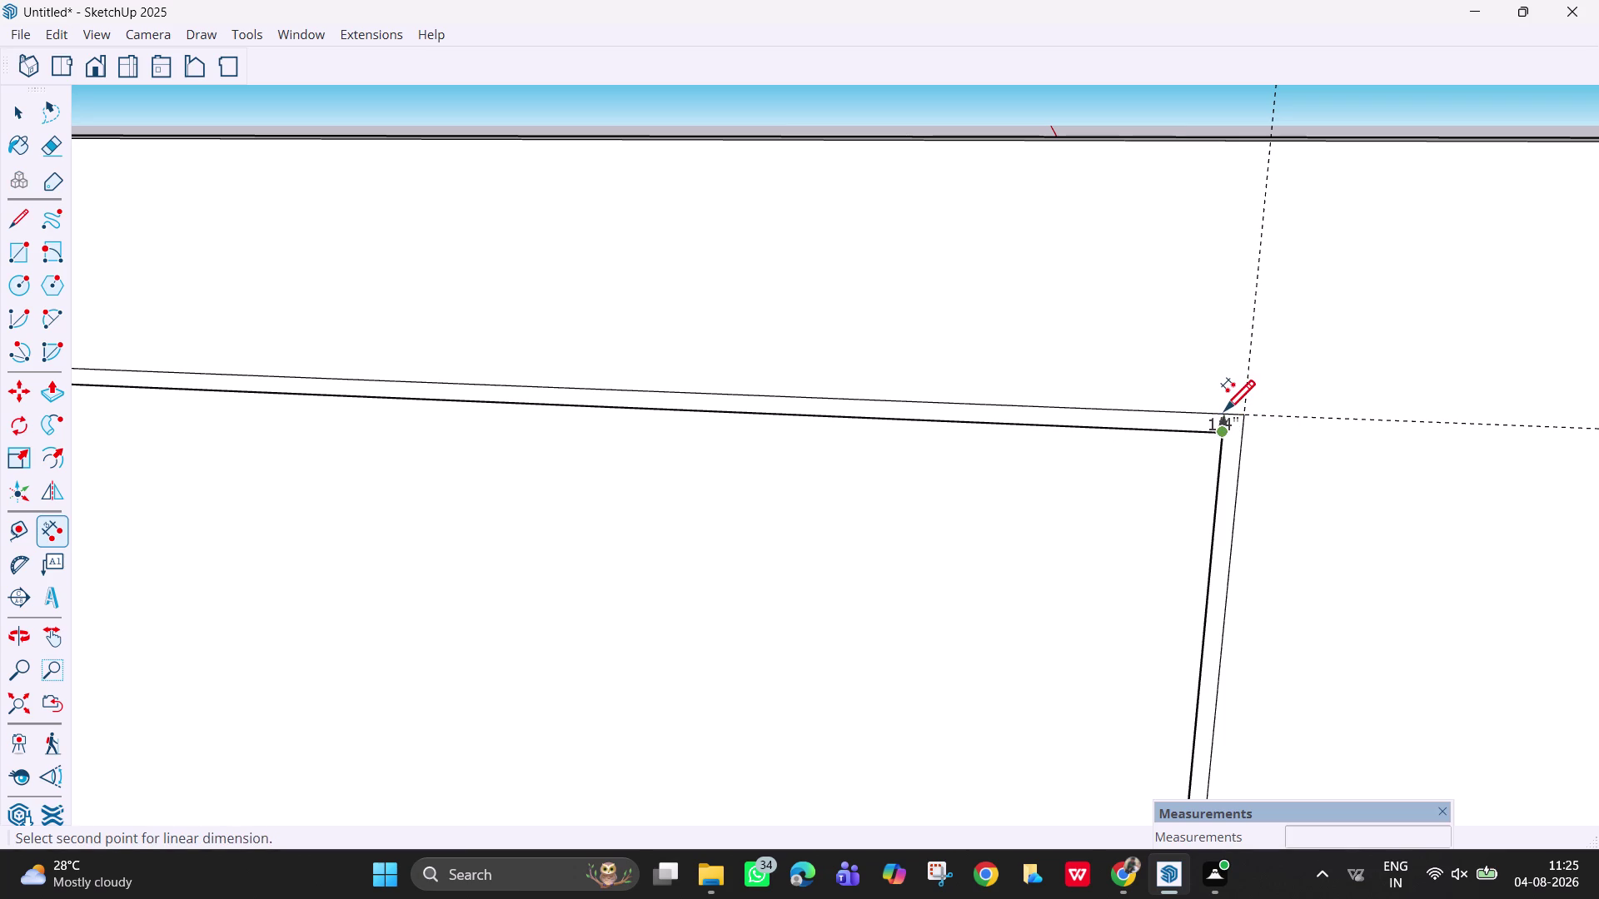
scroll(up, 3)
scroll(up, 3)
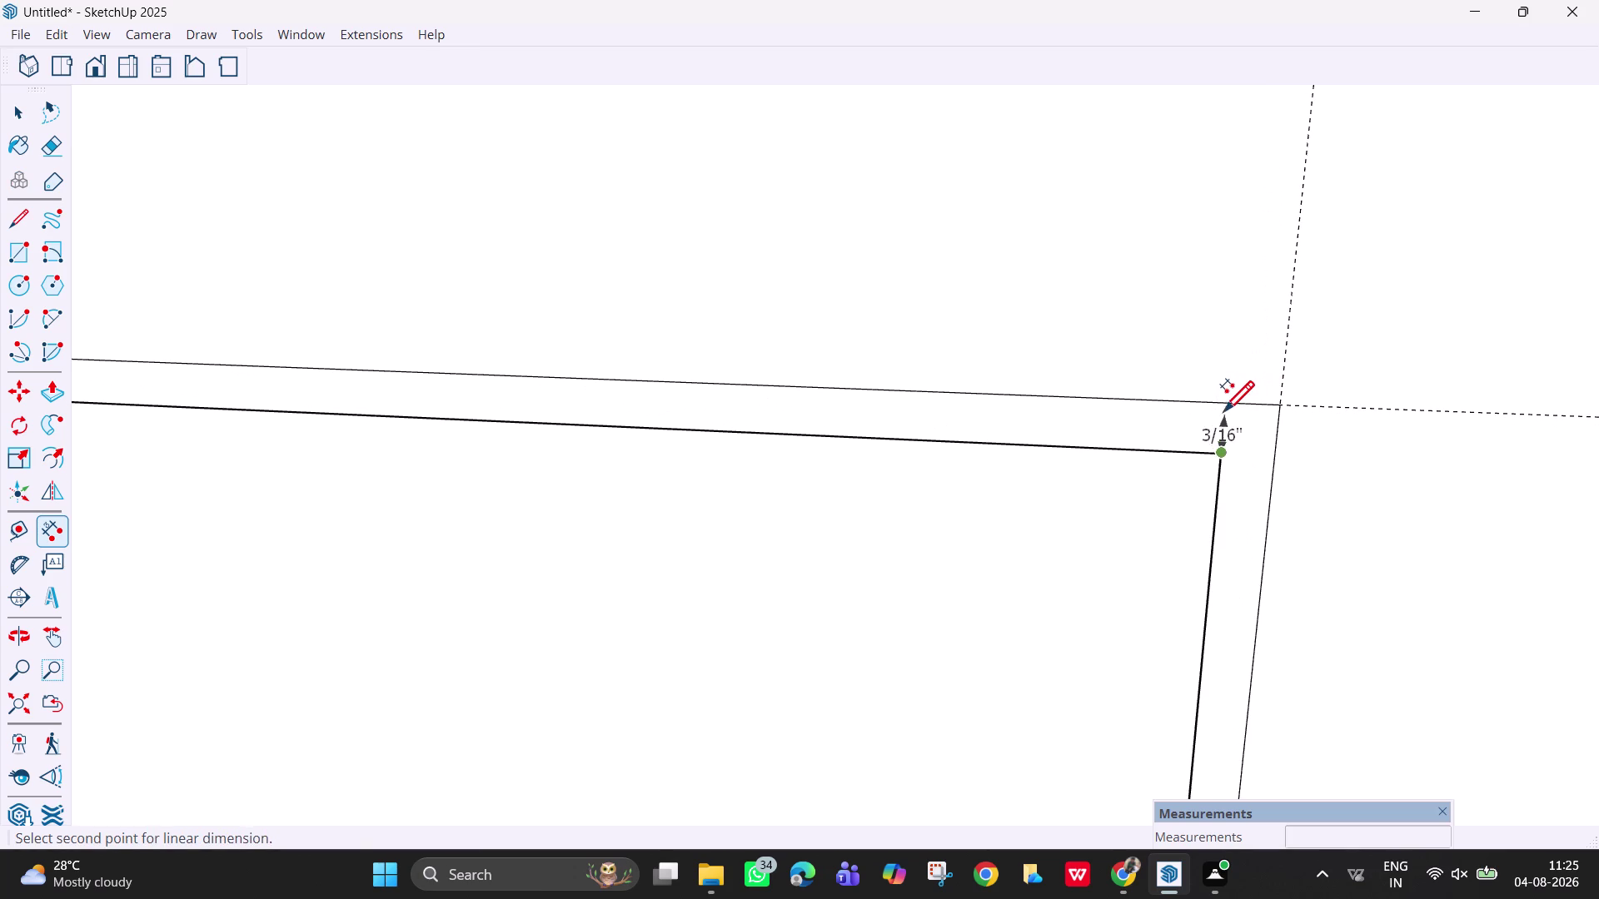
key(Escape)
scroll(down, 3)
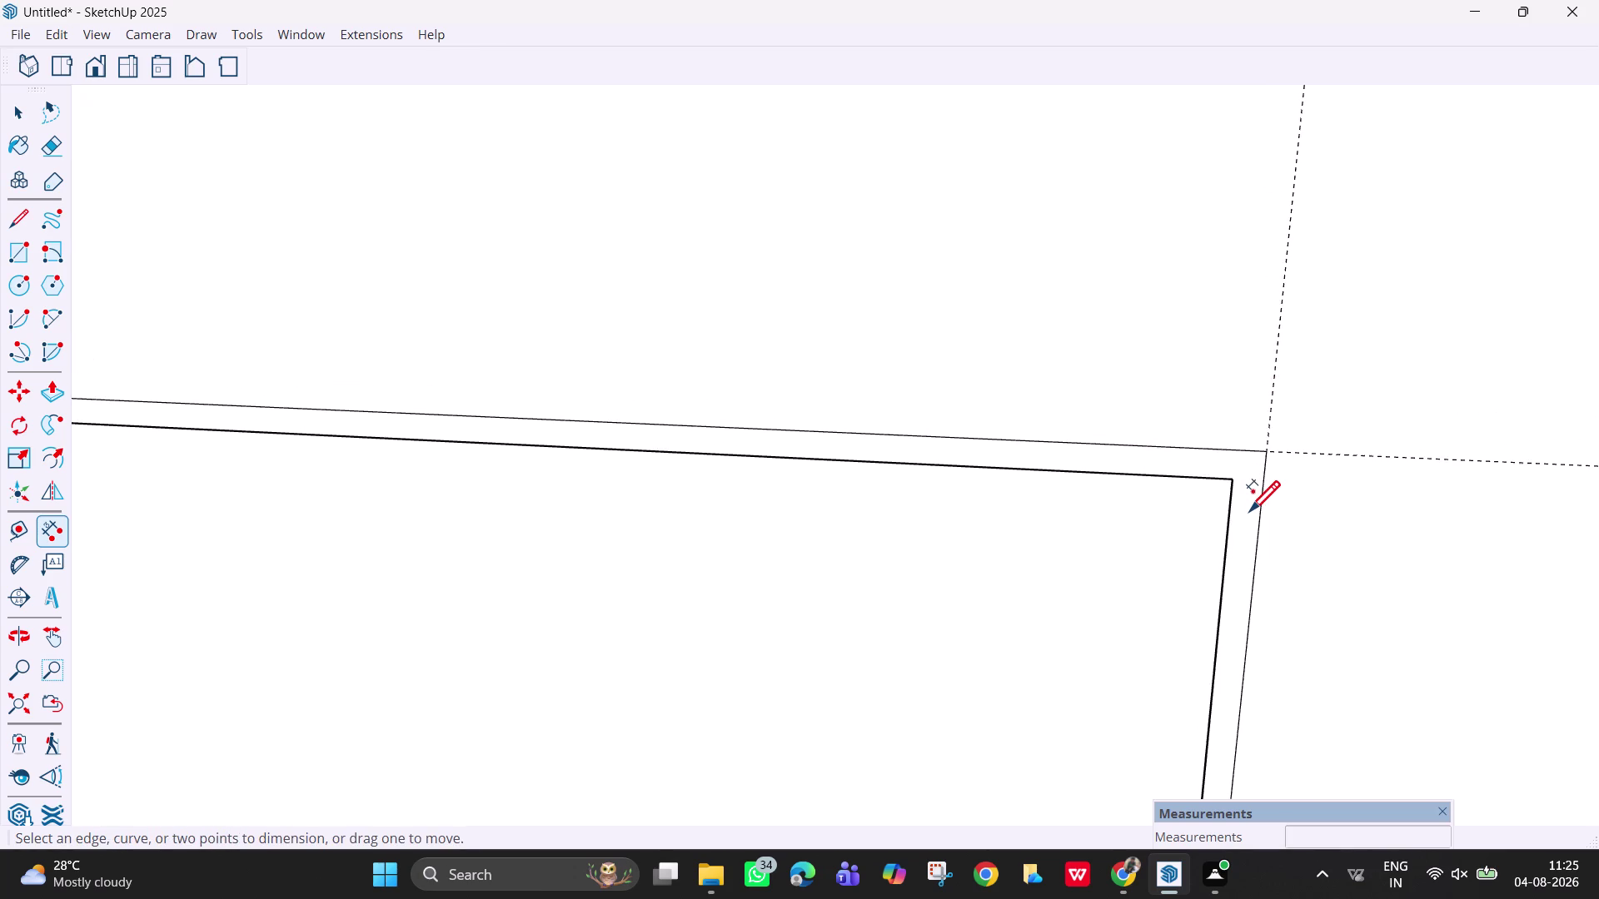
scroll(down, 3)
scroll(down, 3)
key(h)
drag(1220, 736, 1240, 188)
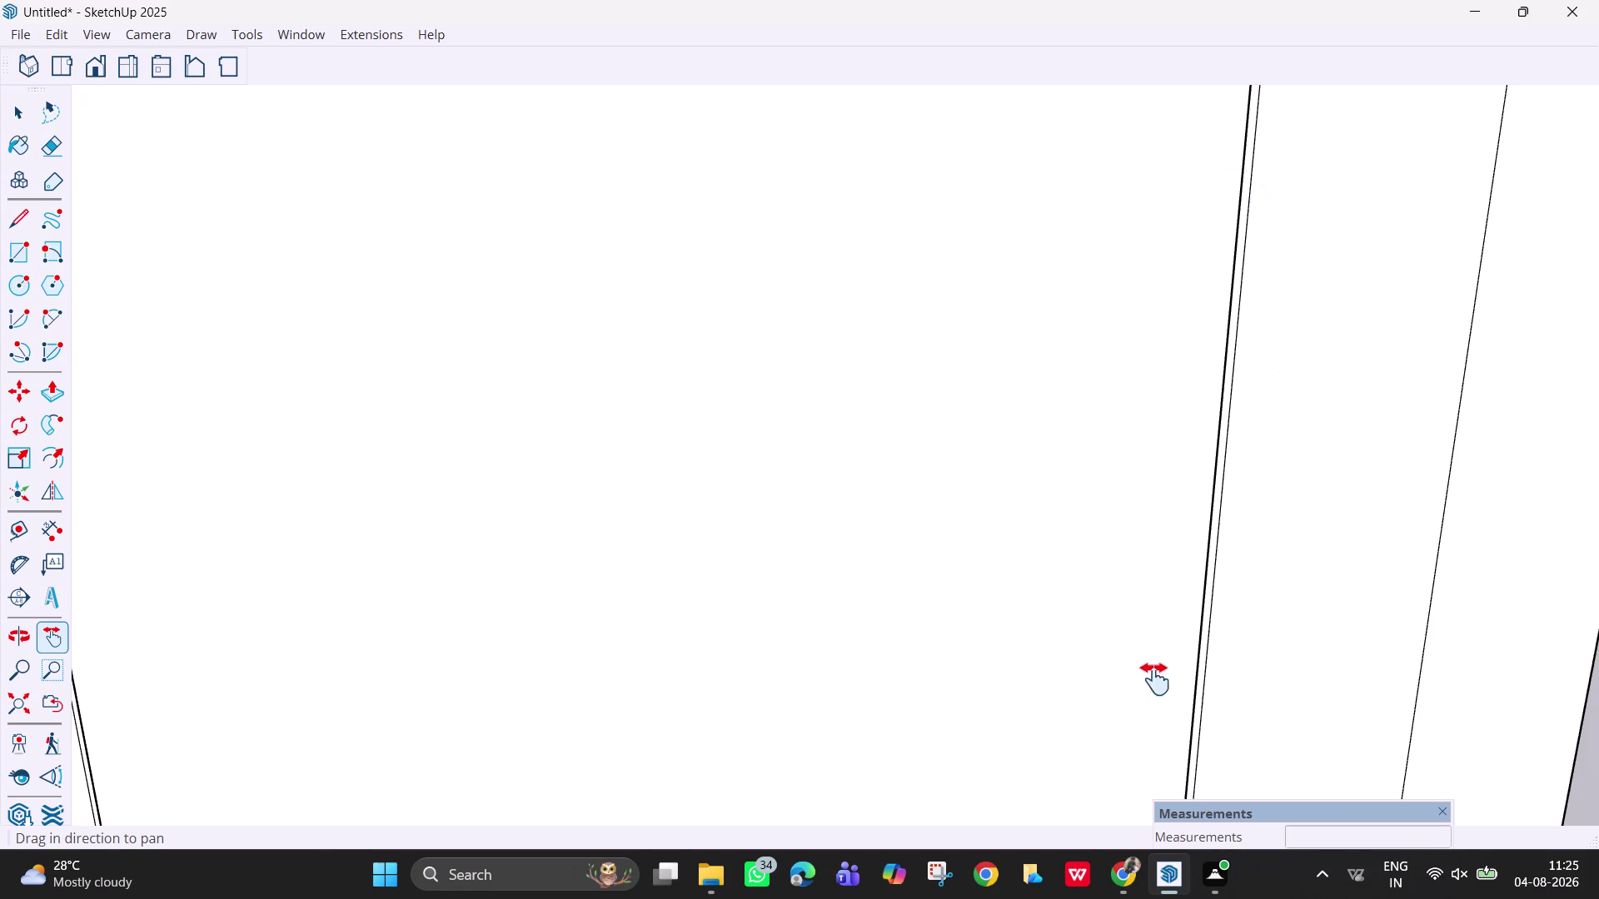
Zoom to the panel's inner corner and extend its side line down to the top edge.
drag(1145, 700, 1179, 64)
drag(1145, 668, 1114, 179)
drag(1095, 705, 1132, 150)
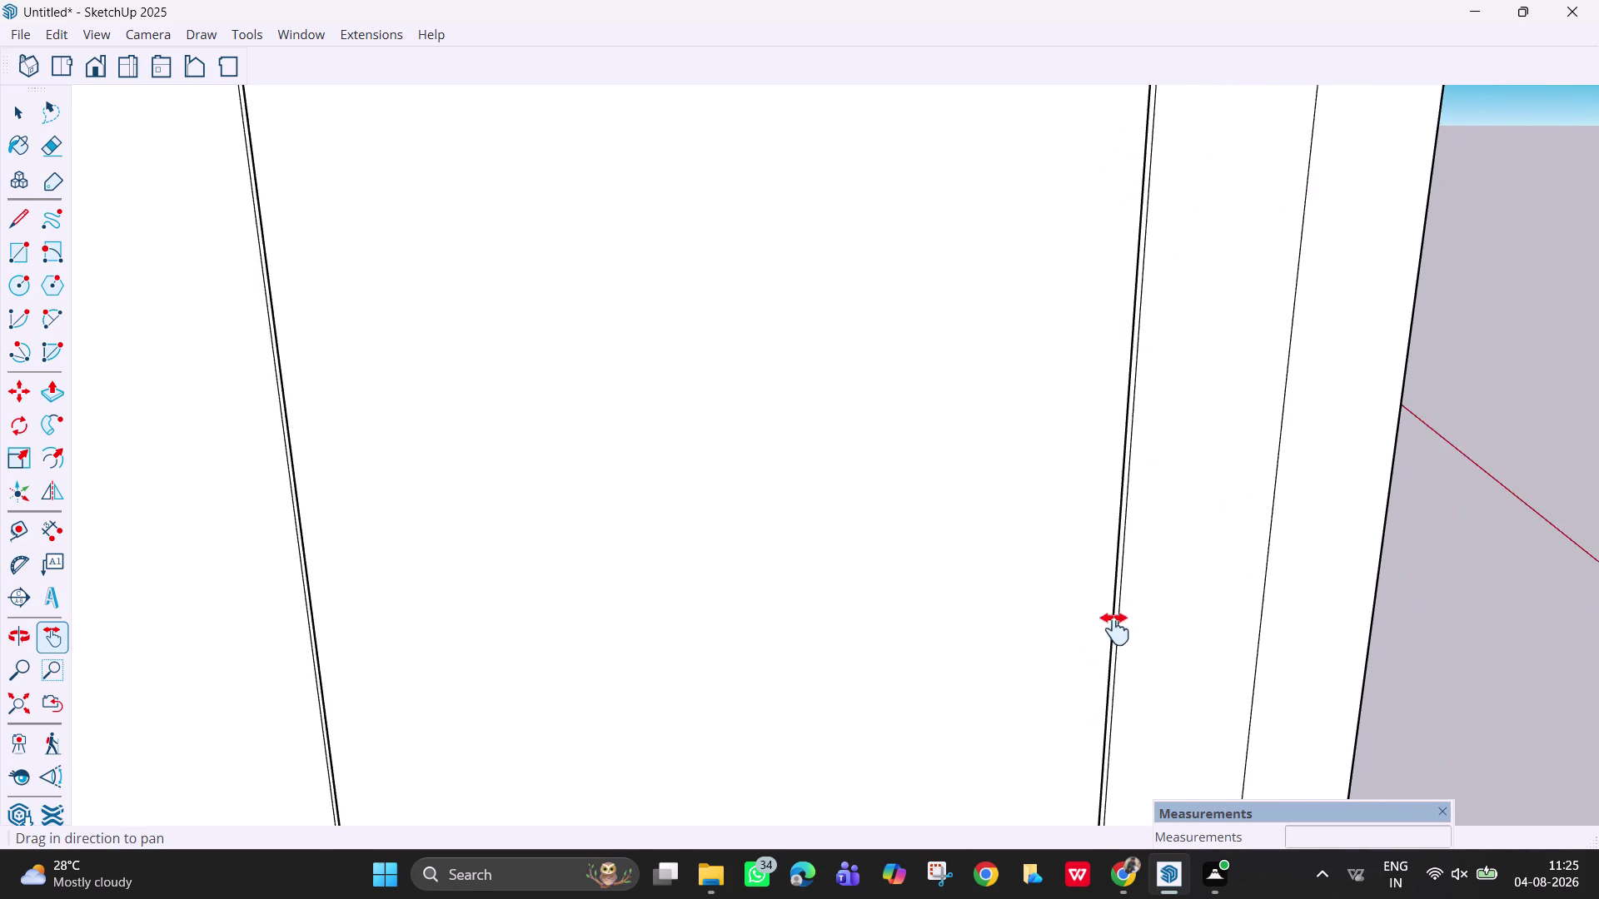
drag(1103, 646, 1152, 85)
drag(1102, 602, 1070, 339)
scroll(up, 3)
scroll(up, 3)
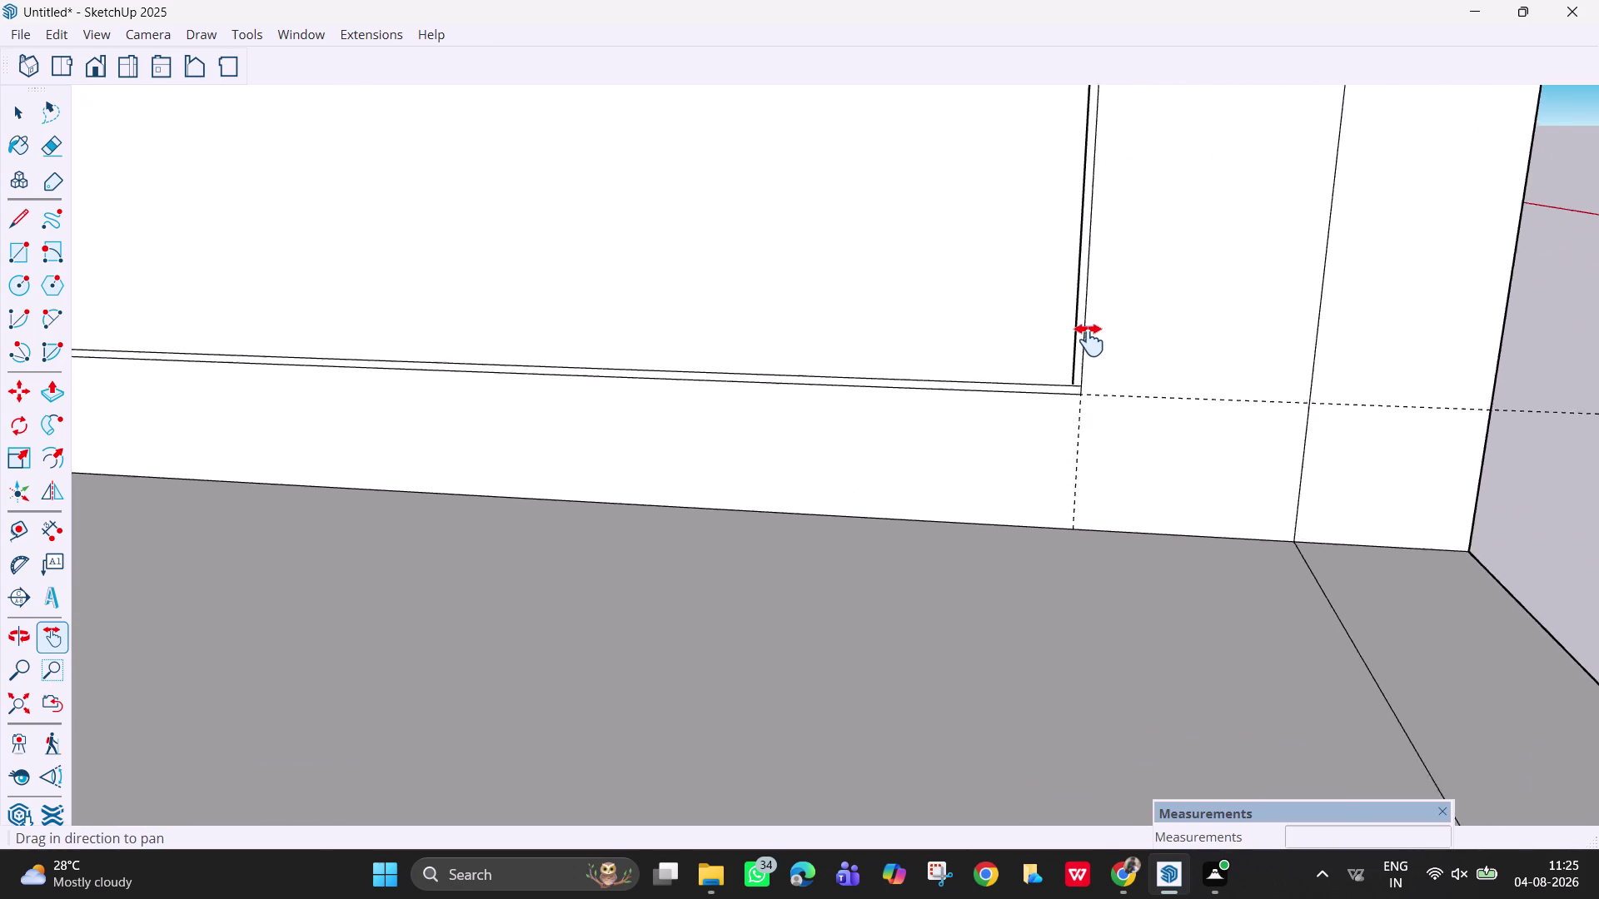
scroll(up, 3)
scroll(up, 3)
key(l)
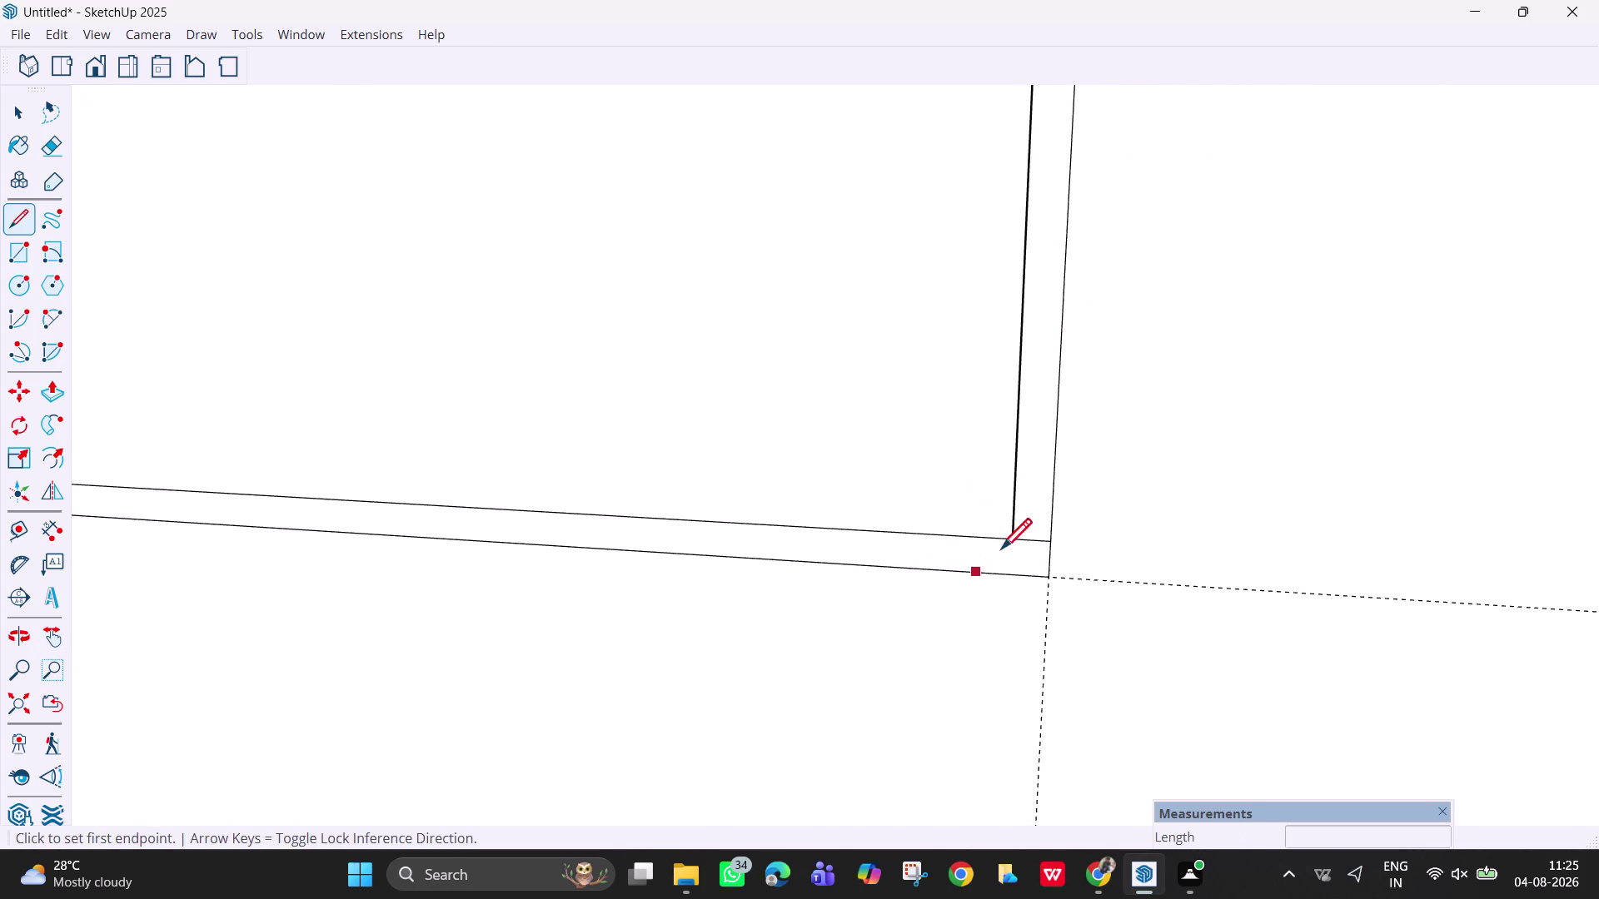
scroll(up, 3)
scroll(up, 3)
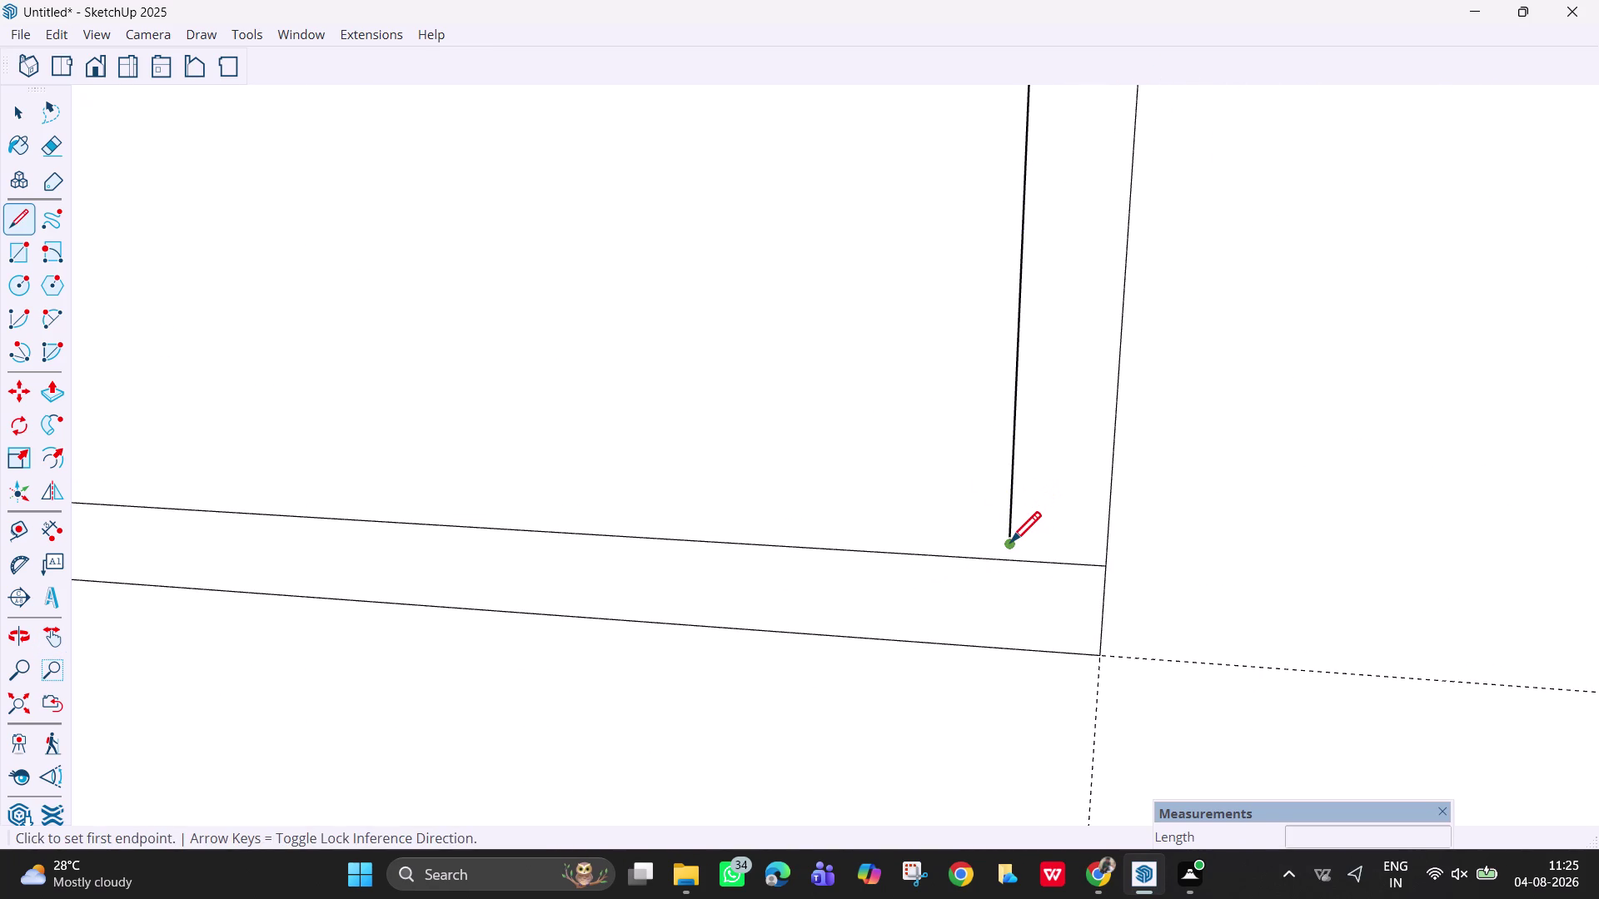
click(1009, 546)
click(1007, 562)
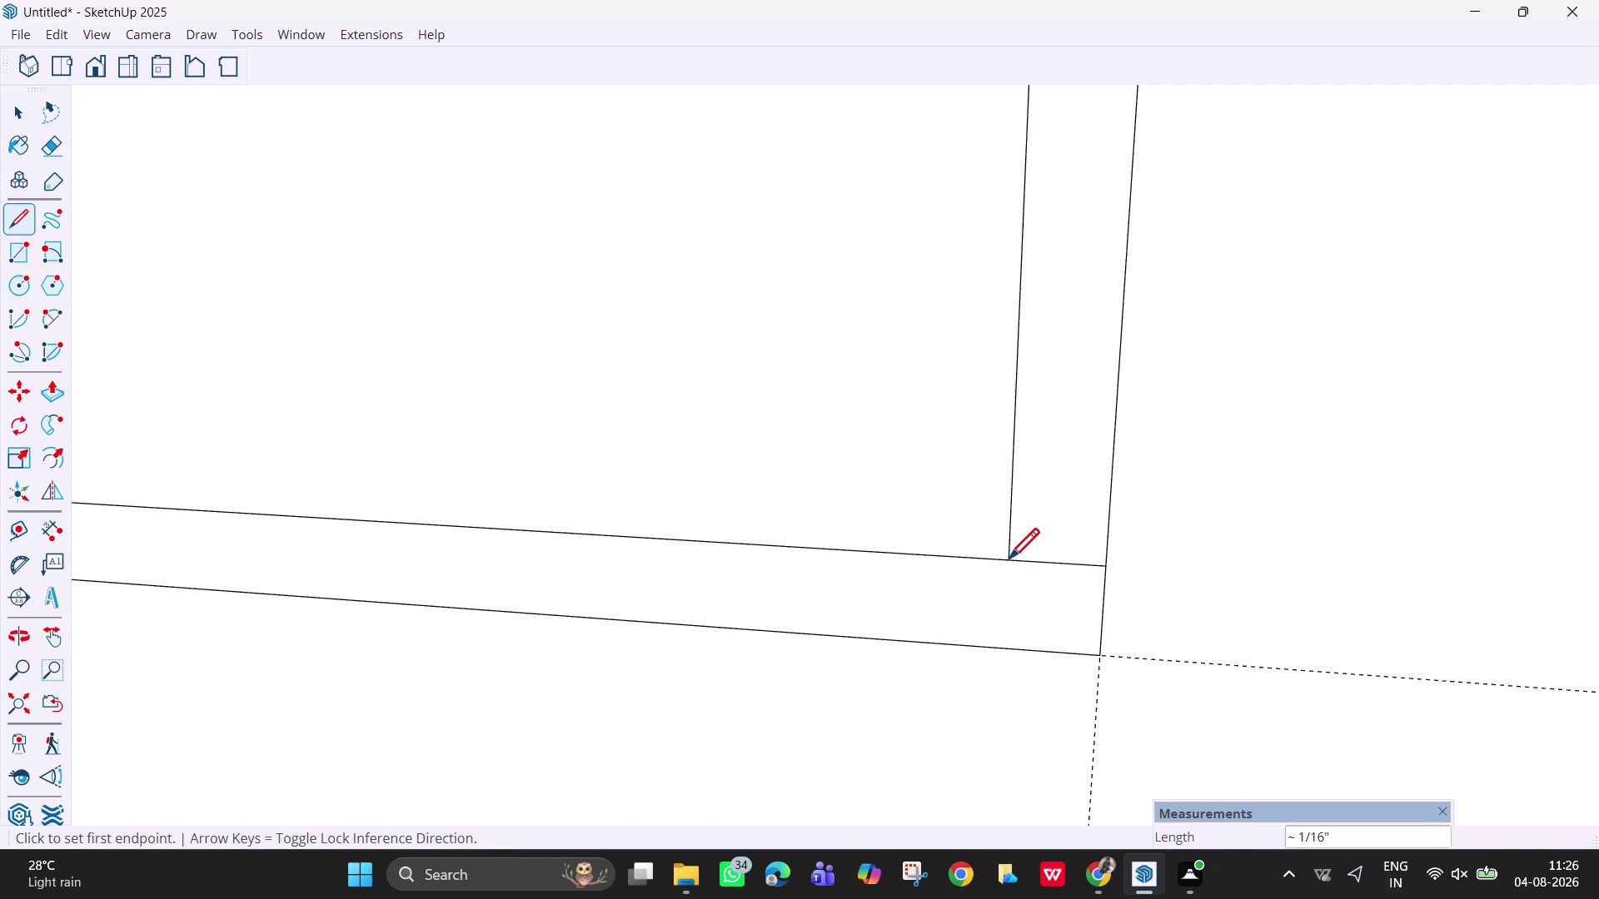
Erase the short top-edge segment beside the panel corner.
key(space)
key(e)
drag(1047, 557, 1047, 566)
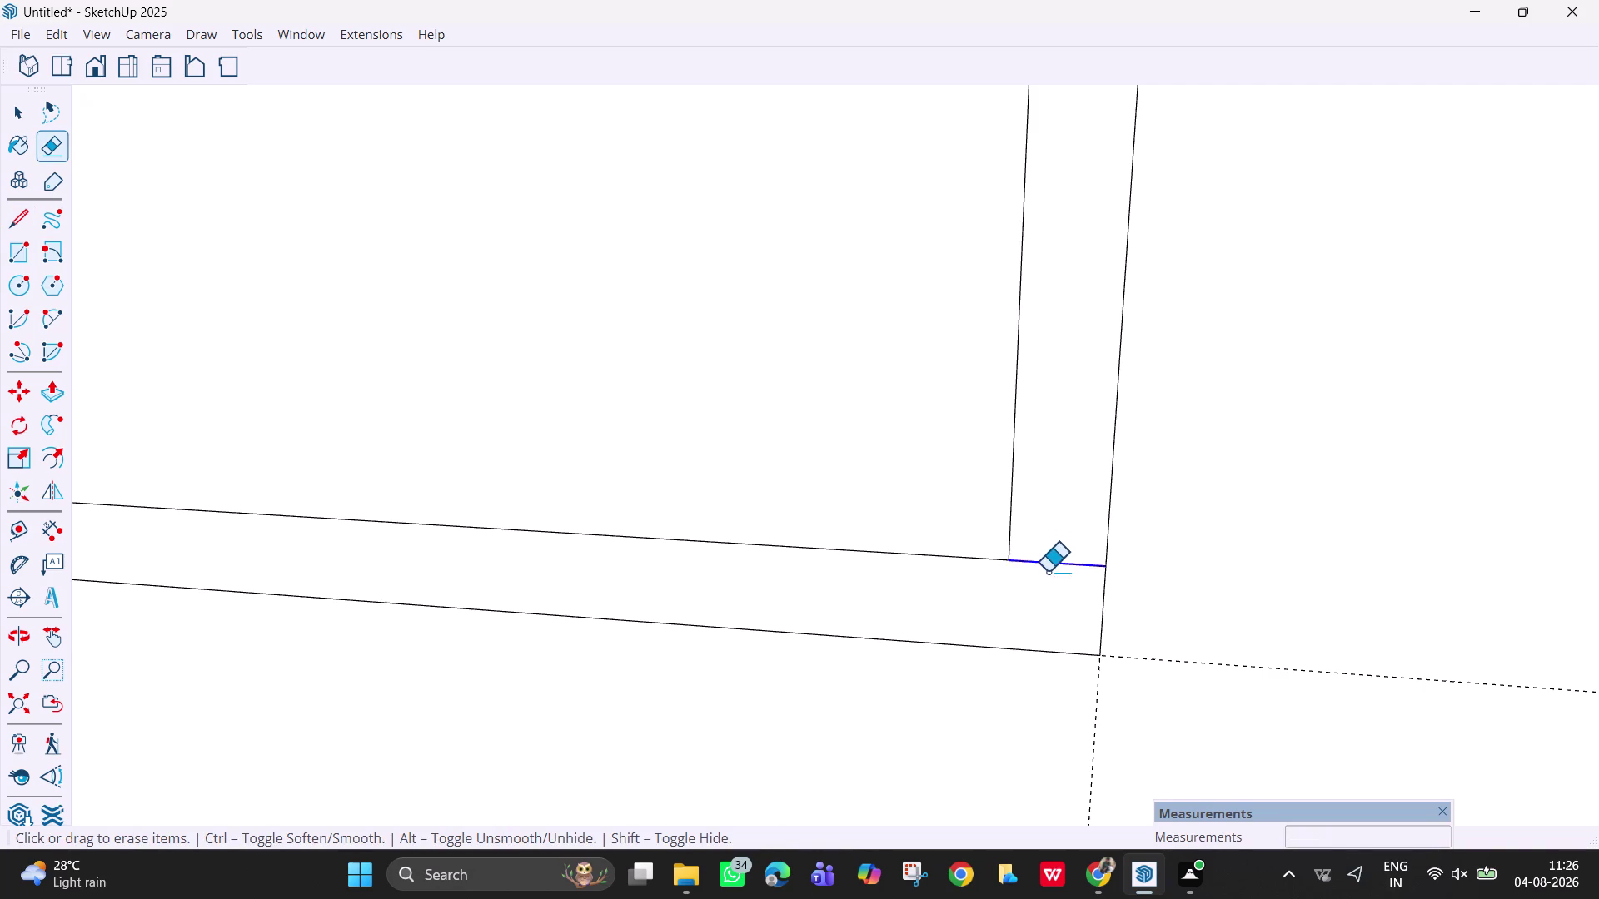
drag(1047, 567, 1048, 571)
scroll(down, 3)
Pan to the first vertical divider and erase the edges between its two lines.
key(h)
drag(584, 480, 1590, 617)
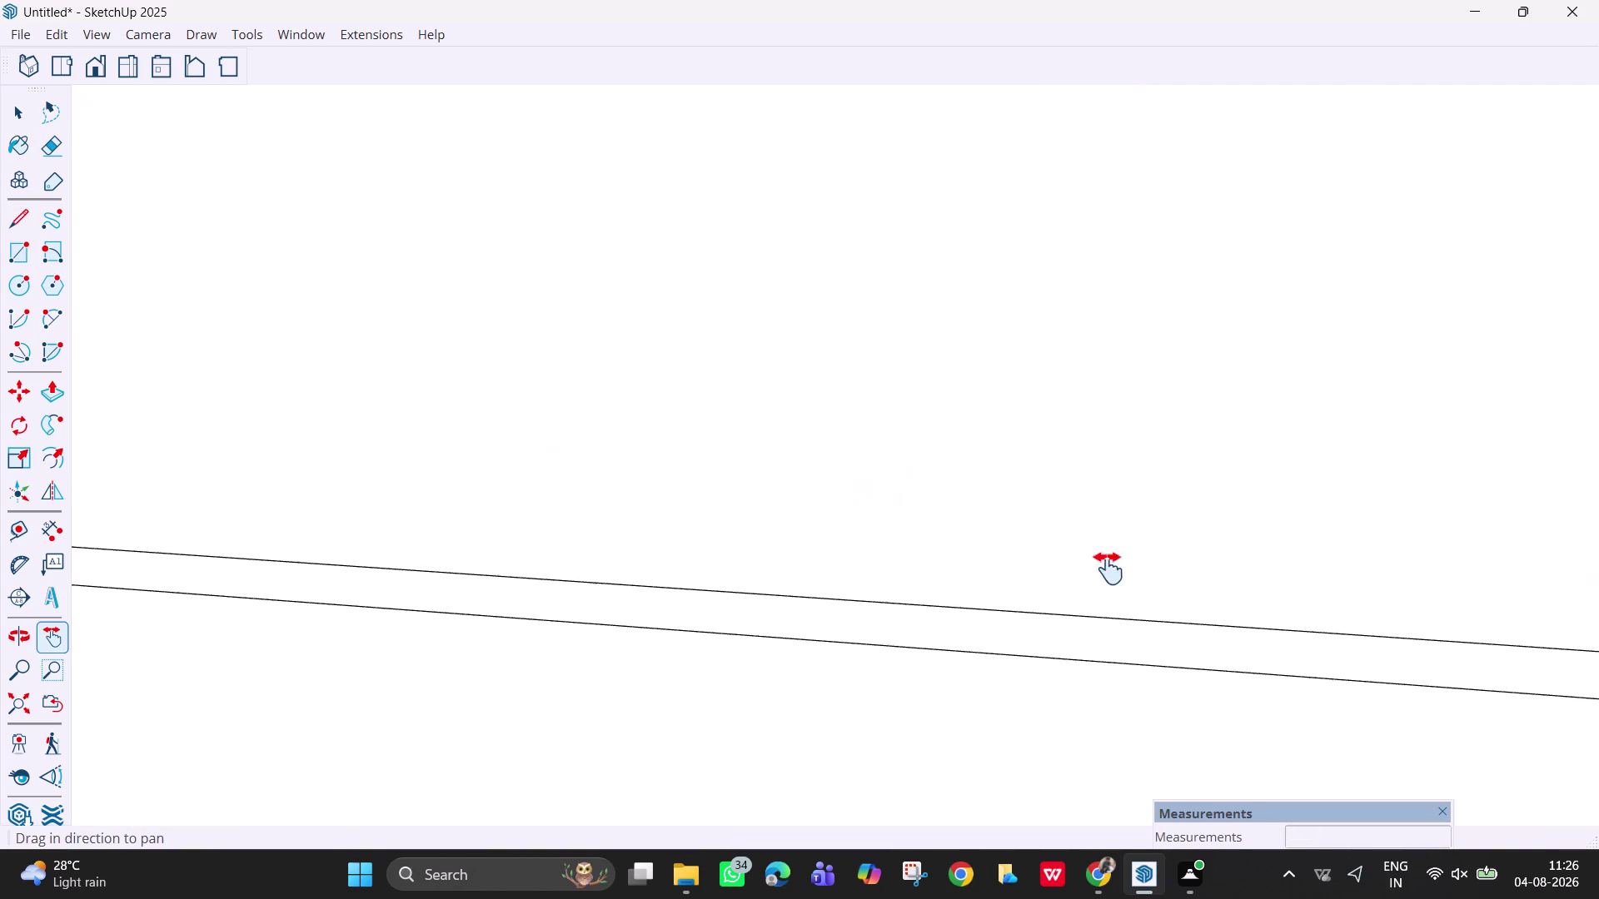
scroll(down, 3)
scroll(down, 3)
drag(325, 479, 996, 532)
drag(354, 515, 1045, 567)
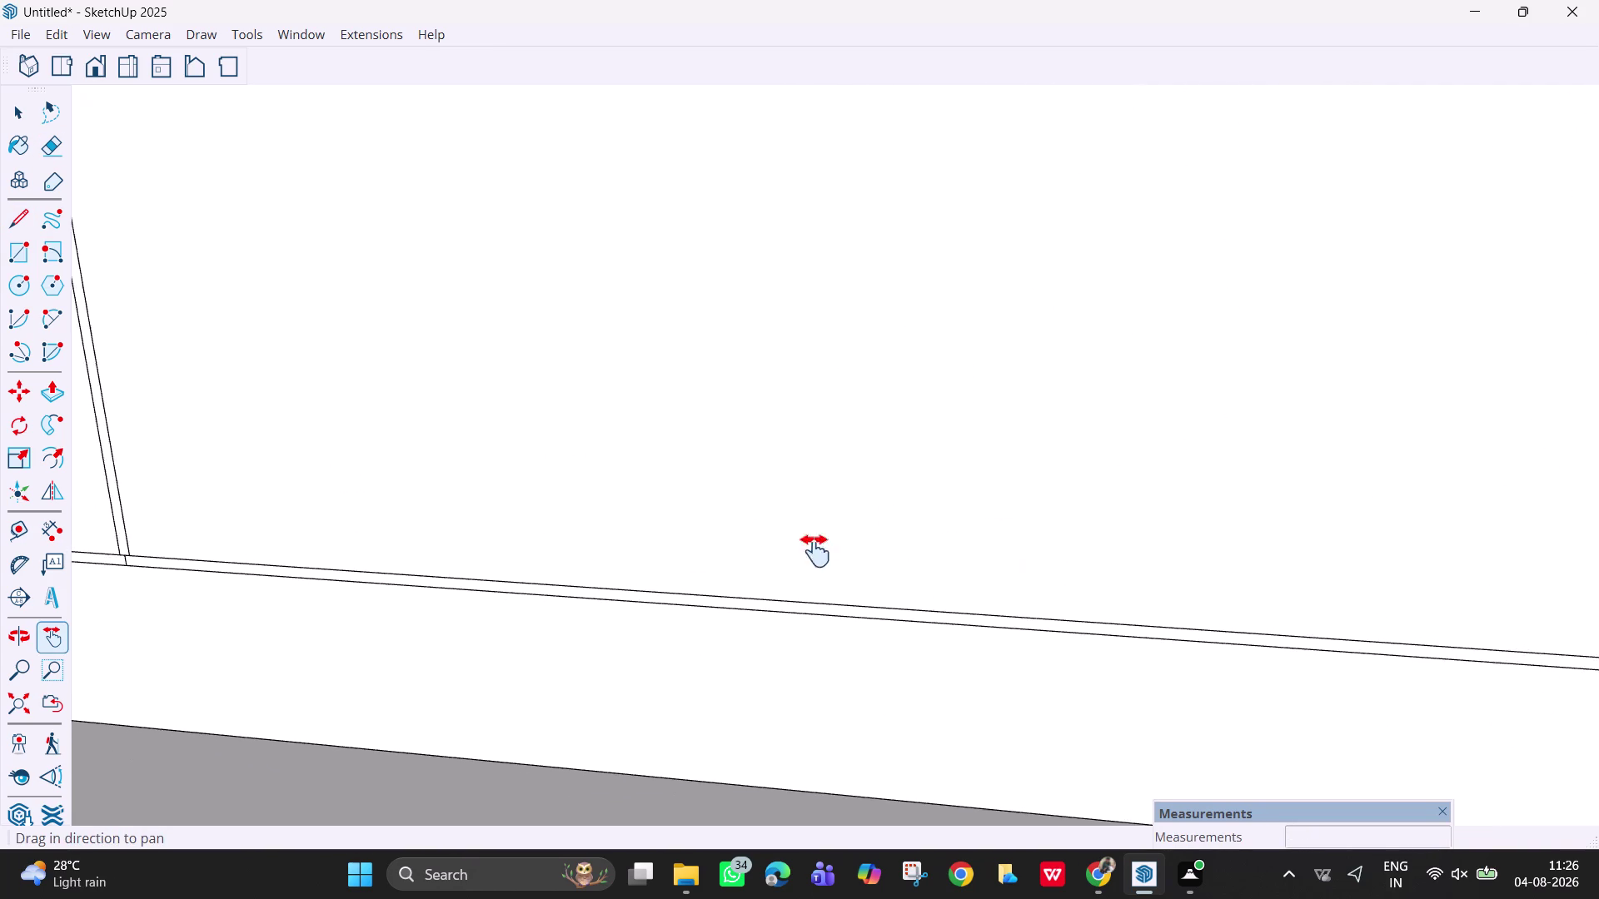
drag(563, 626, 1331, 659)
scroll(up, 3)
scroll(up, 3)
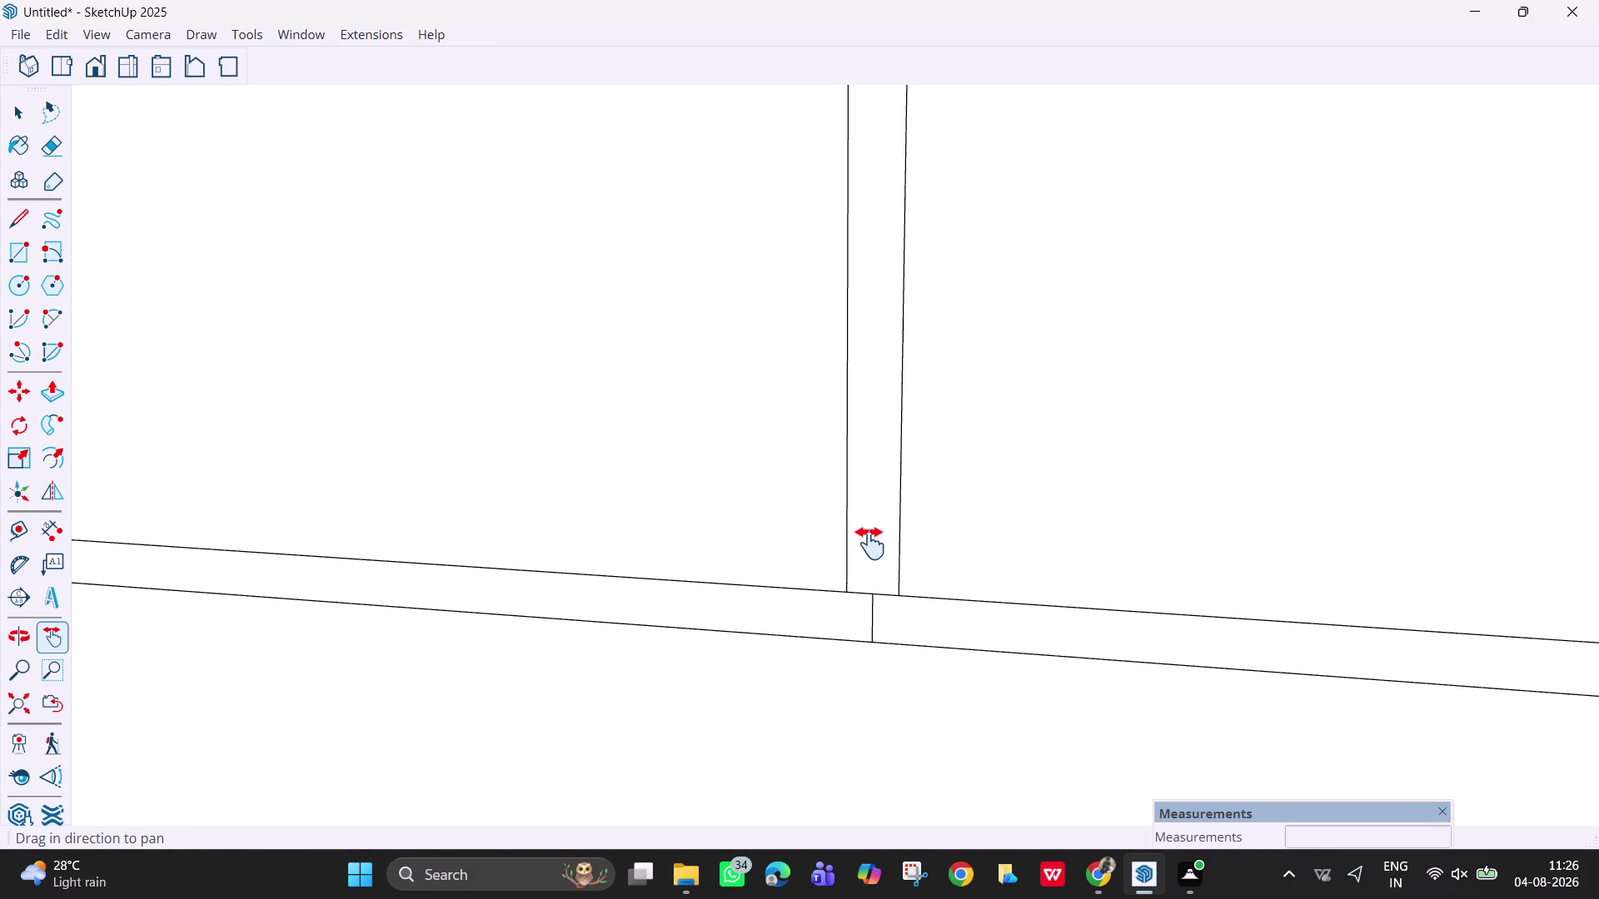
key(e)
drag(876, 596, 870, 613)
drag(863, 595, 864, 611)
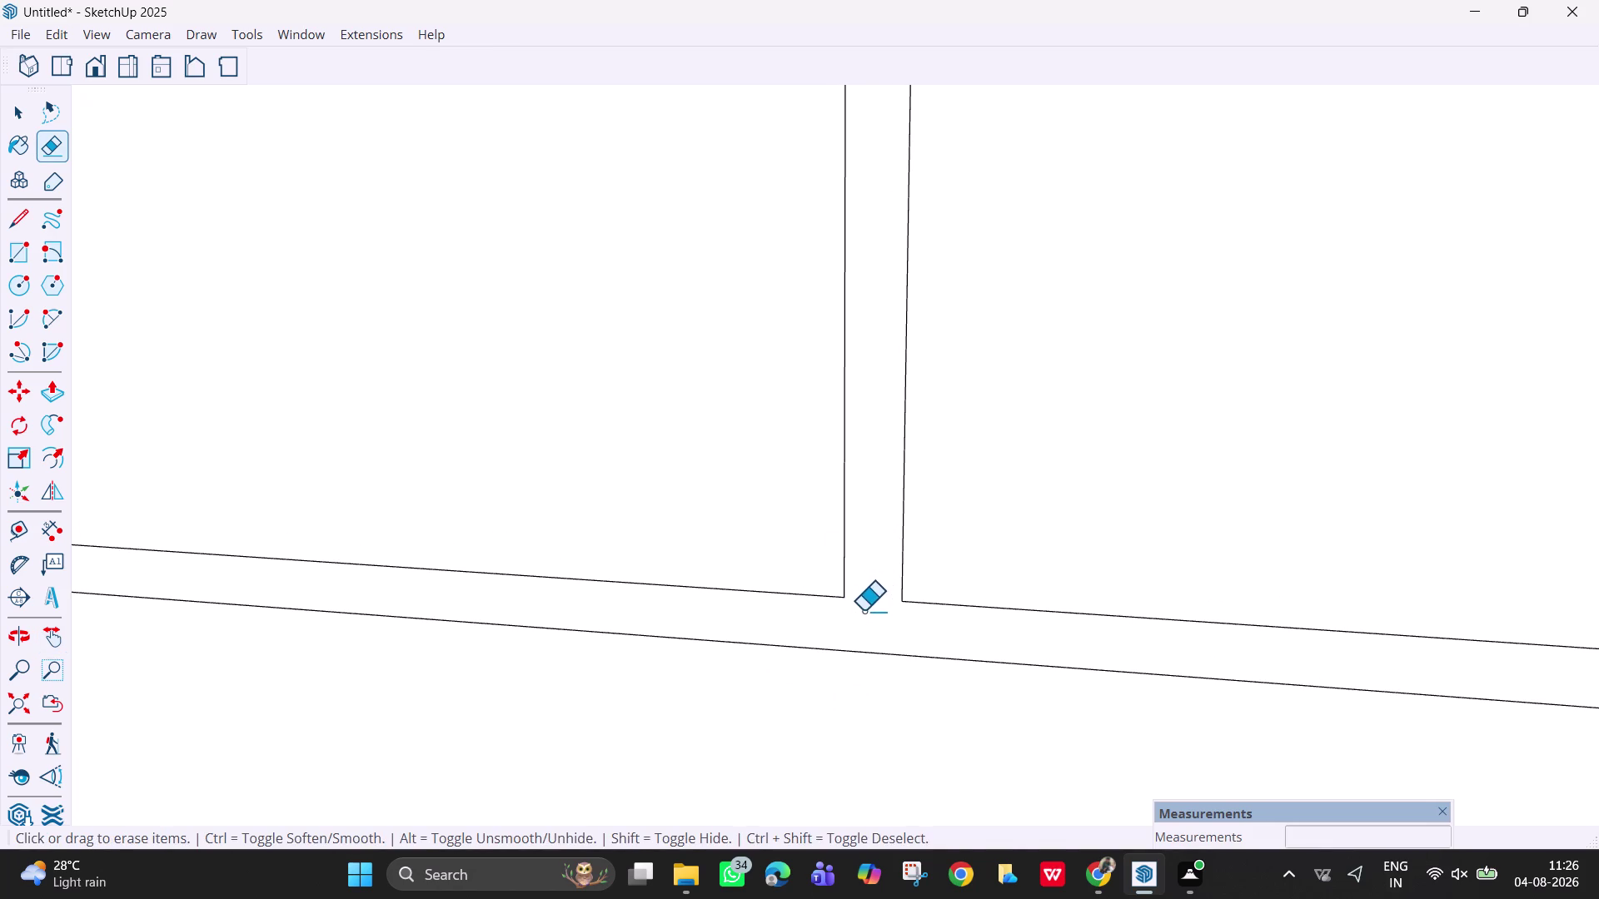
scroll(down, 3)
scroll(down, 3)
At the next divider, erase the edge between its lines and the short segment.
key(h)
drag(721, 489, 1598, 508)
drag(370, 567, 1446, 626)
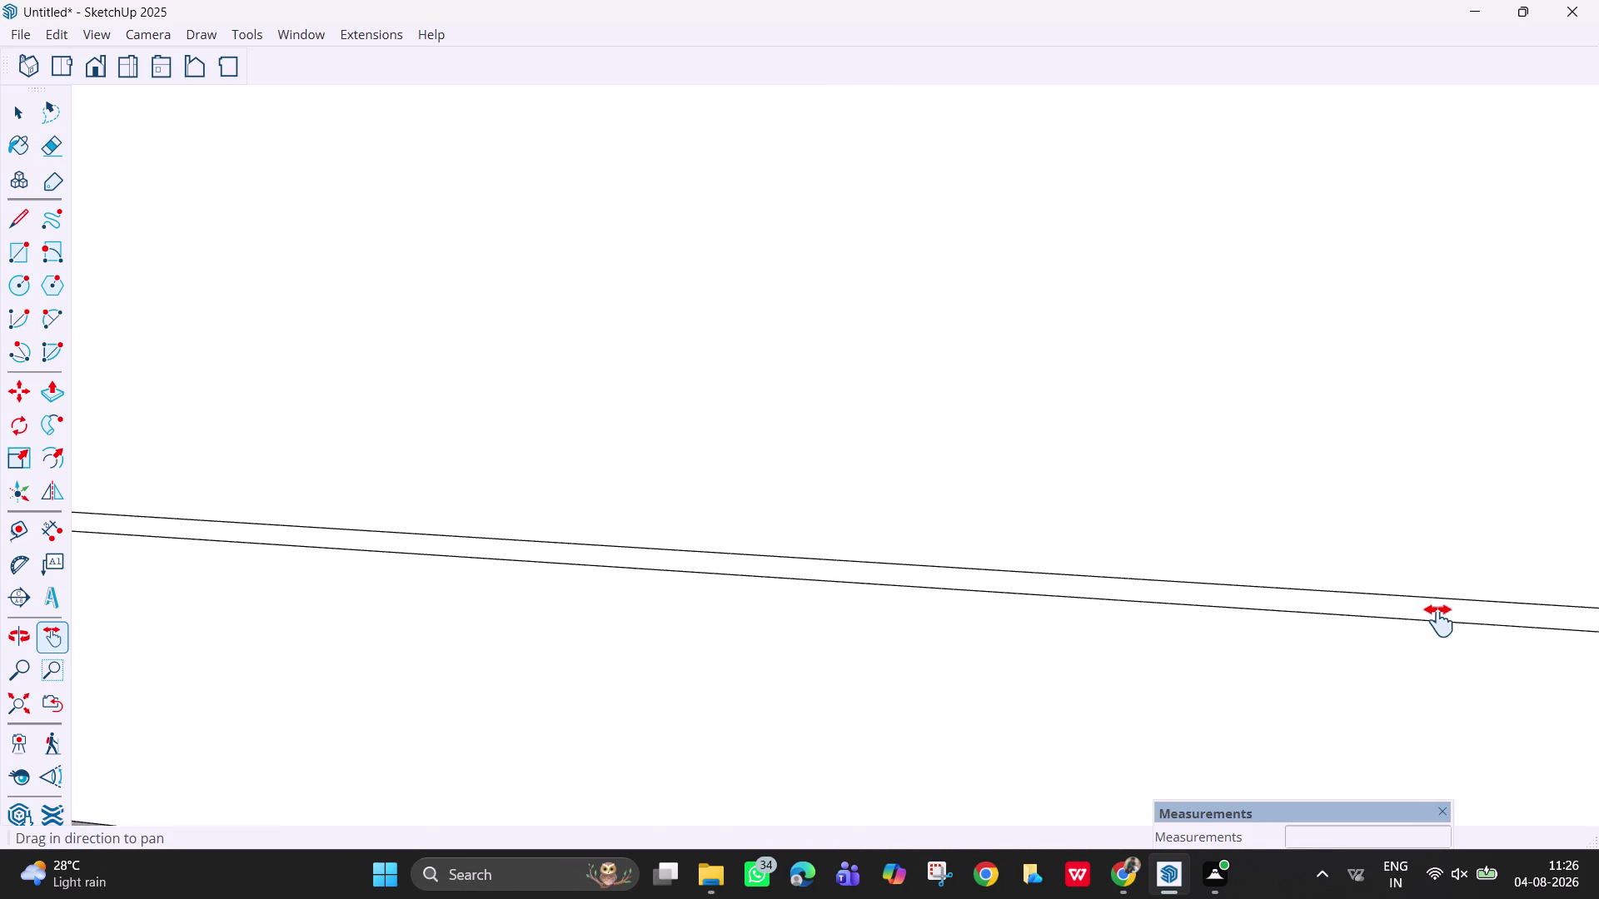
drag(436, 624, 1586, 582)
drag(299, 506, 1170, 700)
scroll(up, 3)
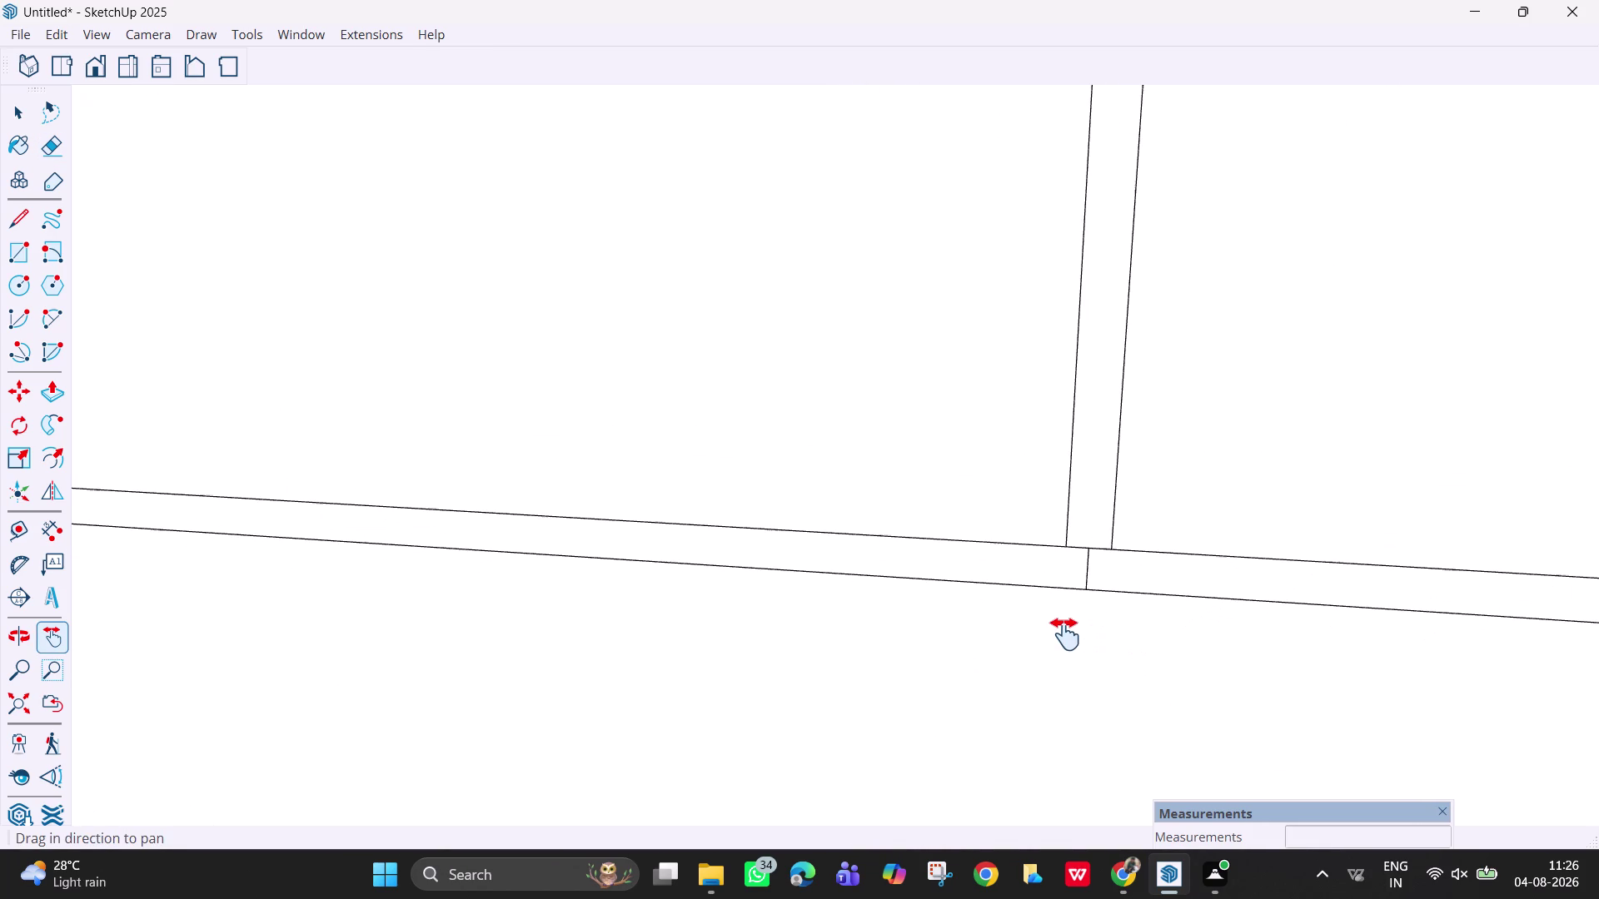
key(e)
drag(1093, 535, 1090, 566)
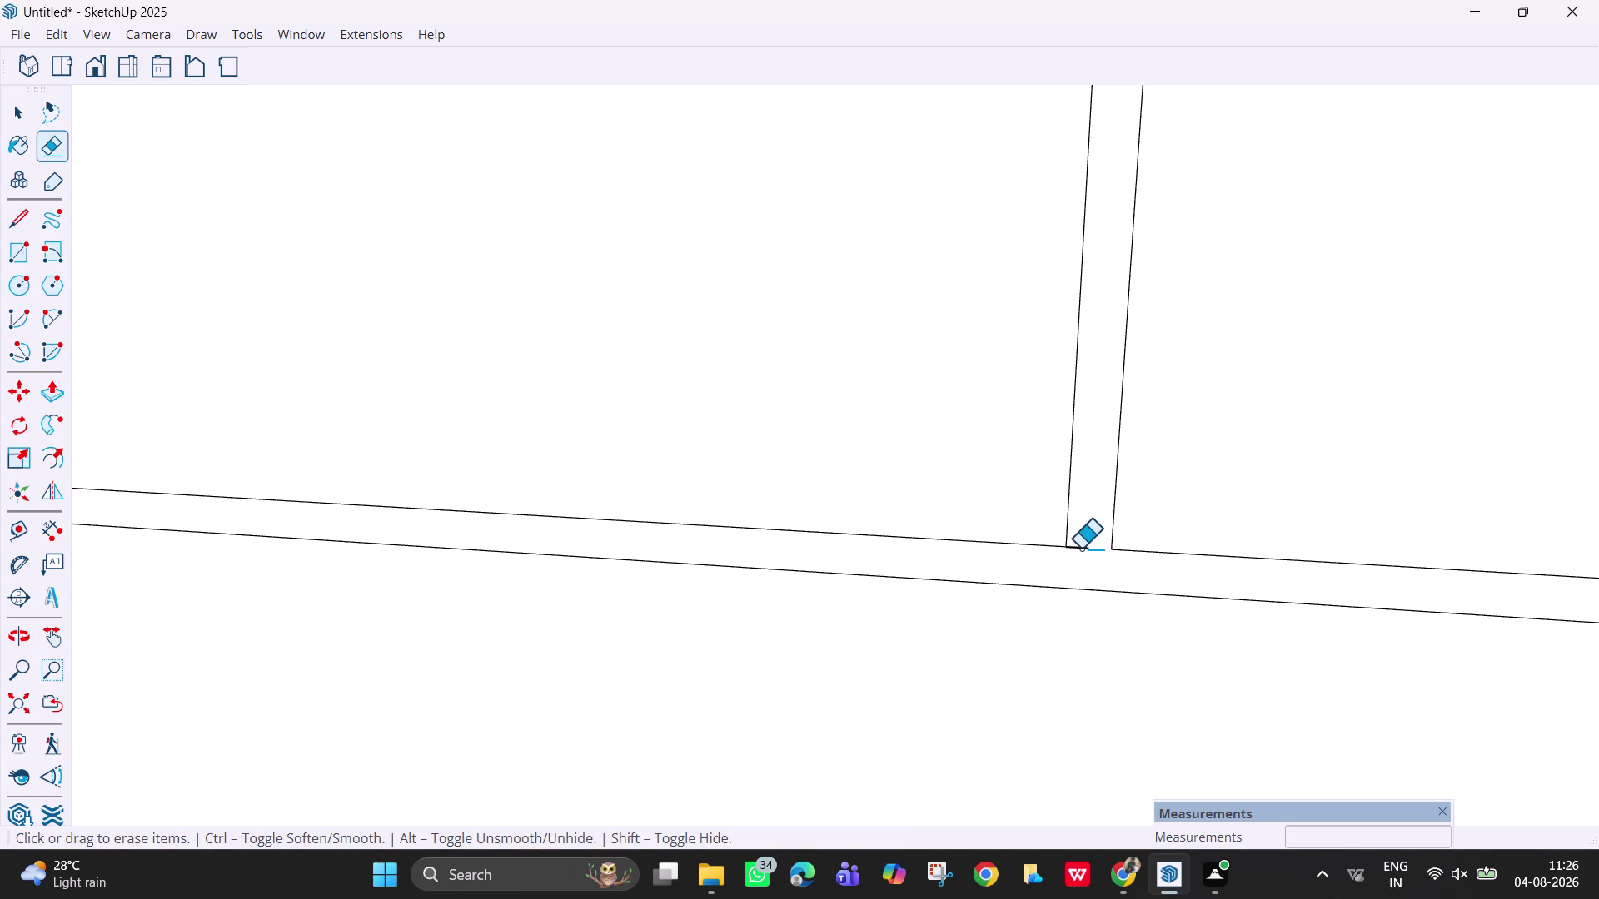
click(1080, 548)
scroll(down, 3)
Pan to the following divider and erase the stray short line below it.
key(h)
drag(821, 537, 1596, 691)
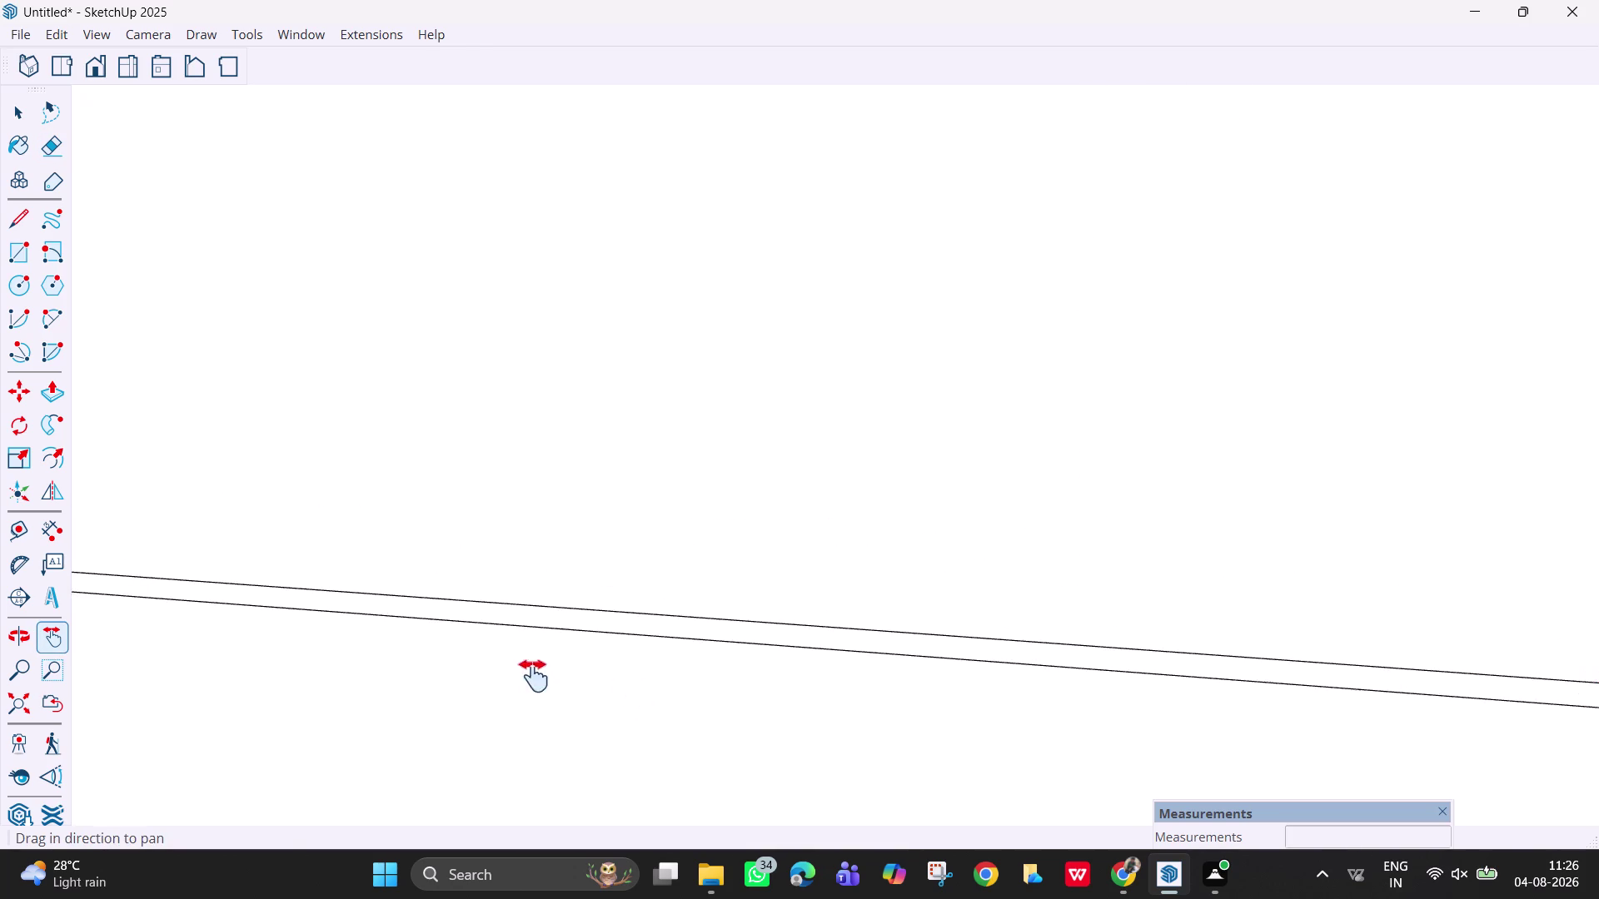
drag(535, 676, 1174, 659)
drag(177, 739, 929, 778)
drag(319, 696, 774, 762)
drag(235, 688, 824, 760)
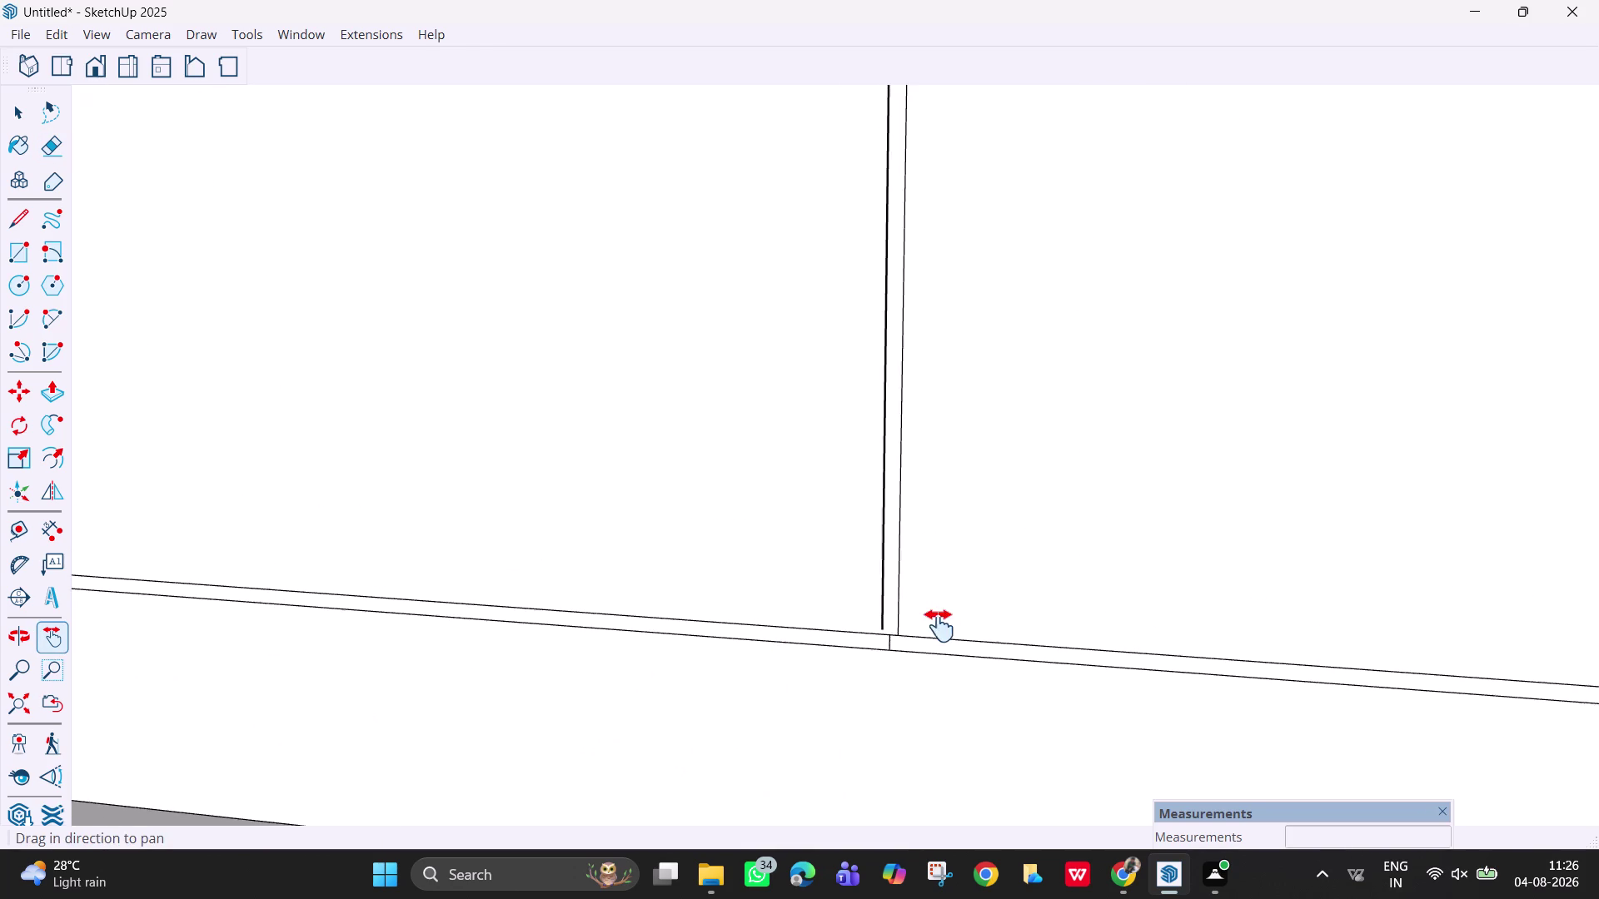
scroll(up, 3)
scroll(up, 3)
scroll(up, 3)
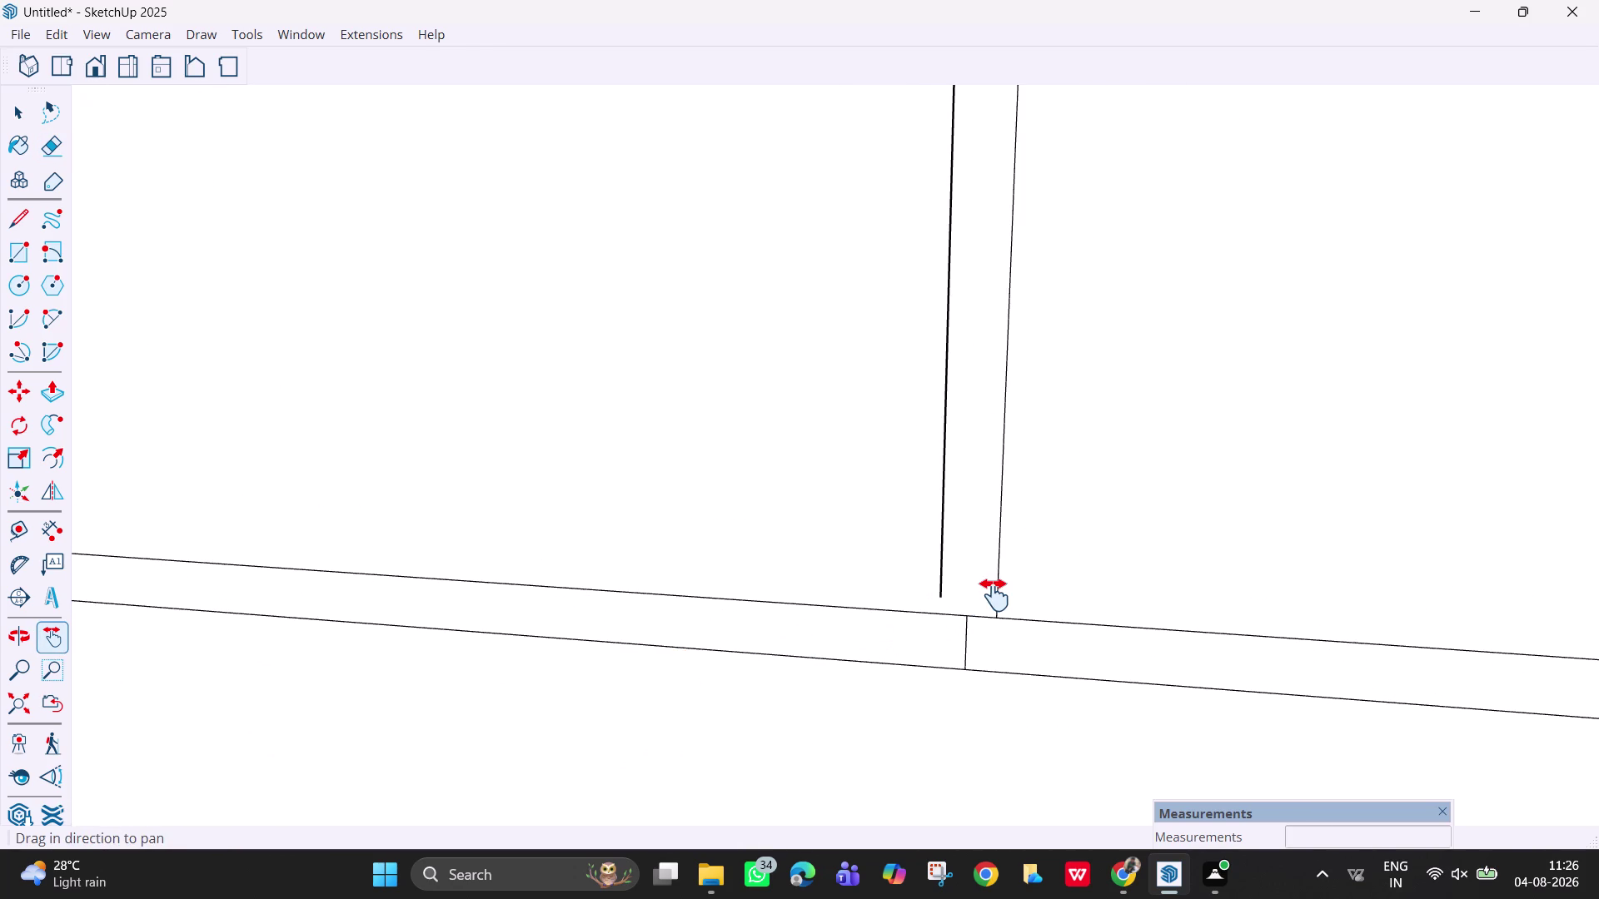
key(e)
drag(973, 654, 935, 645)
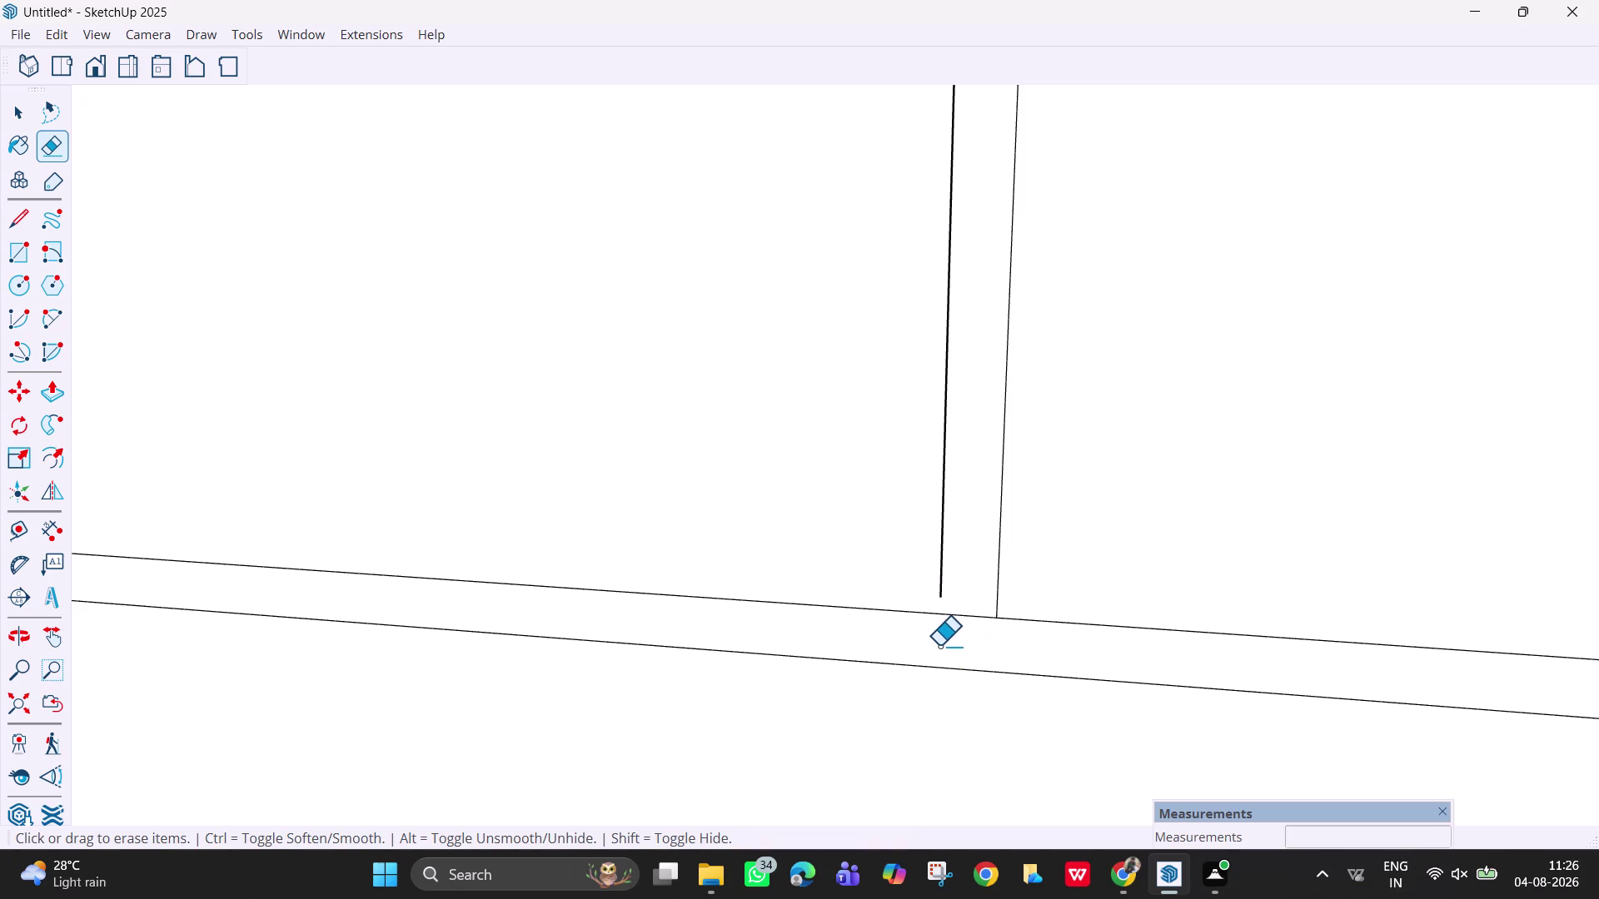
Extend that divider line down to the top edge and erase the edge between its lines.
key(l)
click(940, 604)
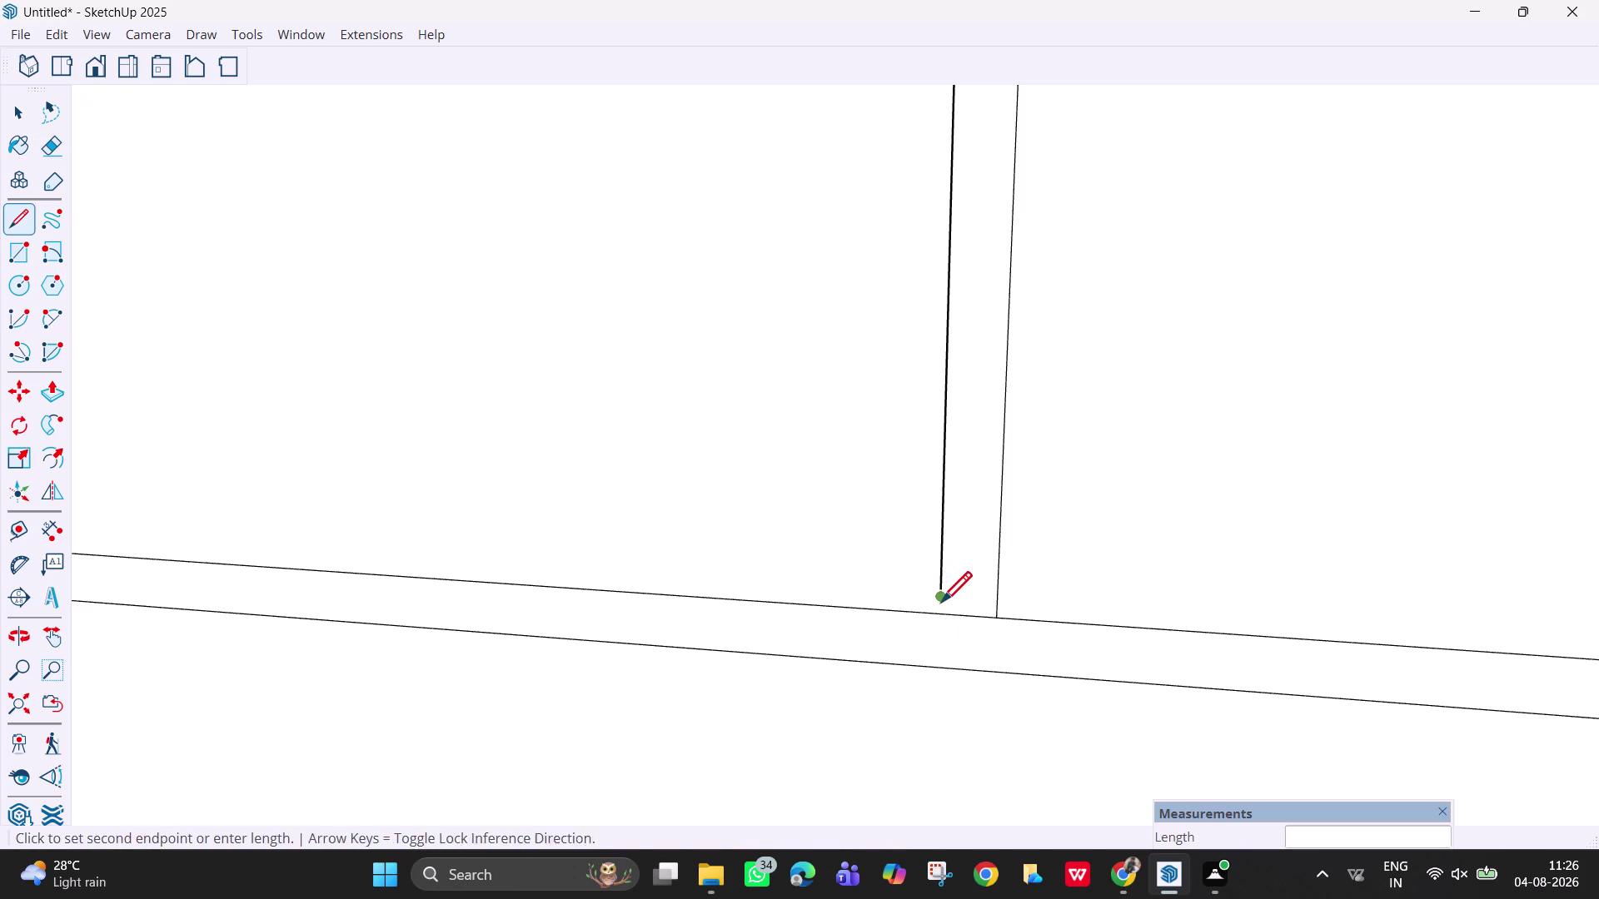
click(940, 615)
key(e)
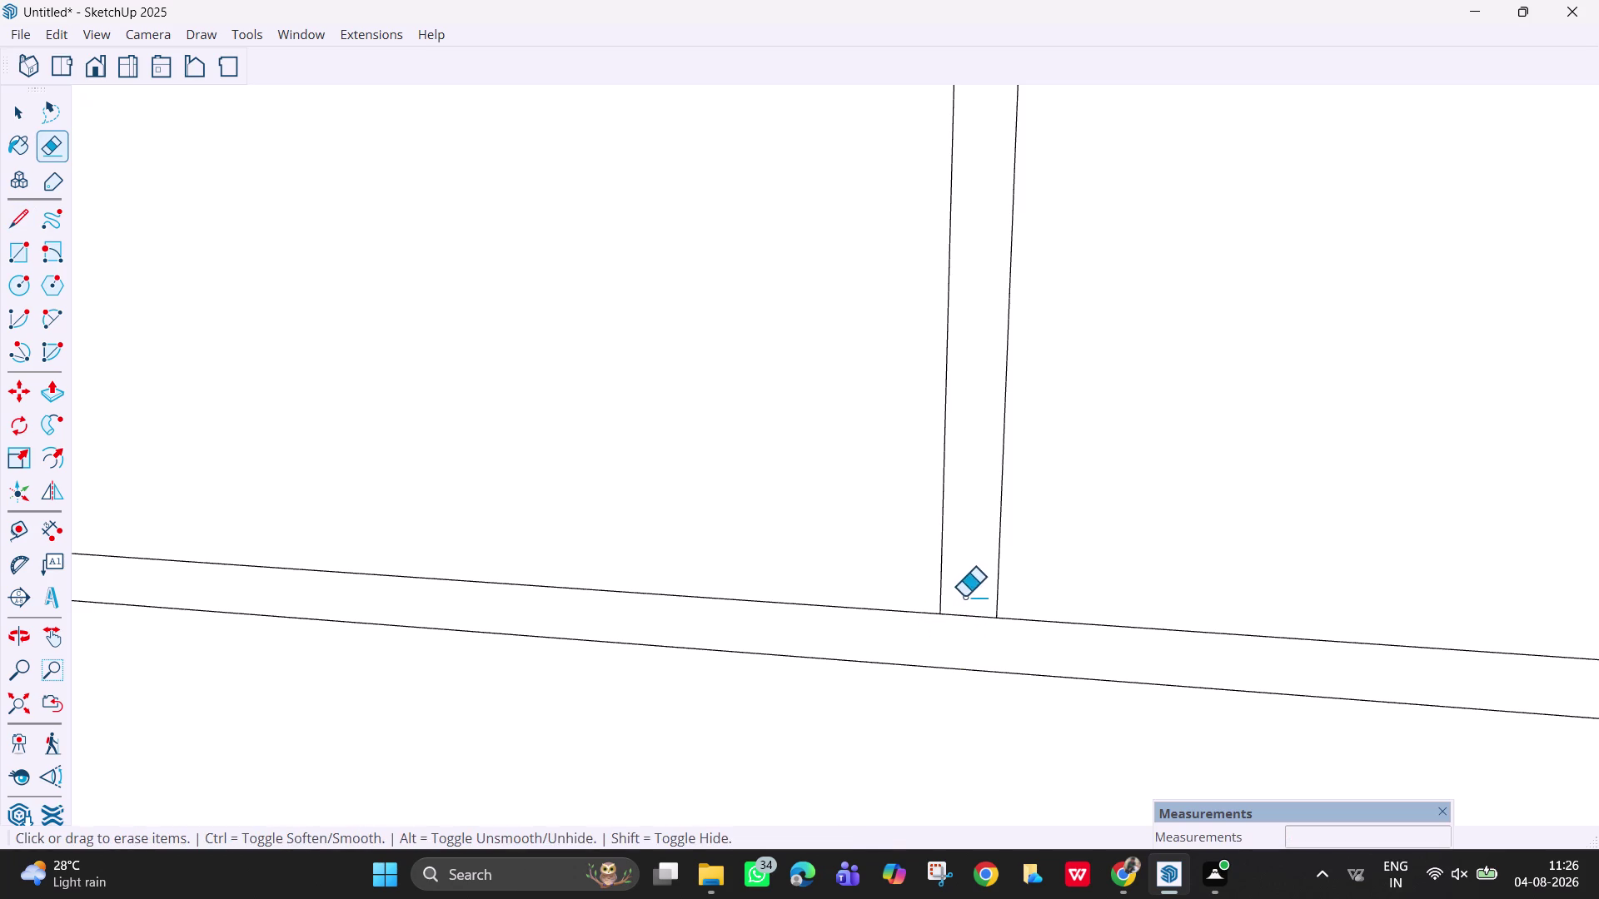
drag(967, 597, 969, 625)
scroll(down, 3)
Pan to the panel's left corner and erase a stray edge there.
key(h)
drag(685, 509, 1378, 630)
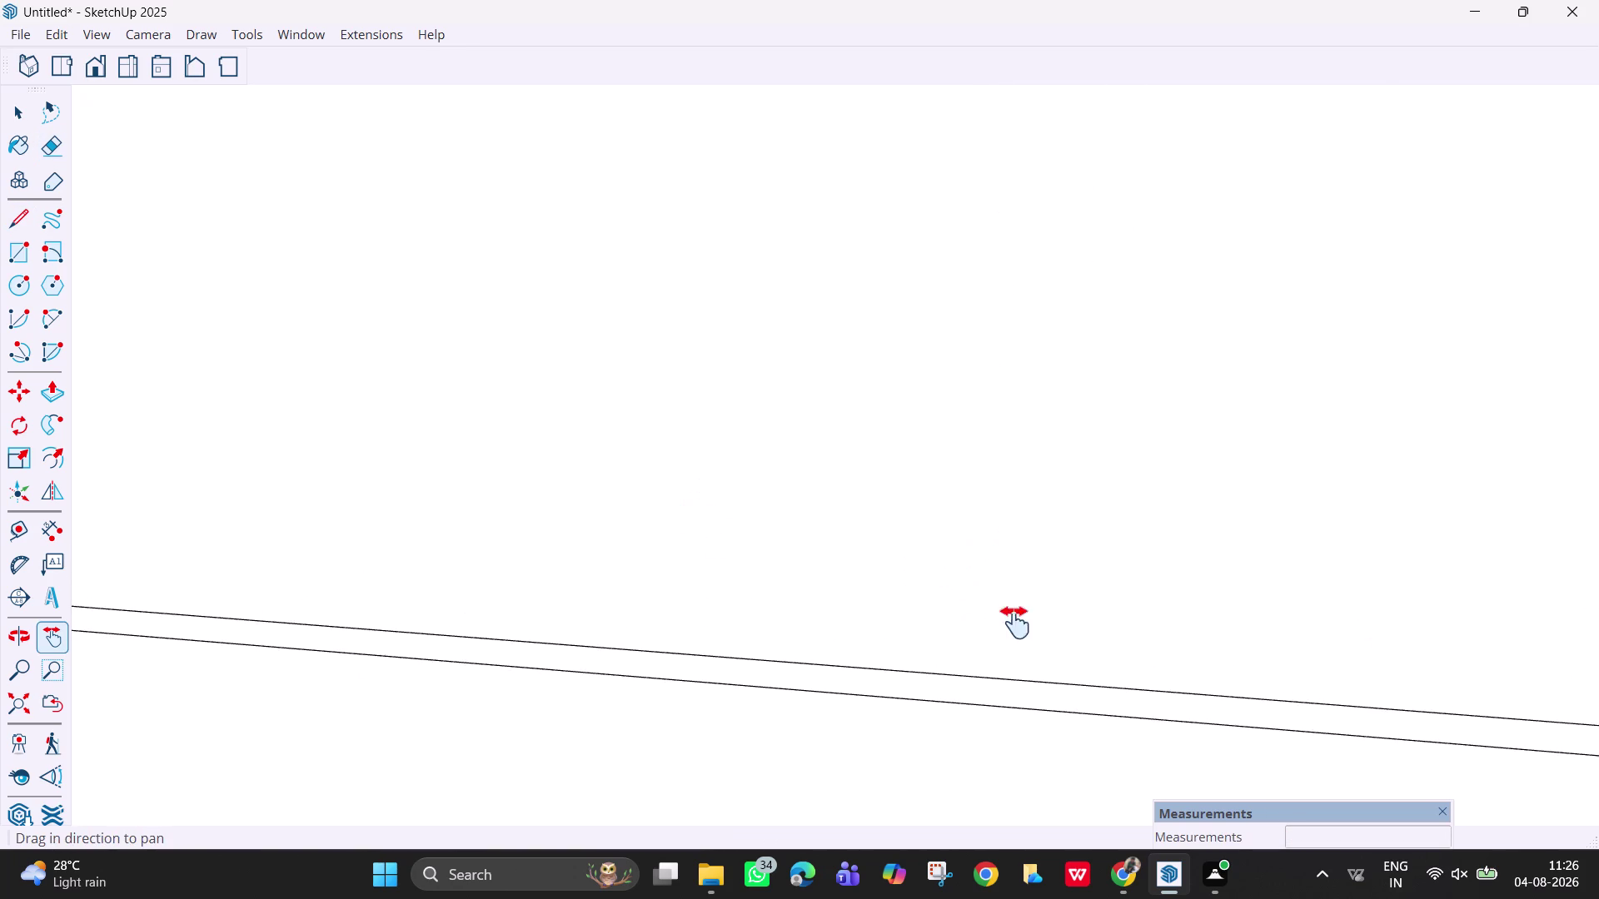
drag(194, 691, 897, 759)
drag(487, 737, 1265, 688)
drag(889, 726, 1536, 669)
drag(422, 748, 1021, 706)
drag(685, 713, 822, 748)
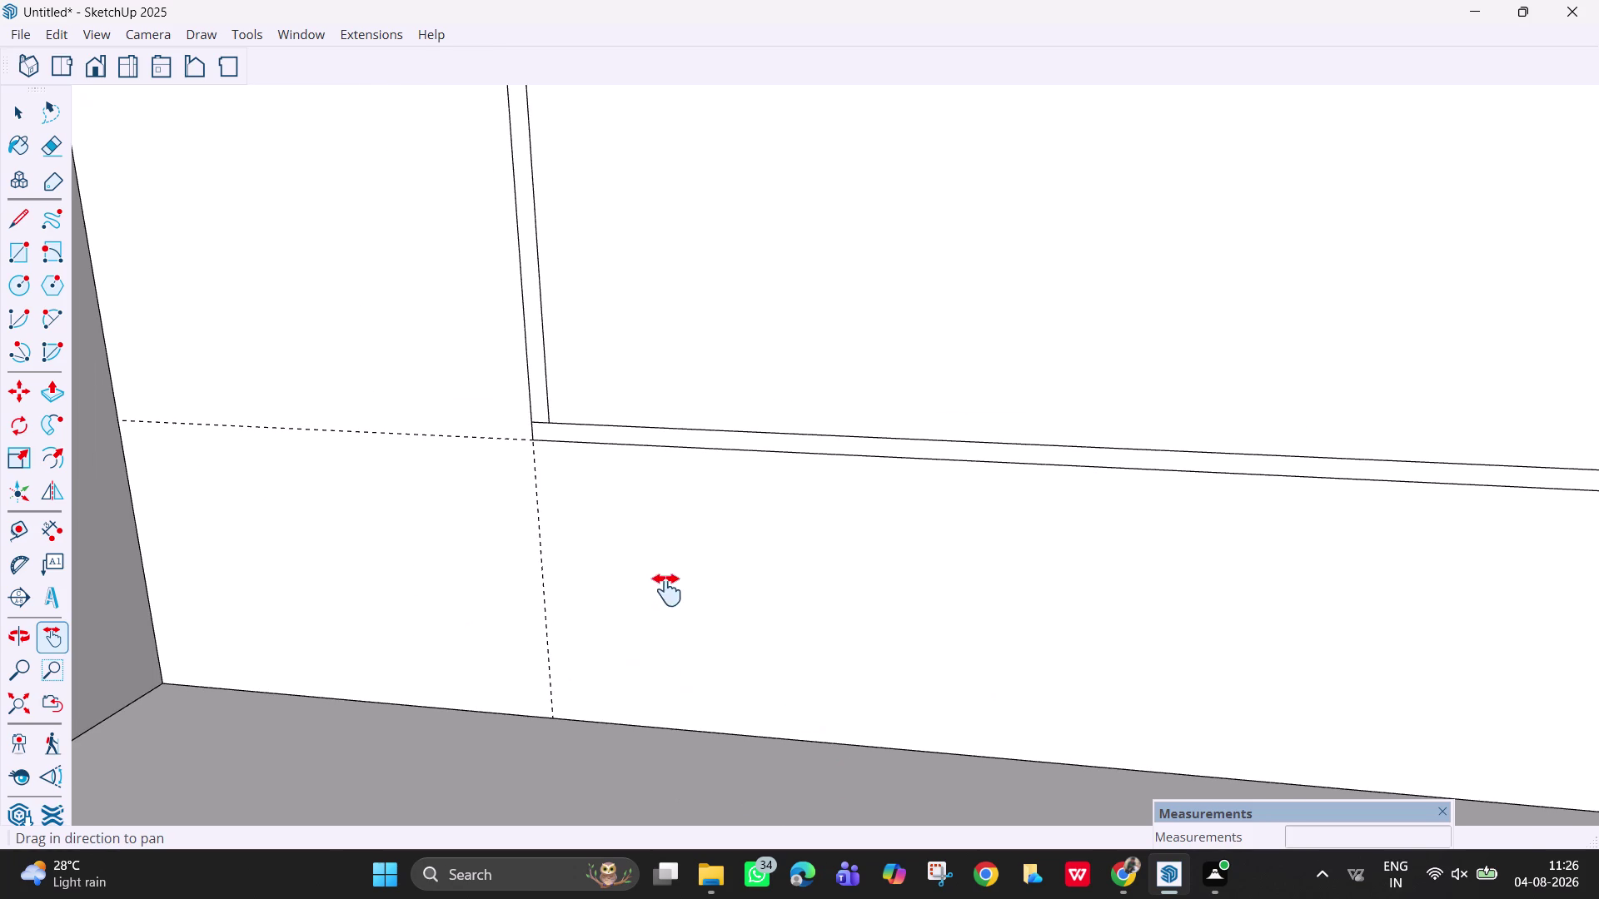
scroll(up, 3)
middle_drag(560, 497, 595, 602)
key(e)
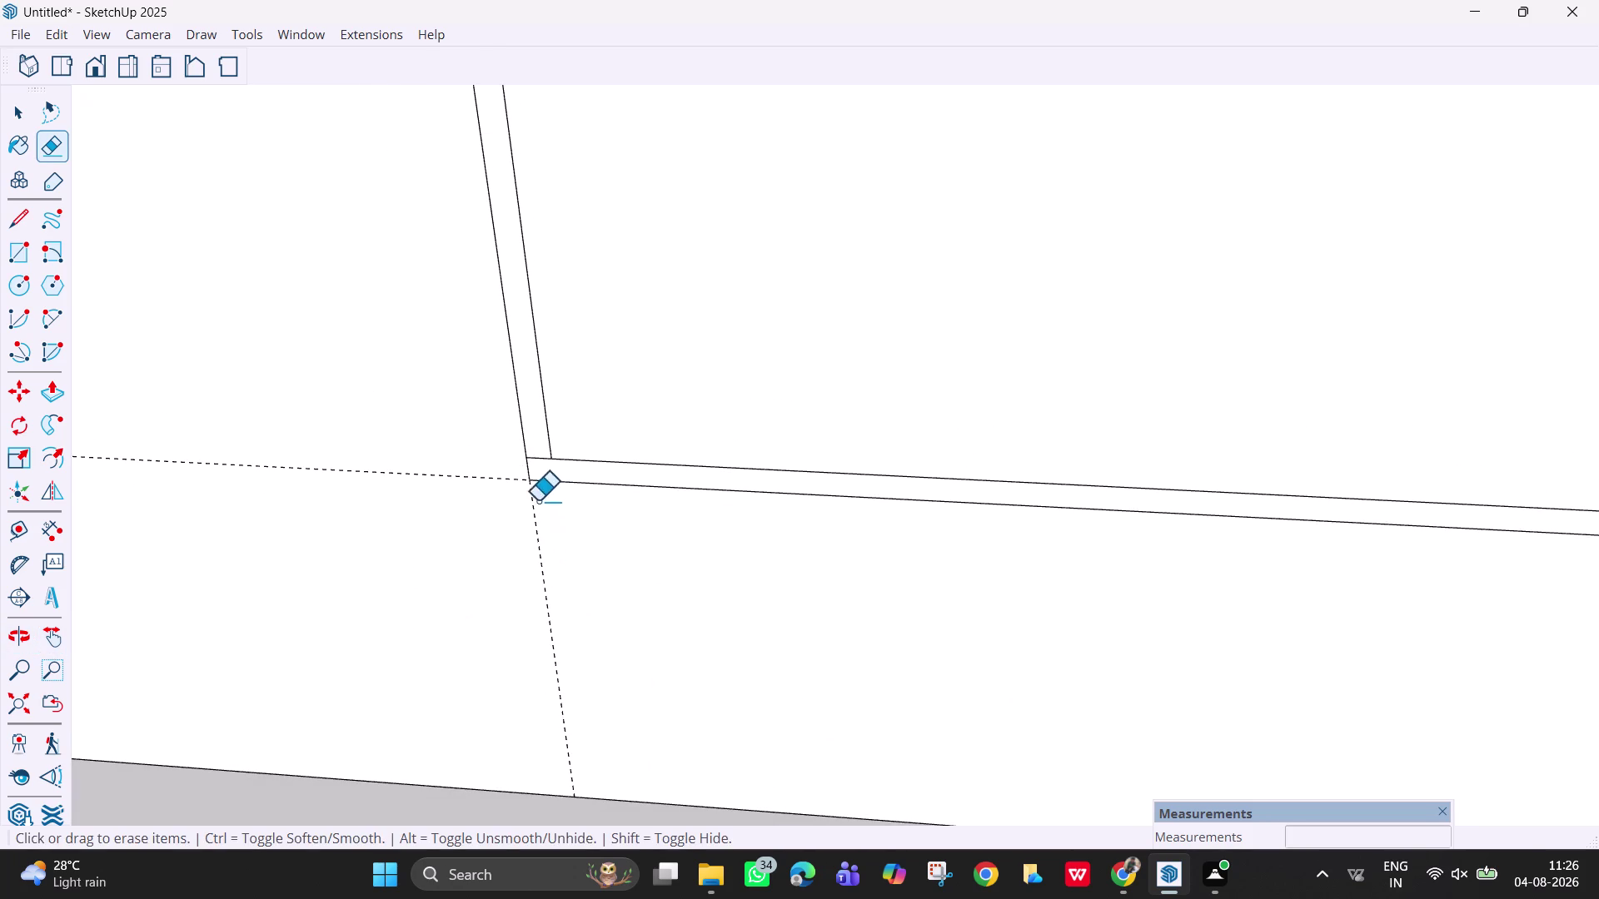
drag(535, 451, 539, 466)
scroll(down, 3)
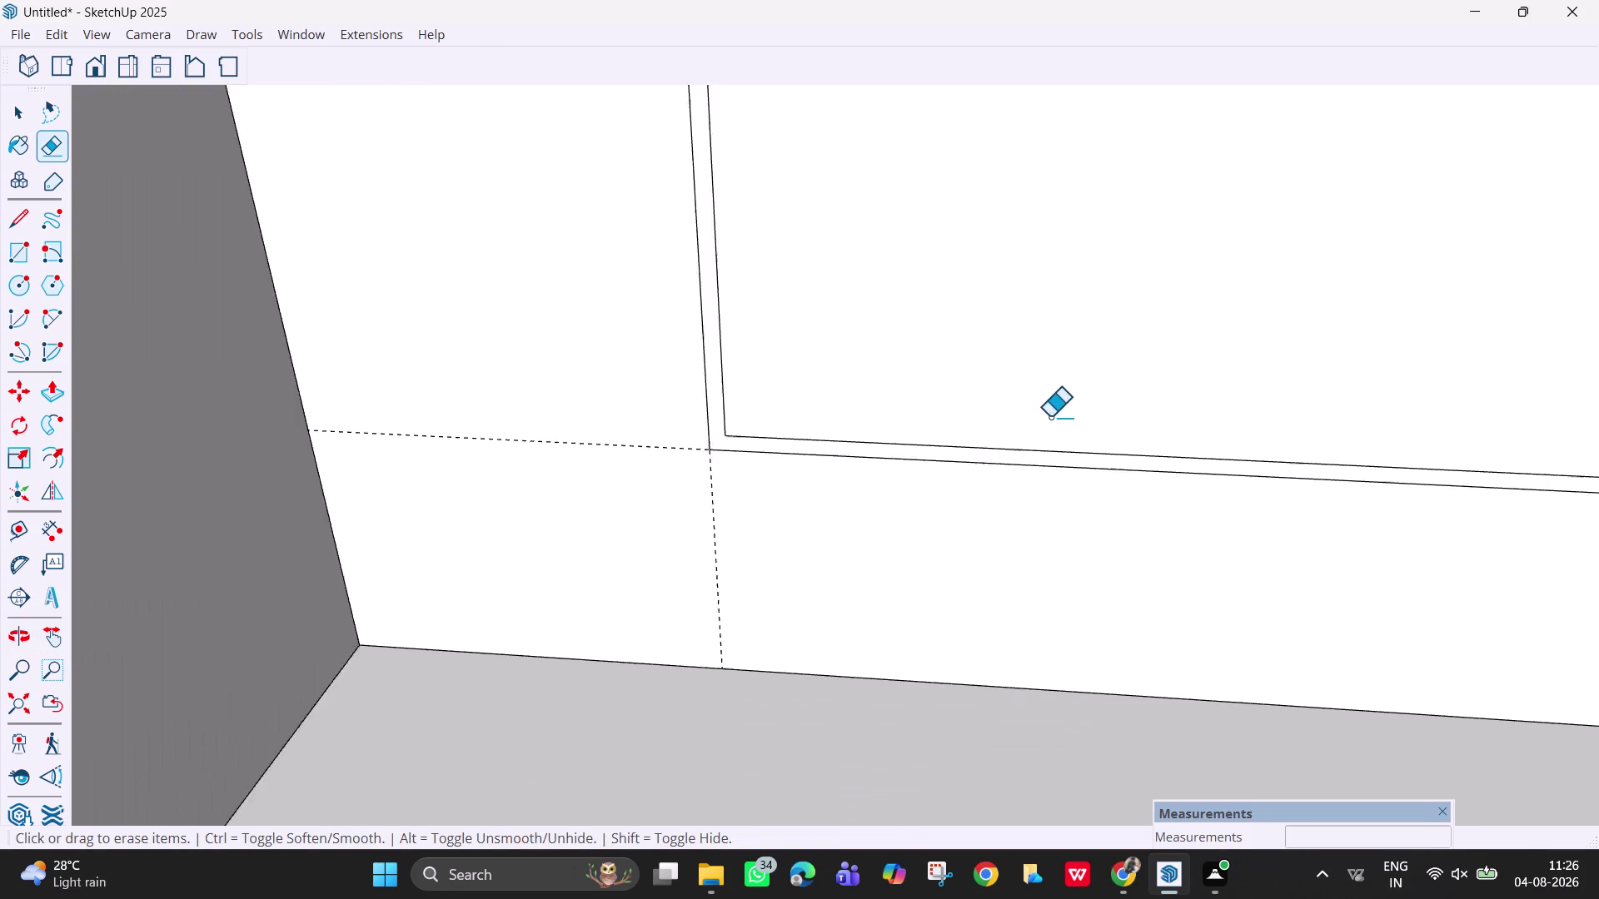
scroll(down, 3)
Pan along the panel's top edge and vertical dividers to check the cleaned lines.
key(h)
drag(1489, 346, 534, 399)
drag(914, 384, 478, 362)
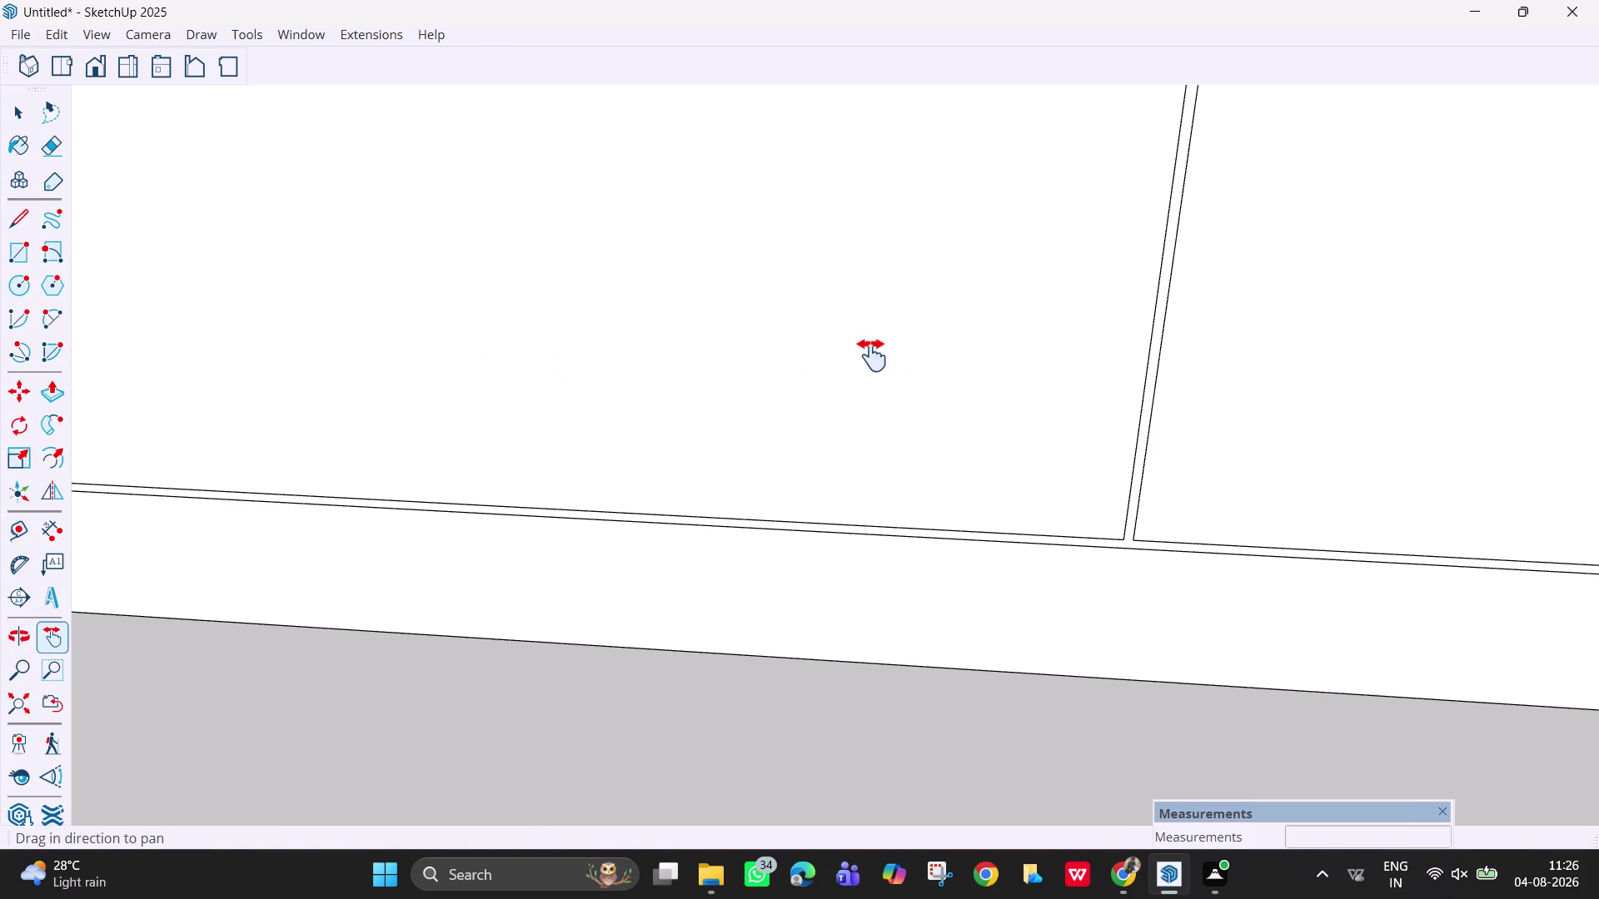
drag(1182, 278, 1195, 835)
drag(1362, 239, 1263, 688)
drag(1371, 256, 1299, 674)
drag(1391, 238, 1383, 600)
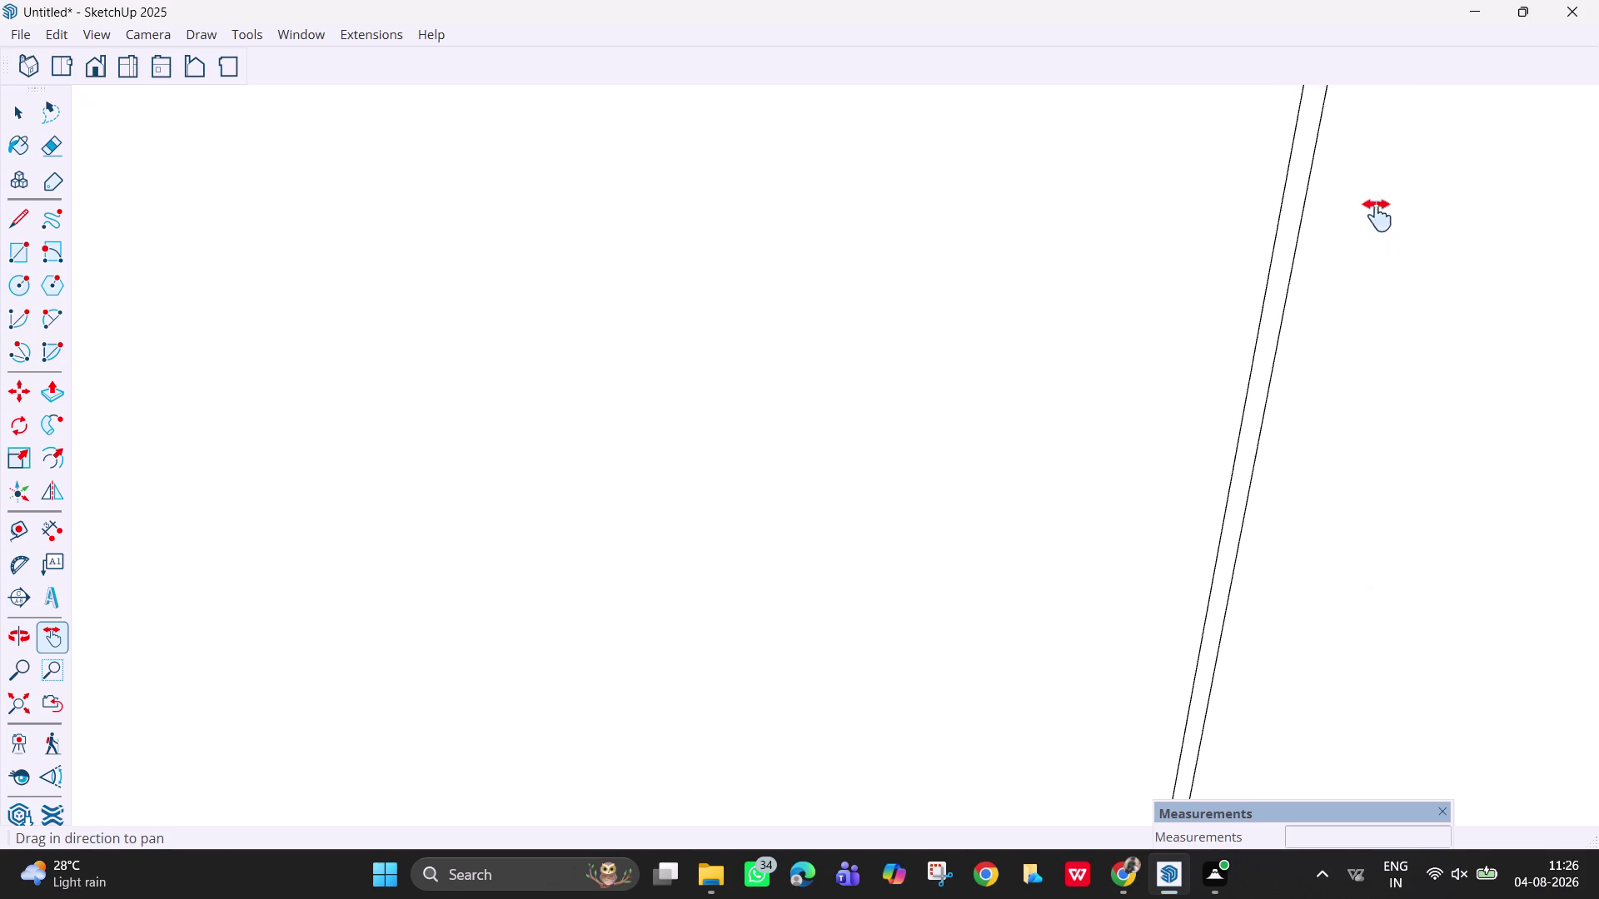
drag(1361, 258, 1345, 540)
drag(1287, 498, 1088, 840)
drag(1203, 532, 1035, 756)
drag(1123, 420, 1109, 558)
drag(1077, 614, 1034, 895)
scroll(down, 3)
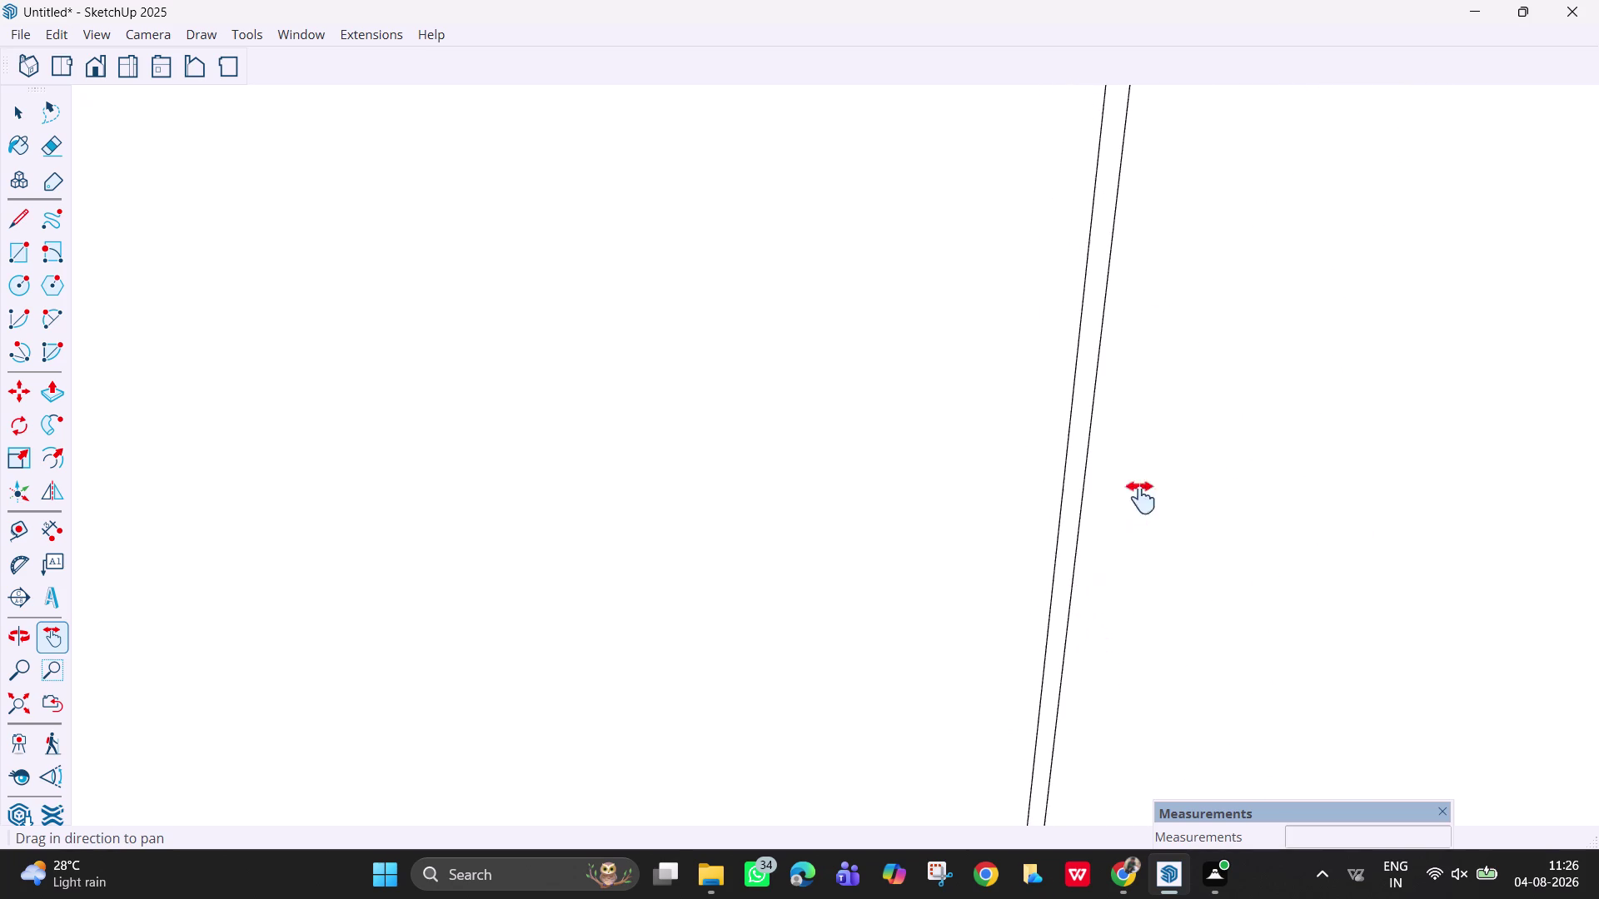
drag(1168, 386, 963, 898)
drag(1144, 88, 1021, 751)
scroll(down, 3)
drag(822, 224, 816, 888)
drag(991, 133, 980, 776)
scroll(down, 3)
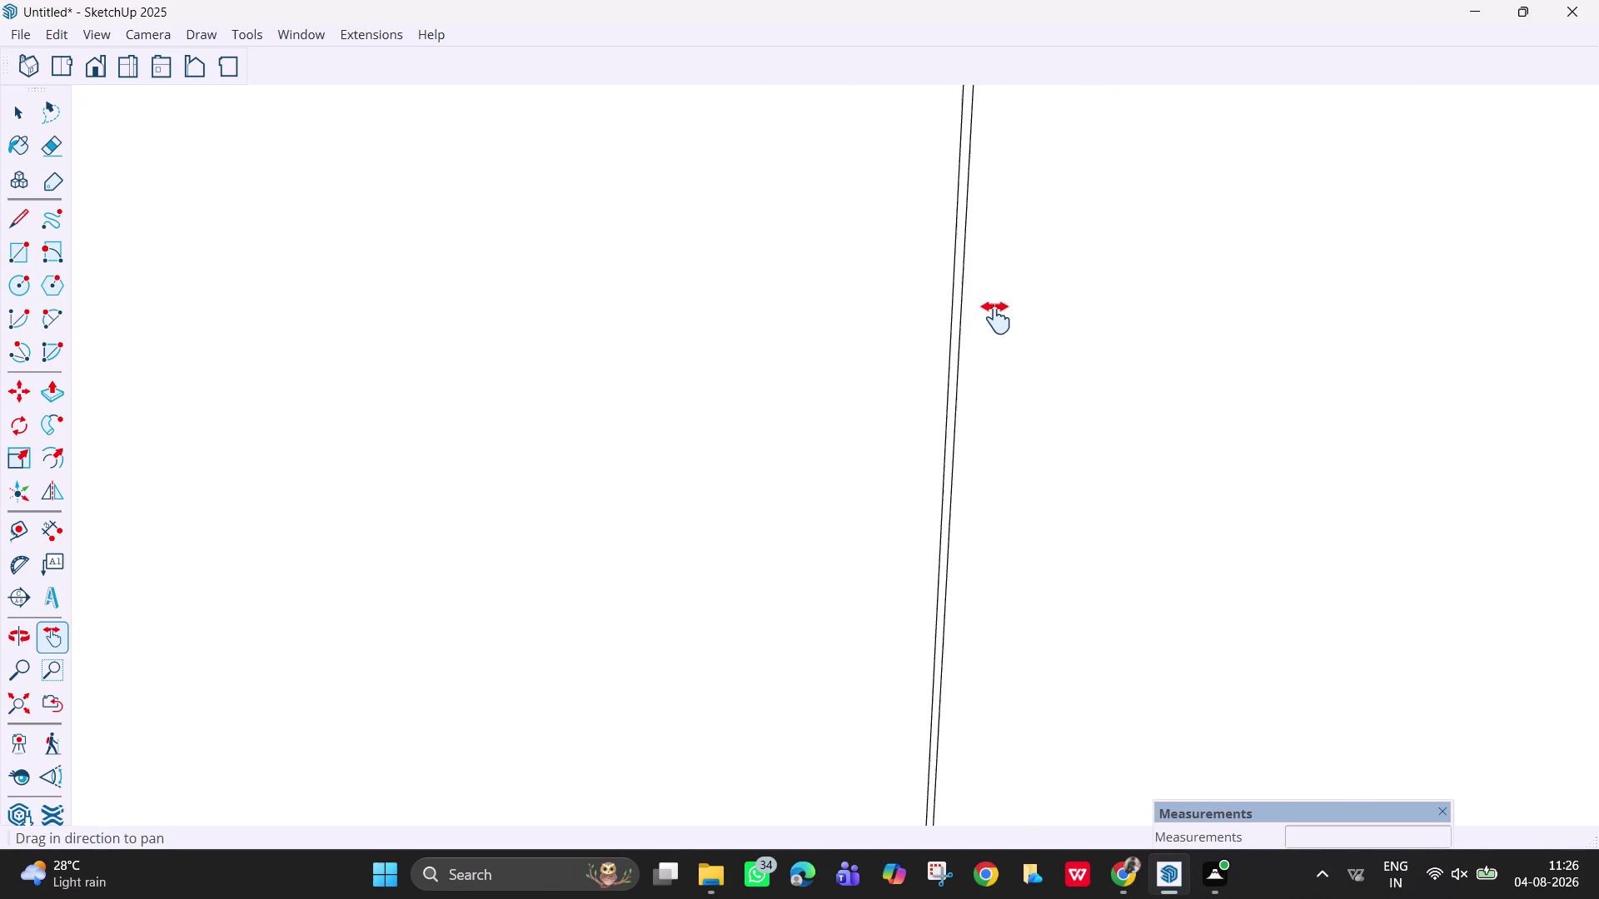
drag(984, 275, 913, 870)
scroll(down, 3)
drag(1073, 193, 1014, 883)
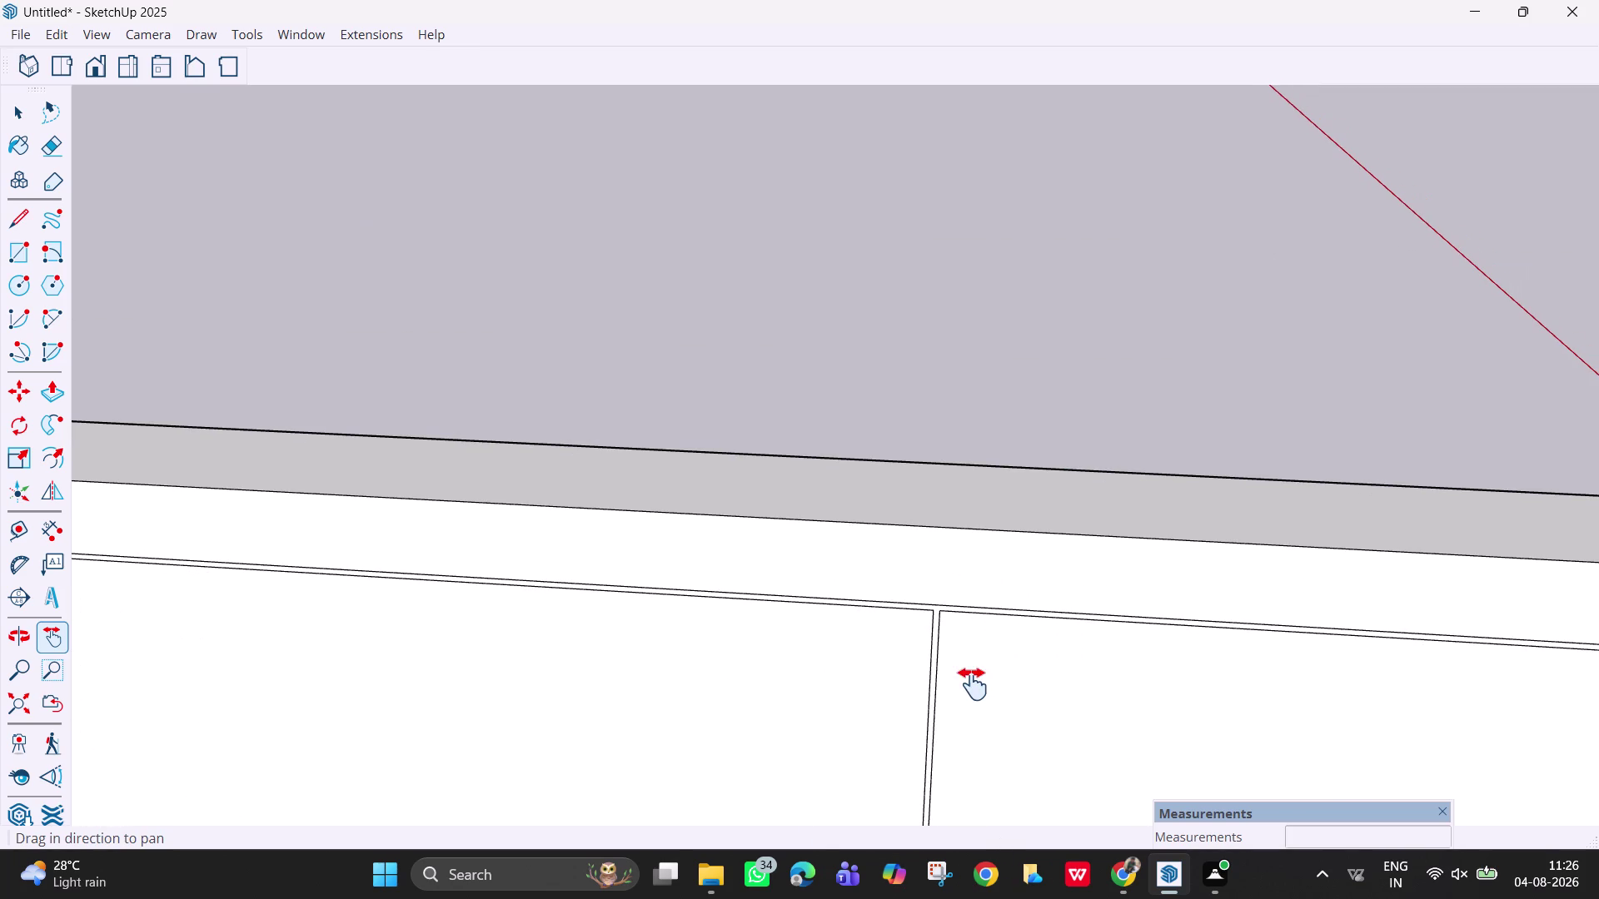
drag(952, 670, 1016, 468)
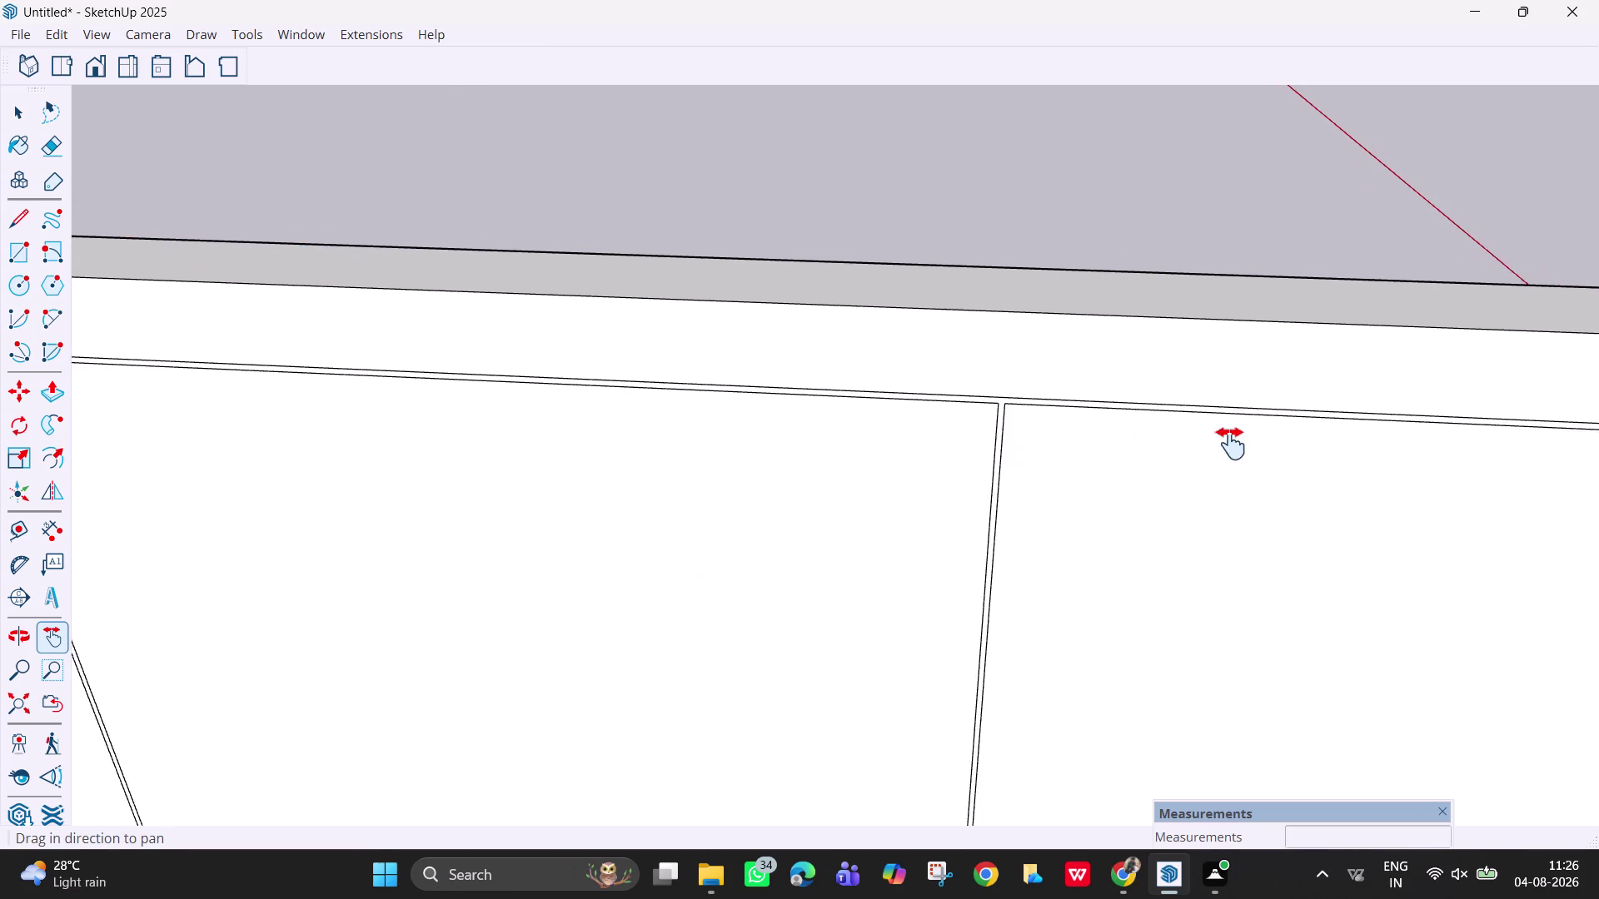
drag(1364, 557, 532, 464)
drag(1431, 507, 748, 428)
drag(1488, 477, 720, 340)
drag(1374, 491, 947, 403)
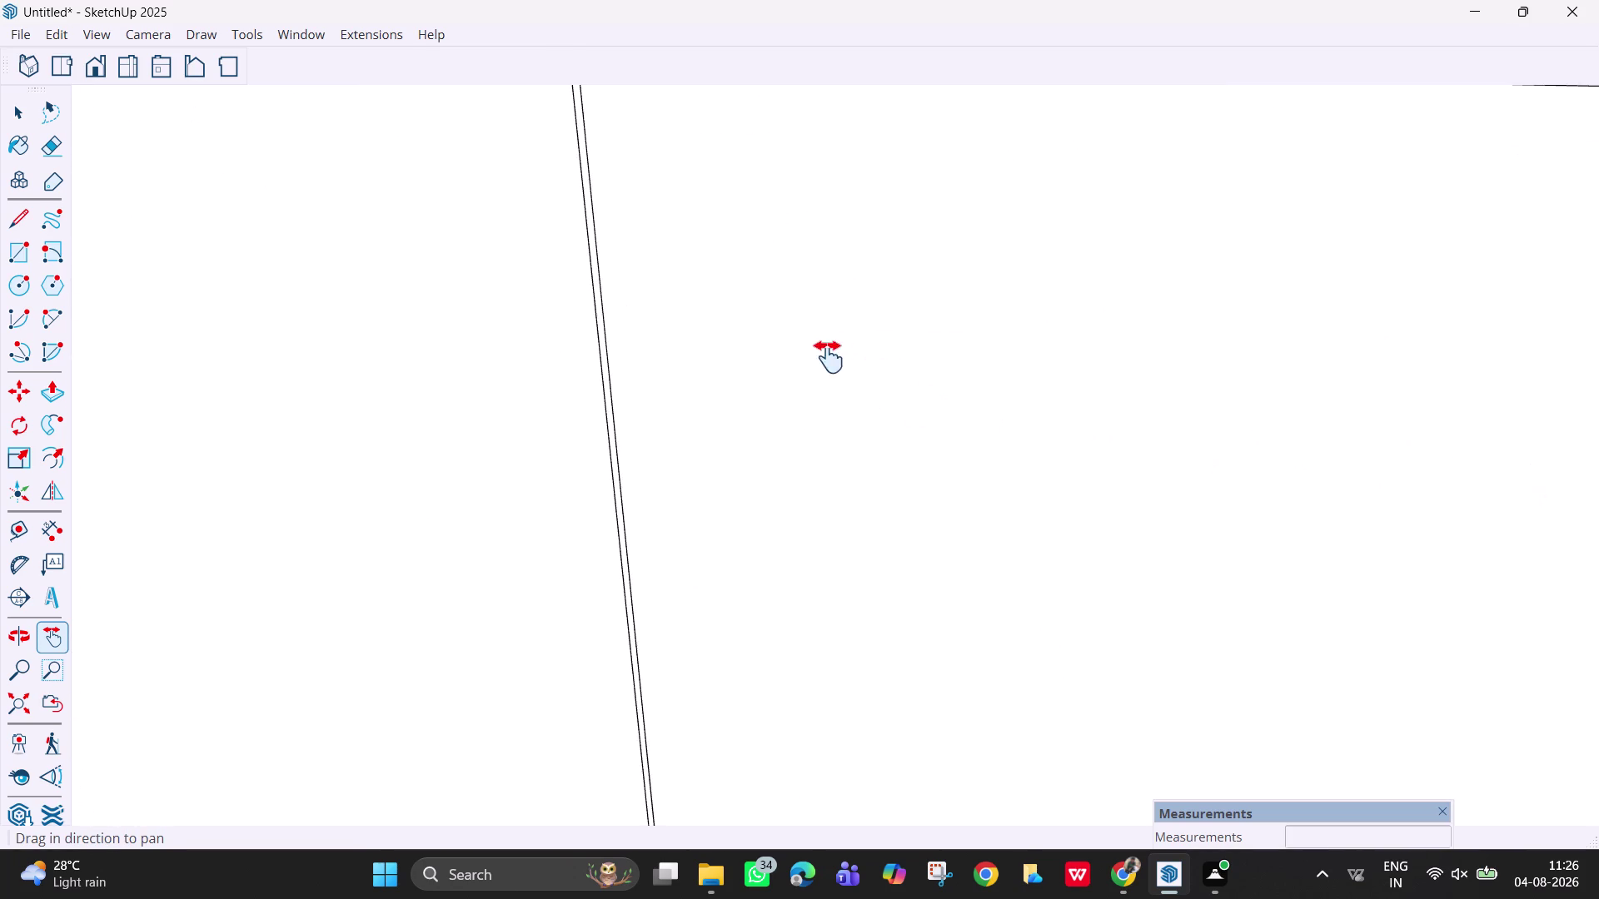
drag(1499, 632, 1378, 407)
Exit the Eraser and zoom back out to view the whole back-wall panel.
key(Escape)
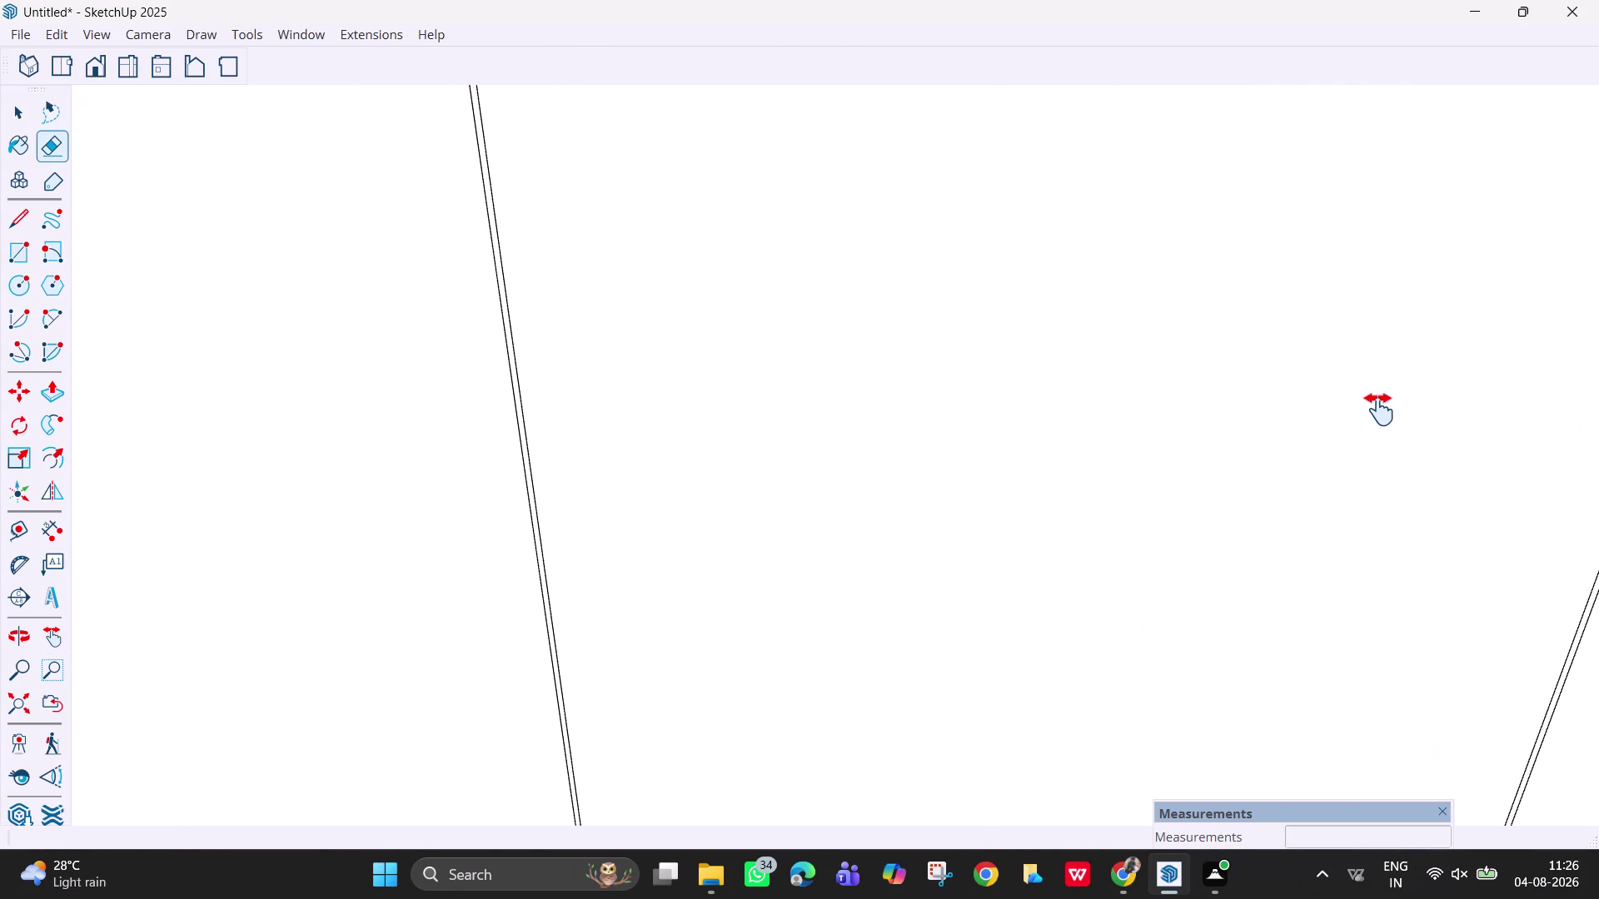
key(space)
scroll(down, 3)
scroll(up, 3)
middle_drag(1245, 507, 1219, 454)
scroll(down, 3)
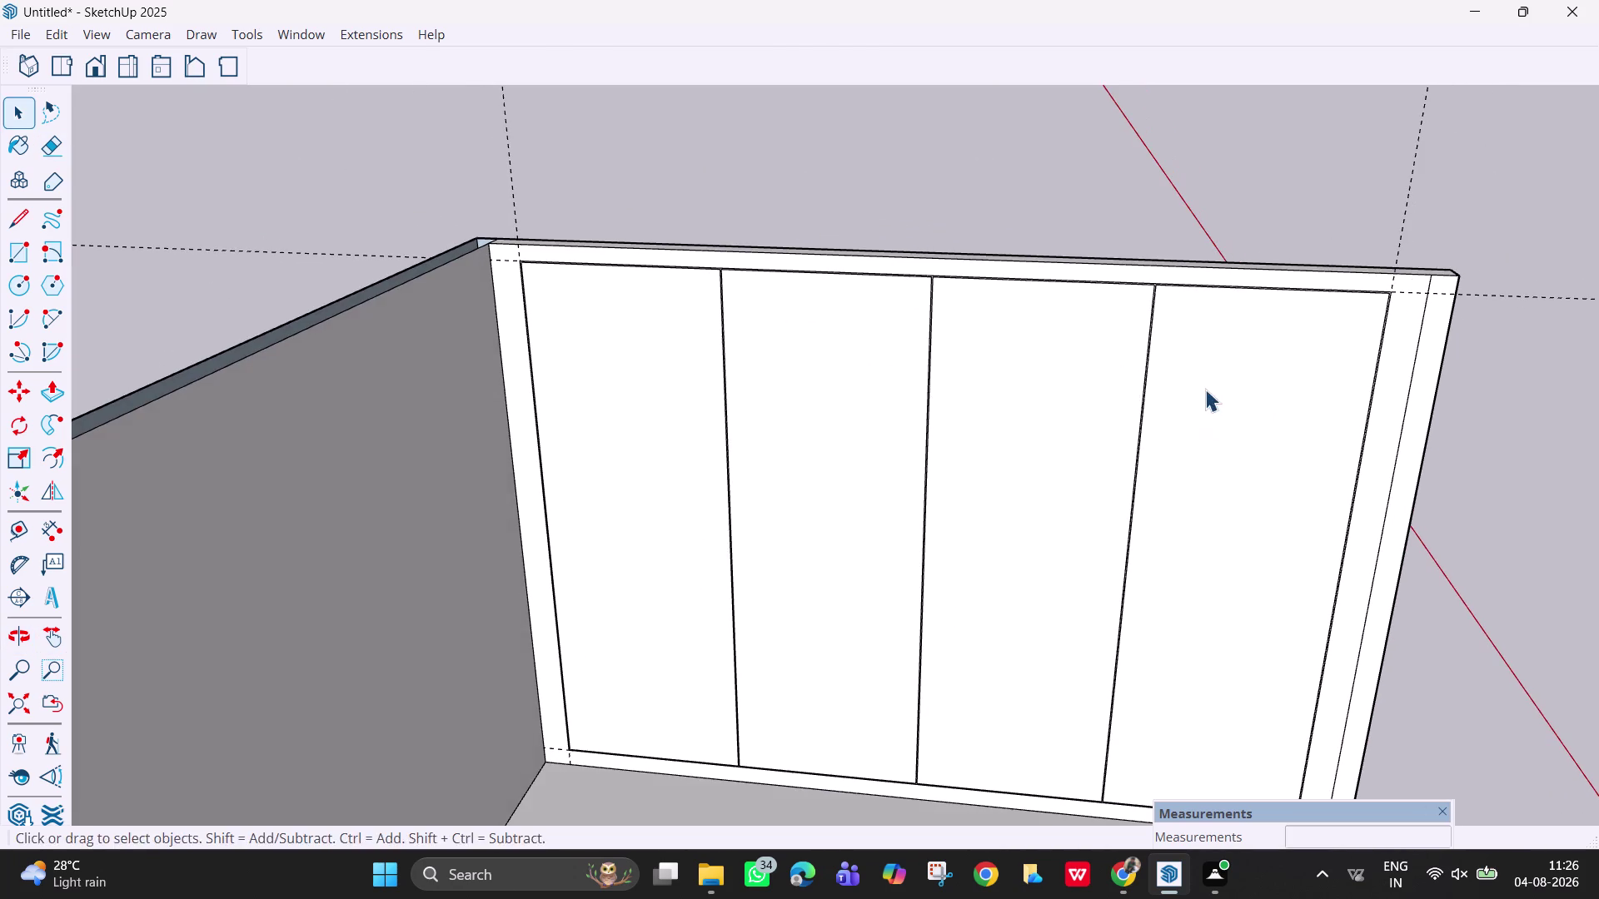
Face the back wall and undo repeatedly until the inset panel and dividers are gone.
middle_drag(1205, 386, 1207, 275)
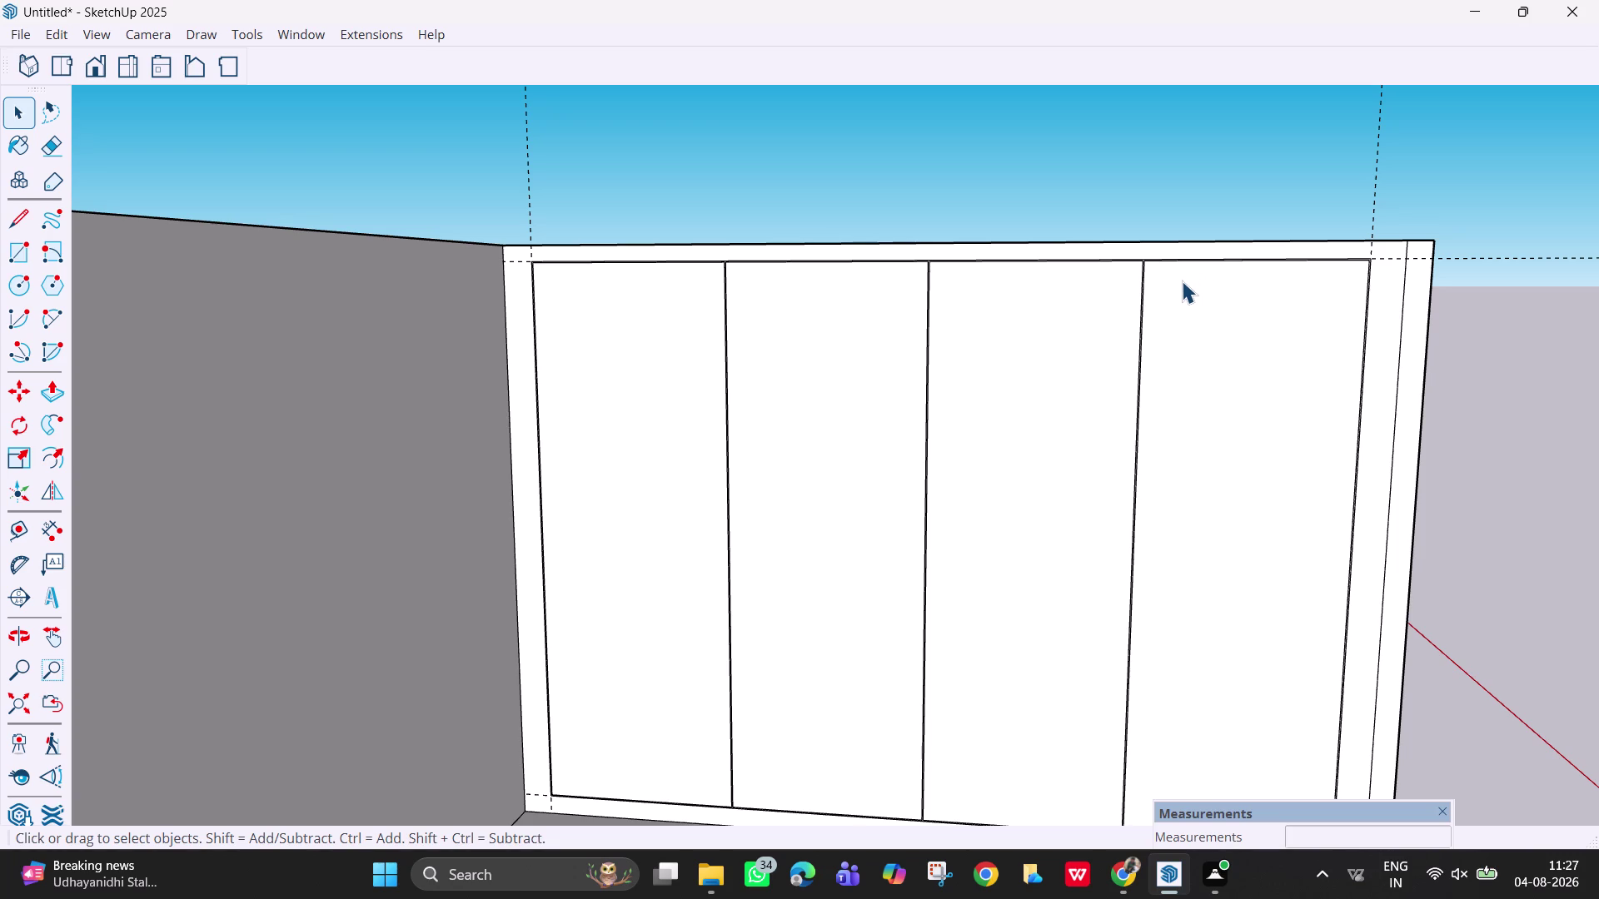
key(ctrl+z)
key(ctrl+z)
key(ctrl+z)
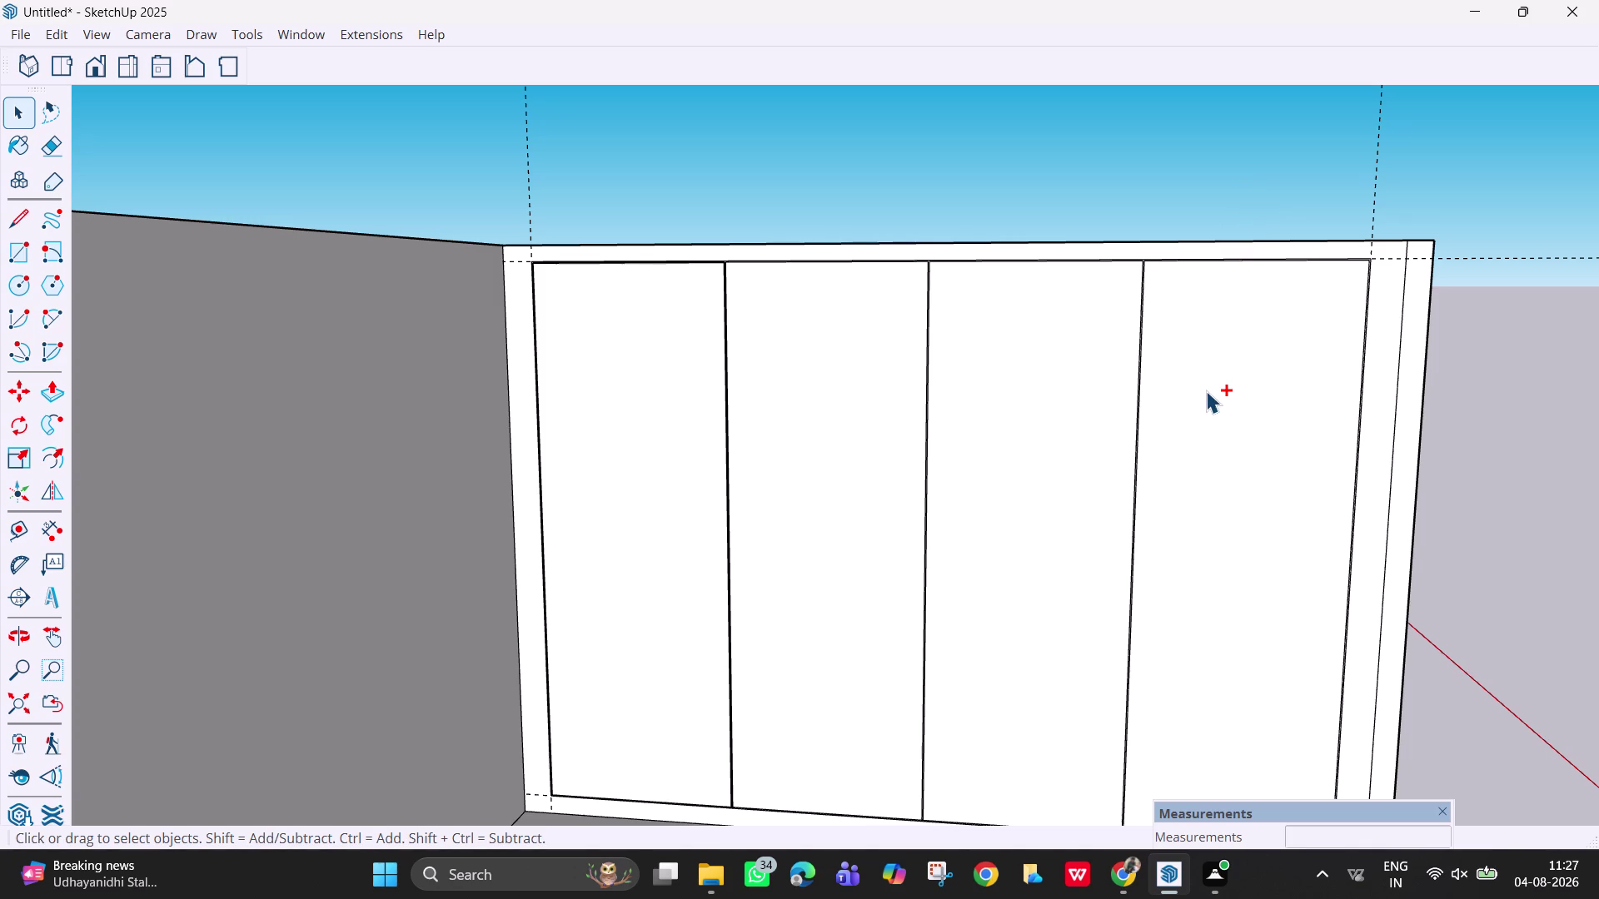
key(ctrl+z)
key(ctrl+z)
key(ctrl+z)
key(ctrl+z)
key(ctrl+z)
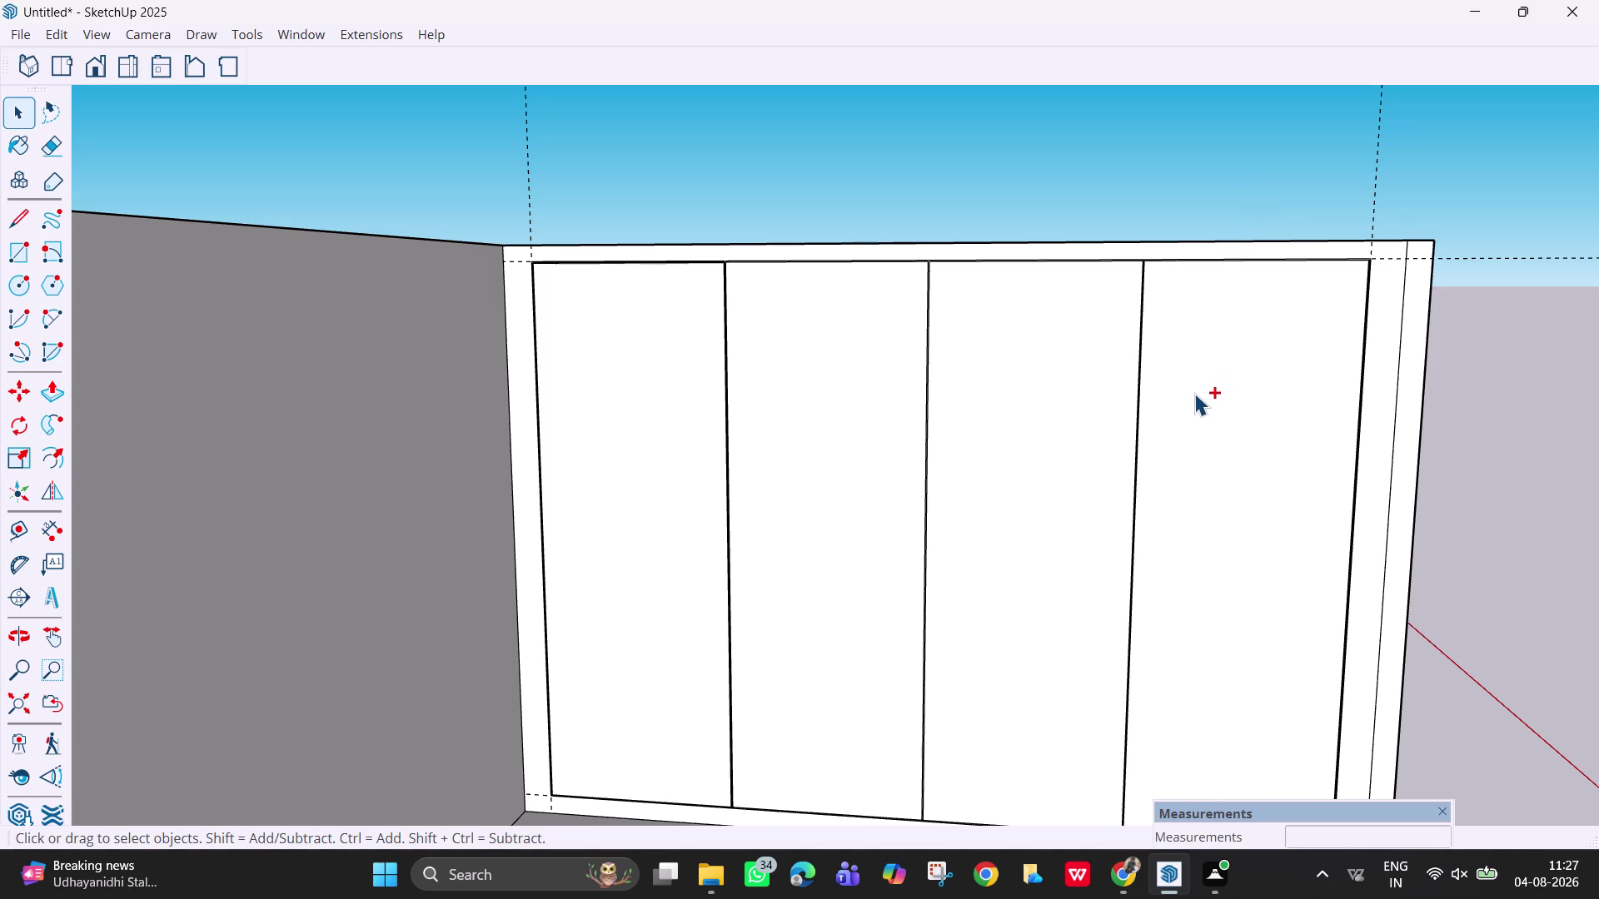
key(ctrl+z)
key(ctrl+z)
key(ctrl+z)
key(ctrl+z)
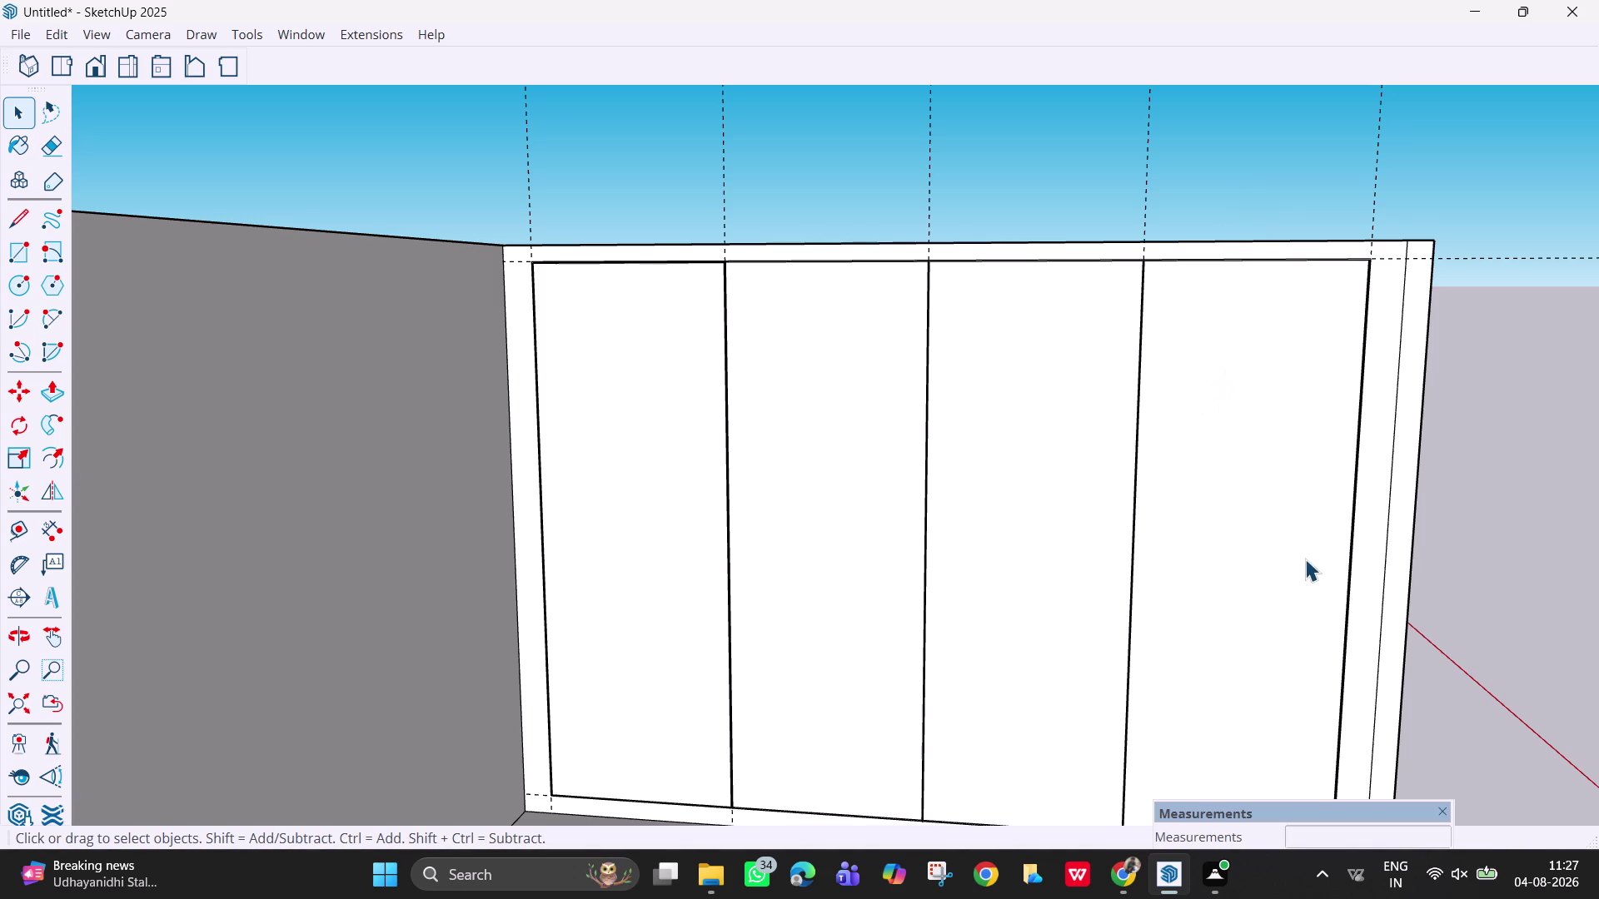
key(Escape)
key(Escape)
key(Escape)
key(space)
key(ctrl+z)
key(ctrl+z)
key(ctrl+z)
key(ctrl+z)
scroll(down, 3)
key(ctrl+z)
key(ctrl+z)
key(ctrl+z)
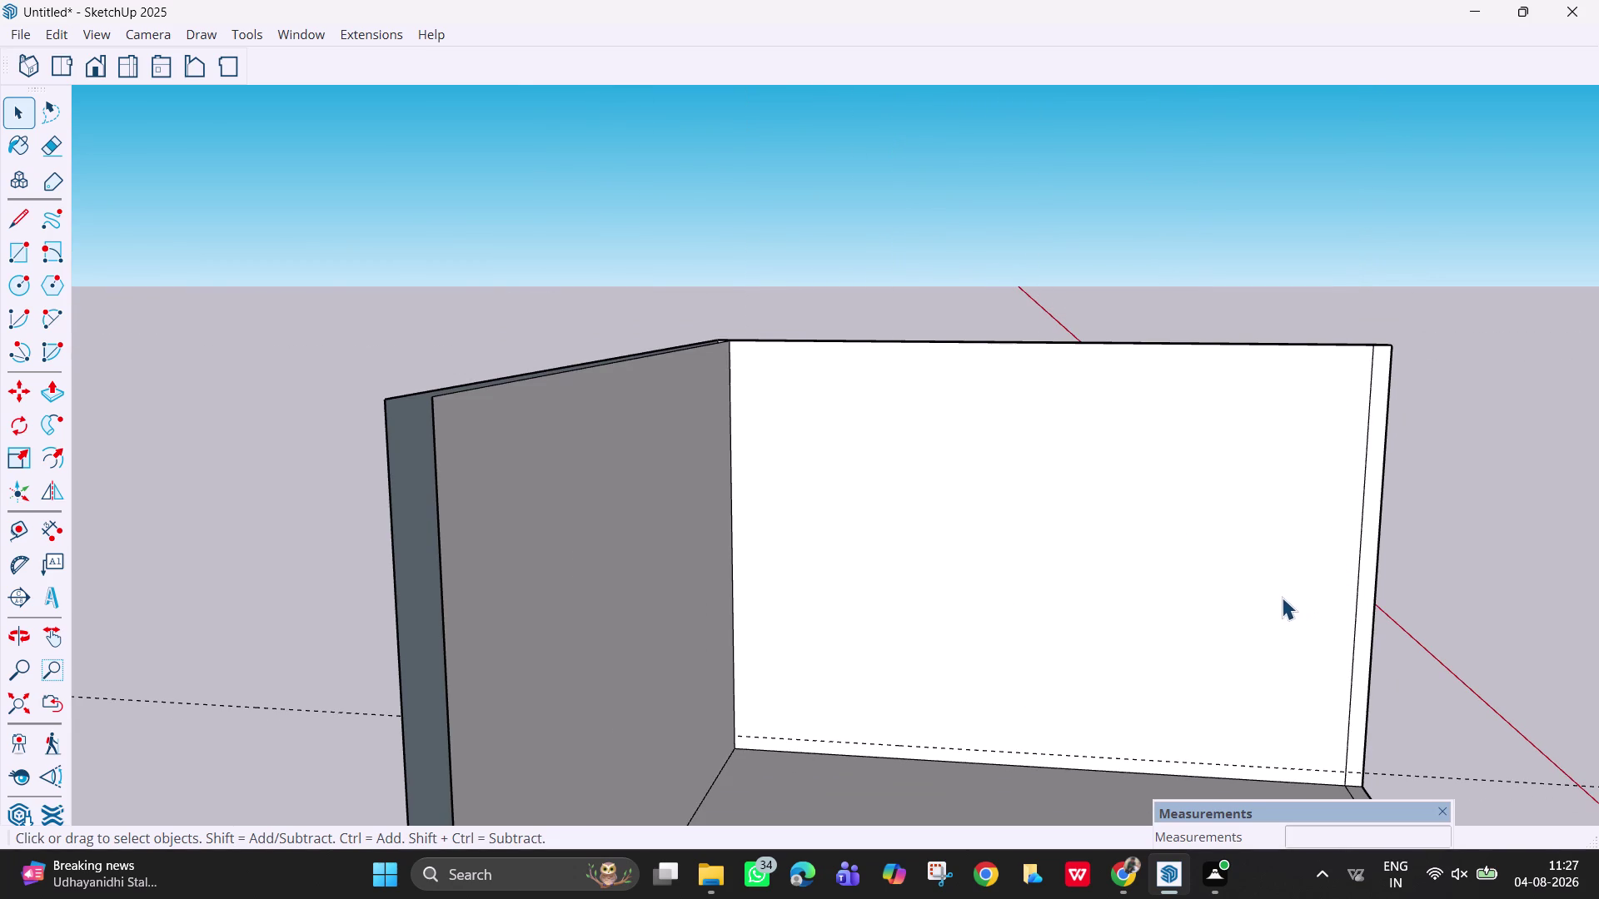
Place a guide 9 feet above the bottom guide line with Tape Measure.
key(t)
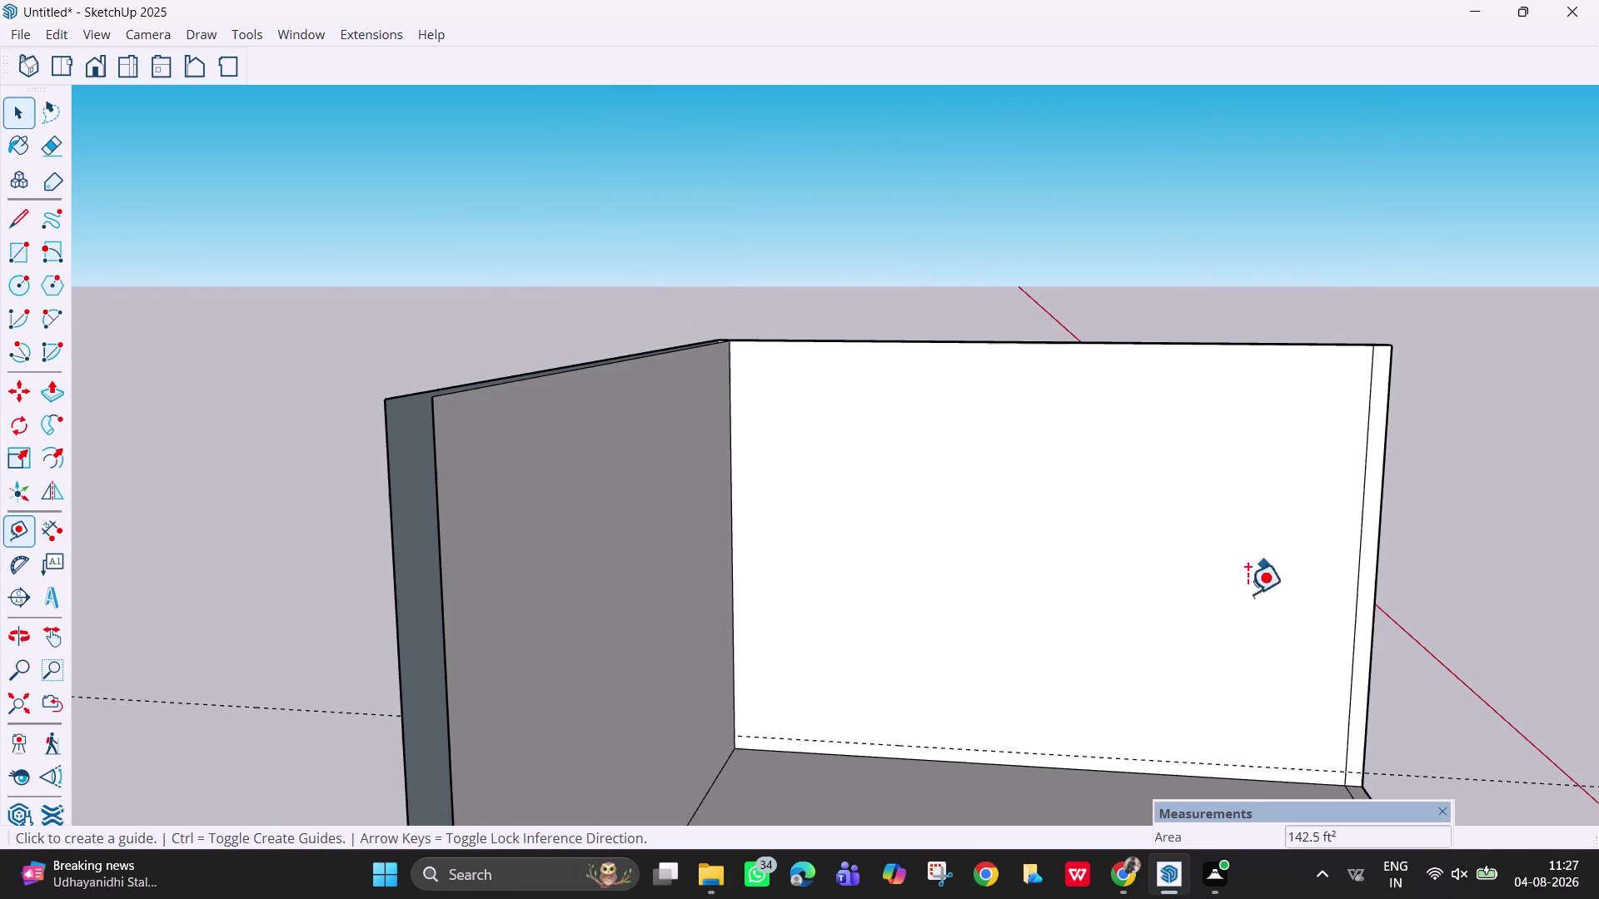
click(1208, 769)
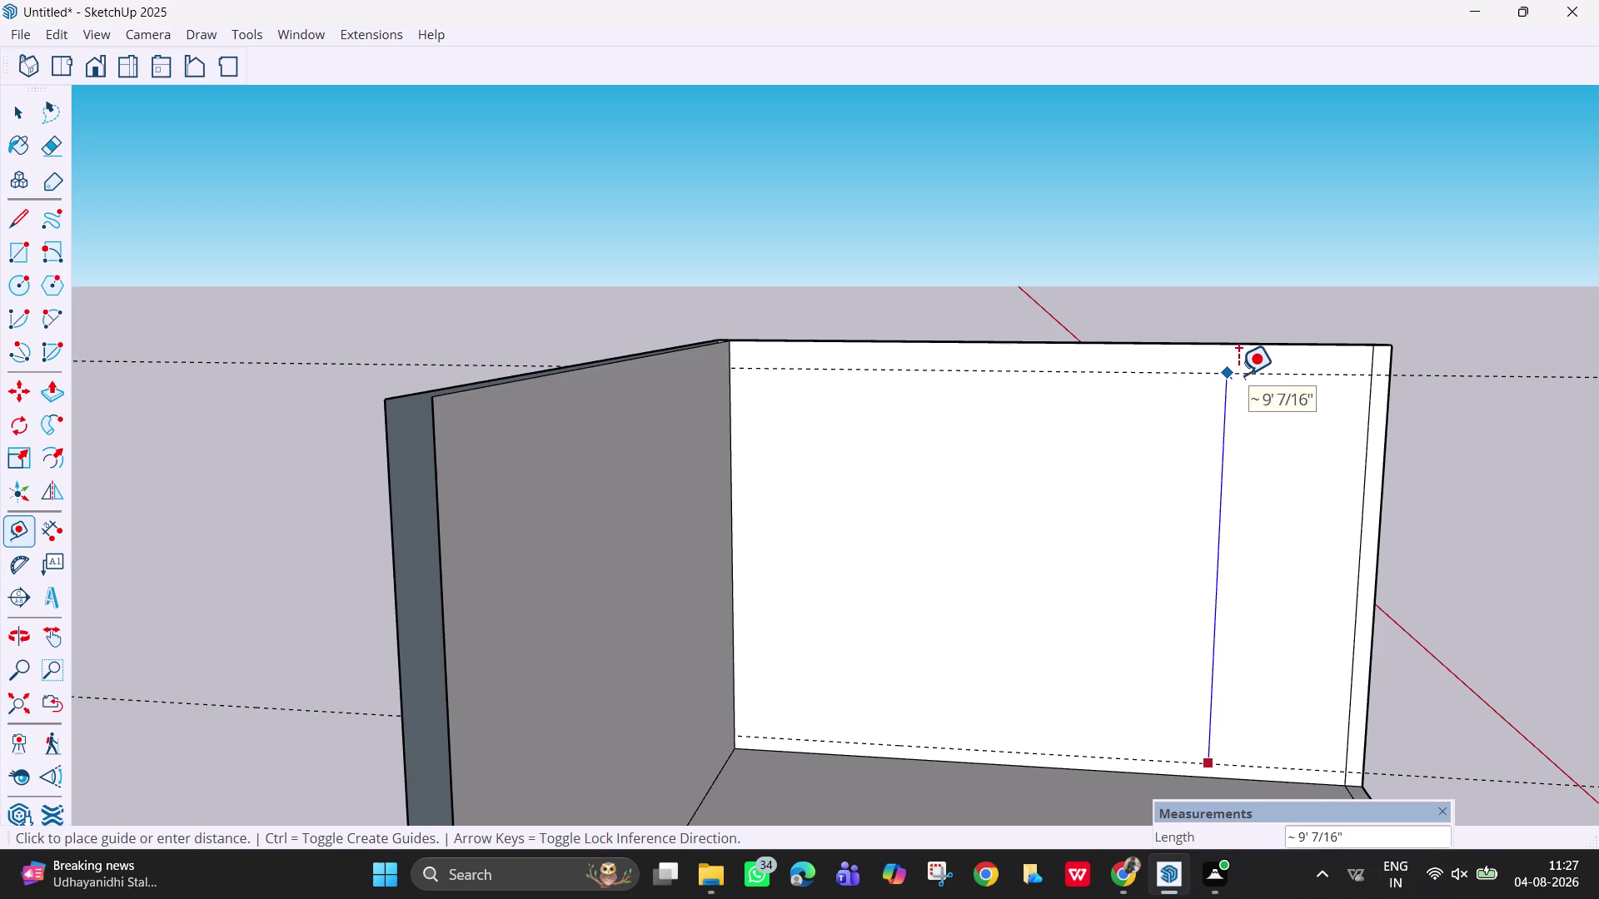
text(9')
key(Return)
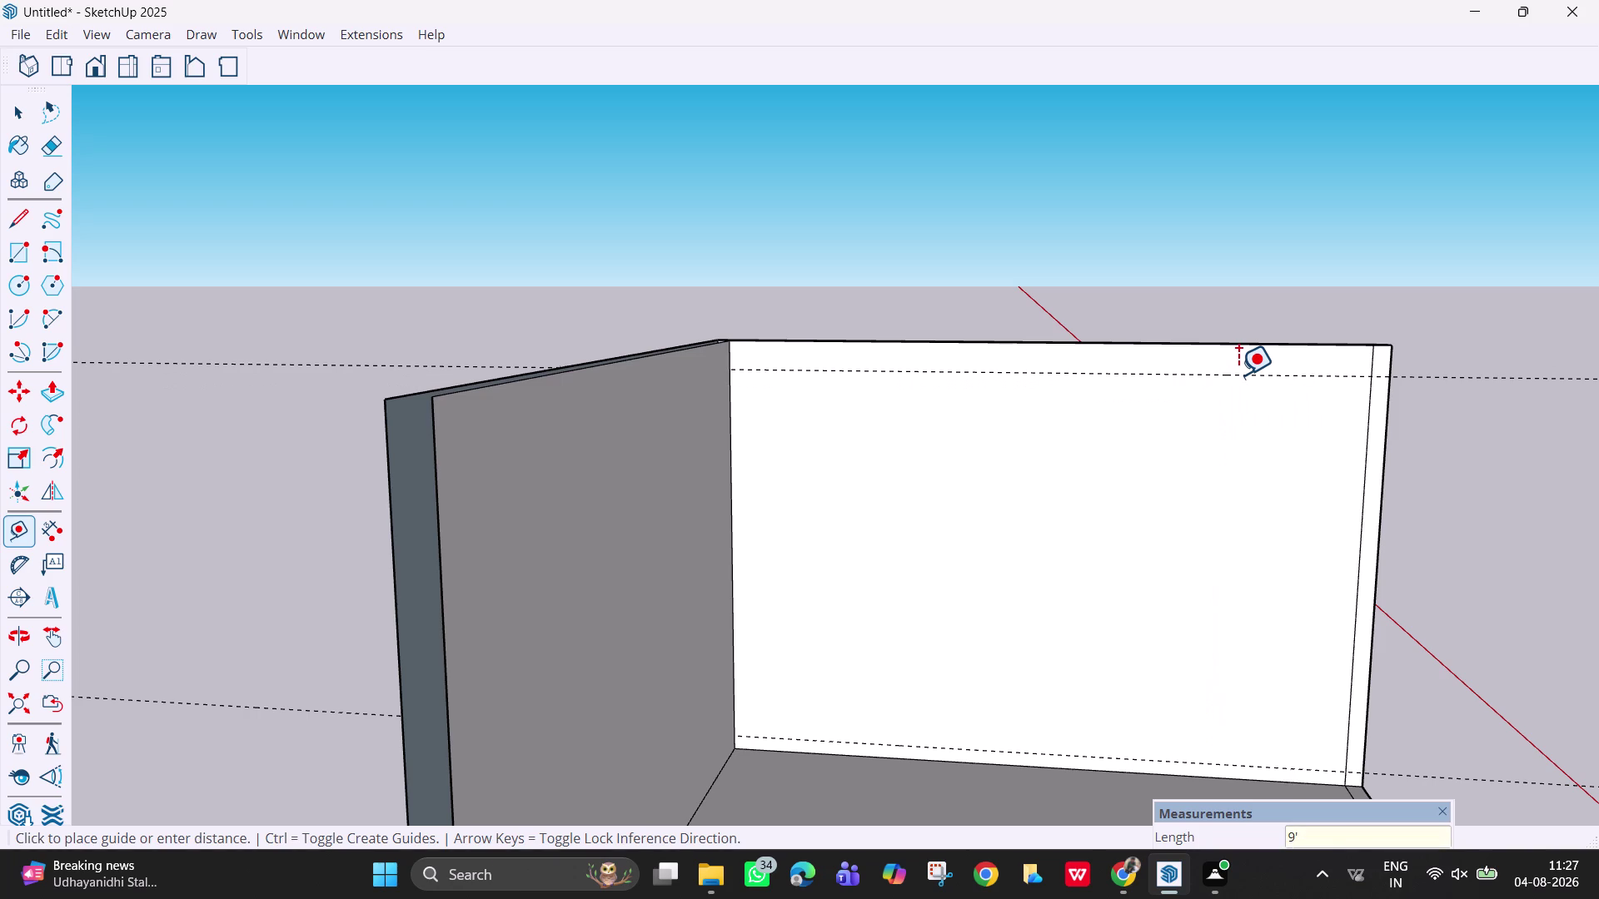
scroll(up, 3)
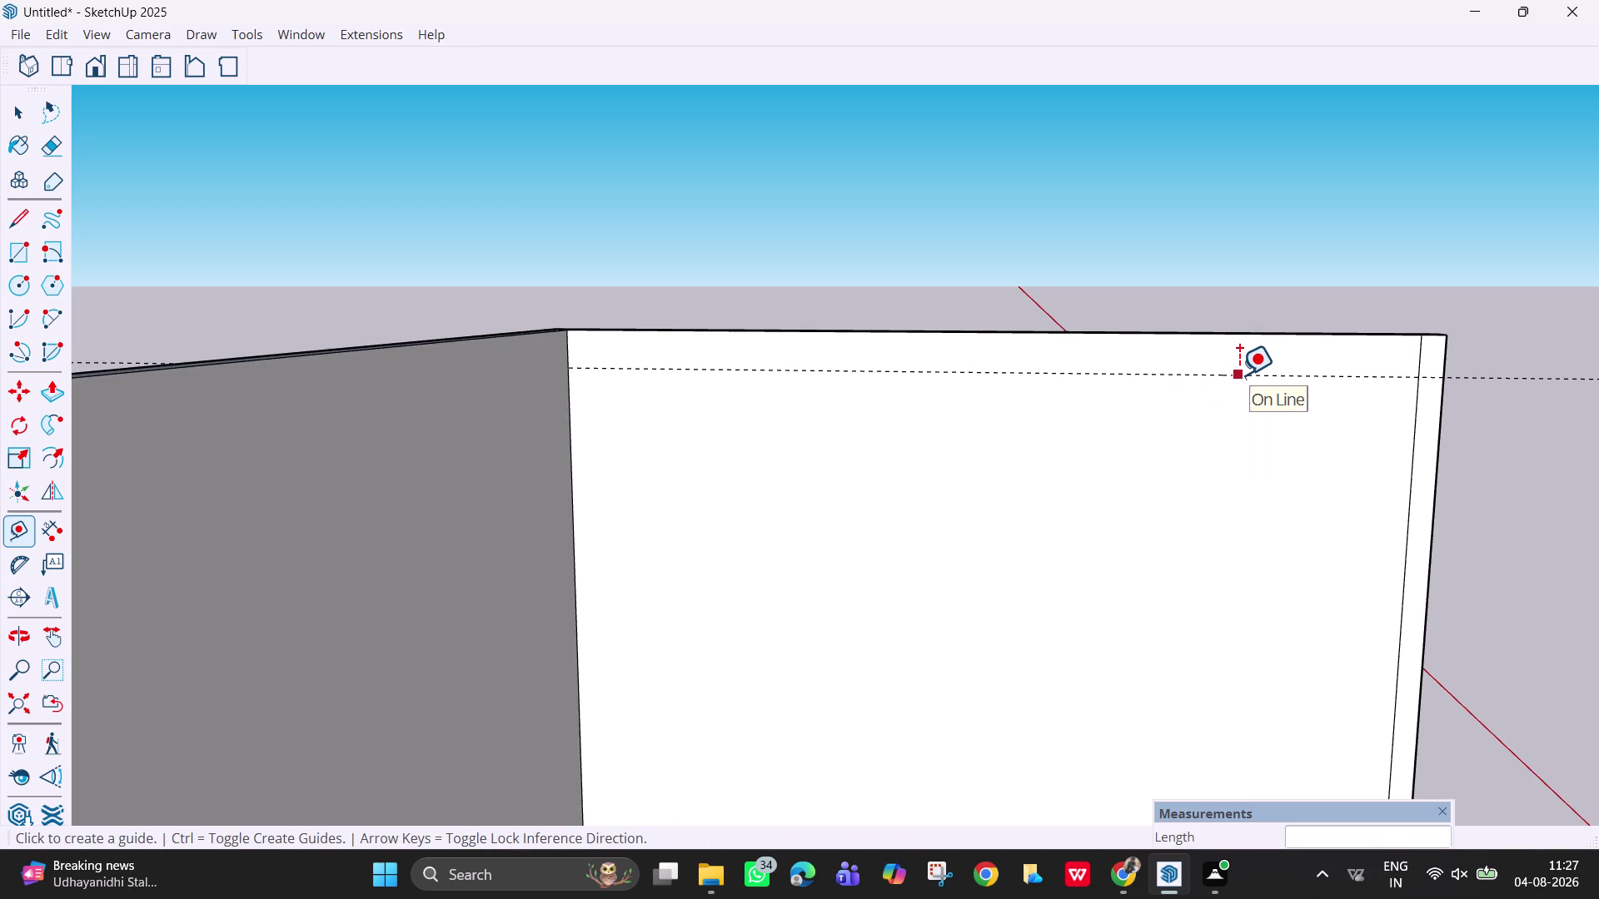
scroll(down, 3)
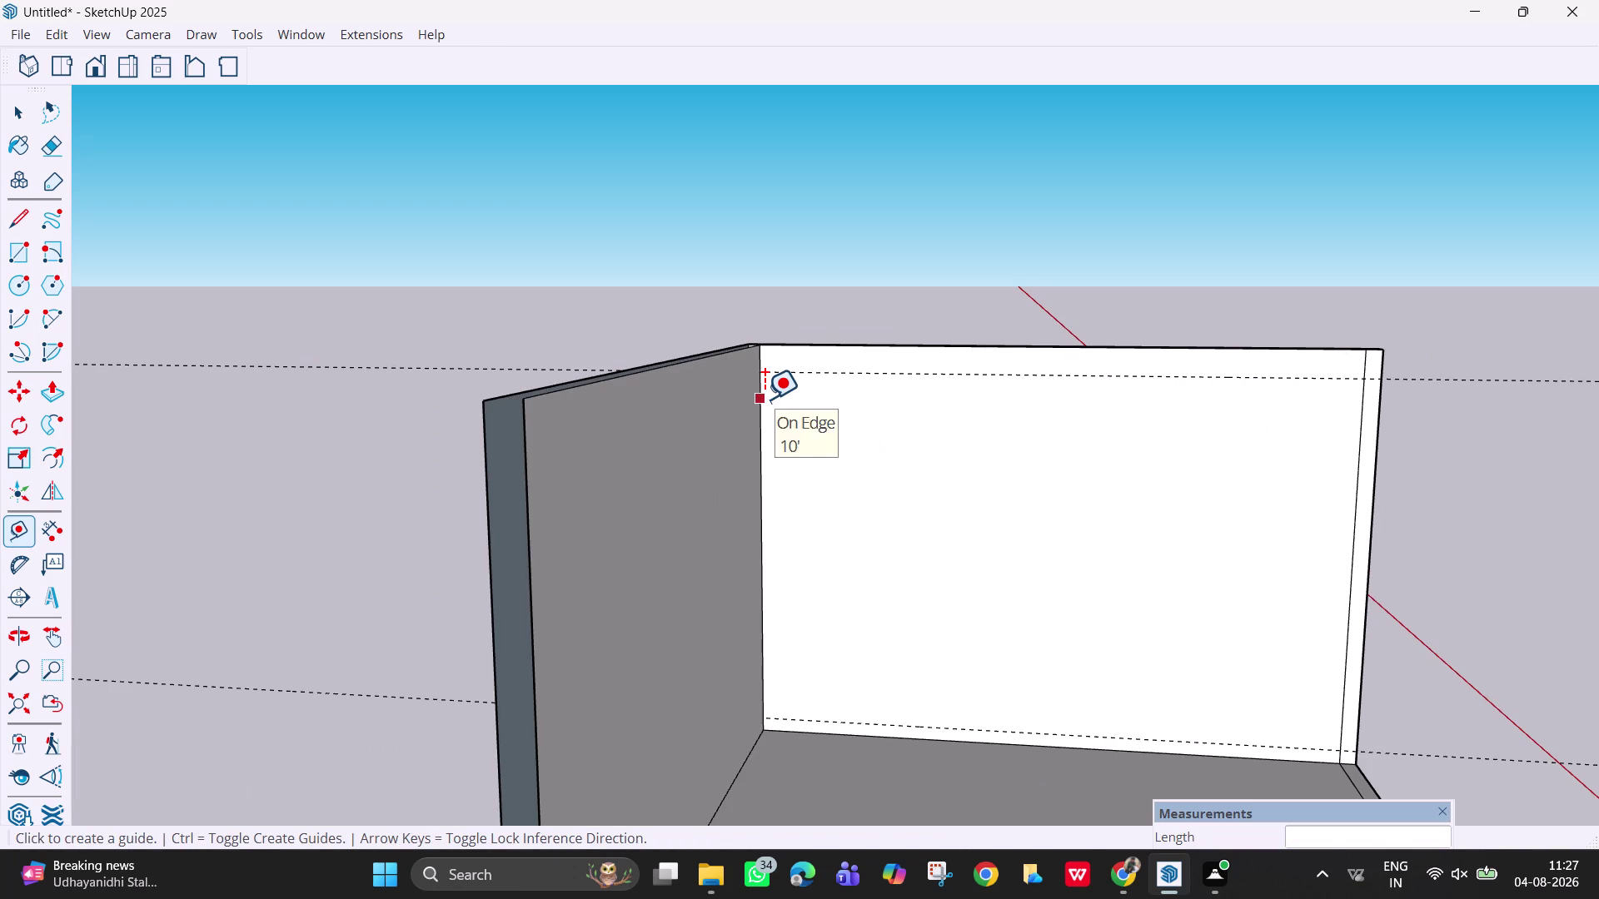
Add guides 6 inches in from the left and right wall edges.
click(764, 399)
key(6)
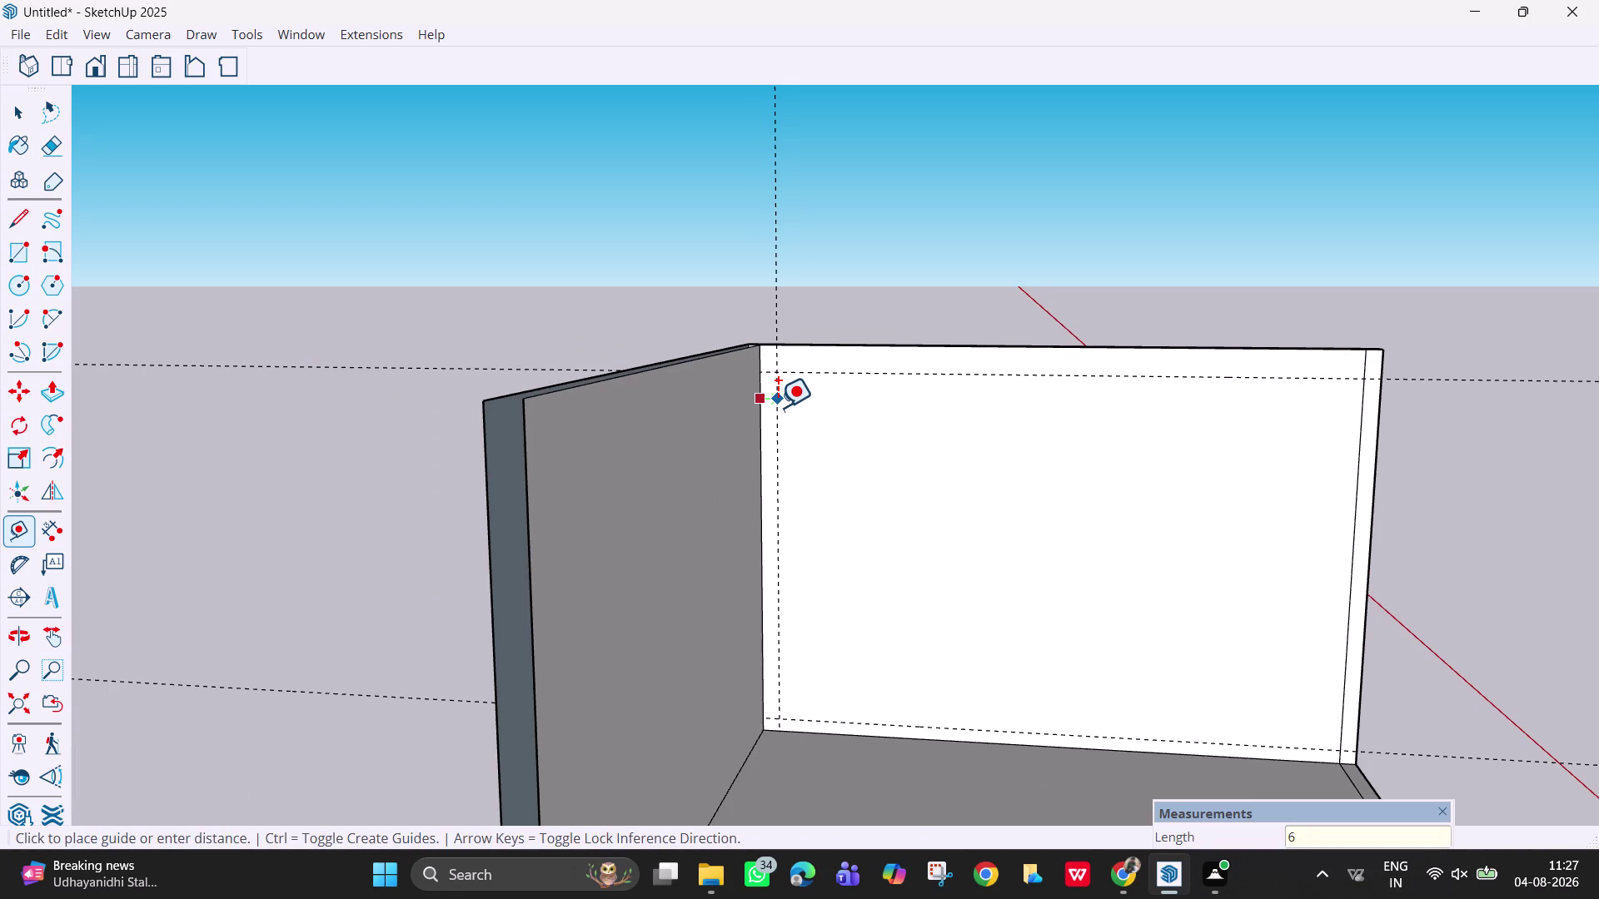
key(shift+quotedbl)
key(Return)
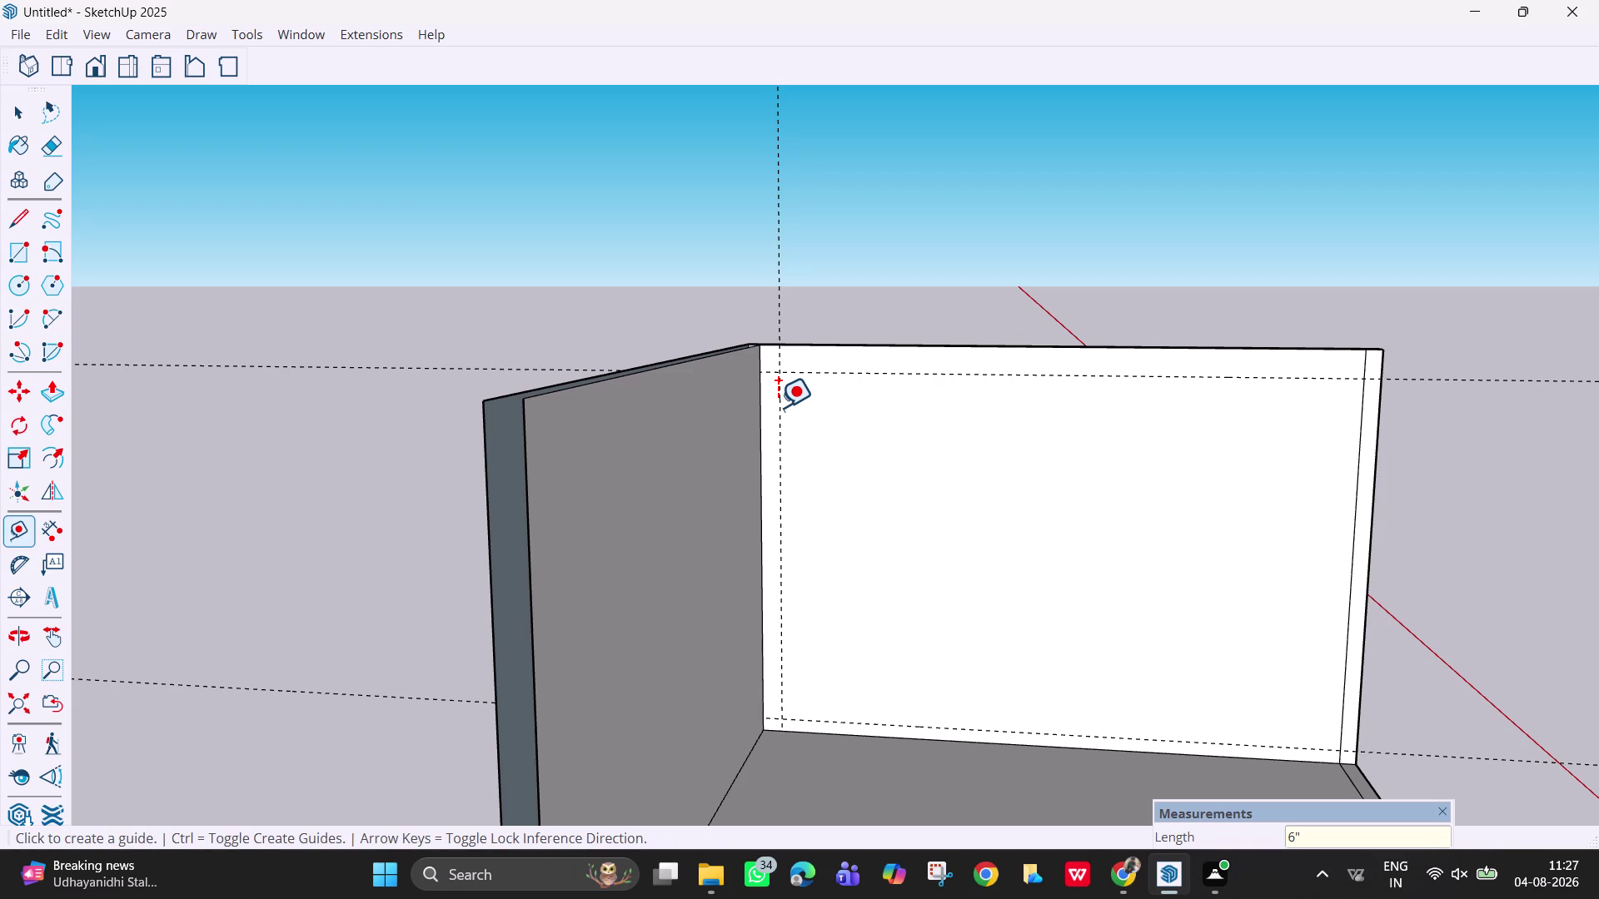
click(1358, 475)
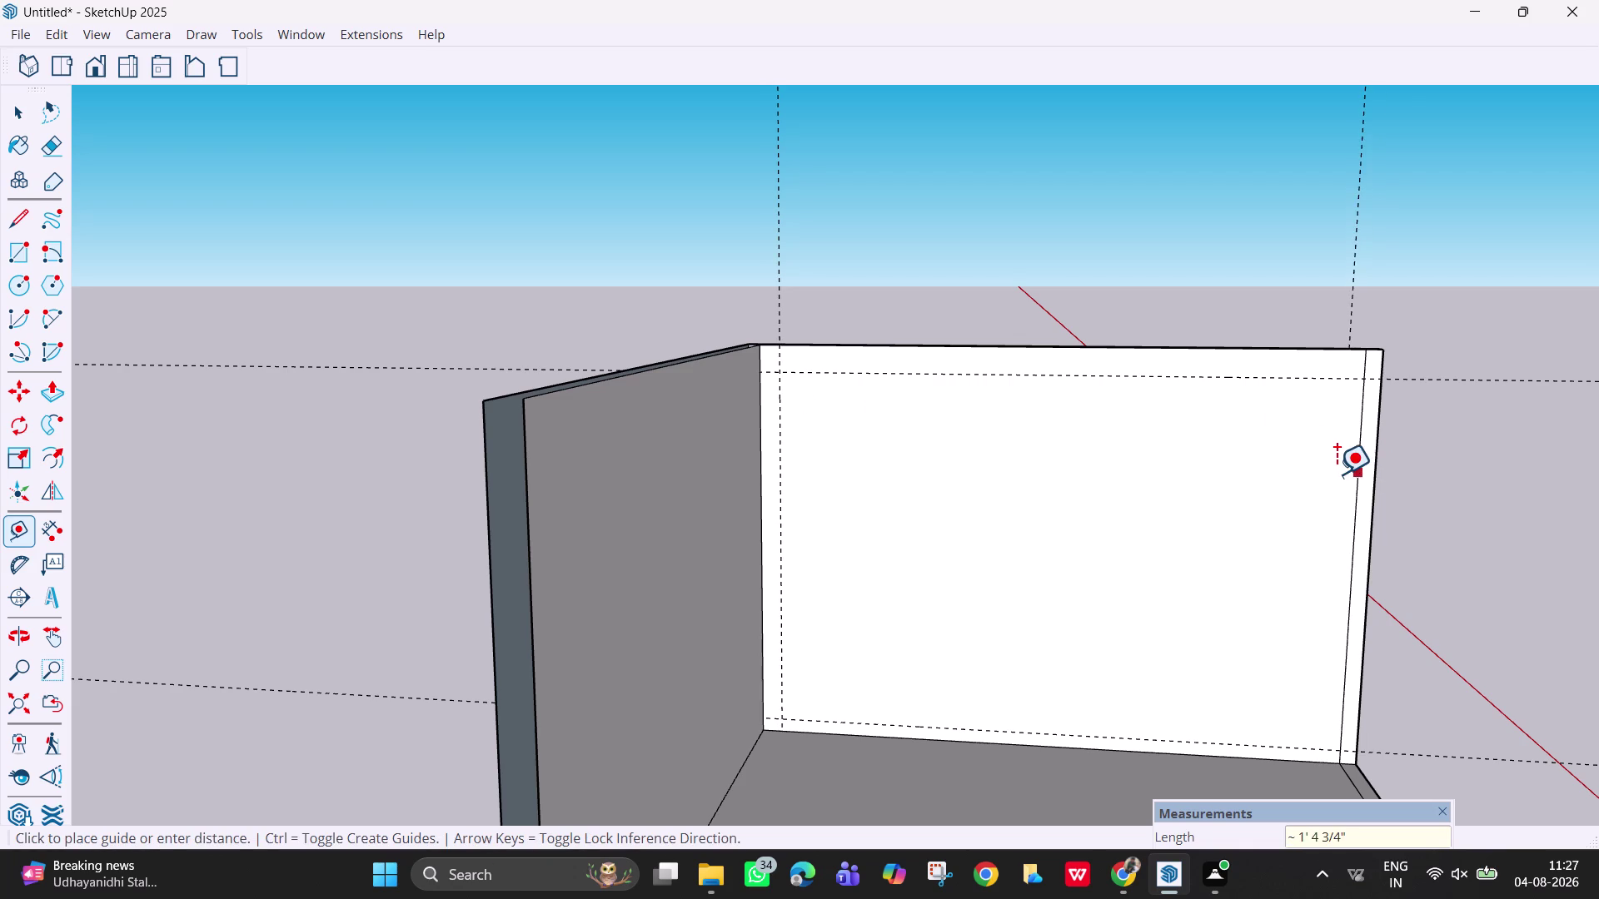
text(6)
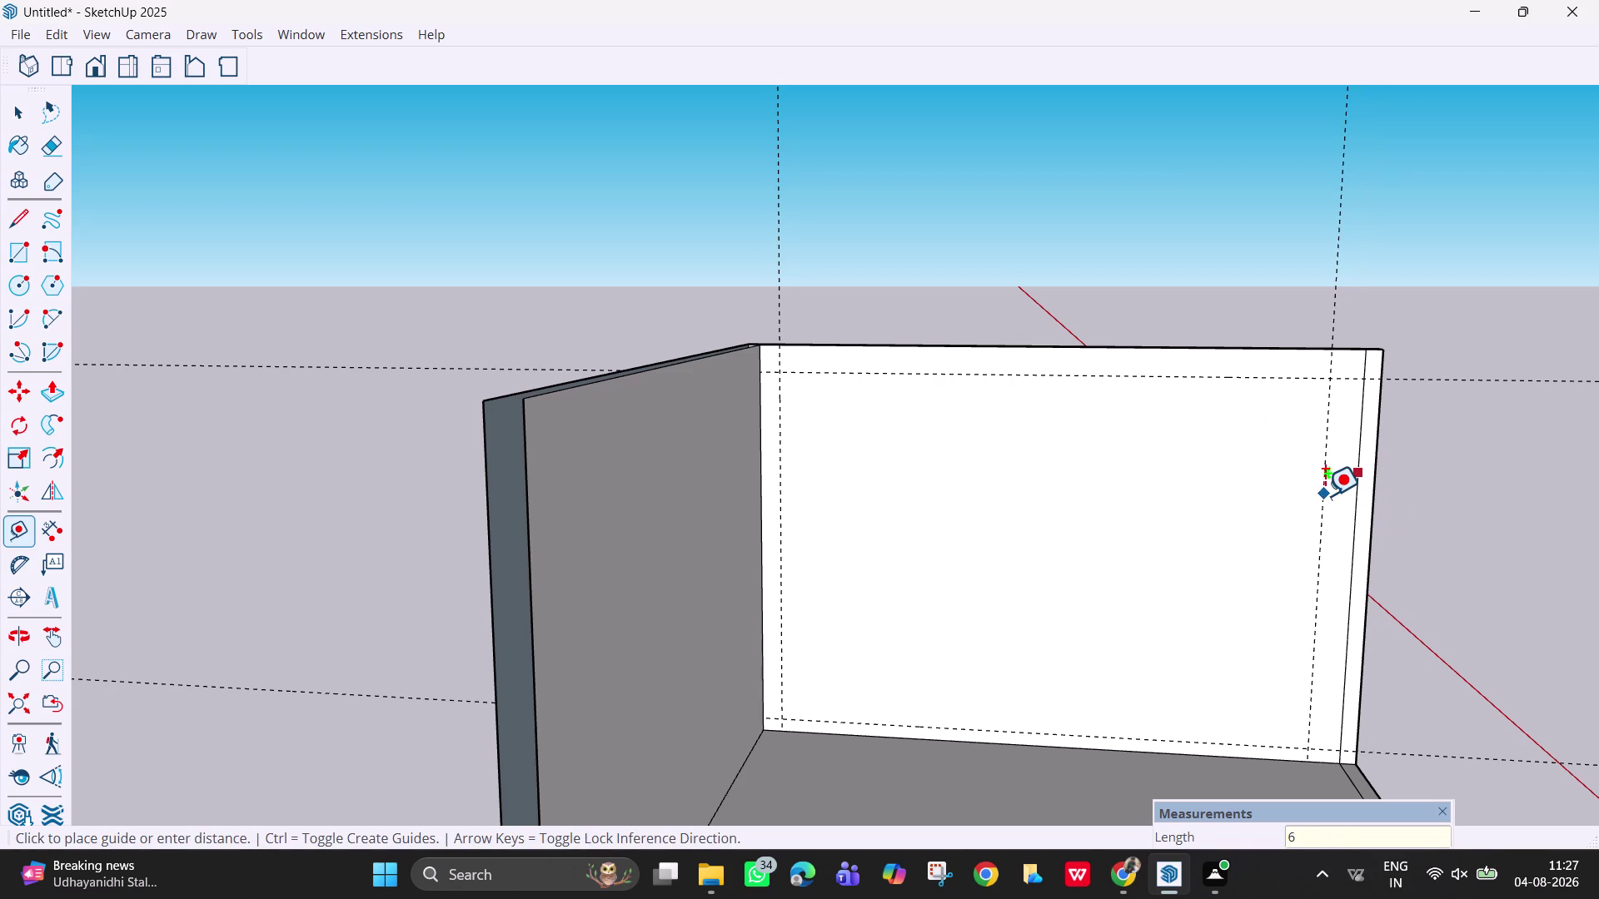
text(")
key(Return)
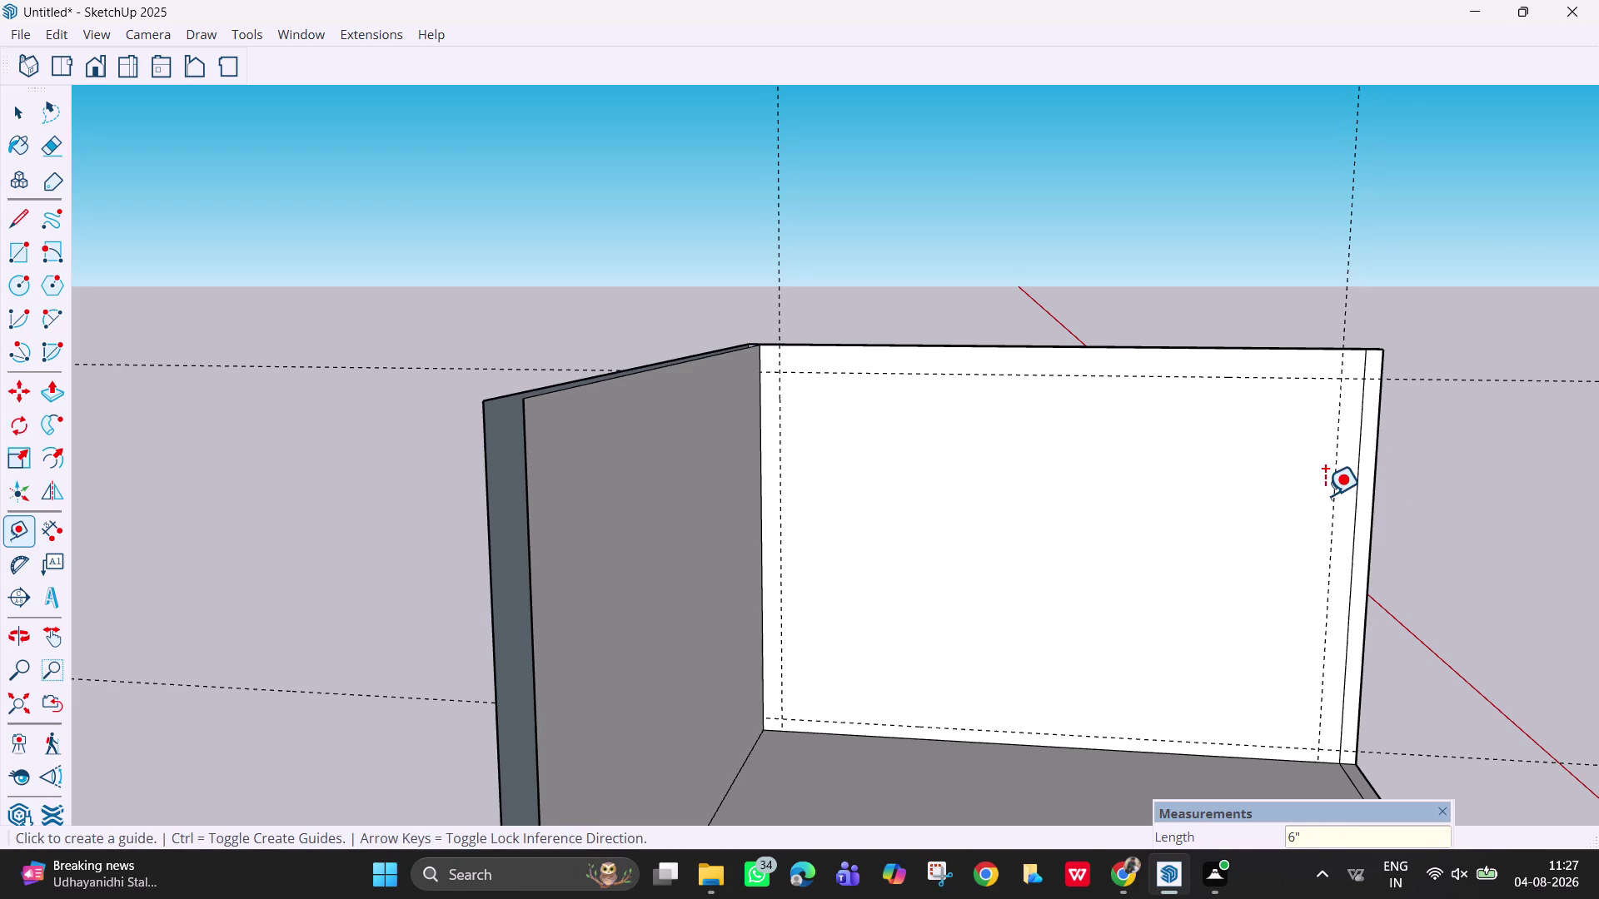
key(Escape)
key(Escape)
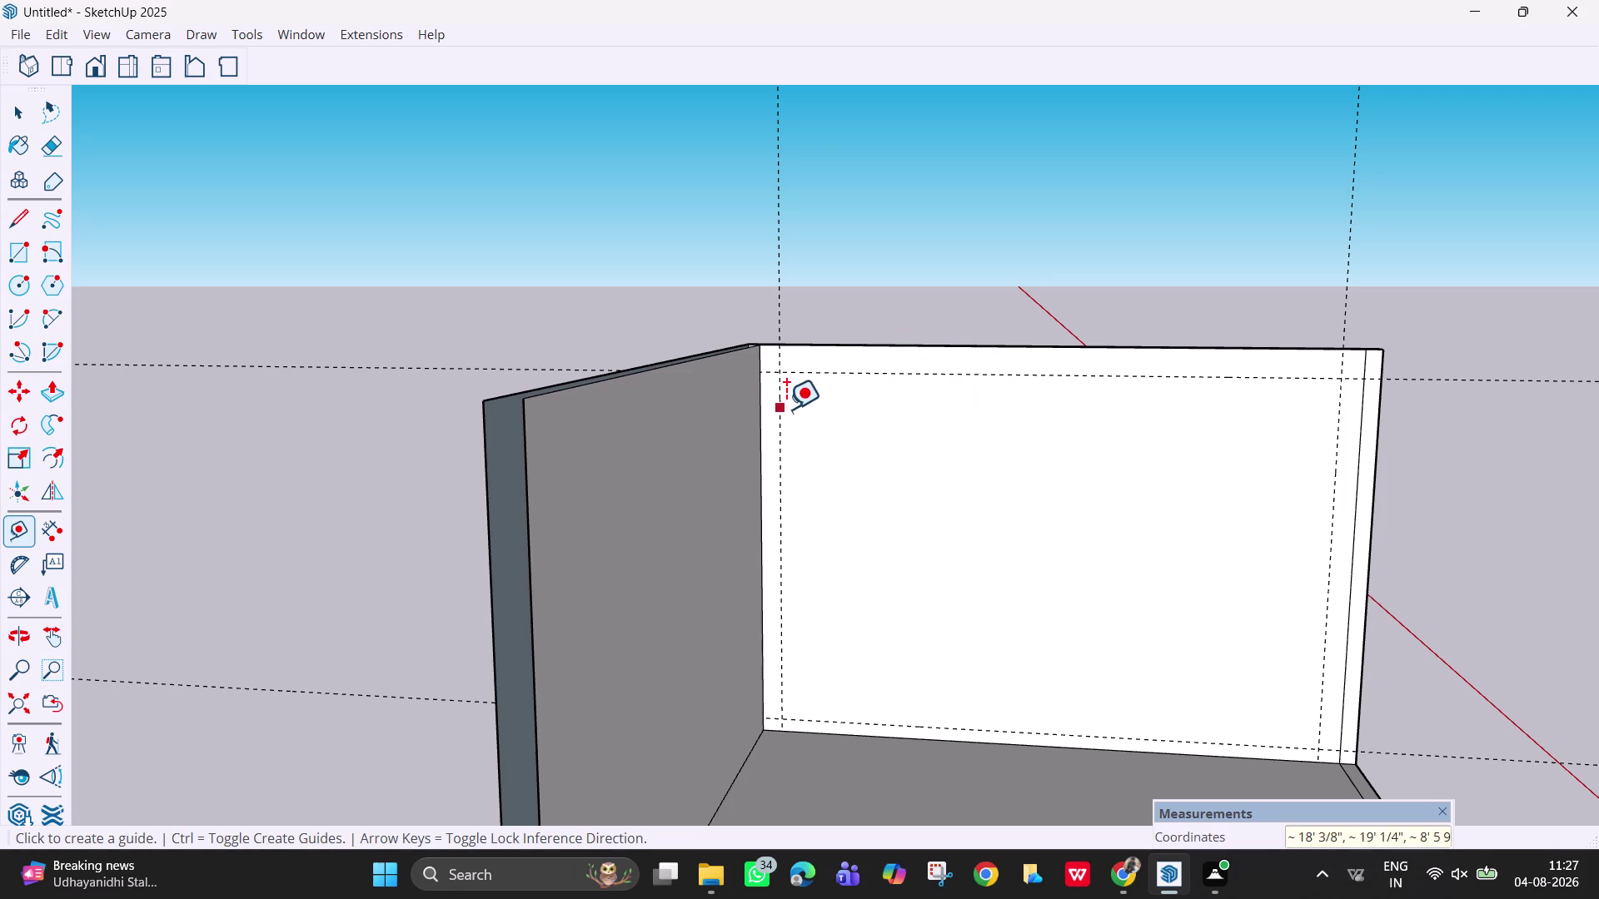
Draw a rectangle from the top-left to the bottom-right guide crossing.
key(r)
click(783, 375)
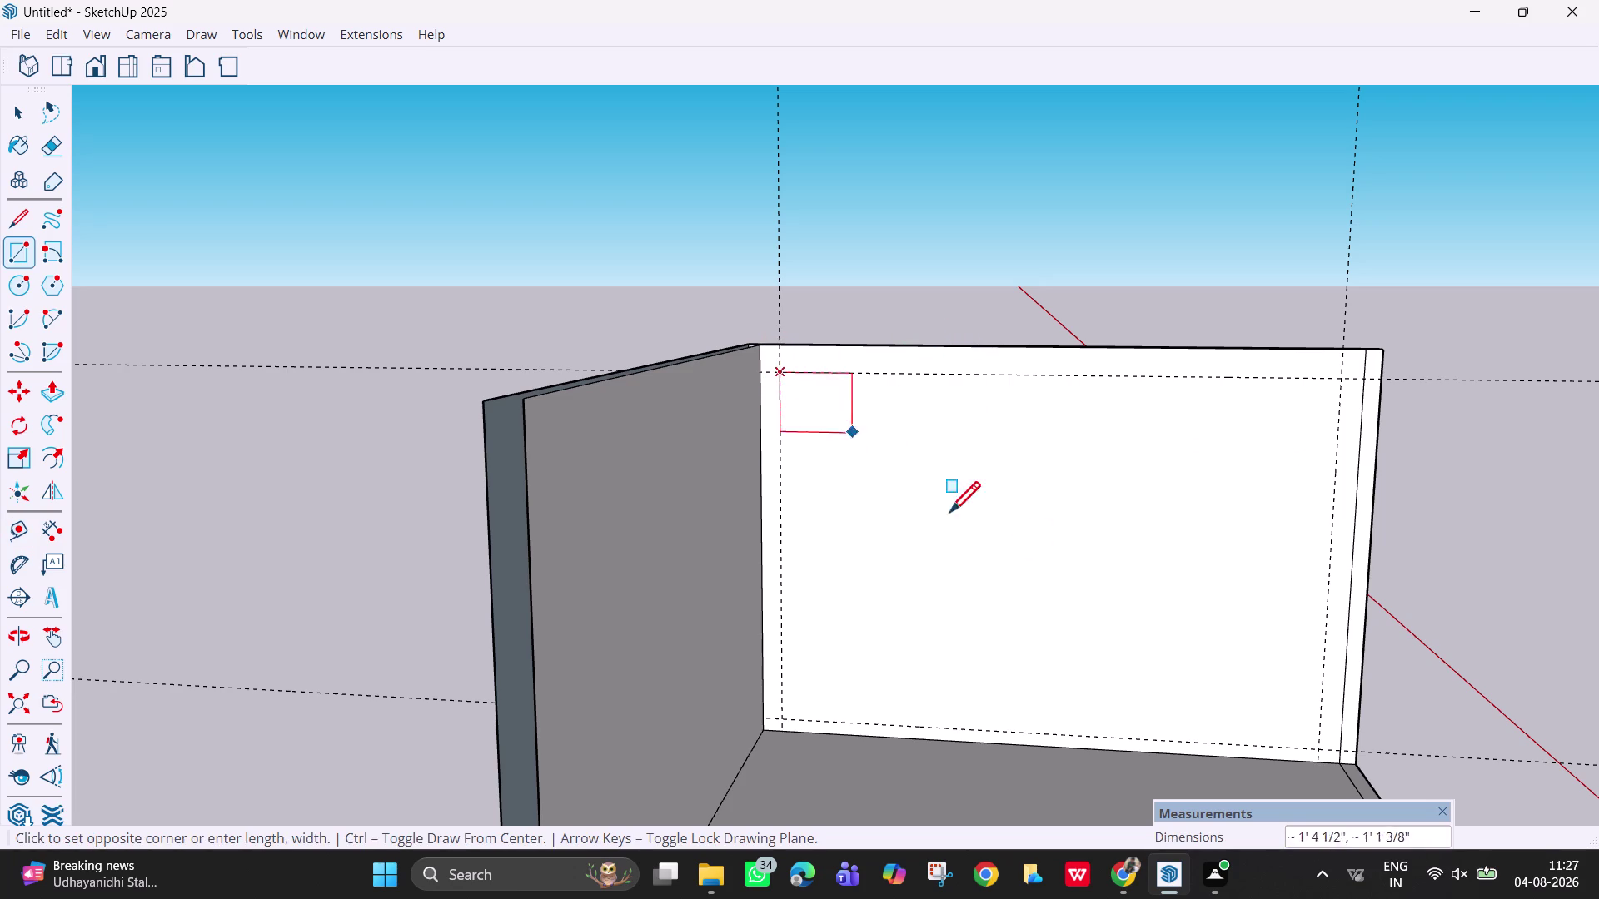
click(1321, 747)
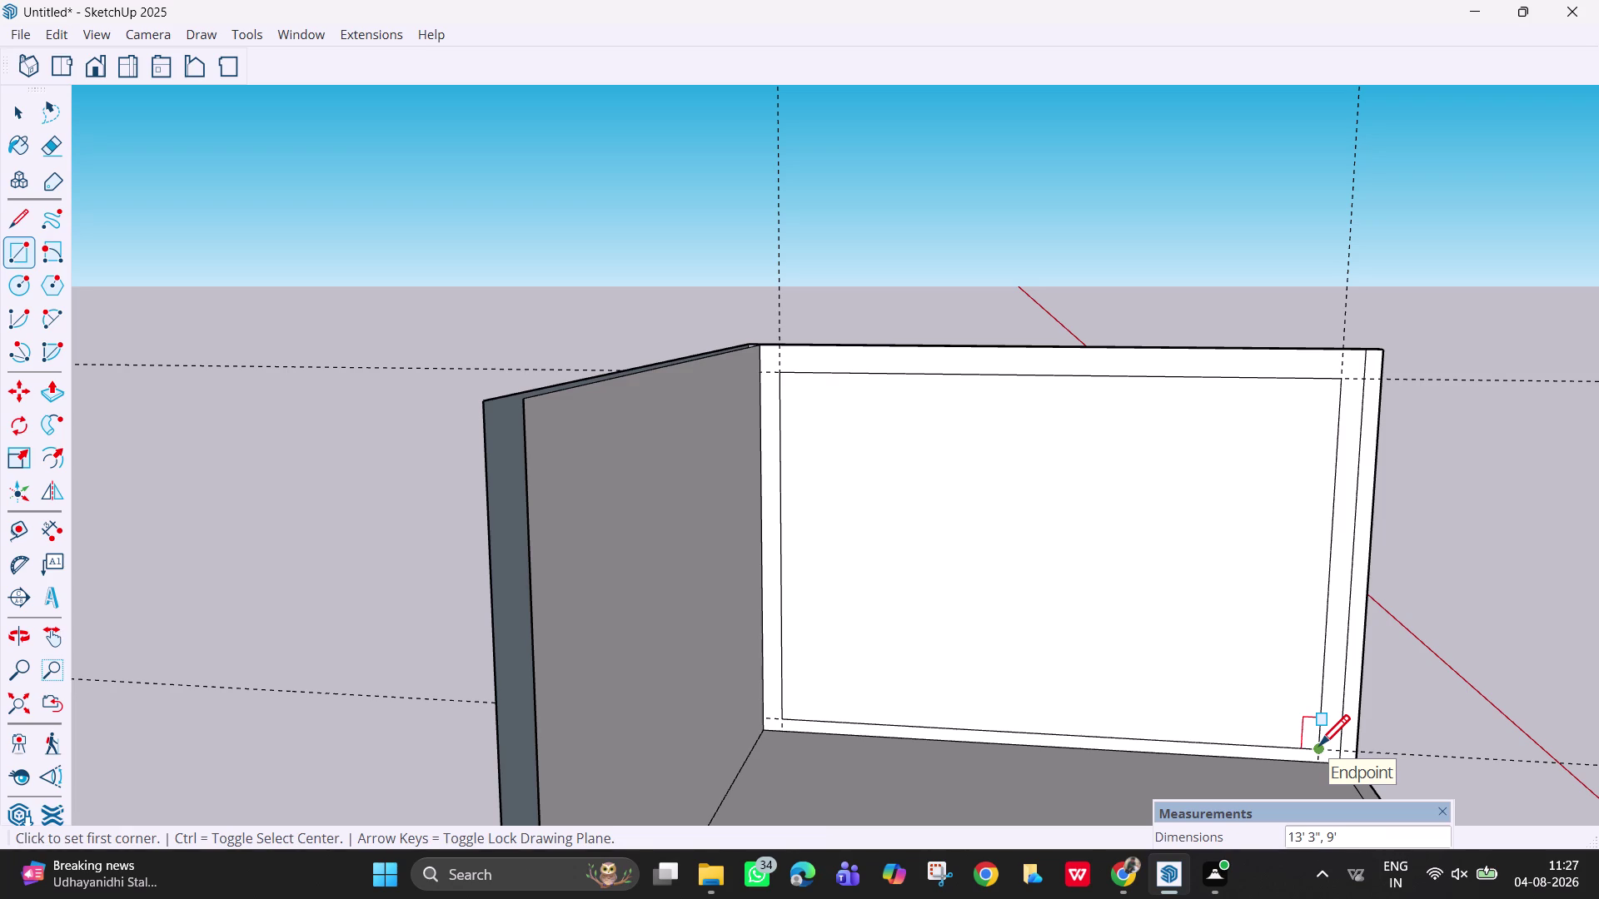
key(Escape)
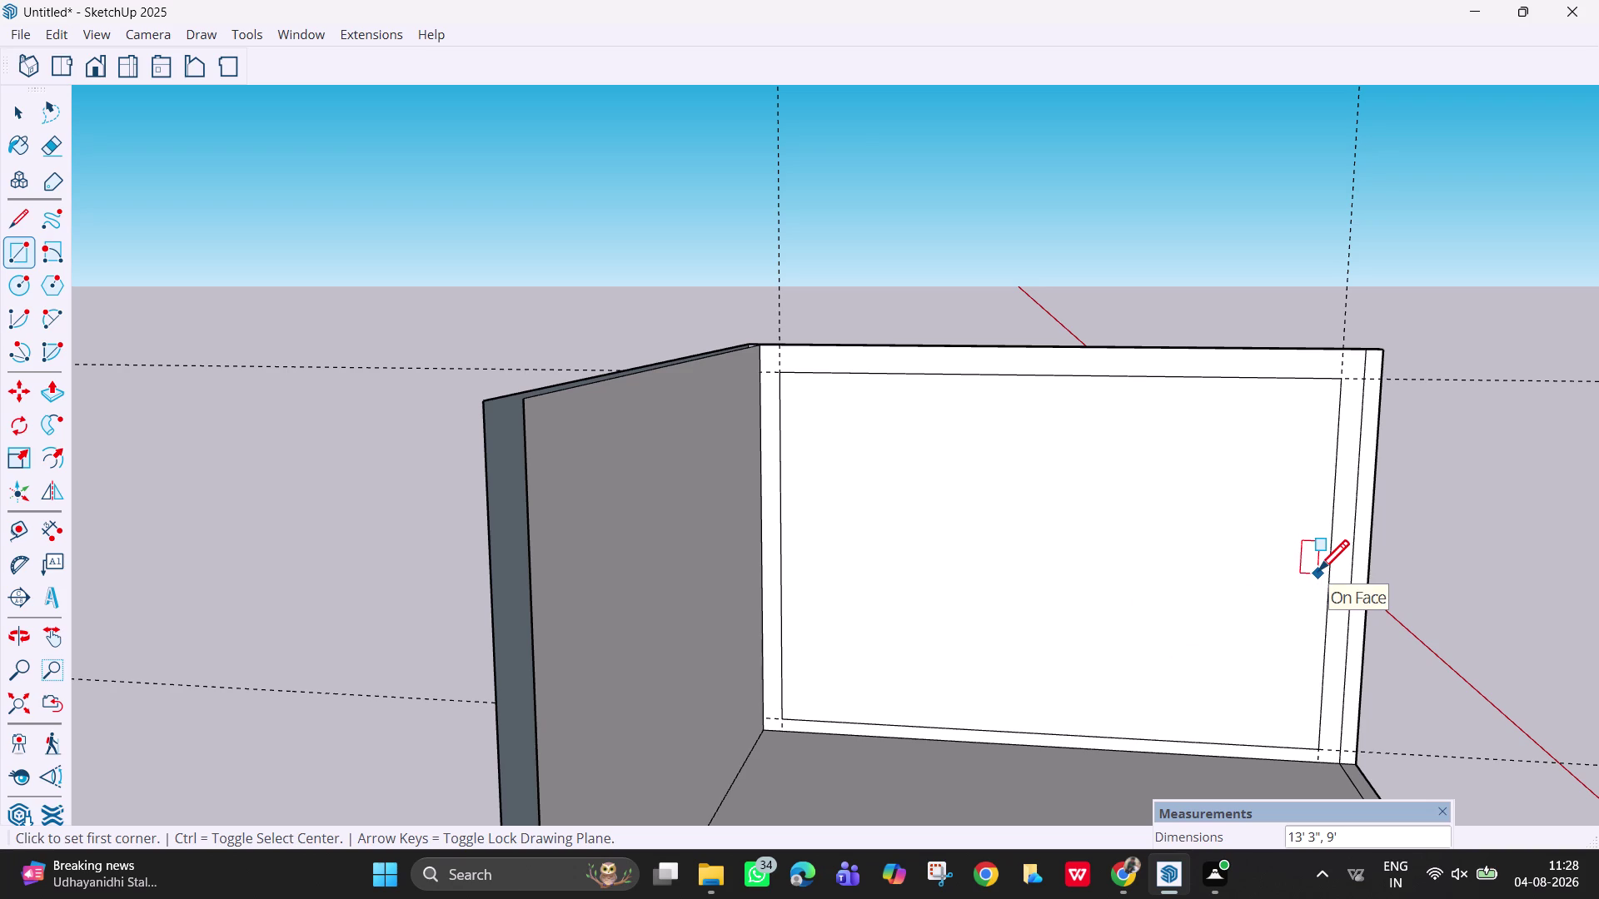
Push/pull the back wall's inset panel face out by 1 foot.
scroll(down, 3)
scroll(down, 3)
middle_drag(1339, 624, 1327, 626)
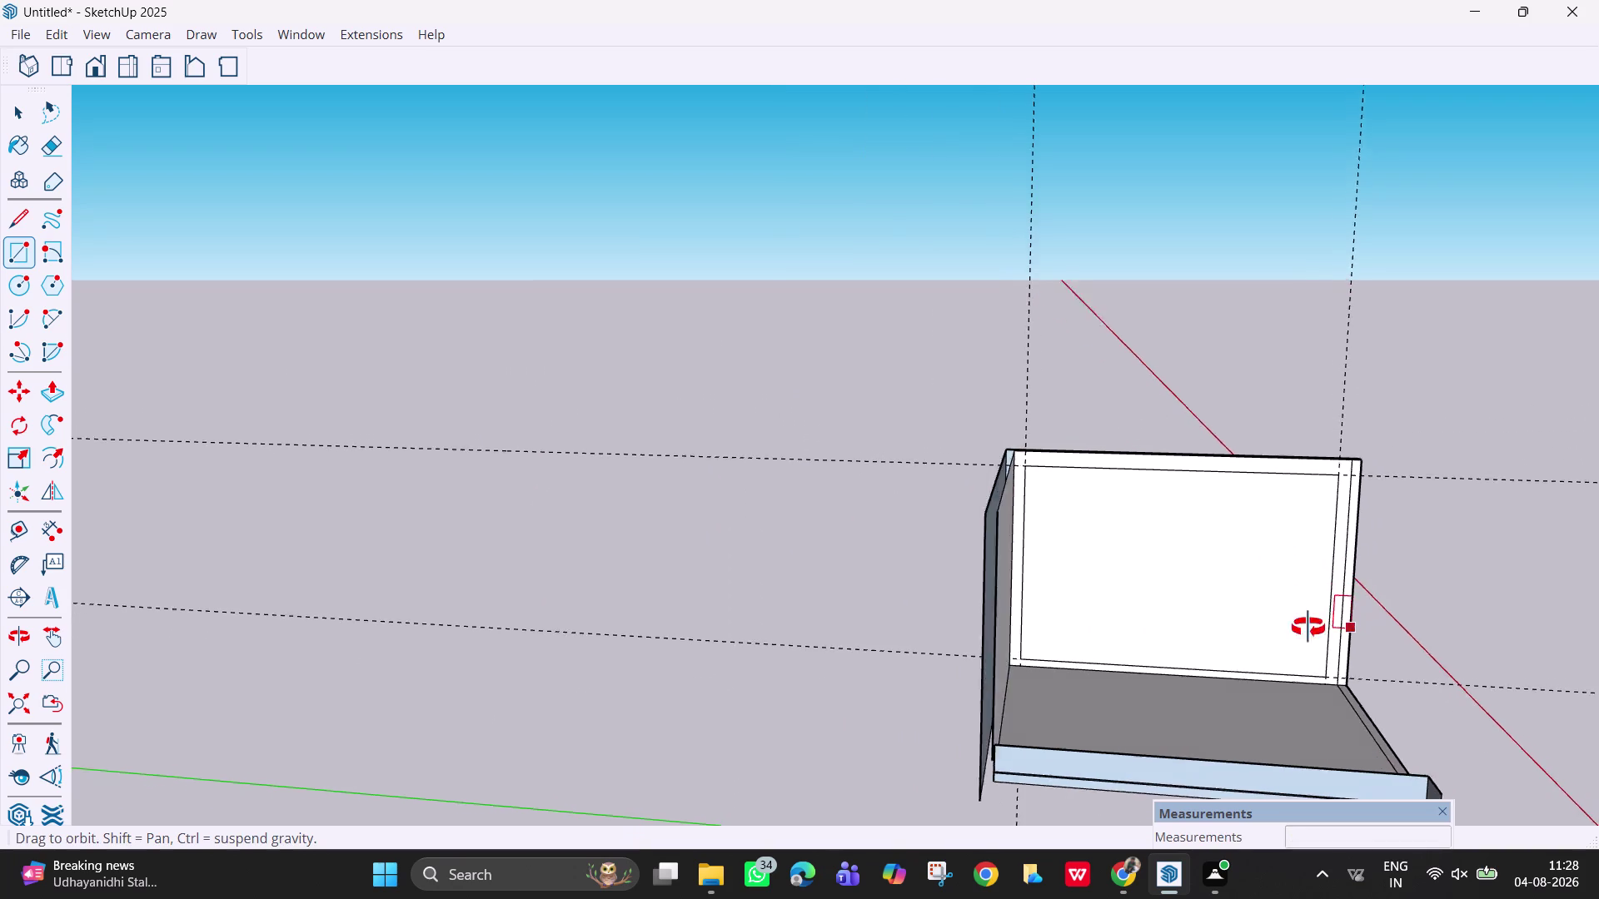
middle_drag(1327, 626, 1180, 647)
scroll(up, 3)
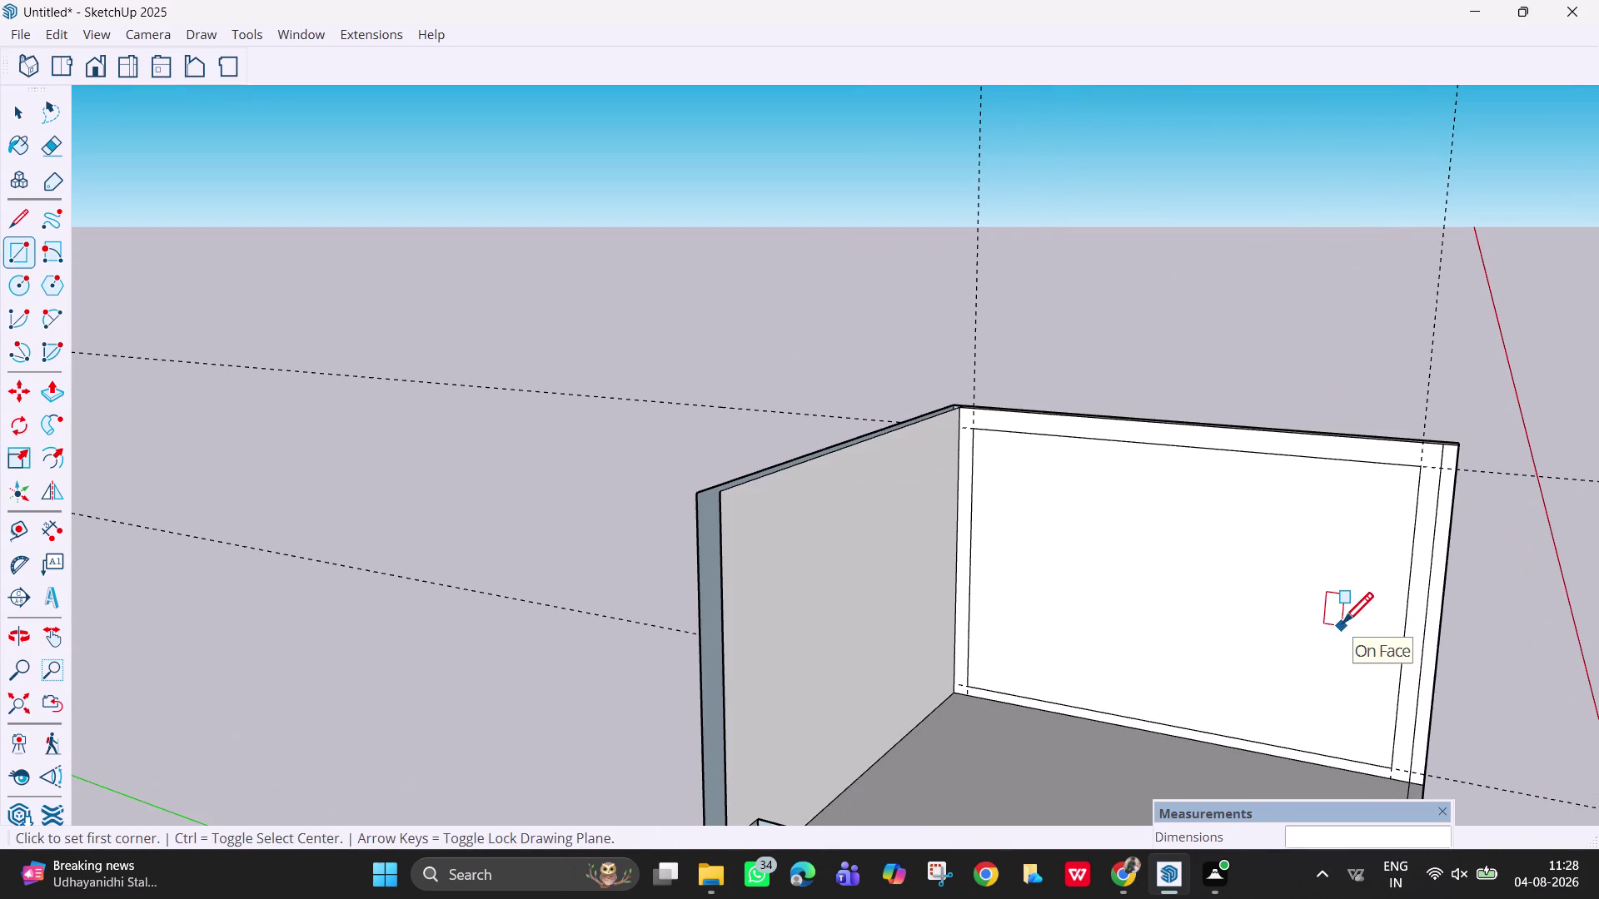
key(p)
click(1341, 579)
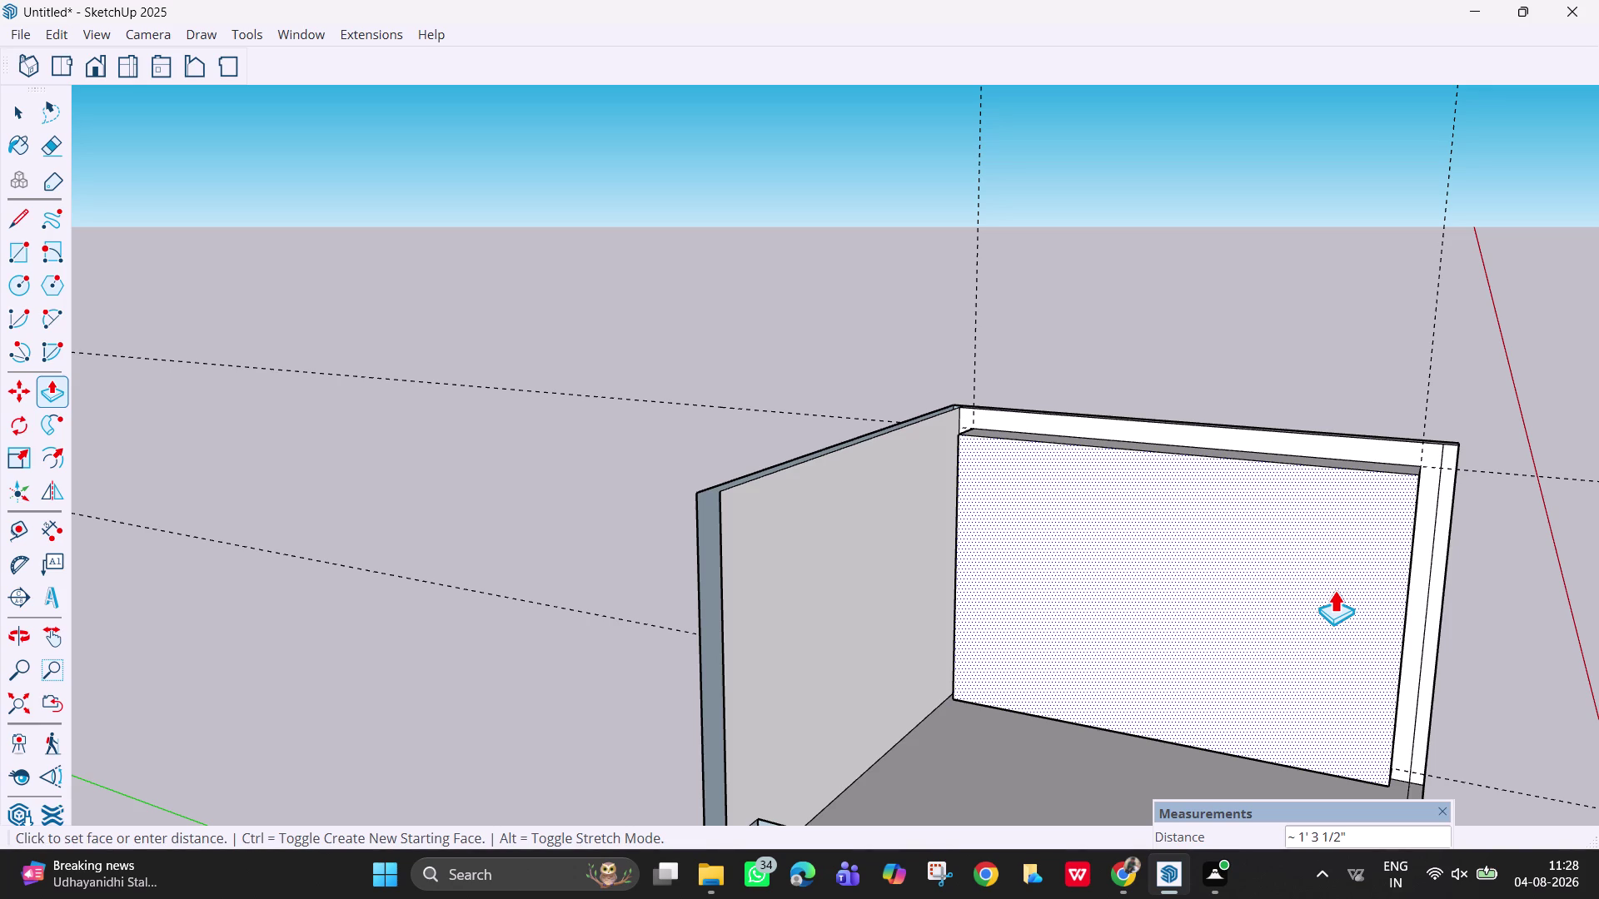
text(1')
key(Return)
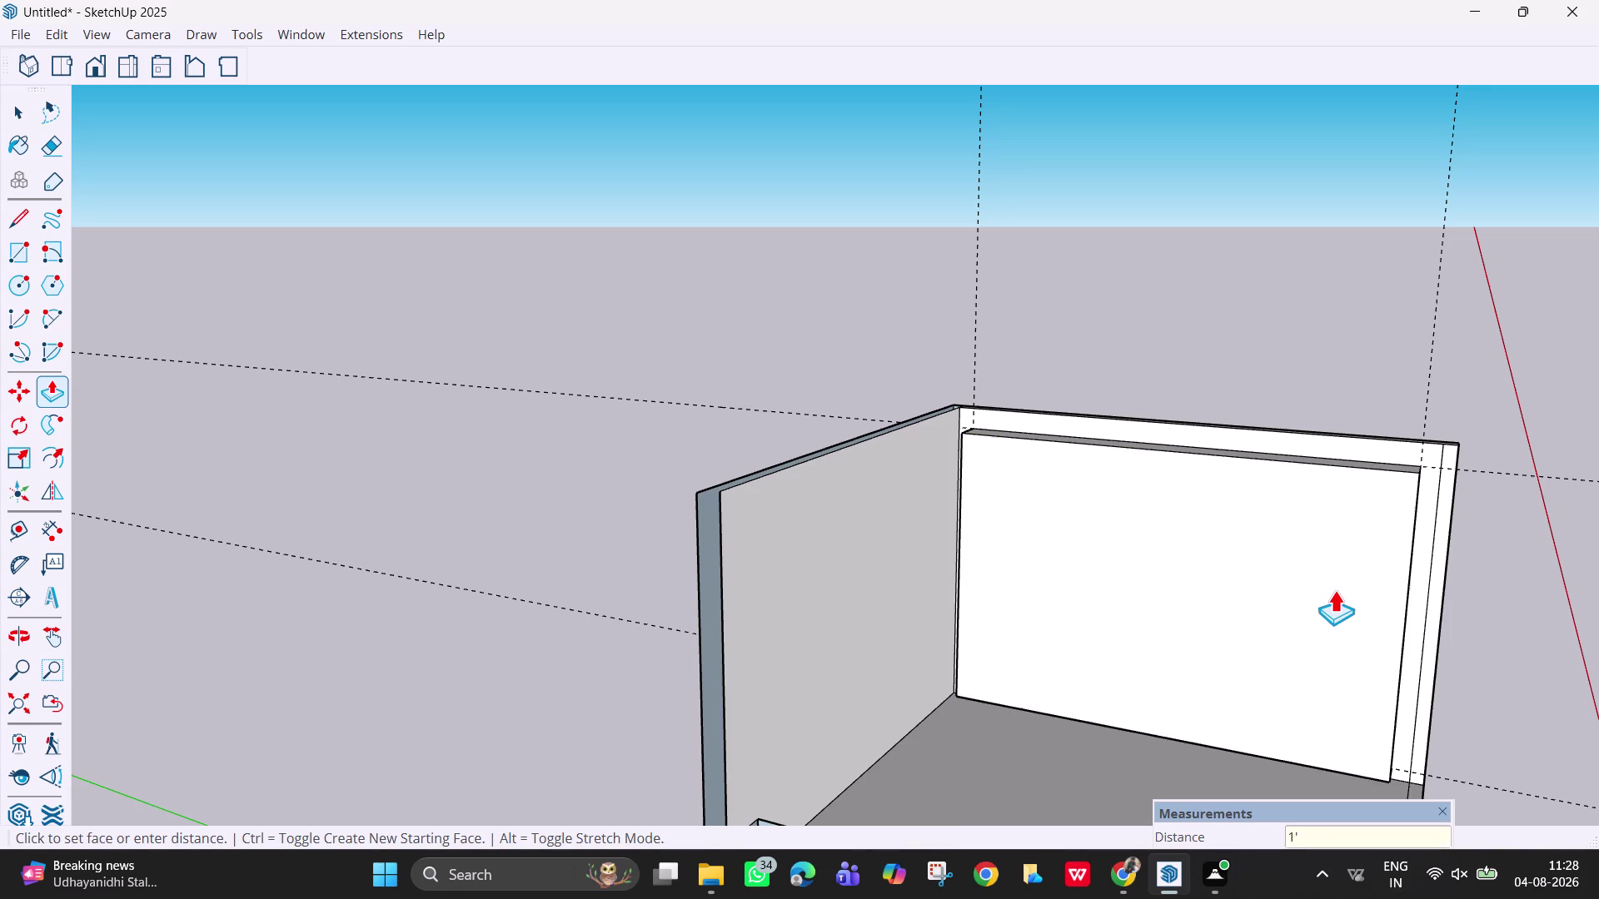
Orbit around the room to inspect the projecting panel from several angles.
middle_drag(1432, 606, 1249, 615)
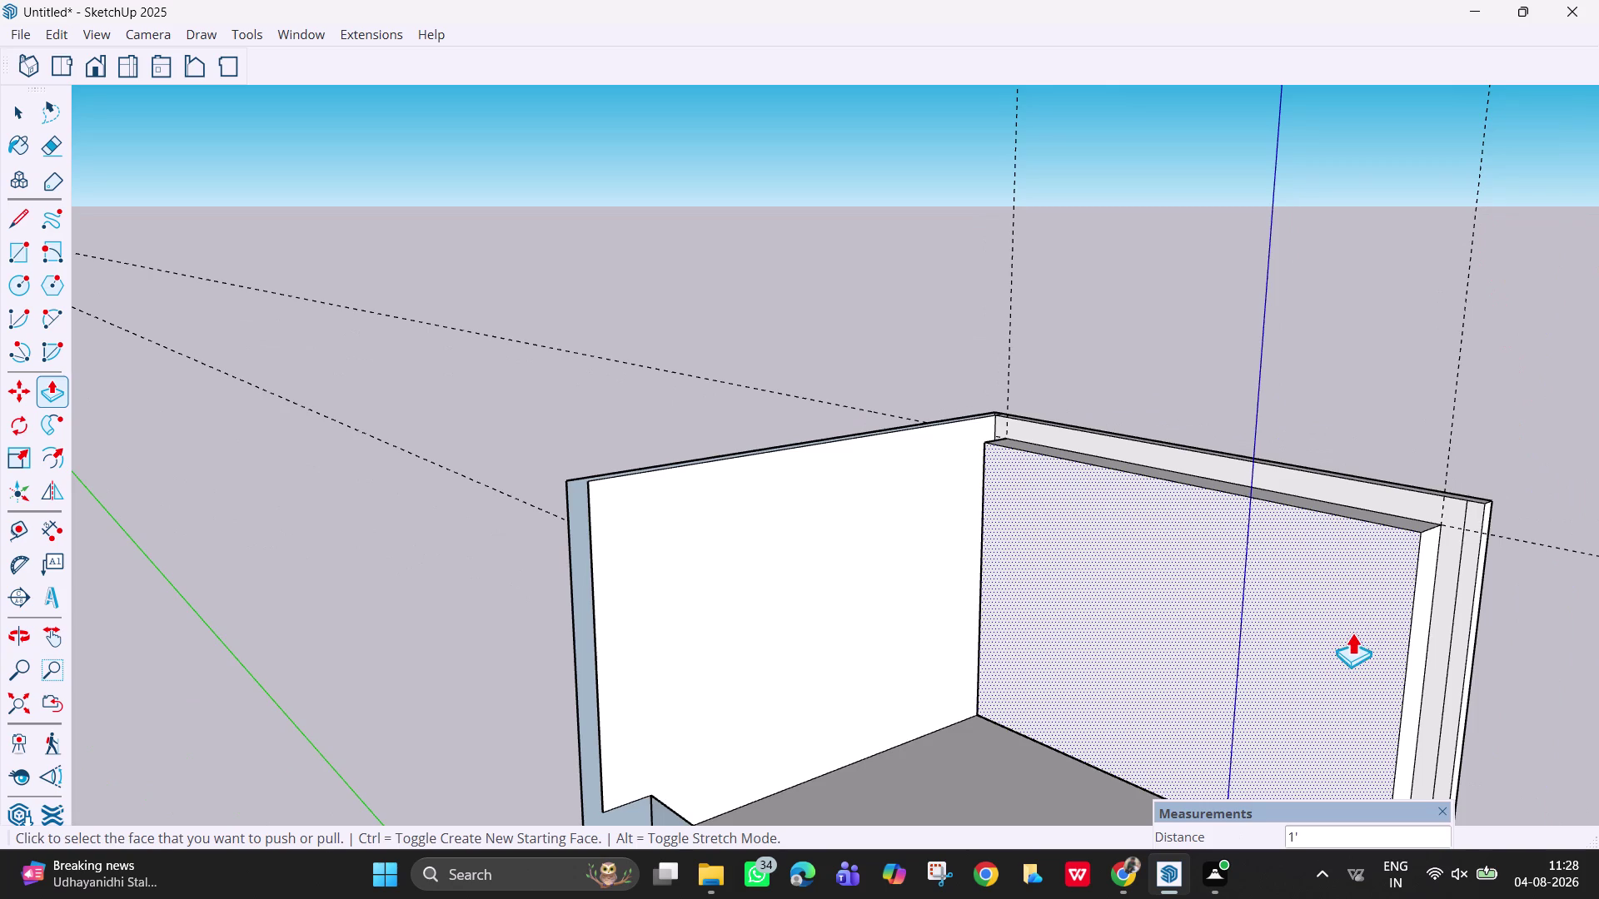
scroll(down, 3)
middle_drag(1406, 660, 1242, 644)
scroll(down, 3)
middle_drag(1432, 643, 1284, 626)
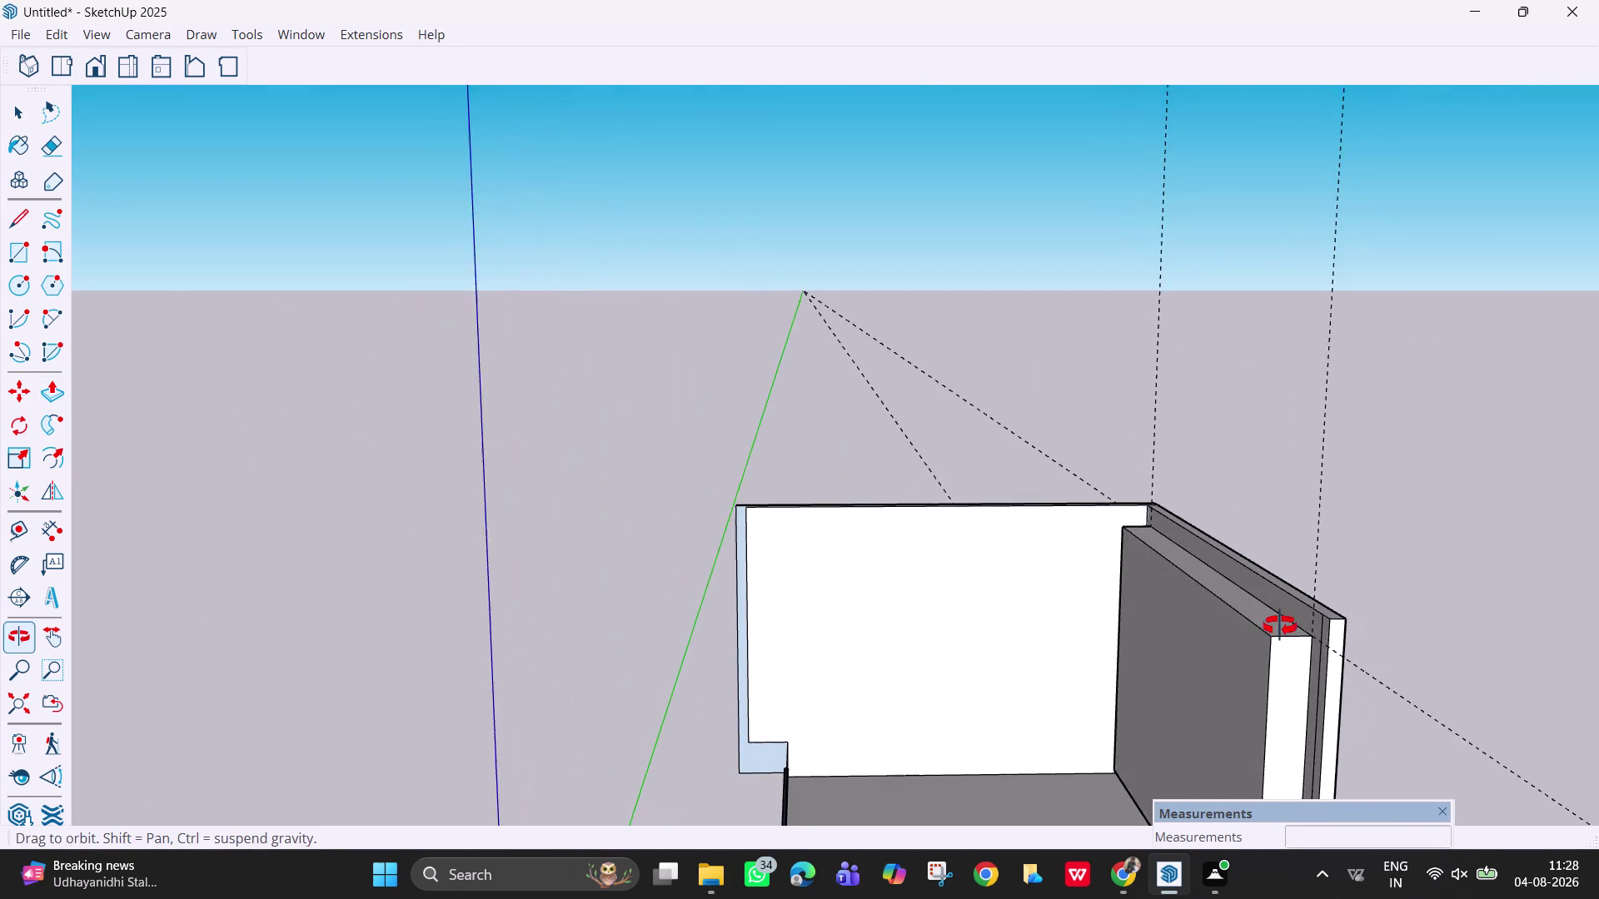
middle_drag(1285, 626, 1274, 630)
scroll(down, 3)
scroll(down, 3)
middle_drag(1217, 720, 1143, 722)
scroll(up, 3)
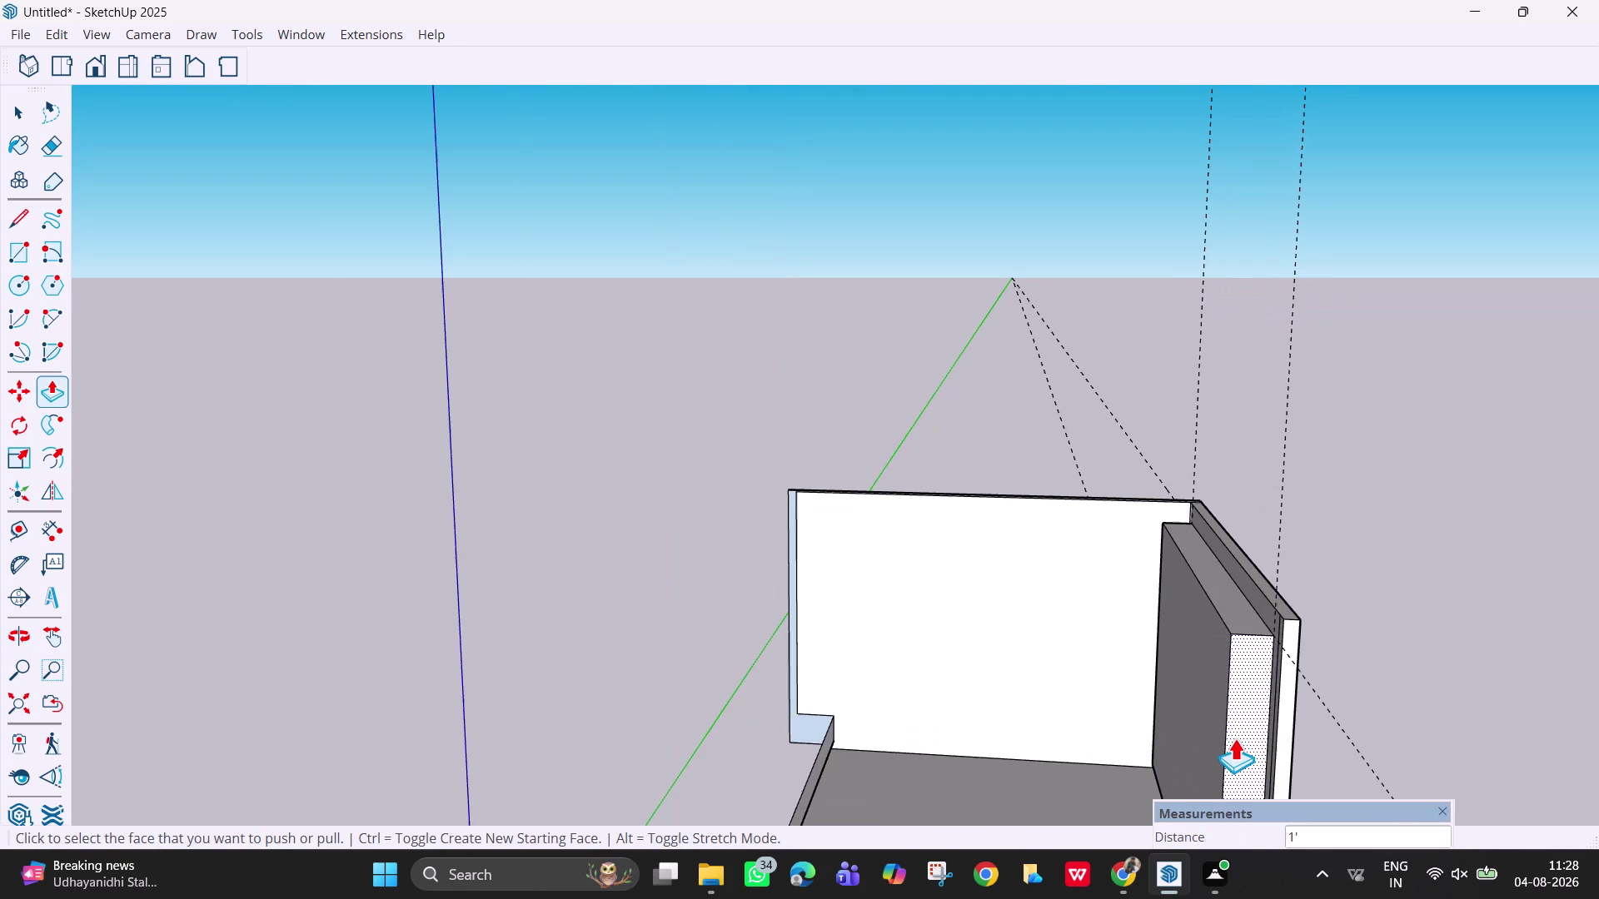
middle_drag(1401, 599, 1595, 547)
middle_drag(1208, 649, 1372, 695)
scroll(down, 3)
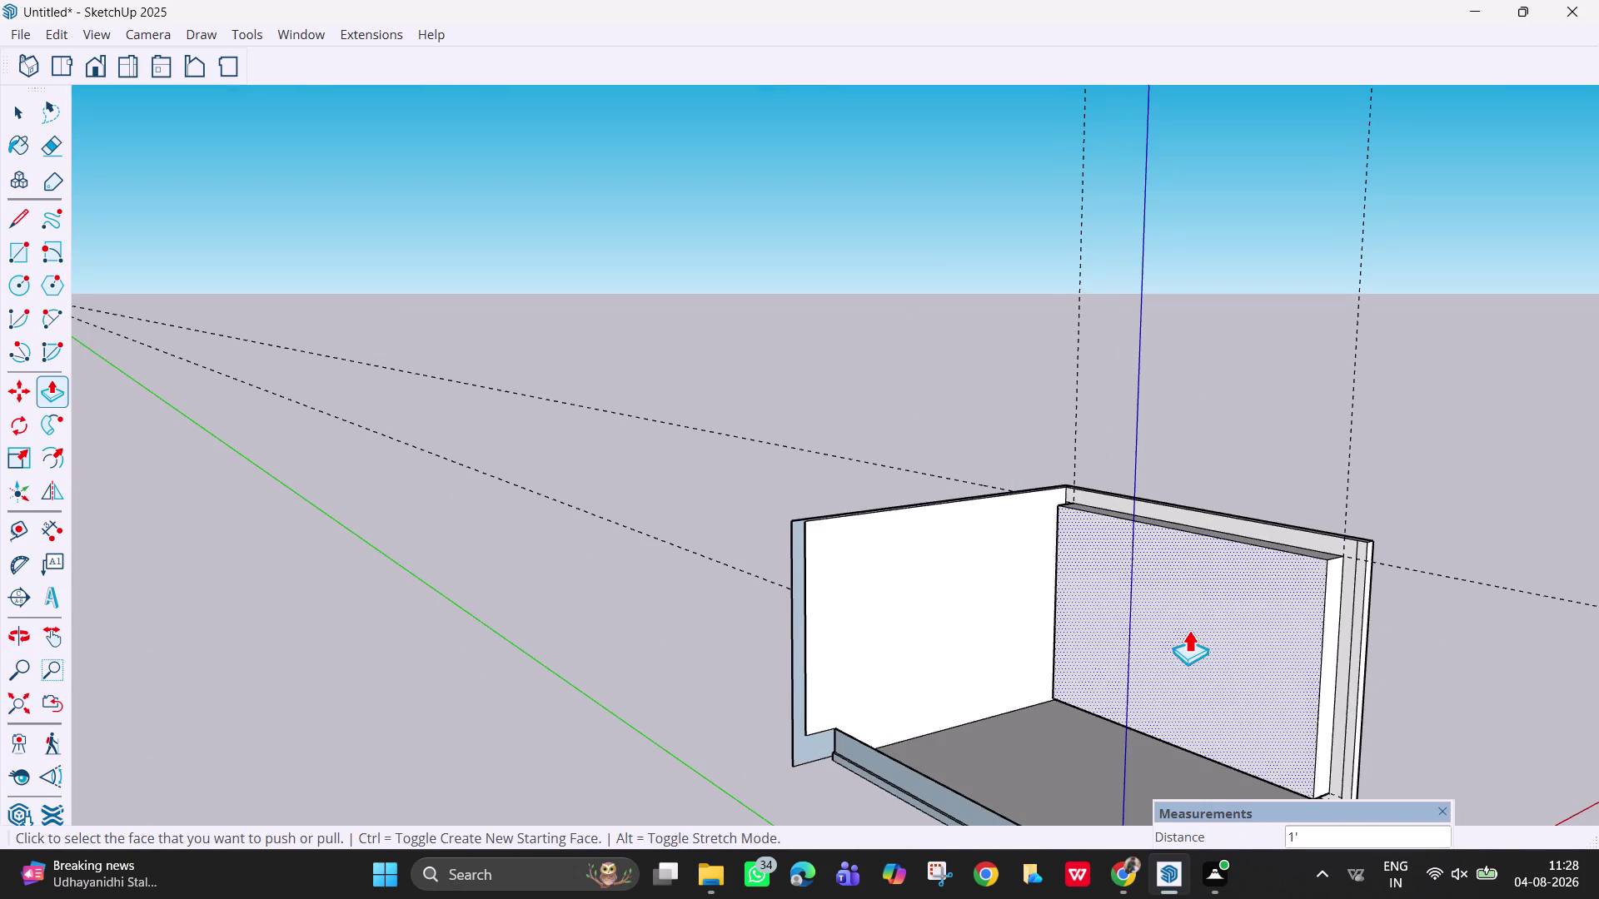
key(Escape)
middle_drag(1180, 627, 1290, 642)
Offset the panel's front face edges inward by 6mm.
key(space)
key(f)
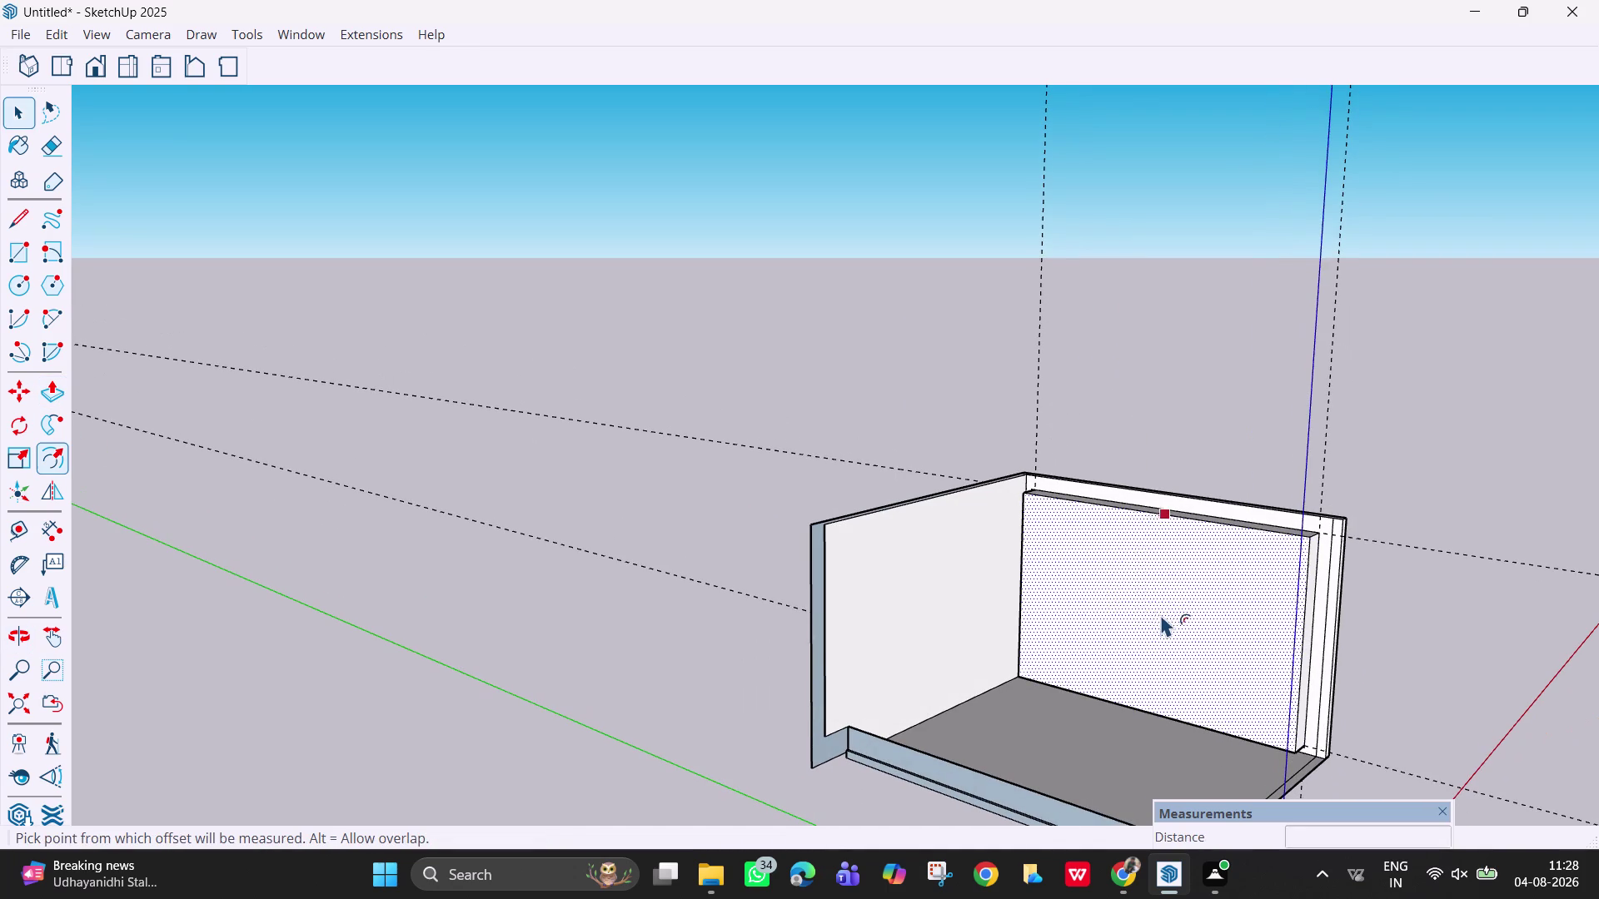
click(1110, 524)
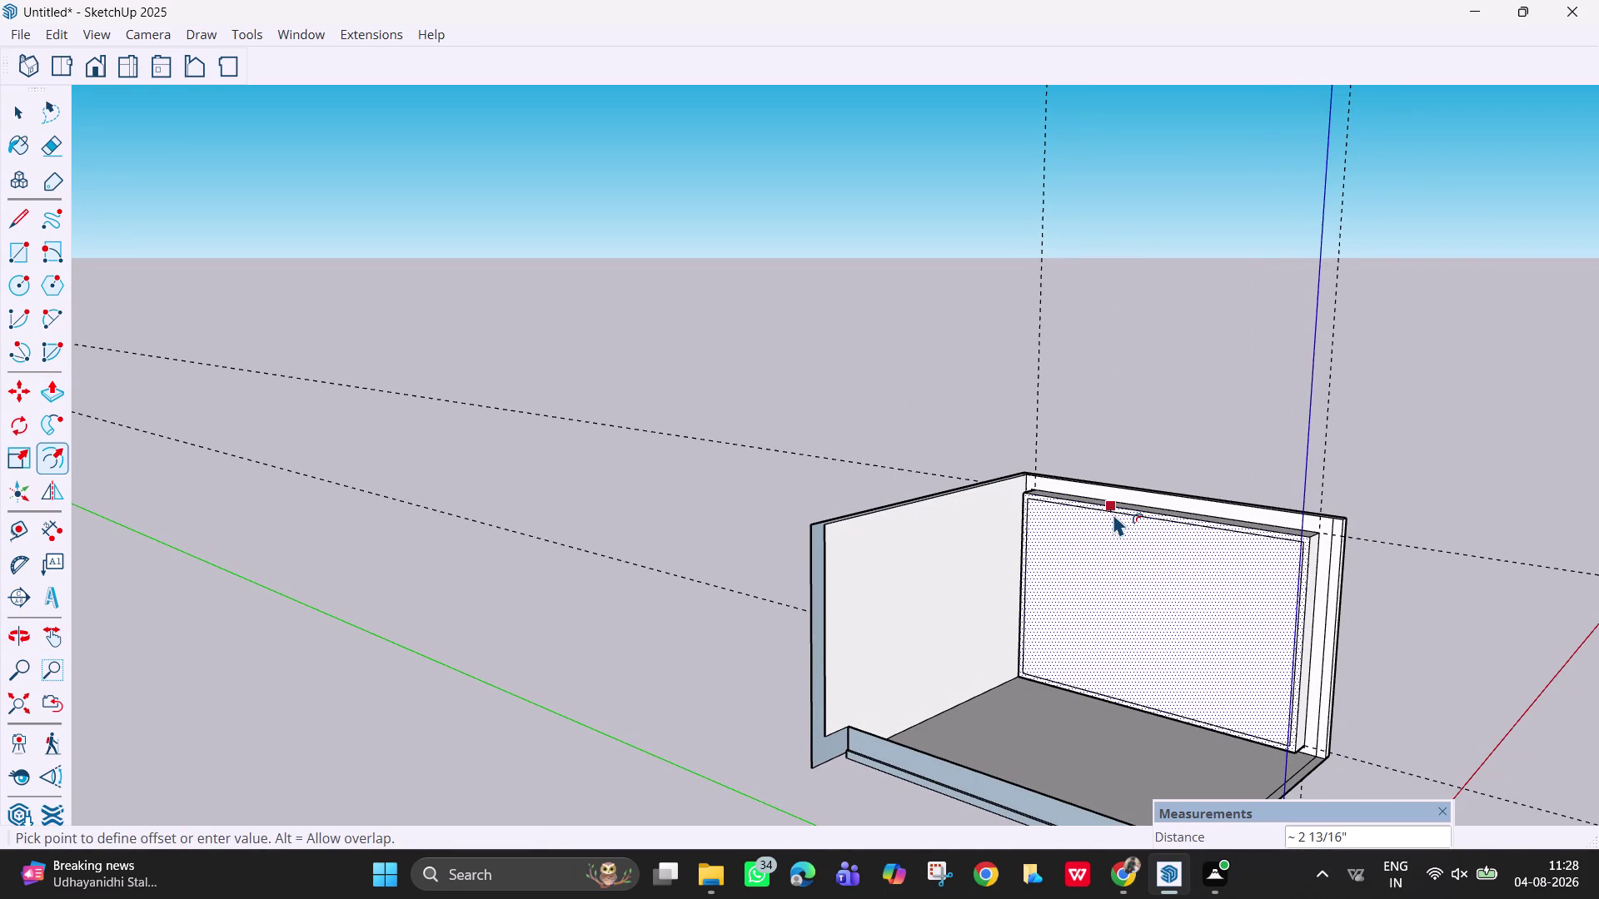
key(6)
text(m)
text(m)
key(Return)
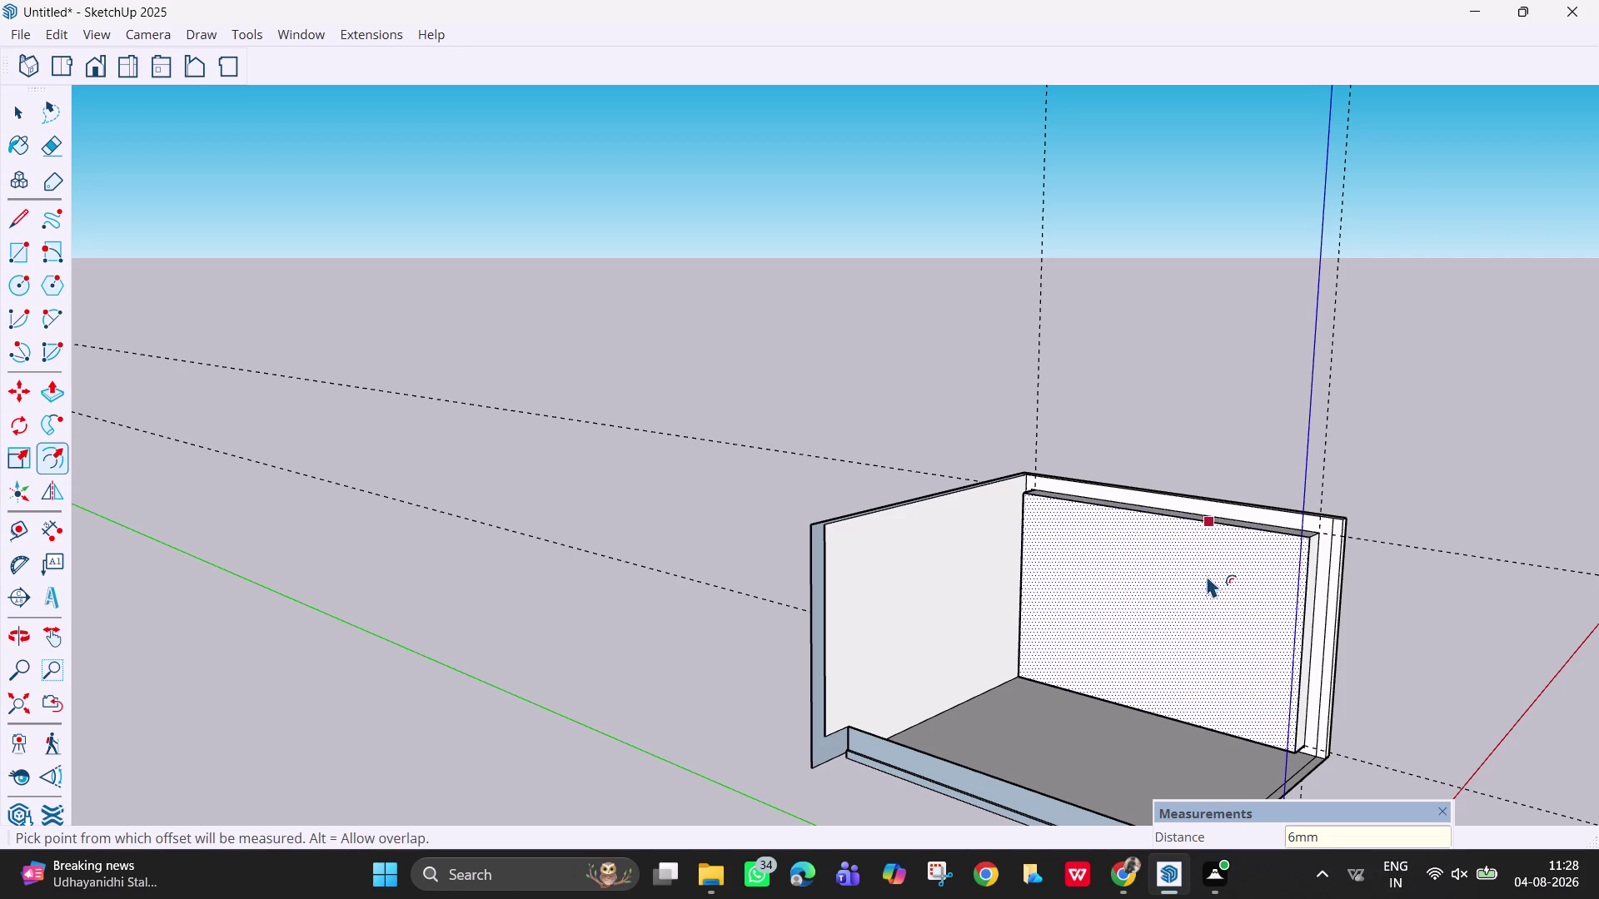
Zoom in on the panel's top edge and select its edges.
scroll(up, 3)
key(Escape)
scroll(up, 3)
middle_drag(983, 517, 1111, 542)
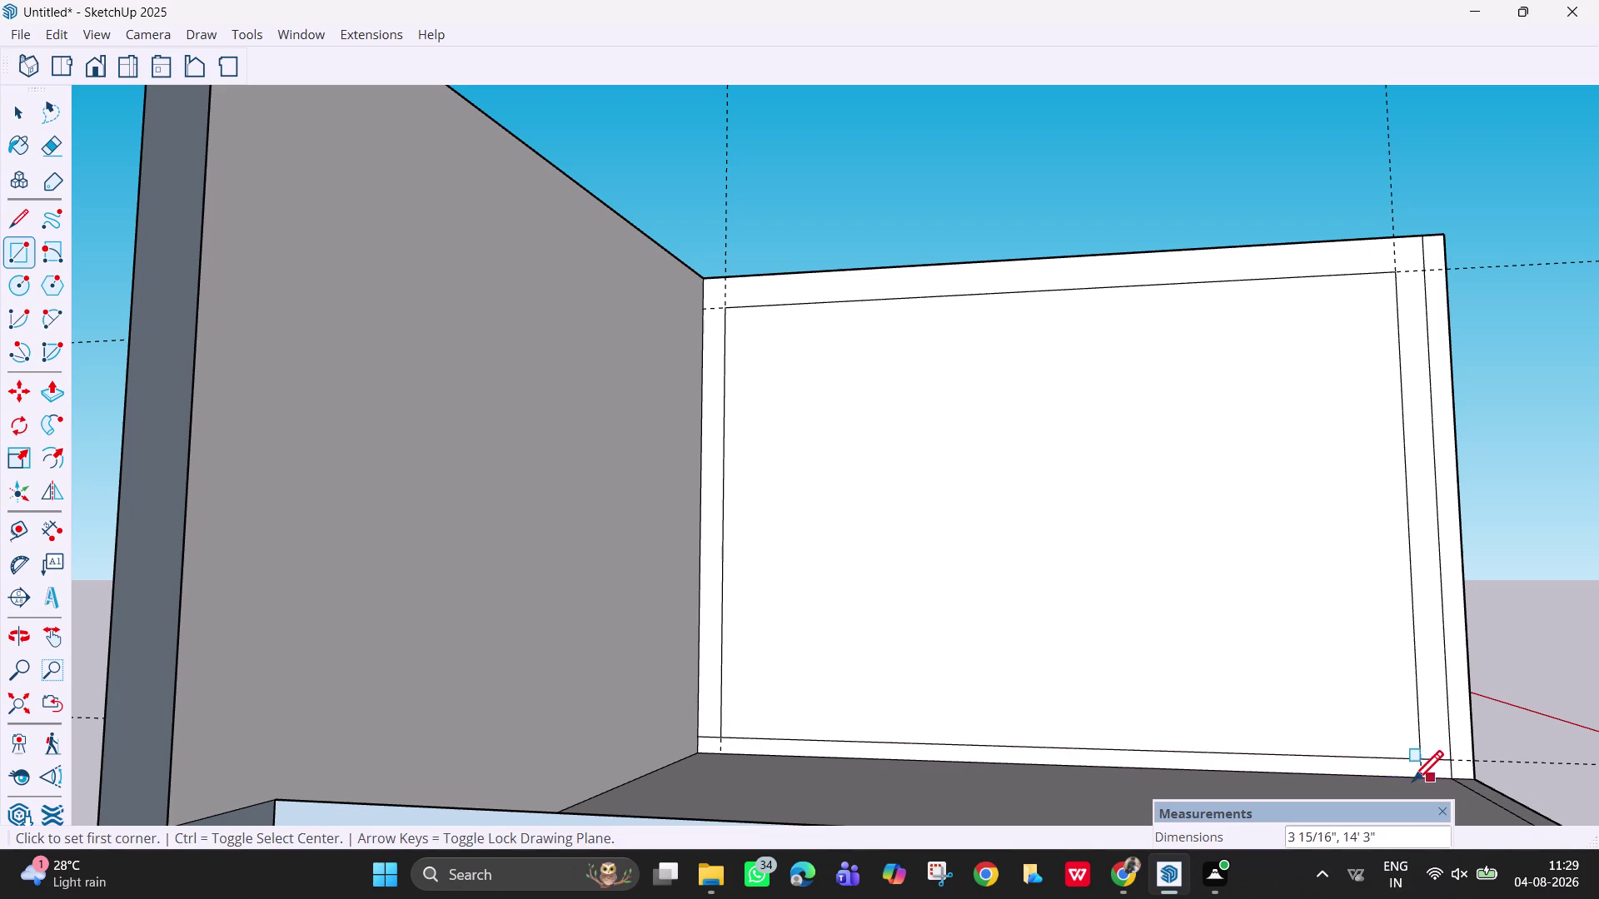
Draw a thin strip from the panel's bottom-left corner to its bottom-right corner.
key(Escape)
key(p)
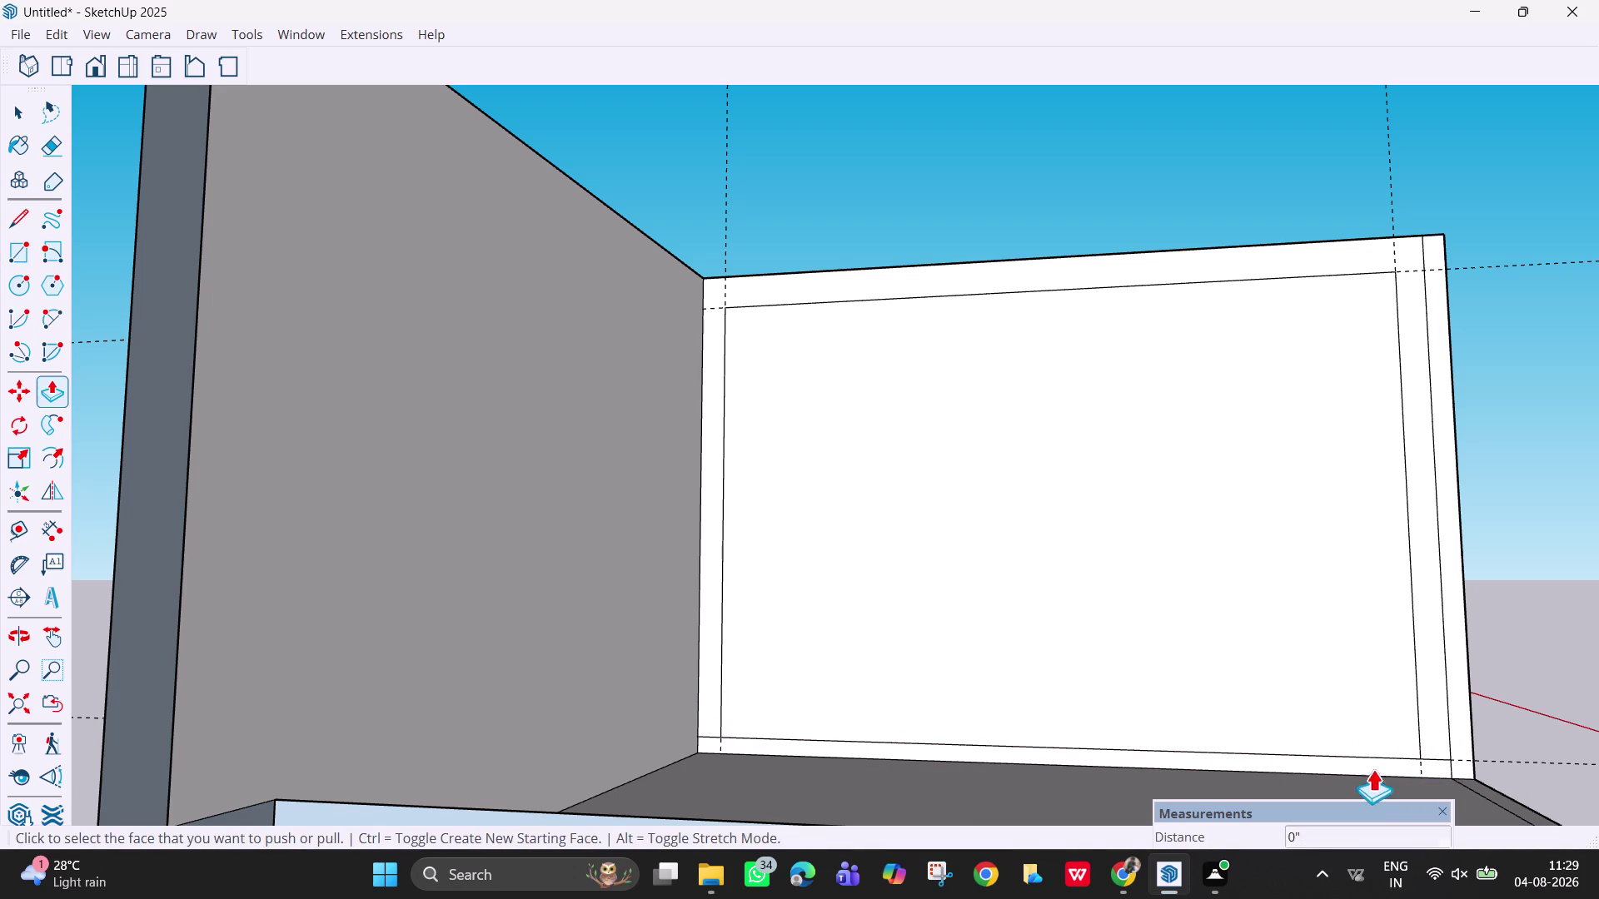
click(1370, 765)
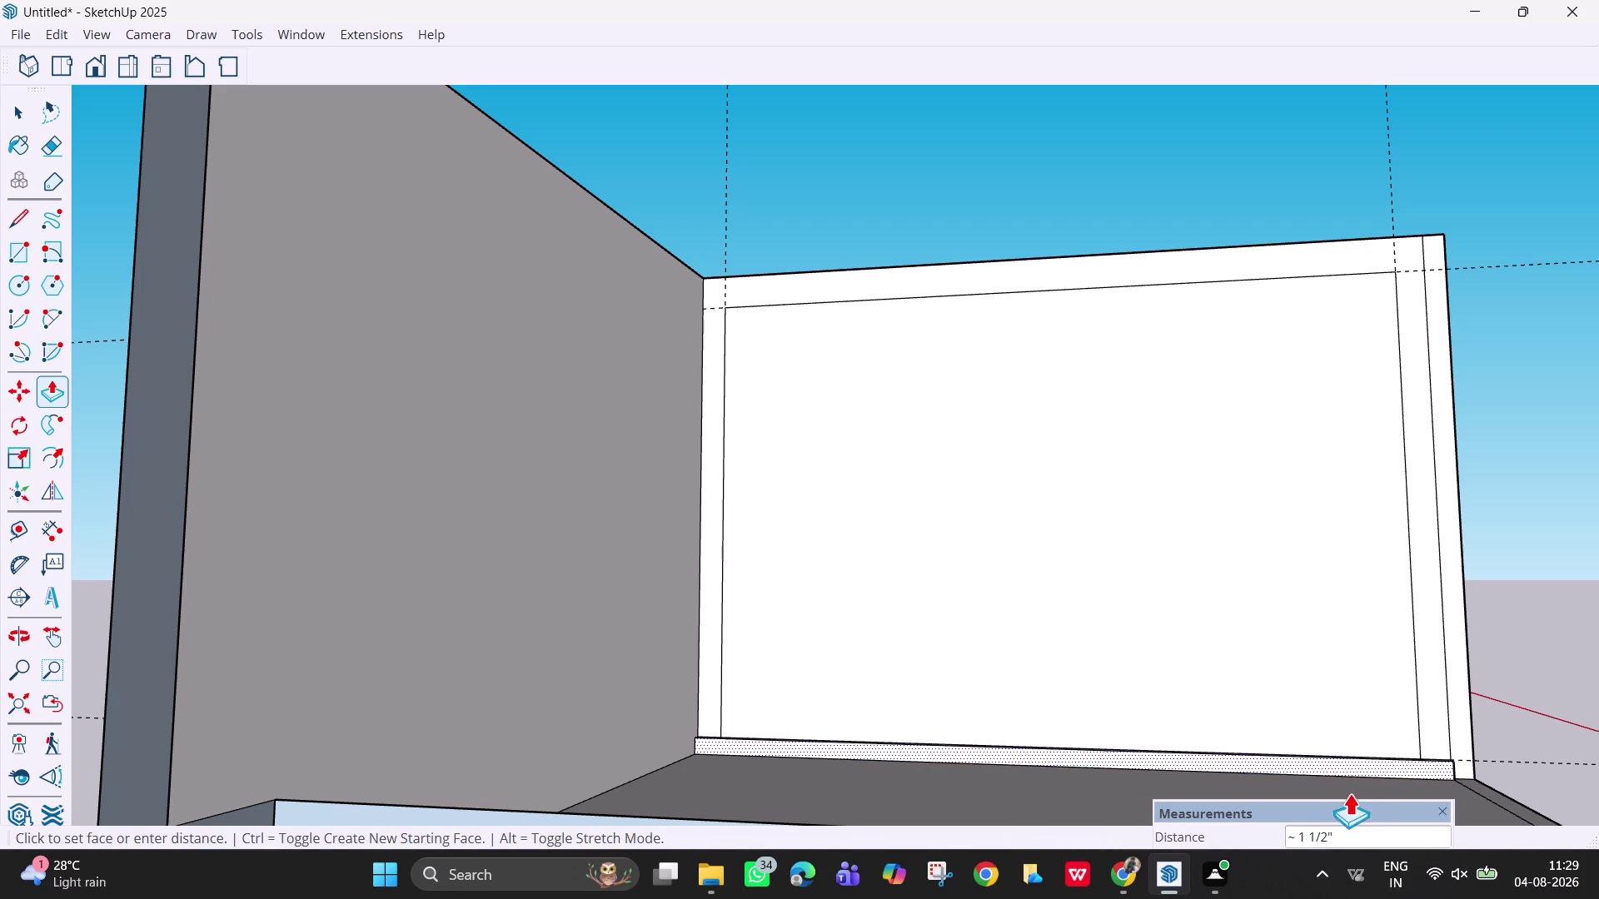
middle_drag(1338, 736, 1178, 831)
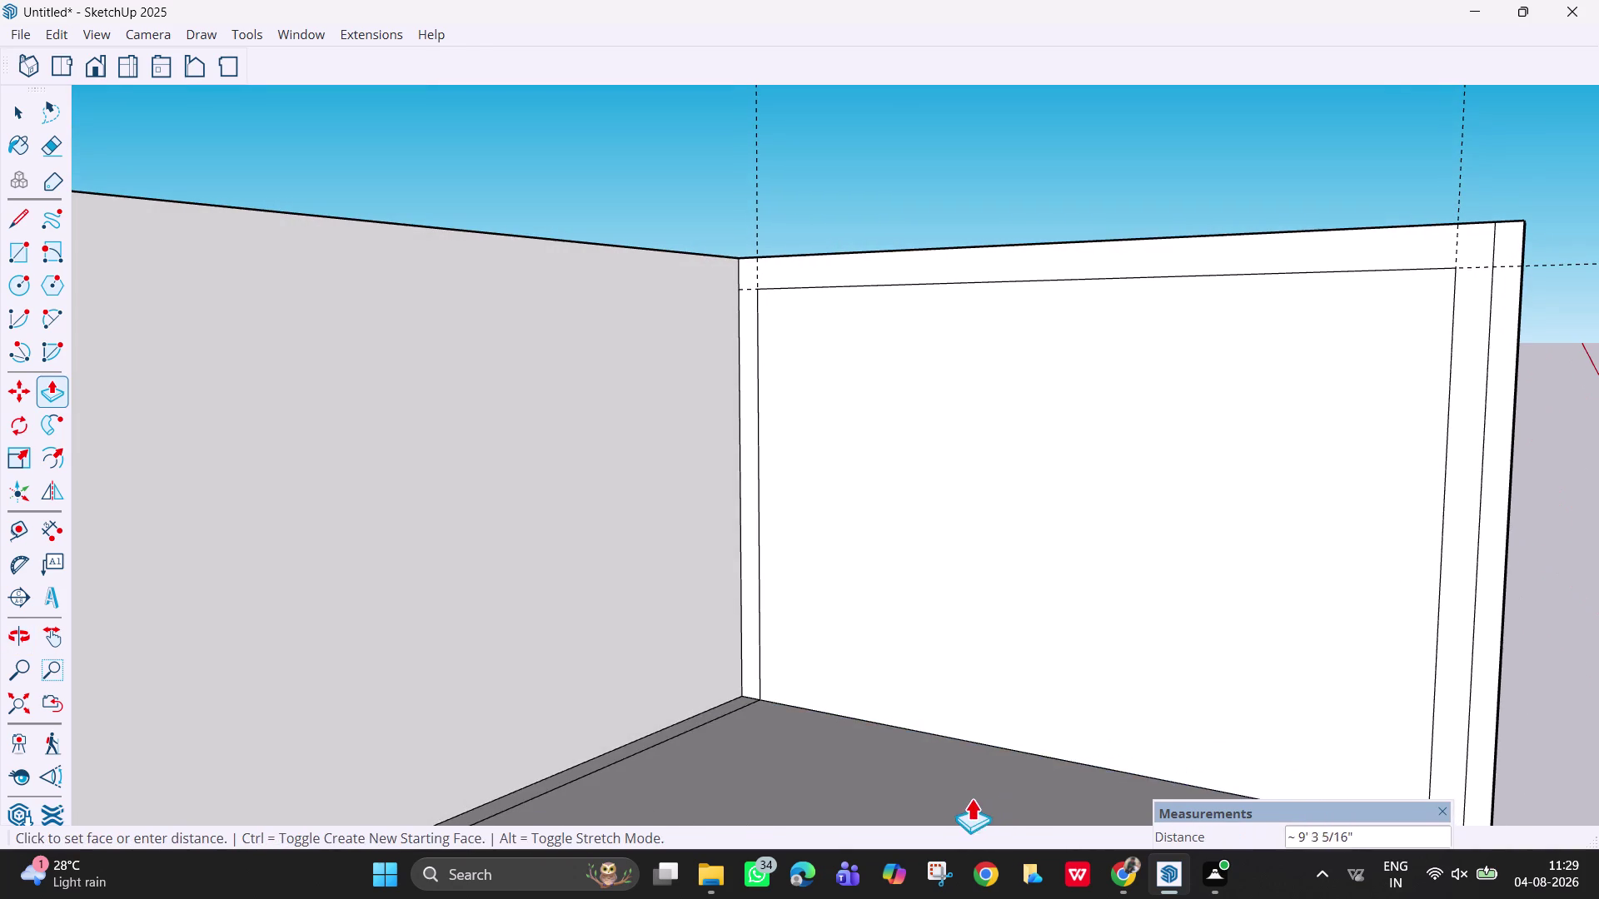
scroll(down, 3)
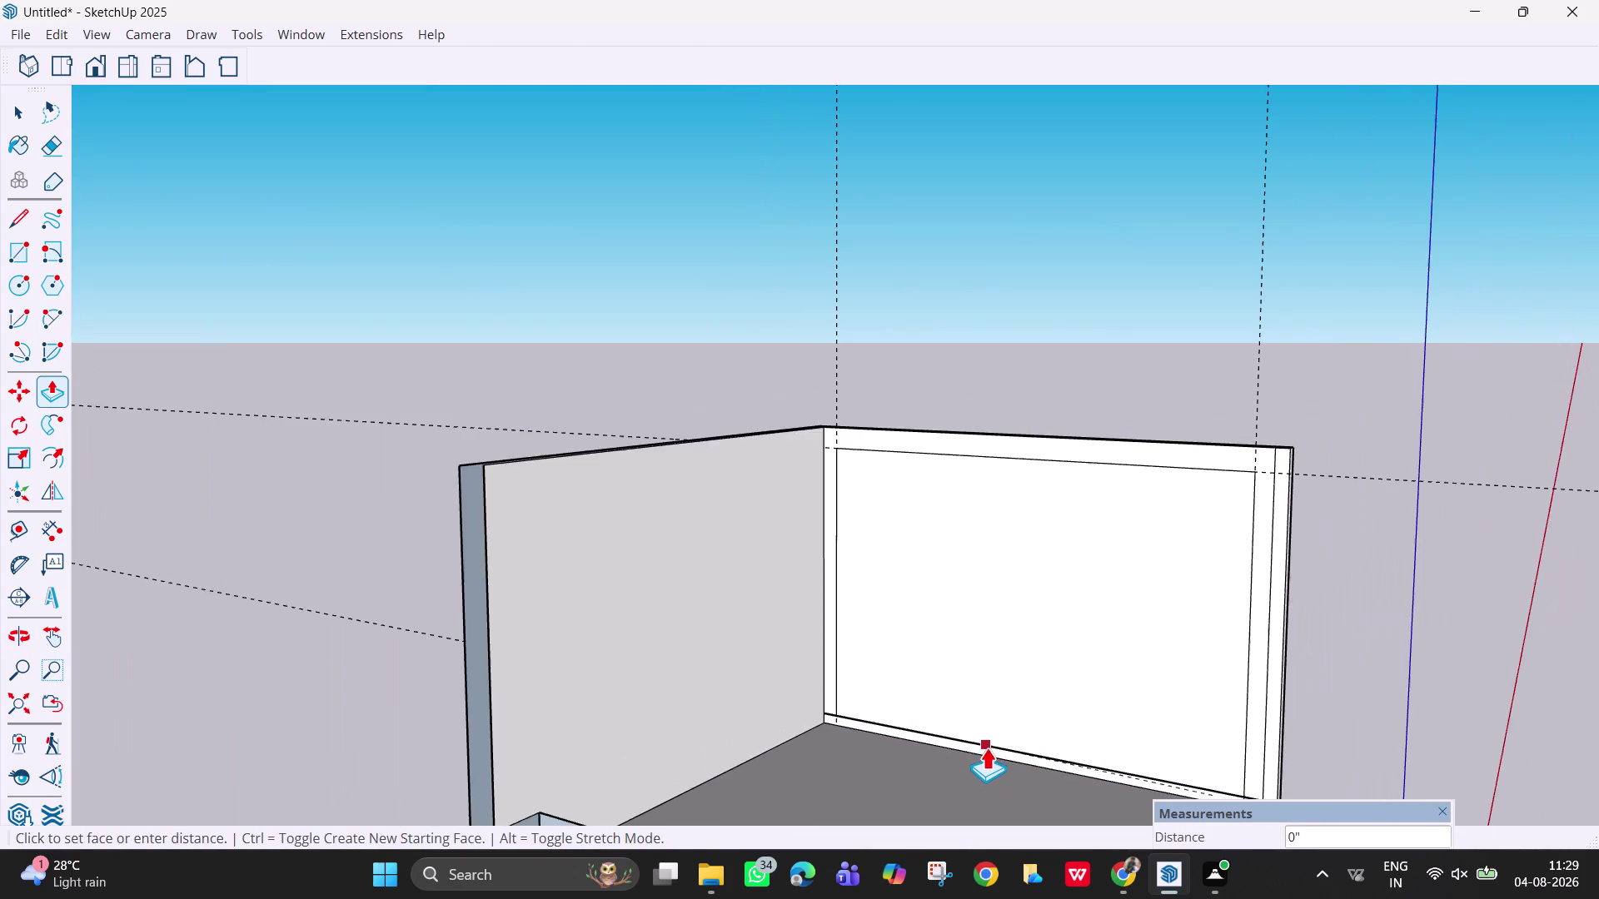
scroll(down, 3)
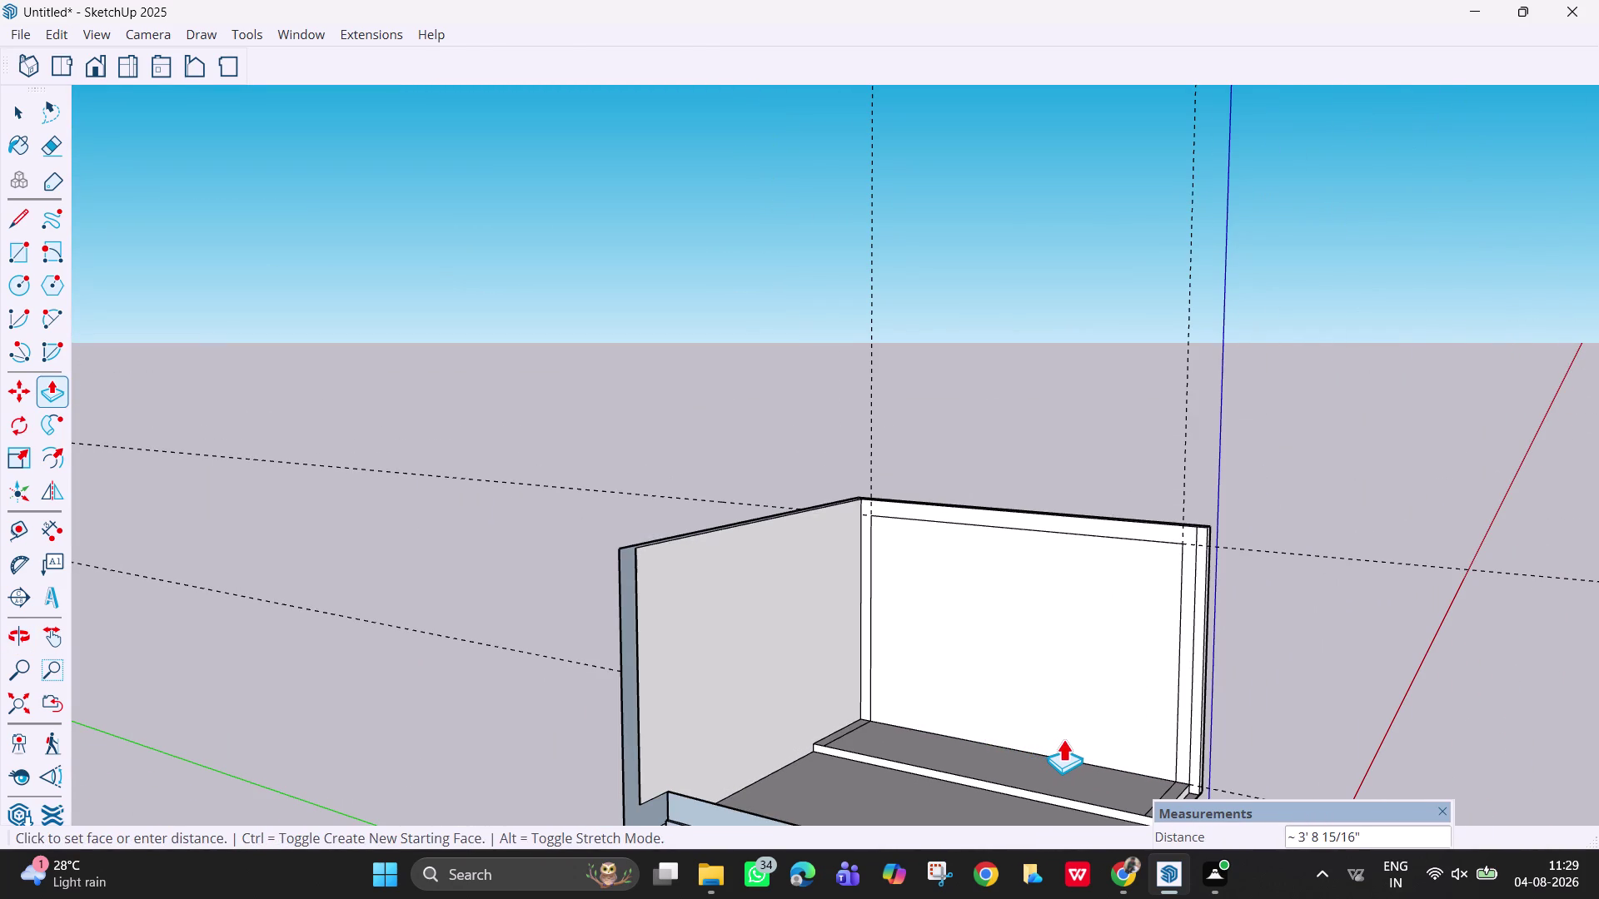
key(2)
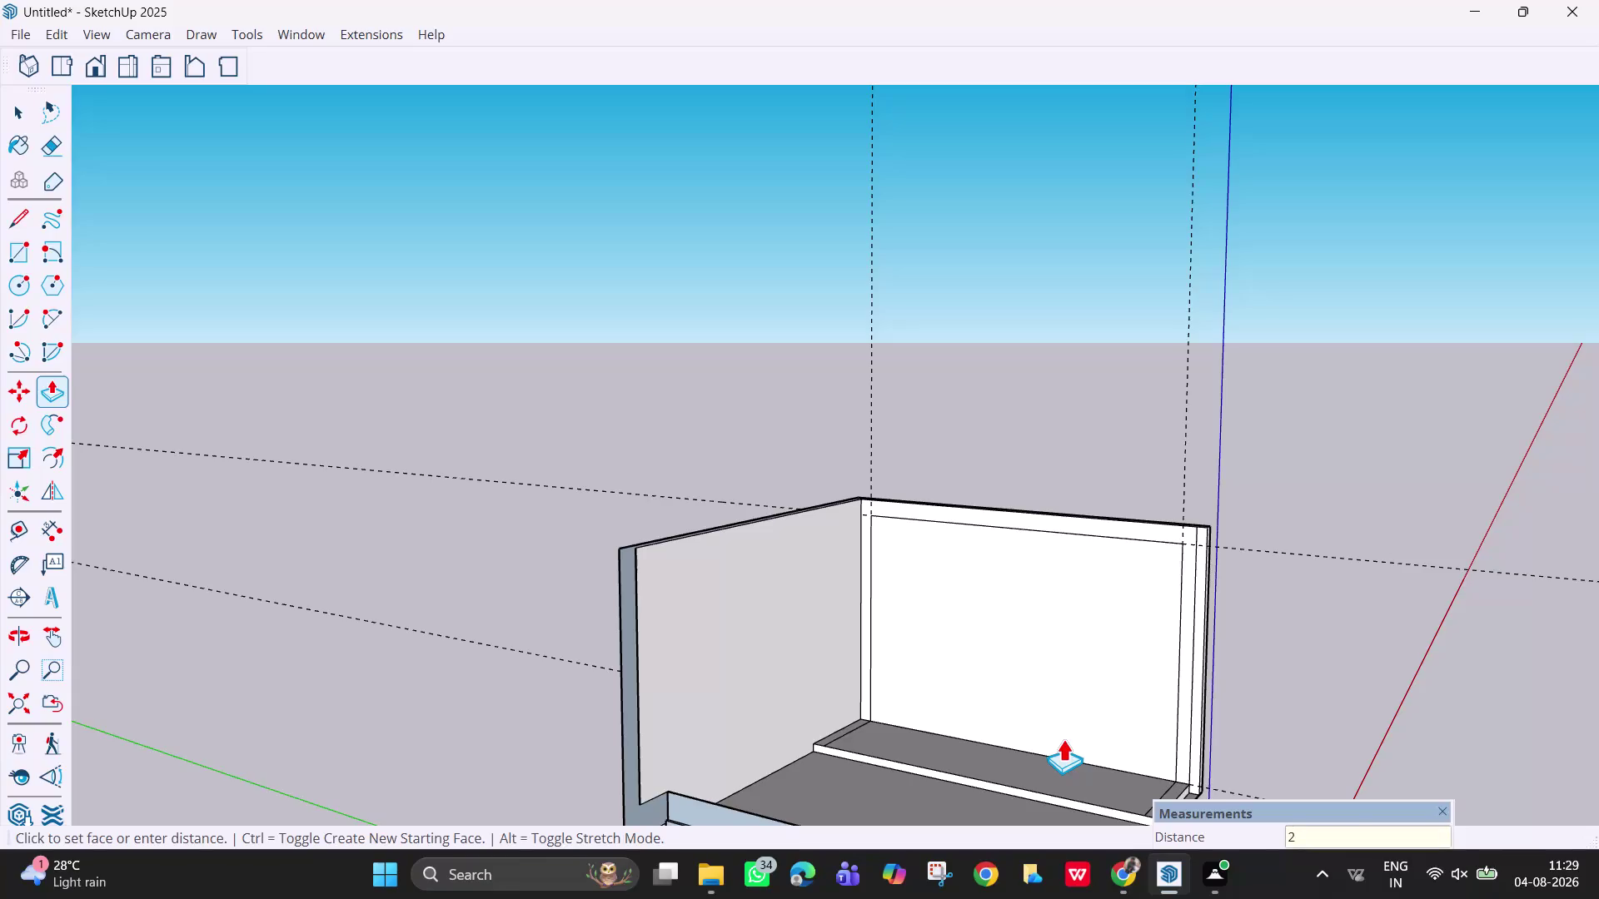
key(apostrophe)
key(Return)
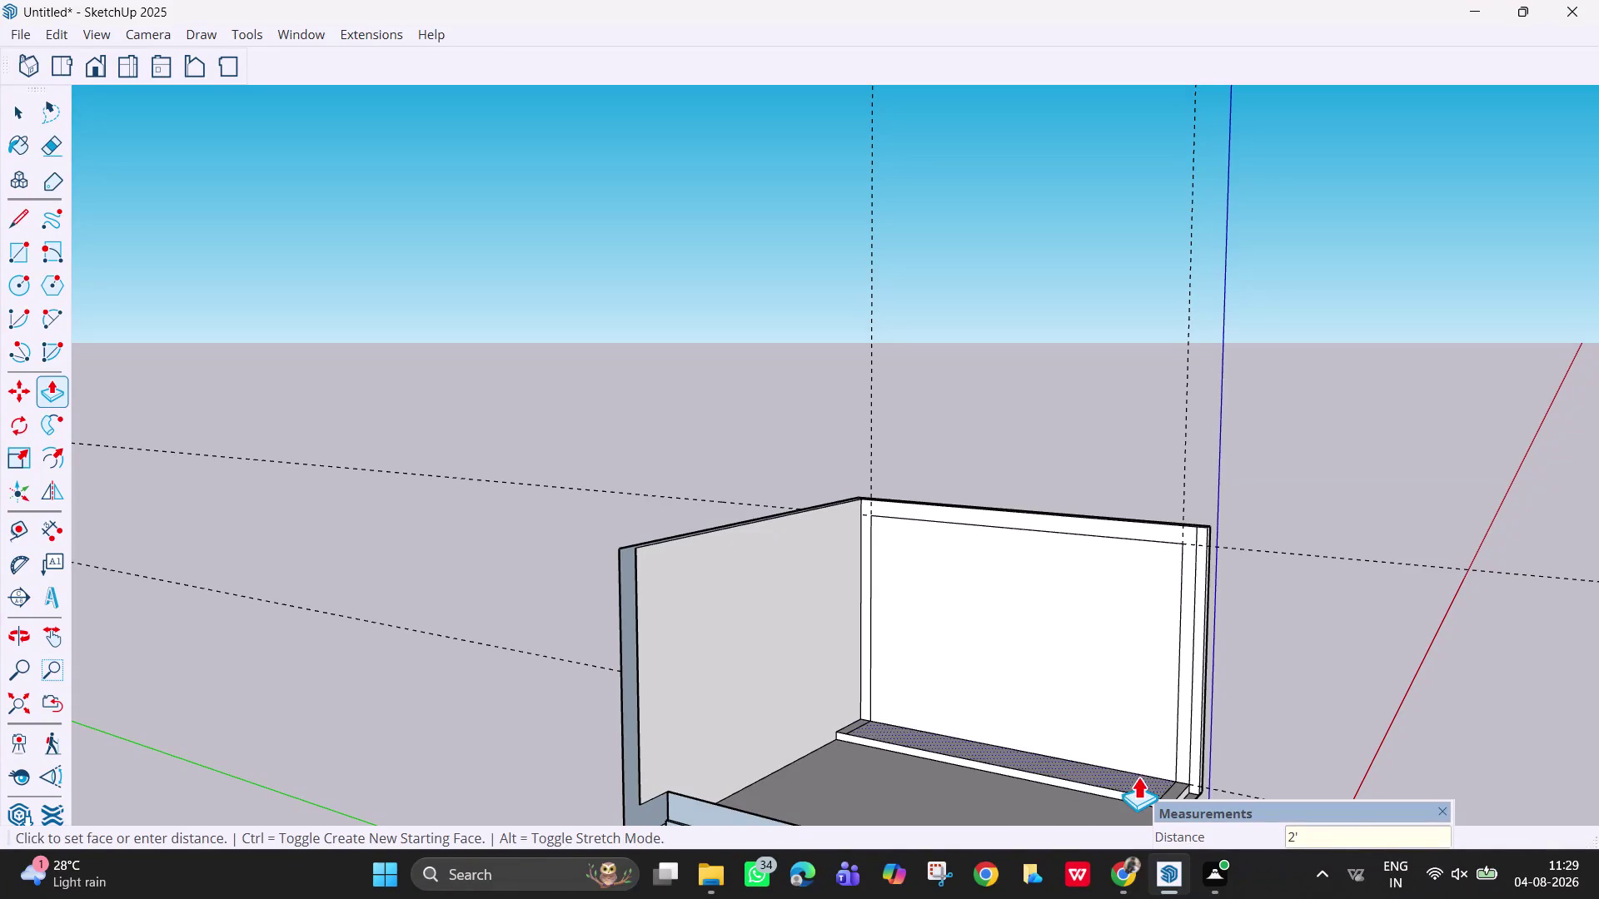
scroll(down, 3)
middle_drag(1051, 760, 908, 765)
middle_drag(1144, 642, 1033, 684)
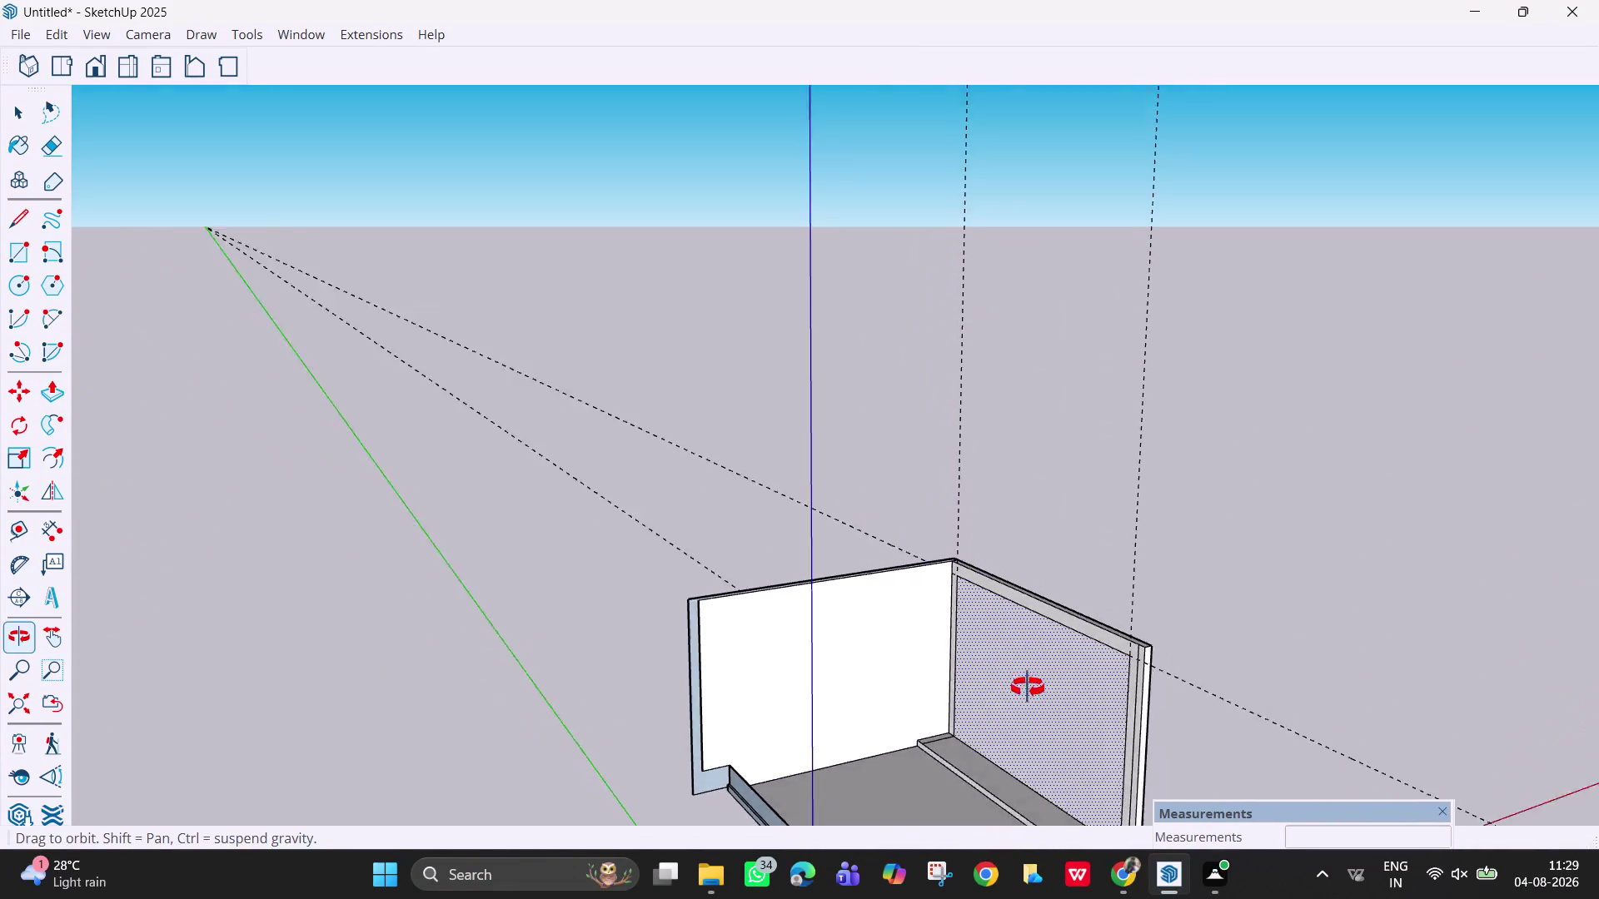
middle_drag(1033, 684, 999, 703)
middle_drag(1108, 675, 1033, 688)
middle_drag(970, 765, 1146, 679)
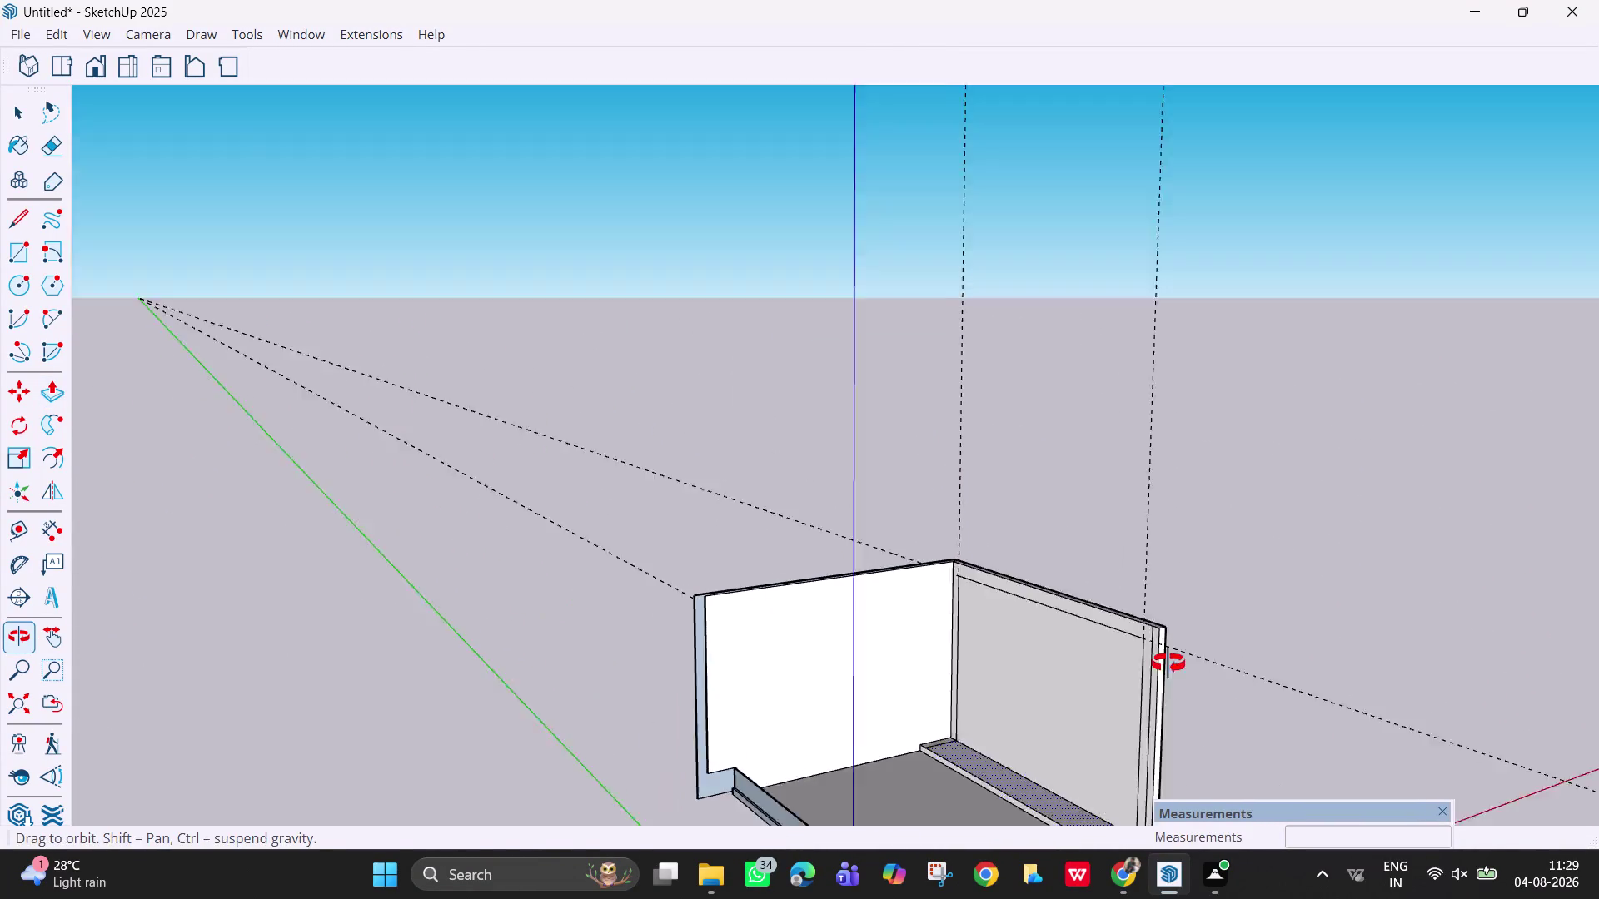
middle_drag(1146, 679, 1203, 640)
scroll(up, 3)
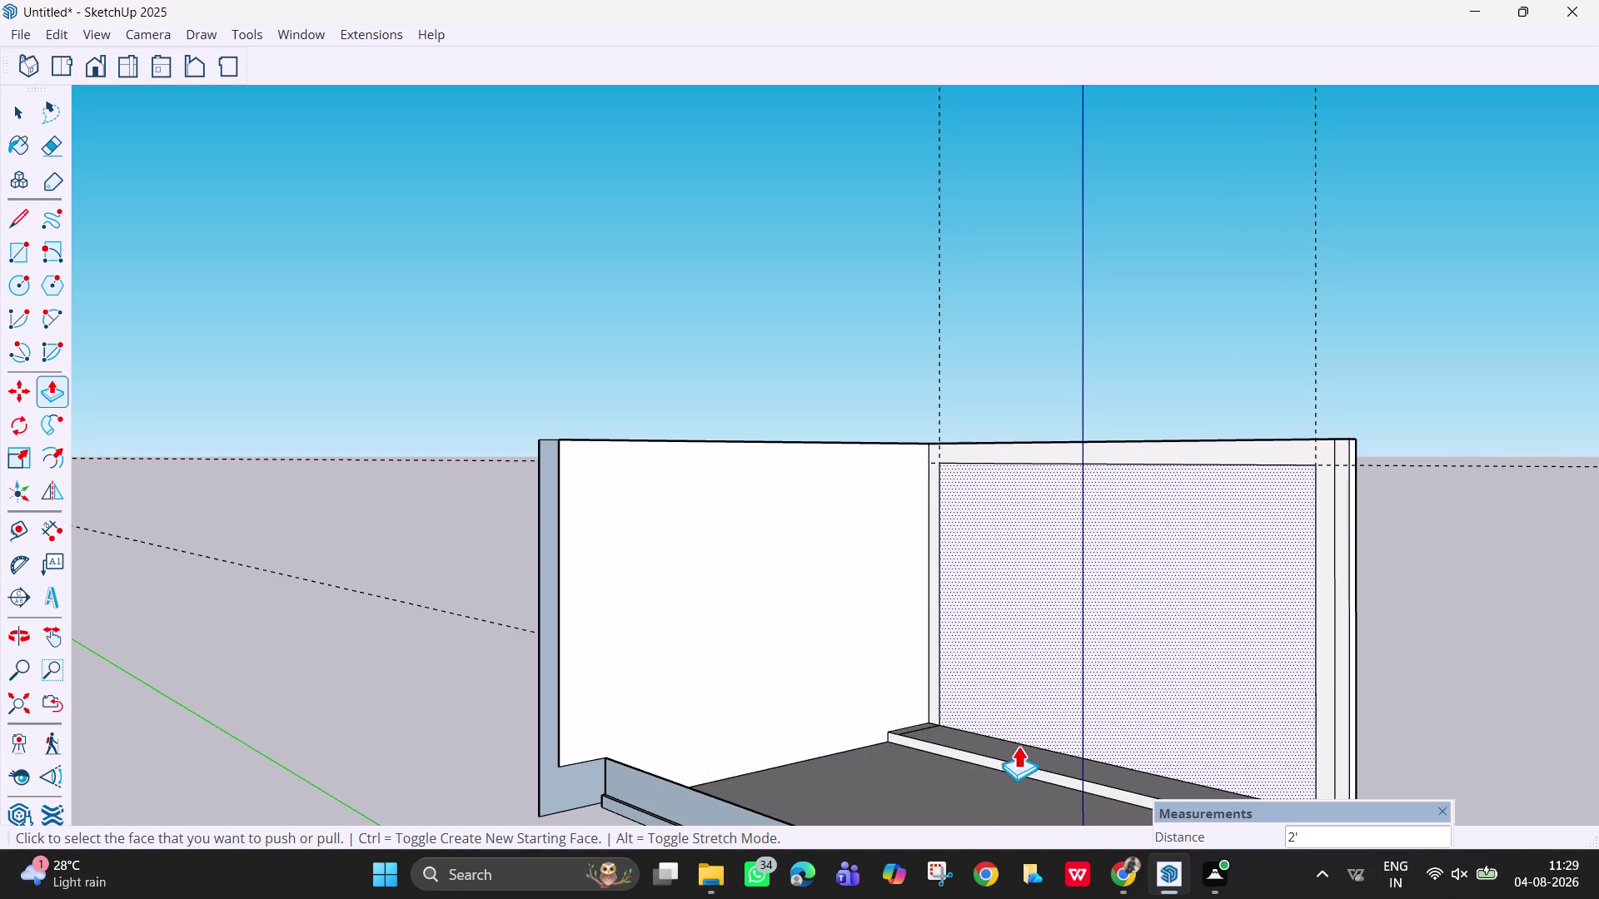
Extrude the strip at the back wall's base by 6 inches.
click(1005, 761)
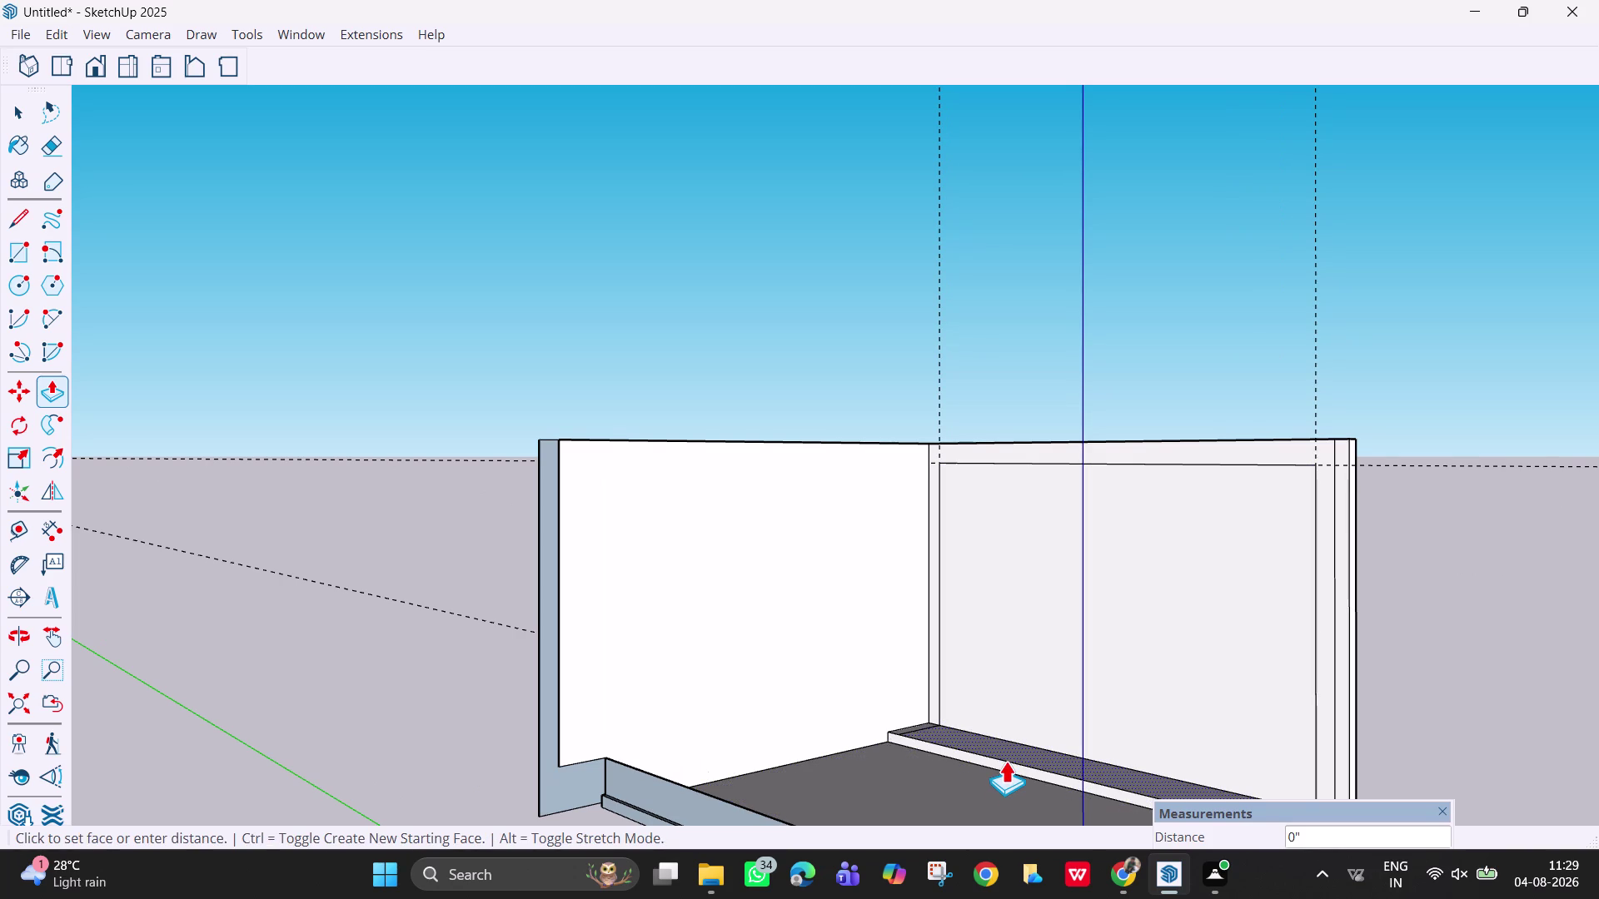
key(Escape)
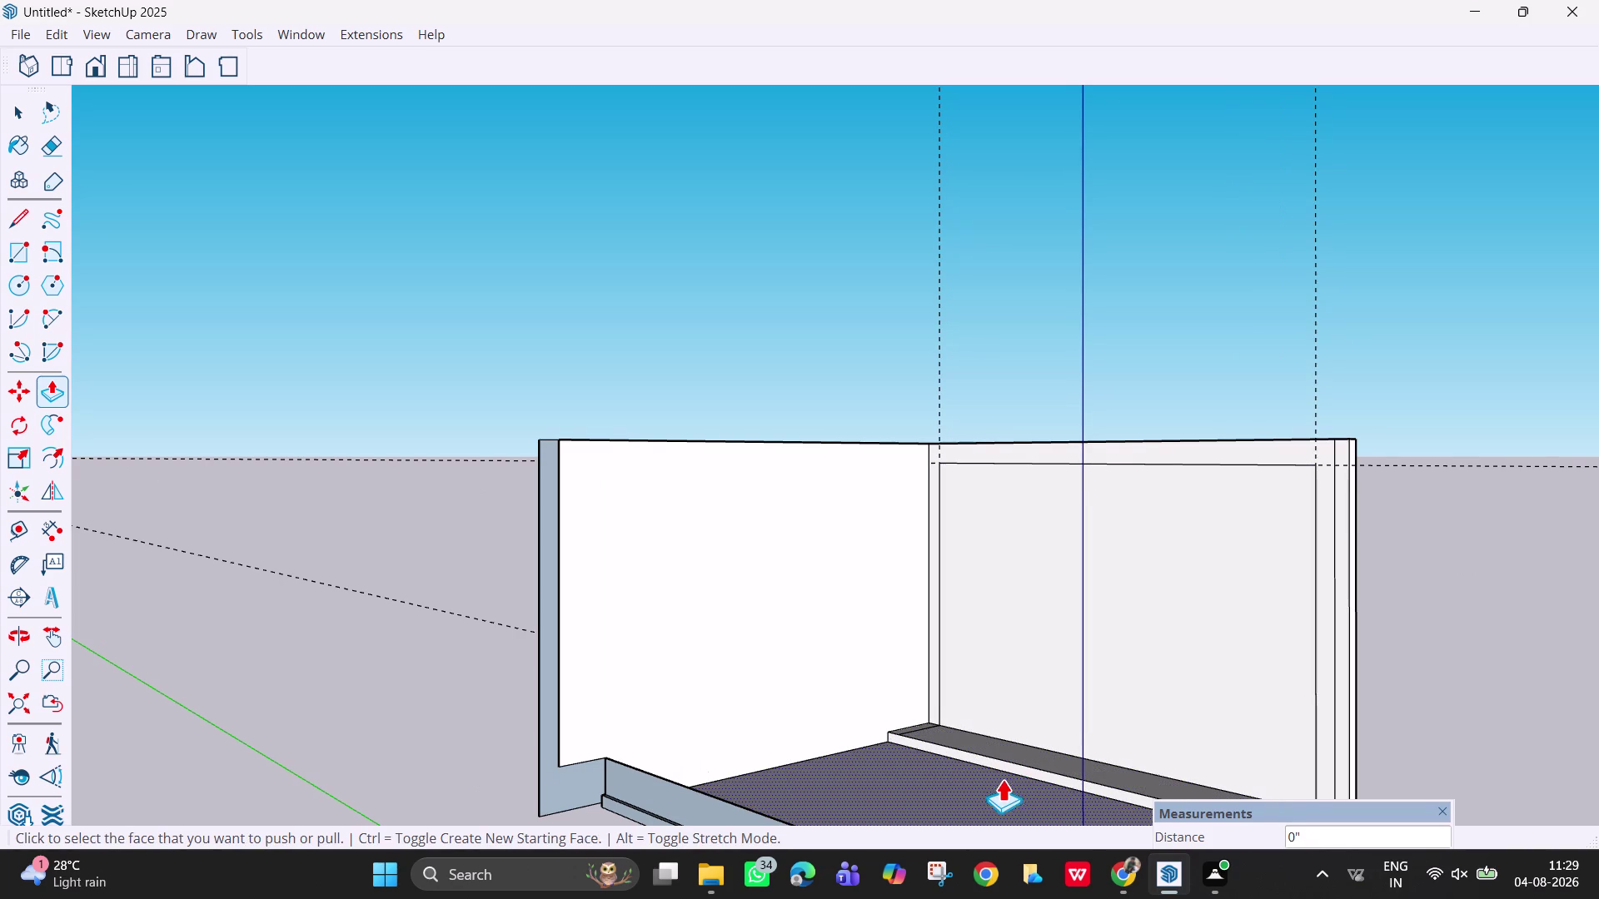
click(1009, 765)
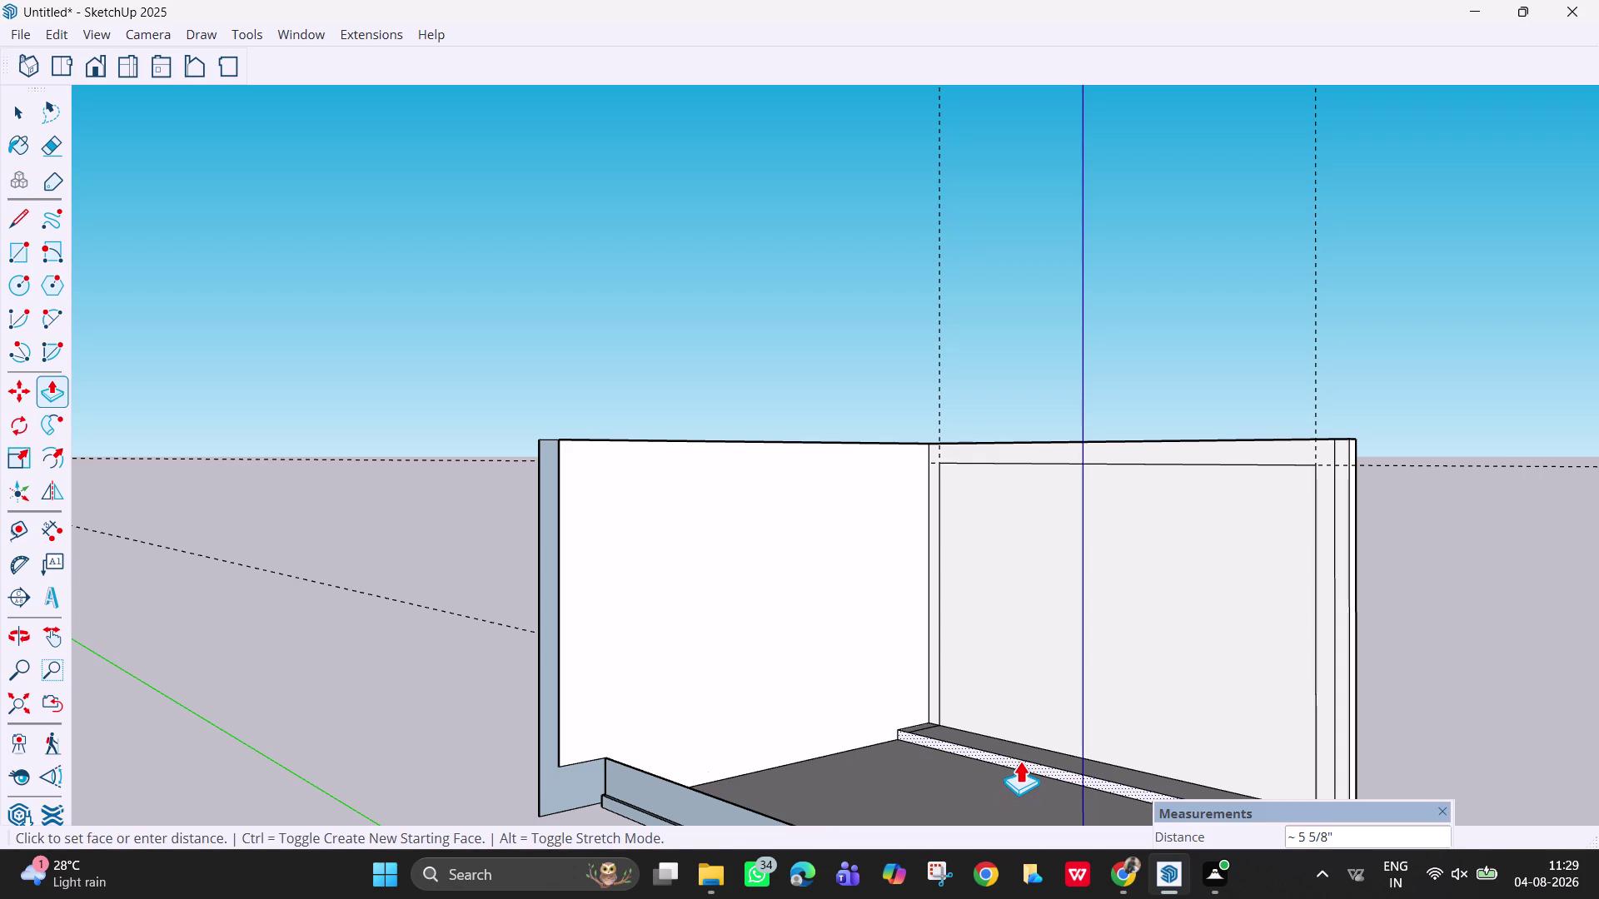
key(6)
key(shift+quotedbl)
key(Return)
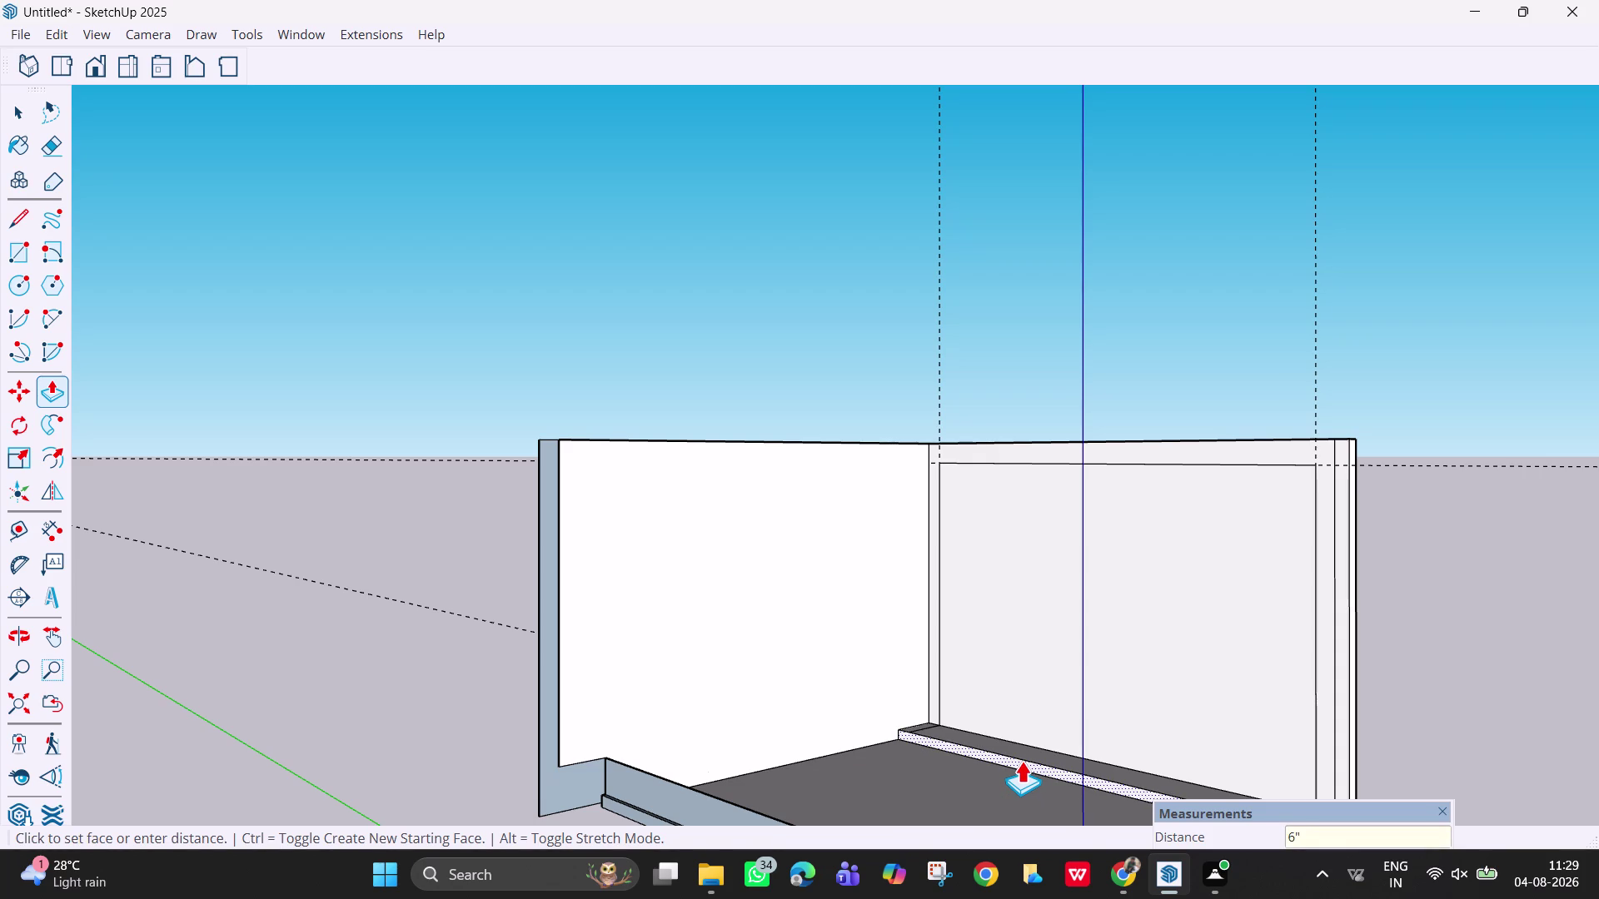
key(Escape)
Push the inset panel face back to its 1'6" limit and orbit to review.
middle_drag(1029, 735, 1030, 815)
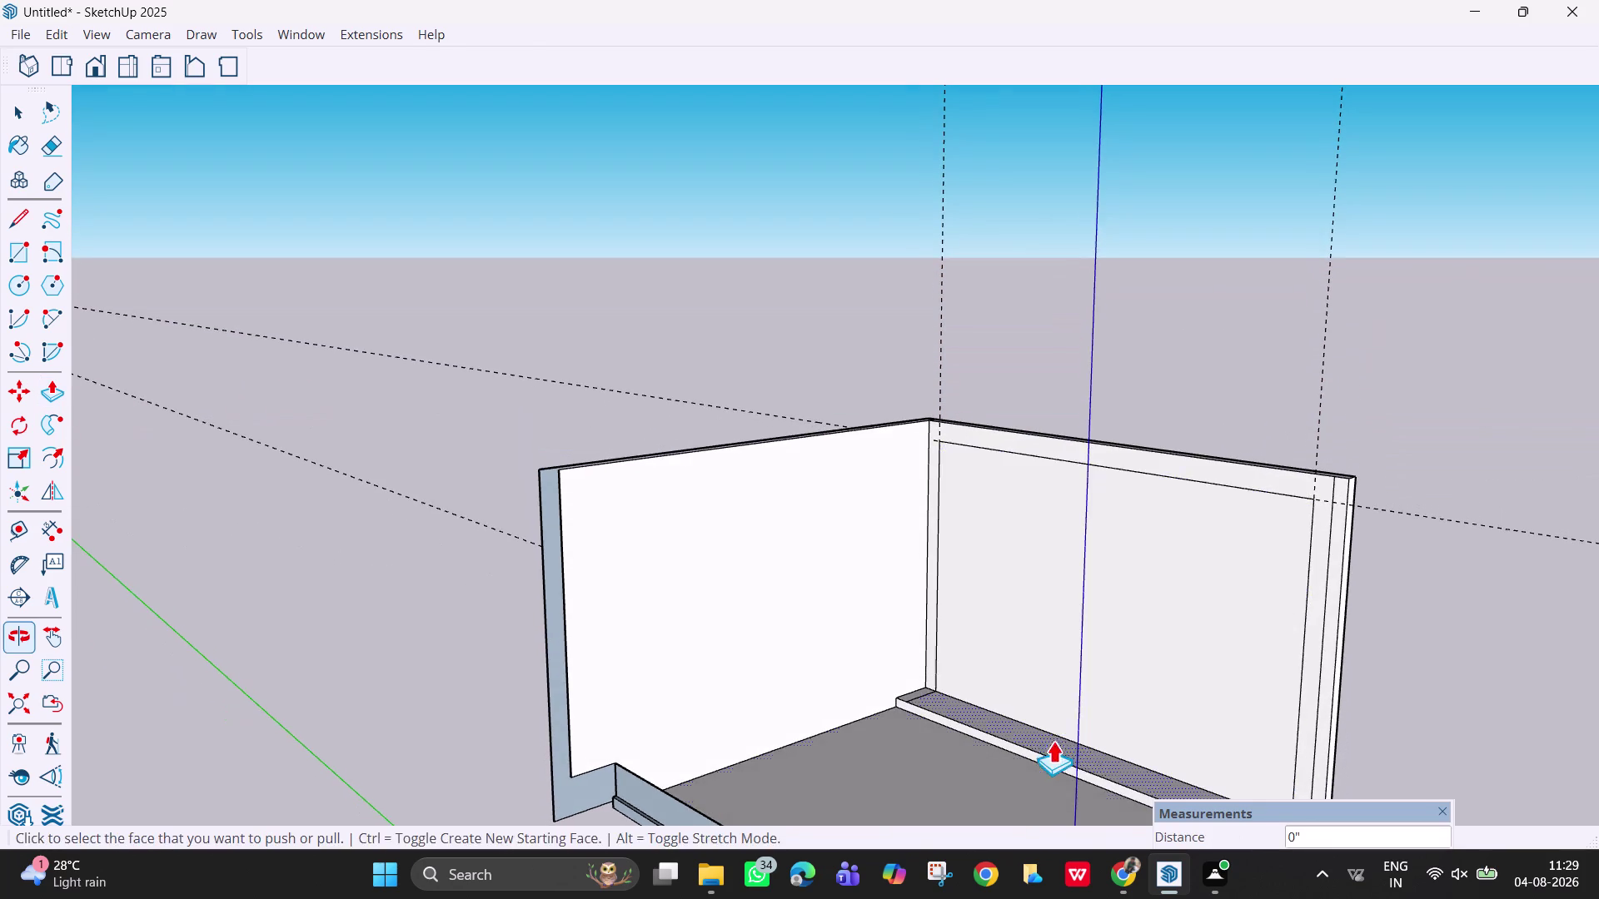
middle_drag(1052, 738, 1111, 800)
middle_drag(1047, 597, 1077, 606)
click(1088, 588)
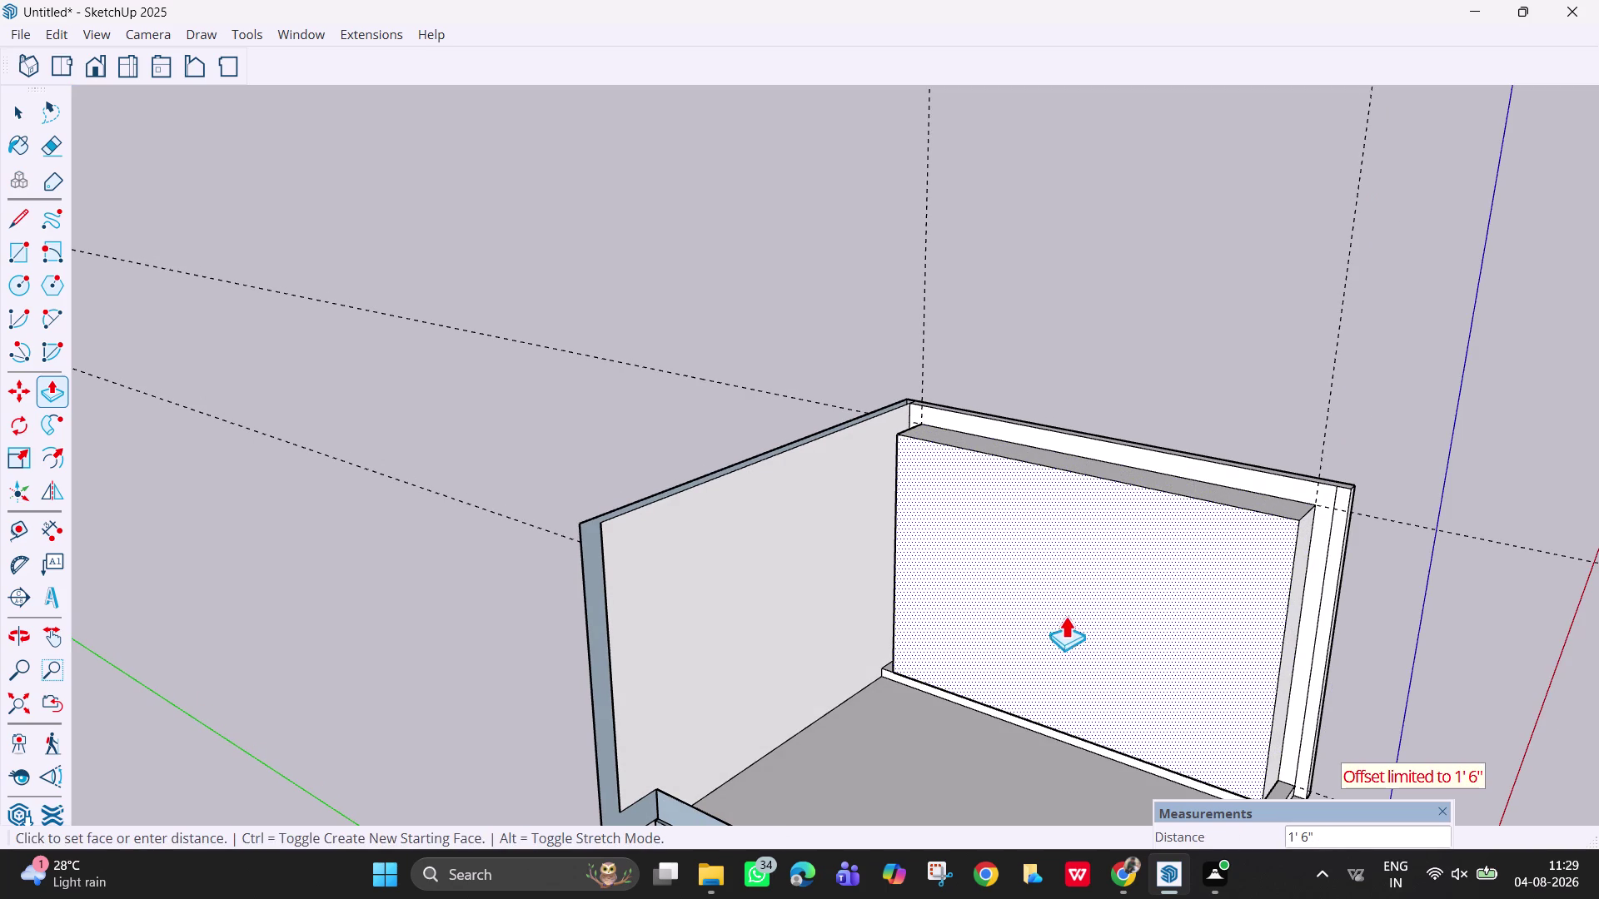
click(1060, 616)
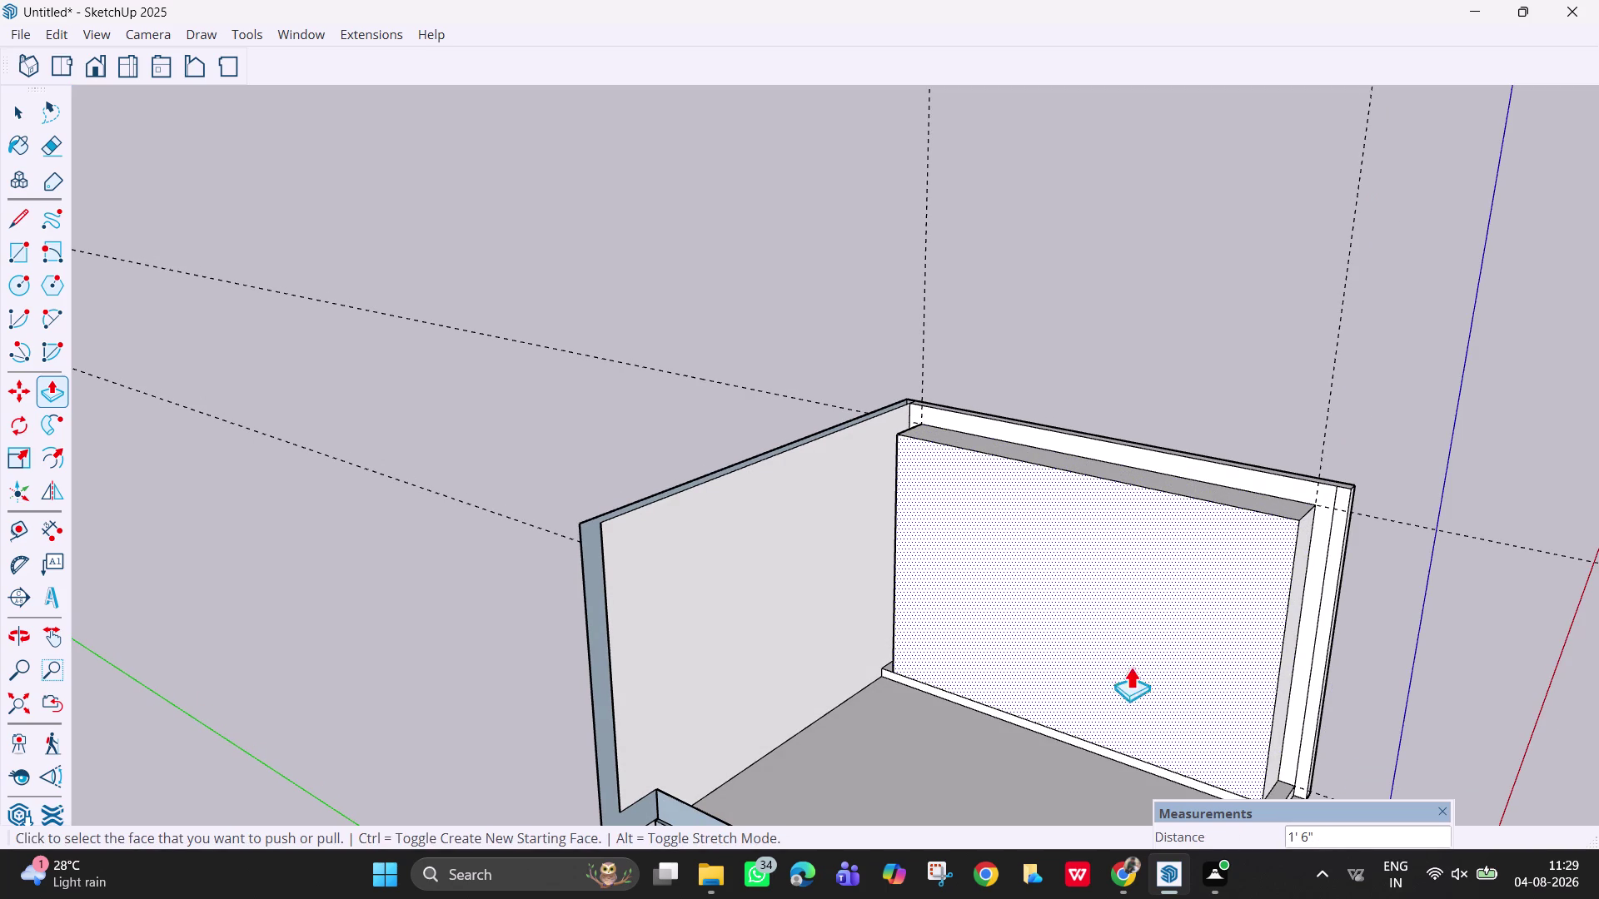
key(Escape)
middle_drag(1155, 593, 1233, 625)
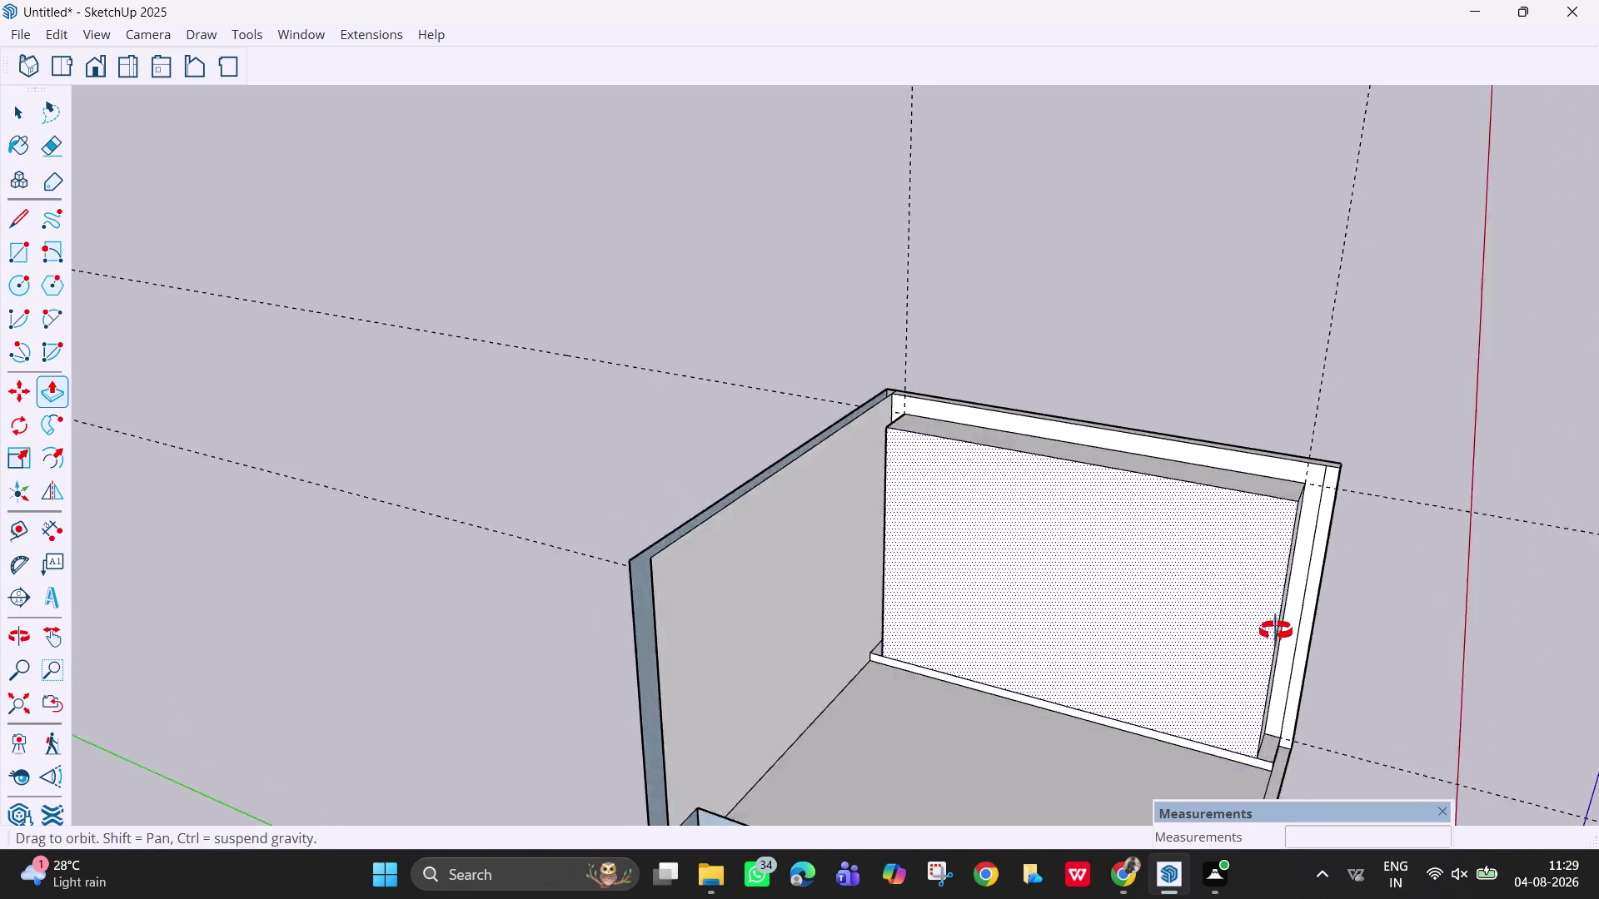
middle_drag(1233, 625, 1345, 613)
middle_drag(894, 651, 1081, 624)
middle_drag(898, 633, 763, 633)
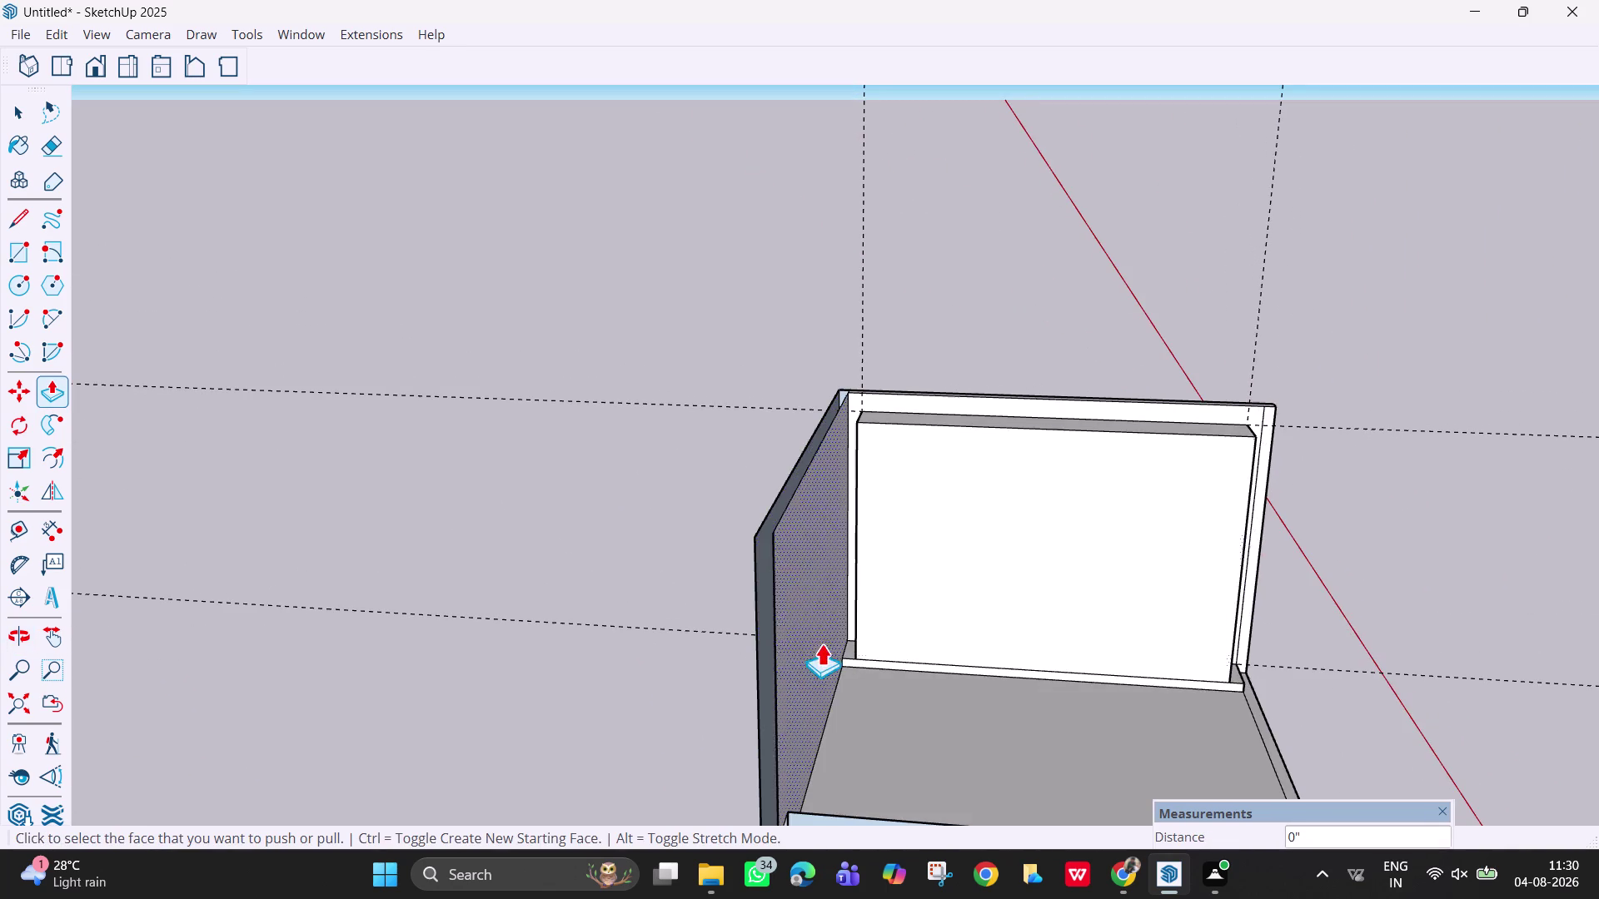
Undo the extrusions, the inset panel rectangle and the extra guides.
scroll(up, 3)
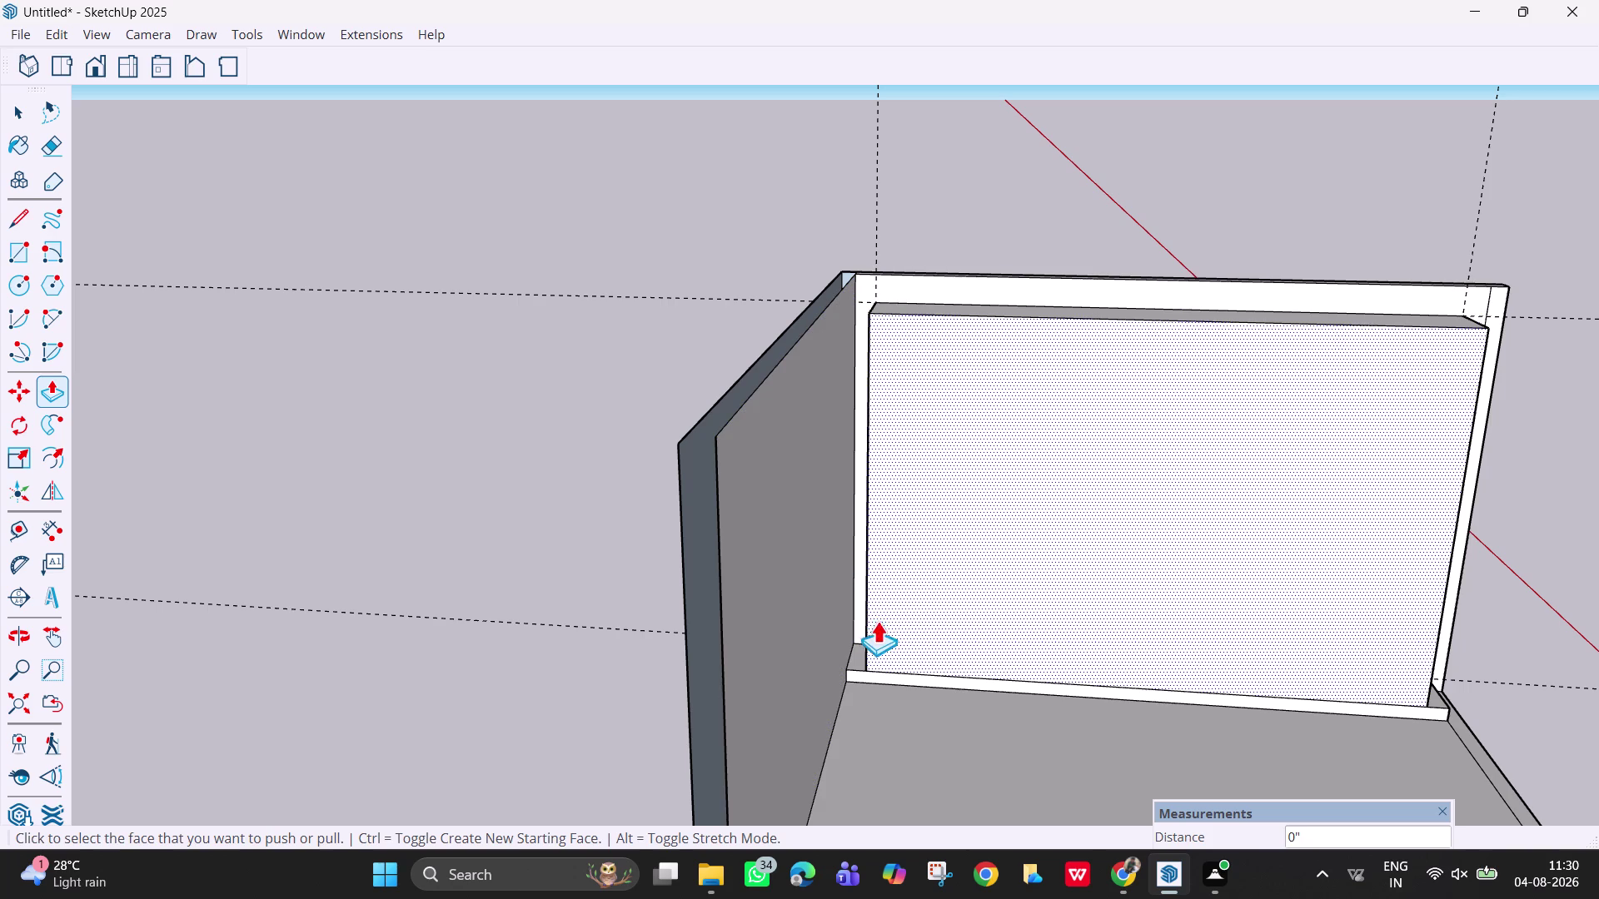
key(Escape)
key(Escape)
key(Escape)
key(Escape)
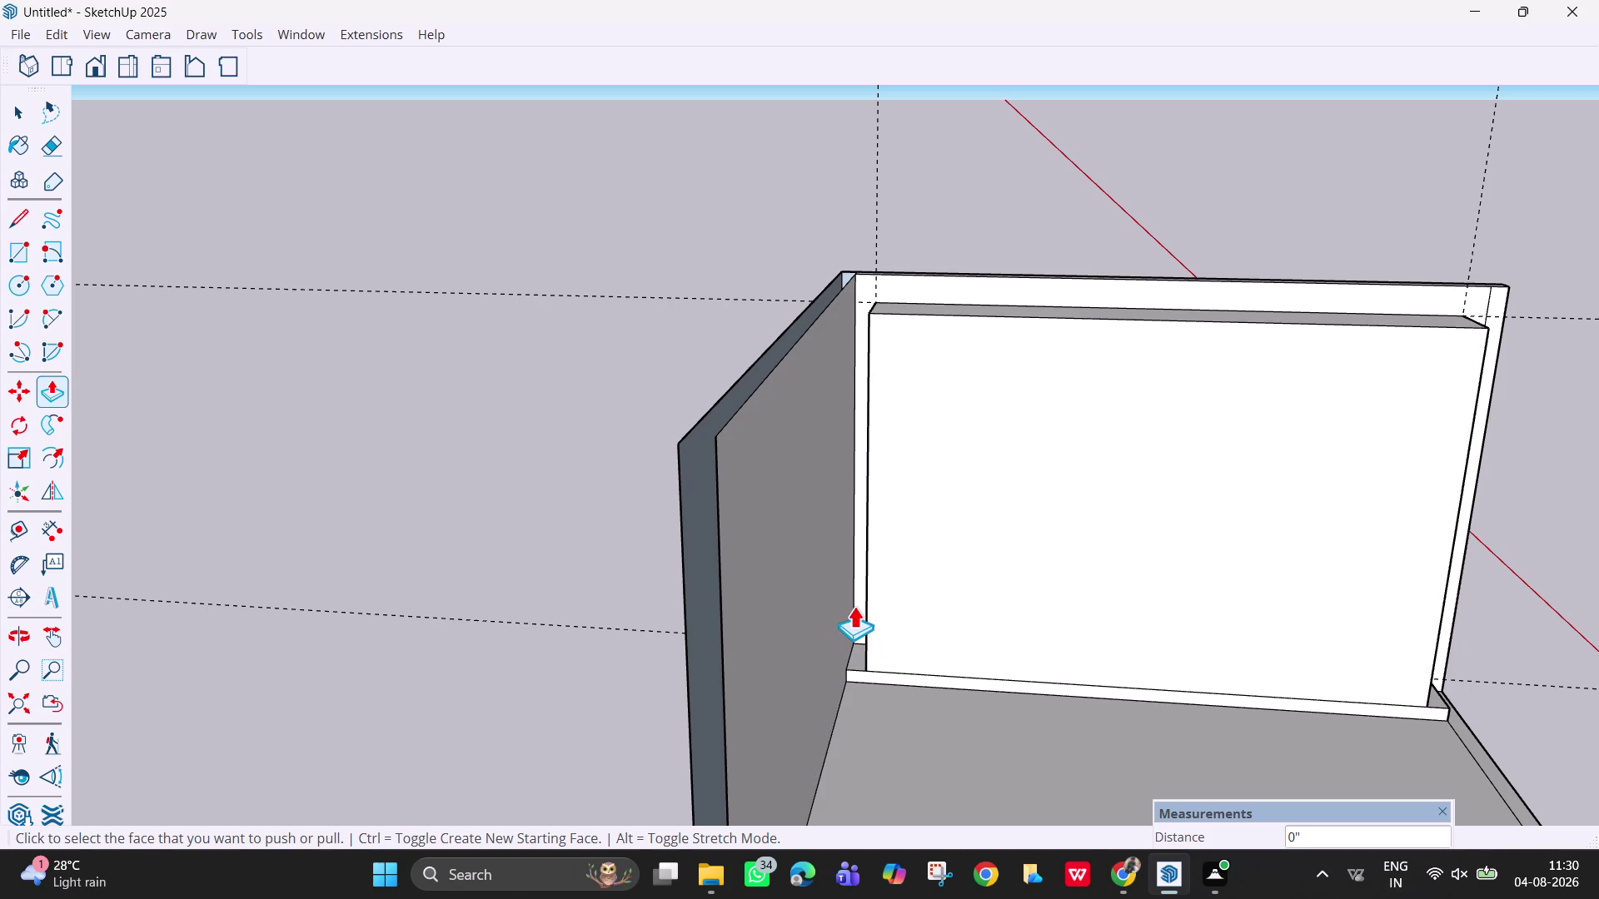
key(ctrl+z)
key(ctrl+z)
key(ctrl+z)
key(ctrl+z)
key(ctrl+z)
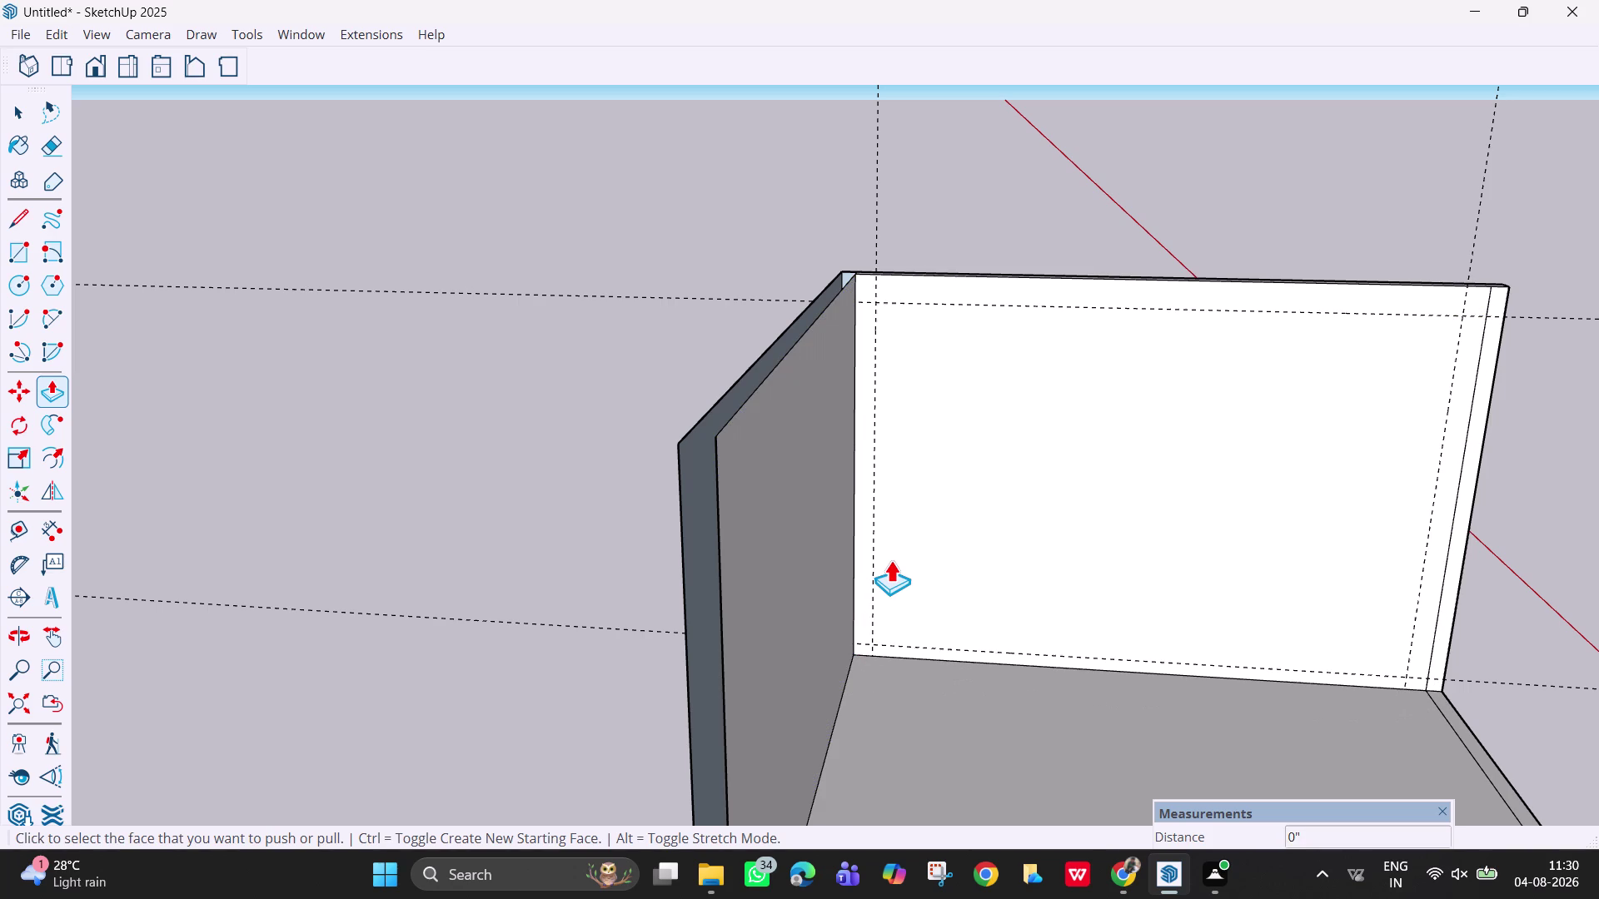
key(ctrl+z)
key(ctrl+z)
key(ctrl+z)
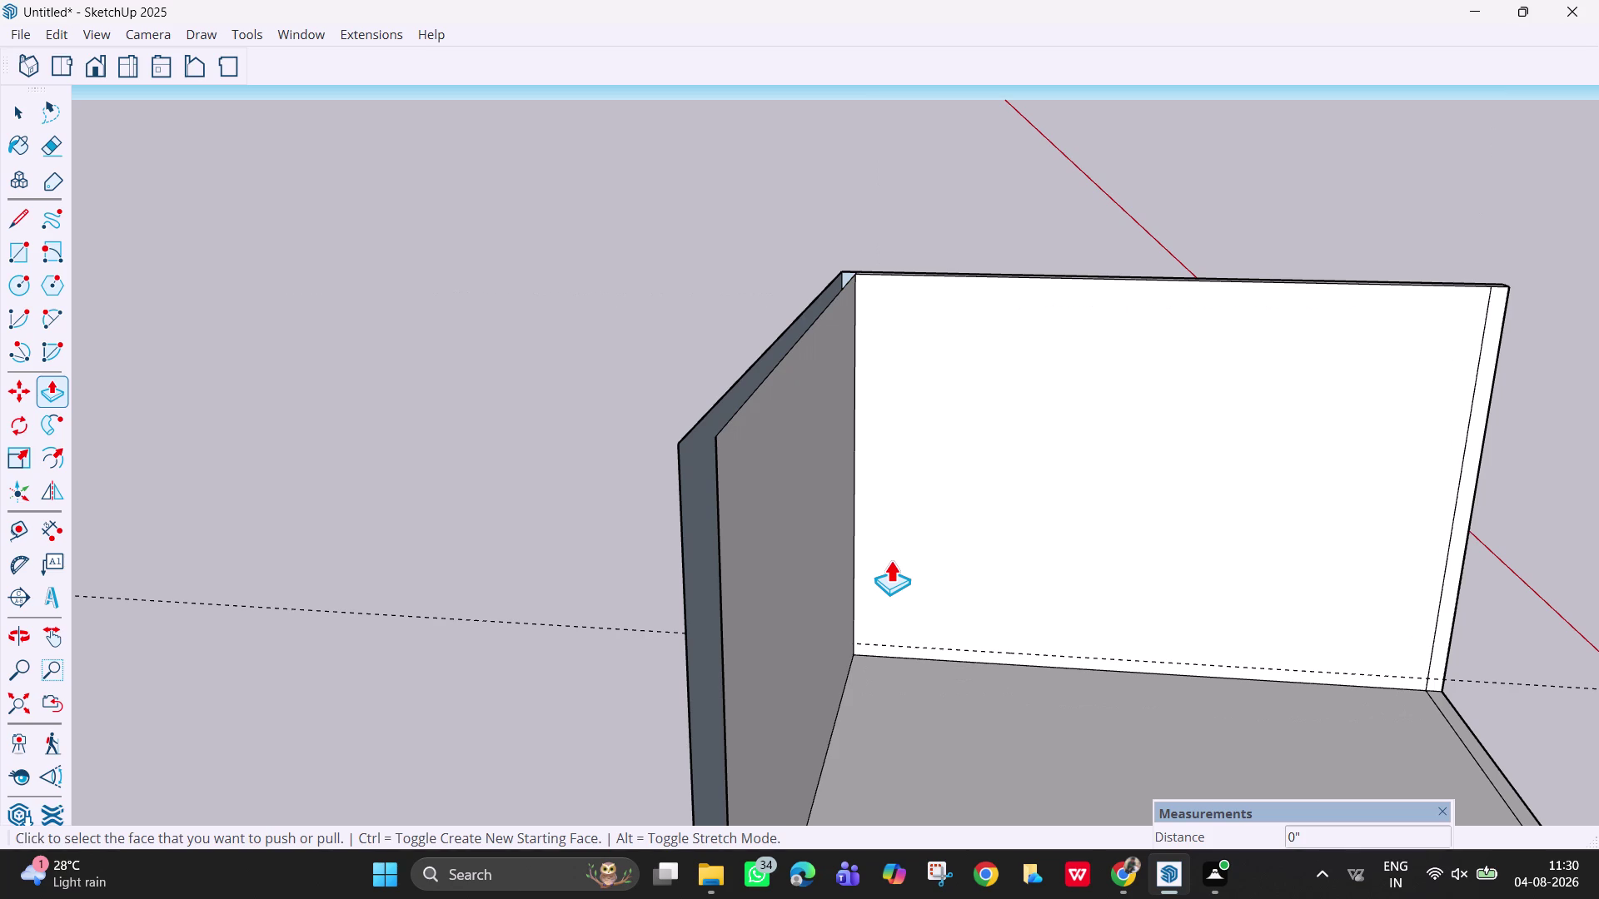
Measure a guide 9' up from the bottom guide line on the back wall.
key(t)
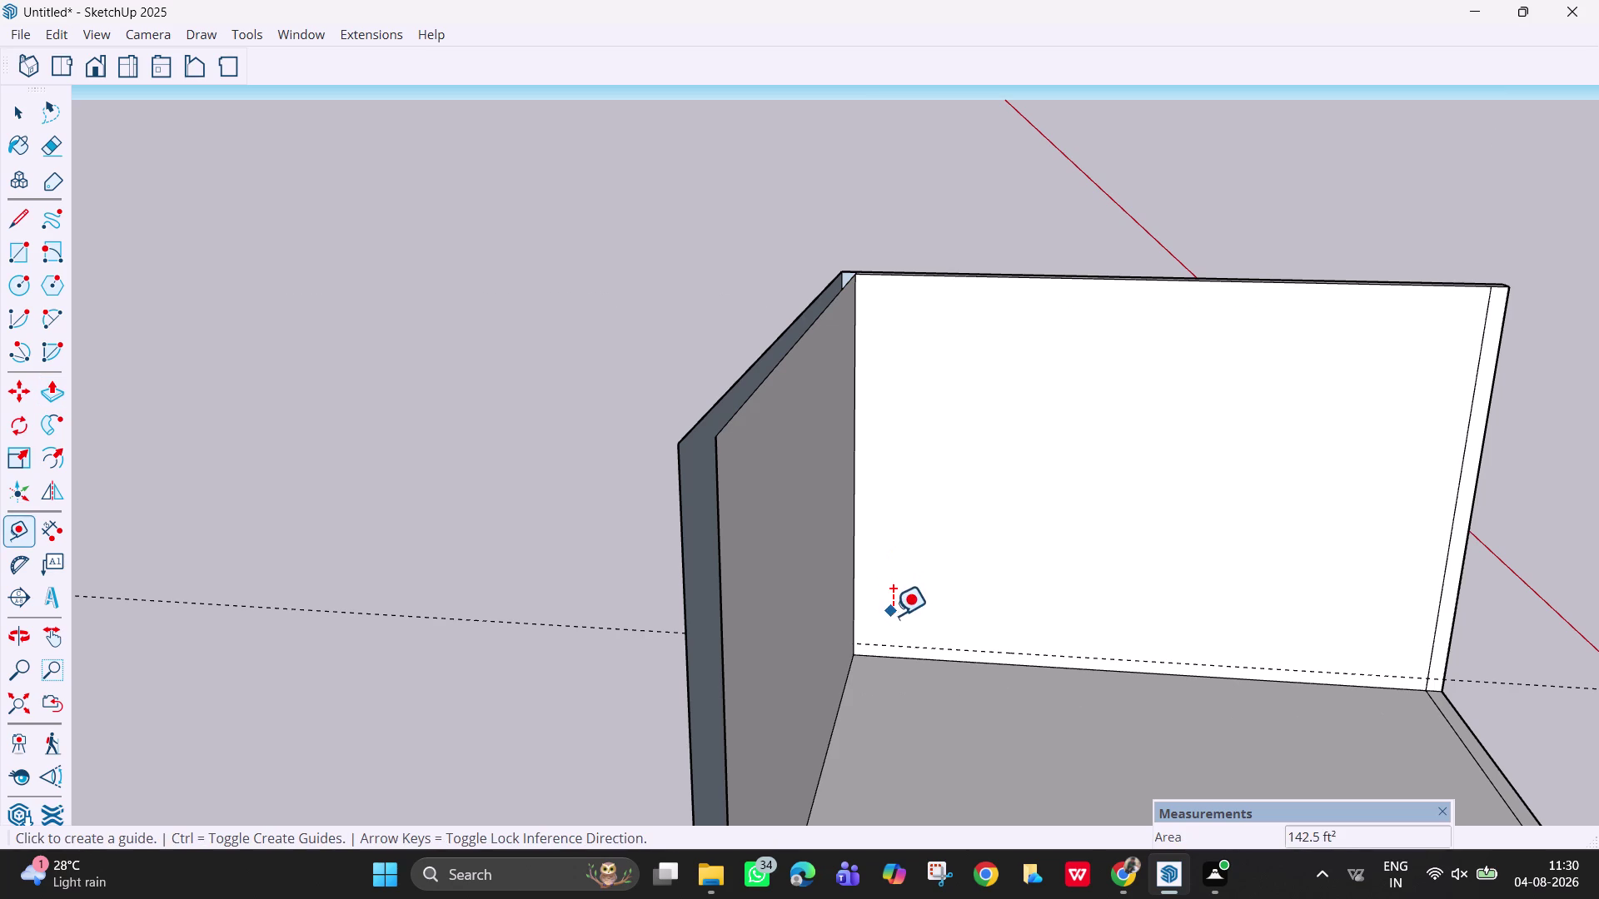
click(914, 645)
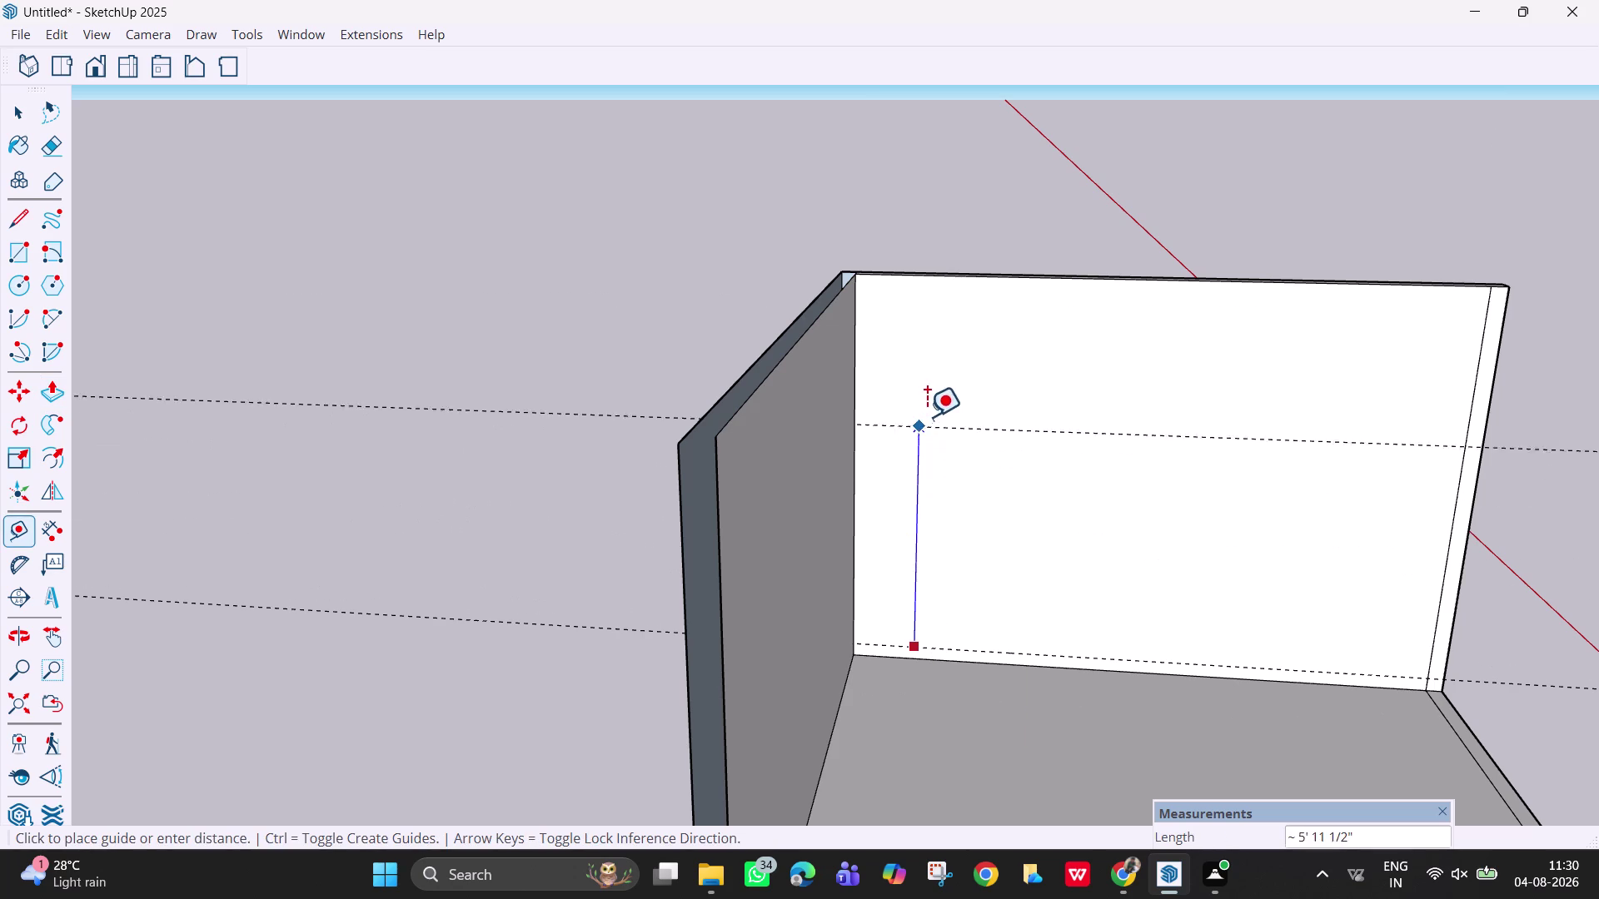
key(9)
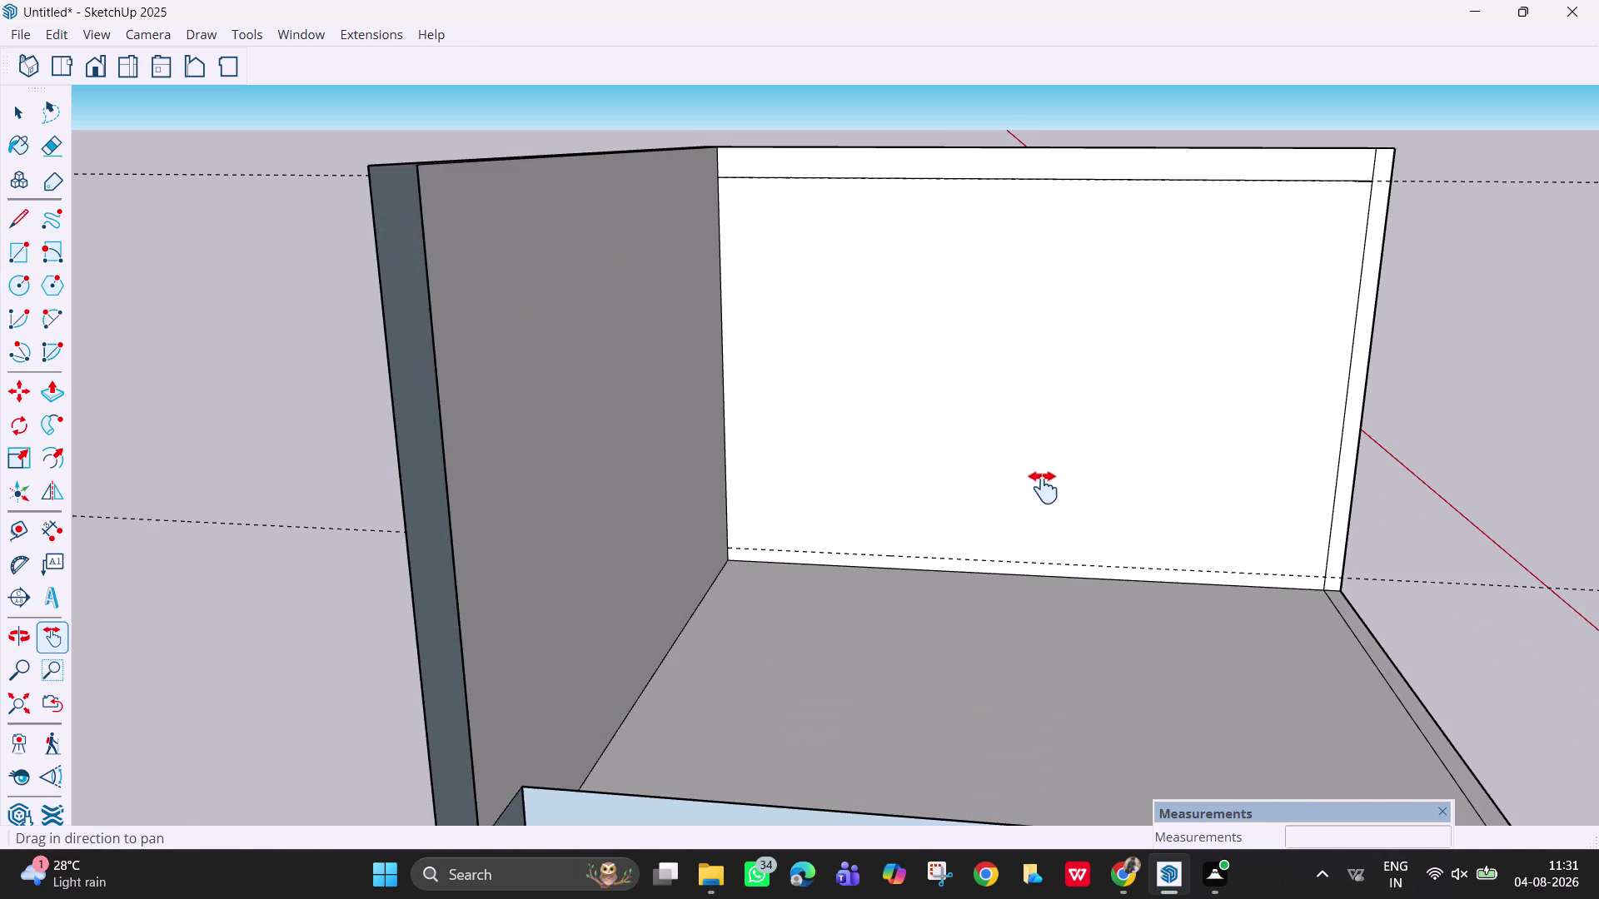
Draw the thin strip from the wall's bottom-left corner to the bottom-right intersection.
key(r)
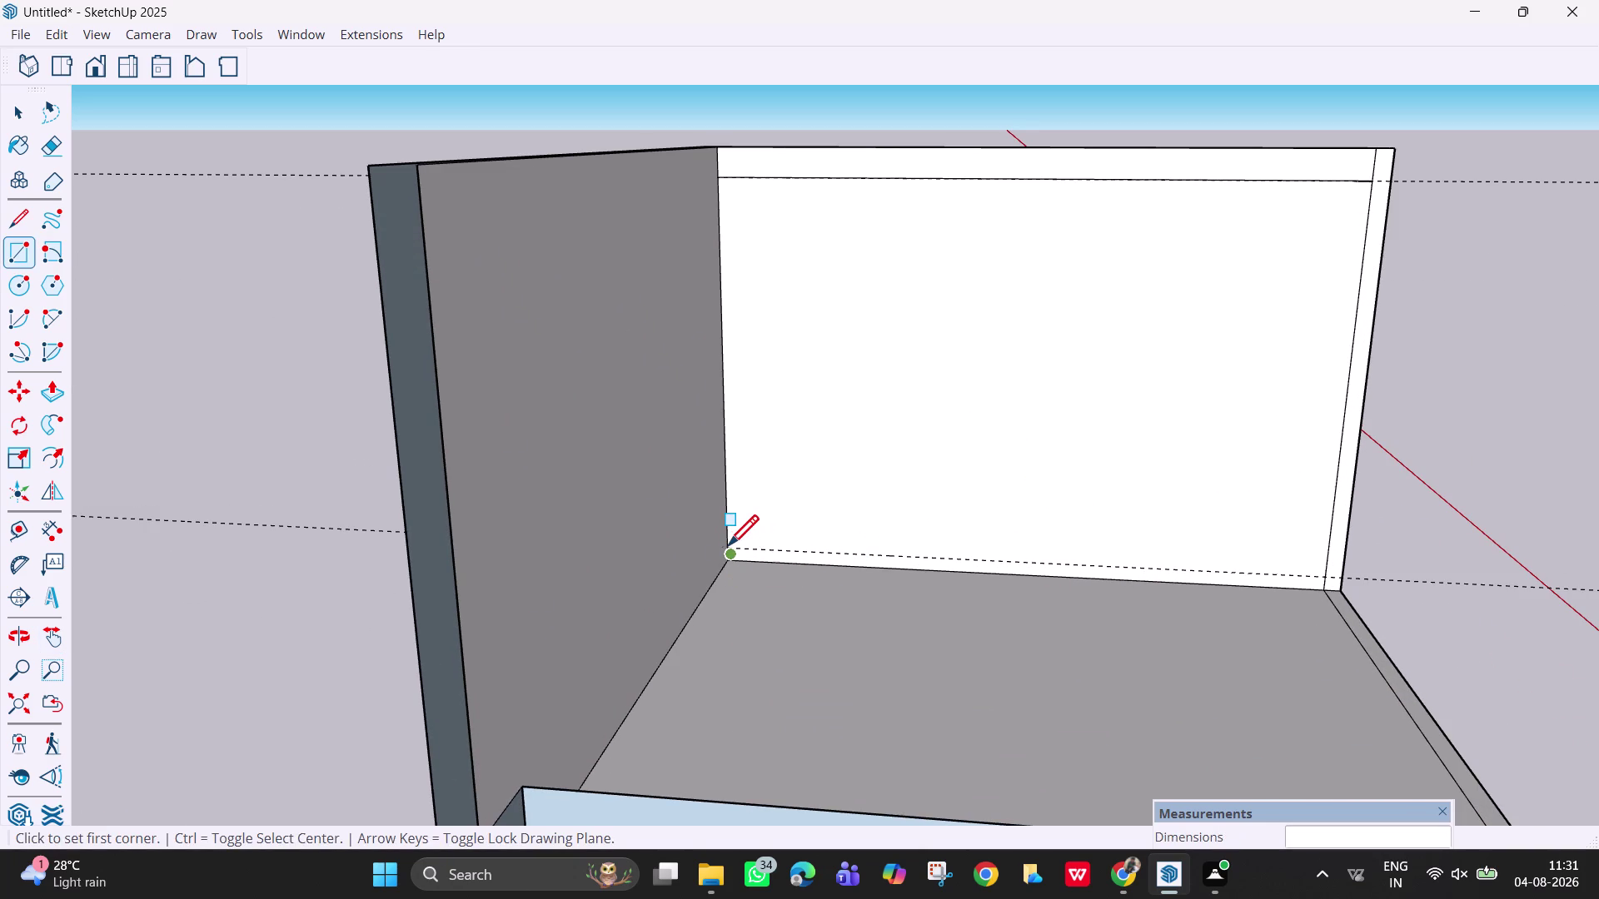
click(728, 563)
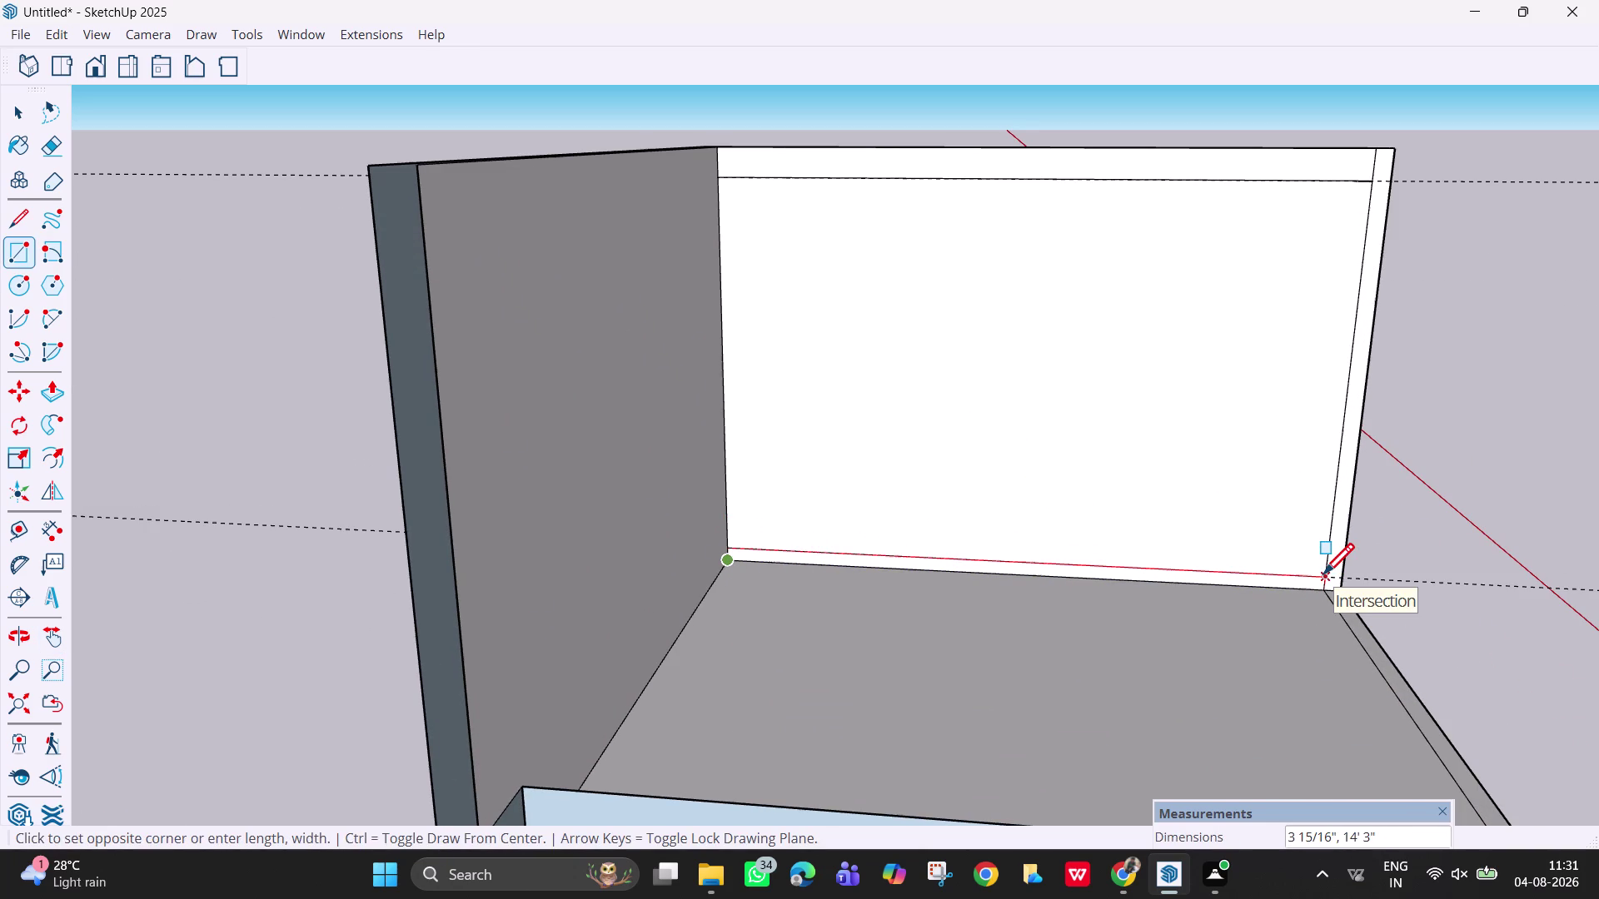
click(1322, 577)
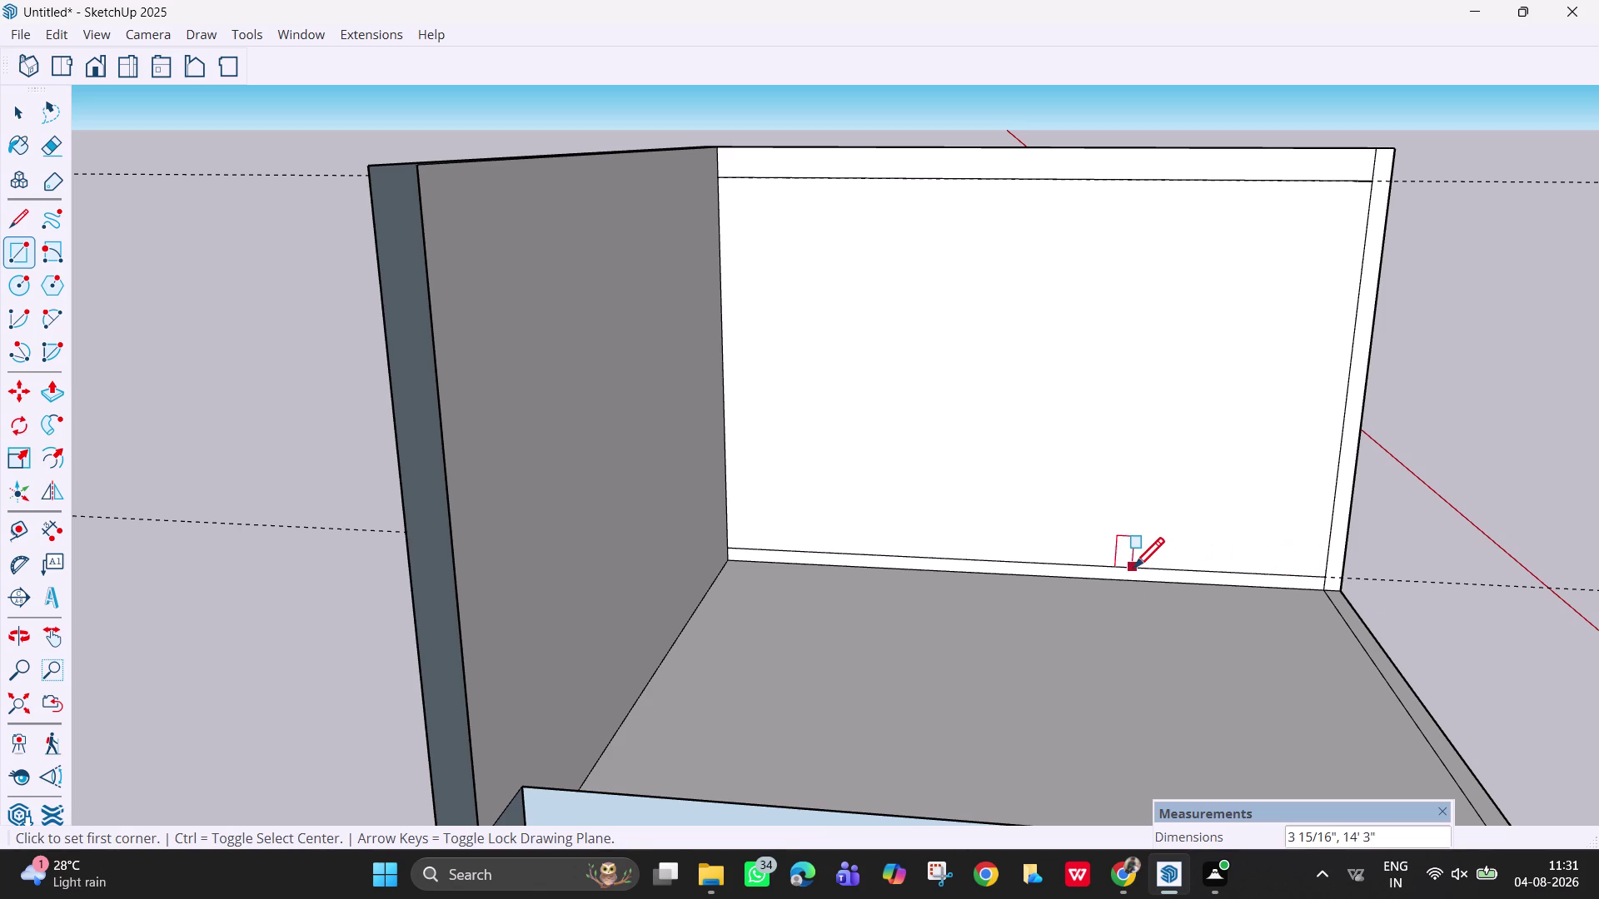
Push/pull the thin base strip outward 1' 6".
key(p)
click(1136, 575)
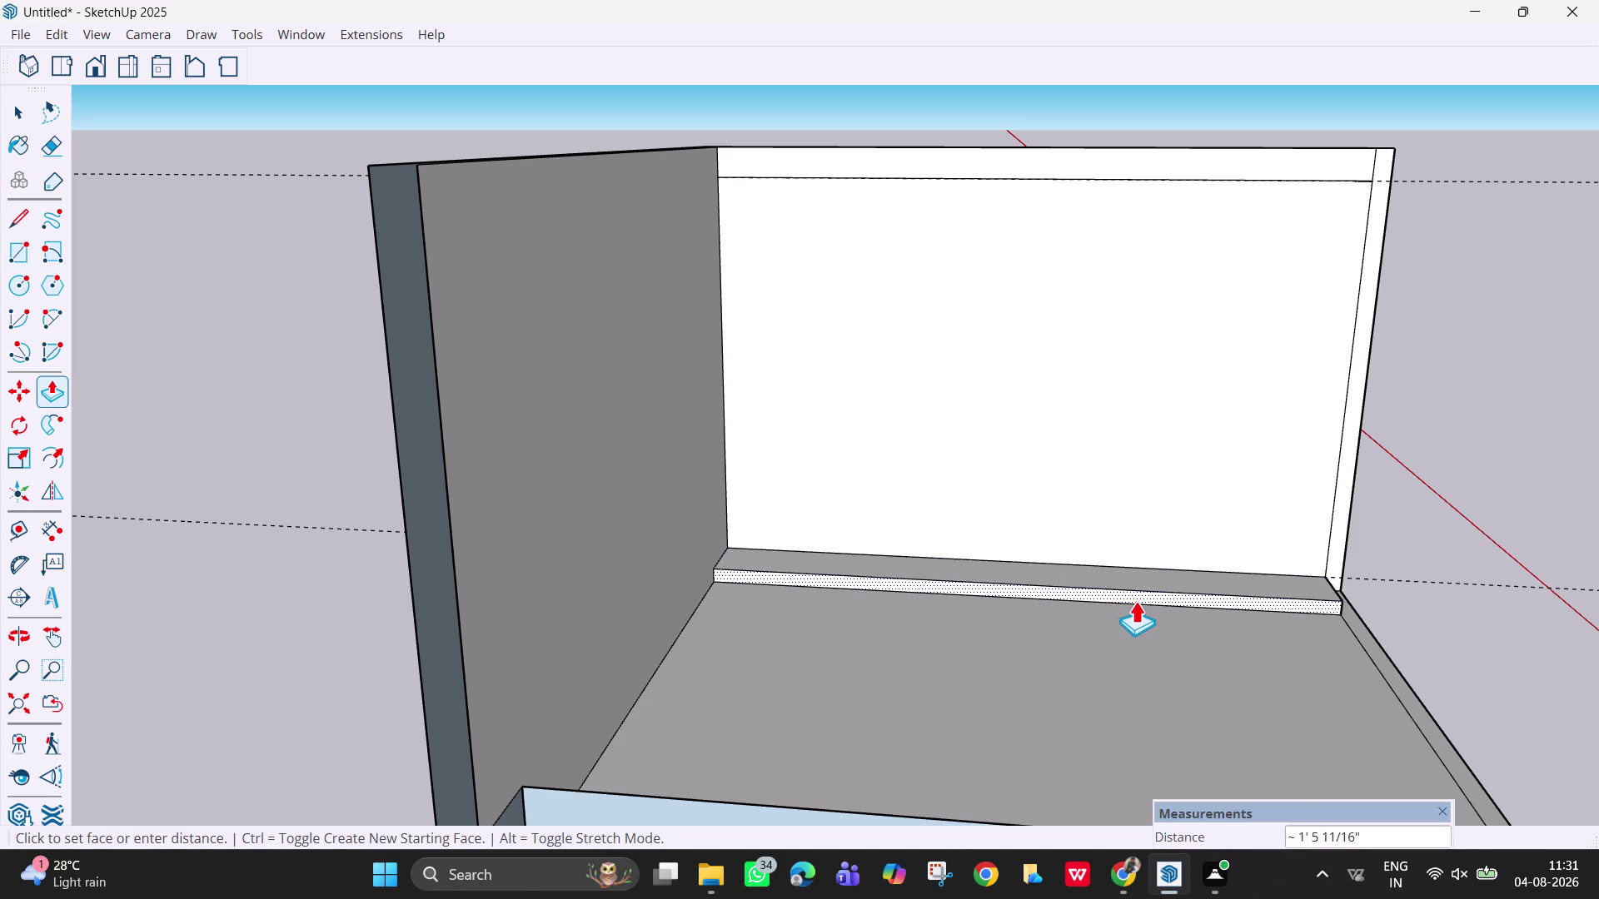
text(1.)
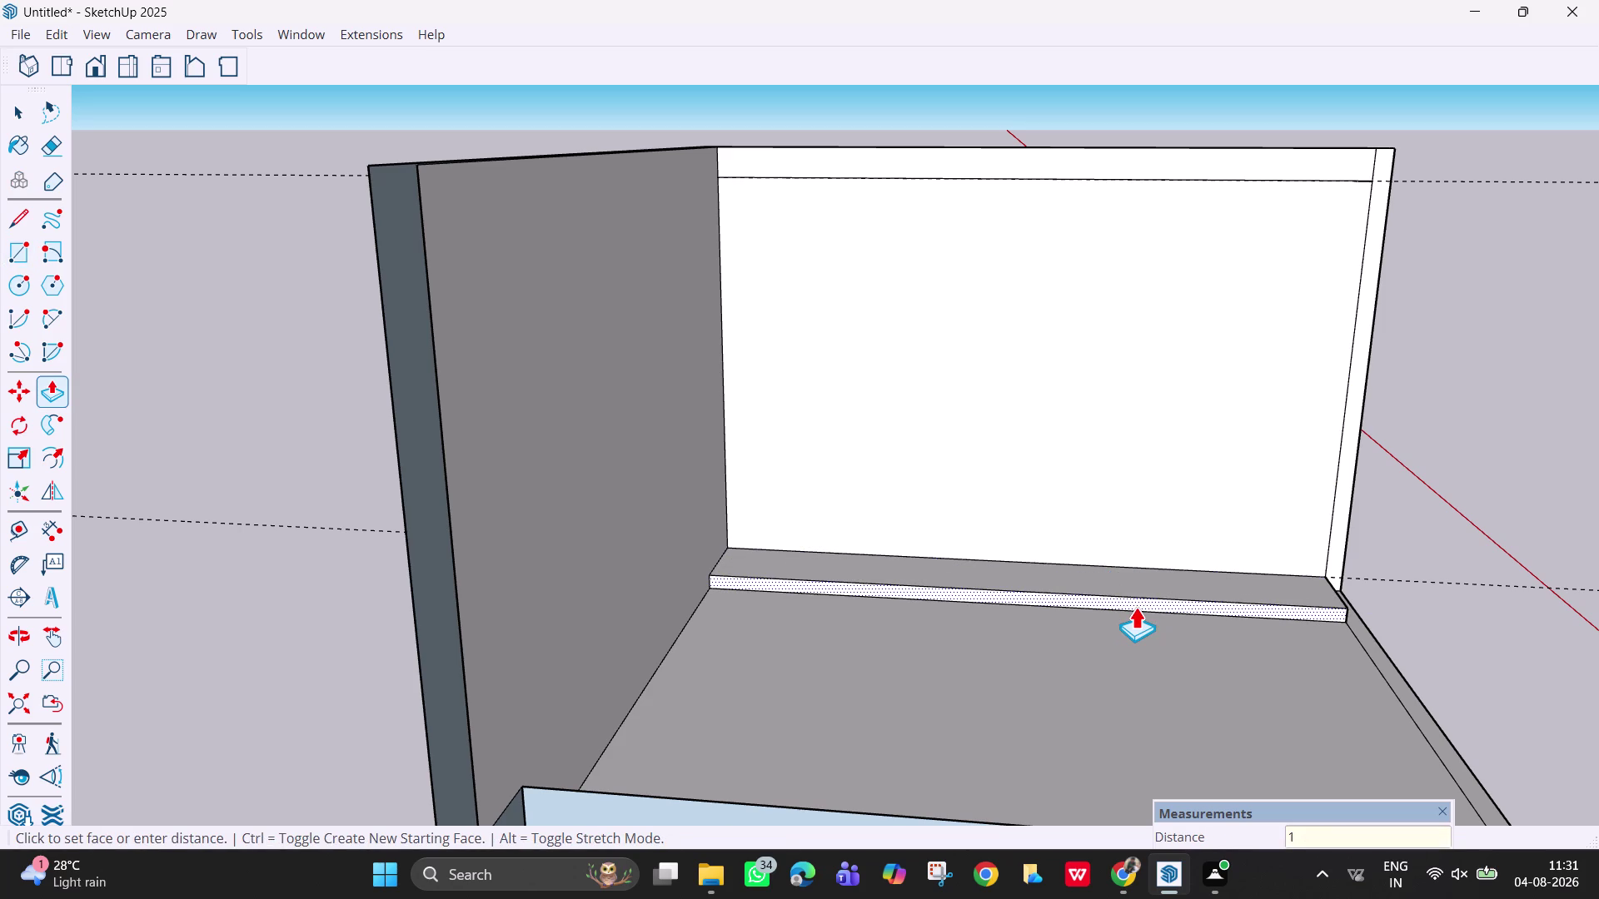
key(BackSpace)
text('6")
key(Return)
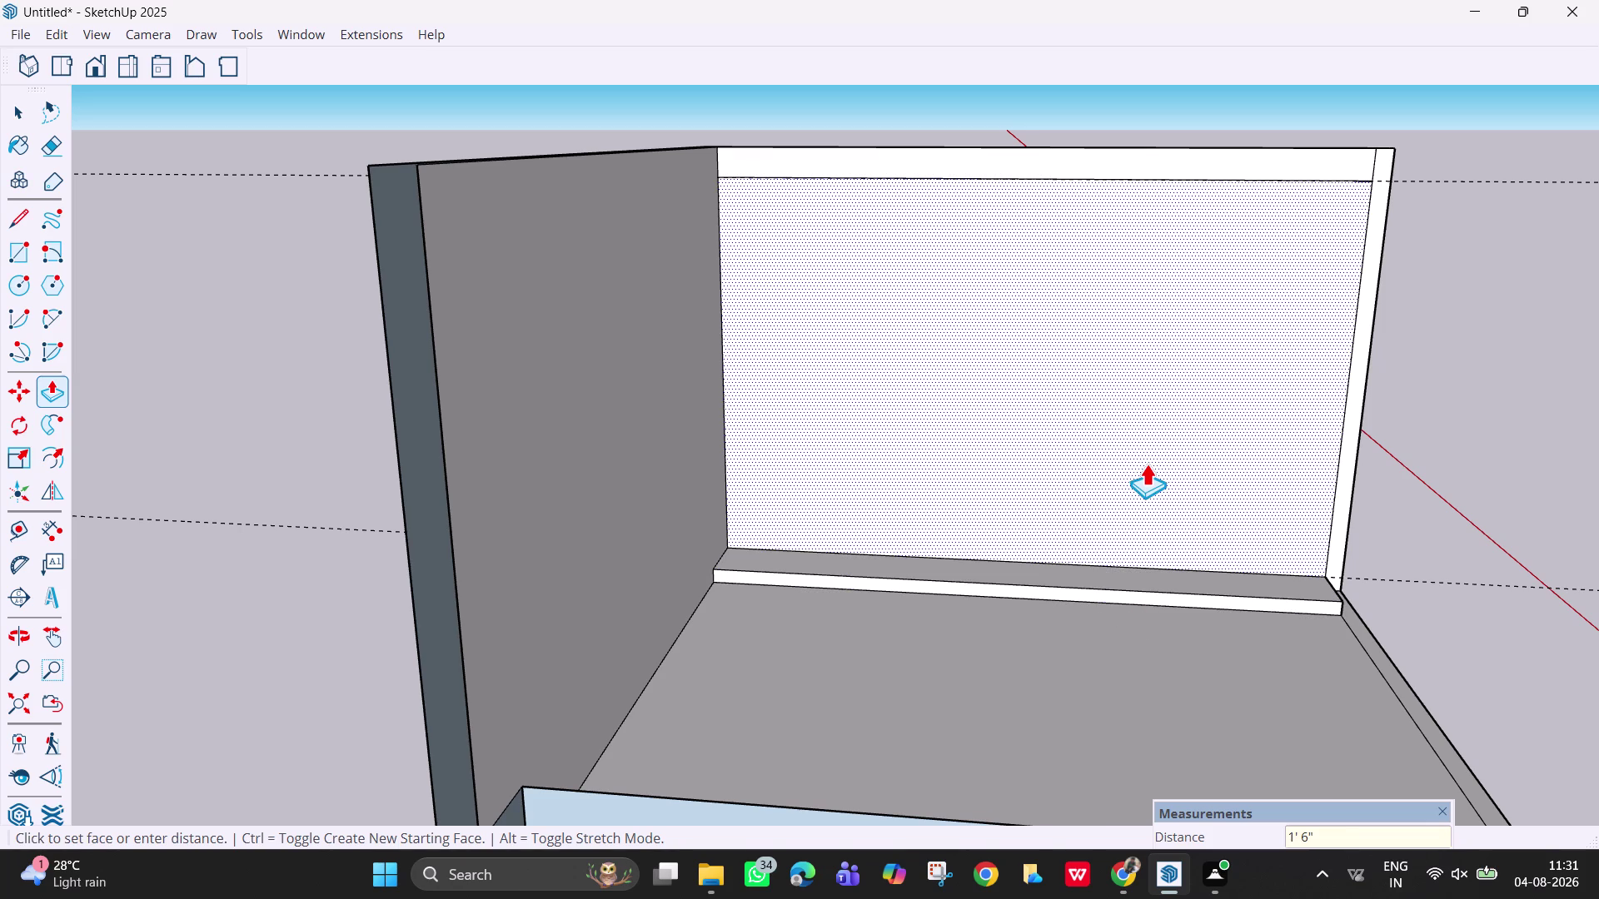
Pull the back wall face out the same 1' 6" and inspect the panel.
click(1146, 463)
click(1155, 579)
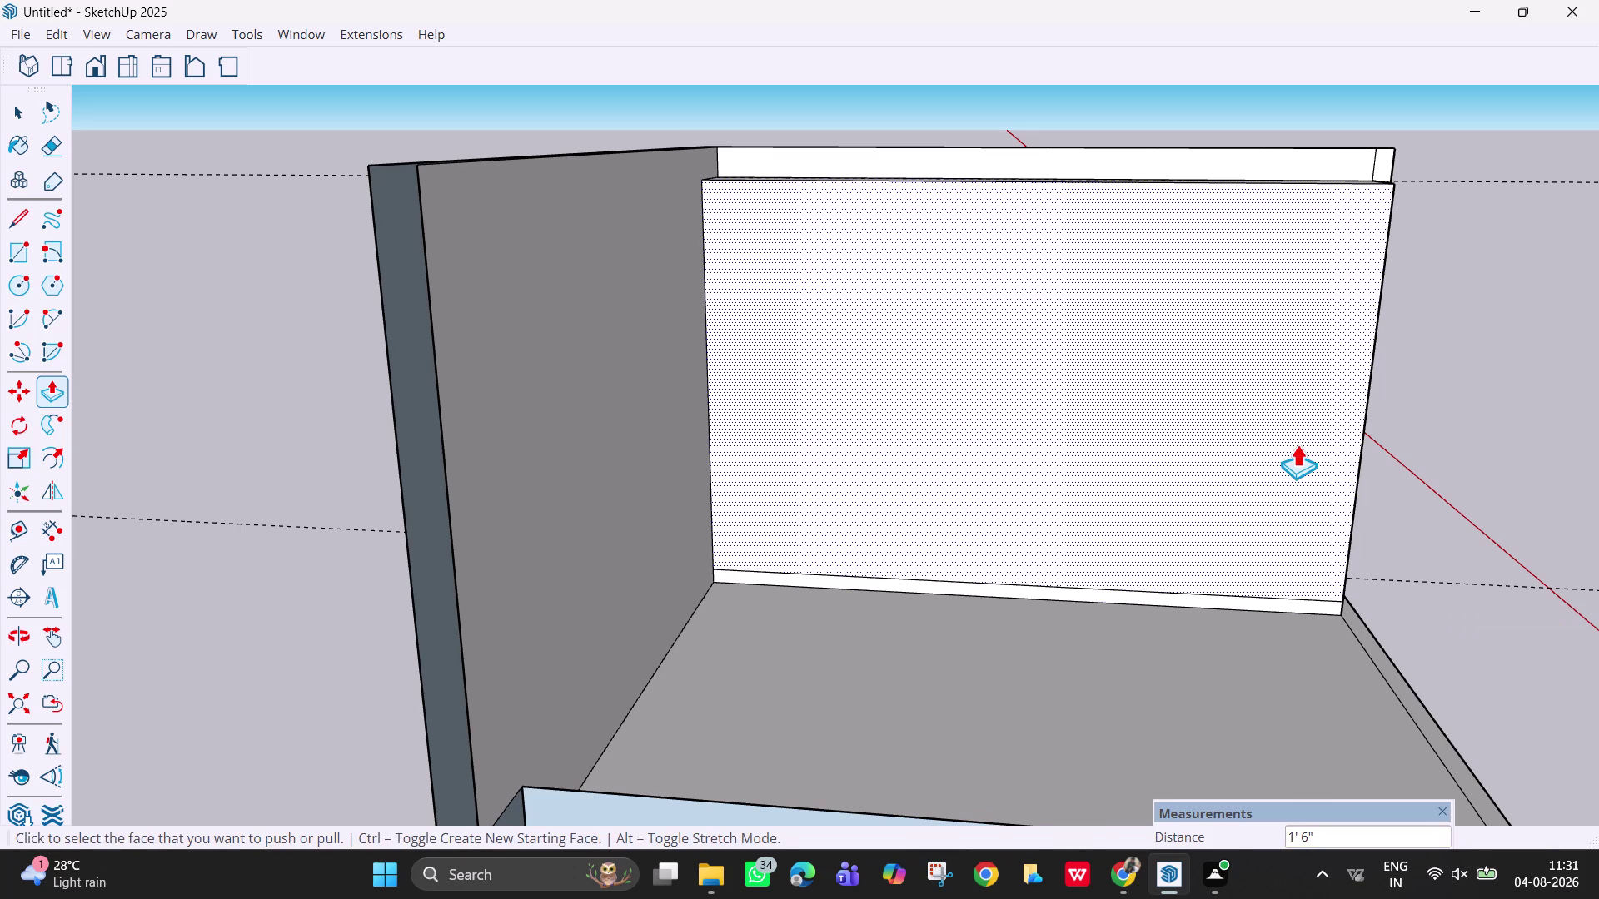
middle_drag(1303, 452, 1097, 555)
middle_drag(1230, 551, 1102, 510)
key(Escape)
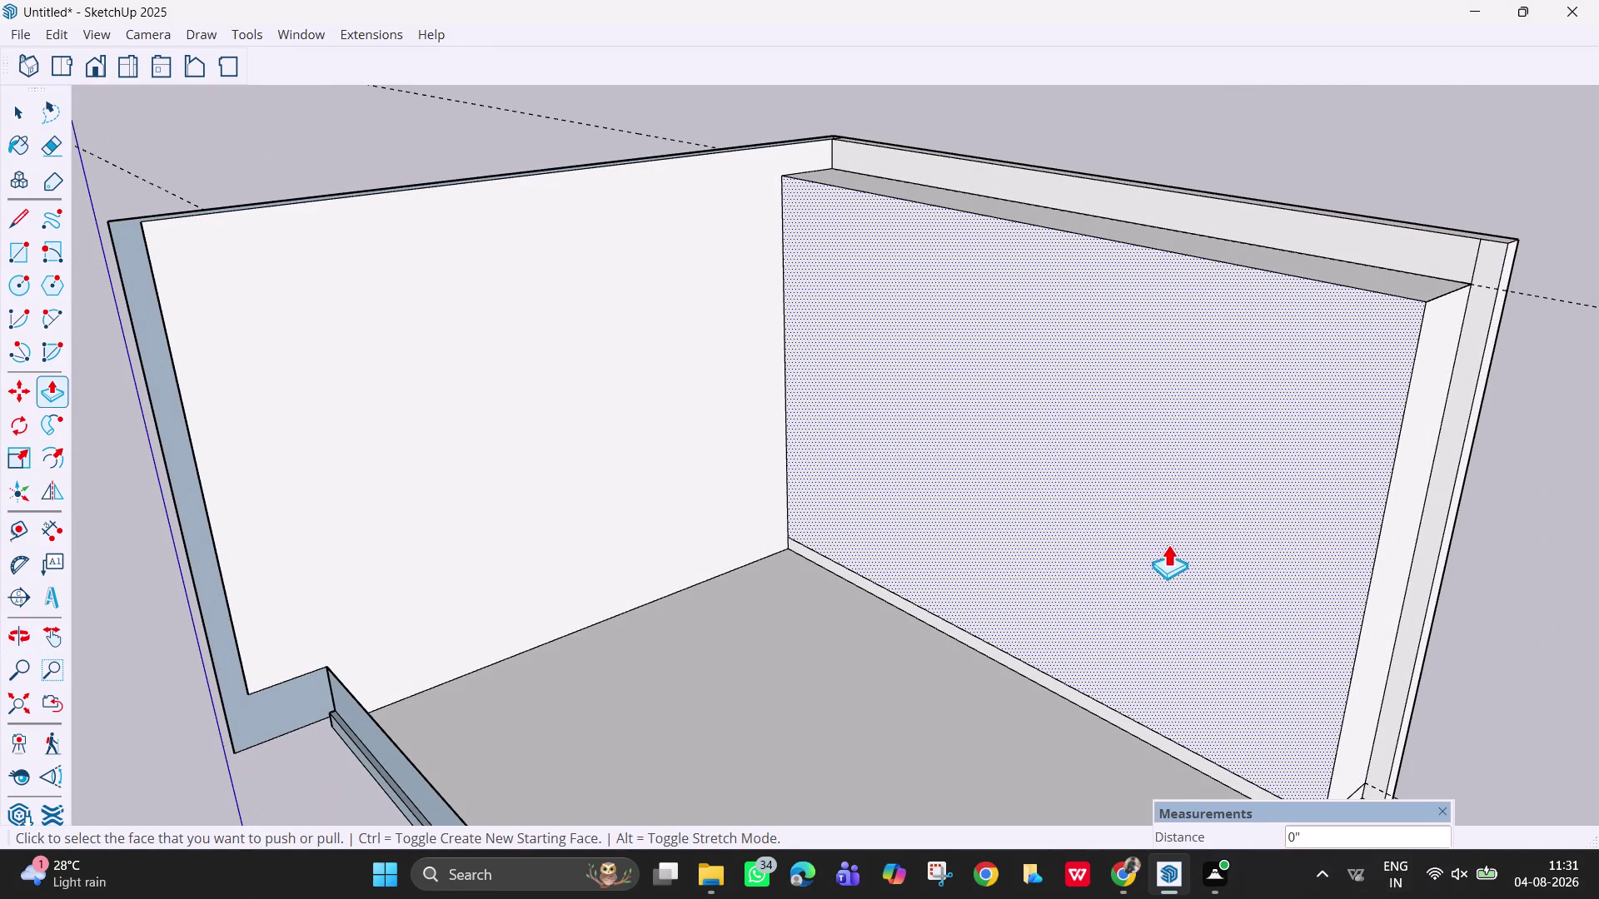
middle_drag(977, 421, 1278, 422)
key(space)
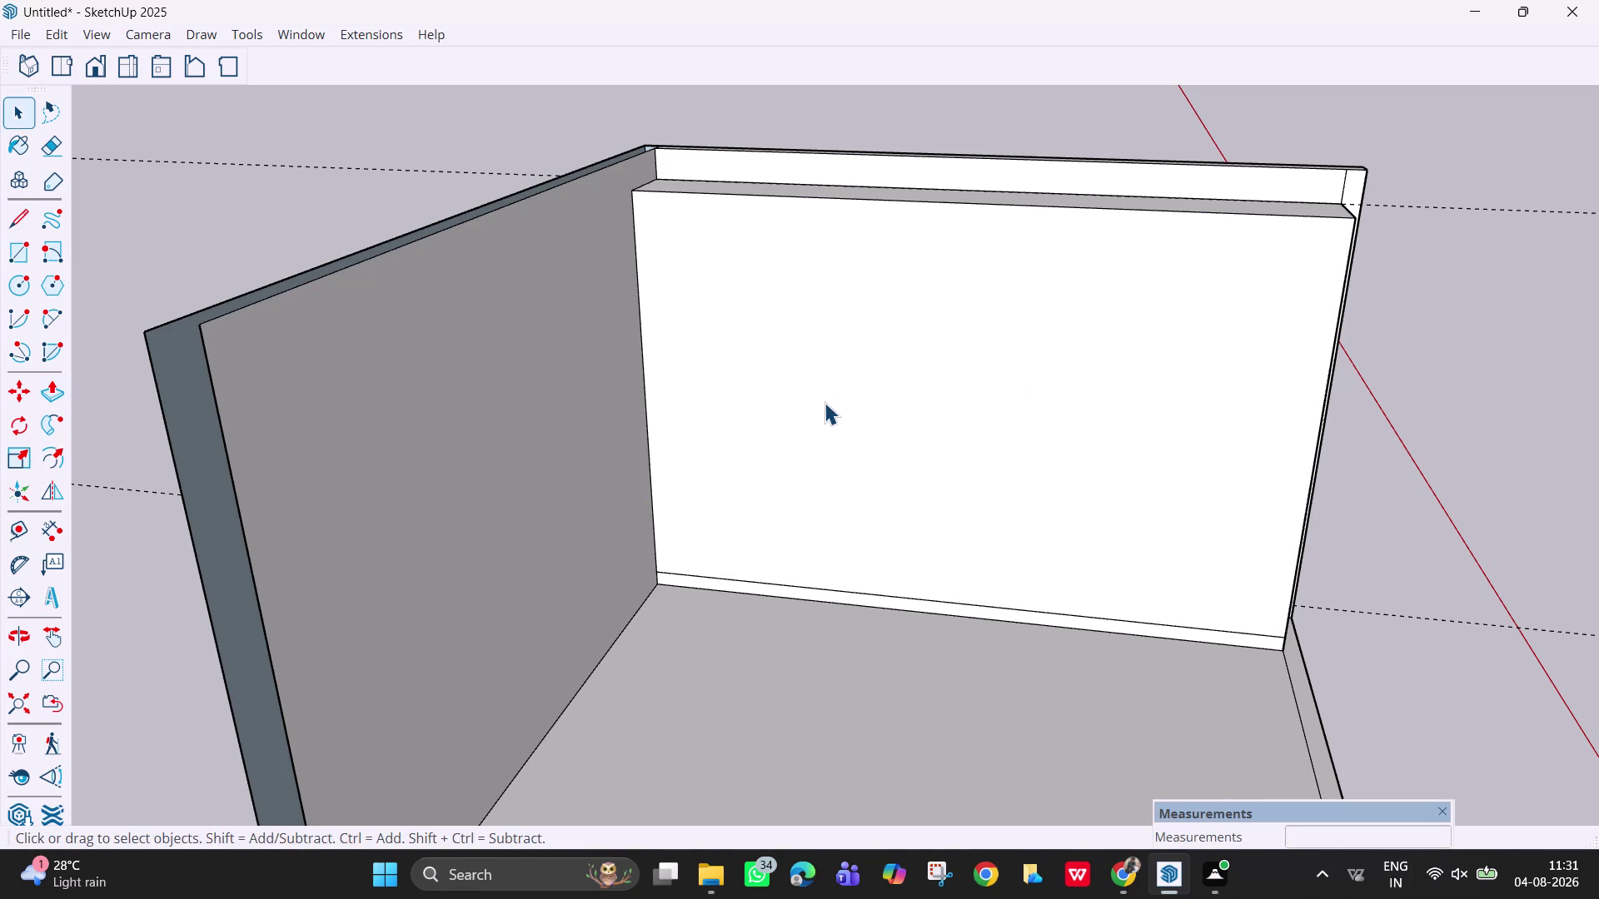
middle_drag(823, 375, 843, 342)
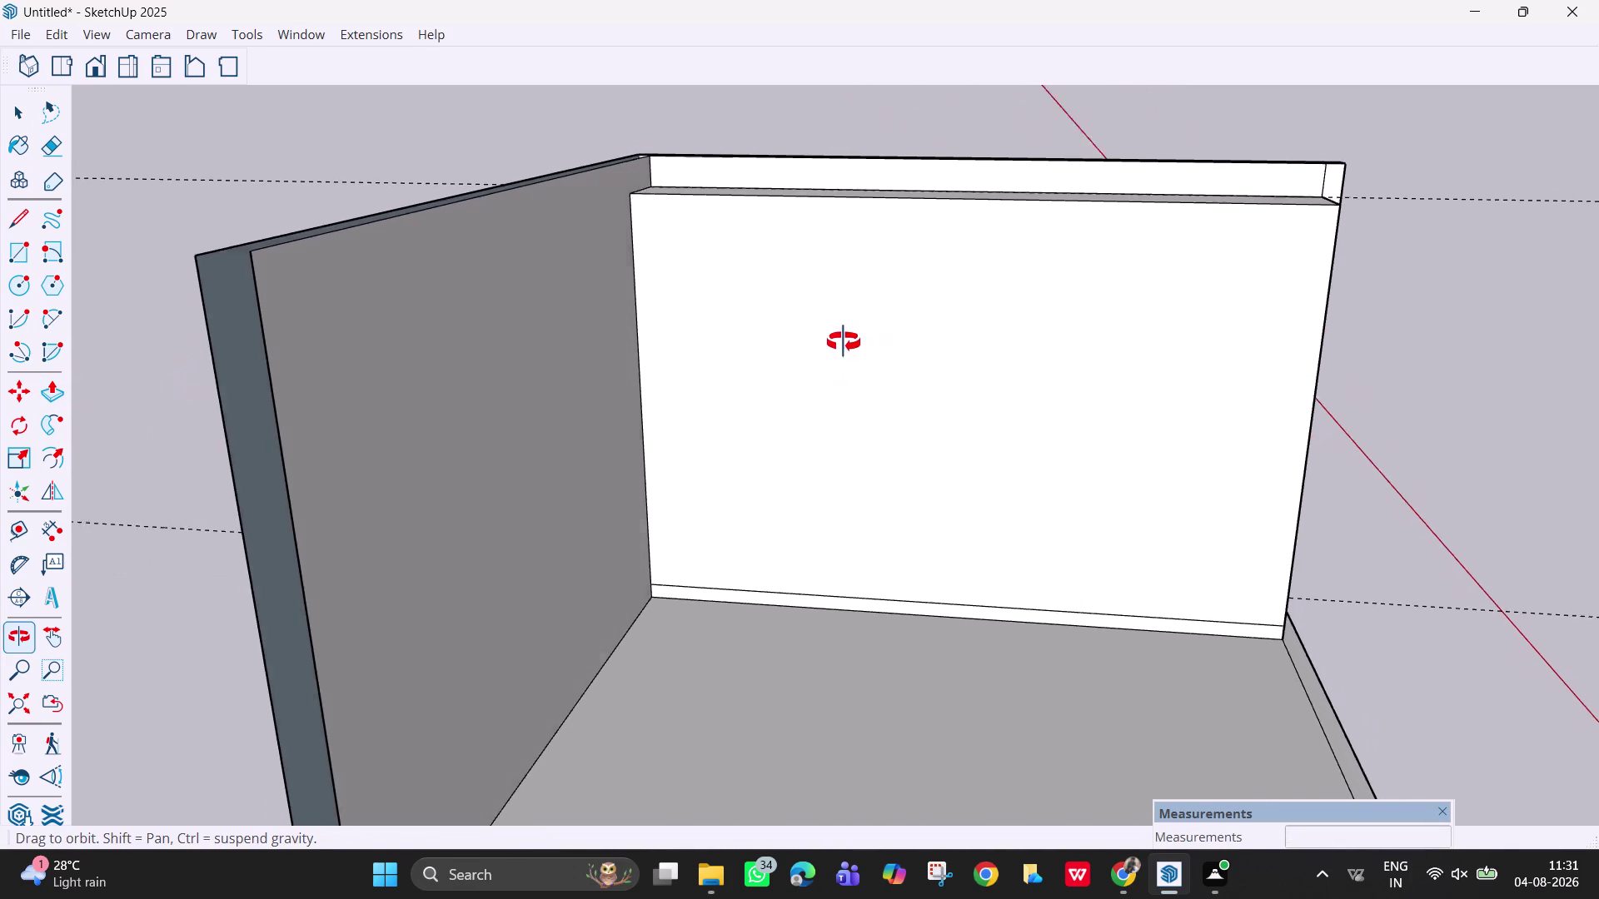
middle_drag(843, 342, 830, 342)
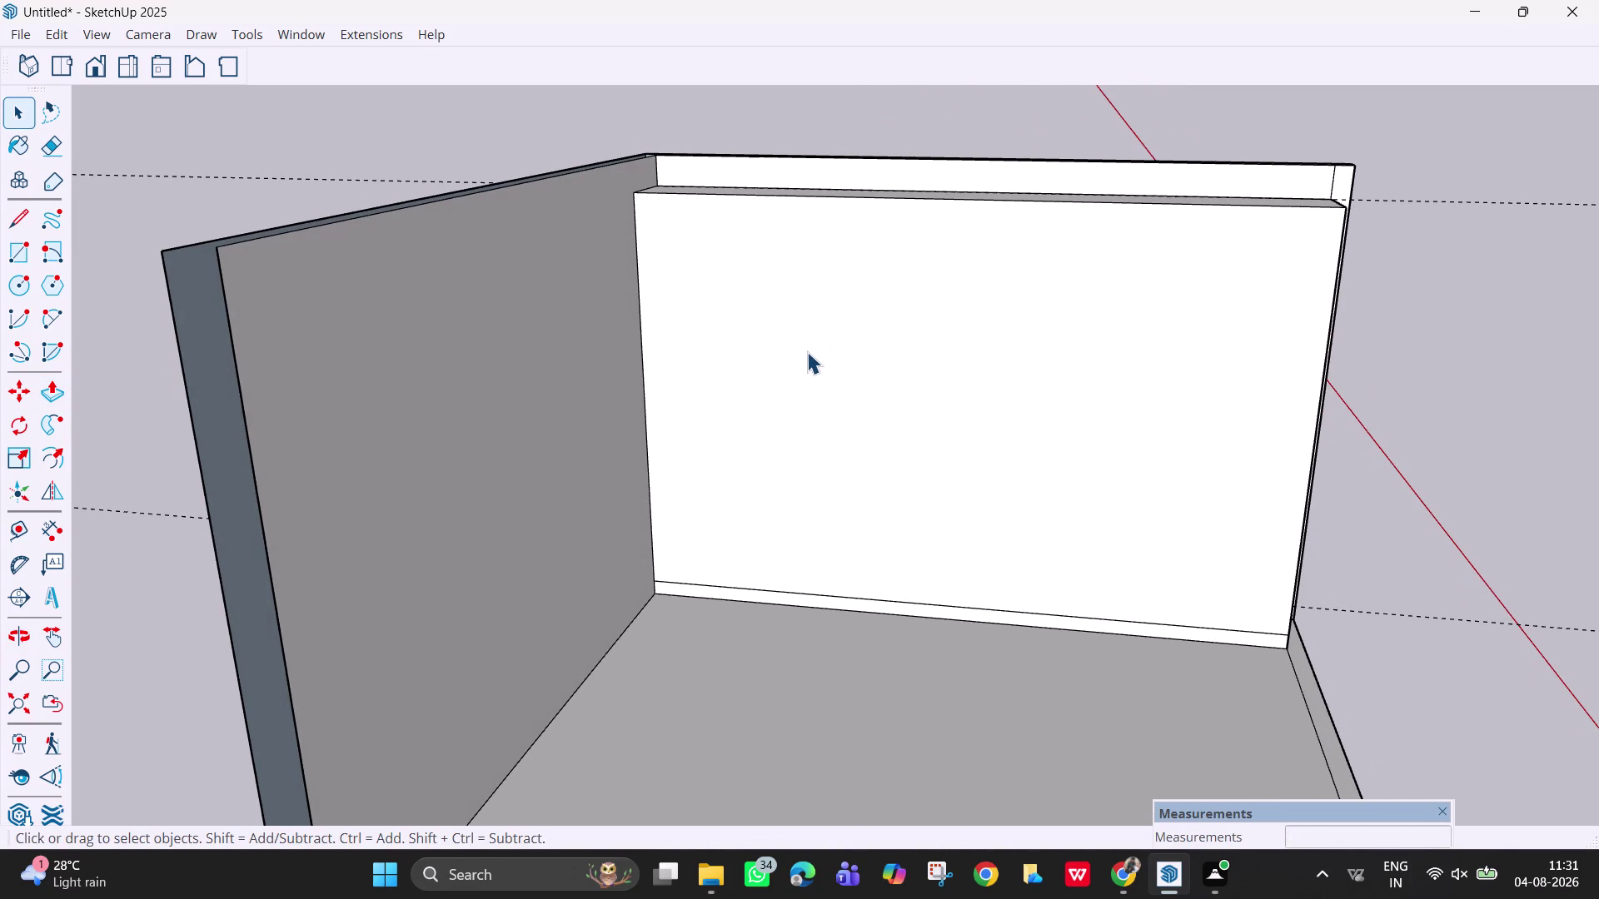
key(f)
click(769, 331)
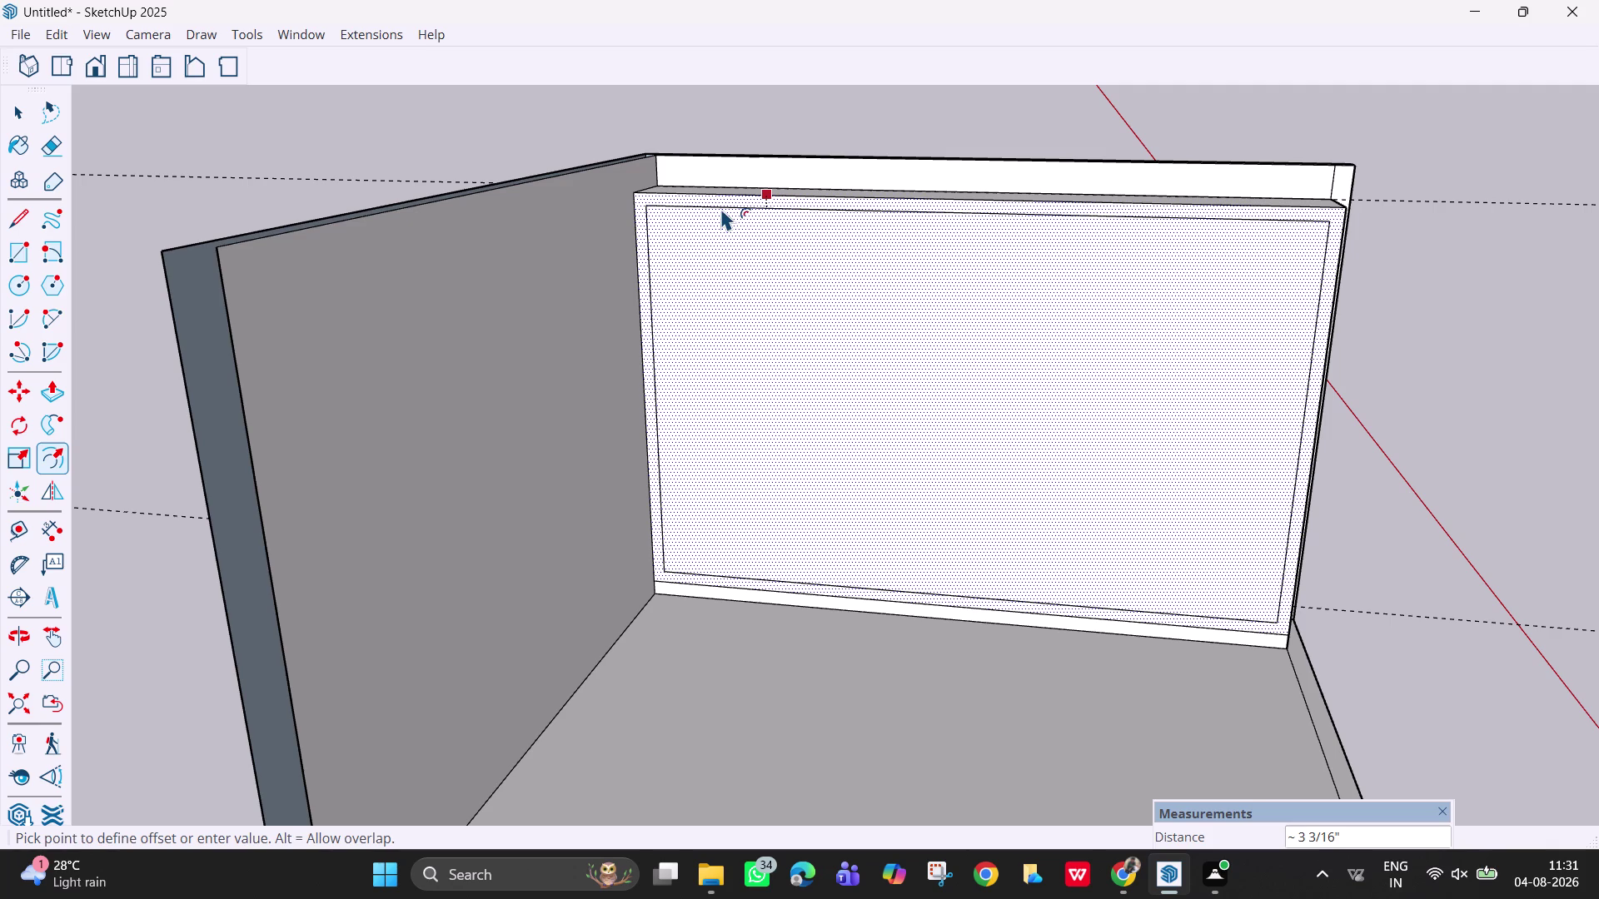
key(Escape)
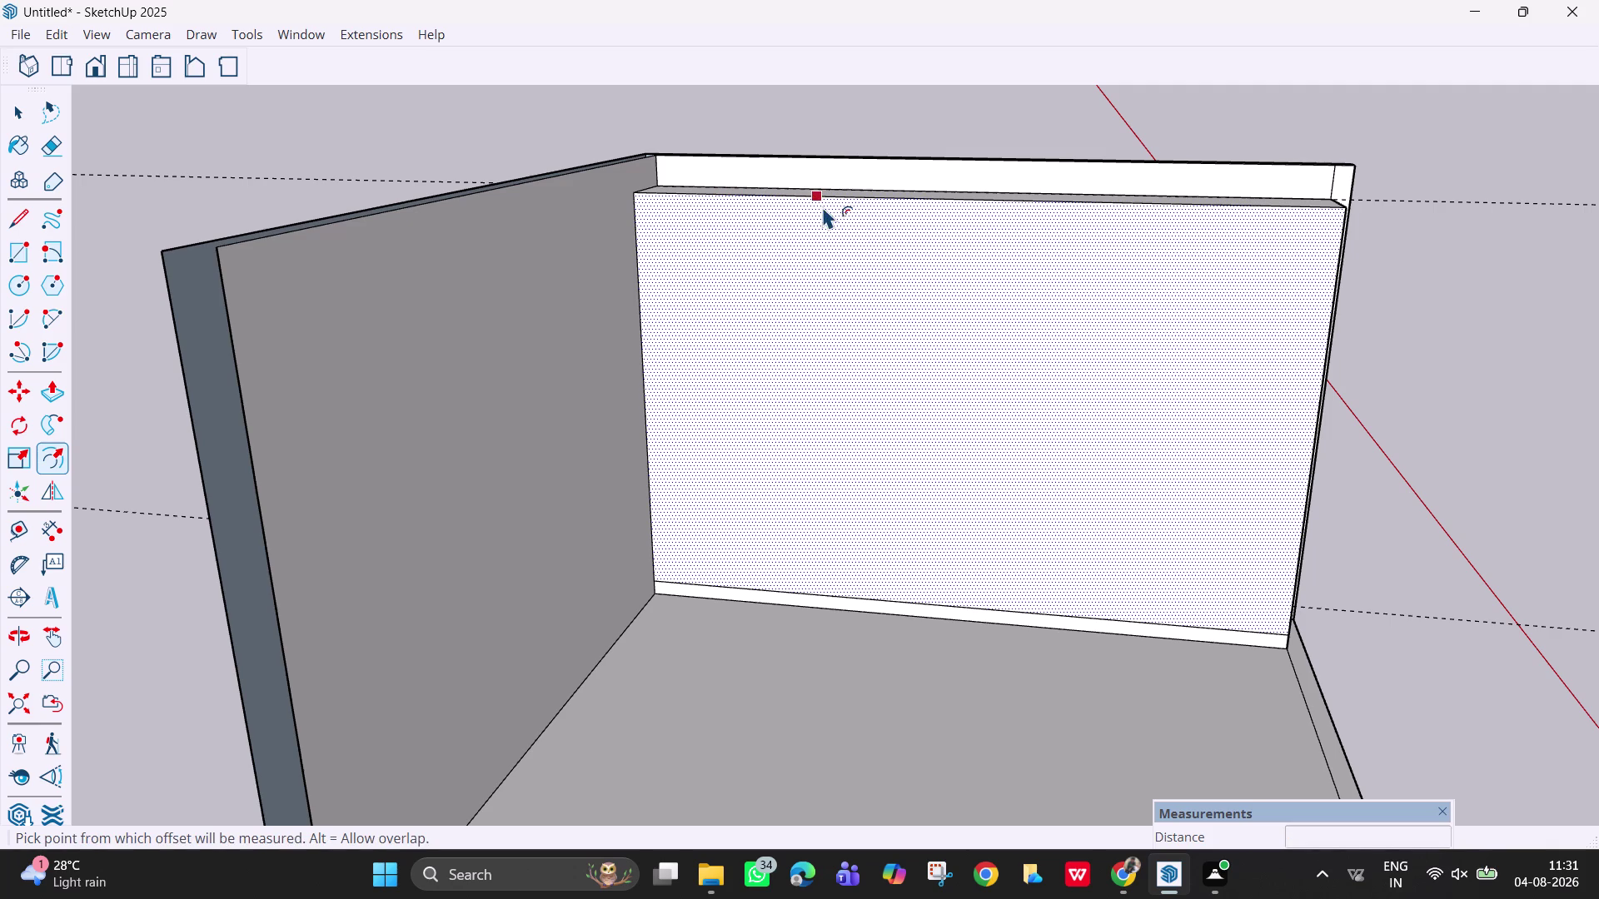
key(Escape)
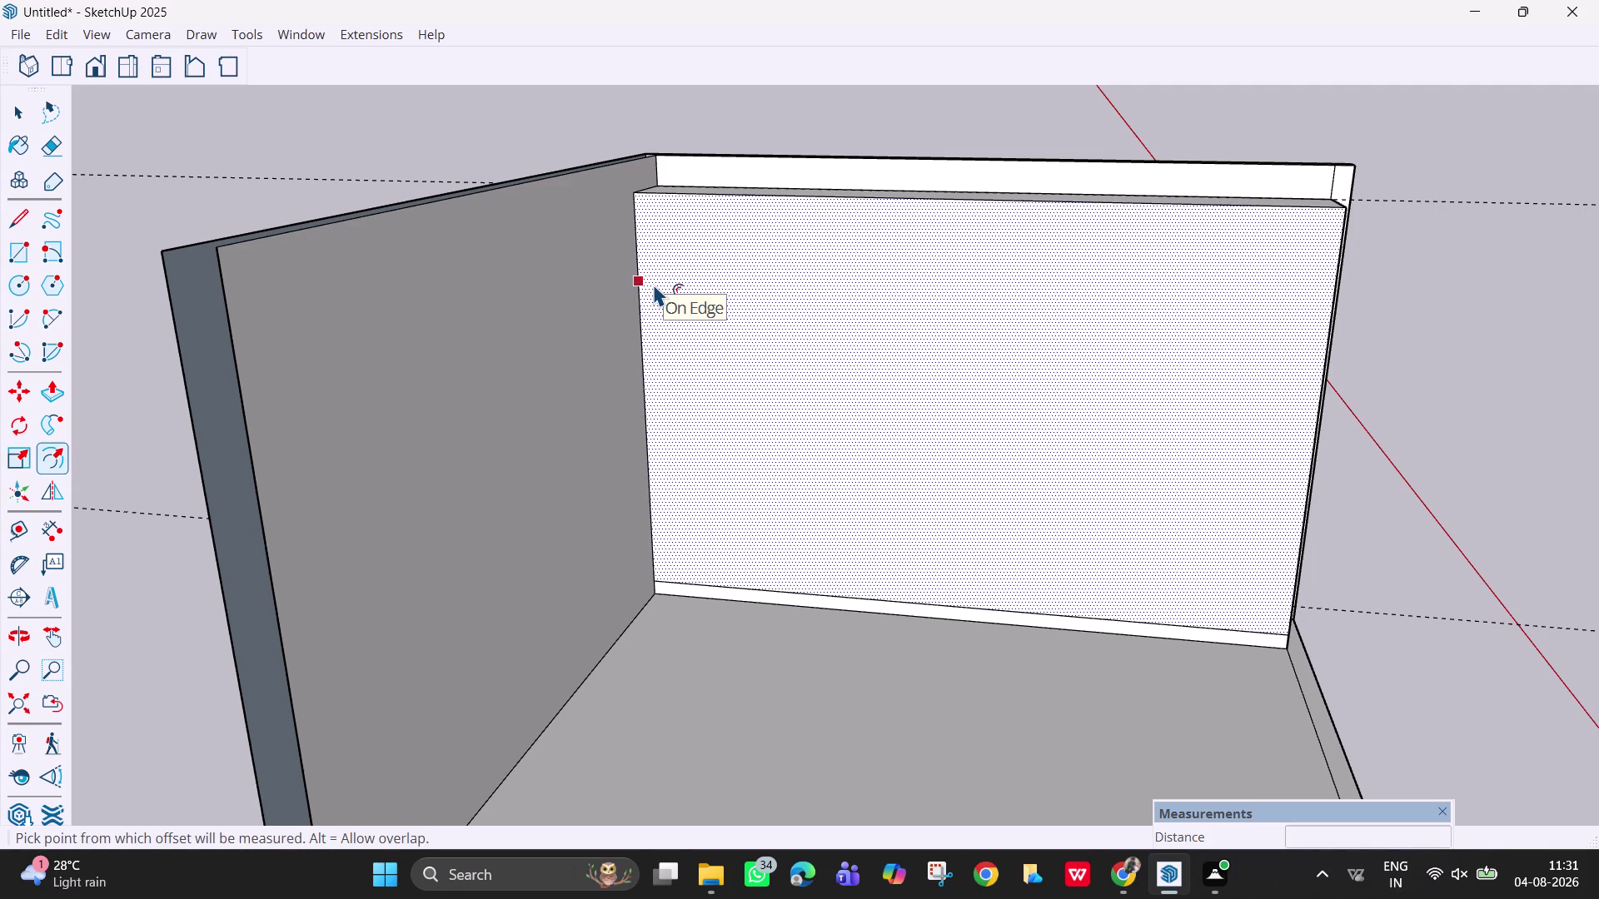
key(space)
key(Escape)
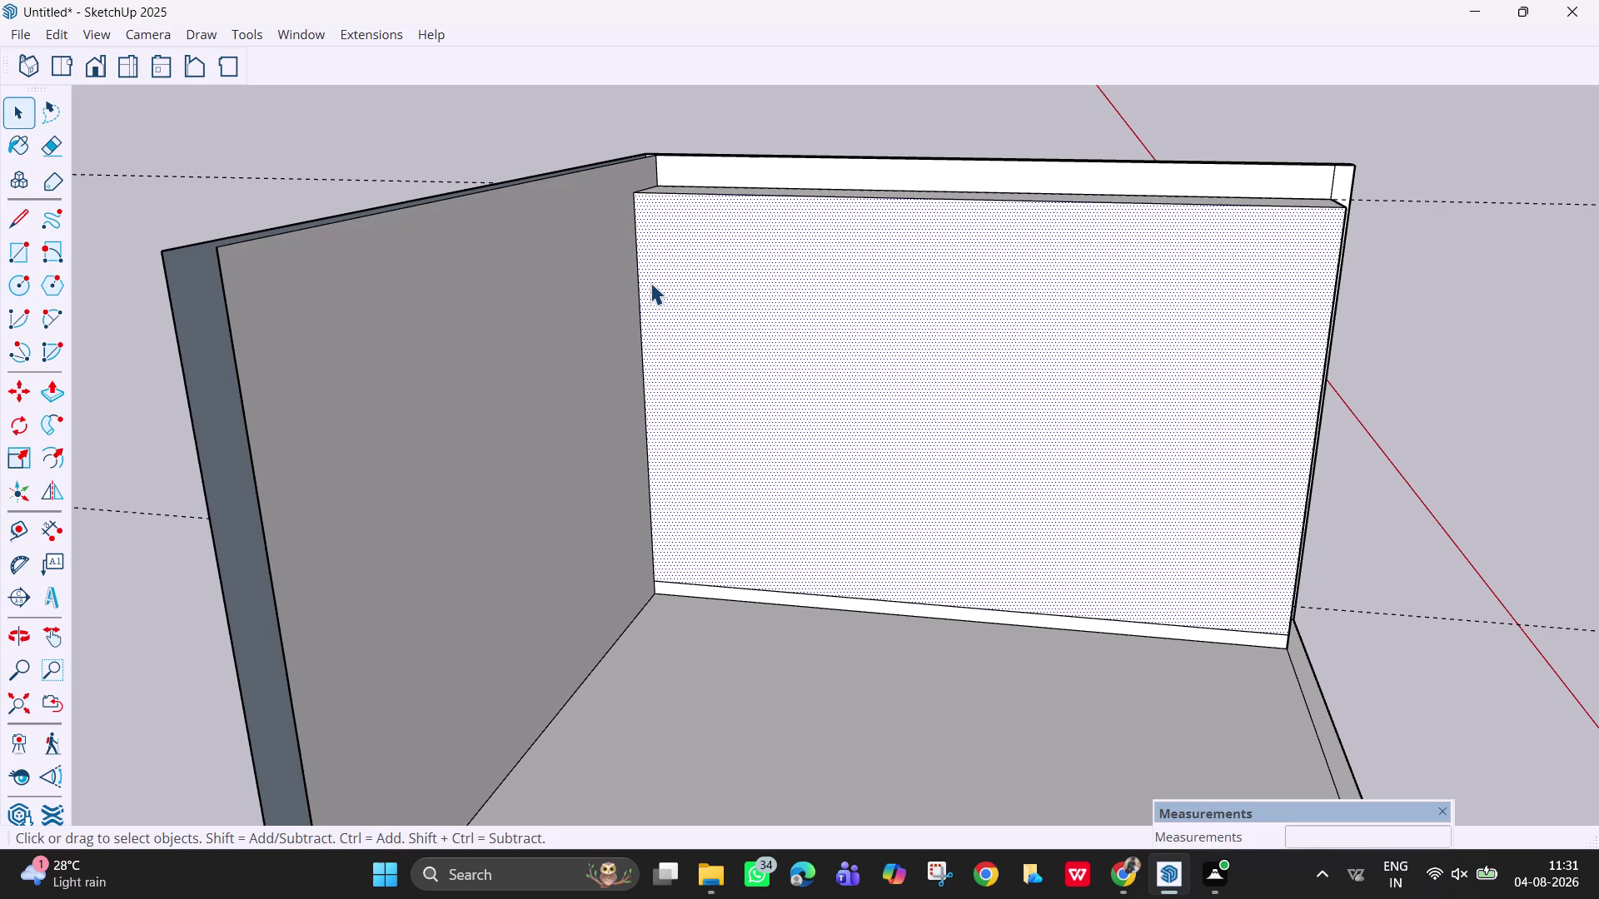
click(1422, 257)
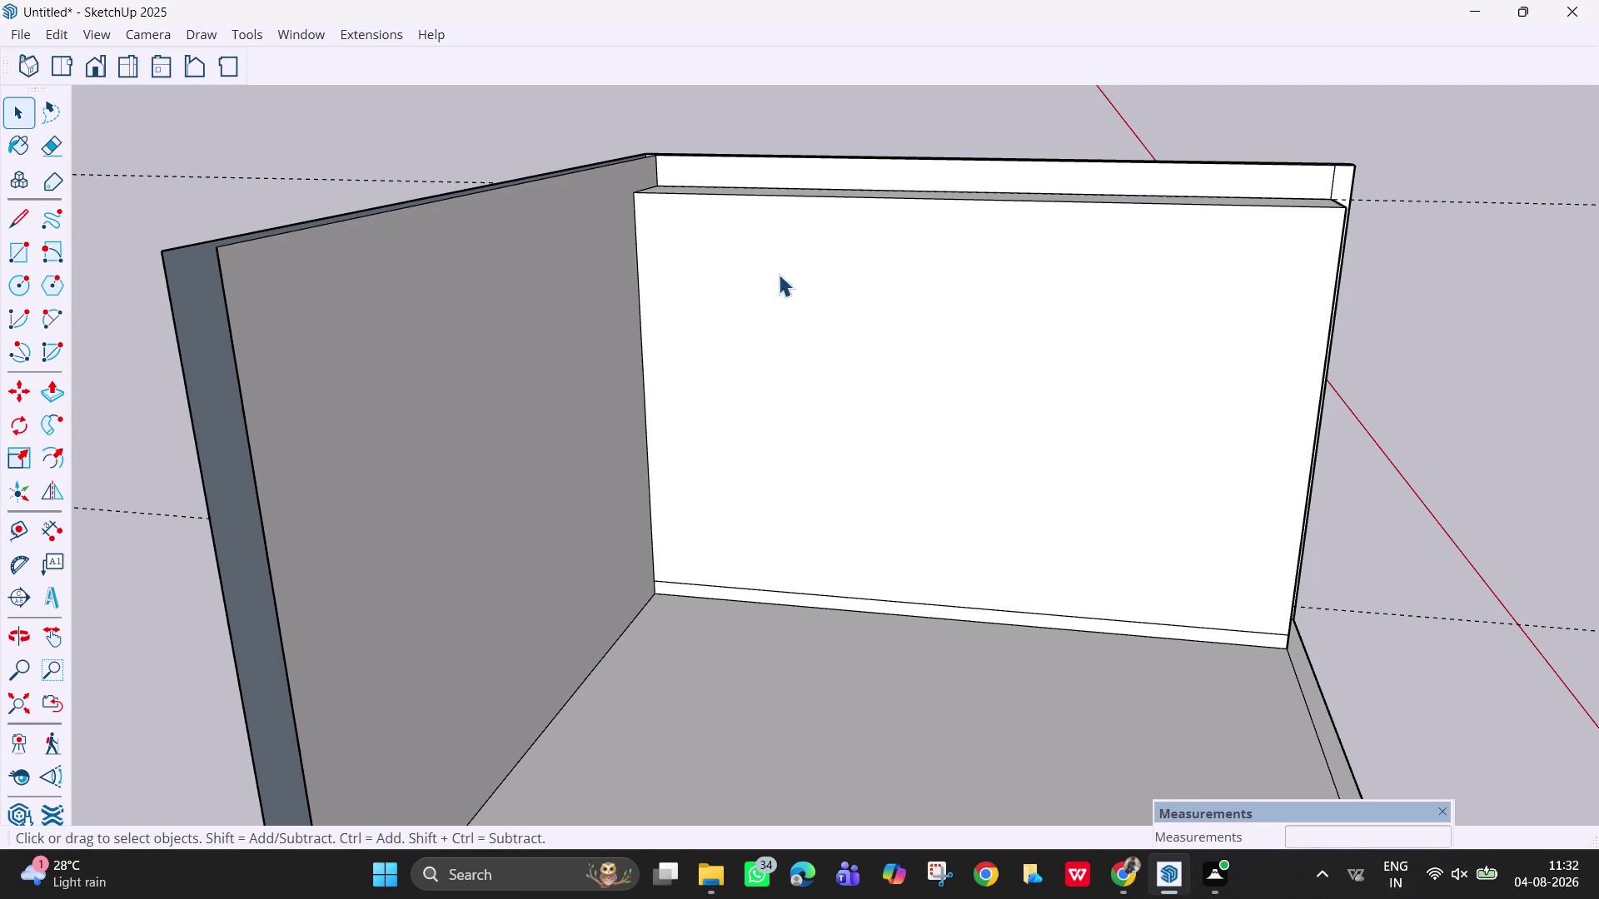
middle_drag(1005, 381, 914, 359)
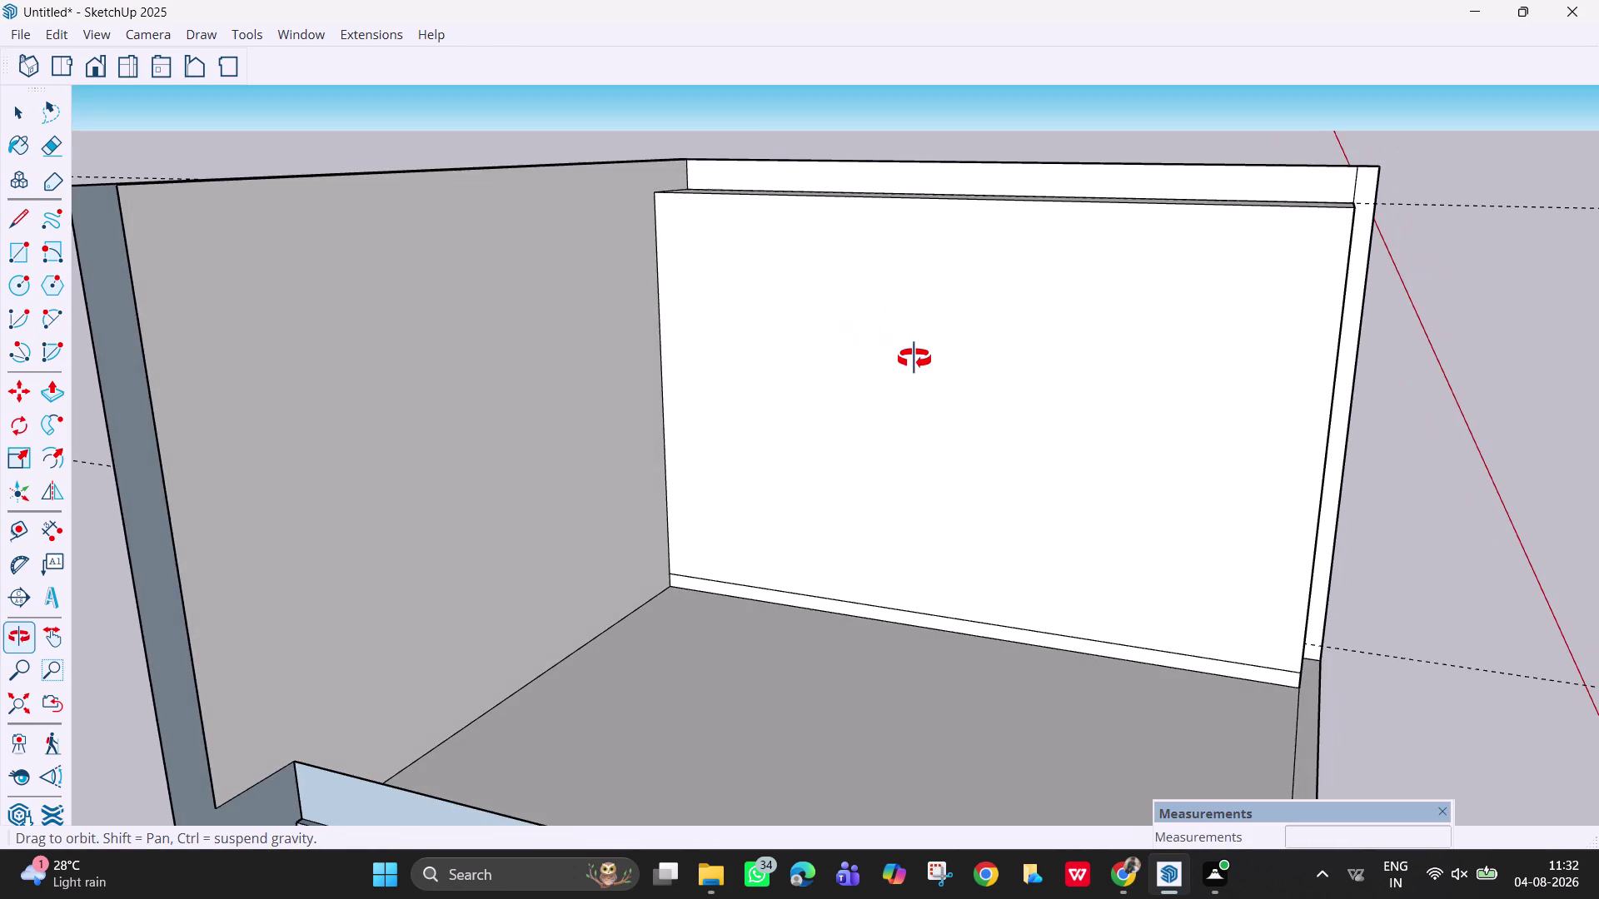
Place a guide 6" in from the panel's left edge with Tape Measure.
middle_drag(915, 358, 950, 381)
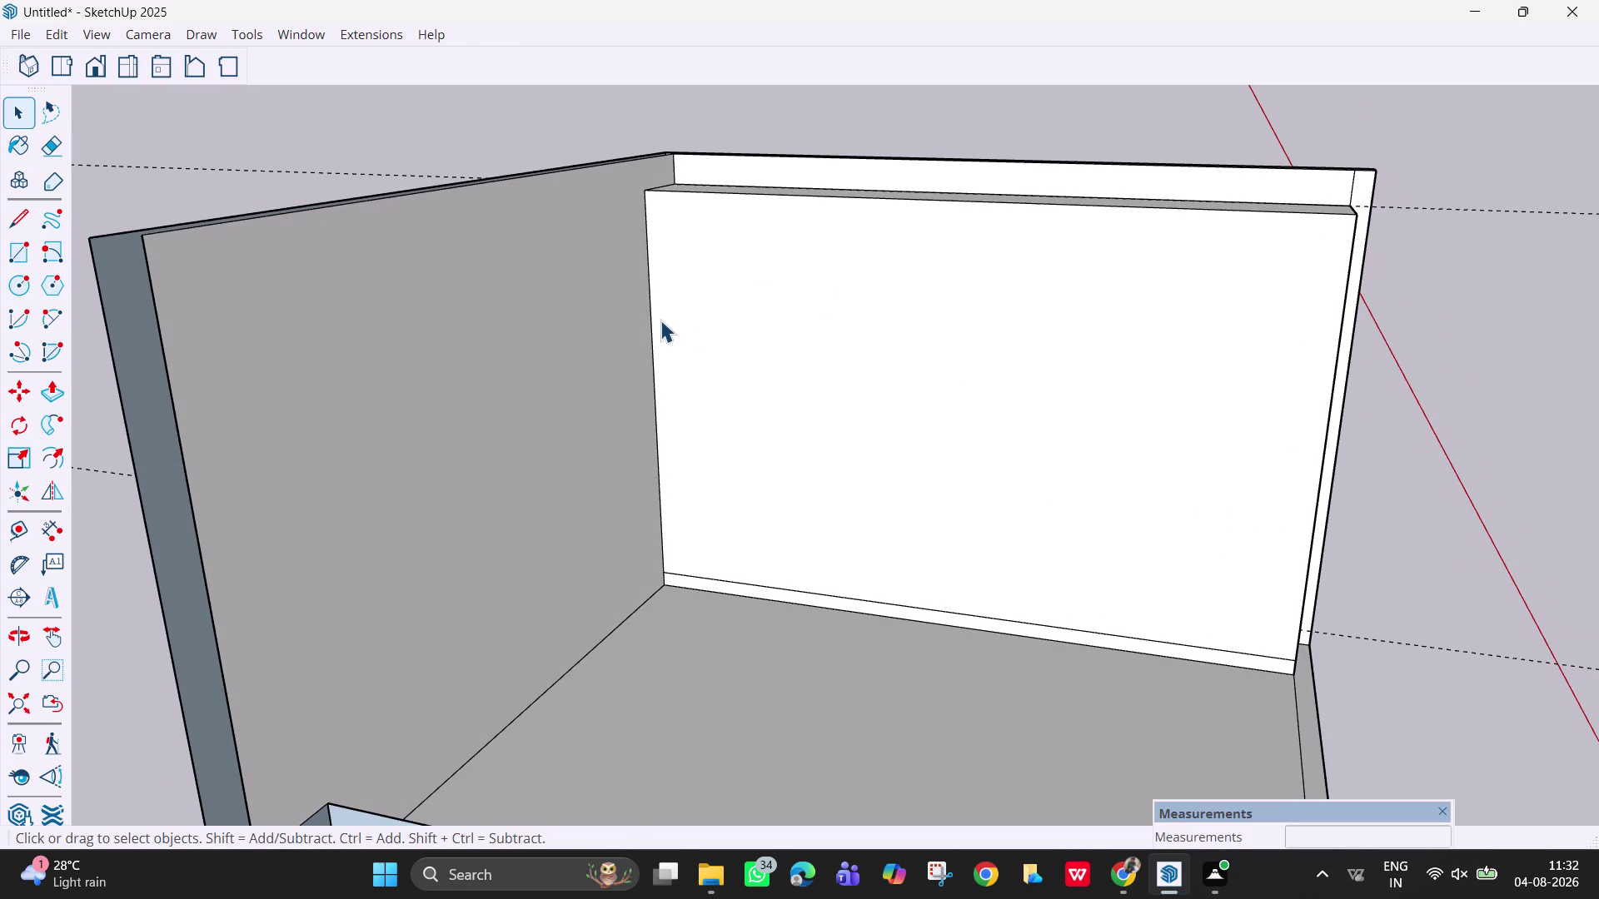
key(t)
click(649, 318)
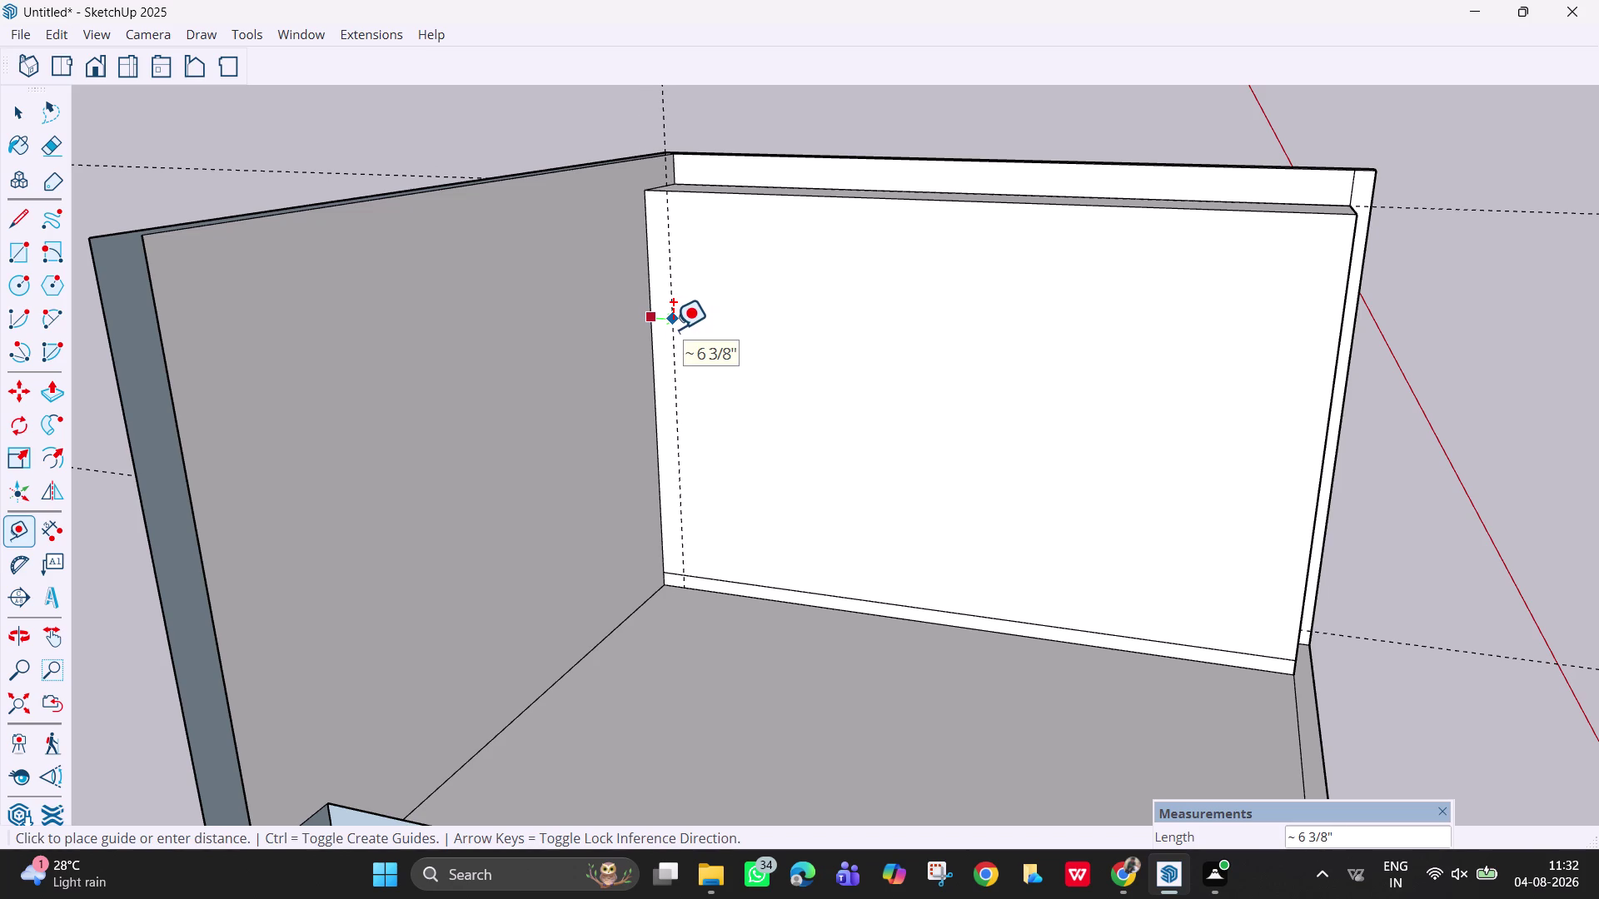
text(6")
key(Return)
key(Escape)
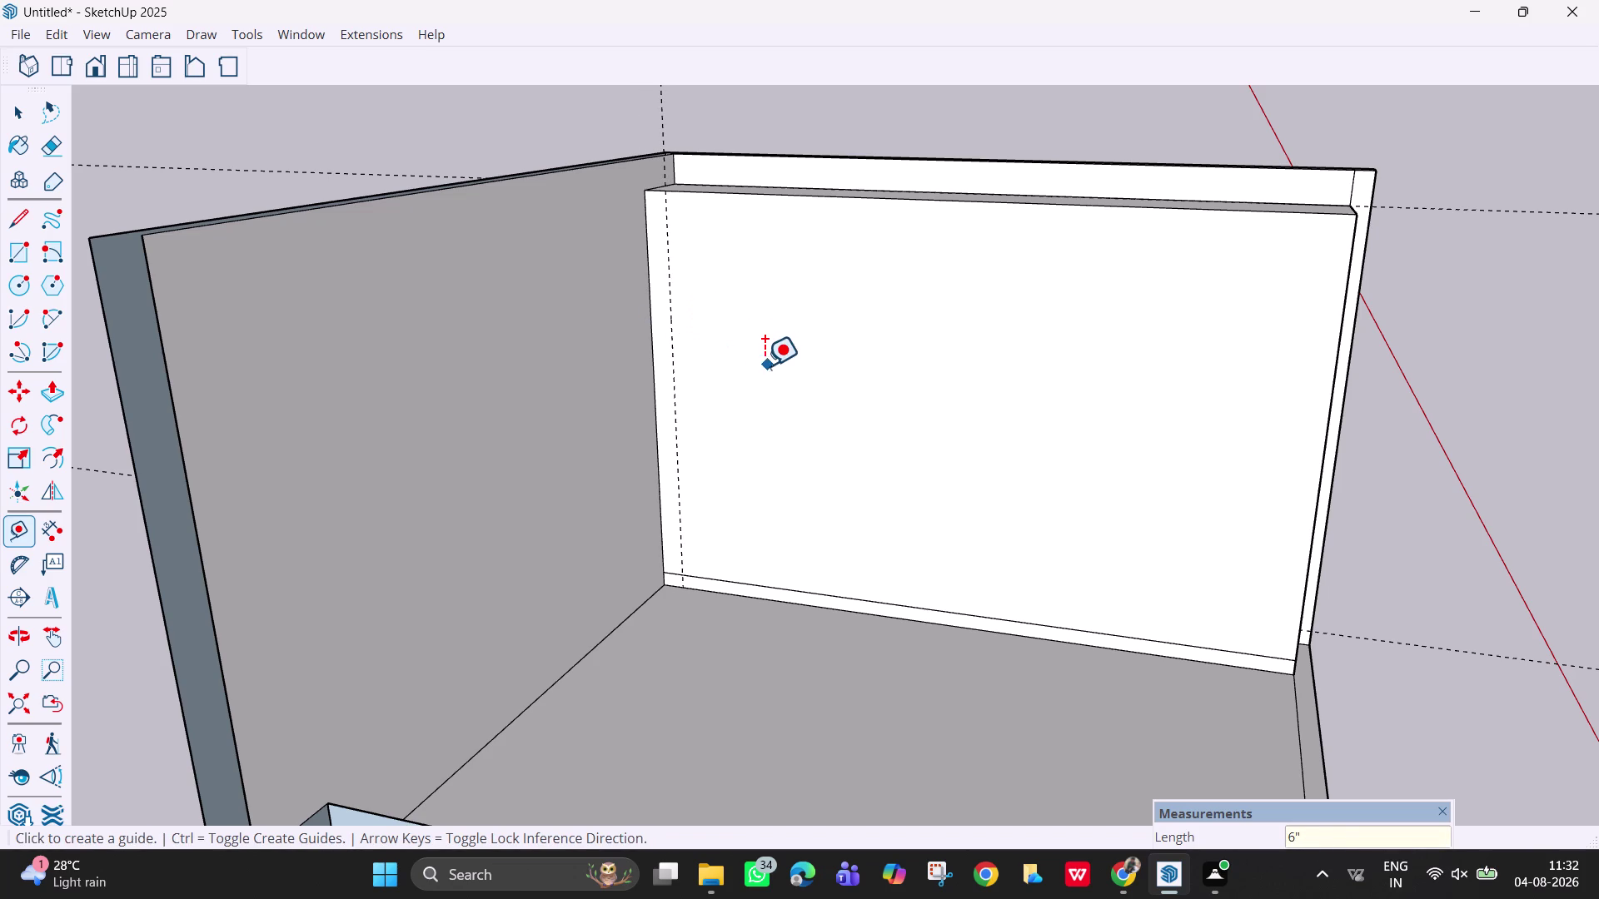
Add guides 6 mm inside the panel's top and bottom edges.
click(799, 200)
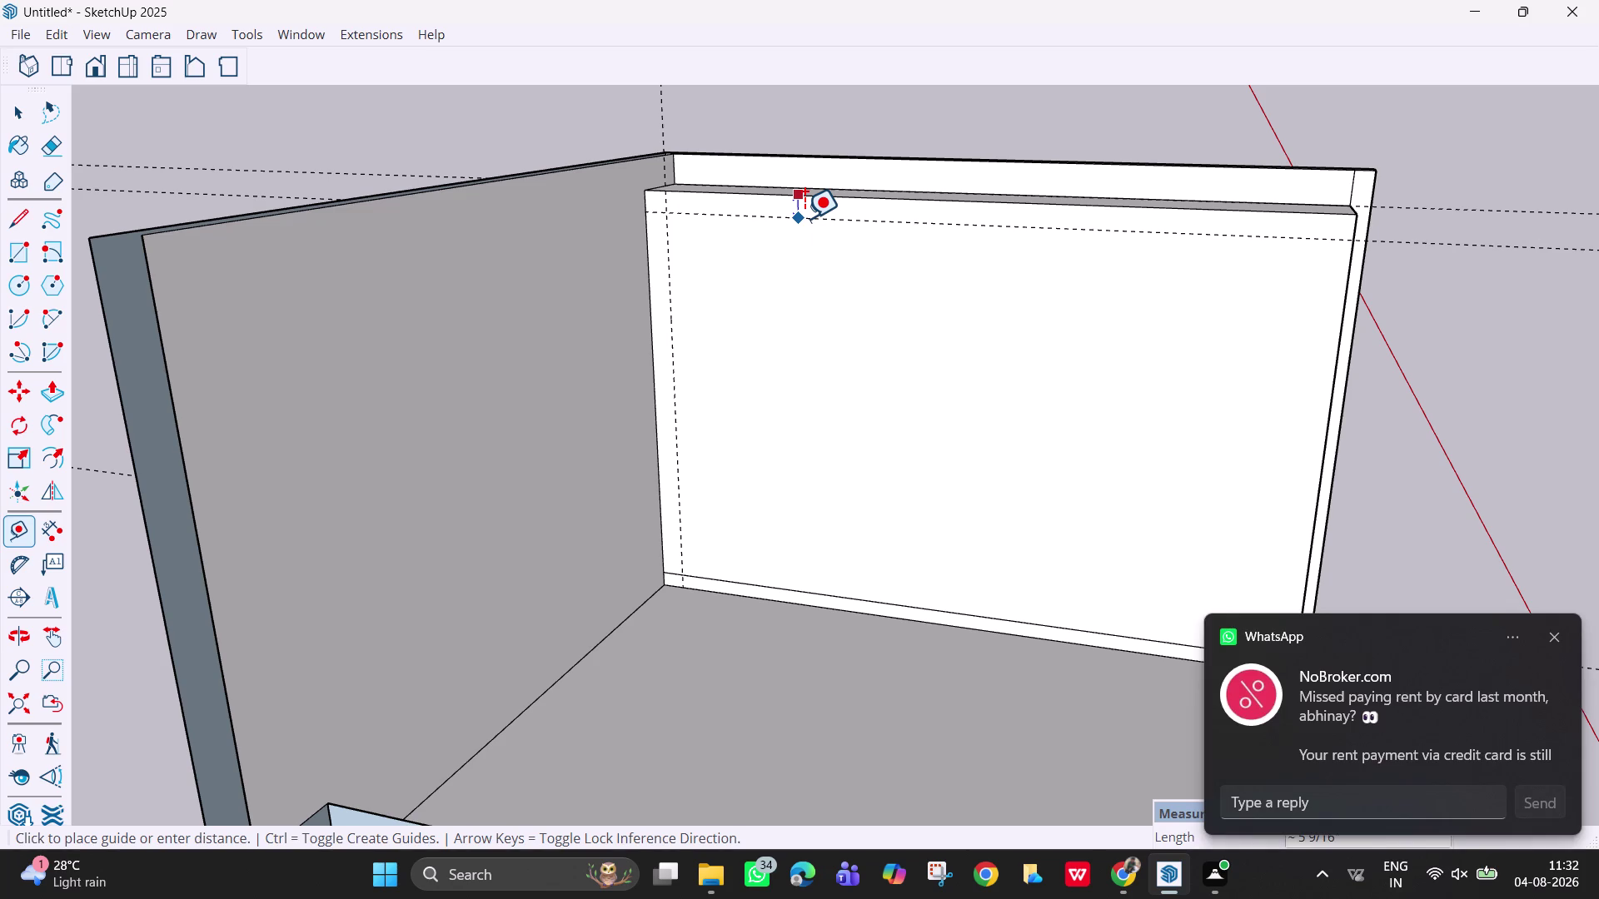
key(6)
text(mm)
key(Return)
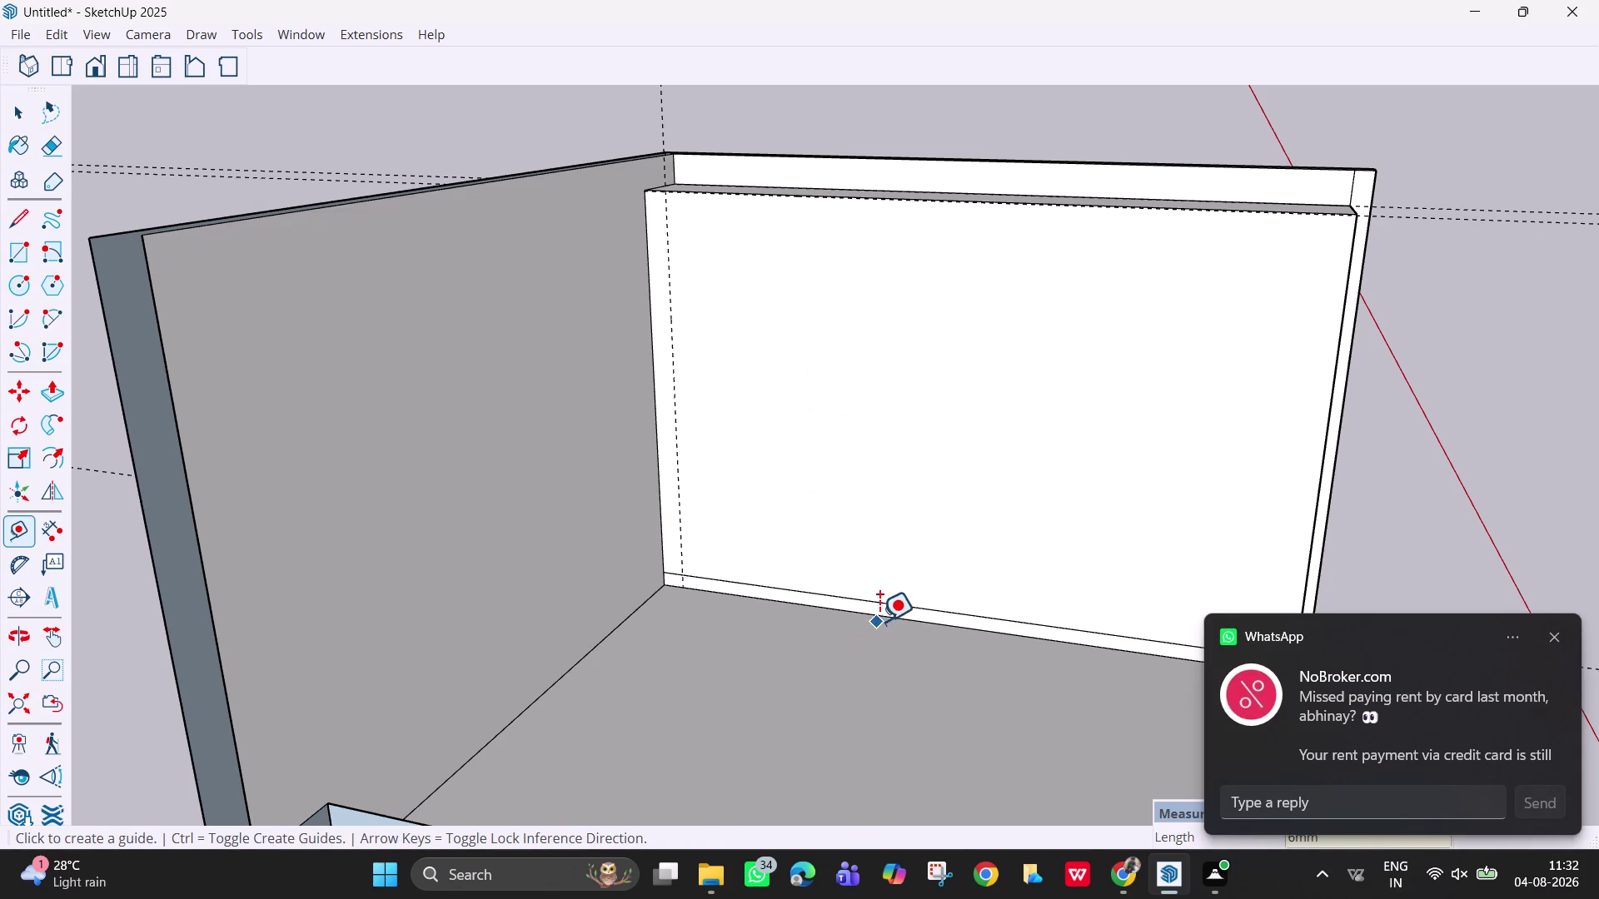
click(892, 602)
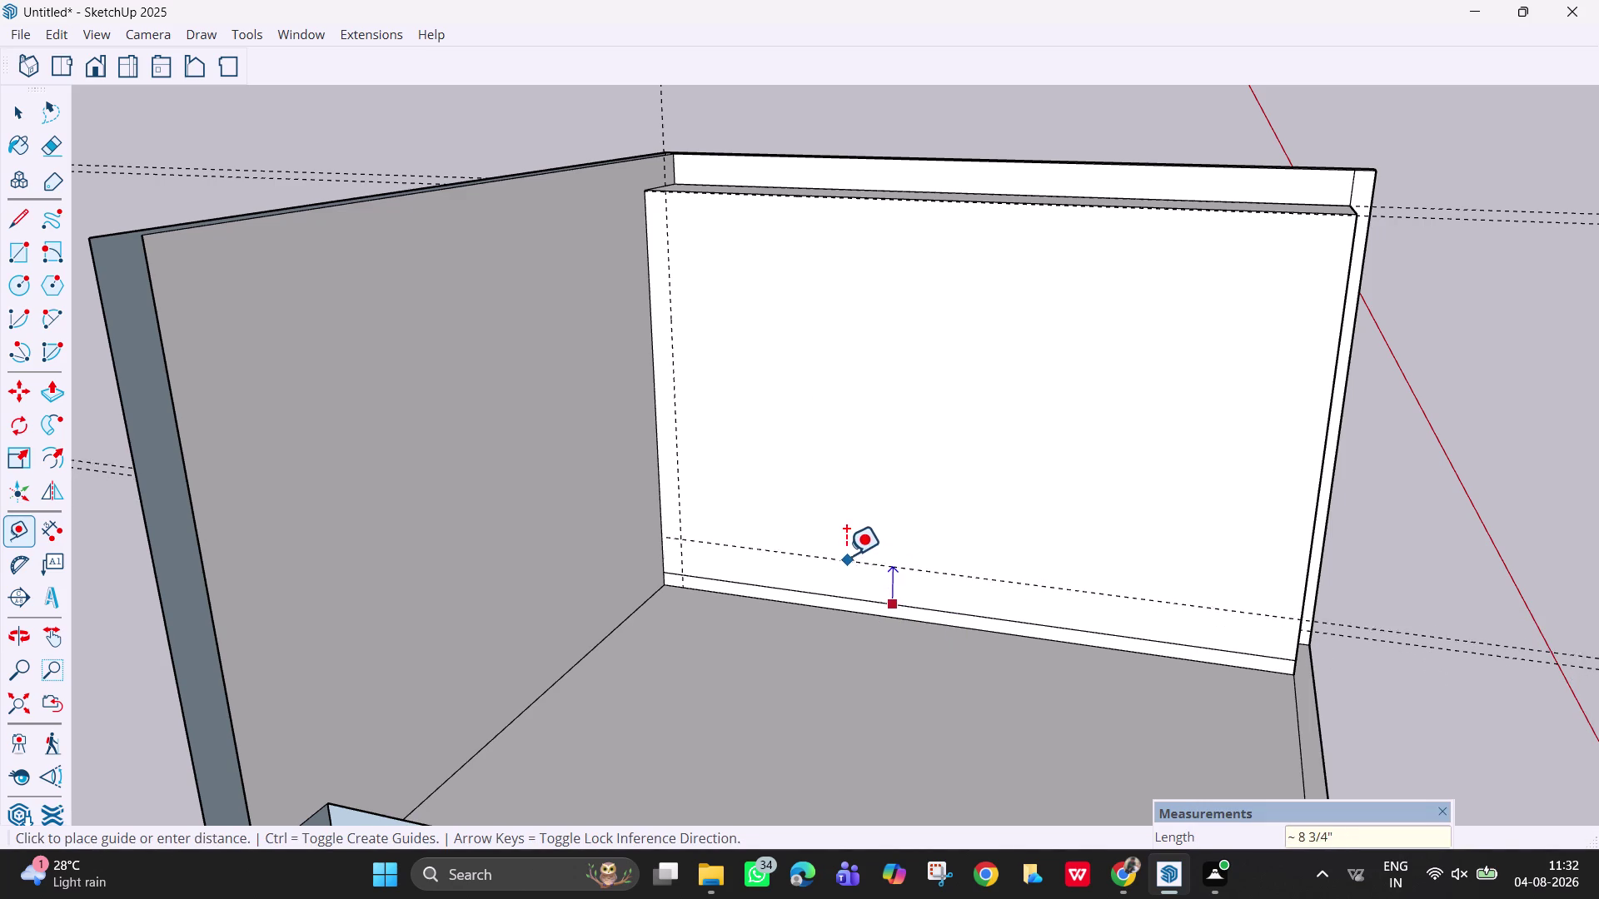
key(6)
text(mm)
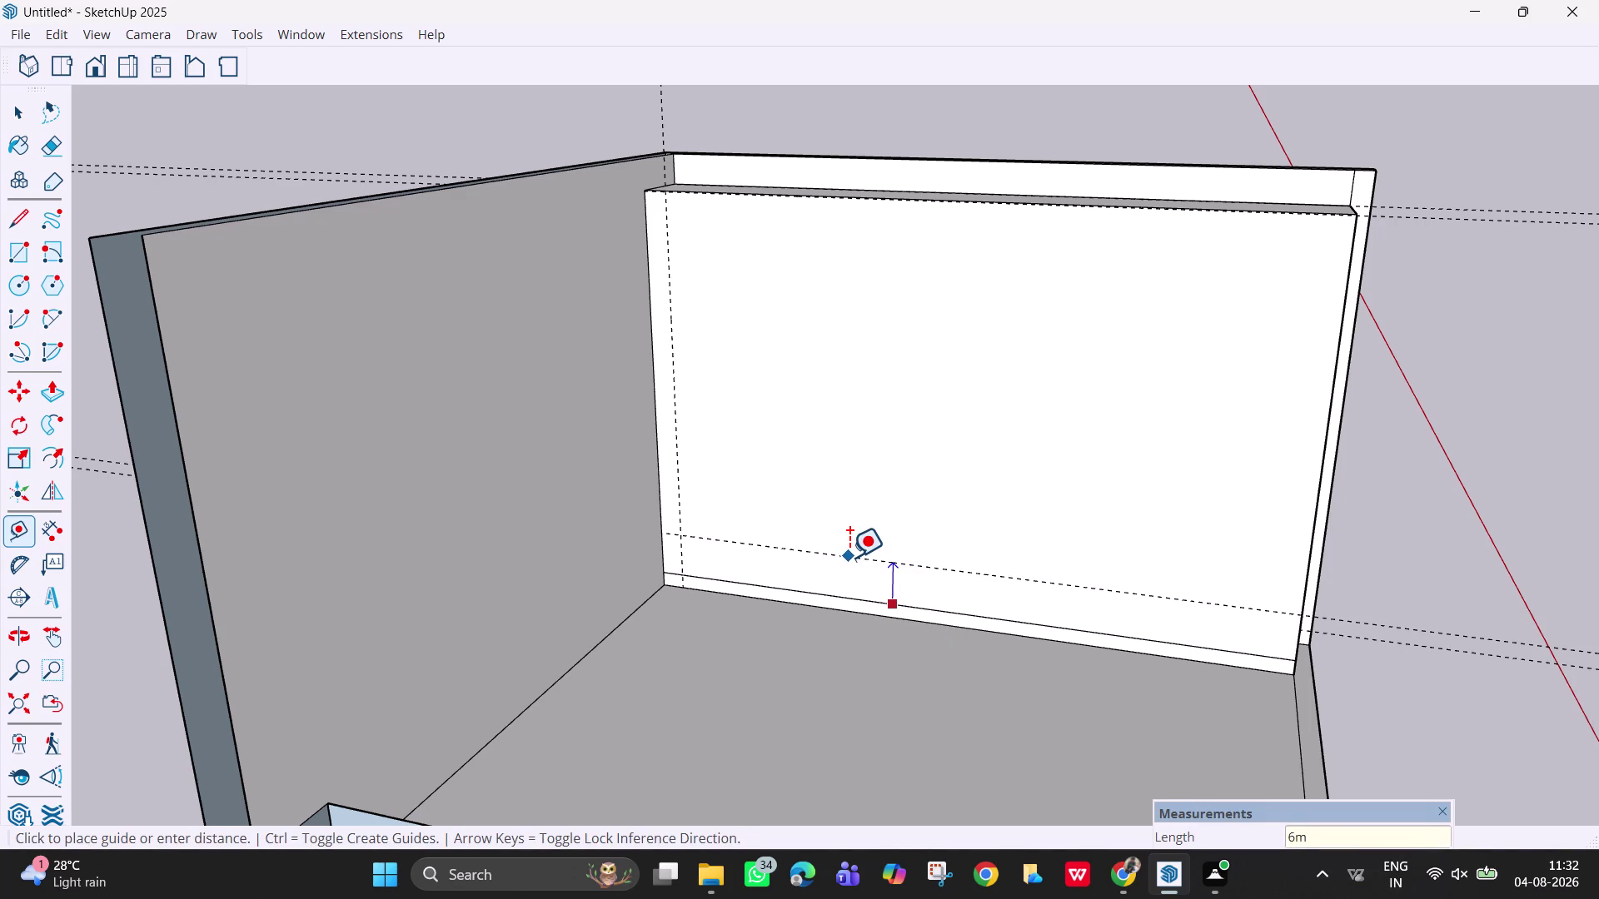
key(Return)
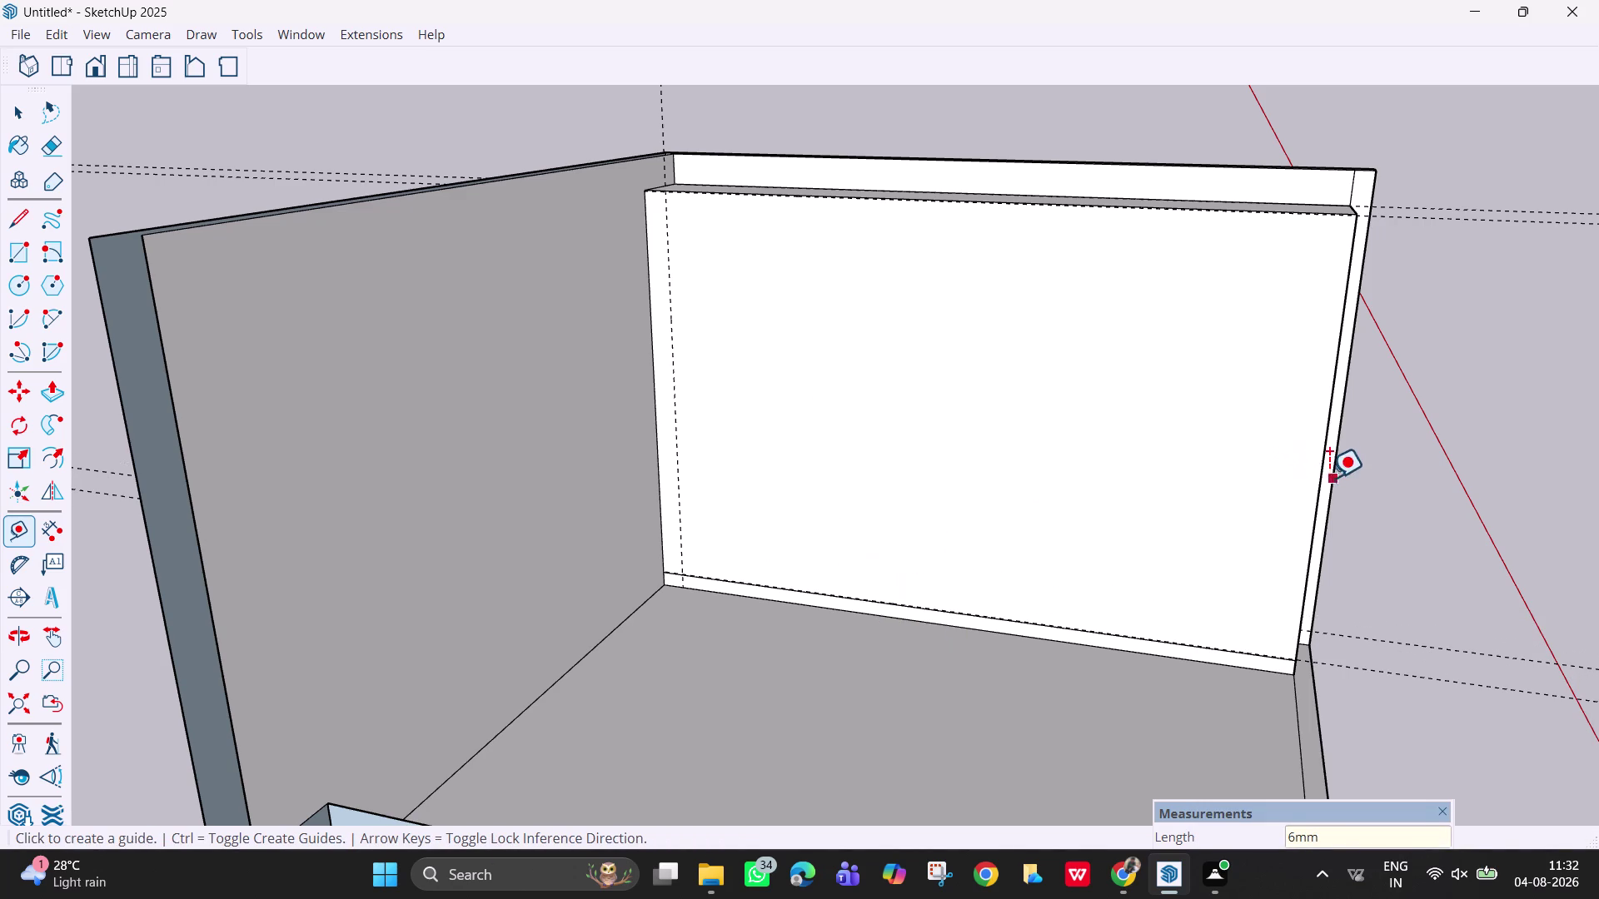
Add a 6 mm guide inside the panel's right edge and exit the tool.
click(1316, 472)
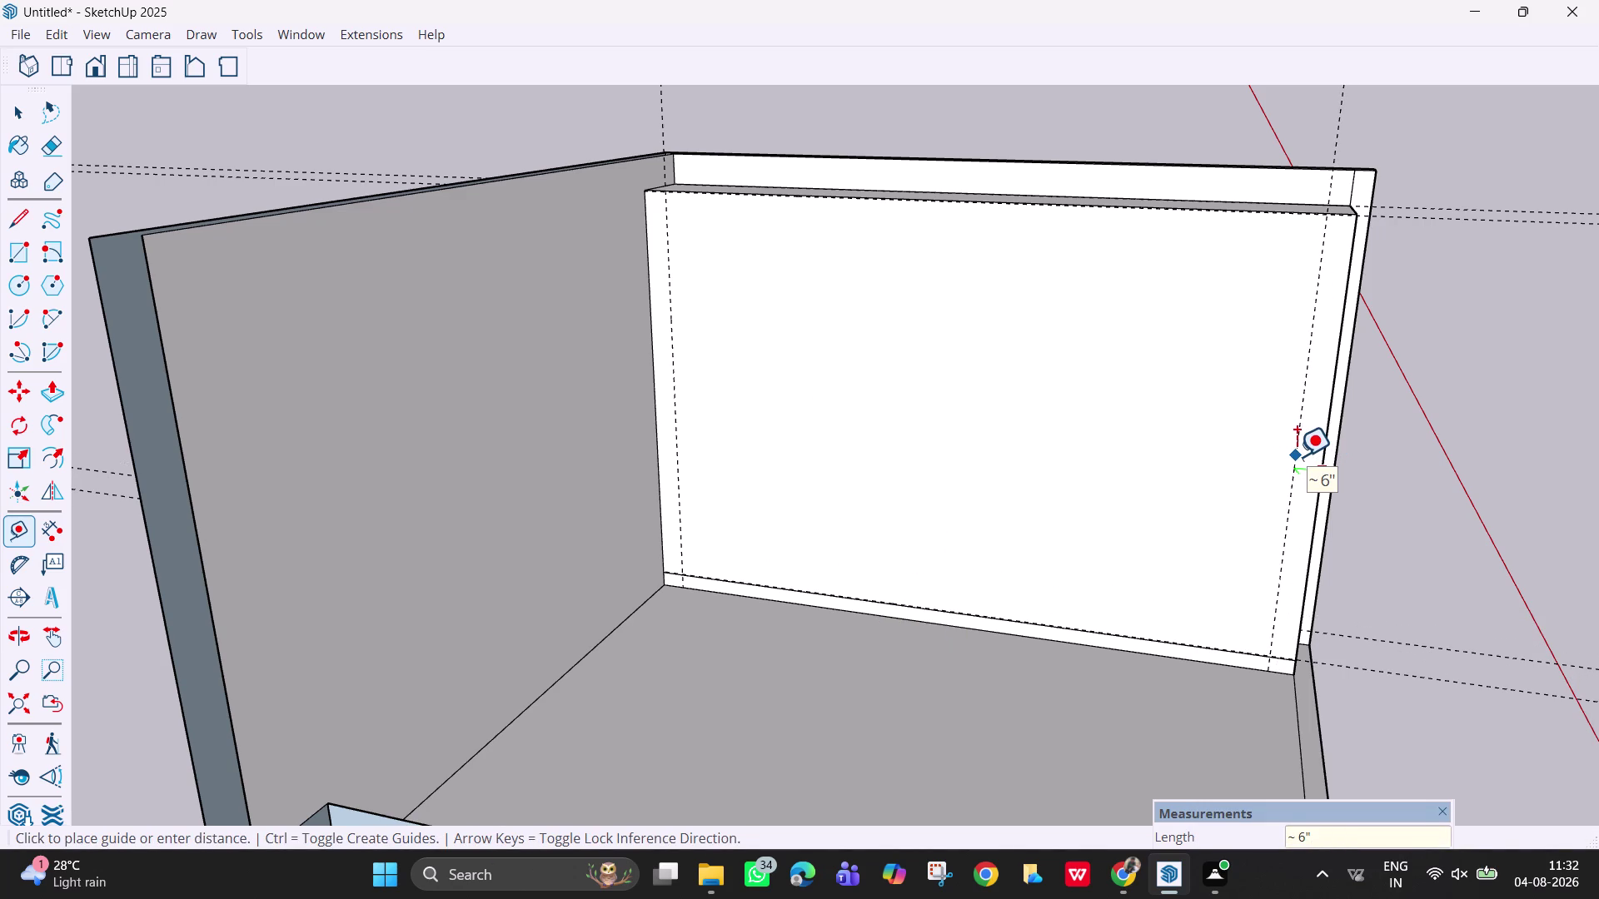
text(6mm)
key(Return)
scroll(up, 3)
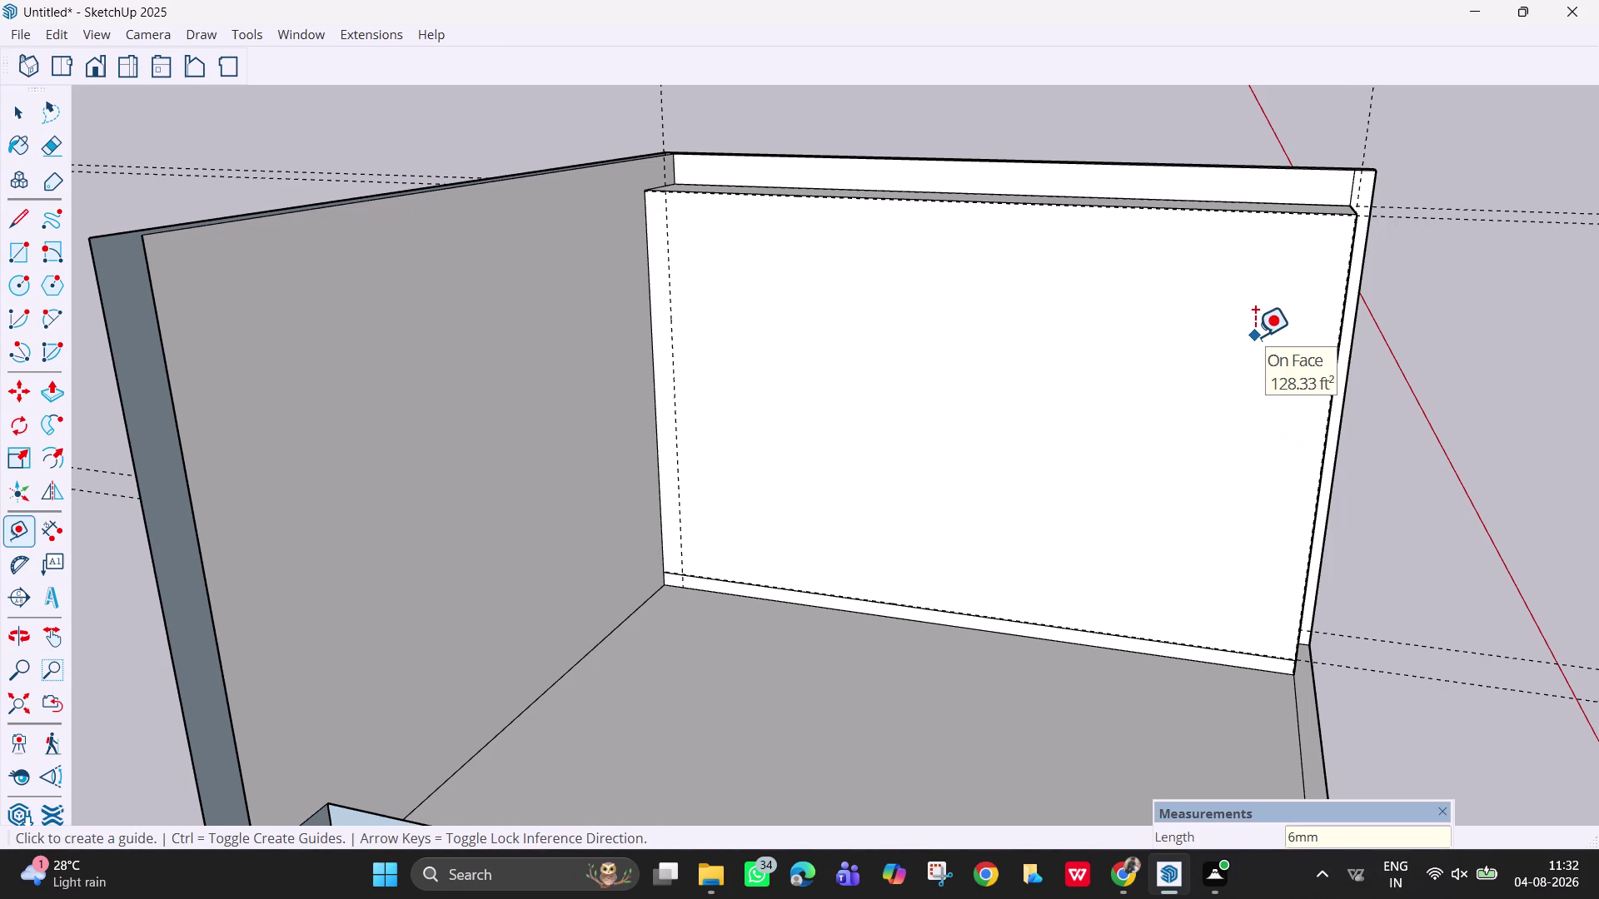
scroll(up, 3)
middle_drag(1257, 338, 1332, 313)
key(Escape)
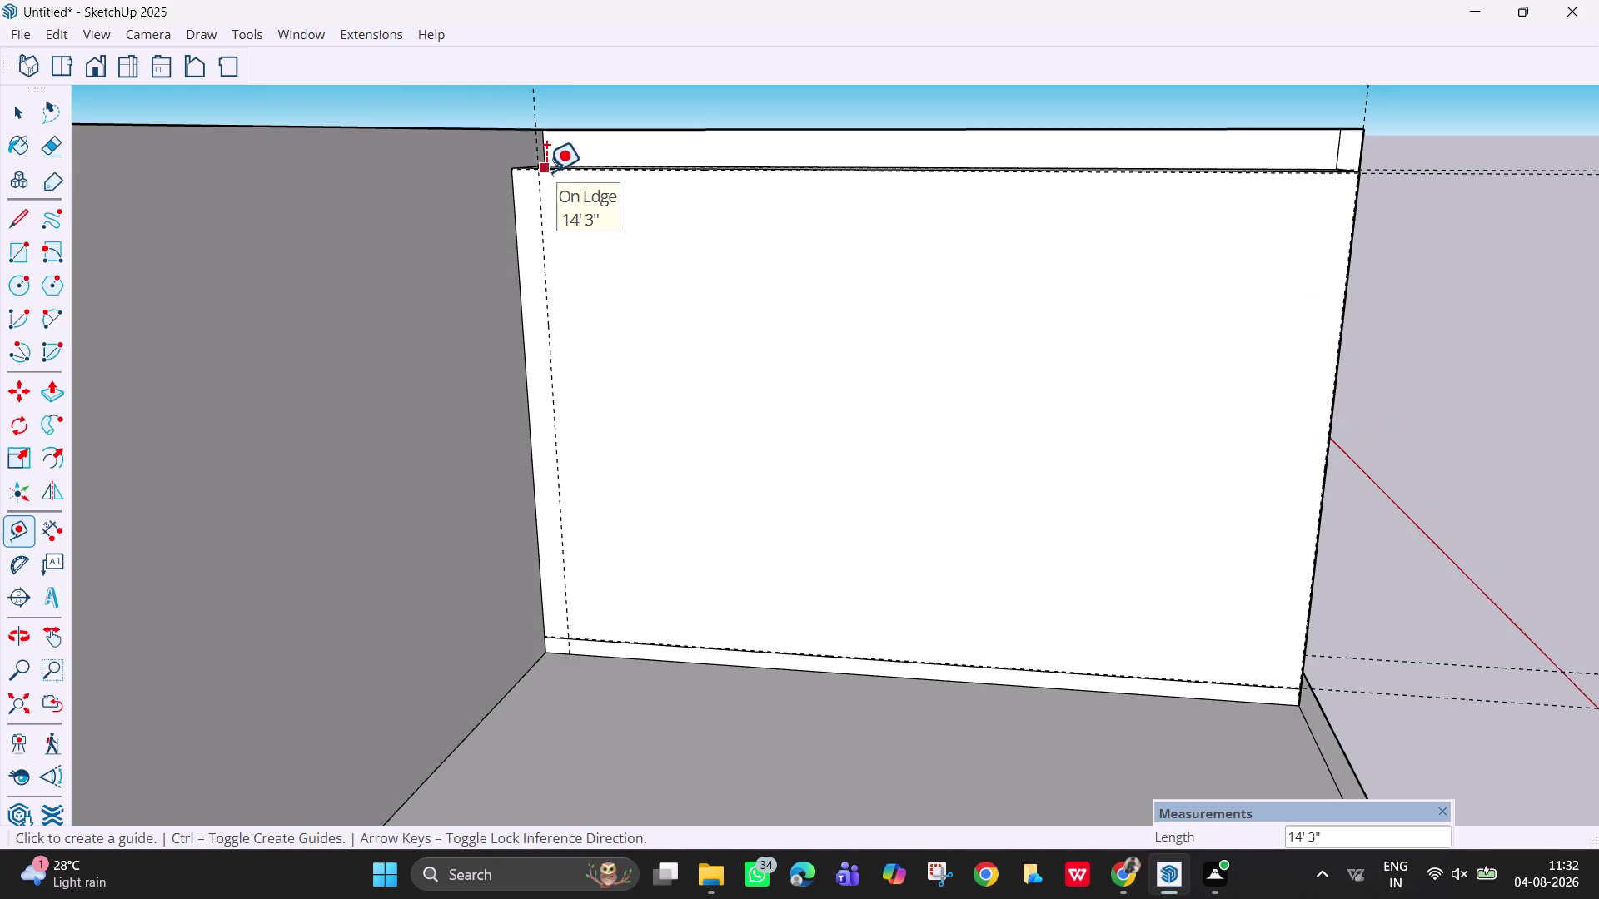
key(Escape)
key(space)
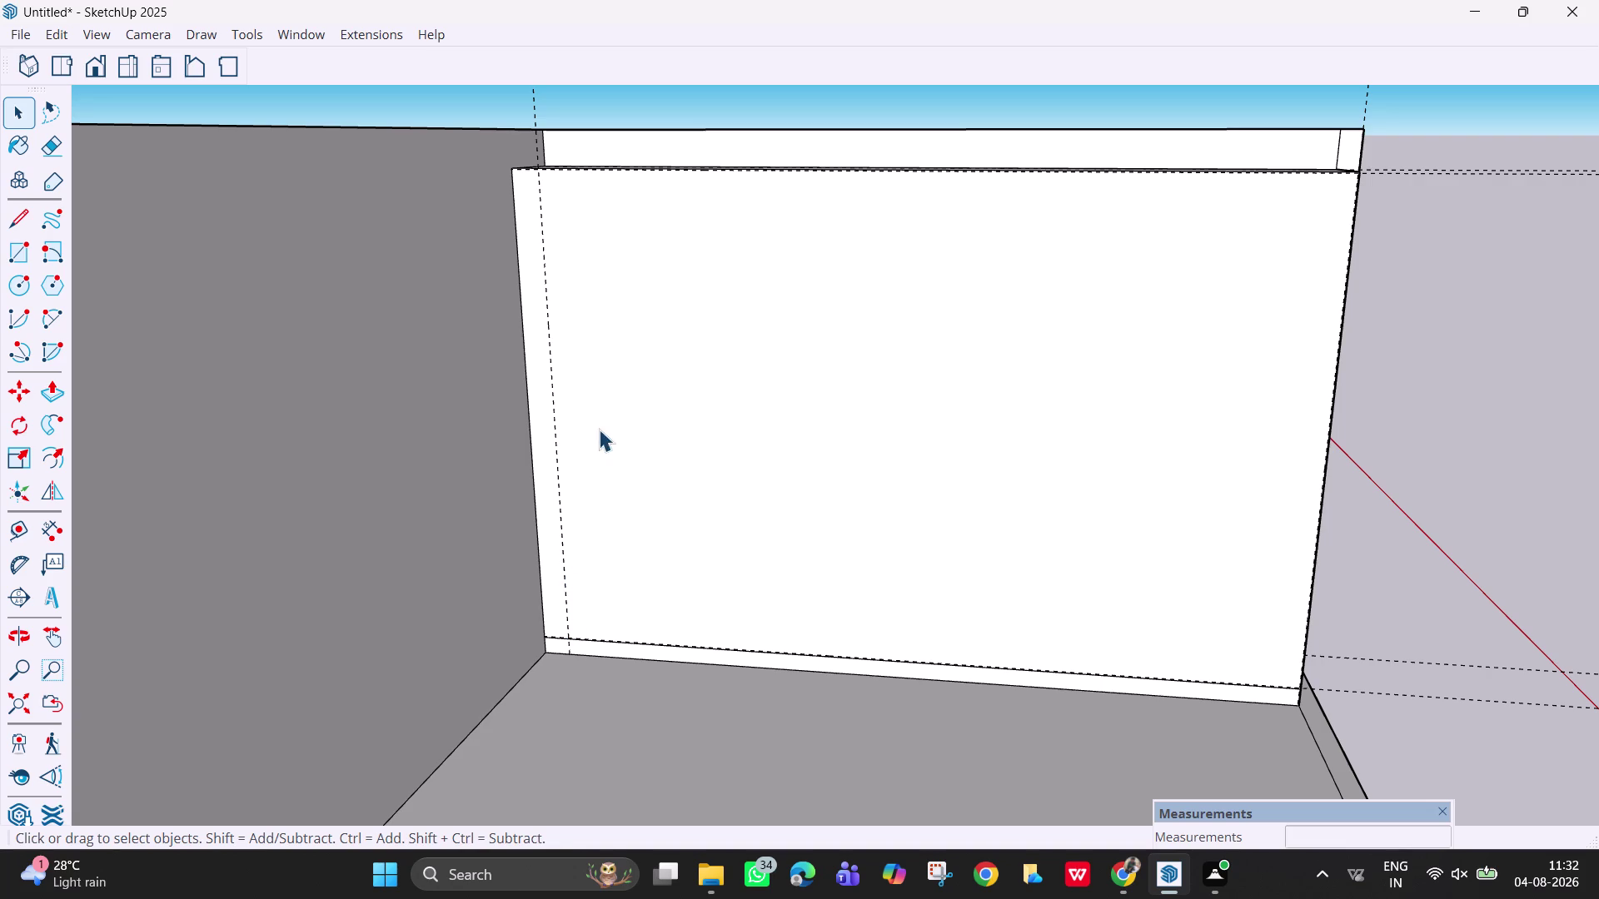
Draw a rectangle from above the panel's top-left to the wall's bottom-right corner.
key(r)
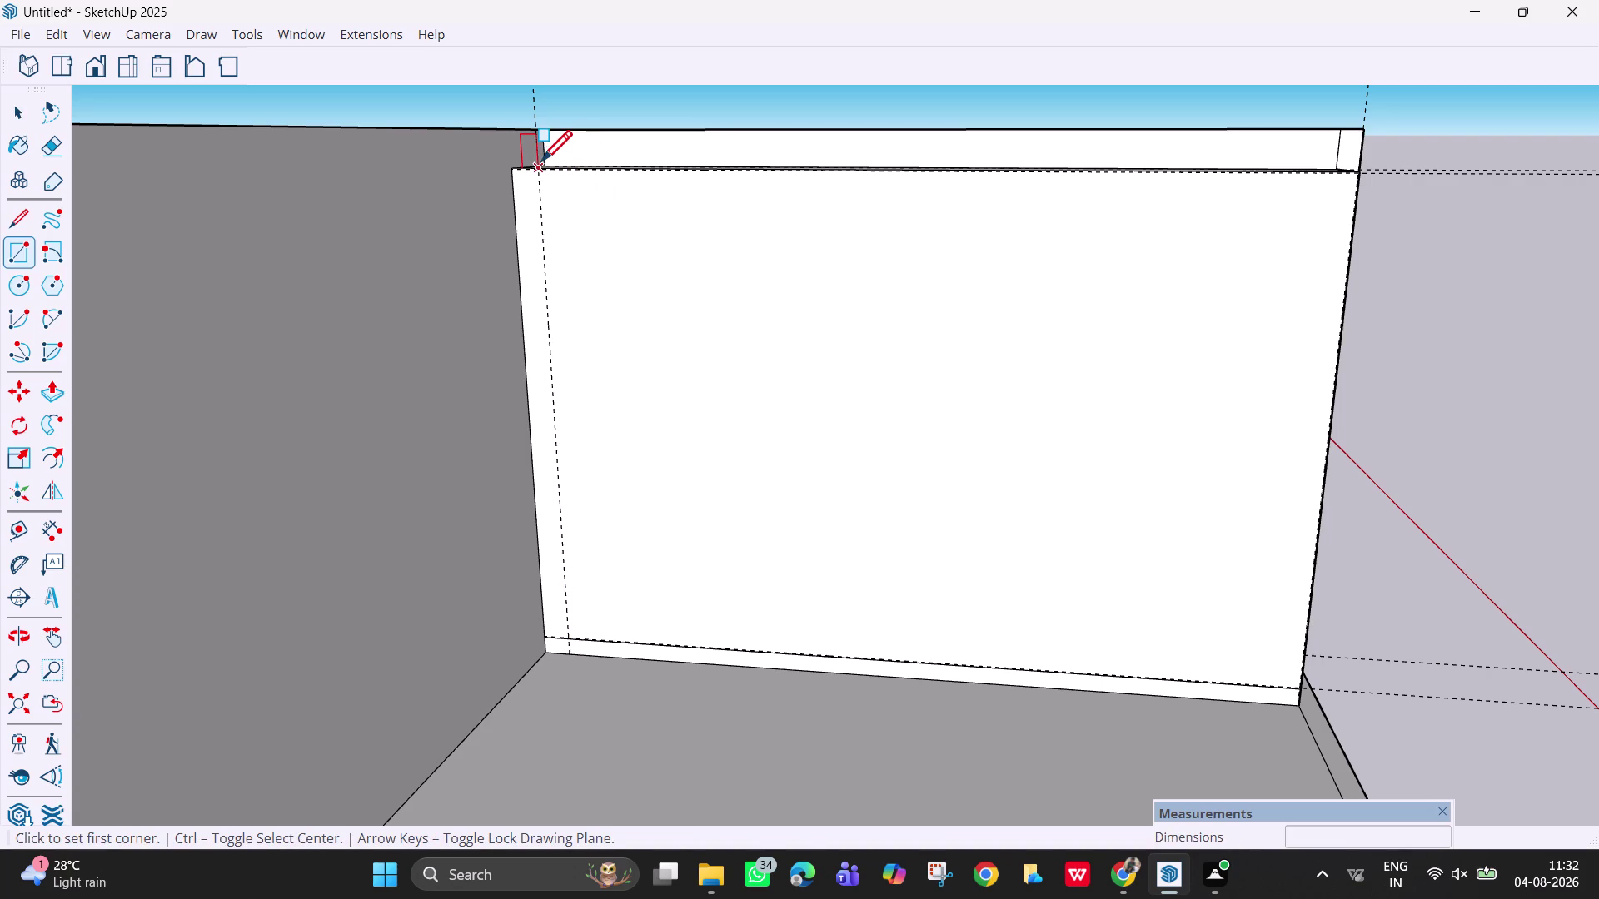
click(539, 167)
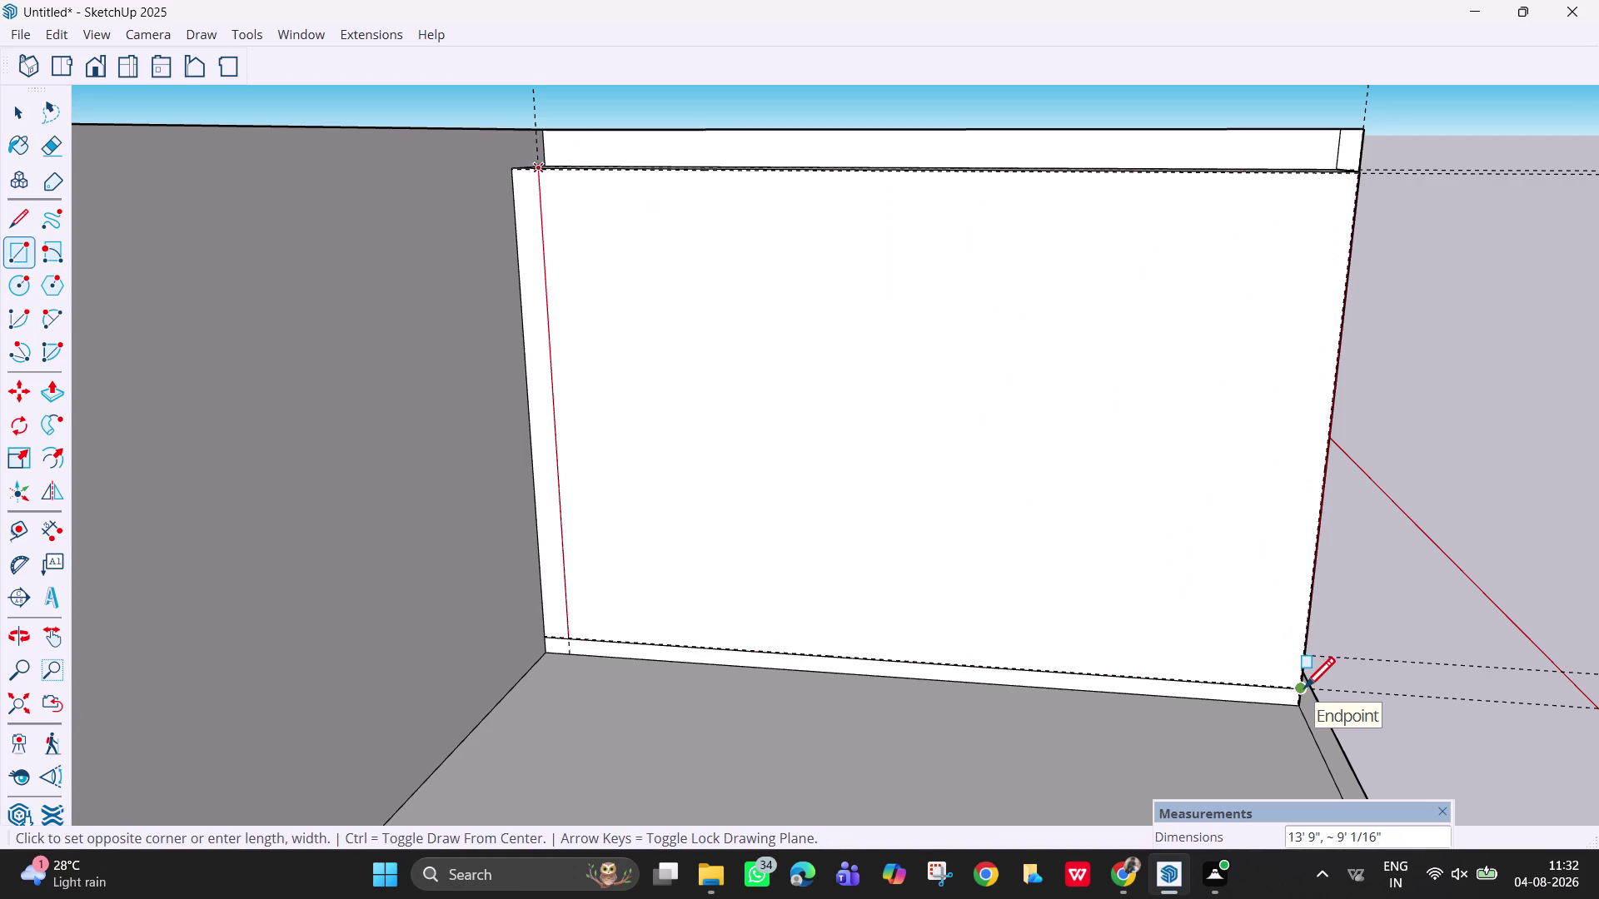
scroll(up, 3)
scroll(up, 3)
scroll(up, 3)
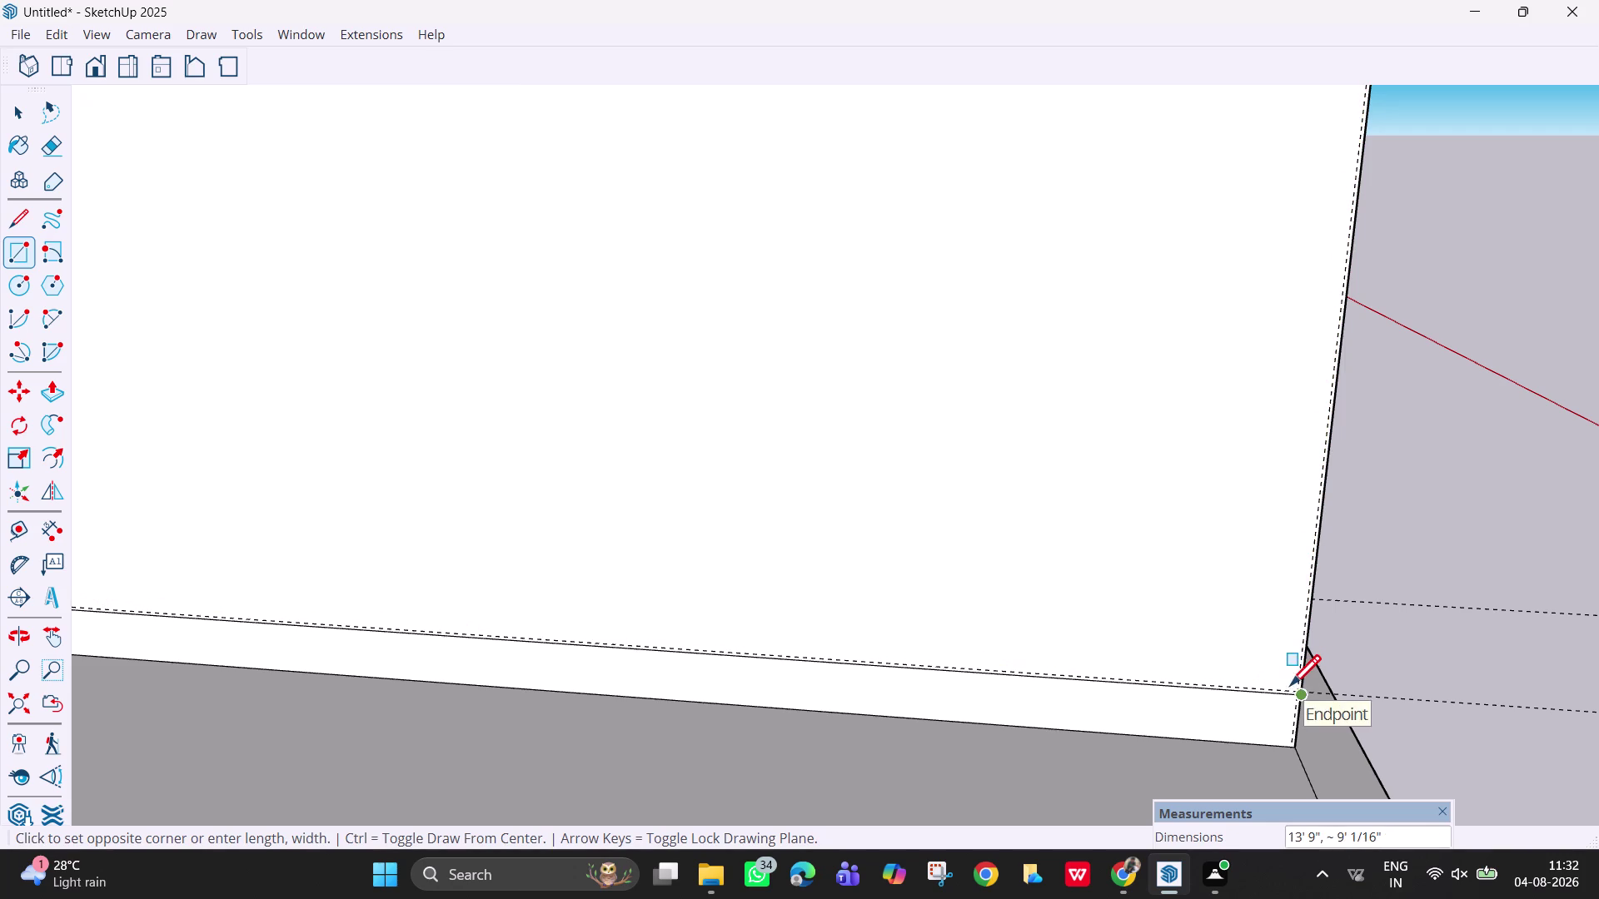
scroll(up, 3)
scroll(up, 3)
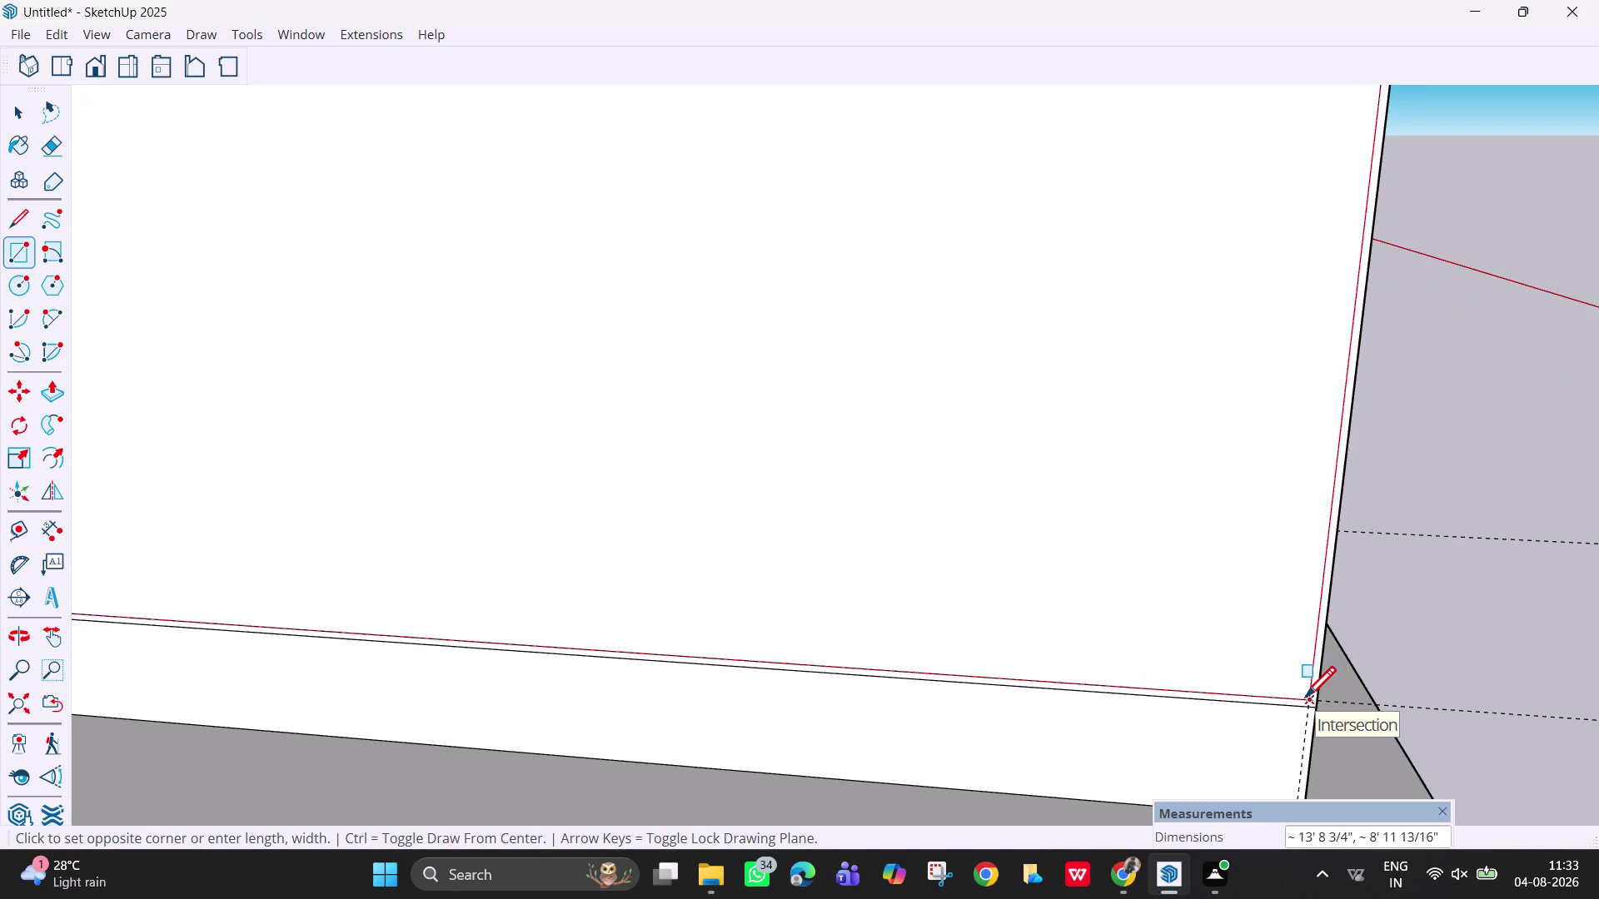
click(1303, 700)
Pan toward the wall's top edge and undo the misplaced rectangle.
scroll(down, 3)
scroll(down, 3)
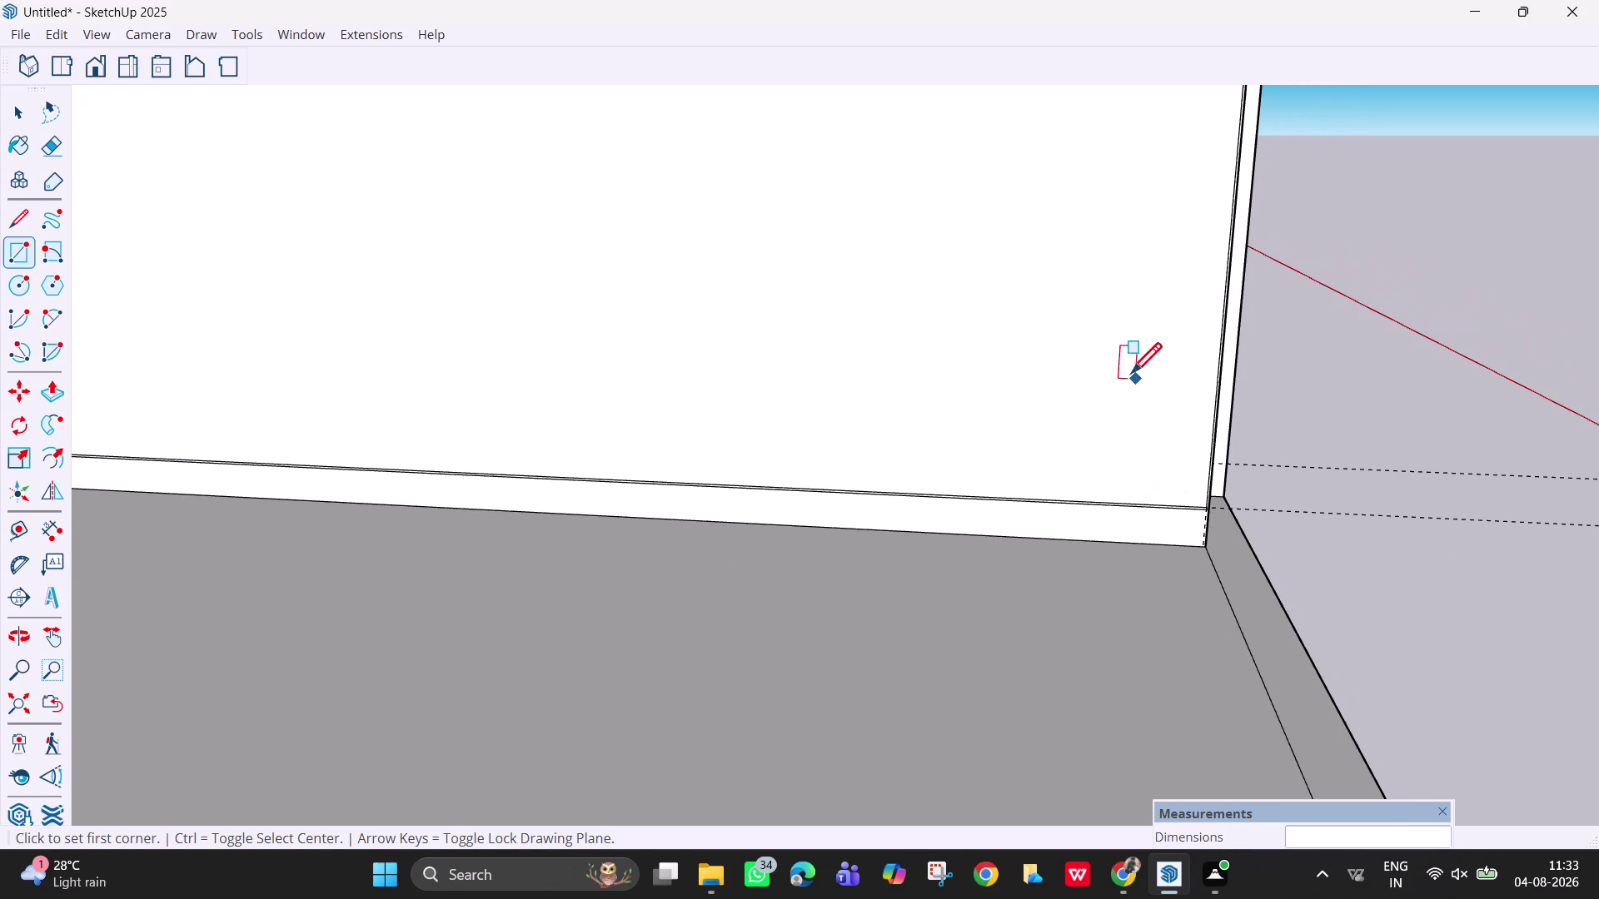
key(h)
drag(1077, 348, 1079, 686)
drag(1136, 380, 1152, 764)
drag(1132, 365, 1168, 784)
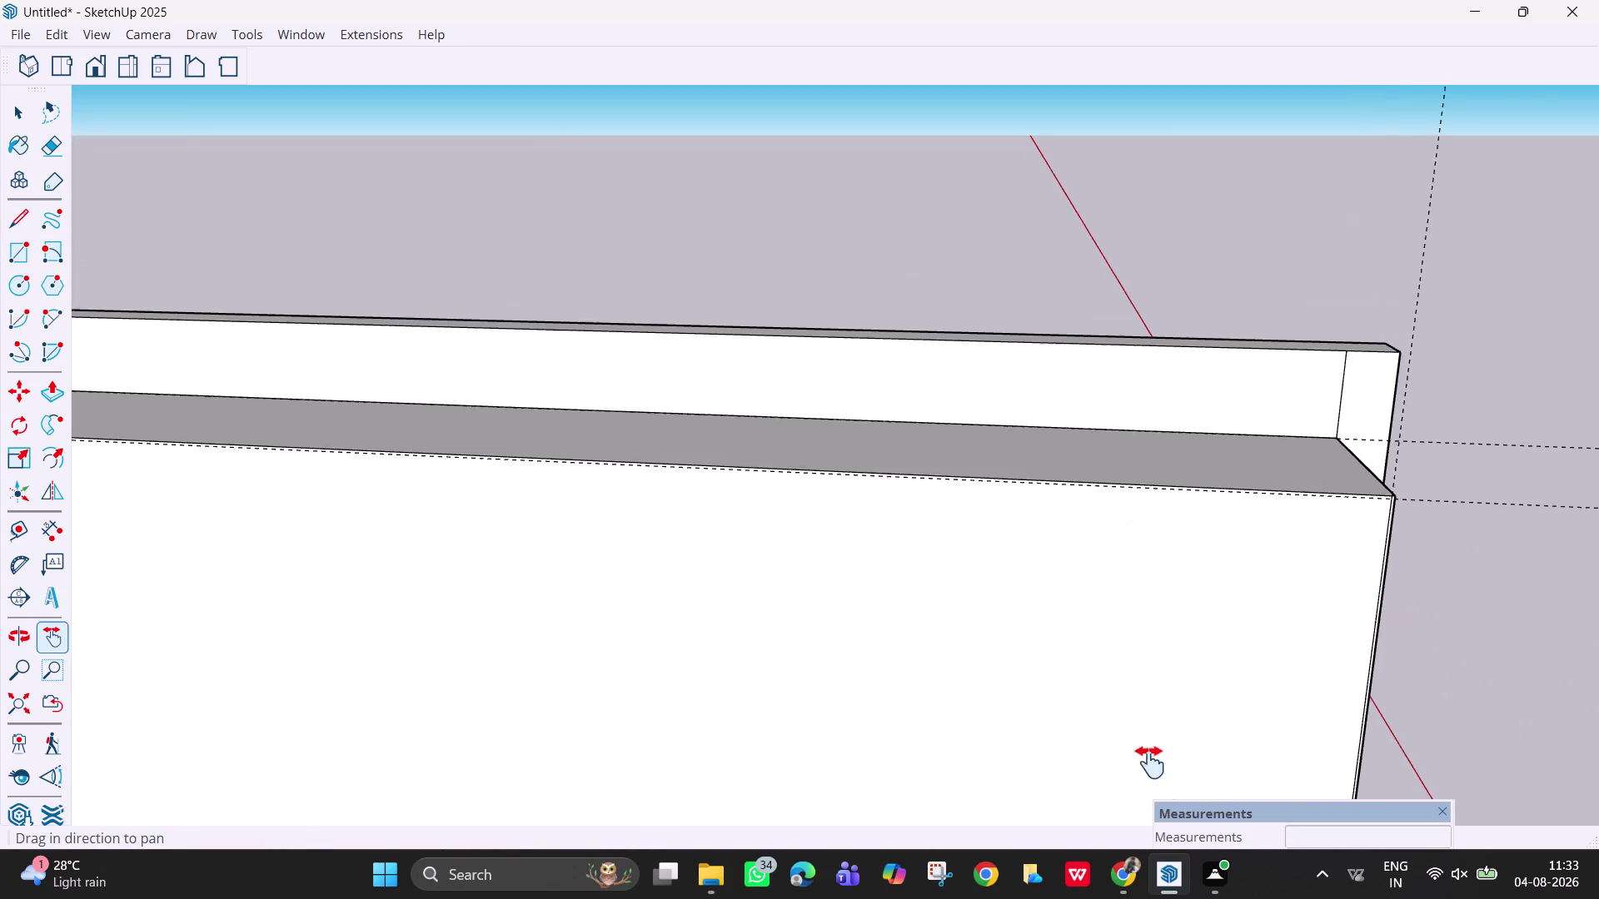
drag(1168, 783, 1165, 783)
scroll(up, 3)
scroll(down, 3)
middle_drag(1234, 561, 1194, 459)
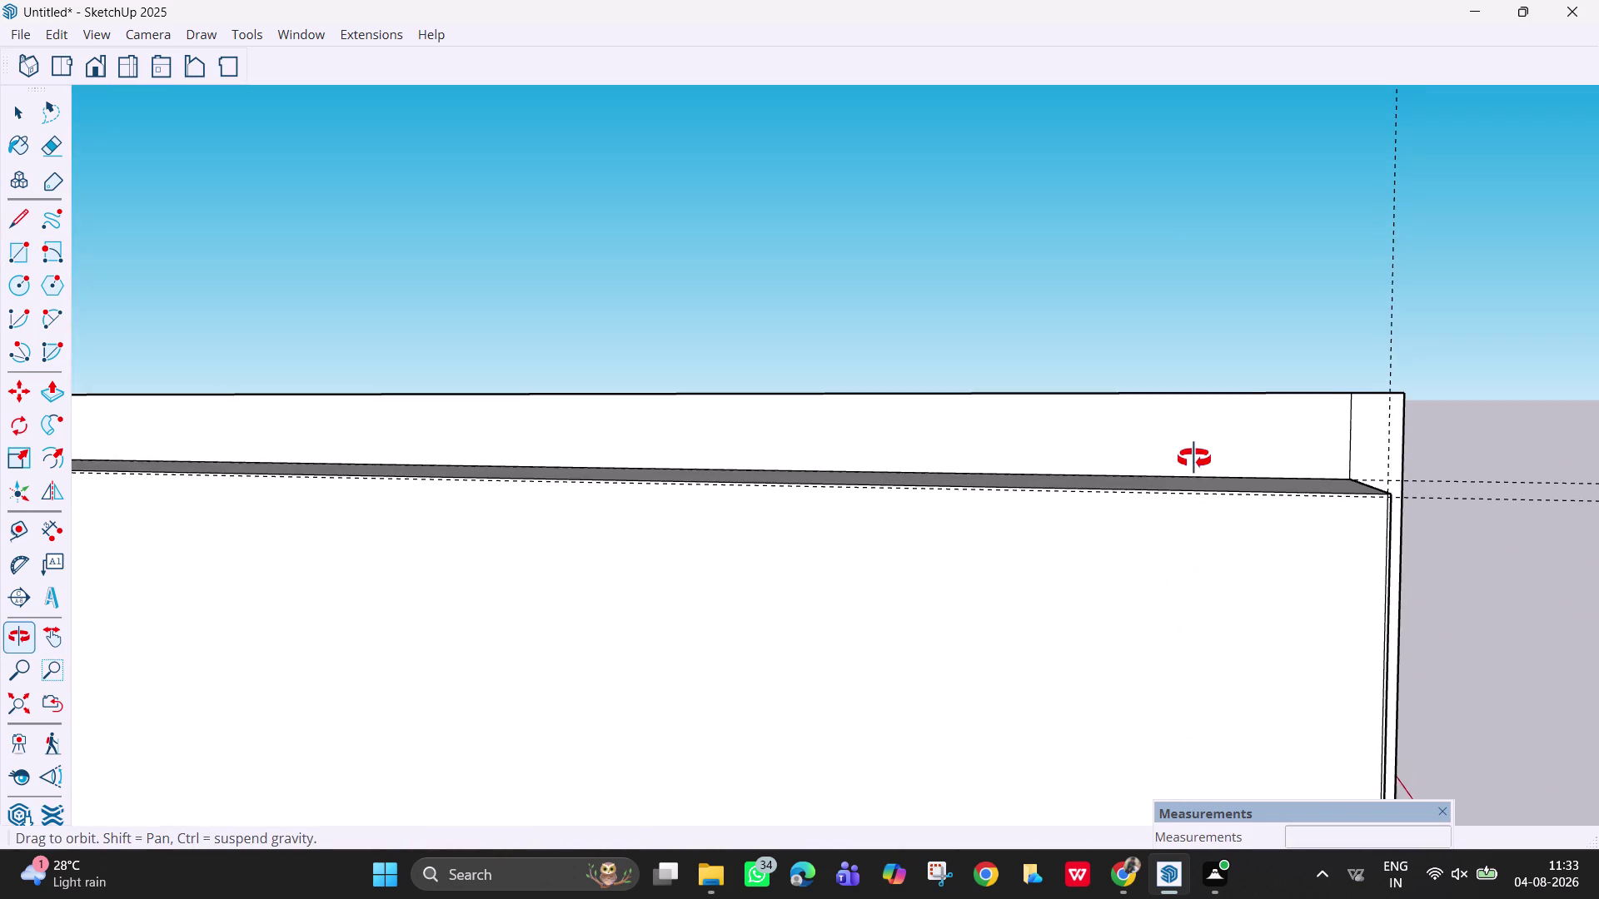
middle_drag(1194, 459, 1182, 453)
key(ctrl+z)
scroll(down, 3)
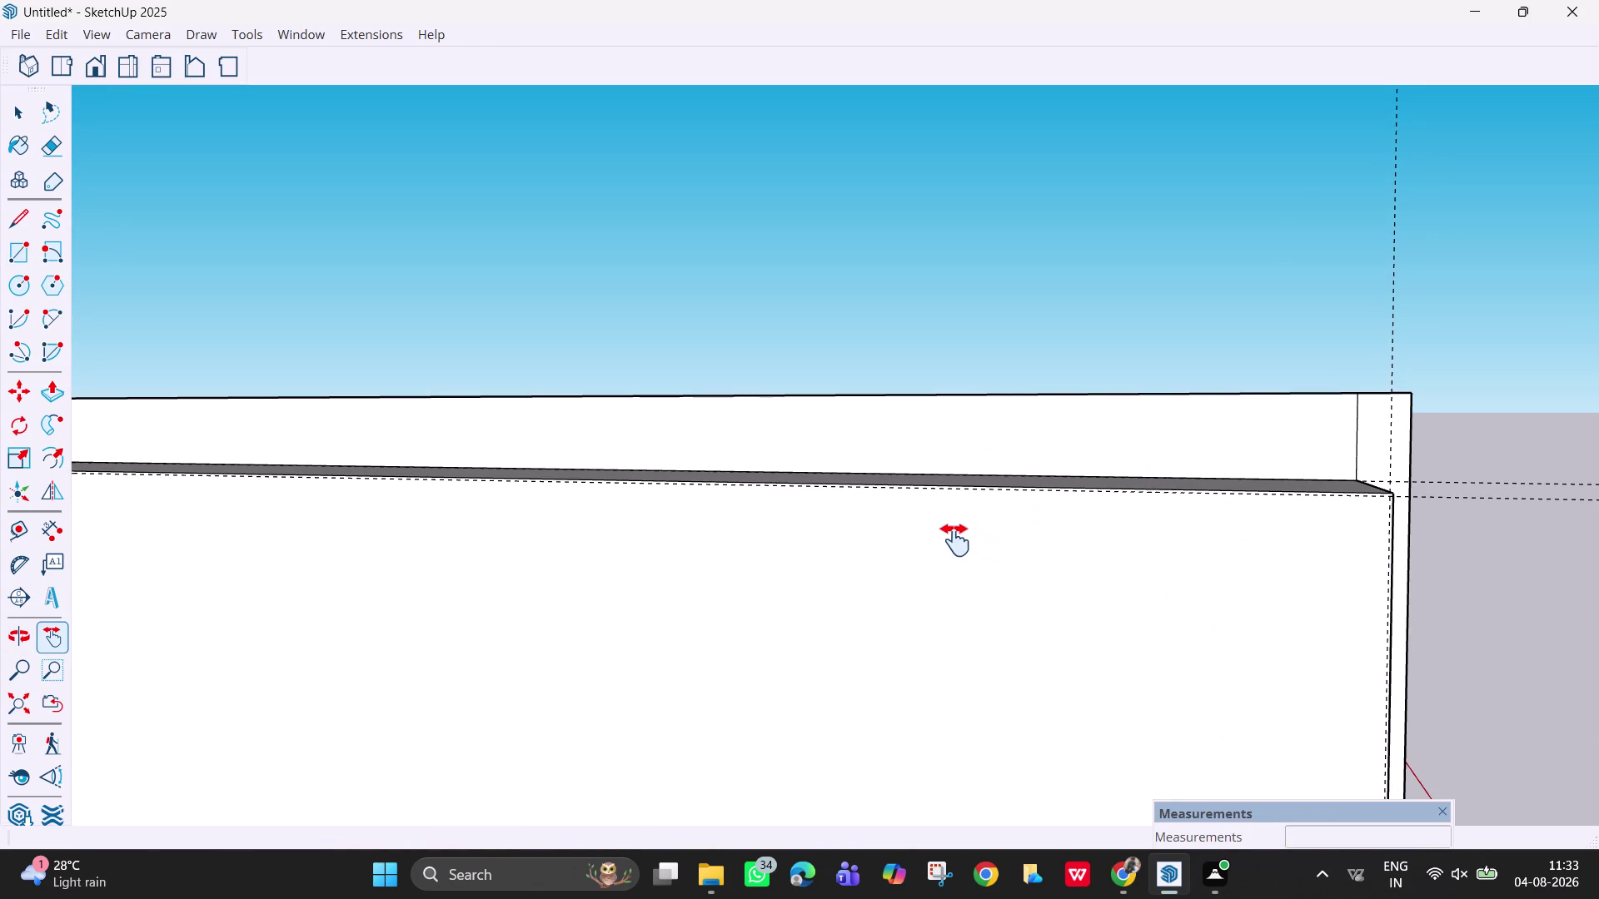
scroll(down, 3)
scroll(up, 3)
scroll(up, 3)
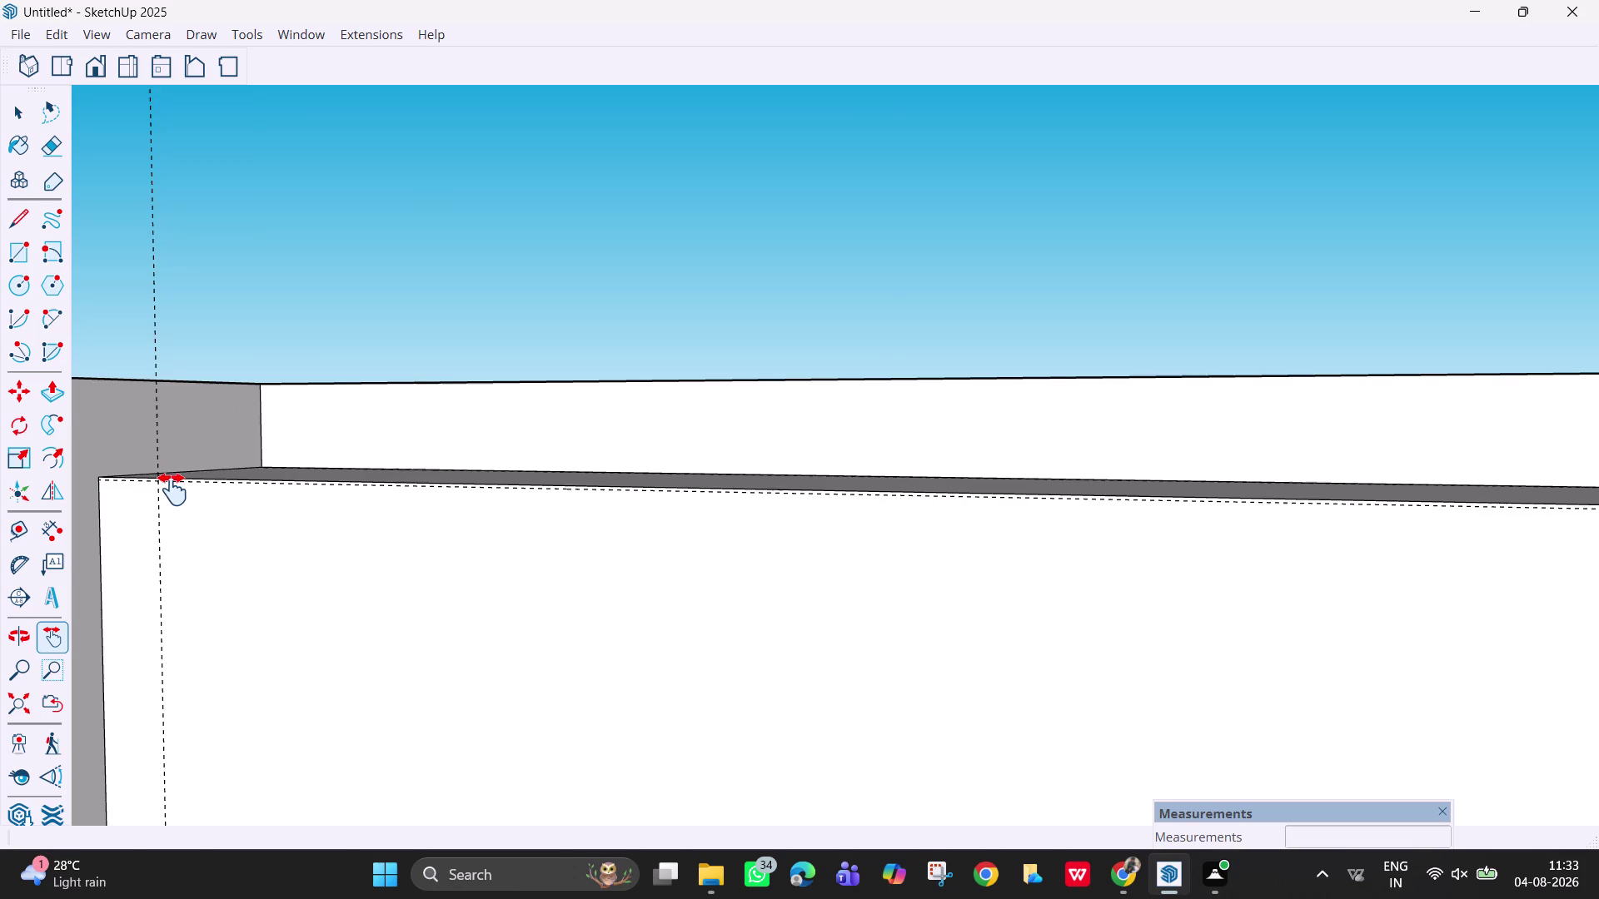
Start the inset rectangle at the wall's top-left guide corner, orbiting around the room.
key(r)
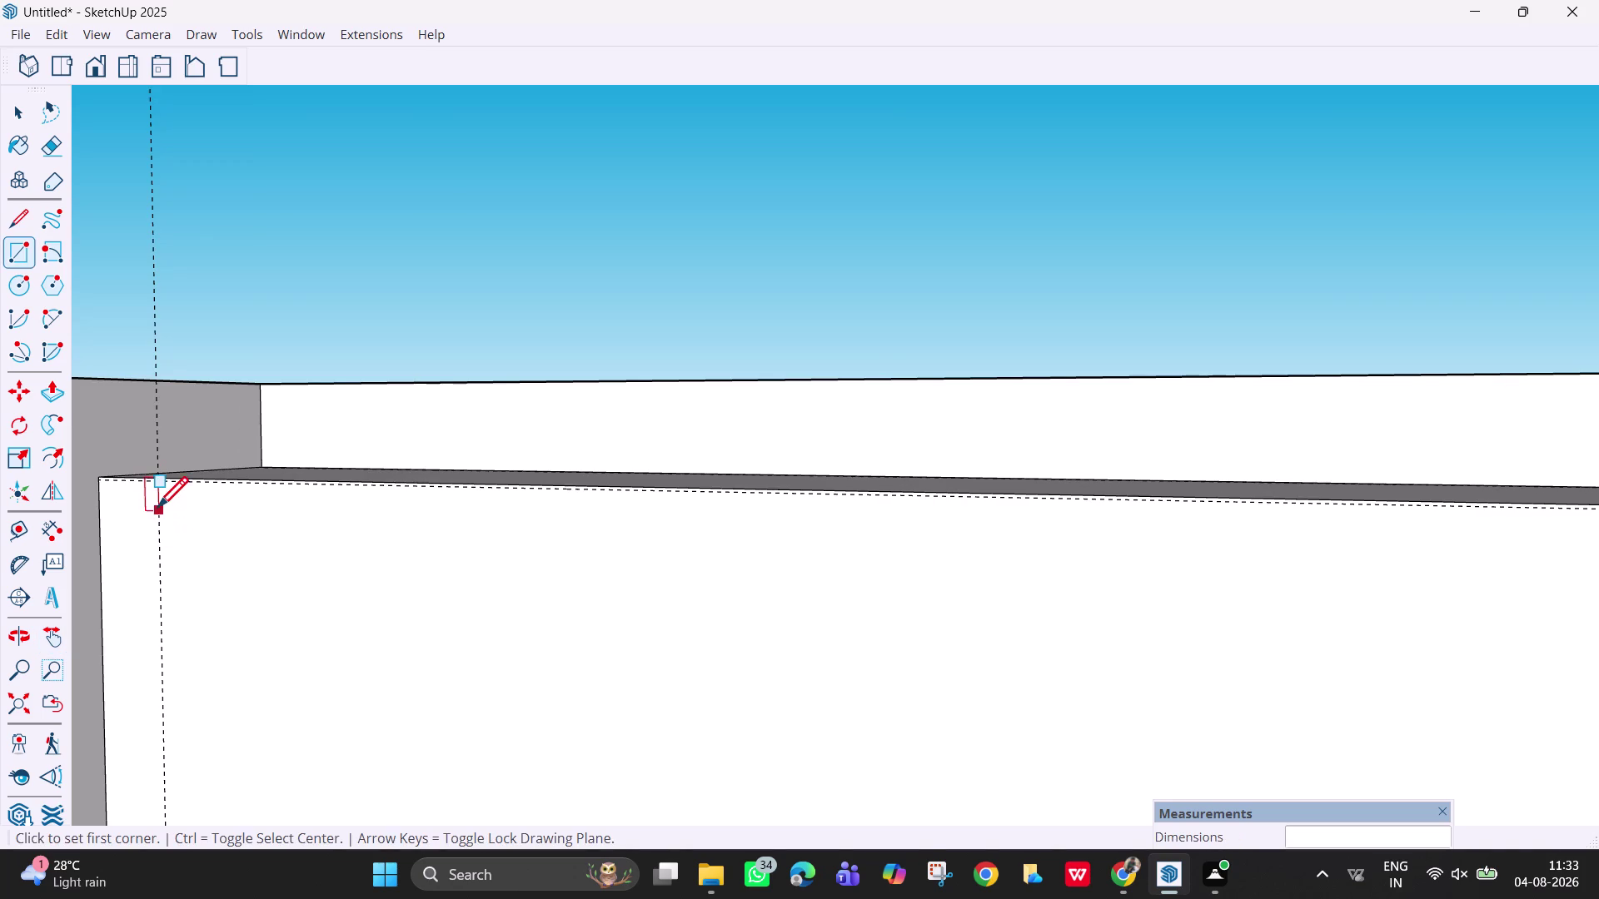
click(159, 486)
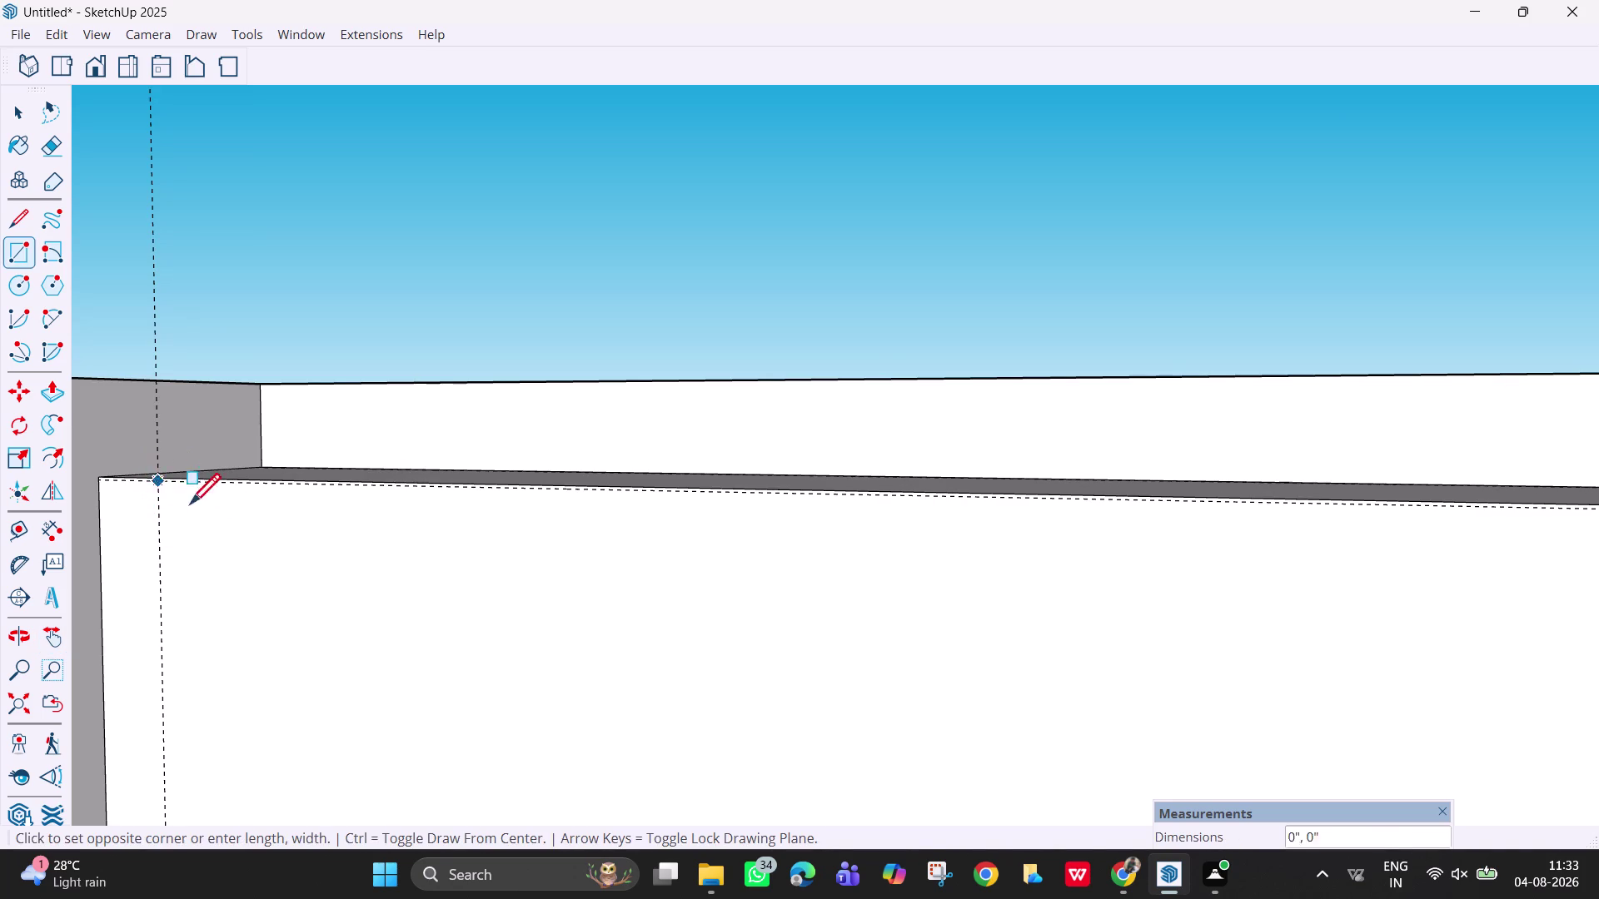
scroll(down, 3)
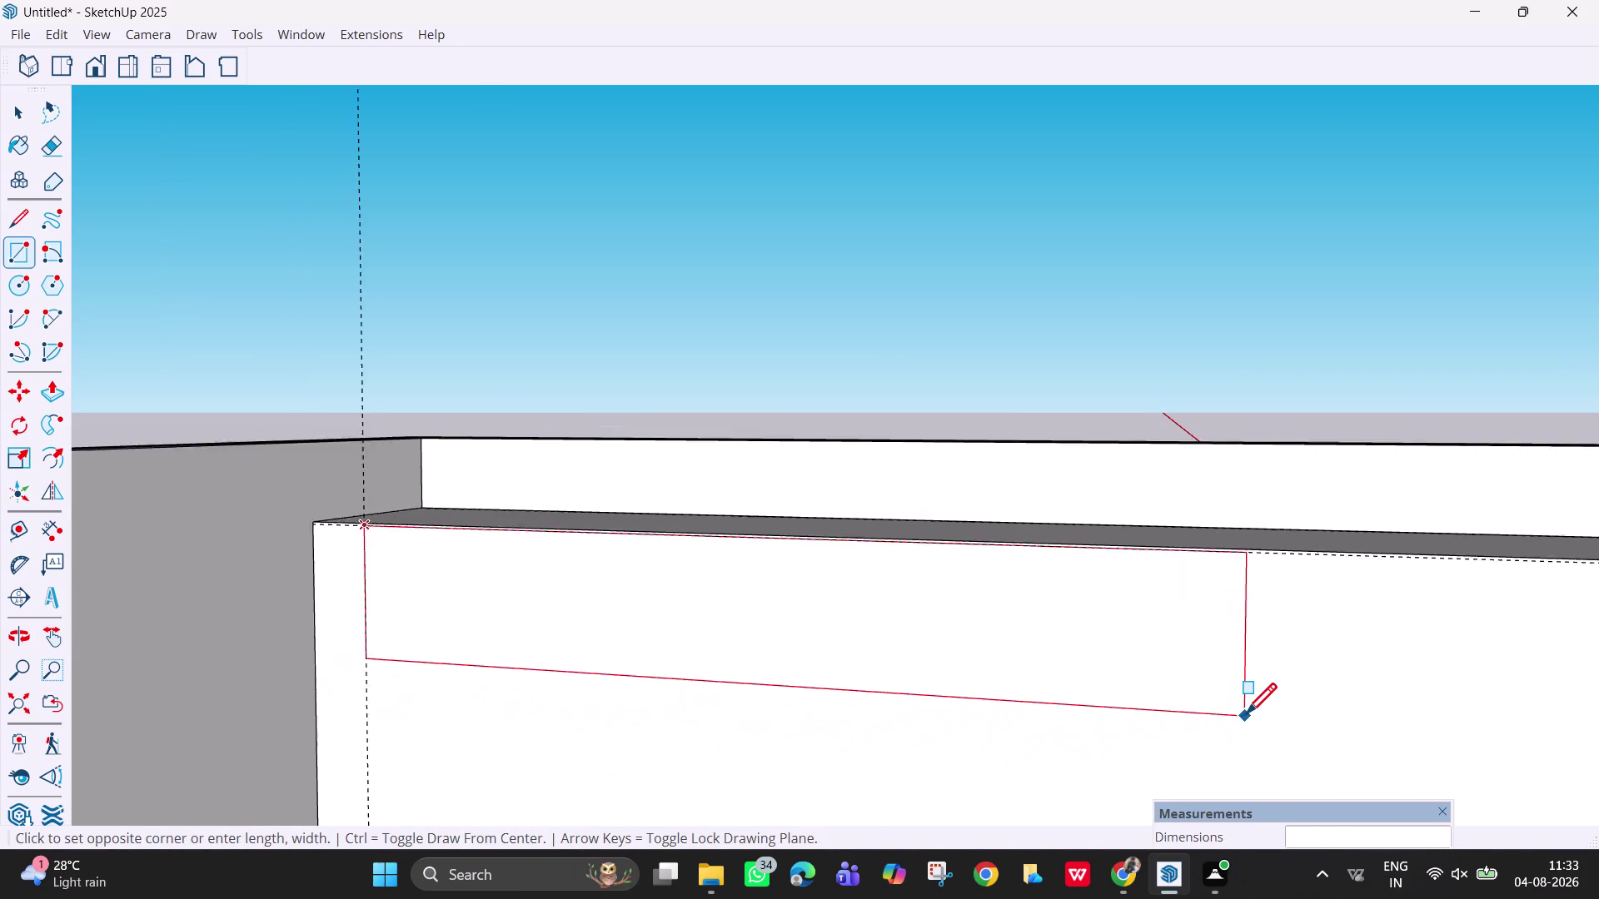
scroll(down, 3)
scroll(down, 3)
scroll(down, 3)
scroll(down, 3)
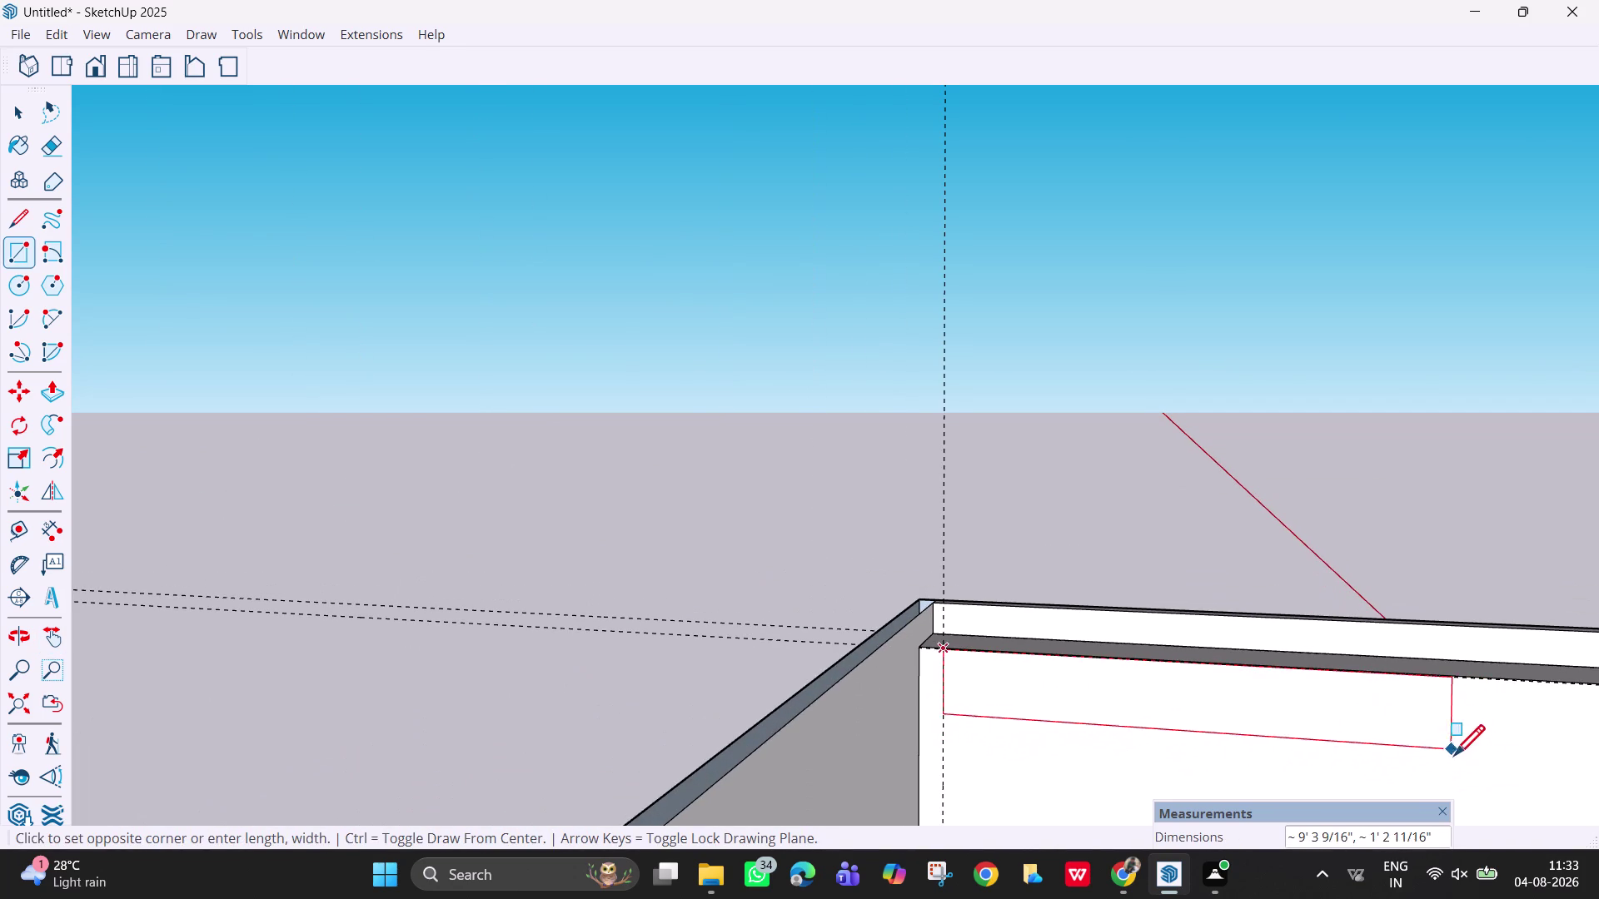
middle_drag(1463, 779, 1477, 798)
scroll(down, 3)
middle_drag(1438, 672, 1590, 836)
scroll(up, 3)
middle_drag(1537, 771, 1498, 737)
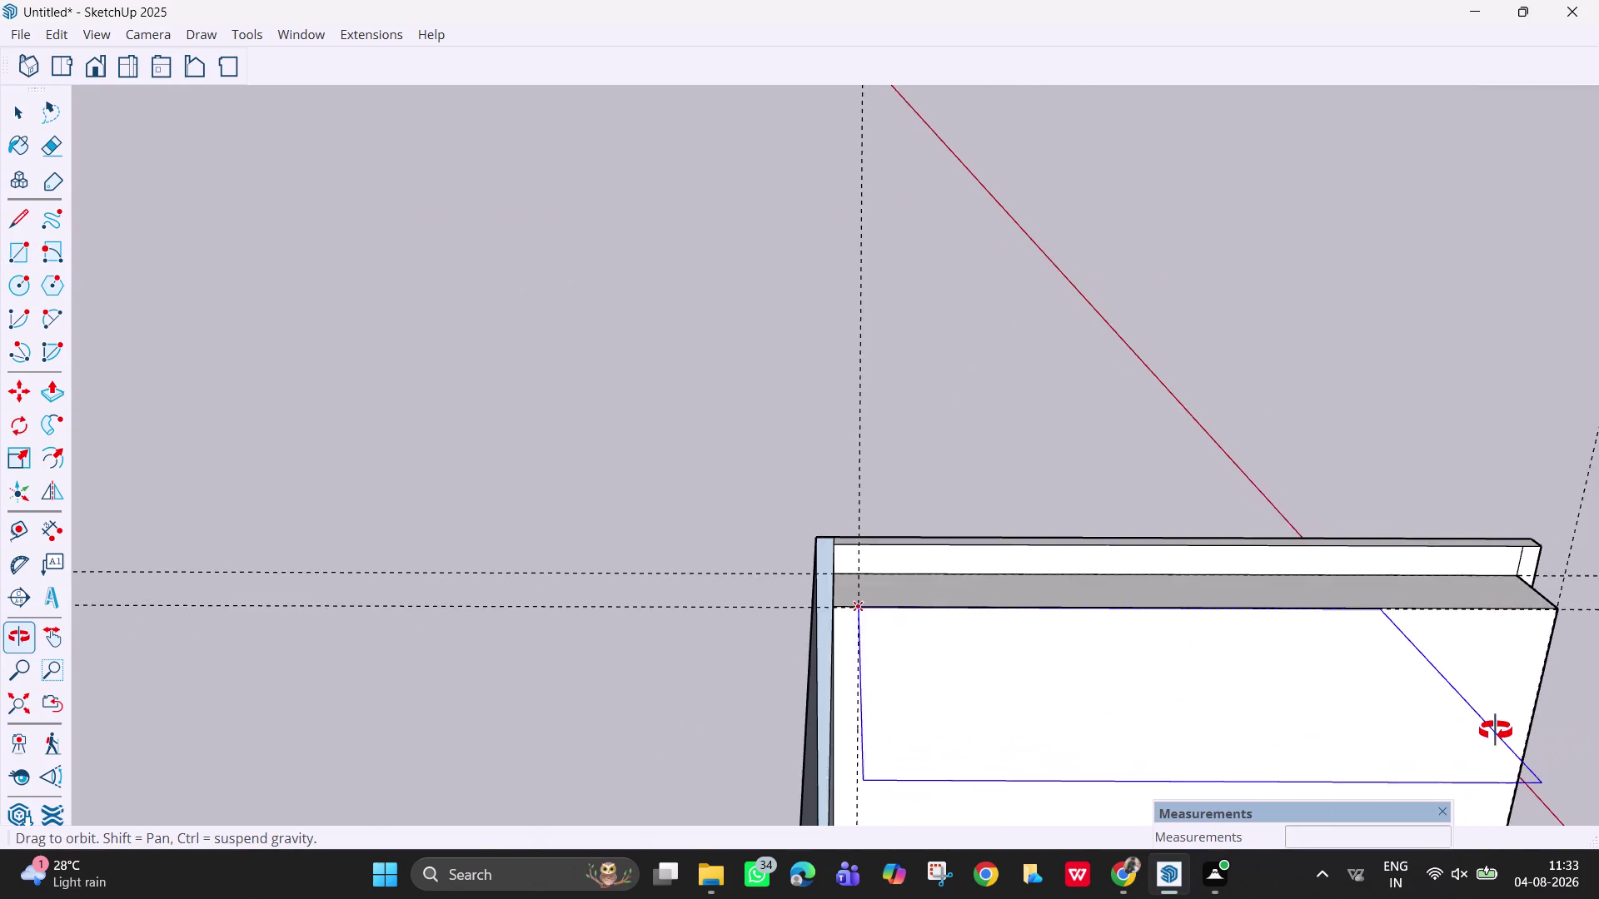
middle_drag(1498, 736, 1494, 736)
scroll(down, 3)
middle_drag(1487, 592, 1549, 752)
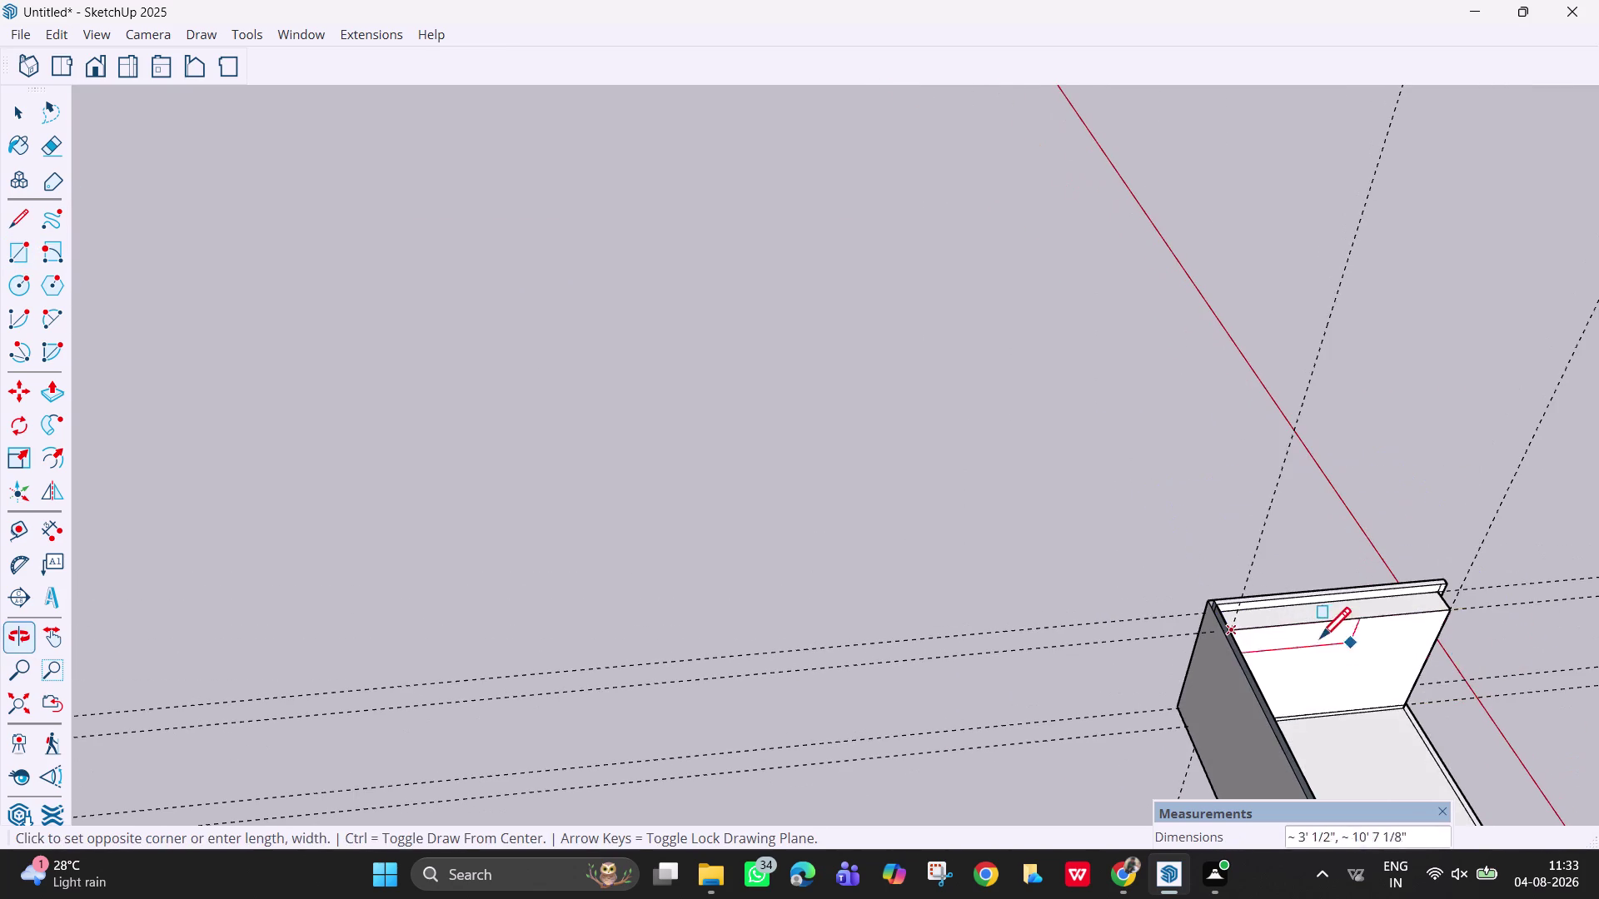
Finish the inset rectangle at the bottom-right guide corner, leaving a thin border.
scroll(up, 3)
scroll(up, 3)
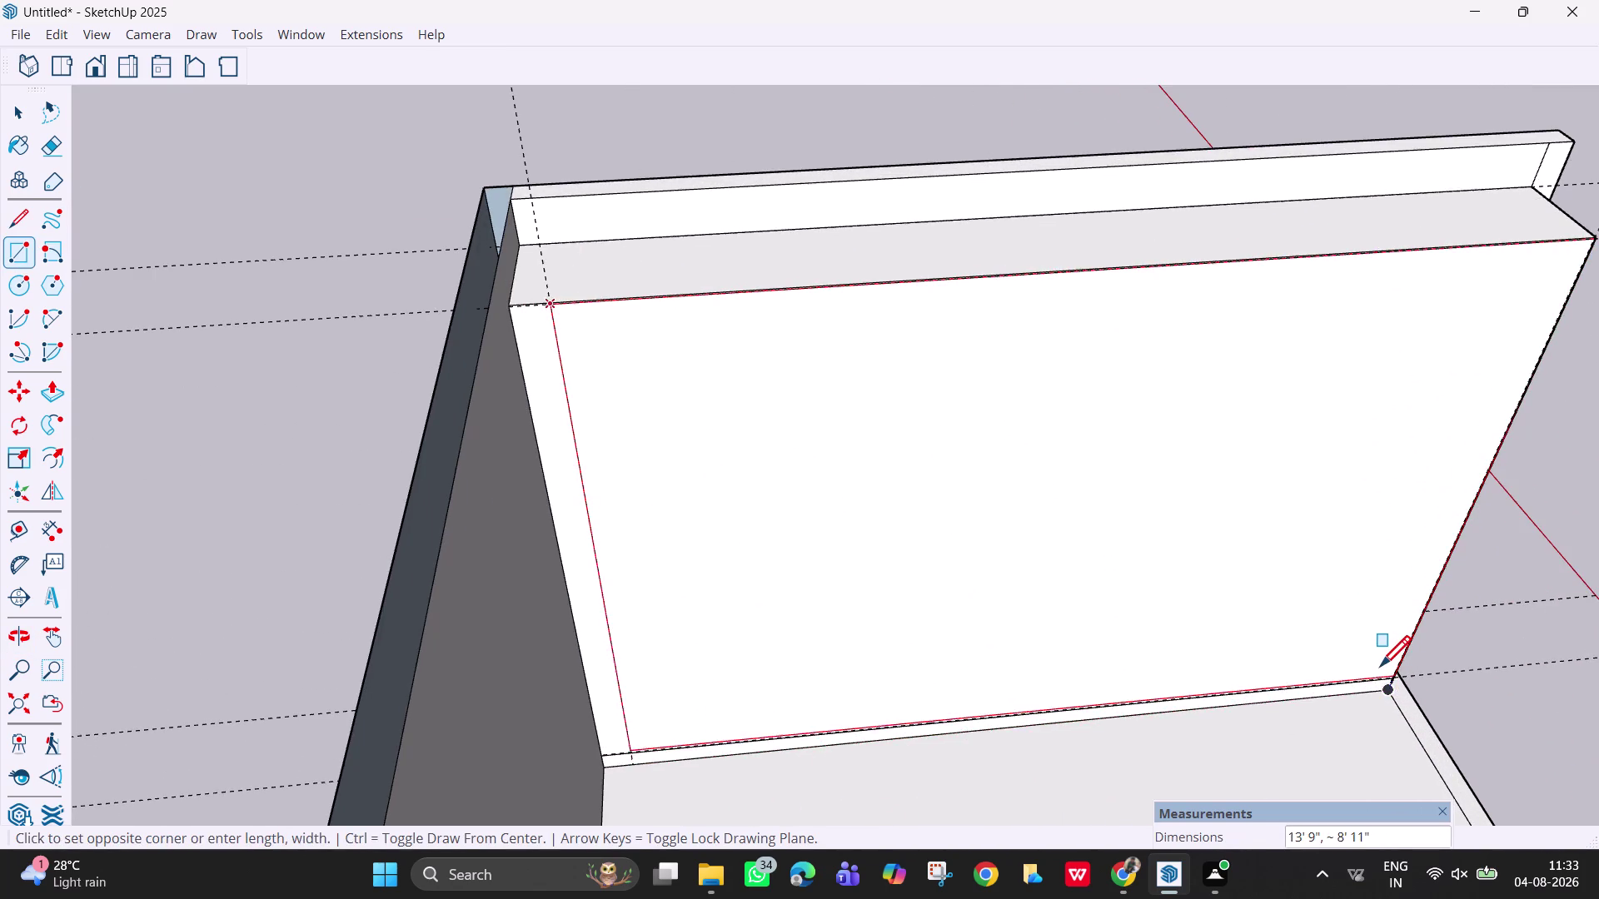
scroll(up, 3)
middle_drag(1394, 680, 1307, 565)
scroll(up, 3)
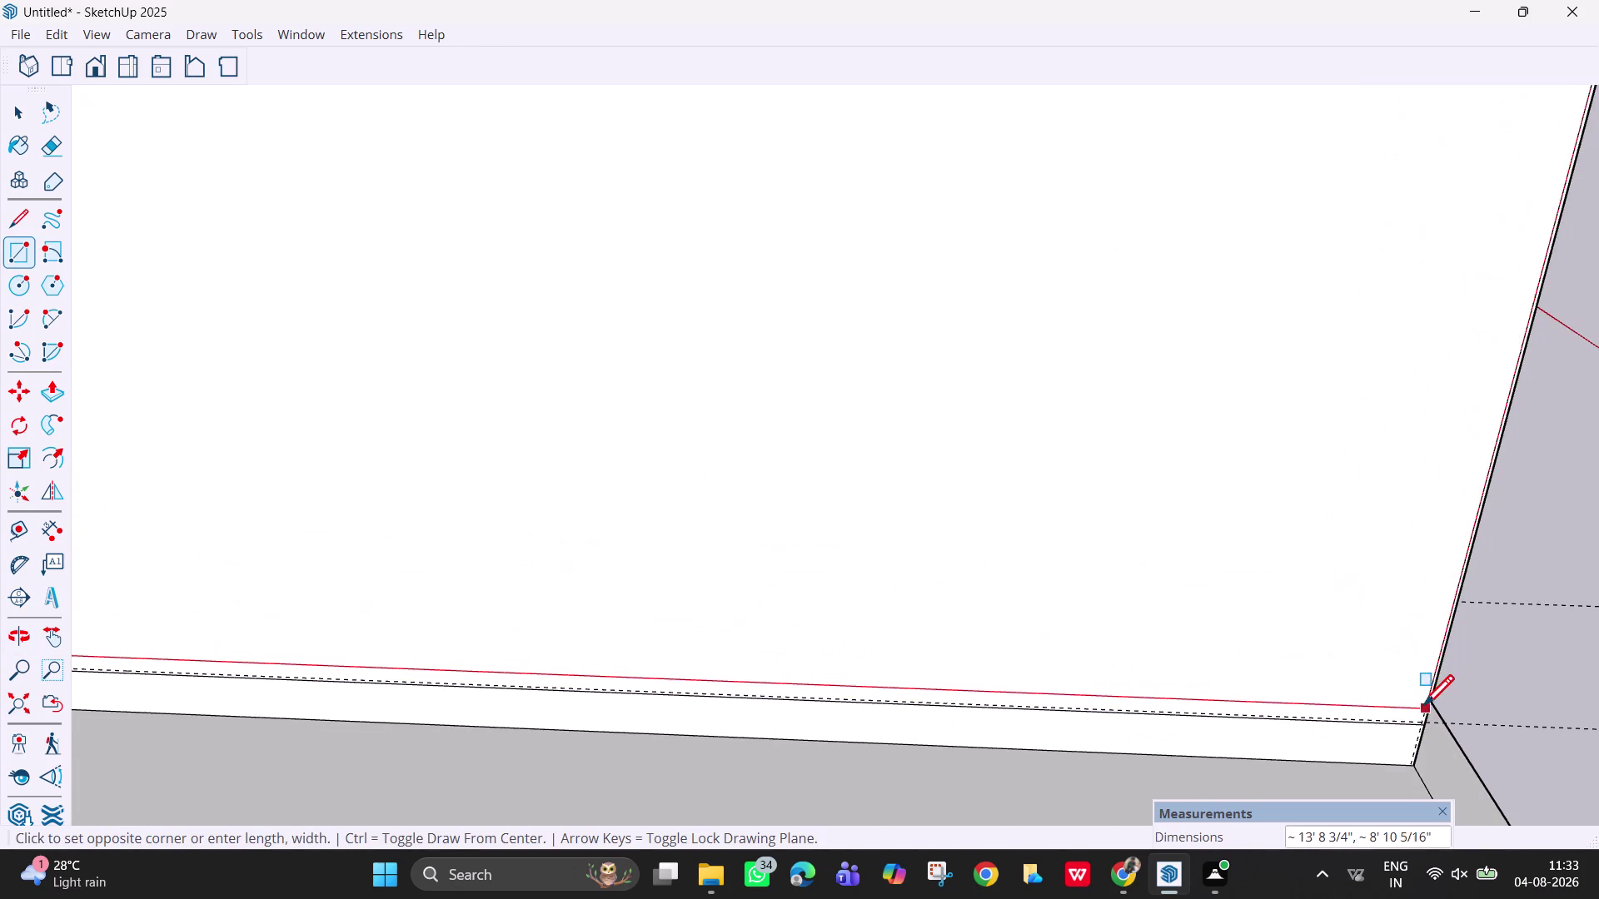
scroll(up, 3)
middle_drag(1408, 734, 1360, 681)
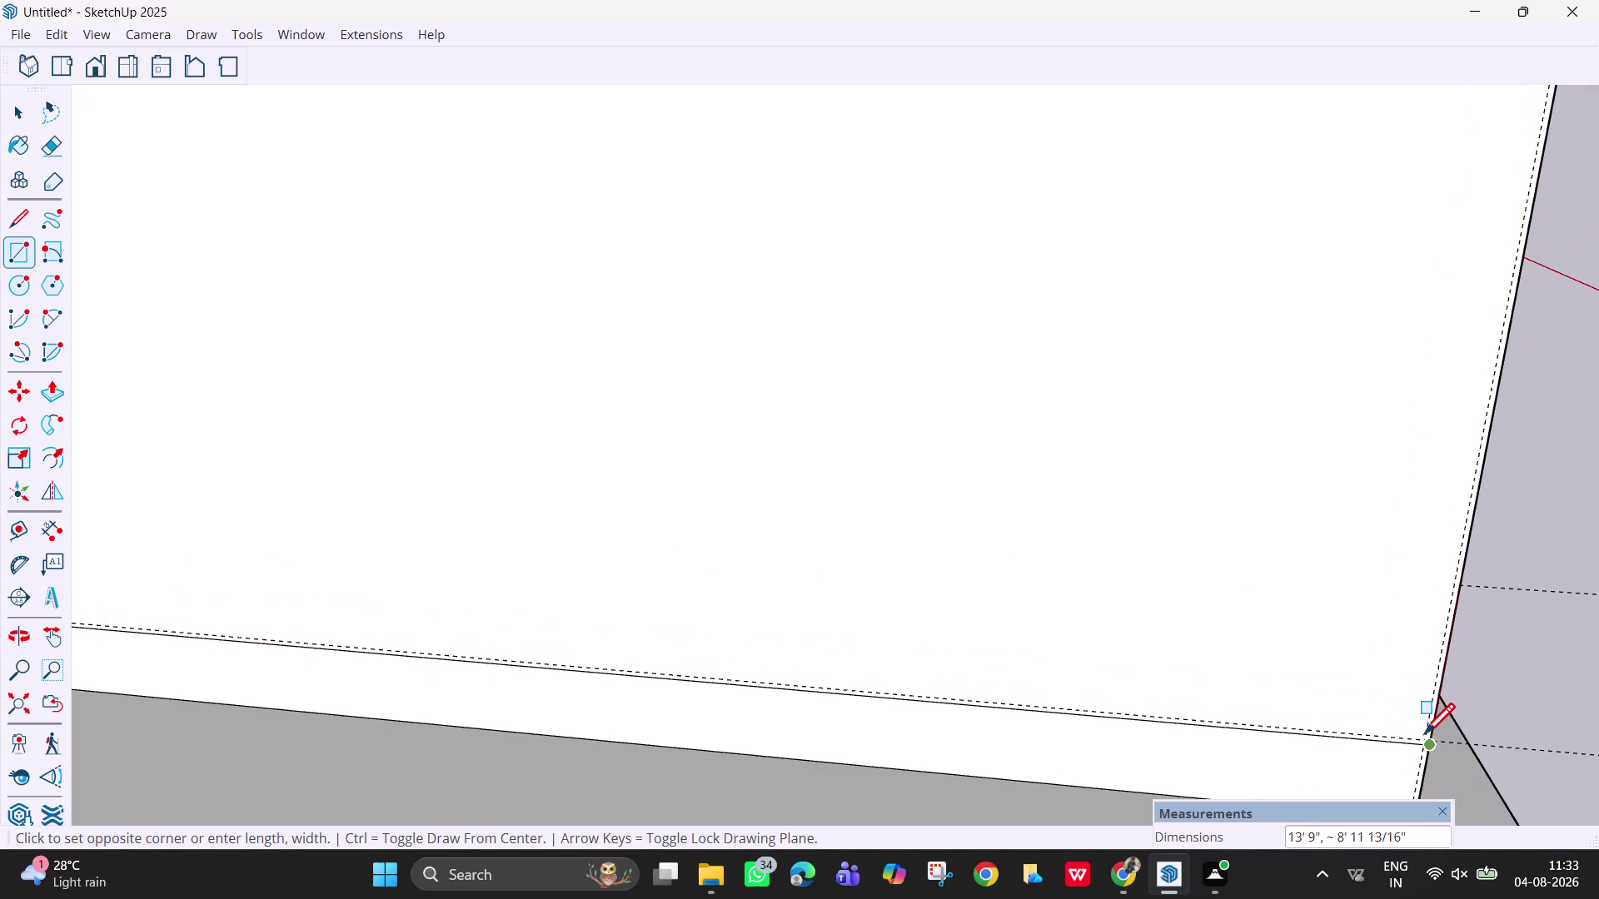
scroll(up, 3)
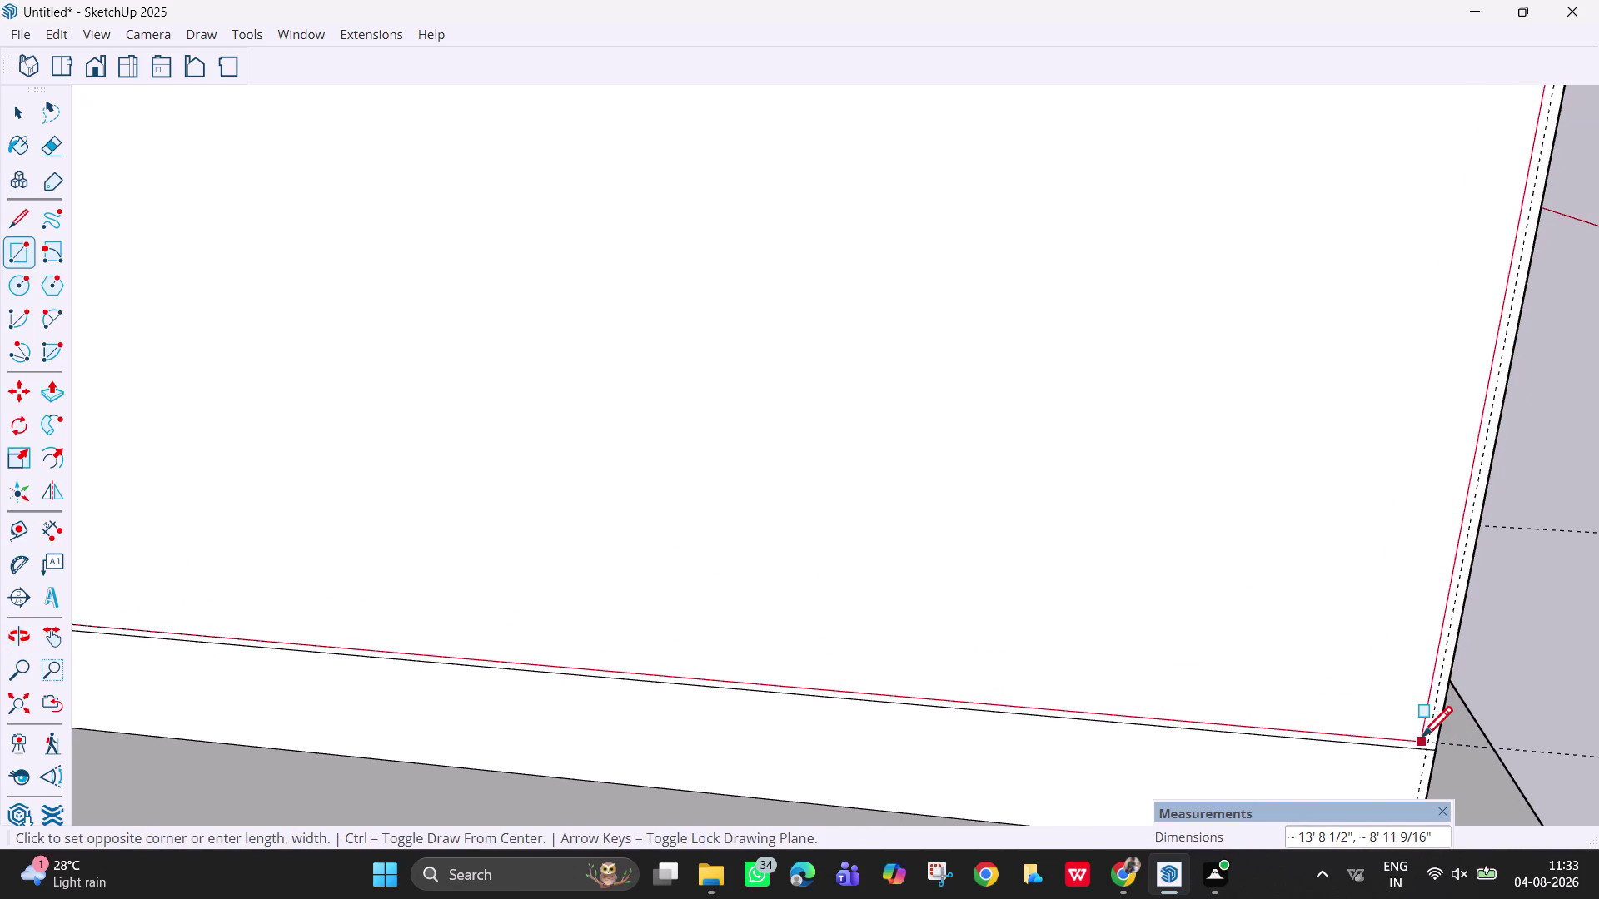
click(1423, 742)
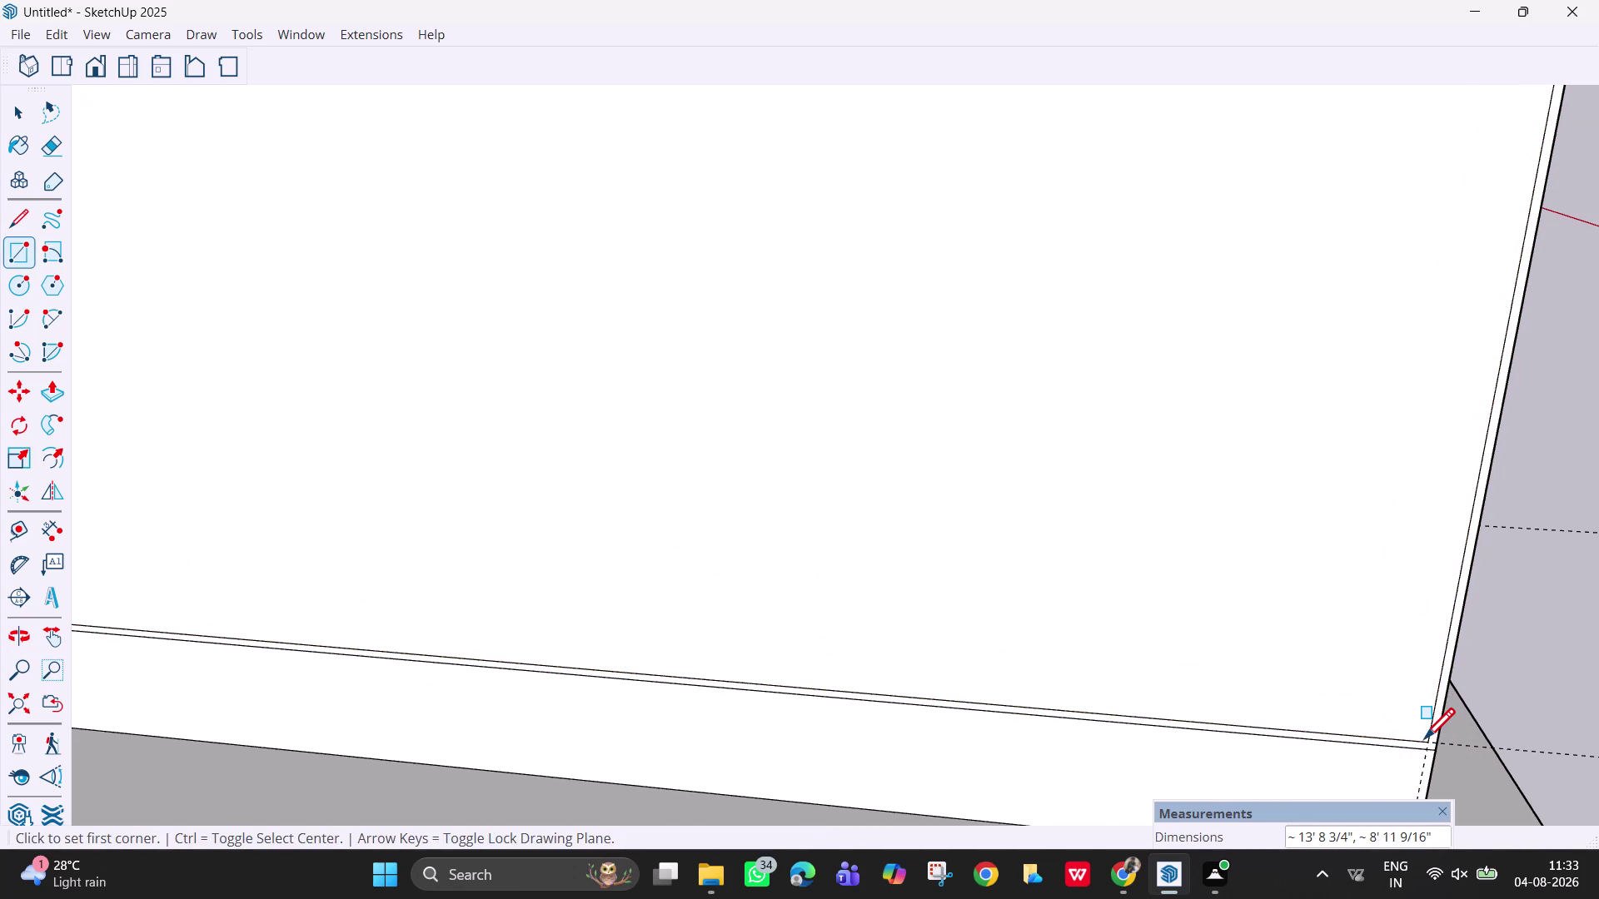
scroll(down, 3)
key(h)
drag(800, 383, 1093, 574)
scroll(down, 3)
drag(809, 387, 826, 517)
scroll(up, 3)
scroll(up, 3)
scroll(up, 3)
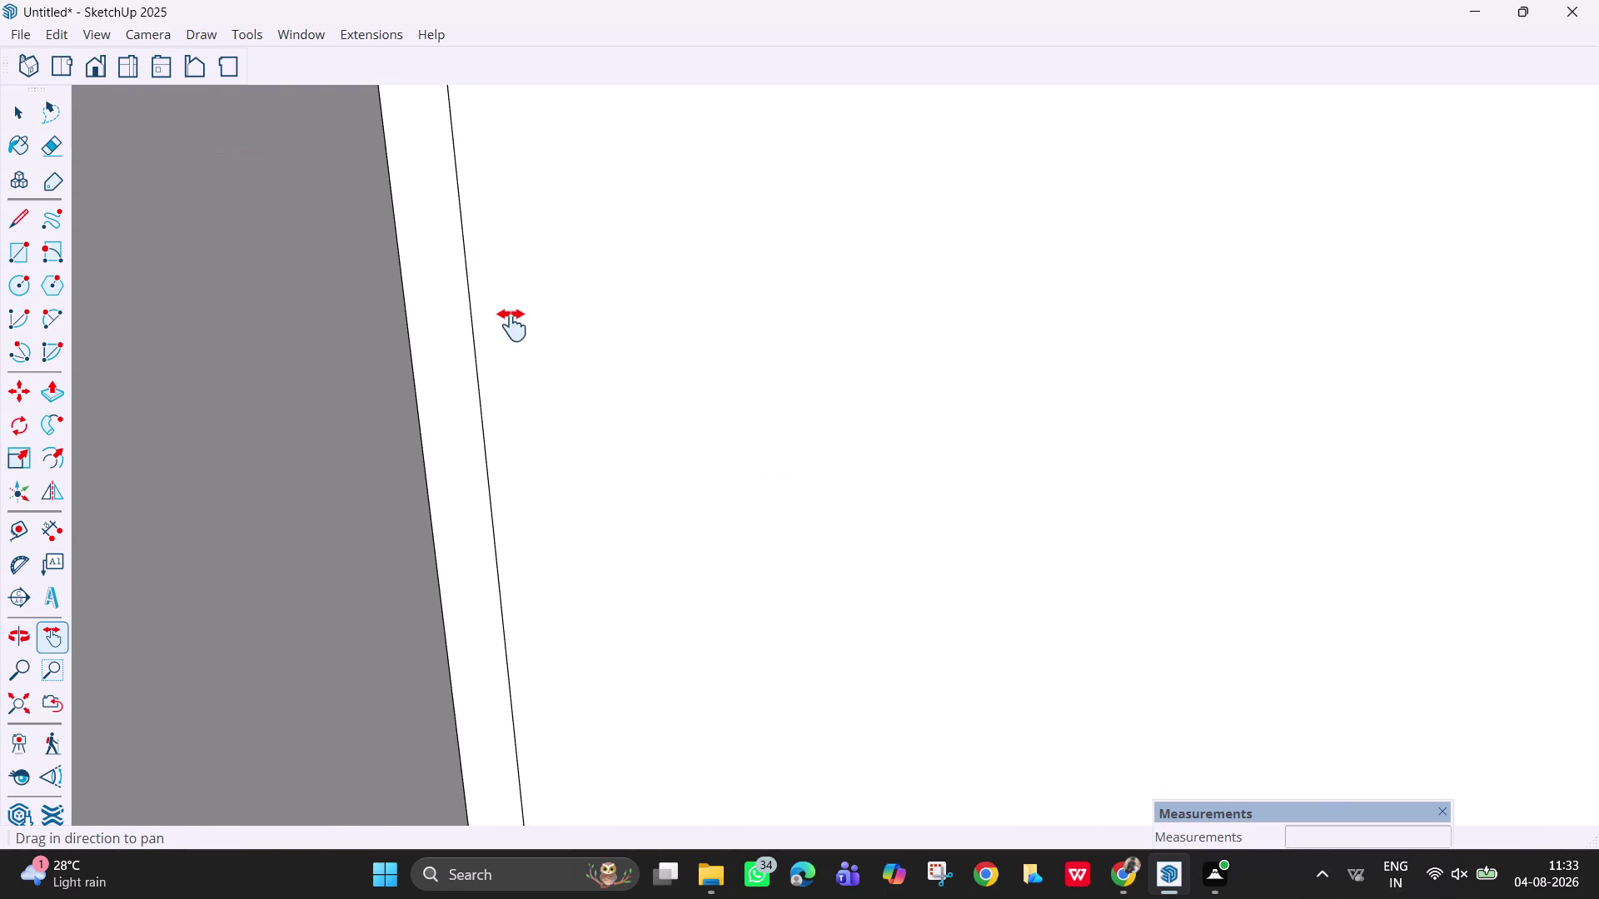
Zoom in on the panel's top-left corner and select its left vertical edge.
scroll(down, 3)
middle_drag(513, 339, 554, 485)
scroll(up, 3)
scroll(up, 3)
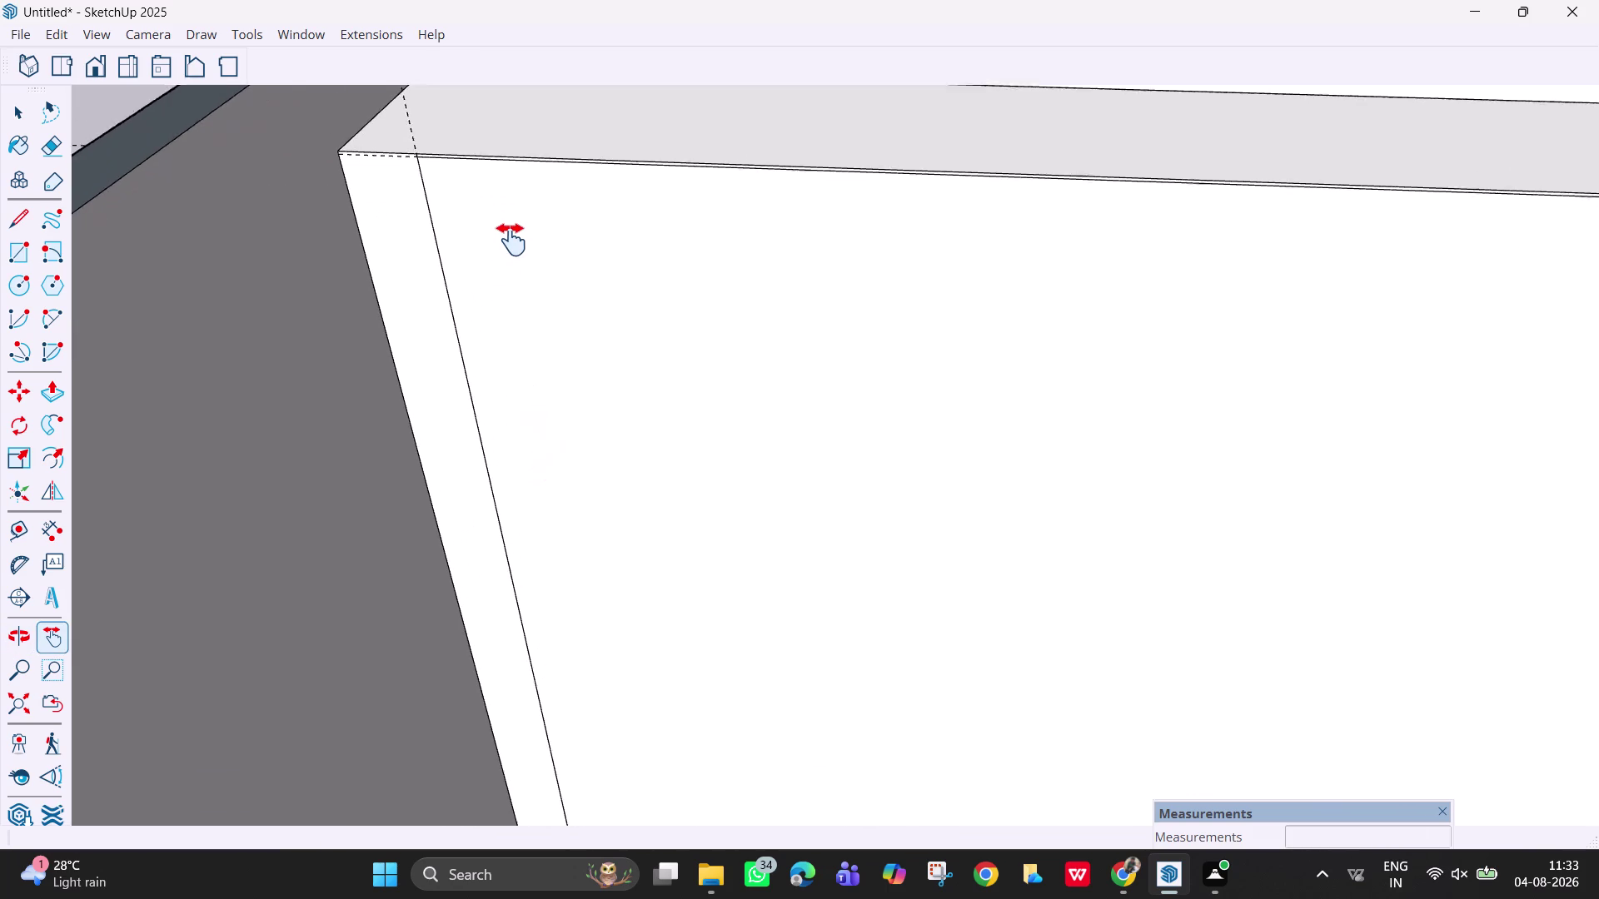
scroll(up, 3)
scroll(down, 3)
middle_drag(655, 464, 660, 442)
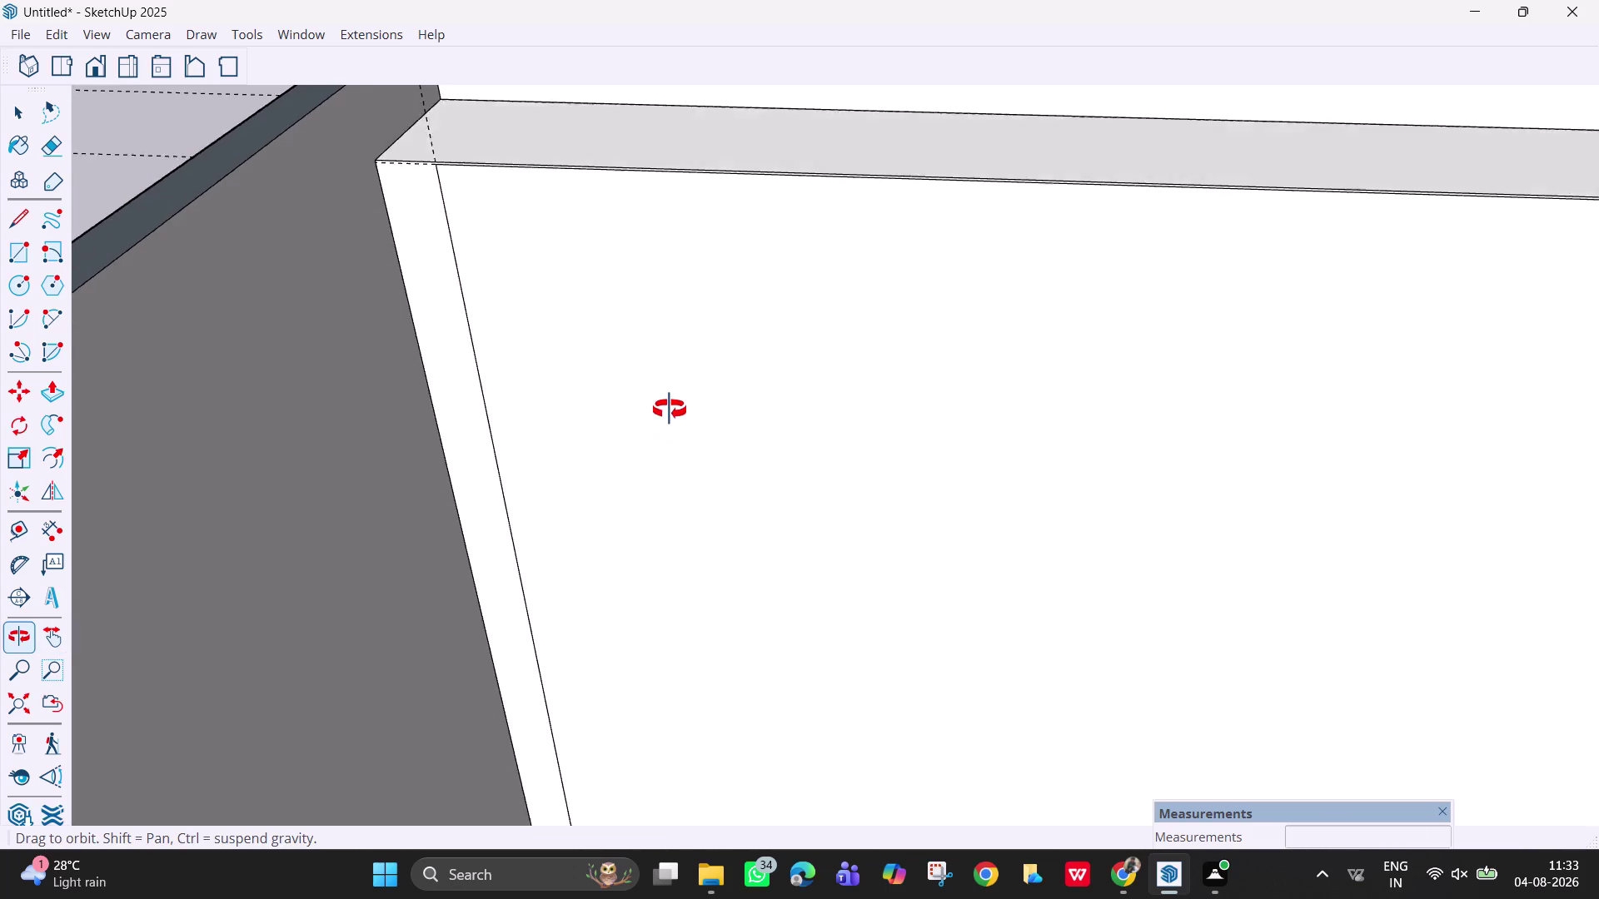
middle_drag(660, 441, 709, 320)
scroll(down, 3)
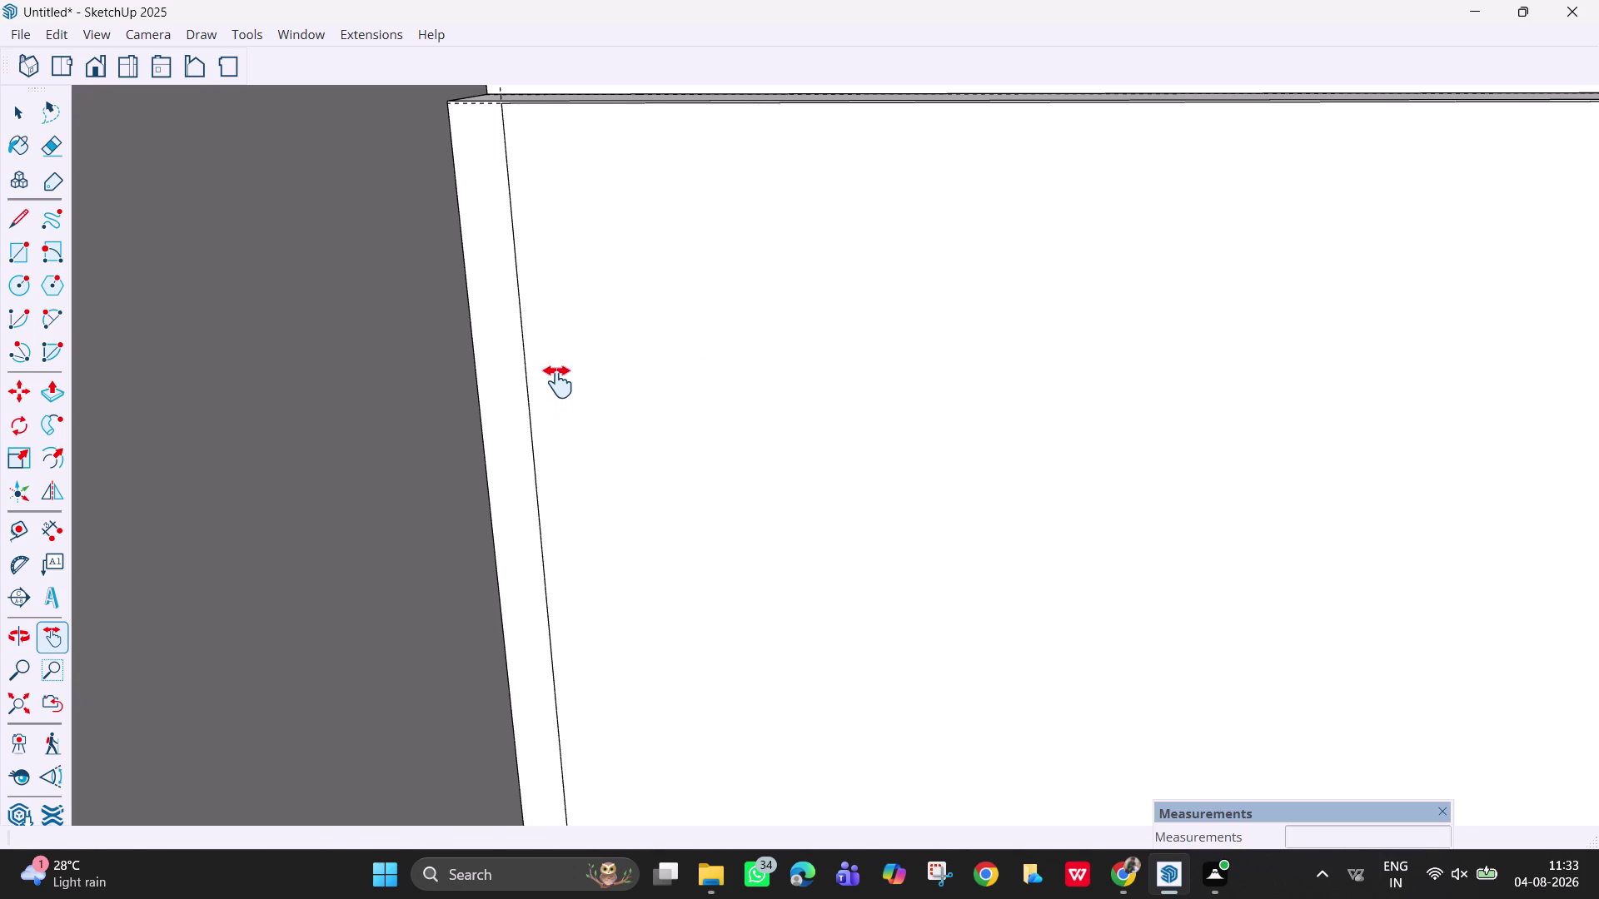
key(space)
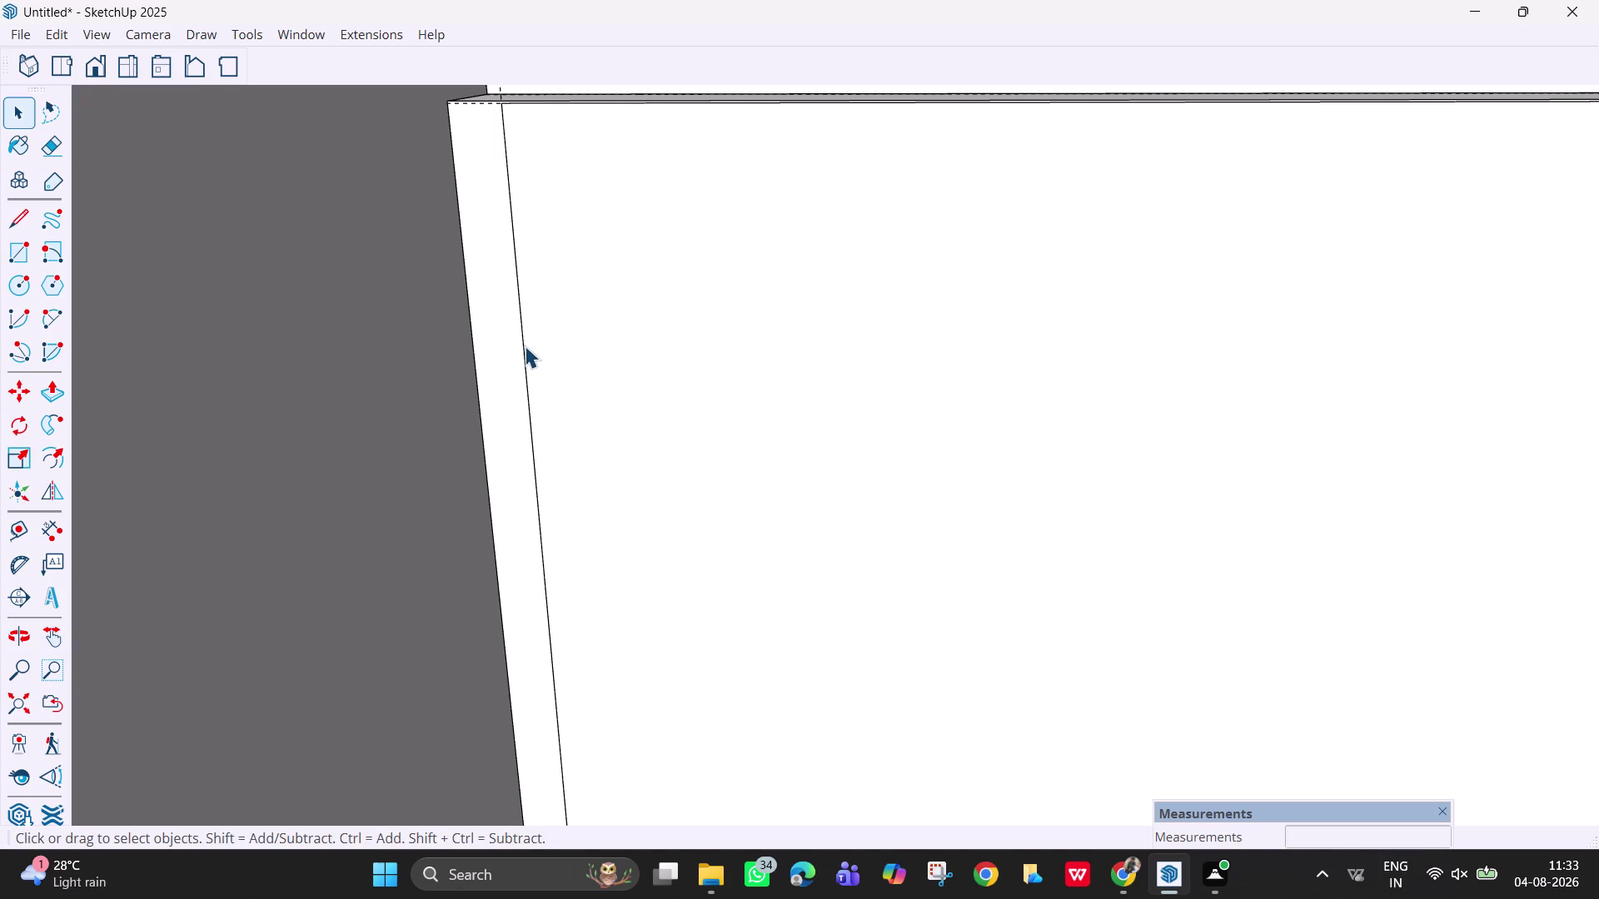
click(520, 342)
click(526, 346)
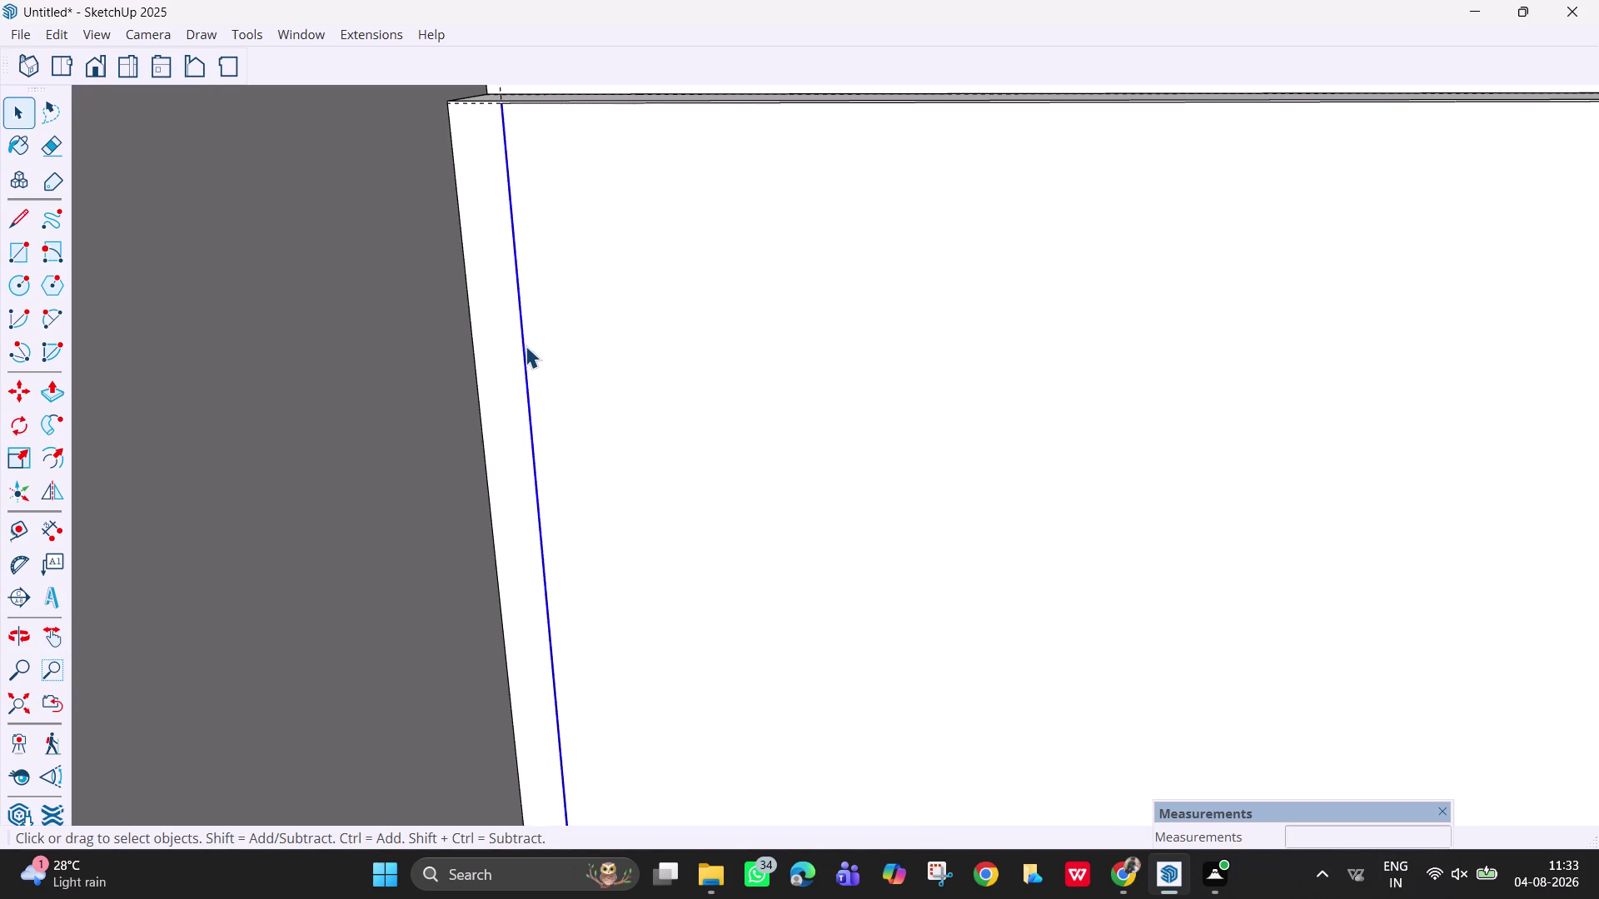
Move a copy of the left edge 6 mm inward from its top end.
key(m)
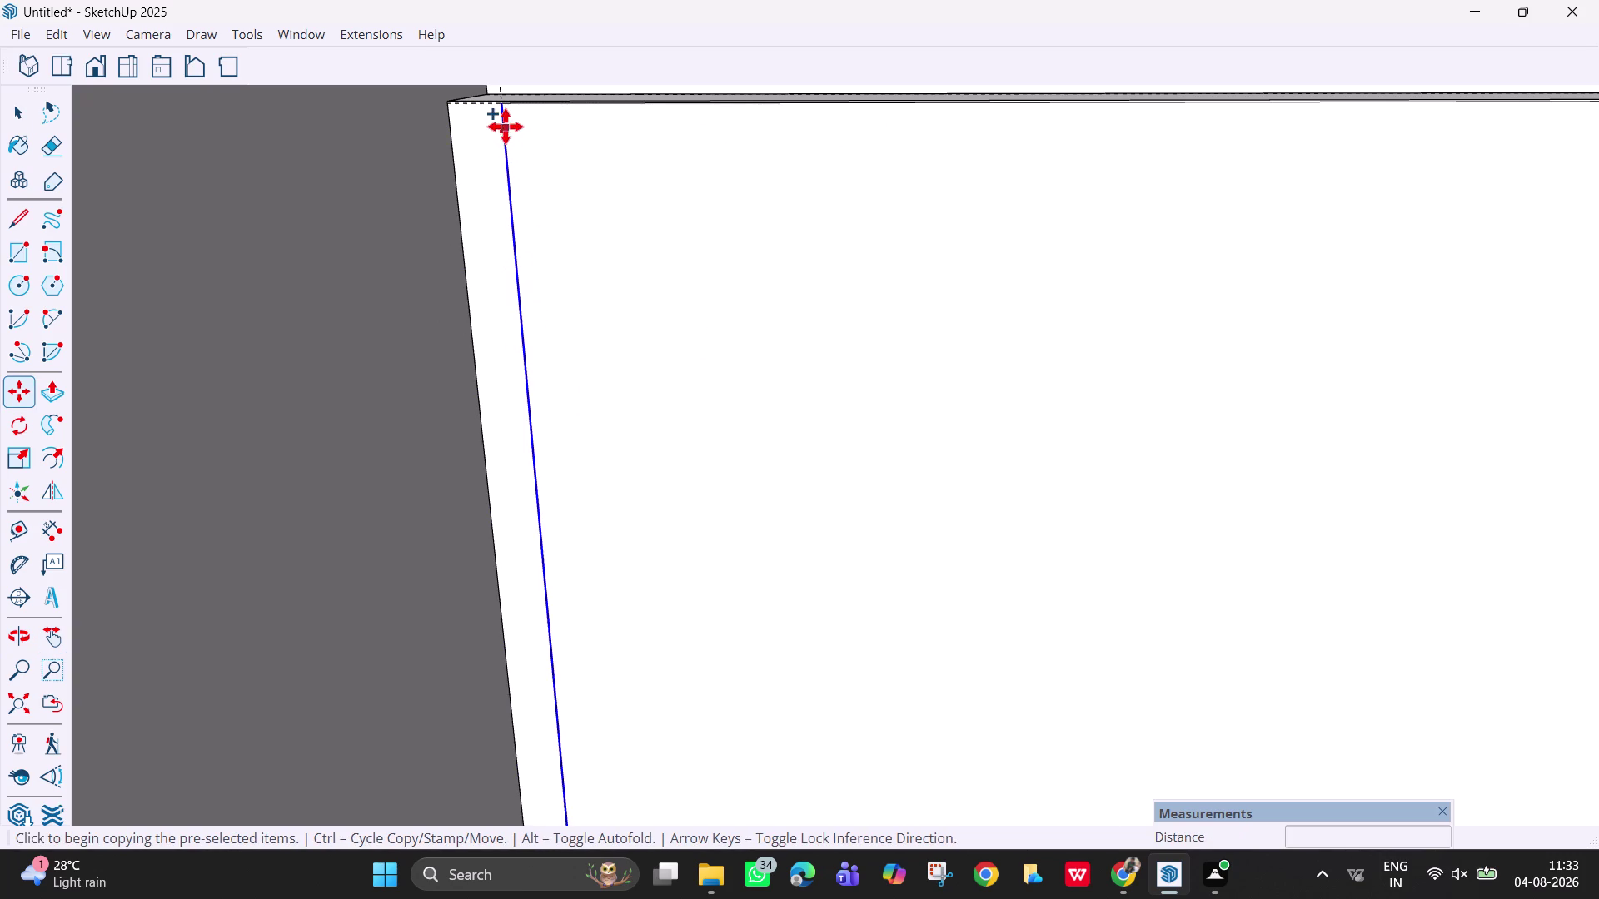
click(502, 109)
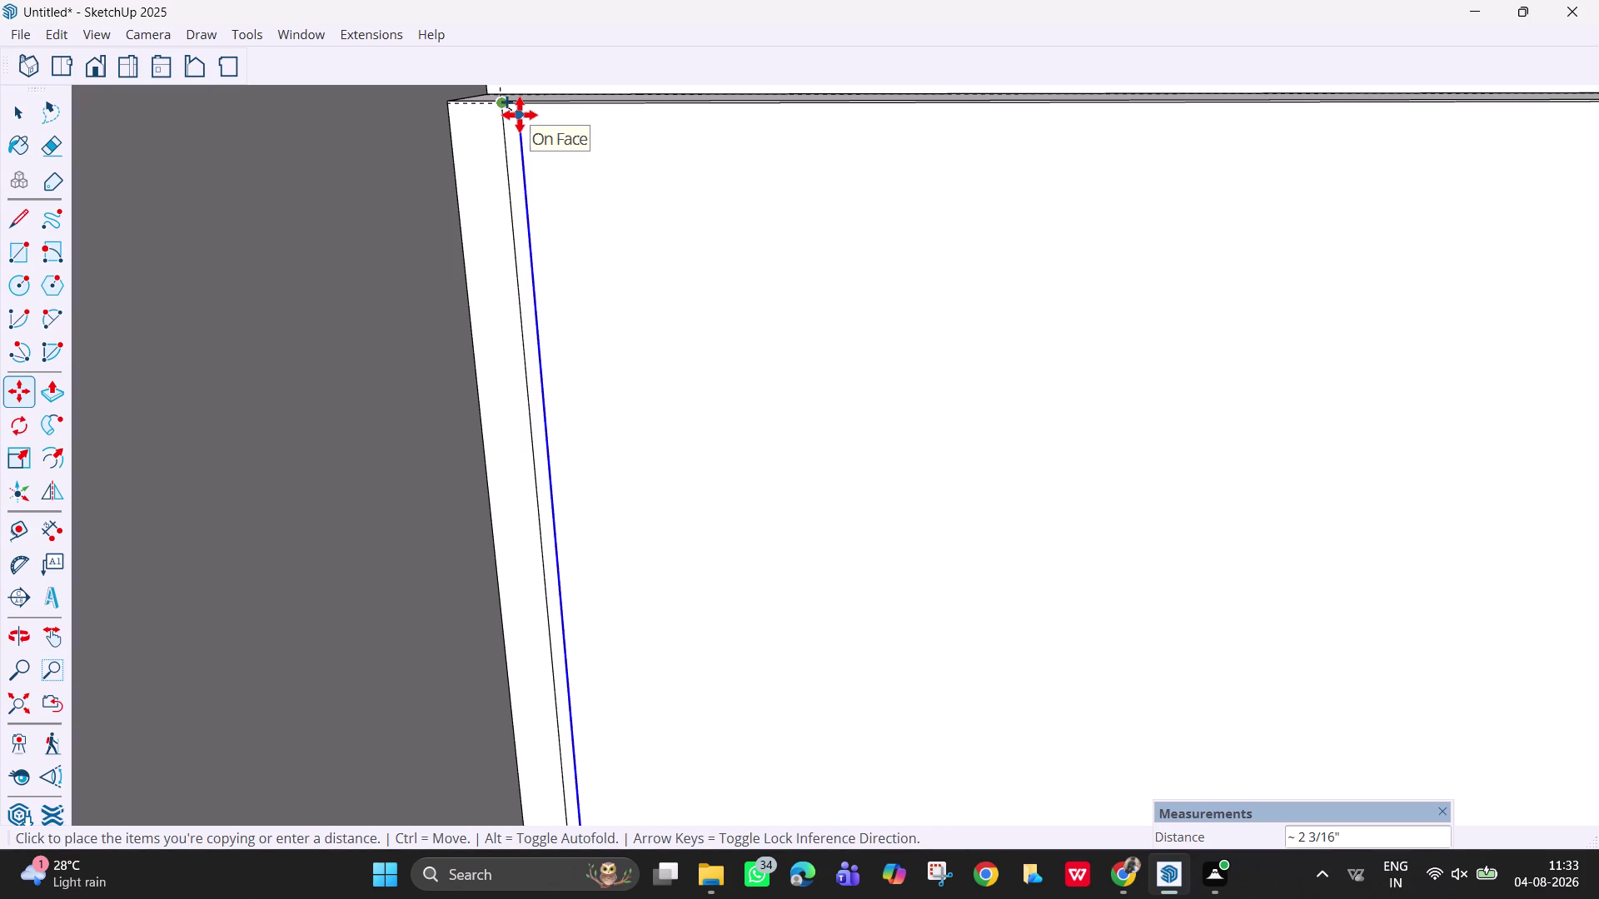
text(6m)
text(m)
key(Return)
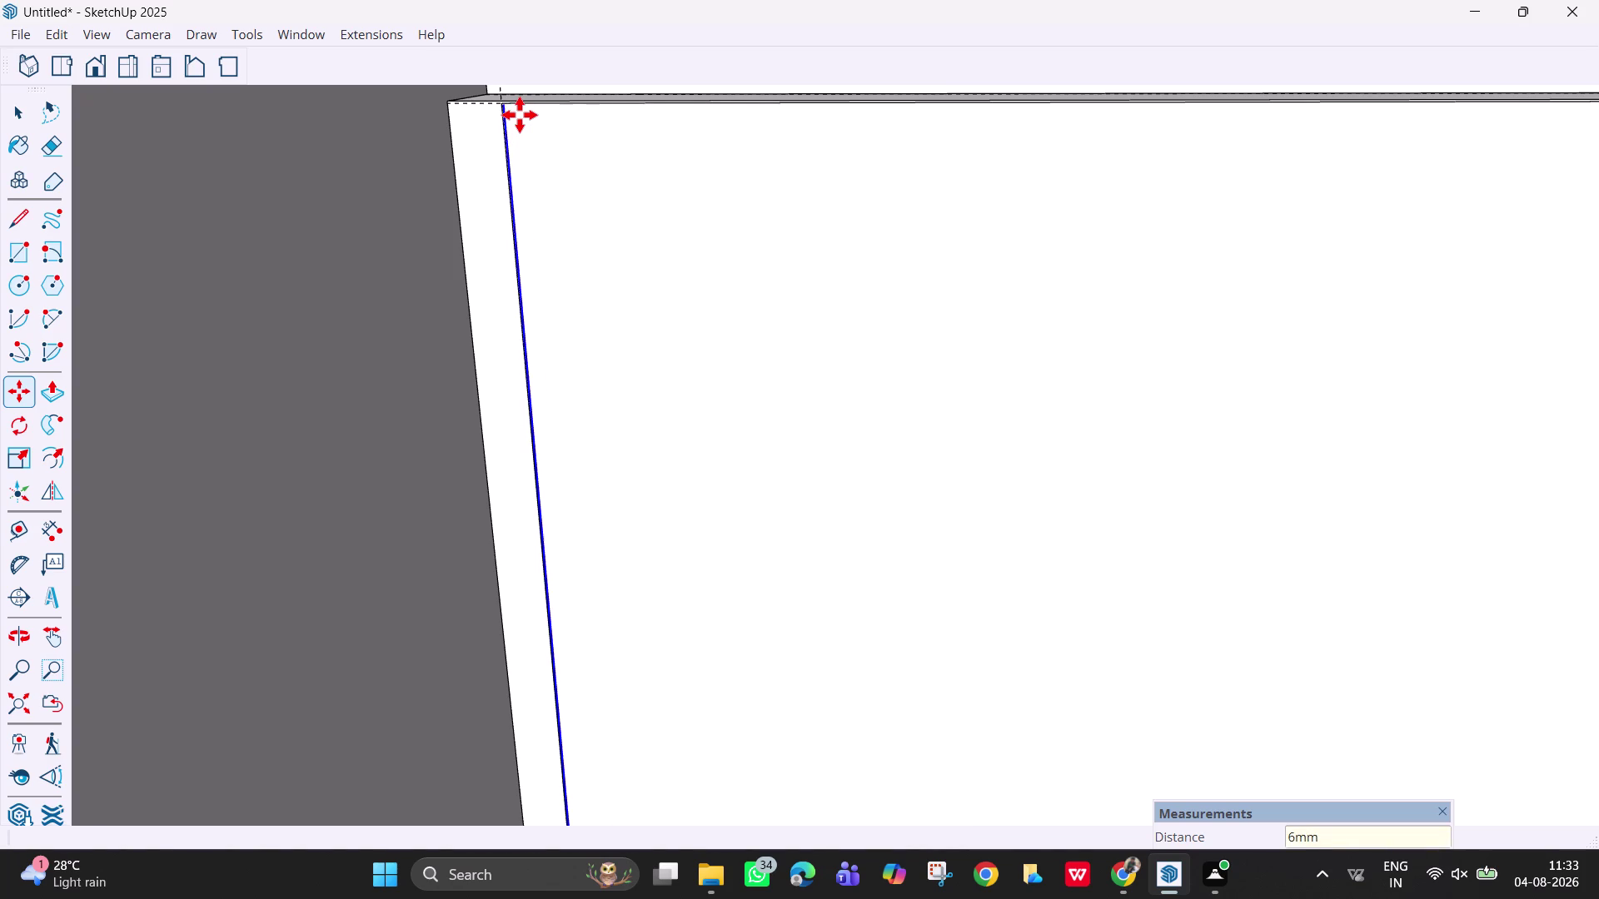
key(Escape)
middle_drag(833, 414, 900, 428)
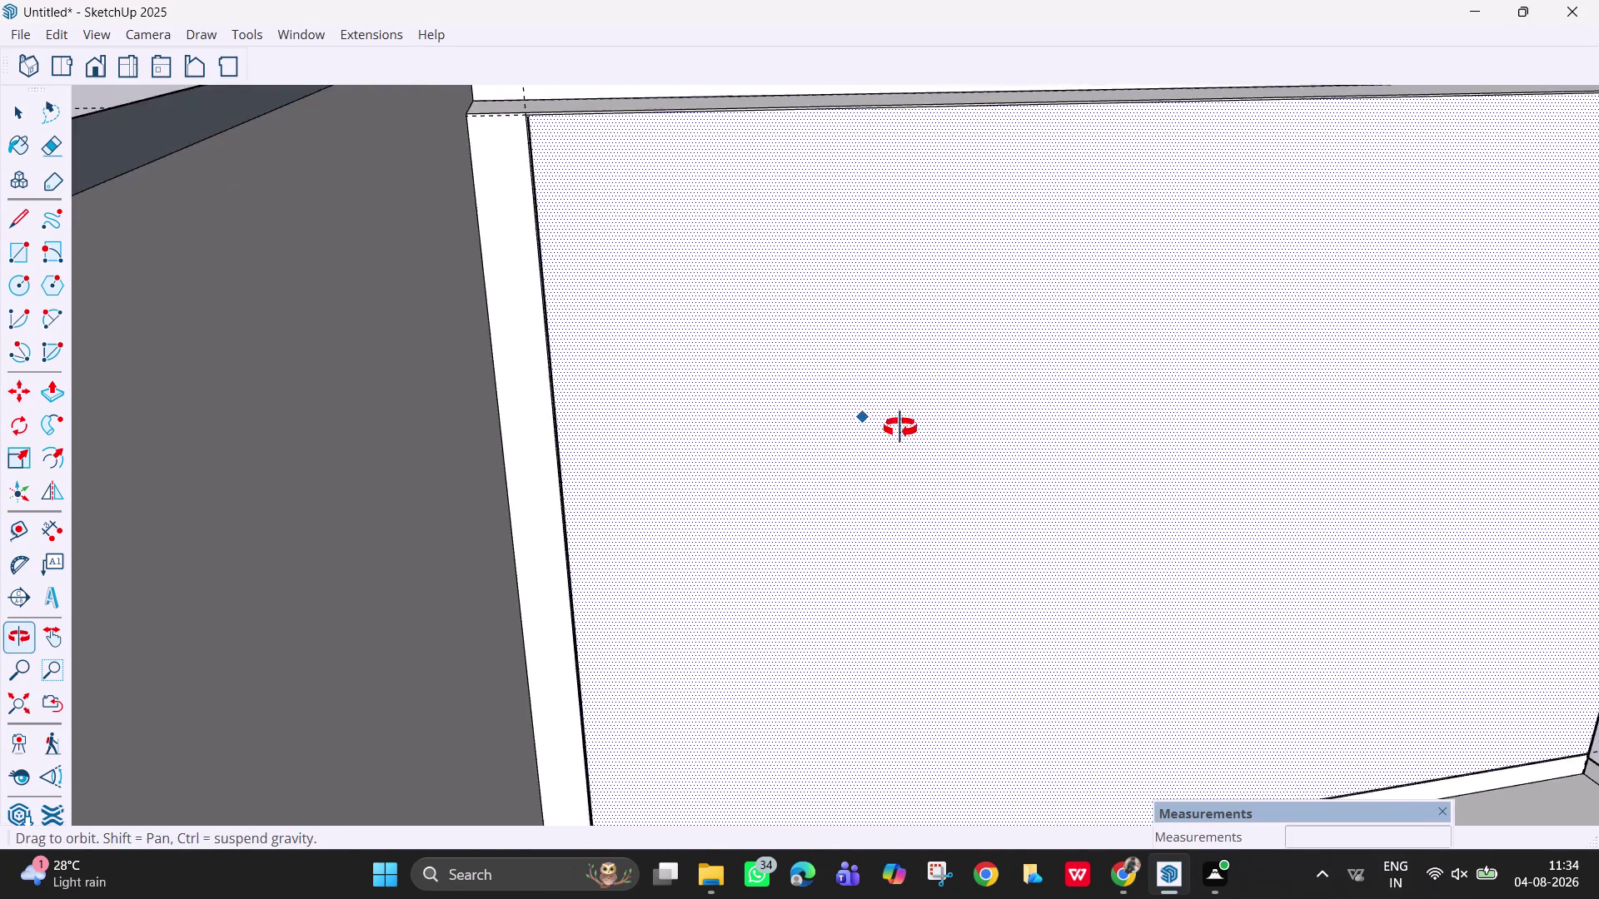
middle_drag(900, 428, 896, 427)
scroll(down, 3)
scroll(up, 3)
scroll(down, 3)
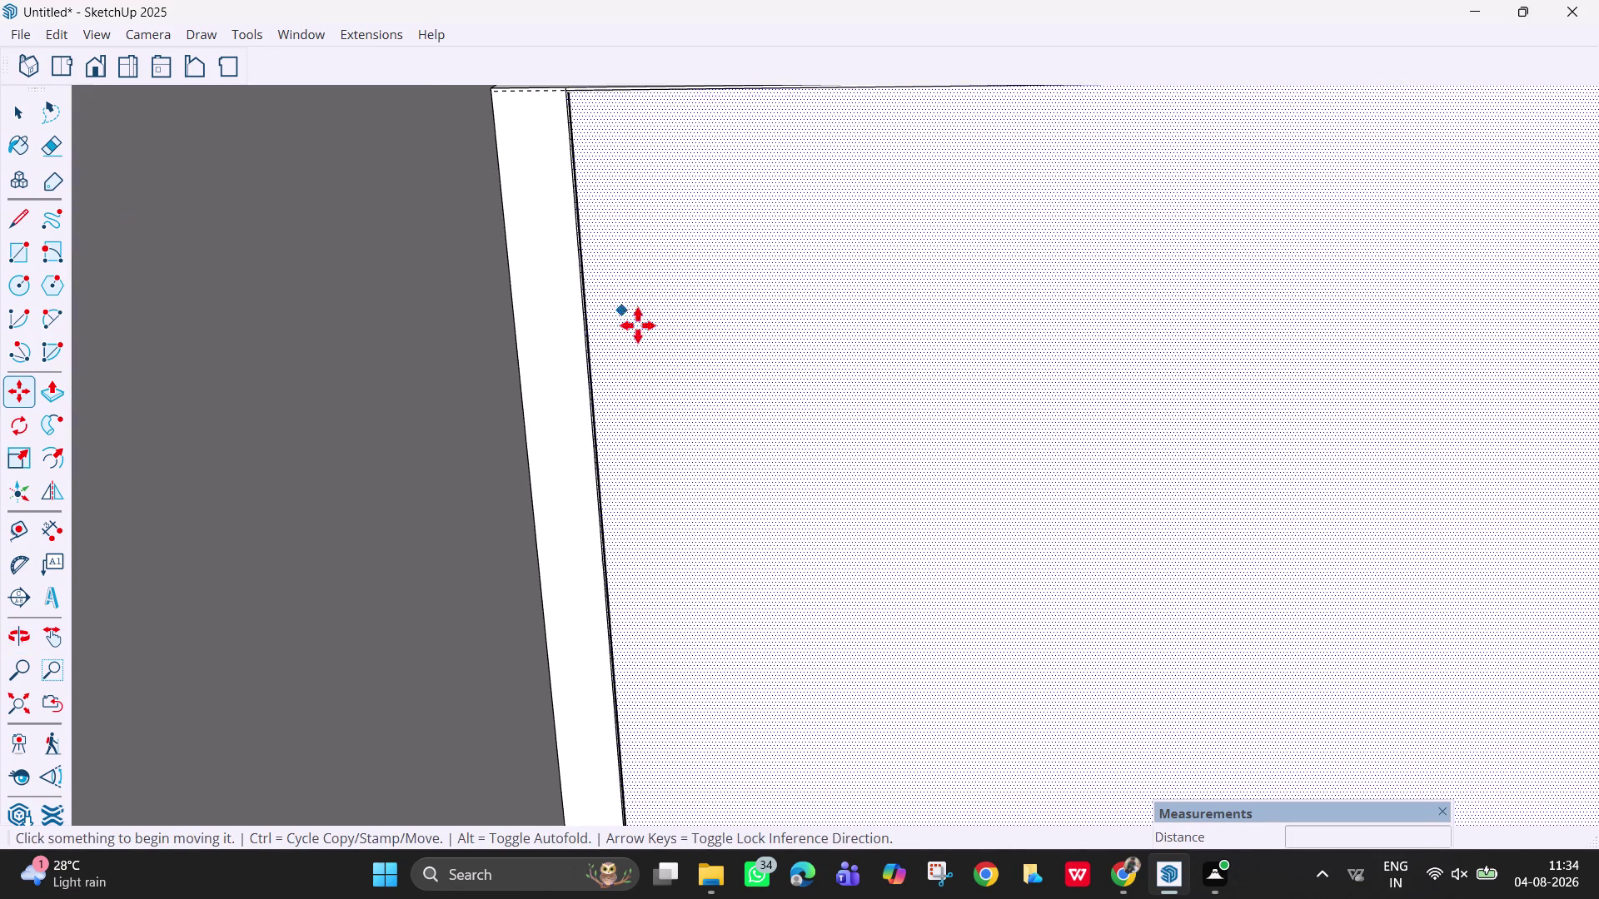
scroll(down, 3)
middle_drag(964, 361, 942, 310)
scroll(down, 3)
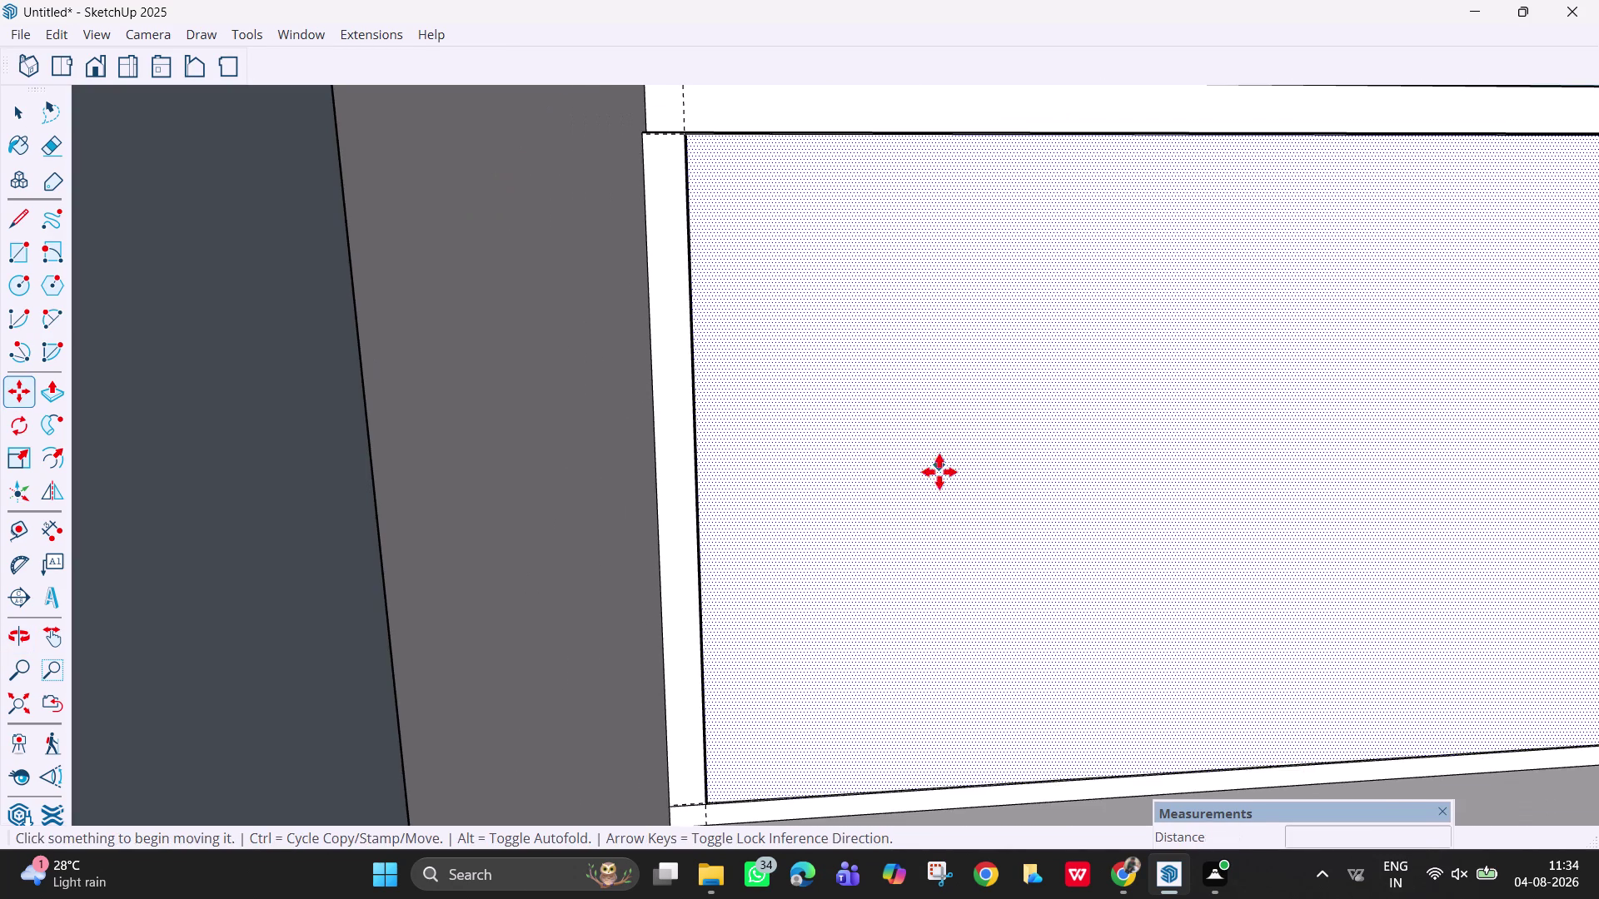
key(space)
key(h)
drag(966, 494, 781, 394)
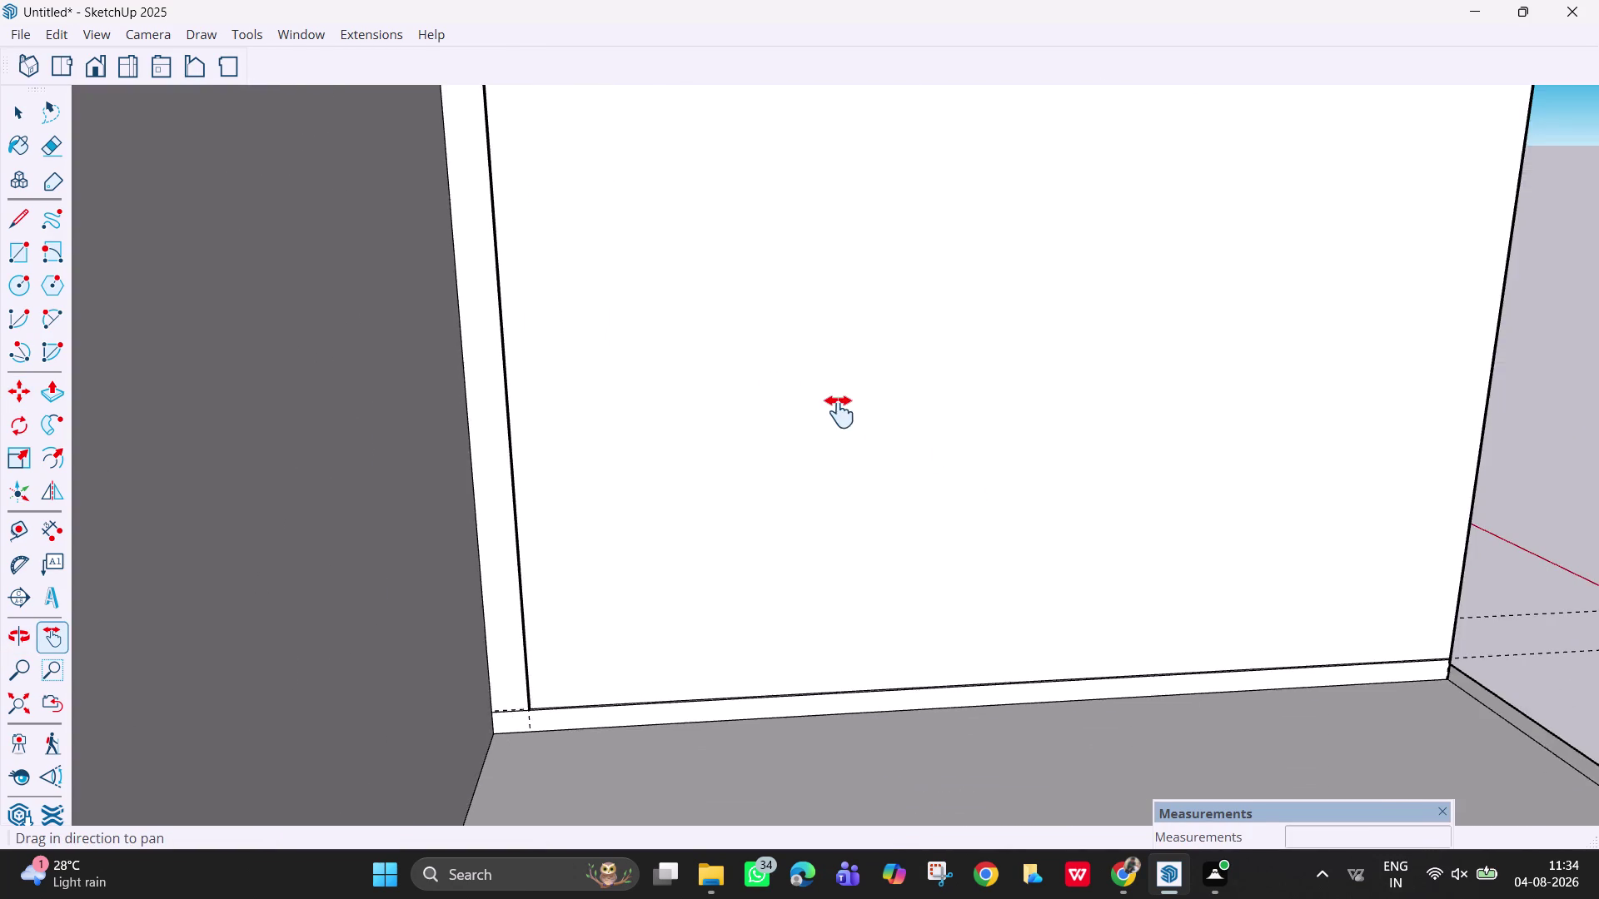
scroll(down, 3)
drag(877, 358, 811, 333)
middle_drag(900, 337, 899, 337)
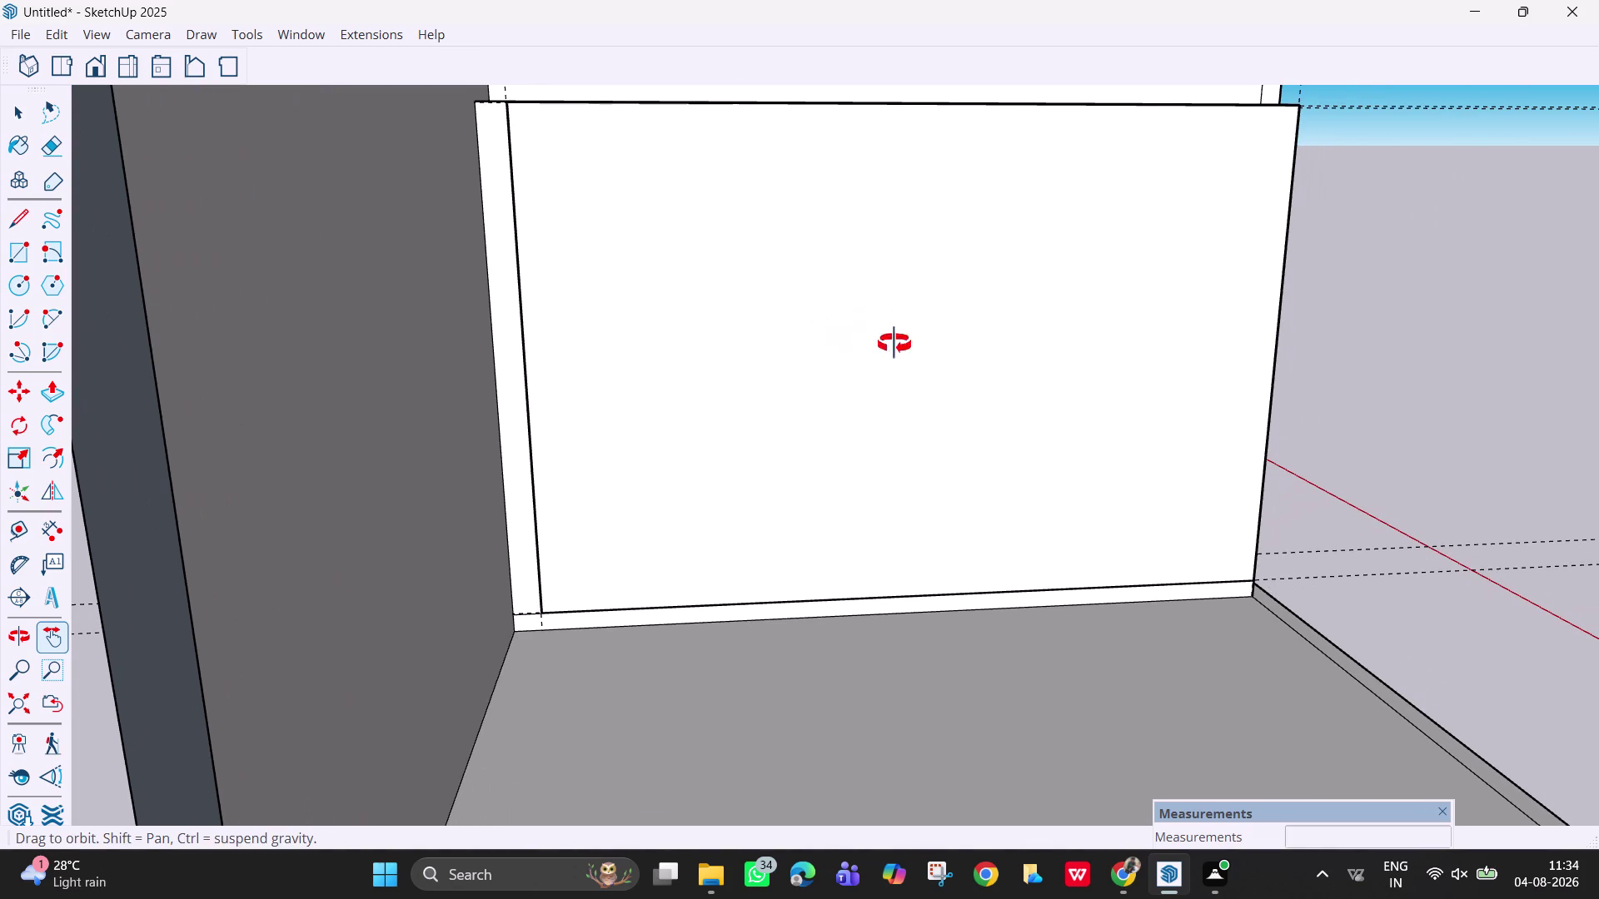
middle_drag(899, 337, 830, 369)
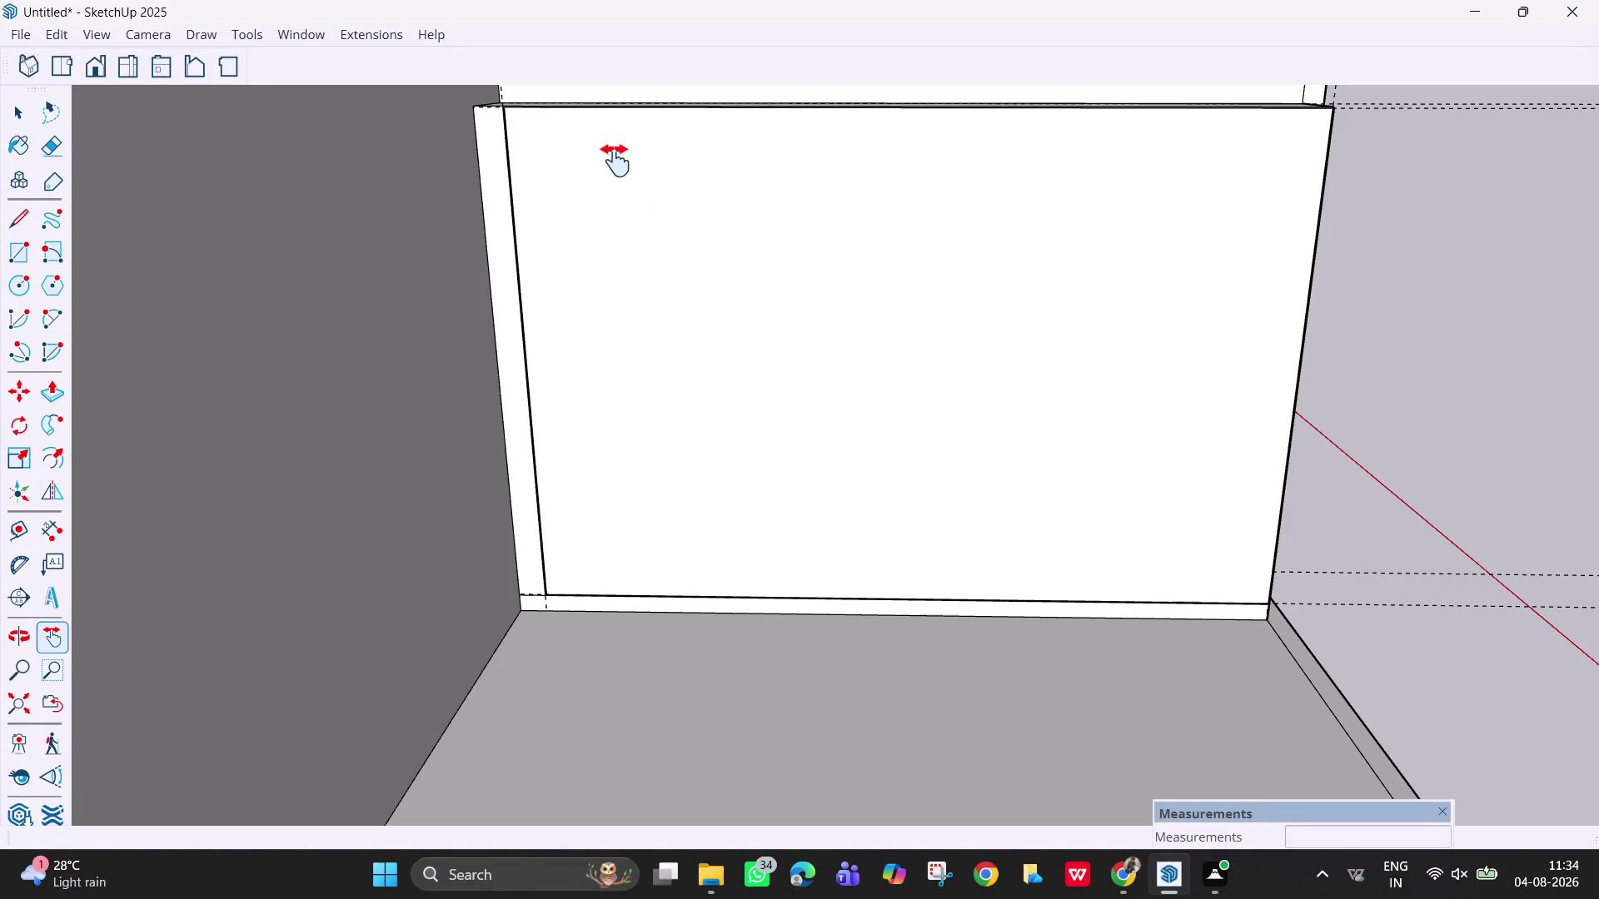
Select the inset panel's top edge and Divide it into 4 equal segments.
key(space)
scroll(up, 3)
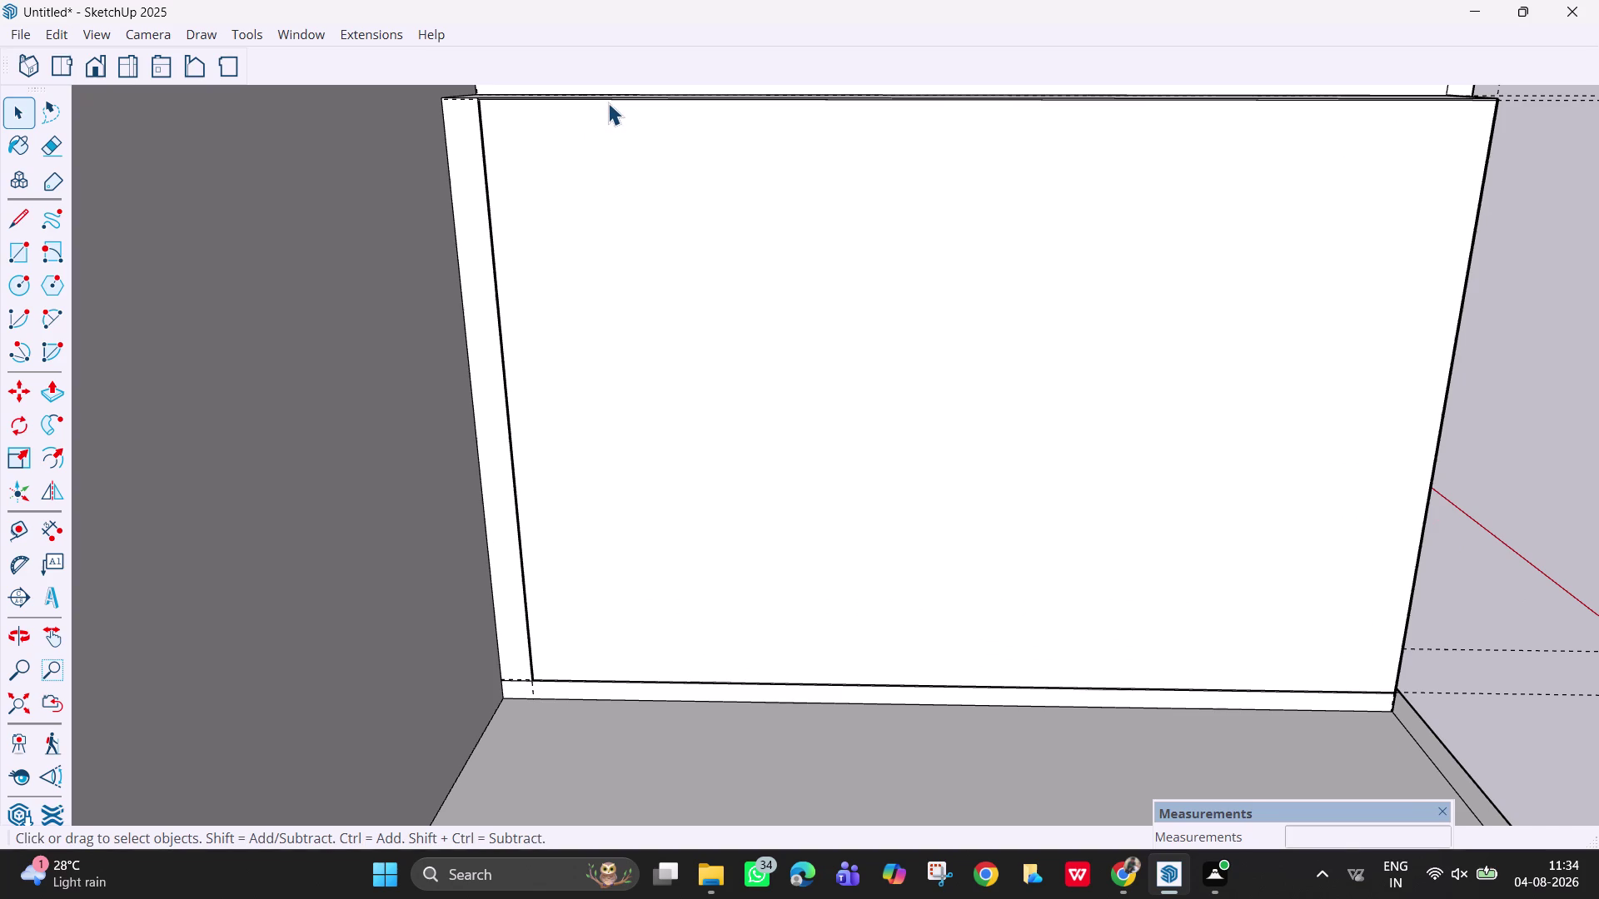
click(621, 99)
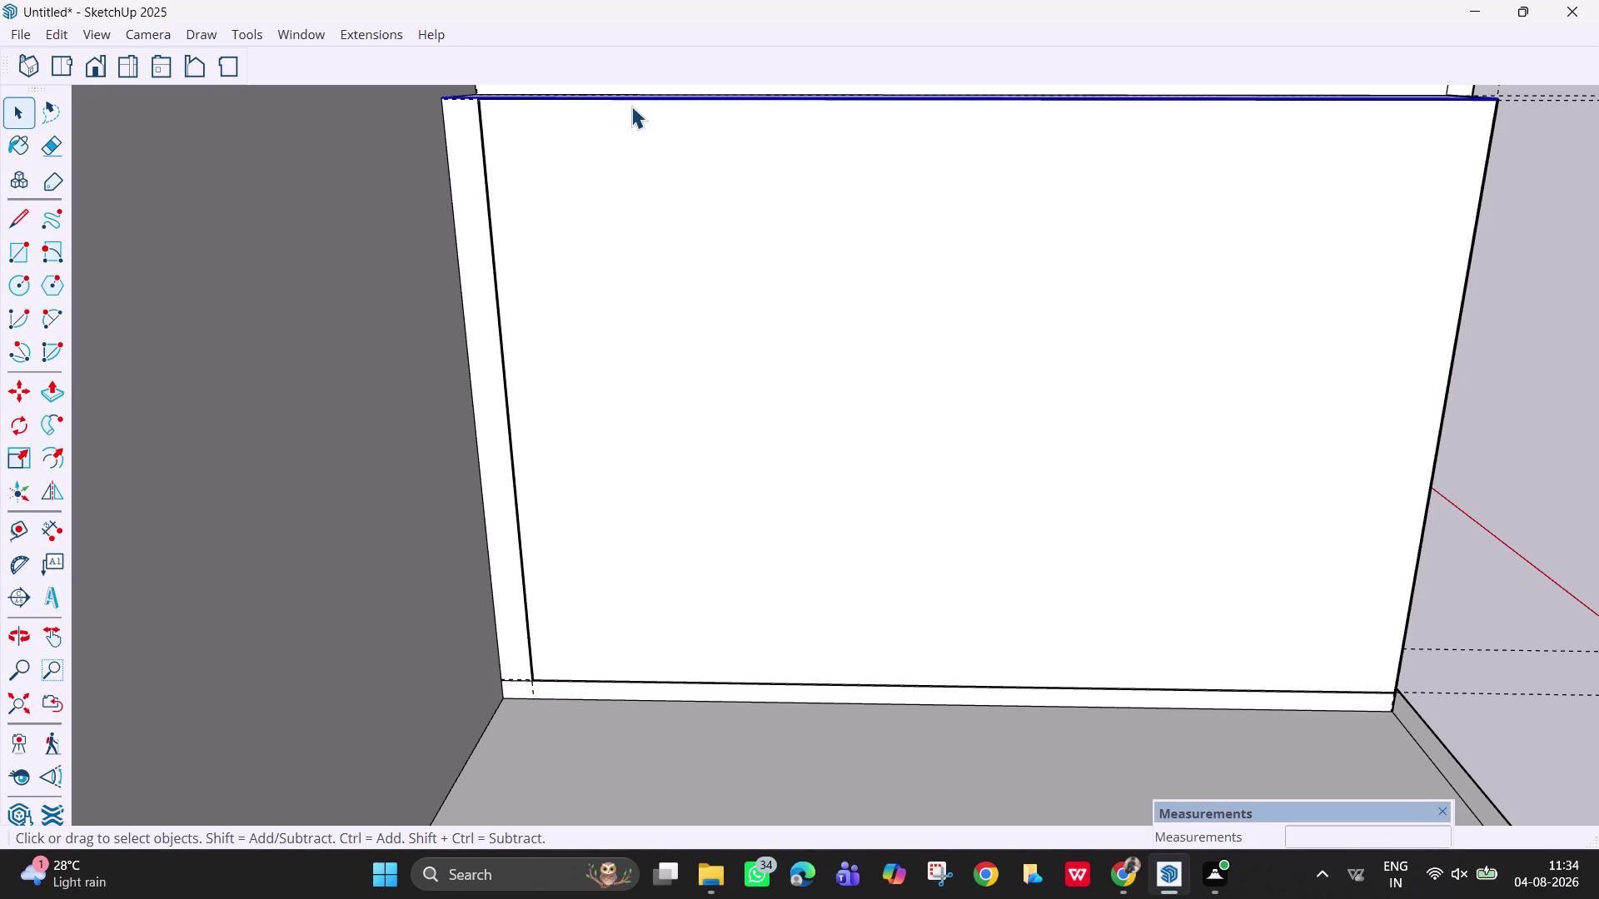
scroll(up, 3)
scroll(up, 3)
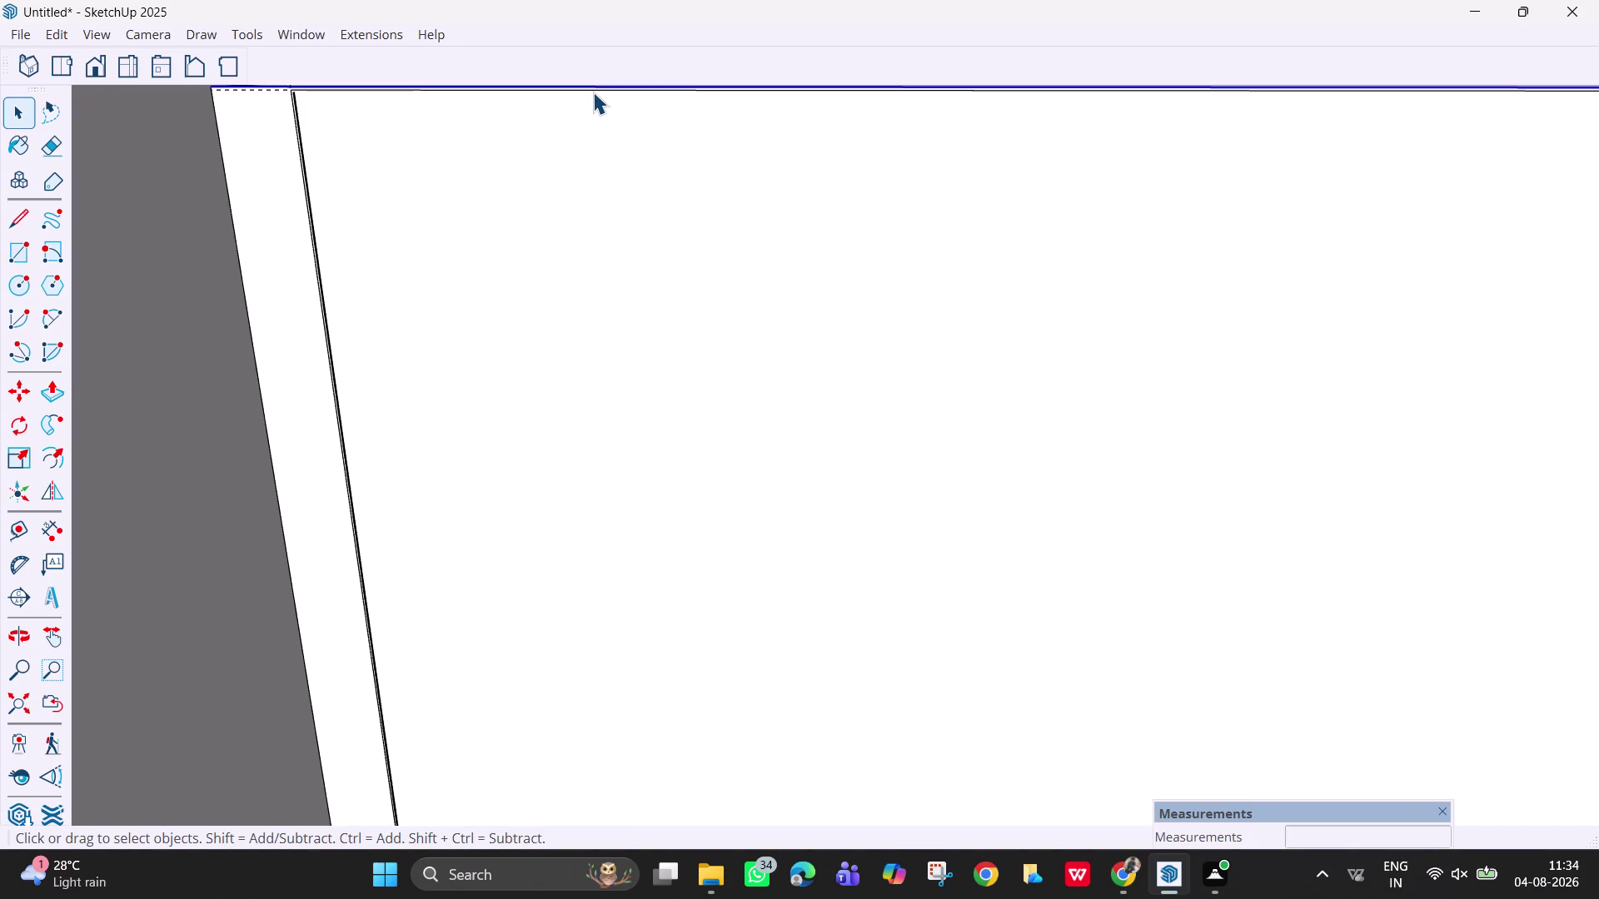
click(590, 90)
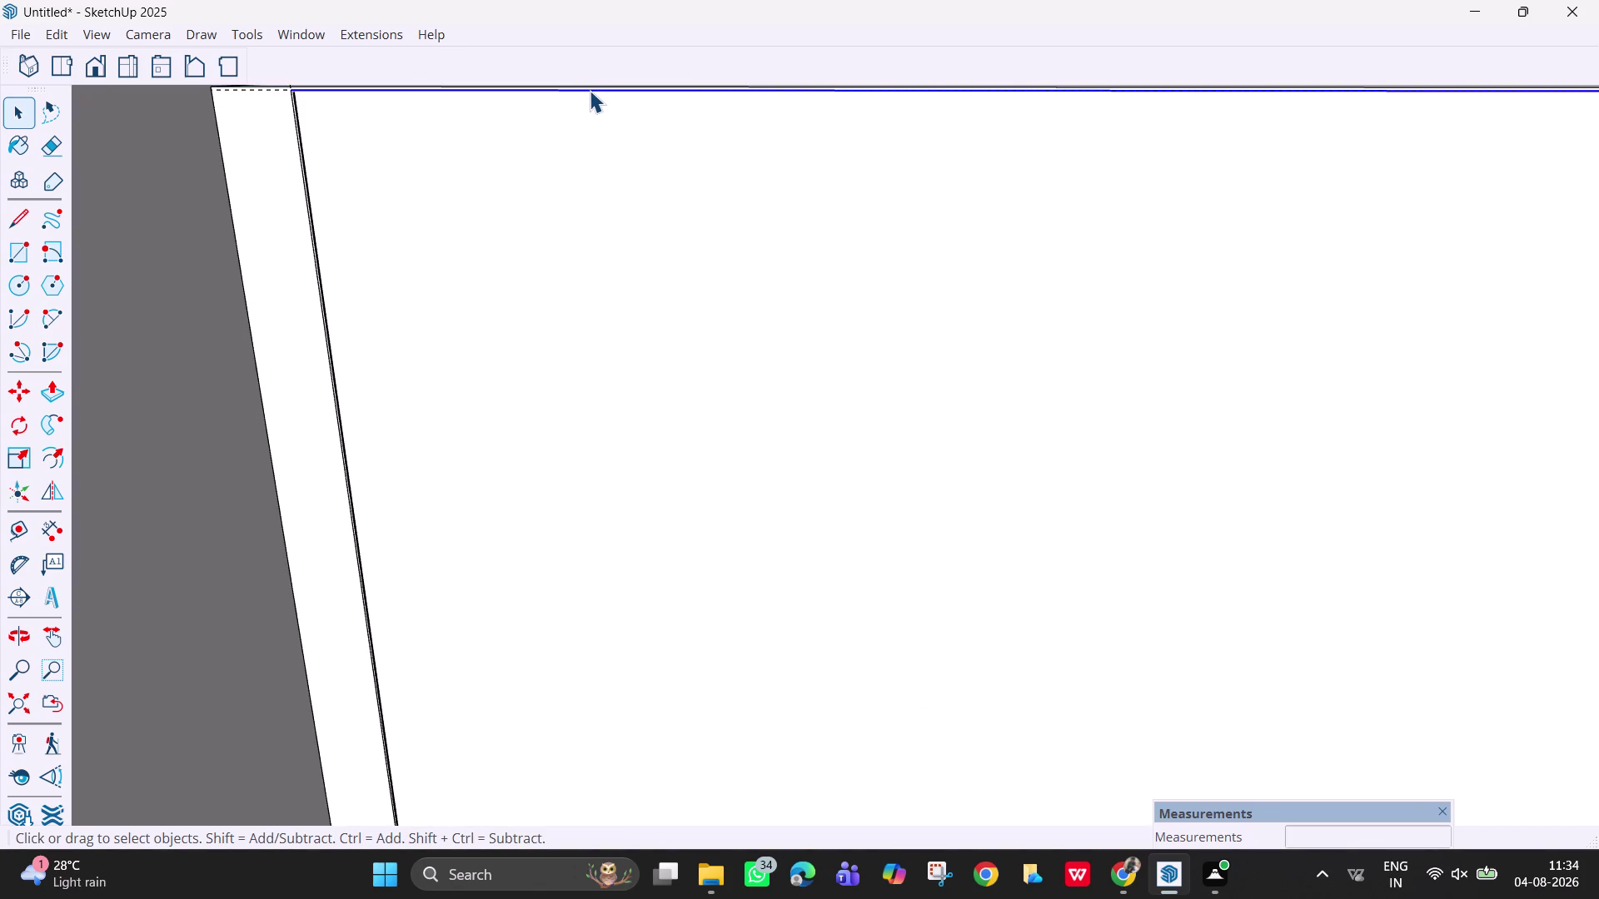
right_click(592, 92)
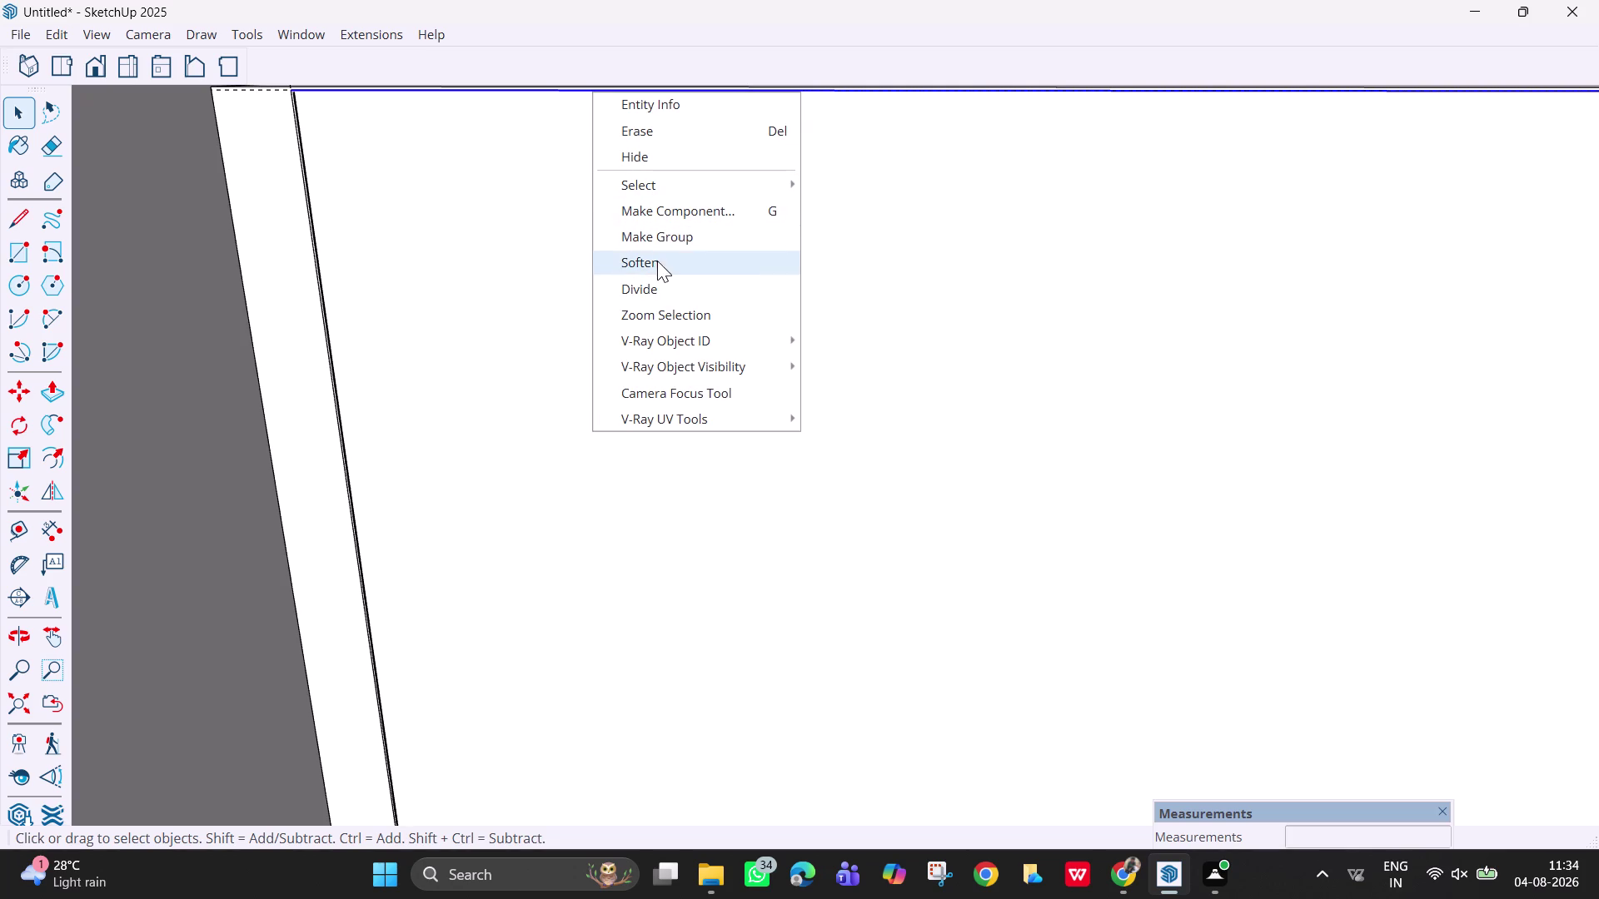
click(662, 293)
scroll(down, 3)
scroll(down, 3)
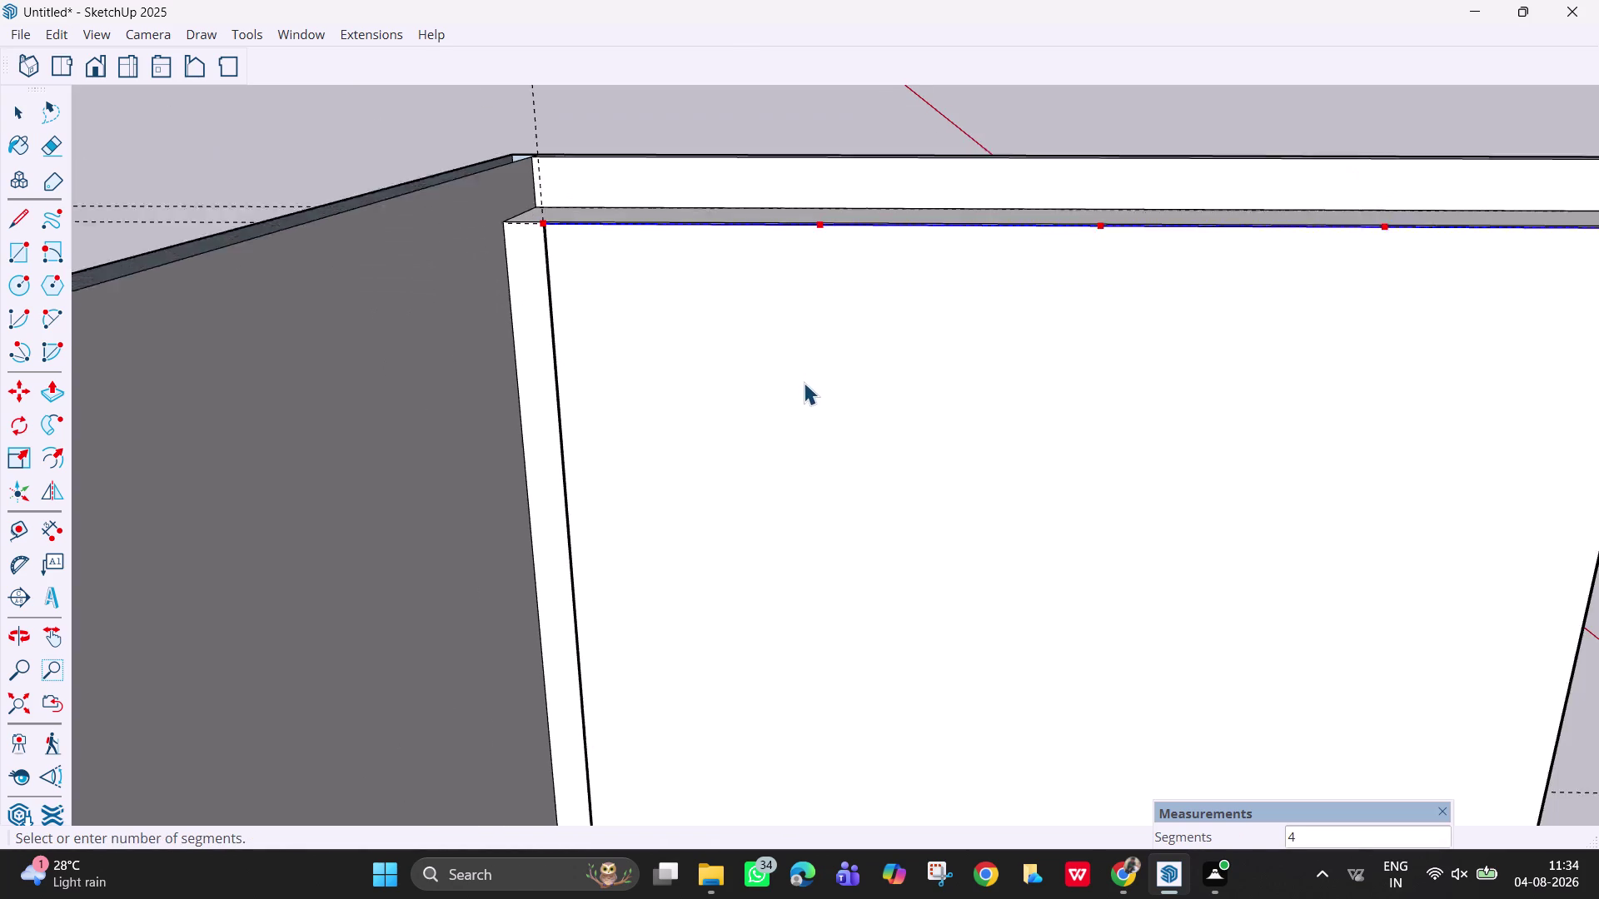
scroll(down, 3)
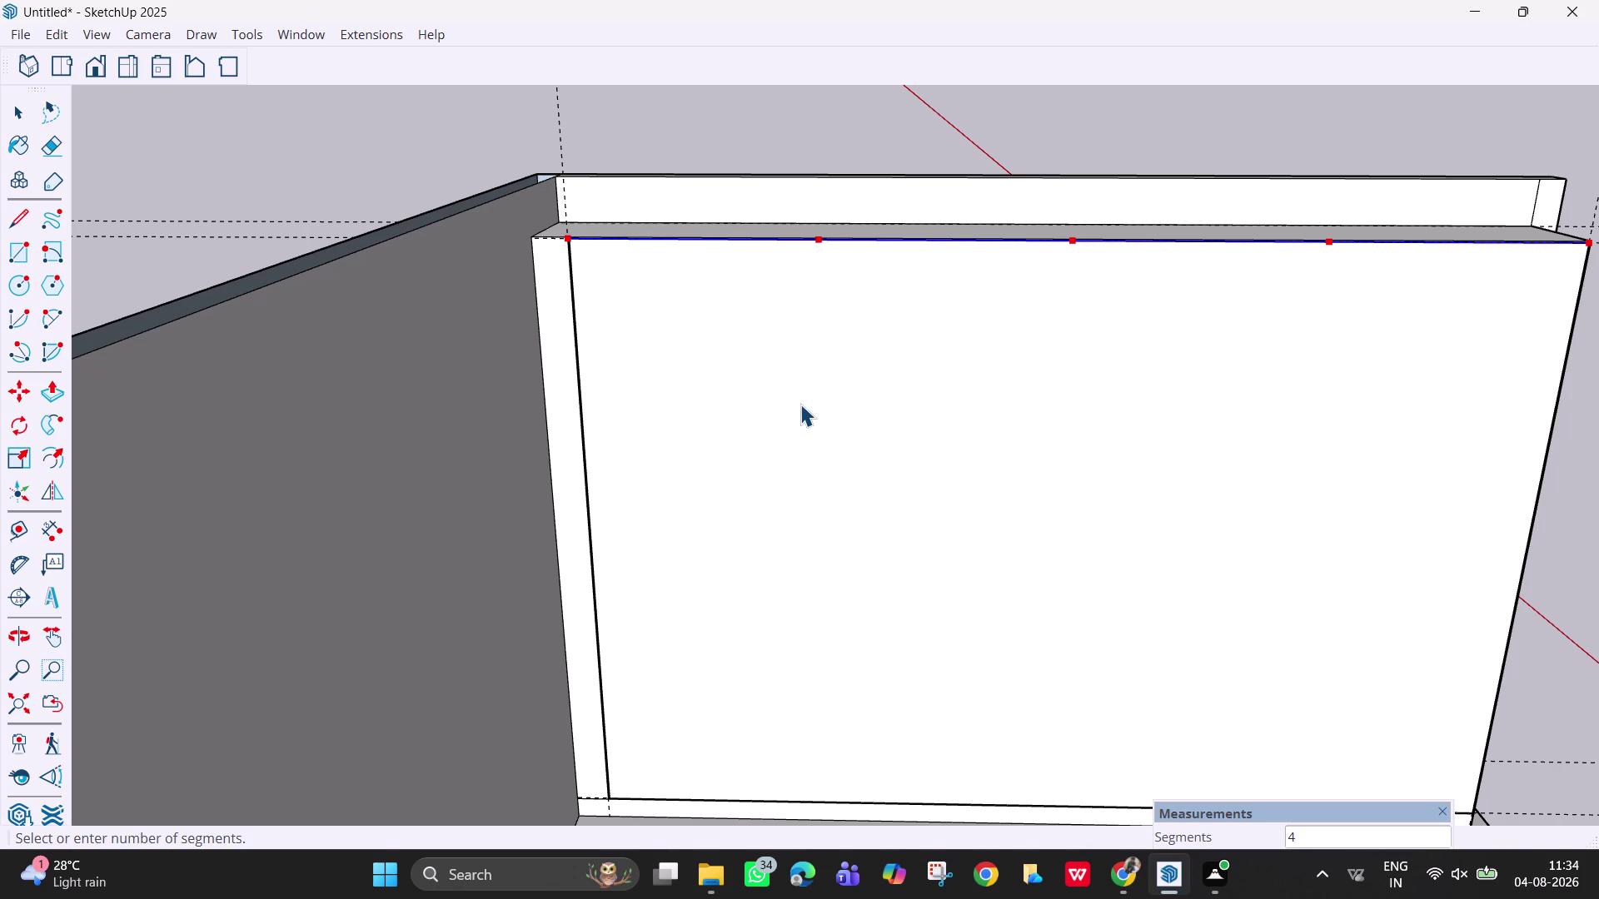
click(800, 403)
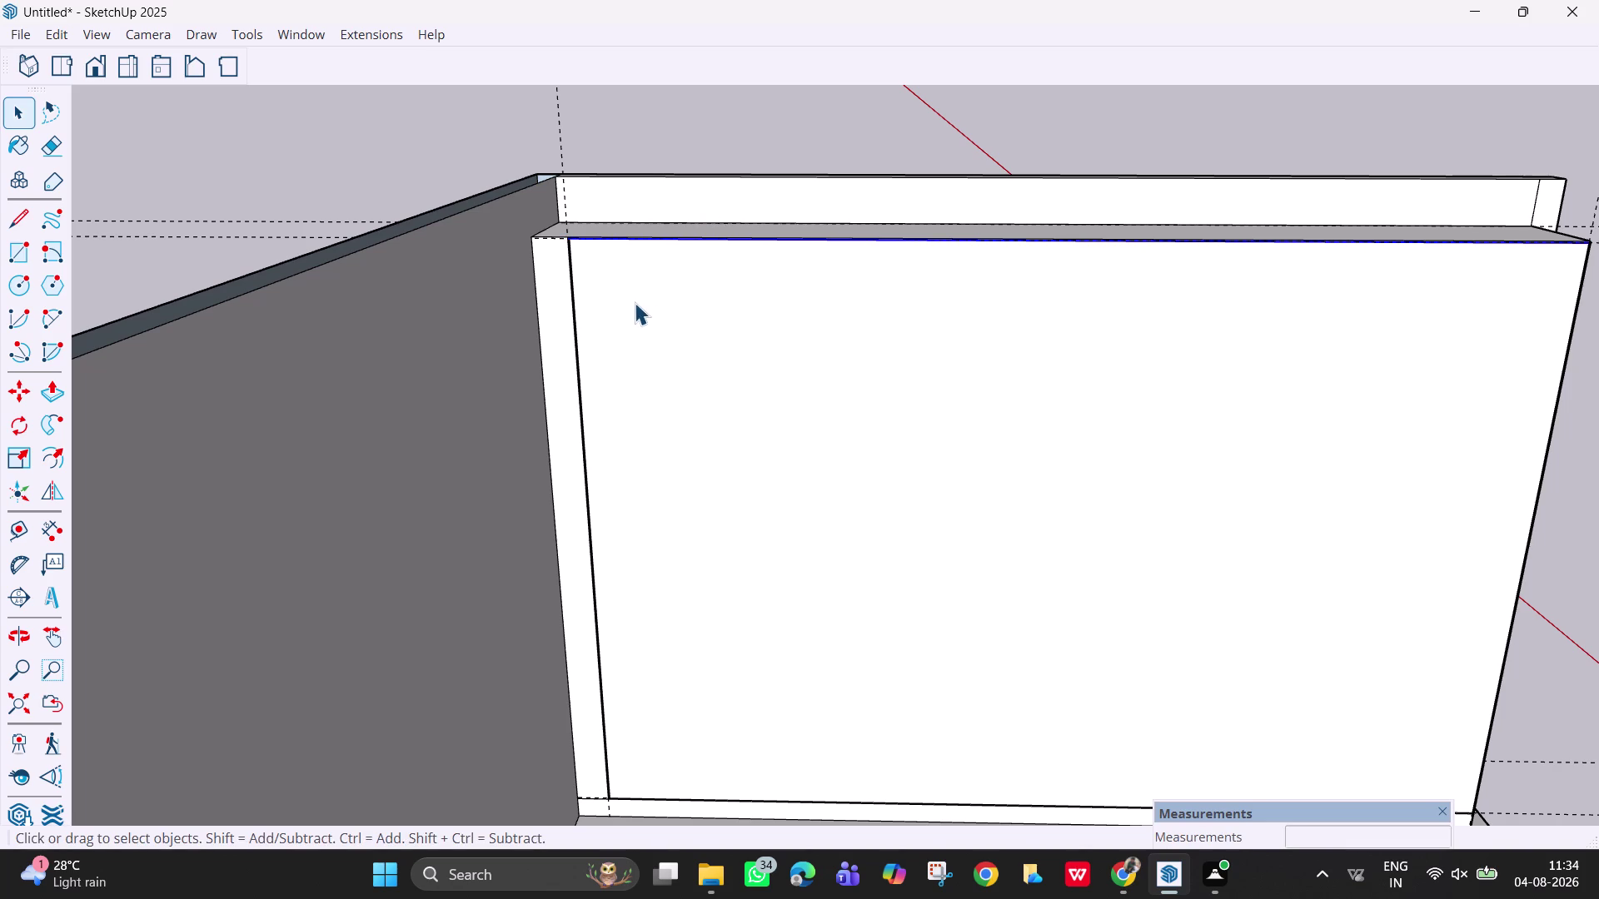
Place three vertical guides on the panel at the first, second and third division points.
key(t)
click(577, 317)
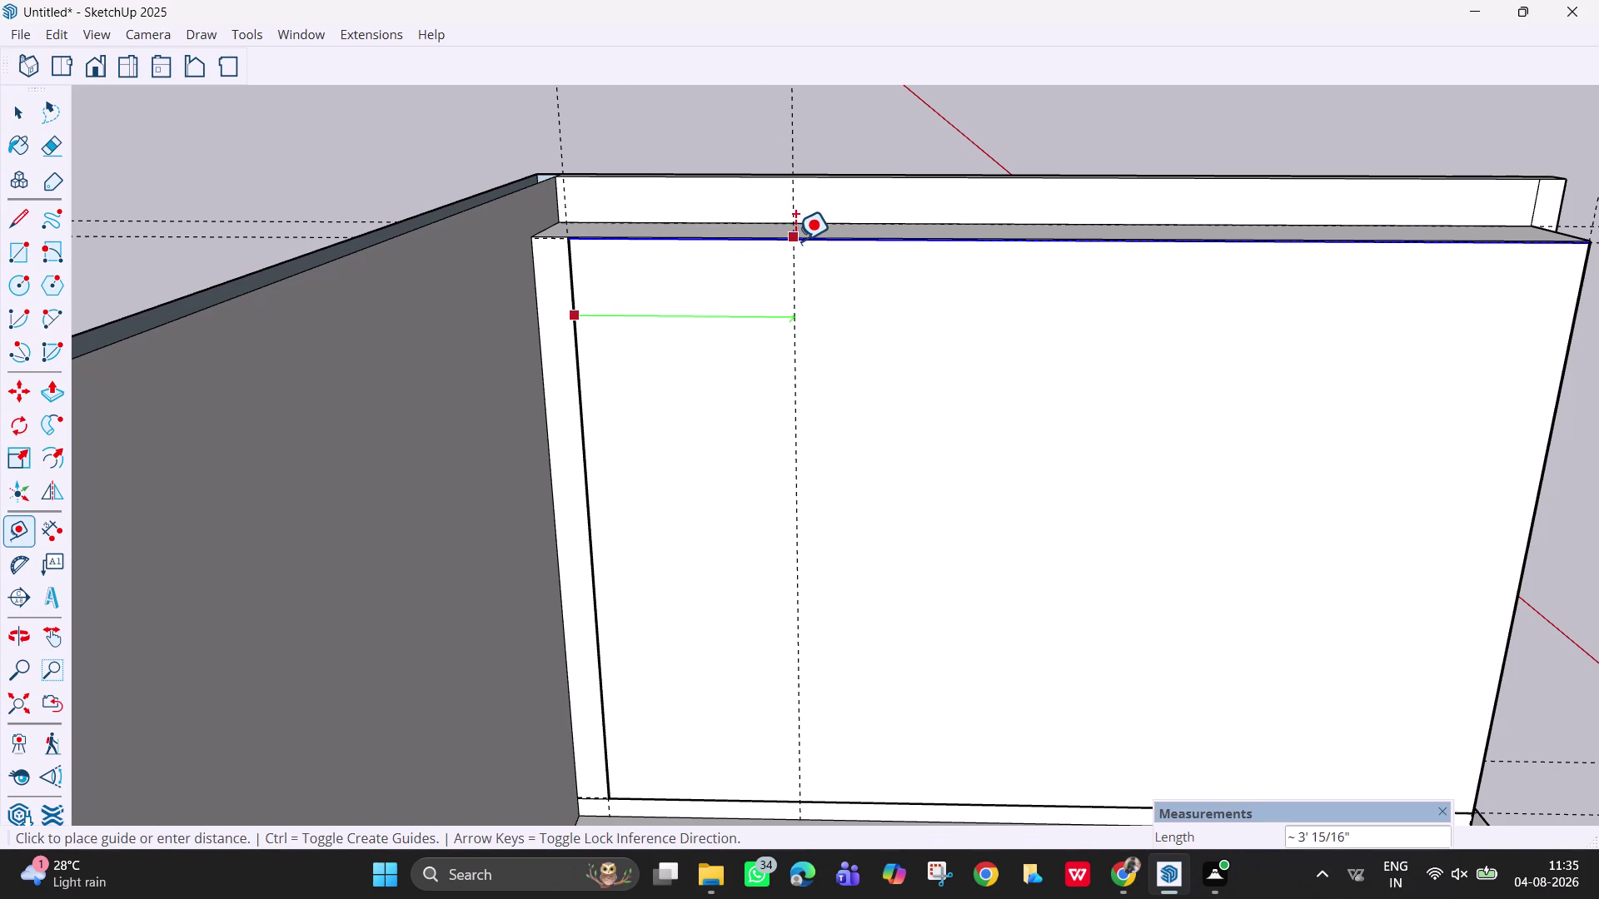
click(815, 244)
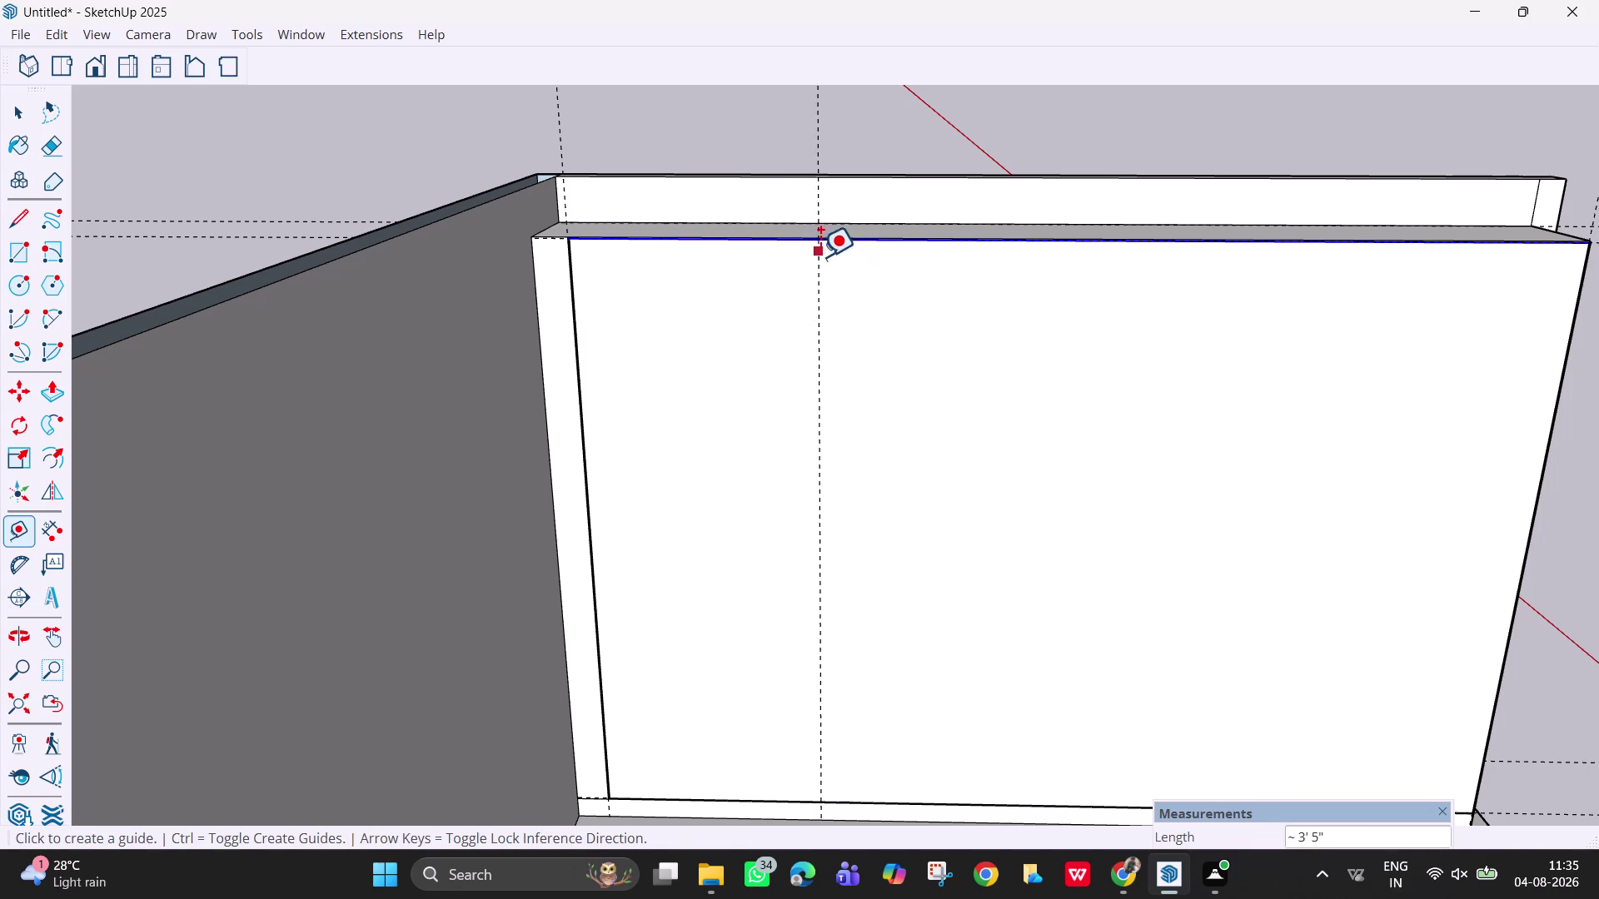
key(space)
key(space)
text(t)
click(820, 279)
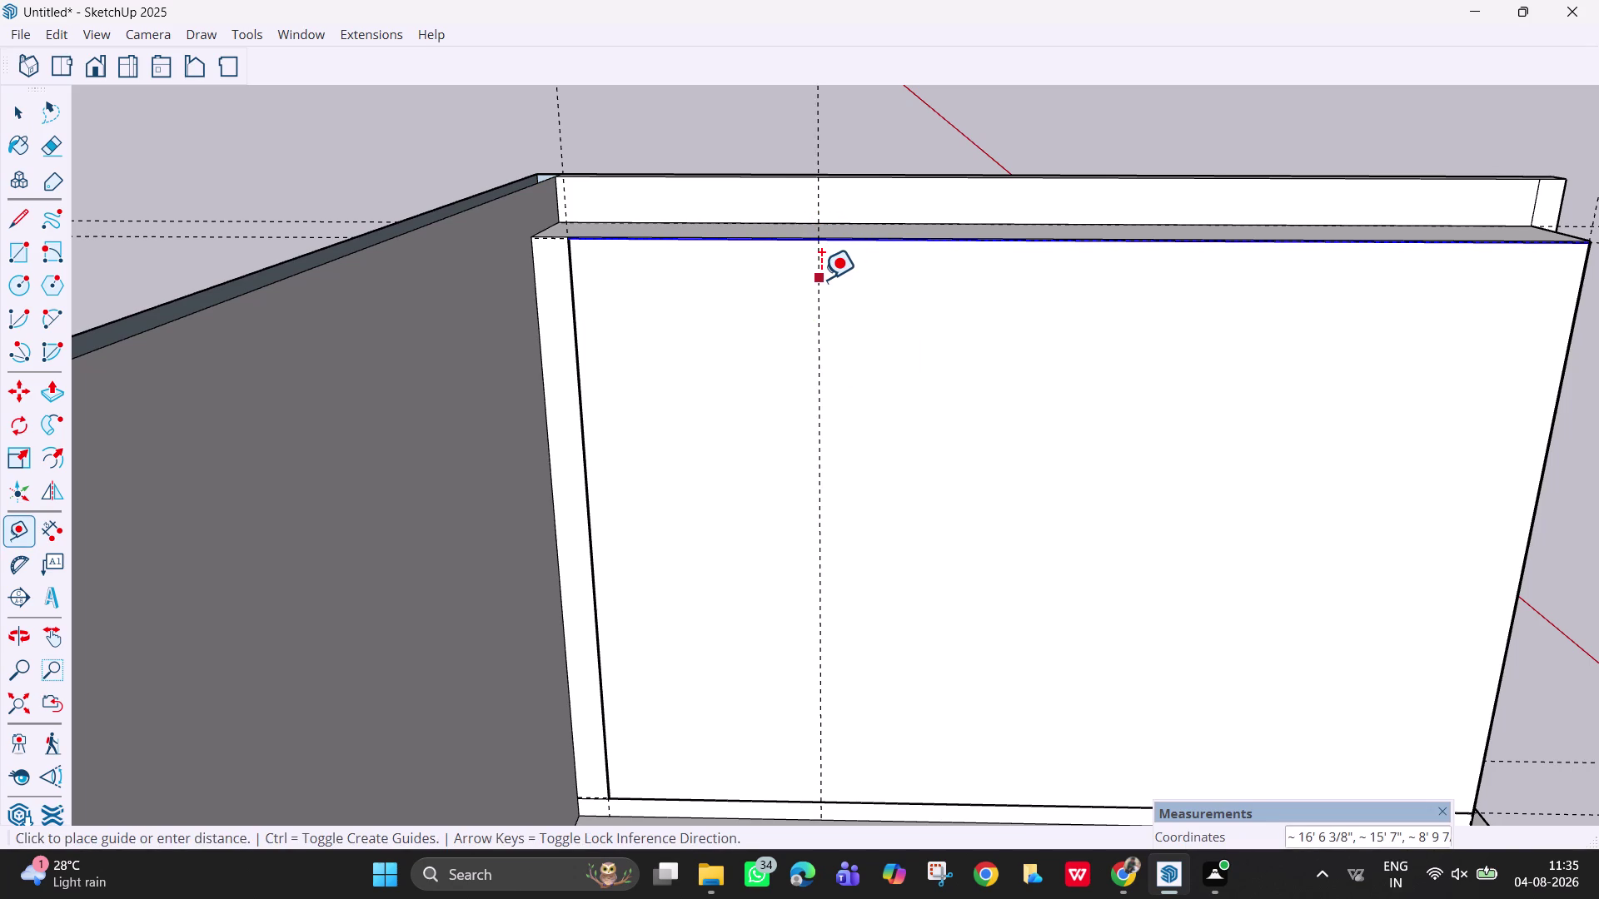
click(1053, 245)
click(1051, 311)
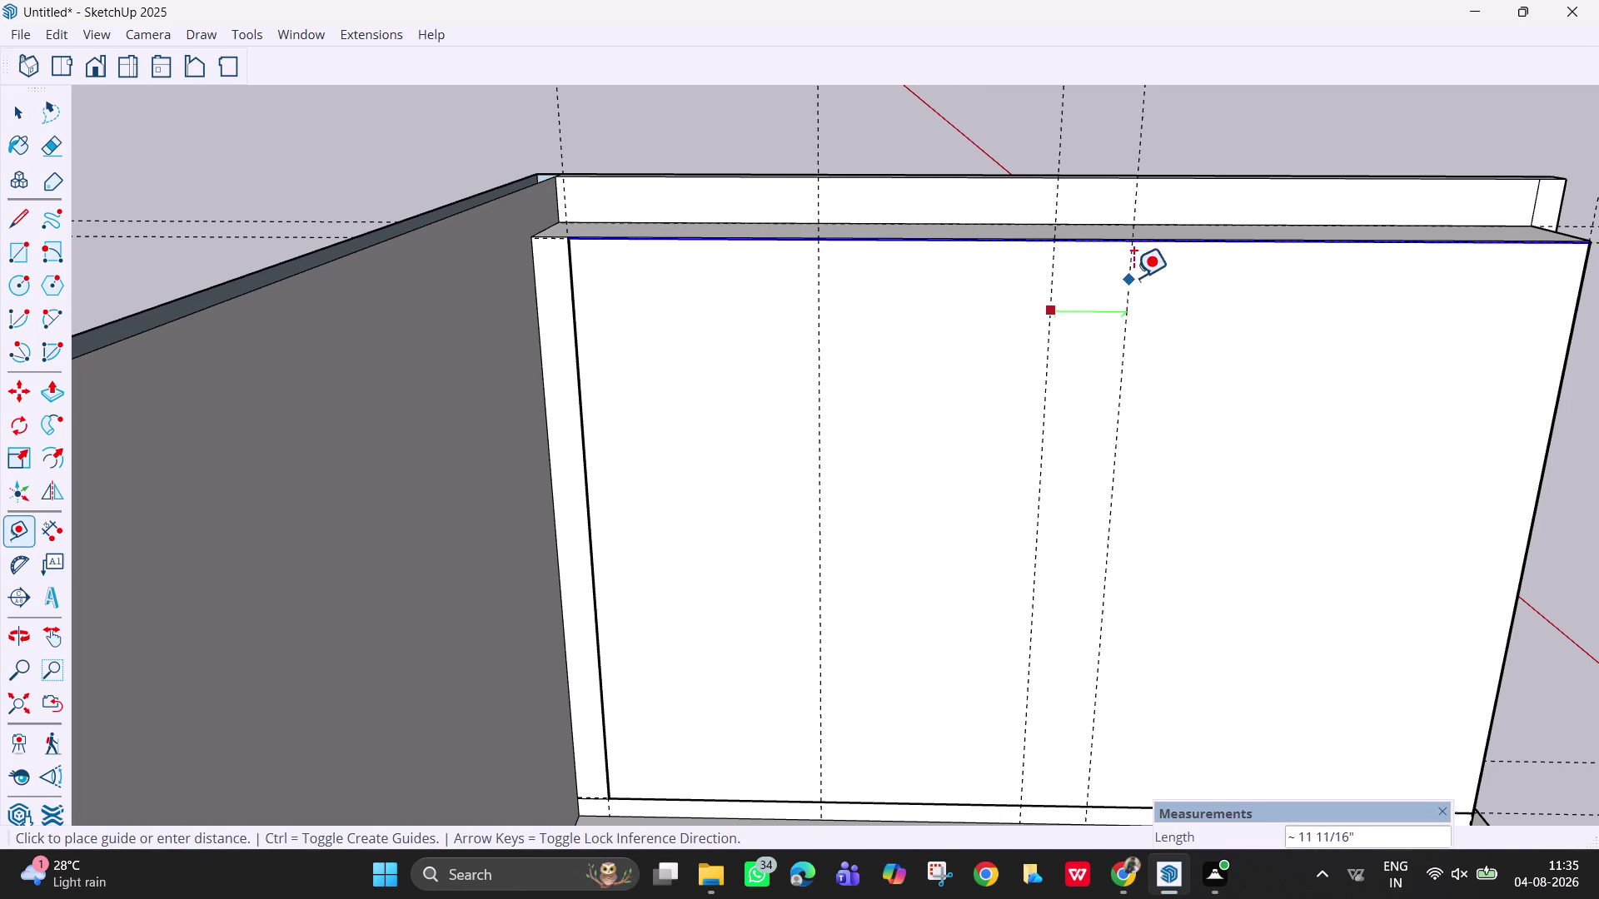
click(1327, 244)
Orbit, pan and zoom to check the guides on the back wall.
scroll(down, 3)
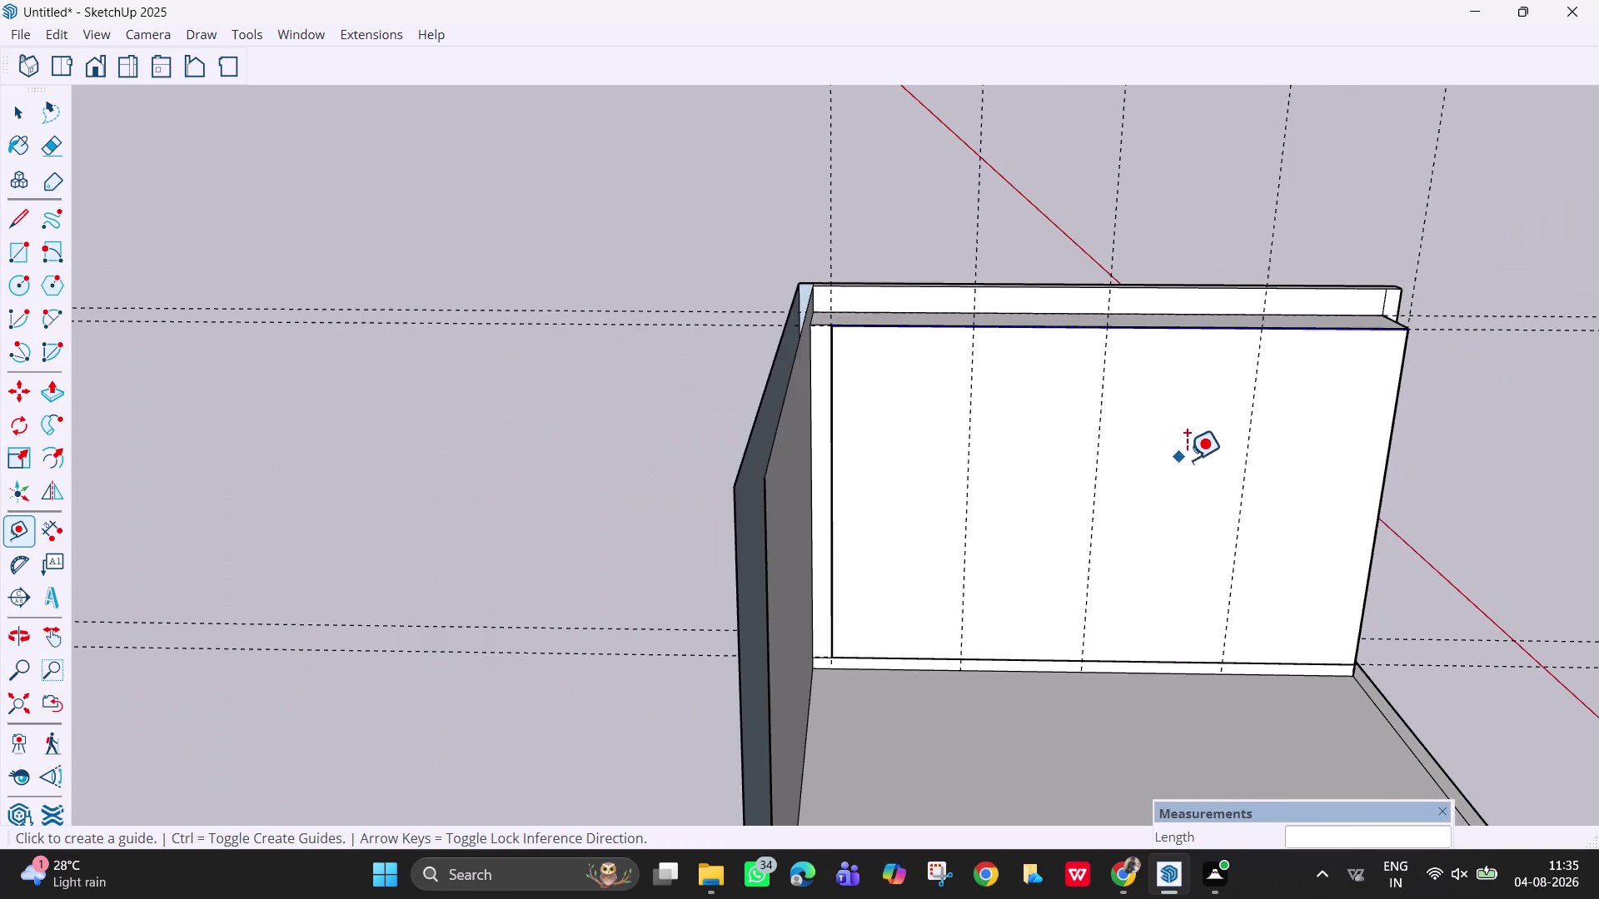
scroll(down, 3)
middle_drag(1151, 512, 1081, 363)
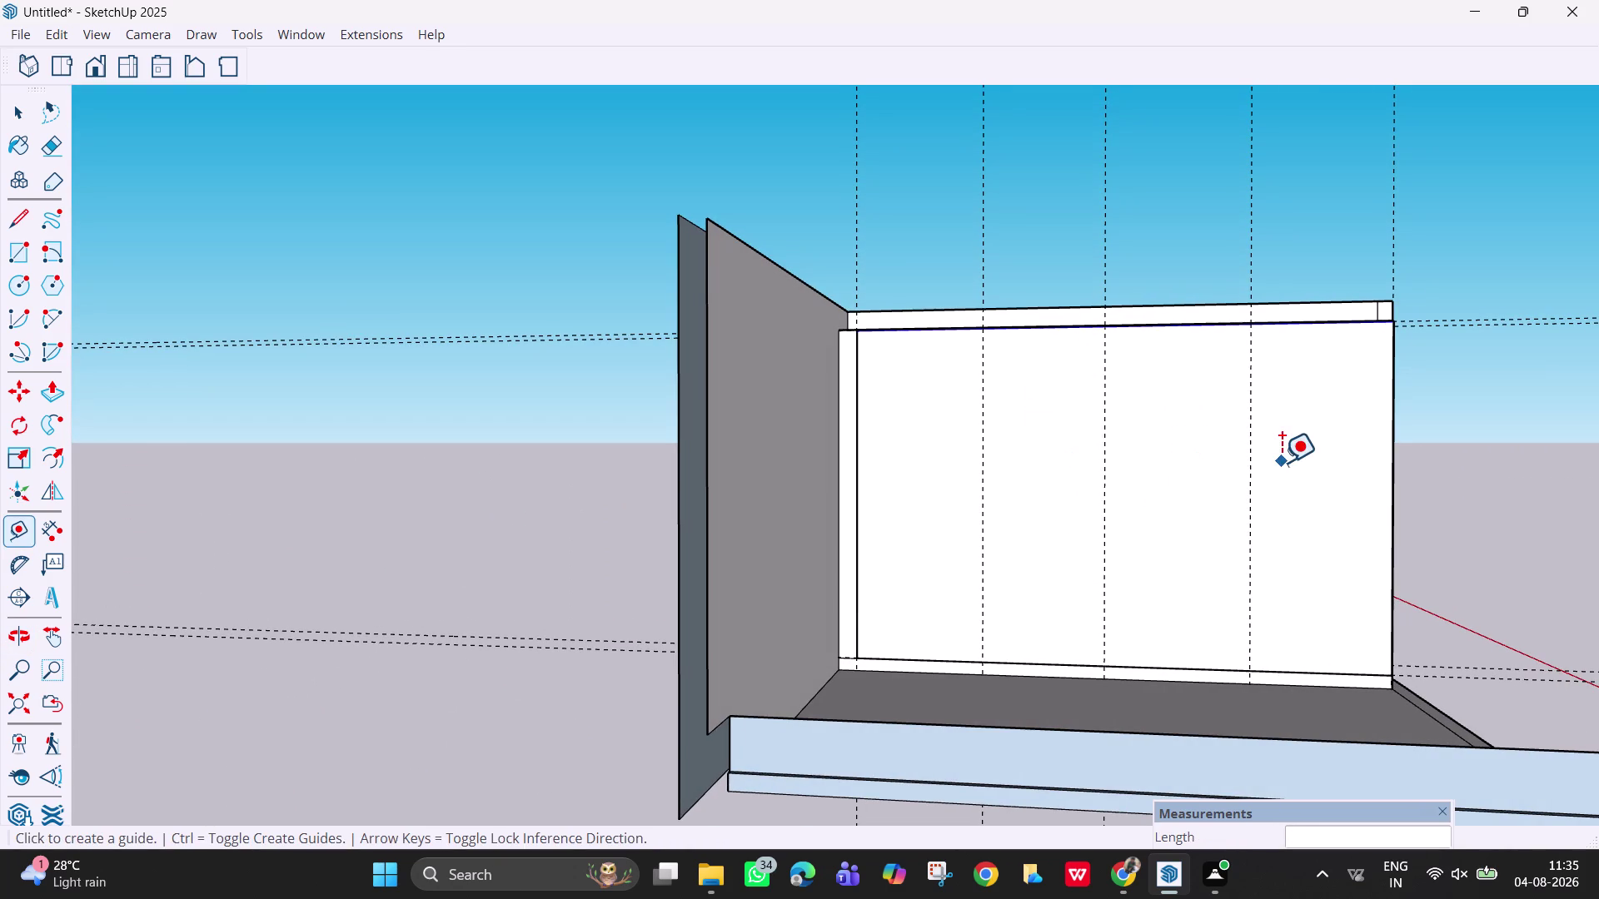
key(h)
drag(1232, 462, 976, 409)
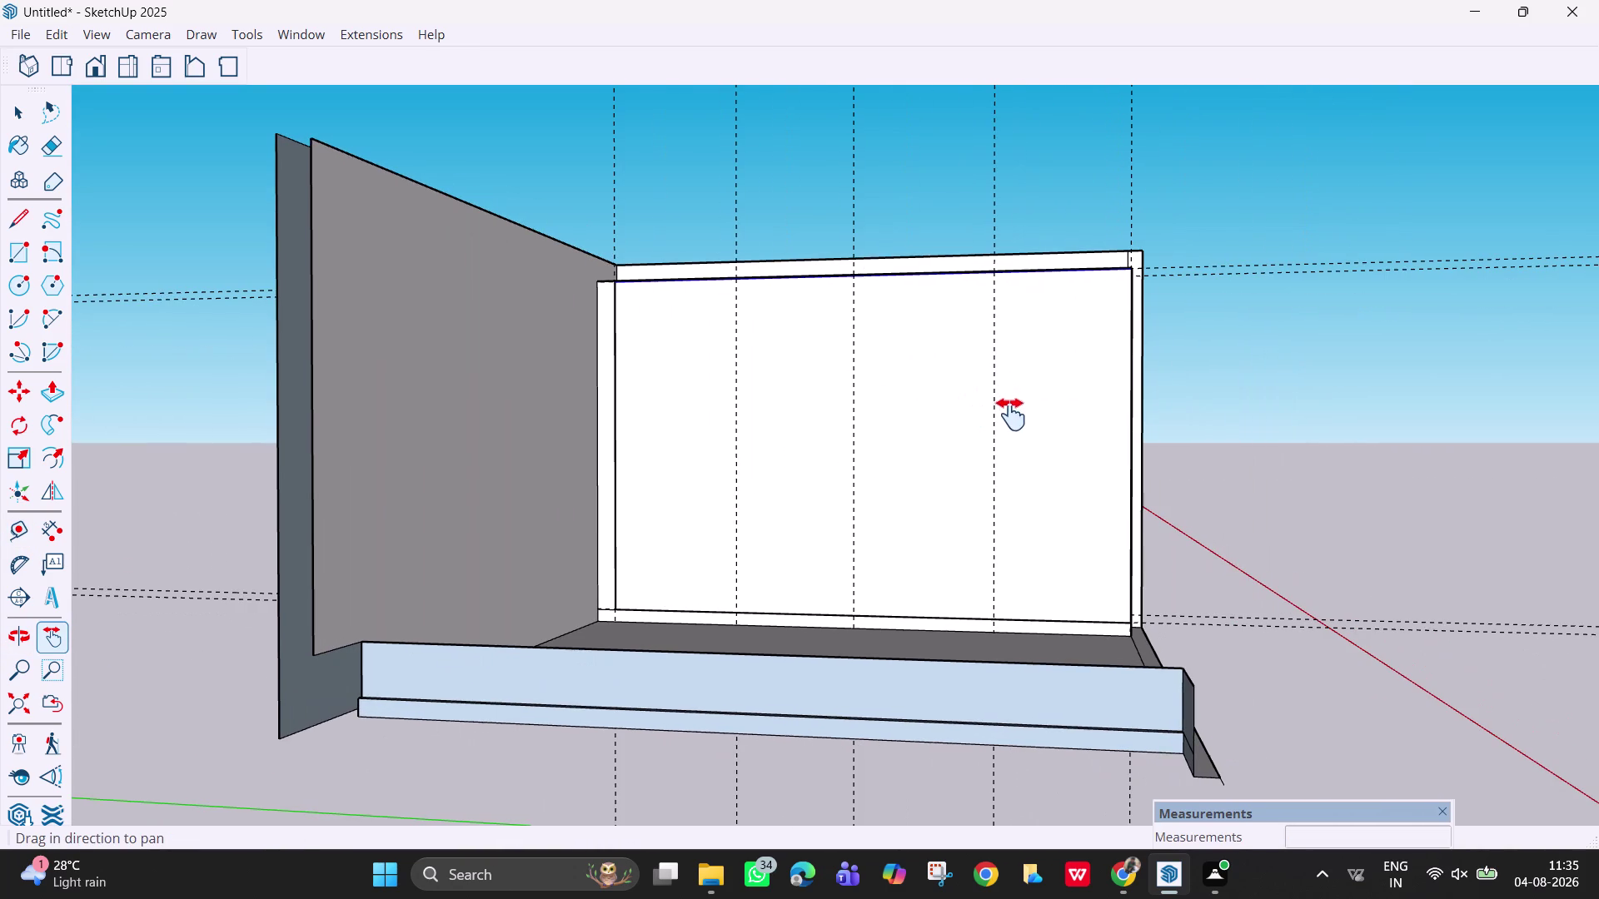
scroll(down, 3)
middle_drag(1020, 423, 933, 590)
scroll(up, 3)
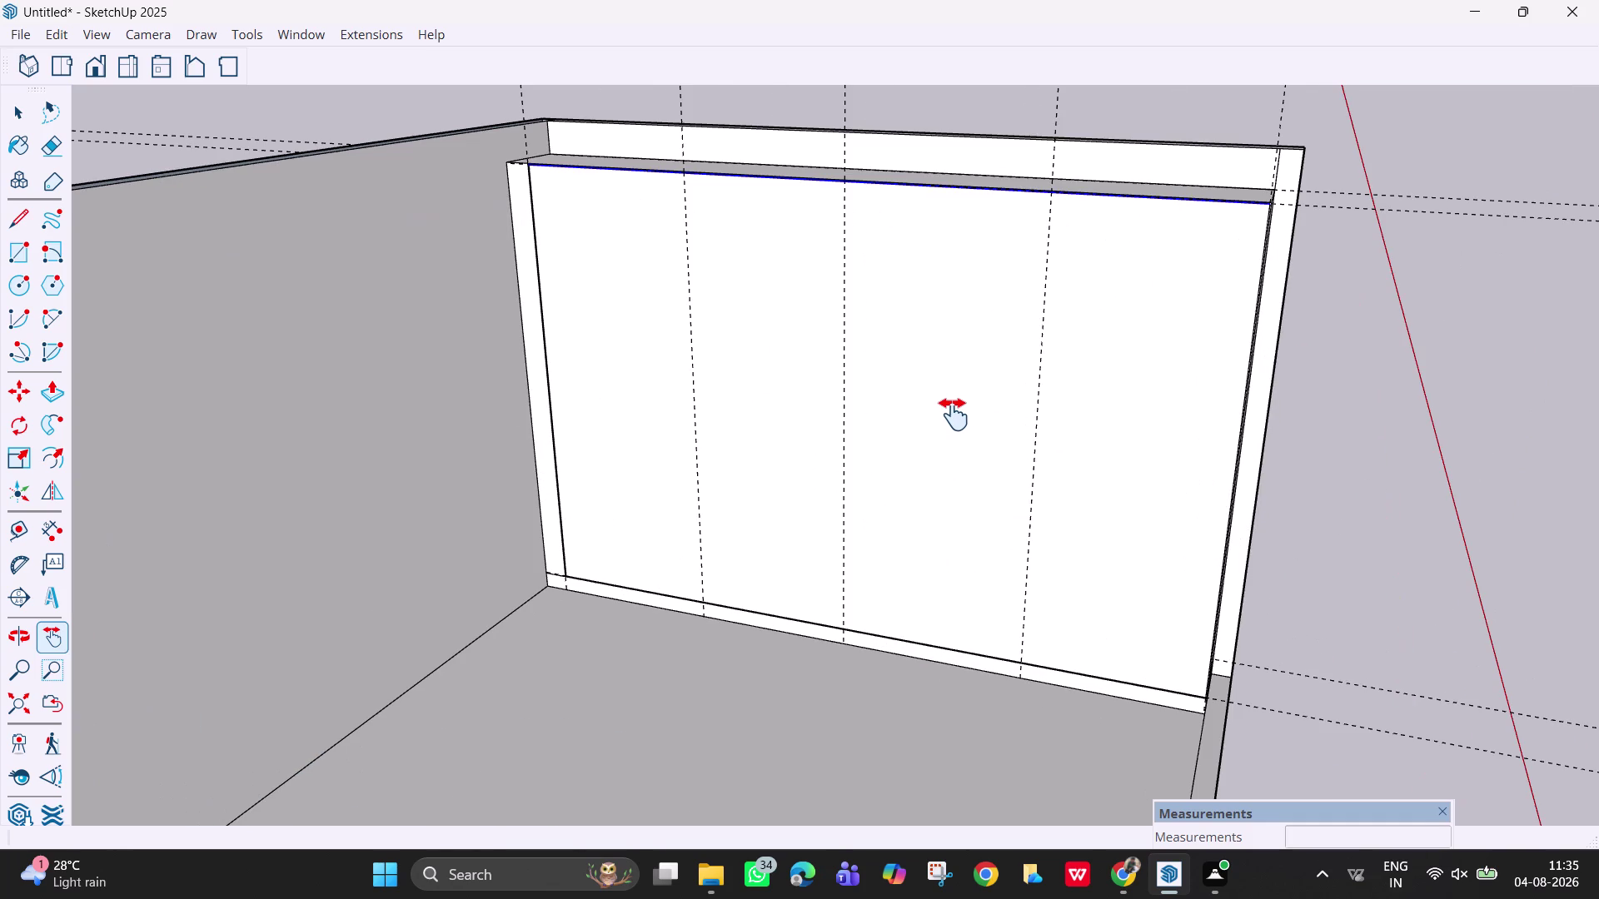
key(Escape)
key(space)
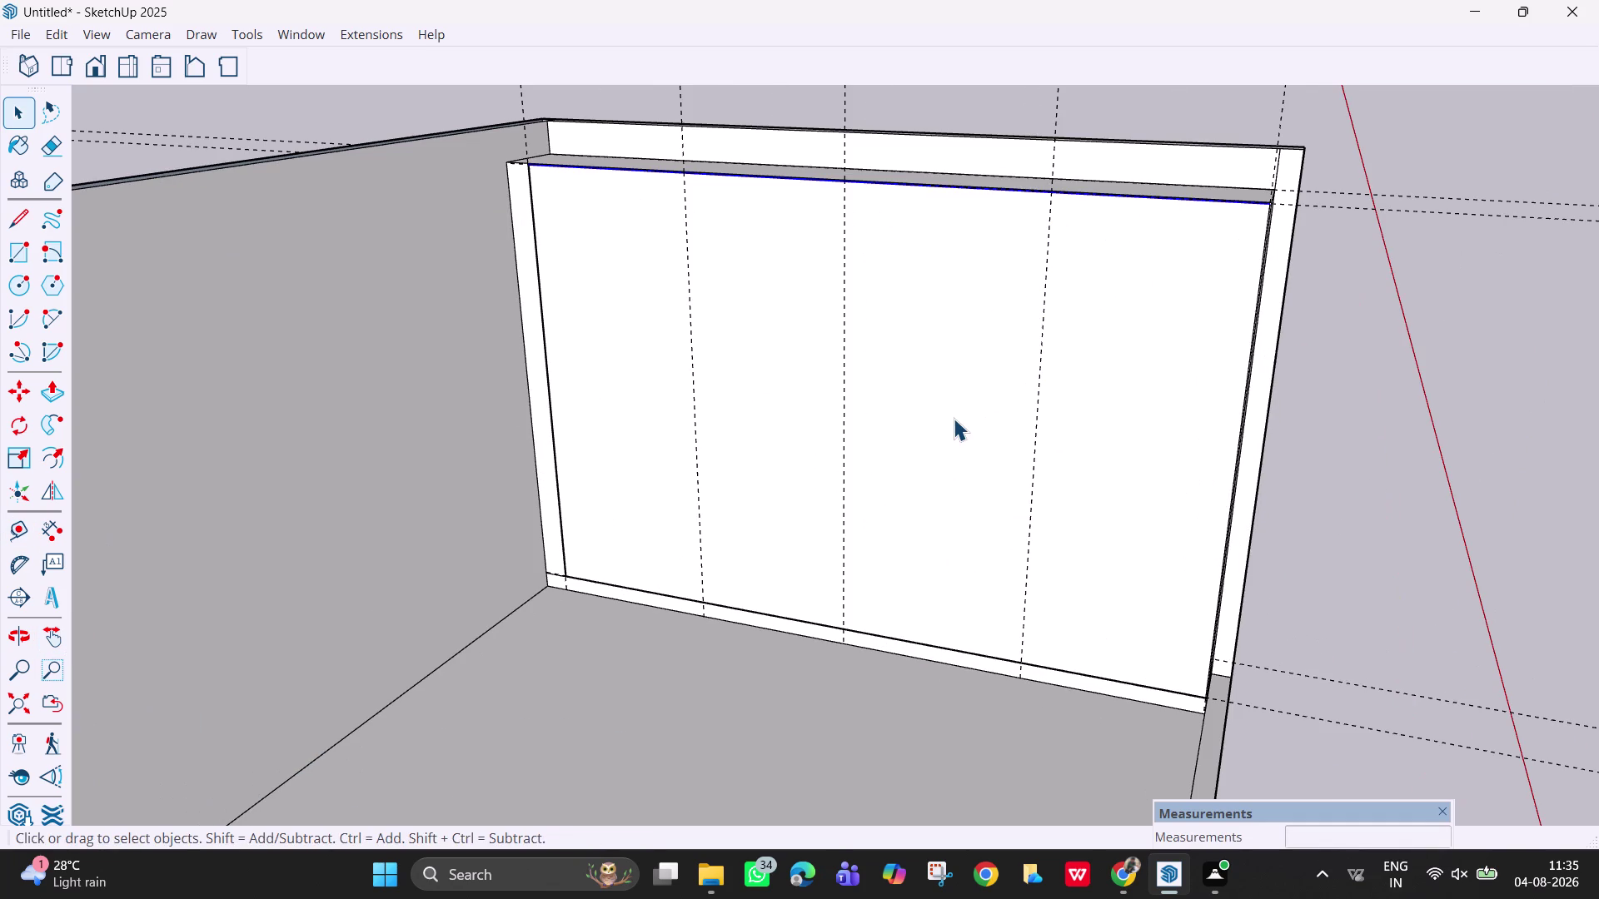